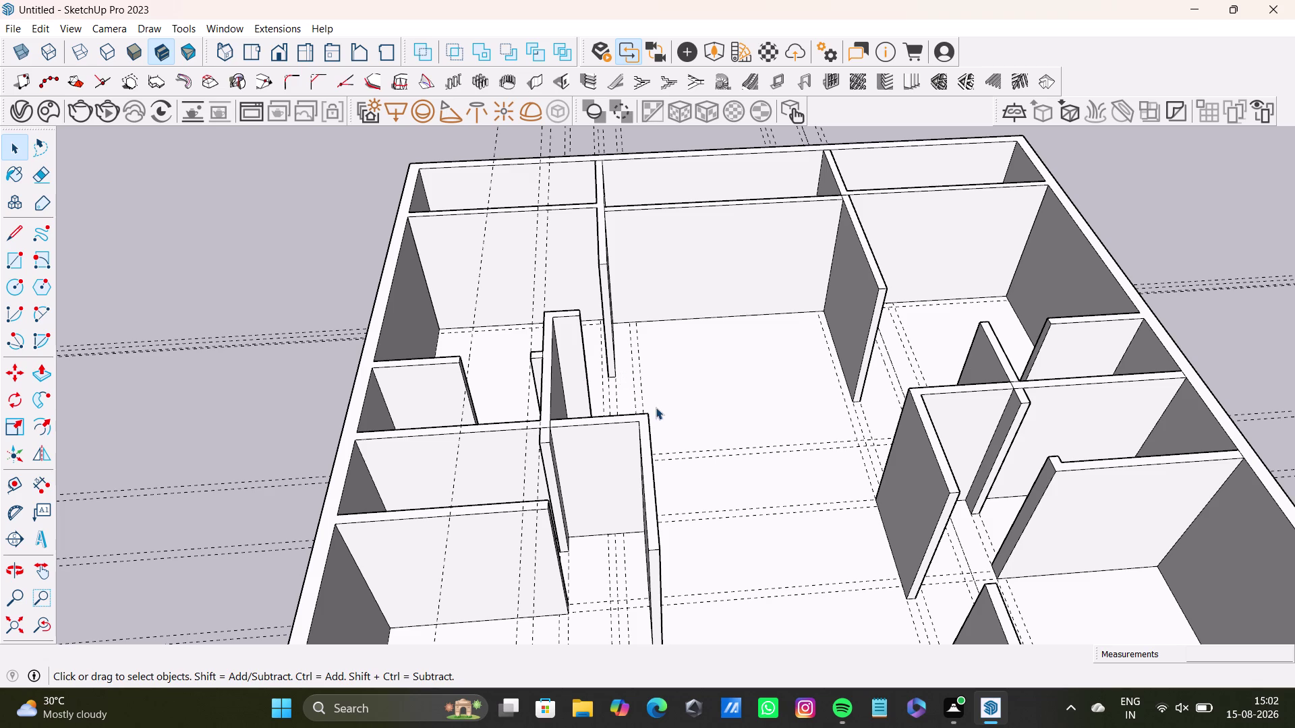
Orbit and zoom around the house to inspect the rooms and interior walls.
scroll(down, 3)
scroll(down, 3)
middle_drag(703, 407, 465, 369)
middle_drag(358, 328, 576, 294)
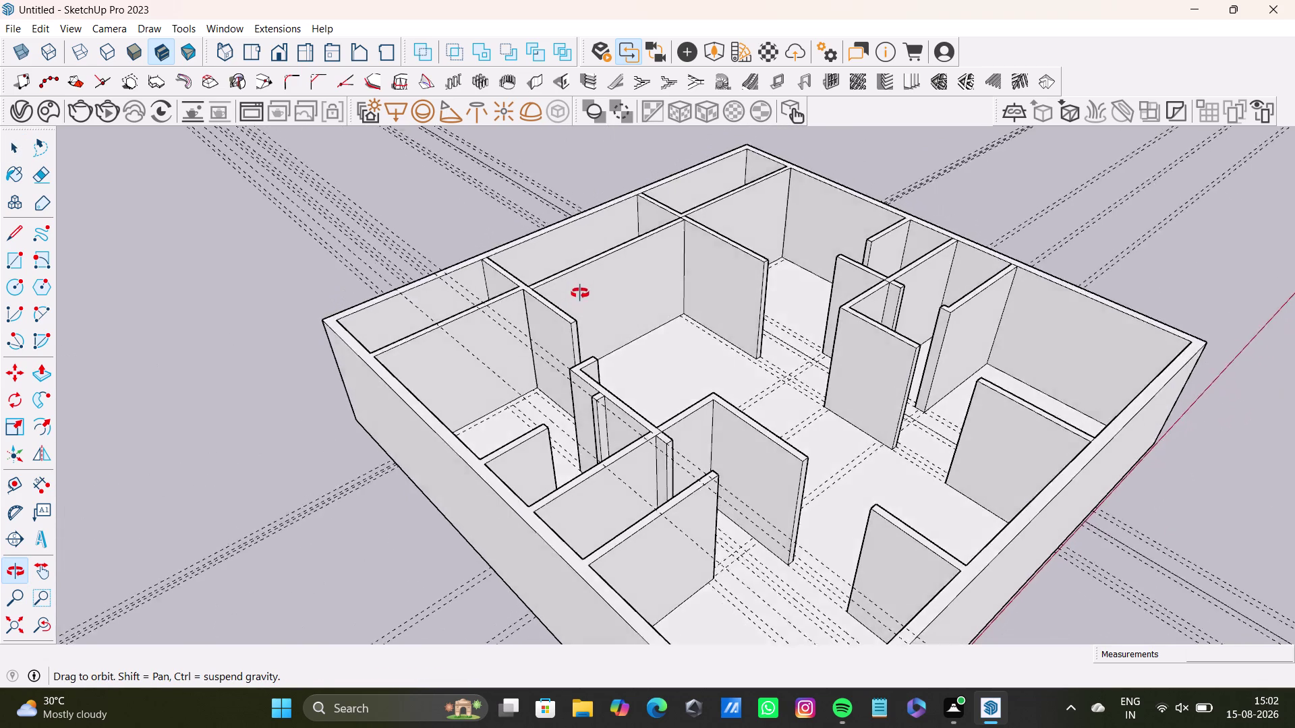
middle_drag(576, 294, 607, 381)
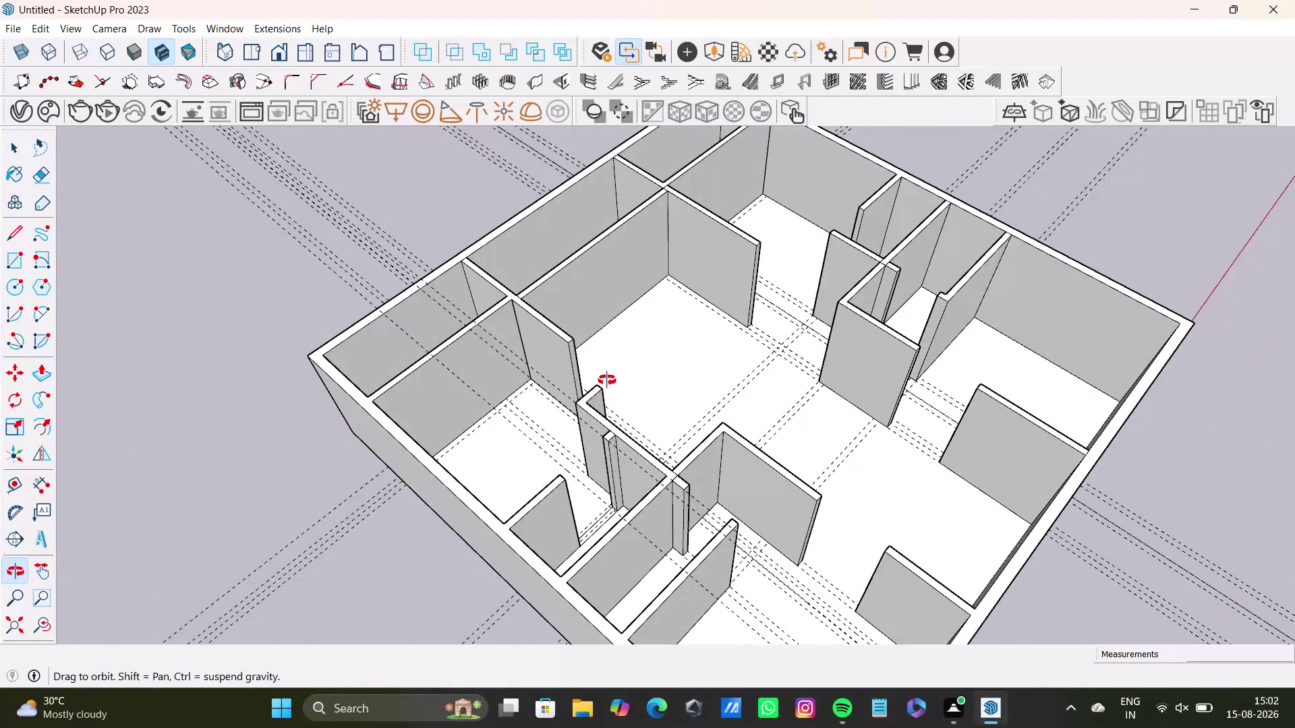
middle_drag(606, 380, 444, 394)
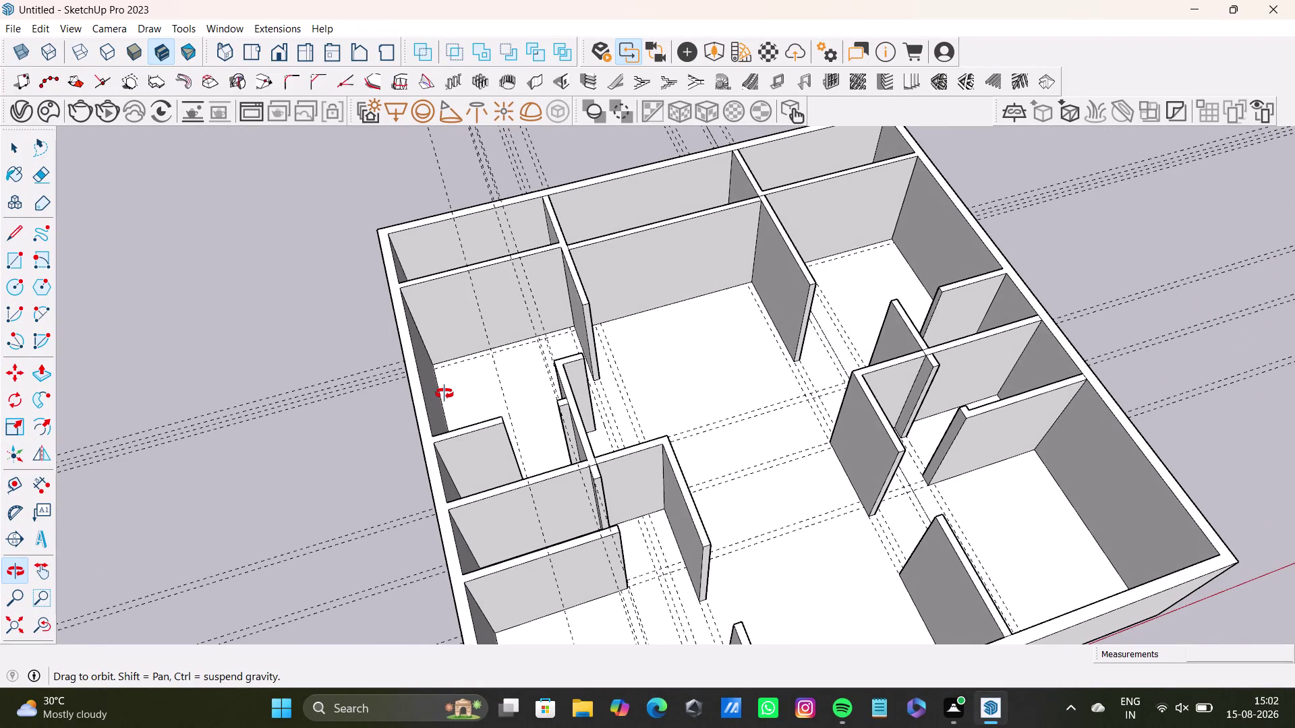
middle_drag(444, 394, 508, 404)
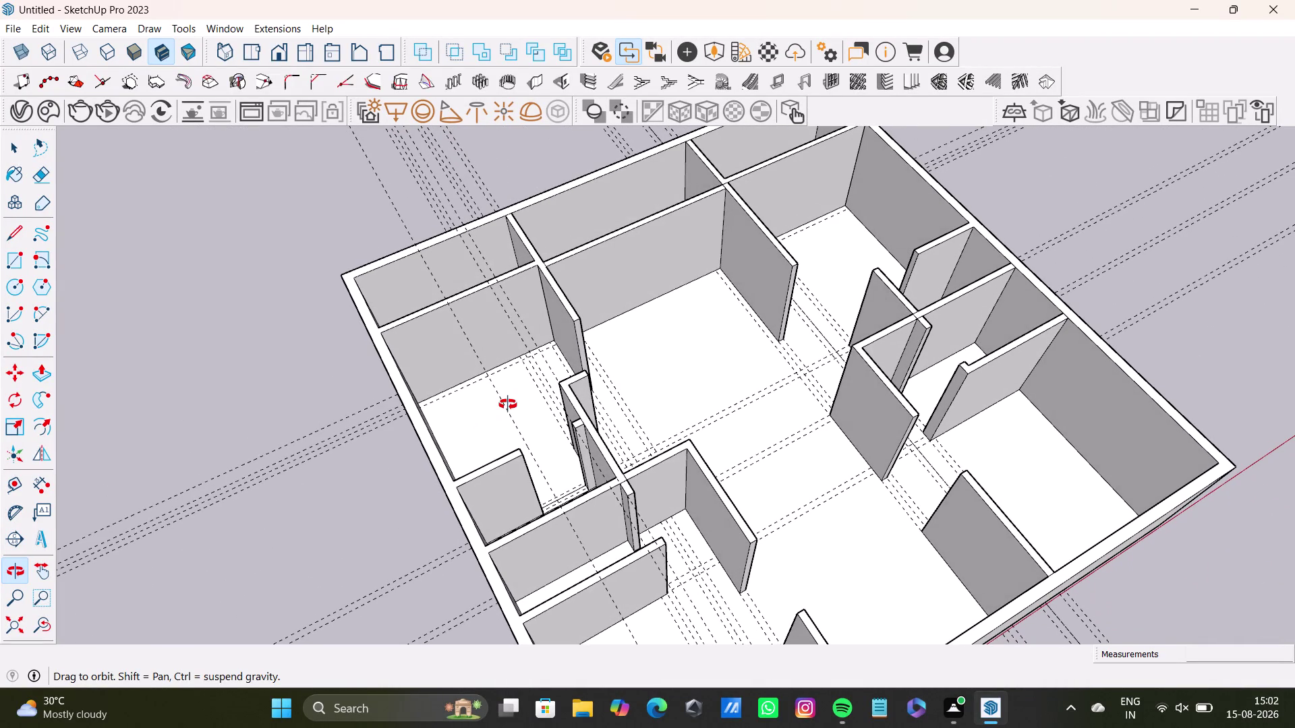
middle_drag(508, 405, 499, 472)
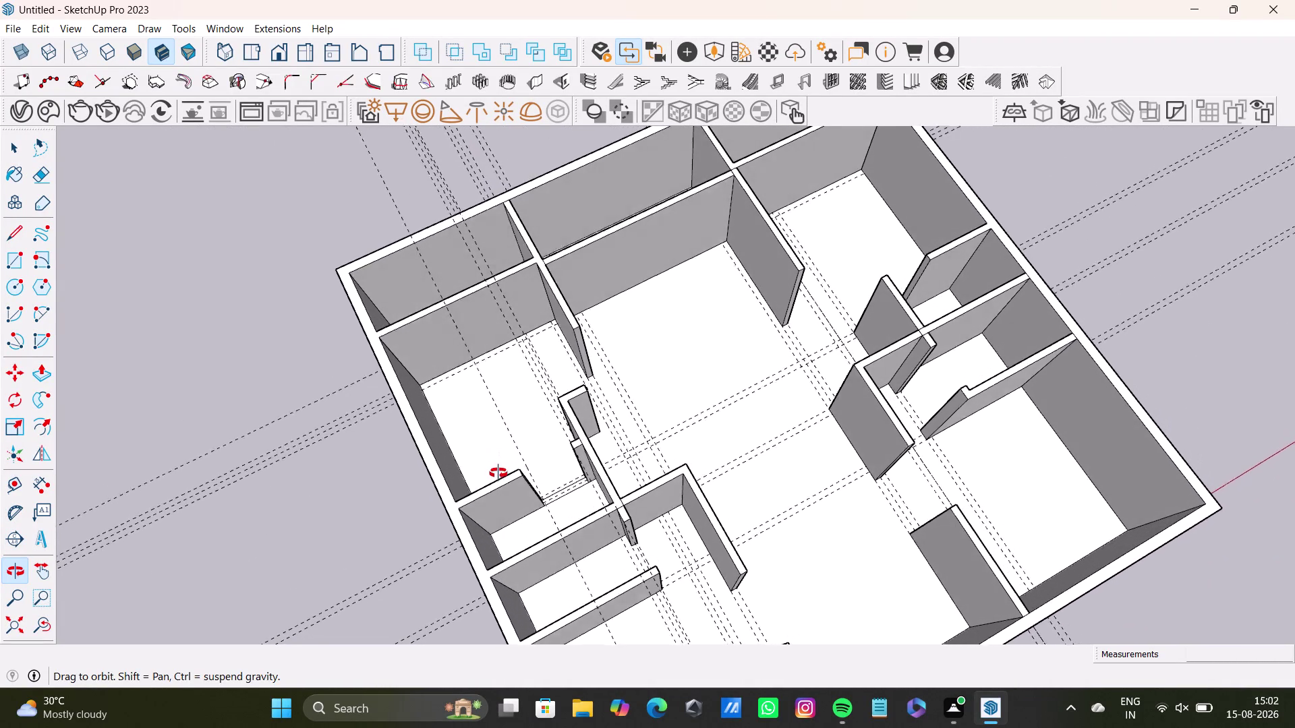
middle_drag(499, 472, 424, 325)
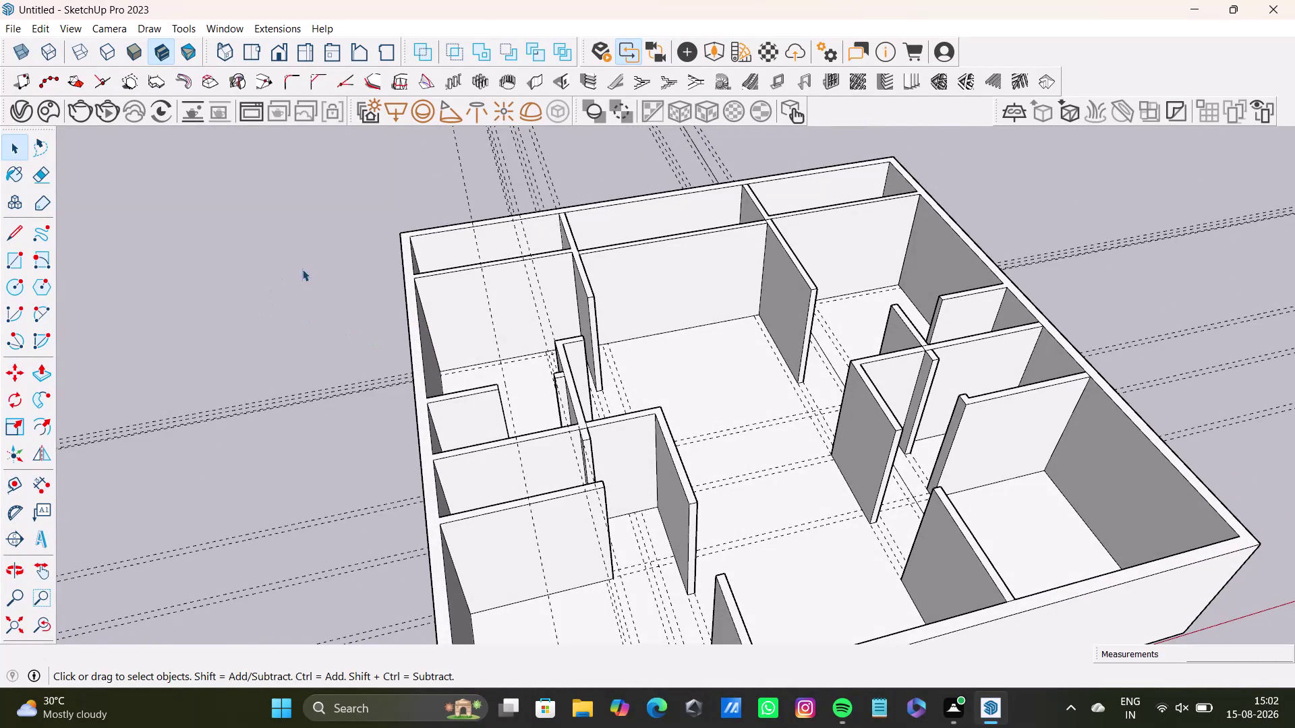
click(302, 269)
click(357, 282)
scroll(up, 3)
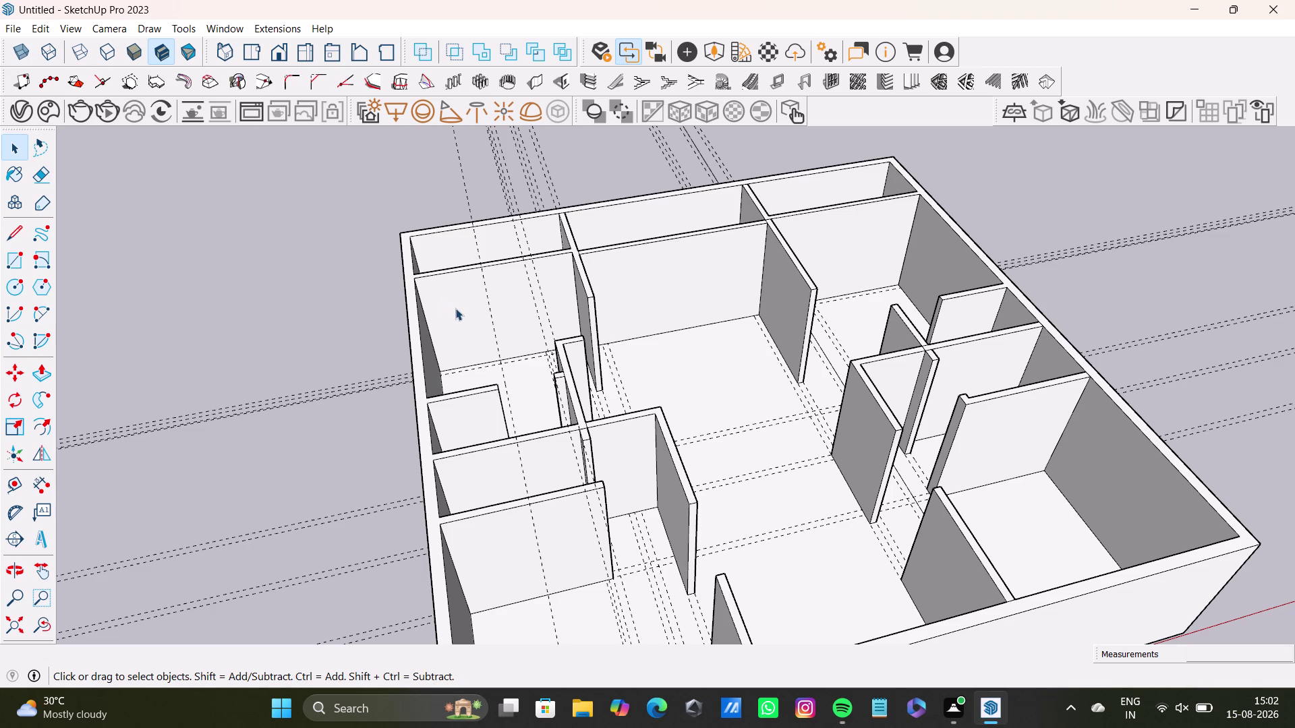
scroll(up, 3)
scroll(down, 3)
scroll(up, 3)
scroll(down, 3)
scroll(up, 3)
scroll(down, 3)
scroll(up, 3)
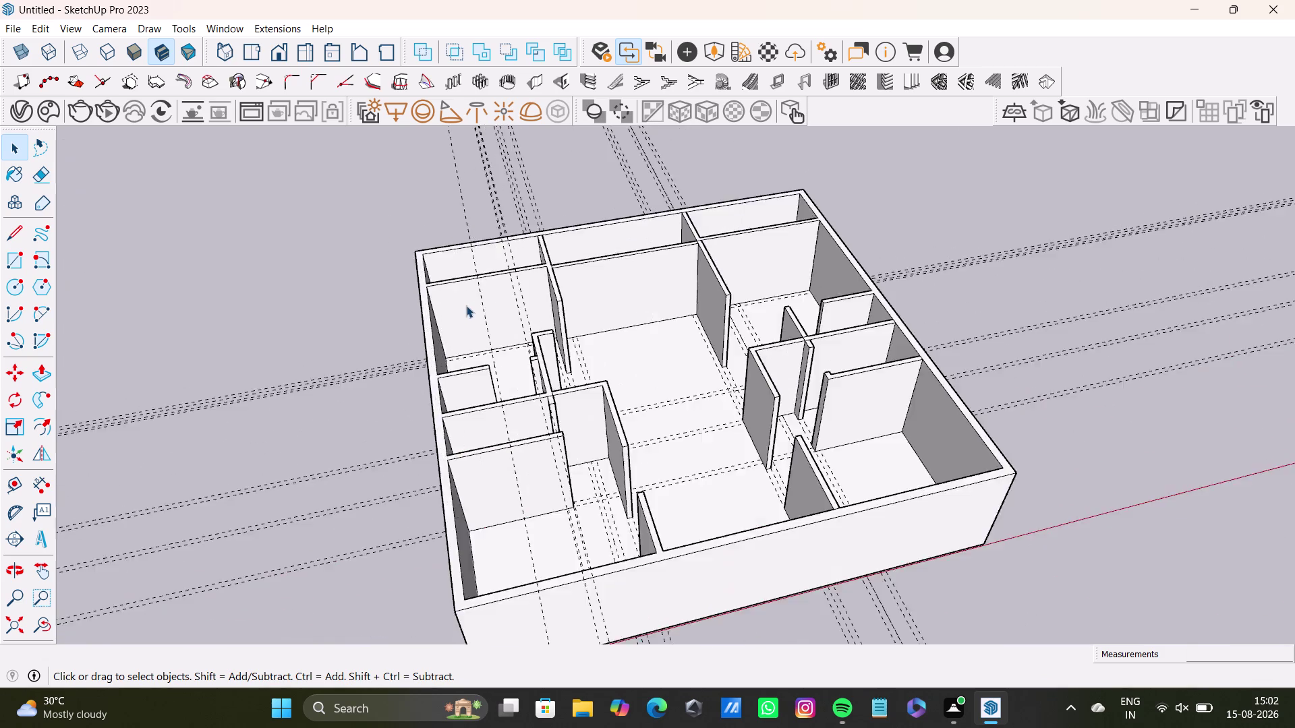
scroll(up, 3)
scroll(down, 3)
scroll(up, 3)
scroll(down, 3)
scroll(up, 3)
scroll(down, 3)
scroll(up, 3)
scroll(down, 3)
scroll(up, 3)
scroll(down, 3)
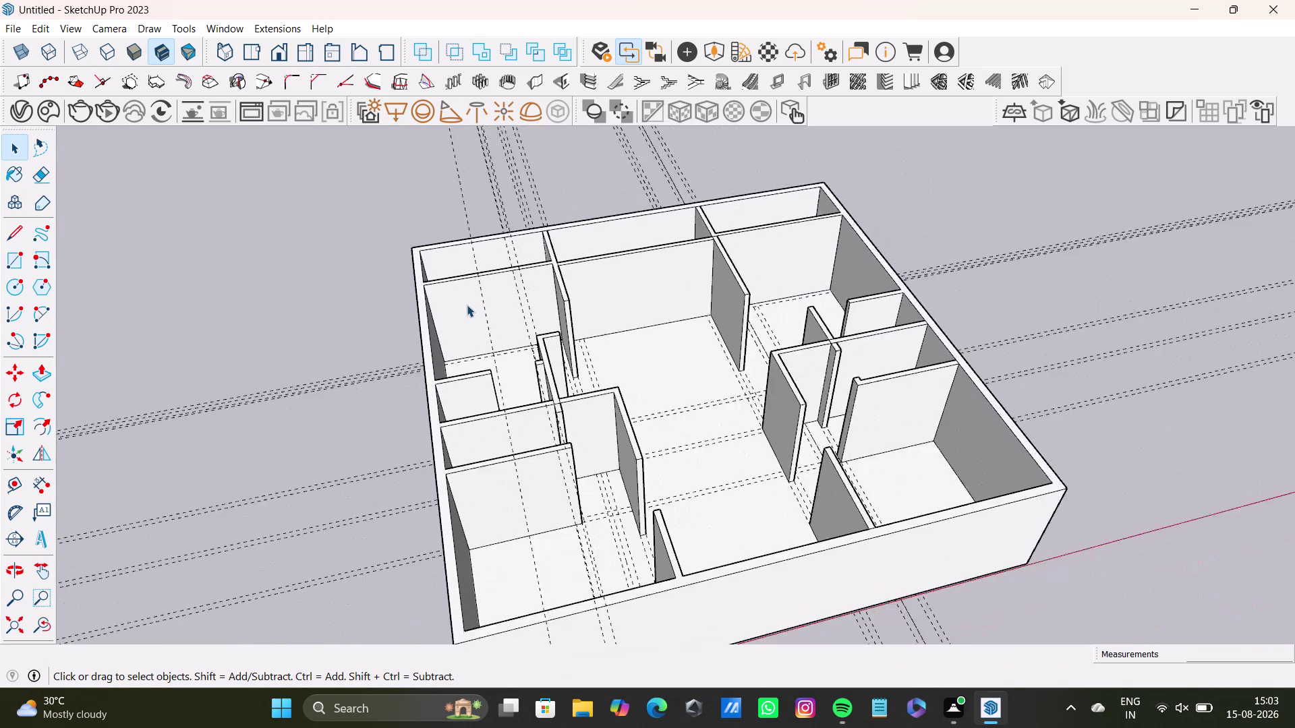
scroll(up, 3)
scroll(down, 3)
scroll(up, 3)
scroll(down, 3)
scroll(up, 3)
scroll(down, 3)
scroll(up, 3)
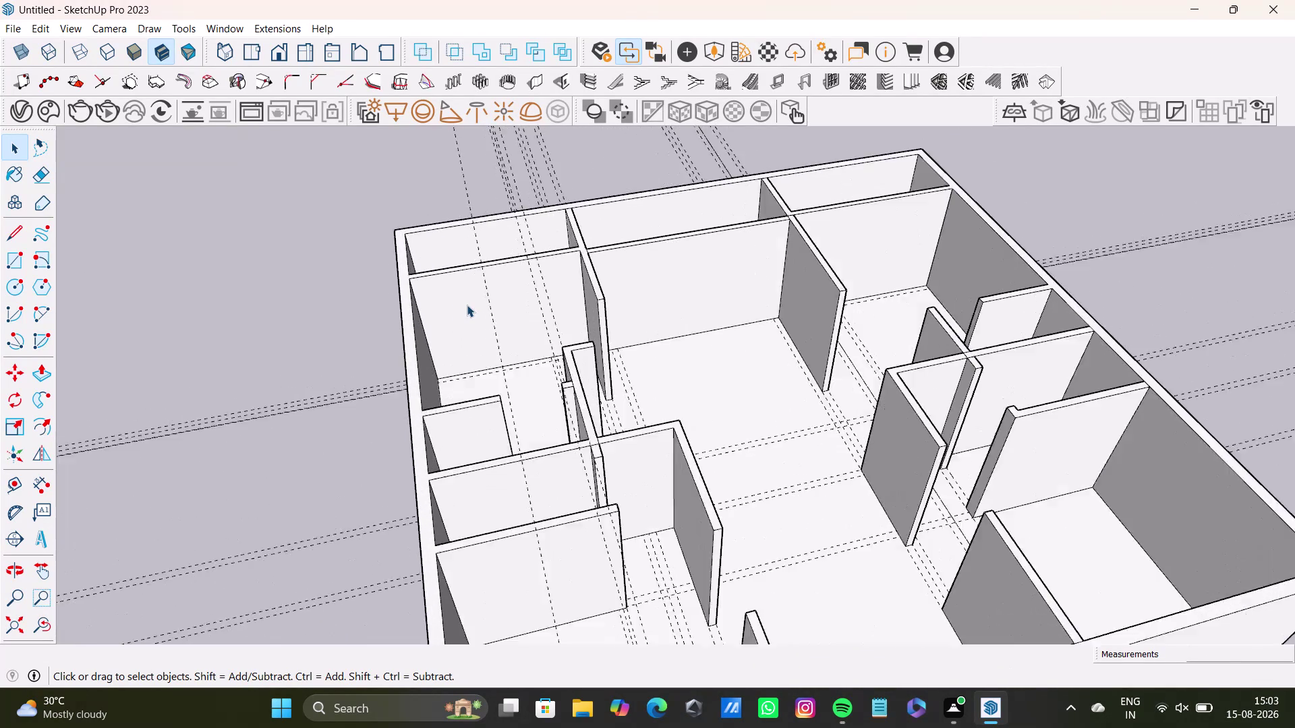
scroll(up, 3)
scroll(down, 3)
scroll(up, 3)
scroll(down, 3)
scroll(up, 3)
scroll(down, 3)
scroll(up, 3)
scroll(down, 3)
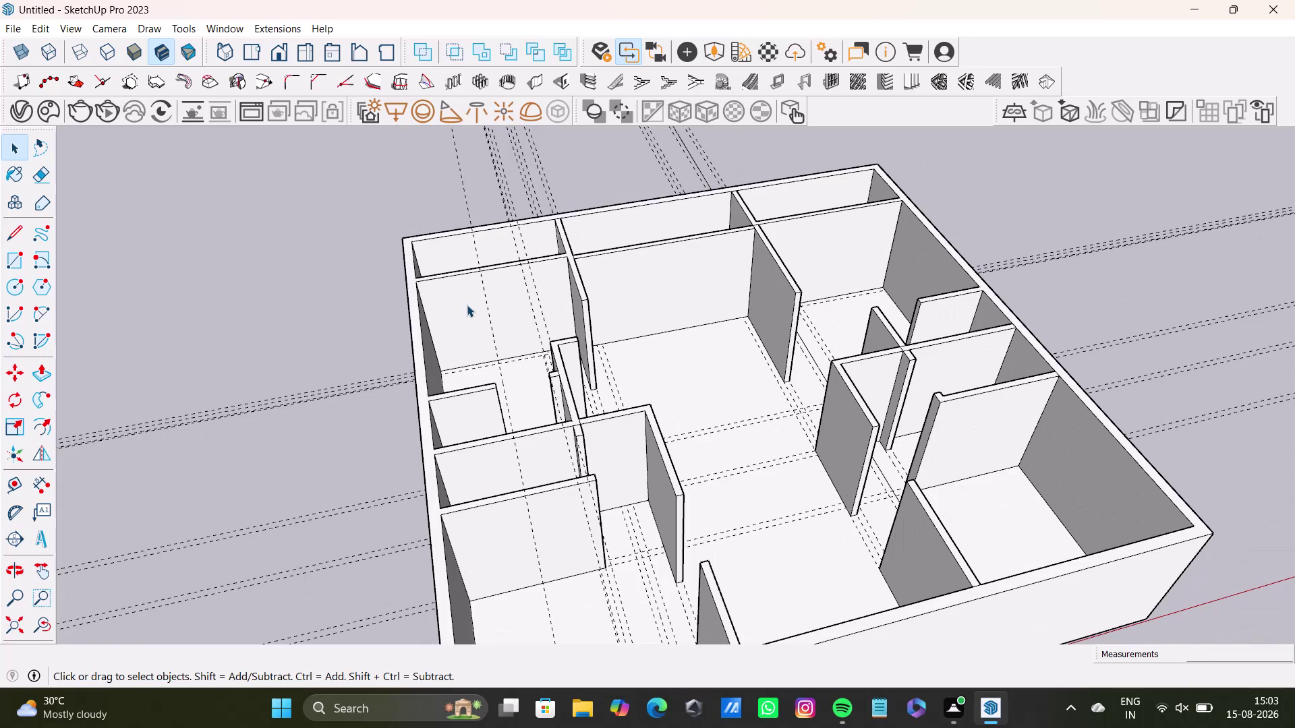
scroll(up, 3)
scroll(up, 3)
scroll(down, 3)
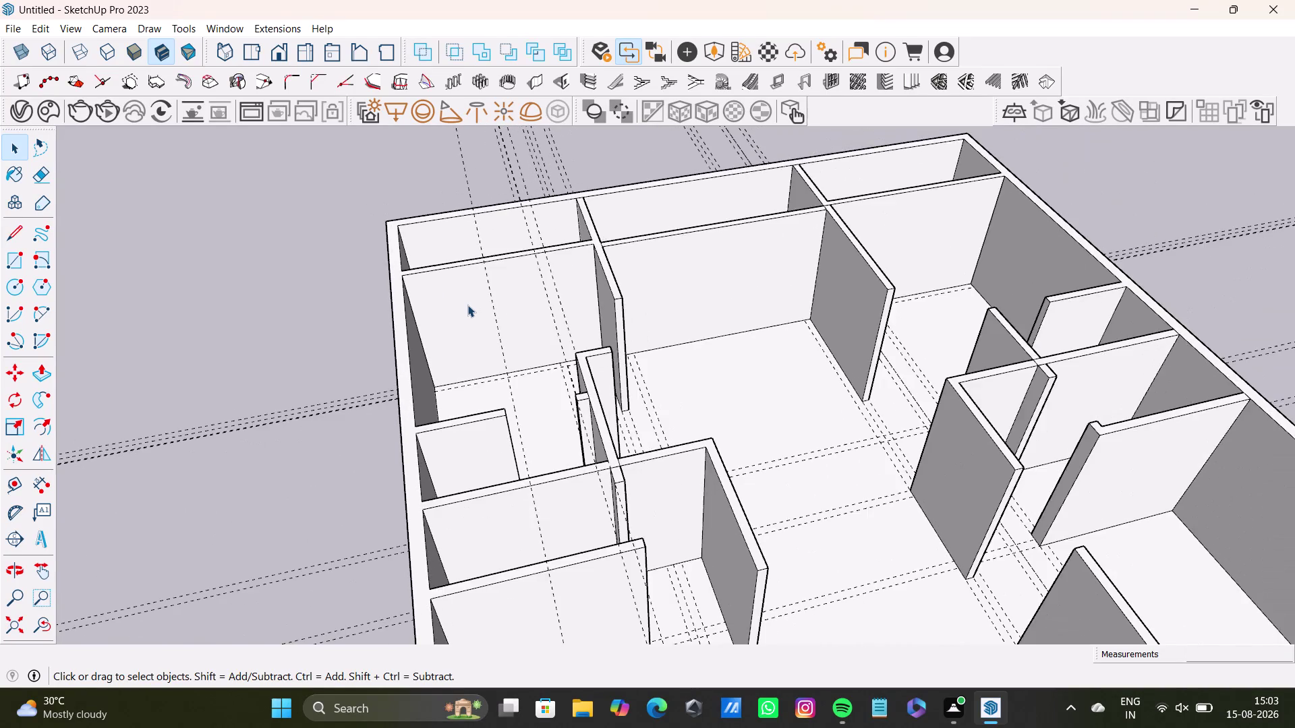
scroll(down, 3)
scroll(down, 3)
scroll(down, 3)
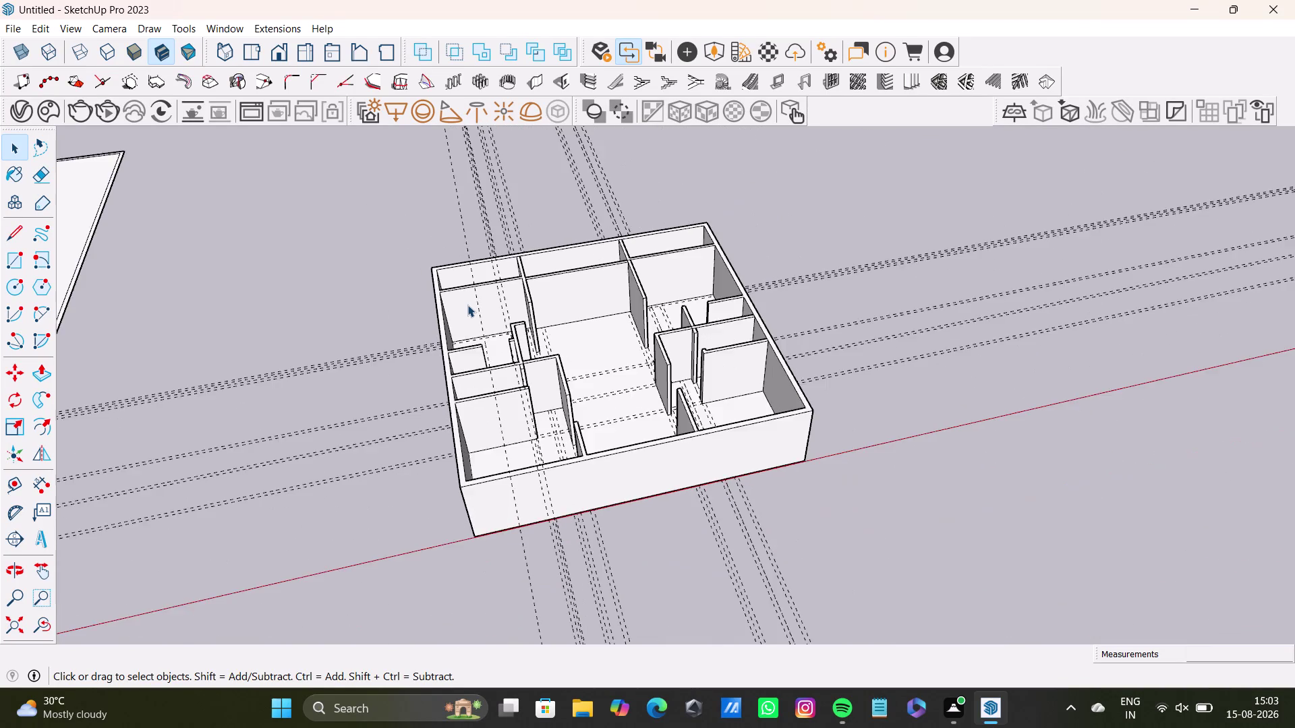
scroll(down, 3)
scroll(up, 3)
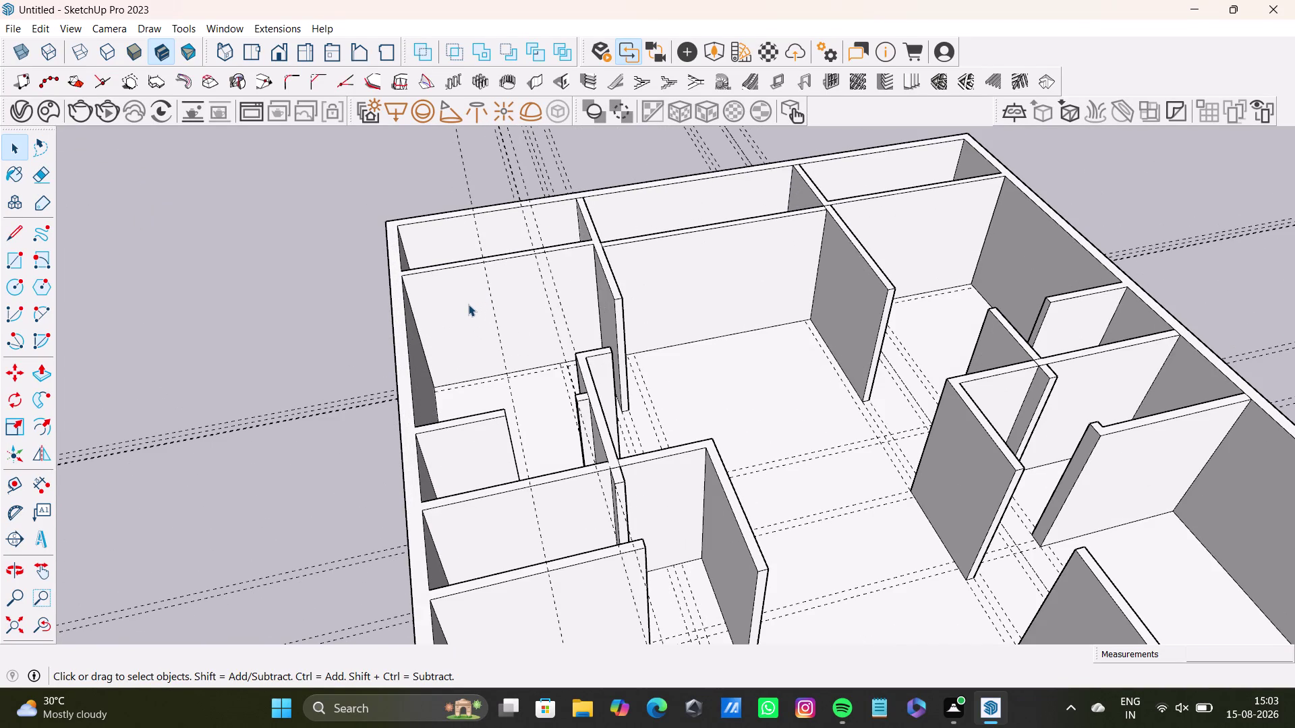
scroll(down, 3)
scroll(up, 3)
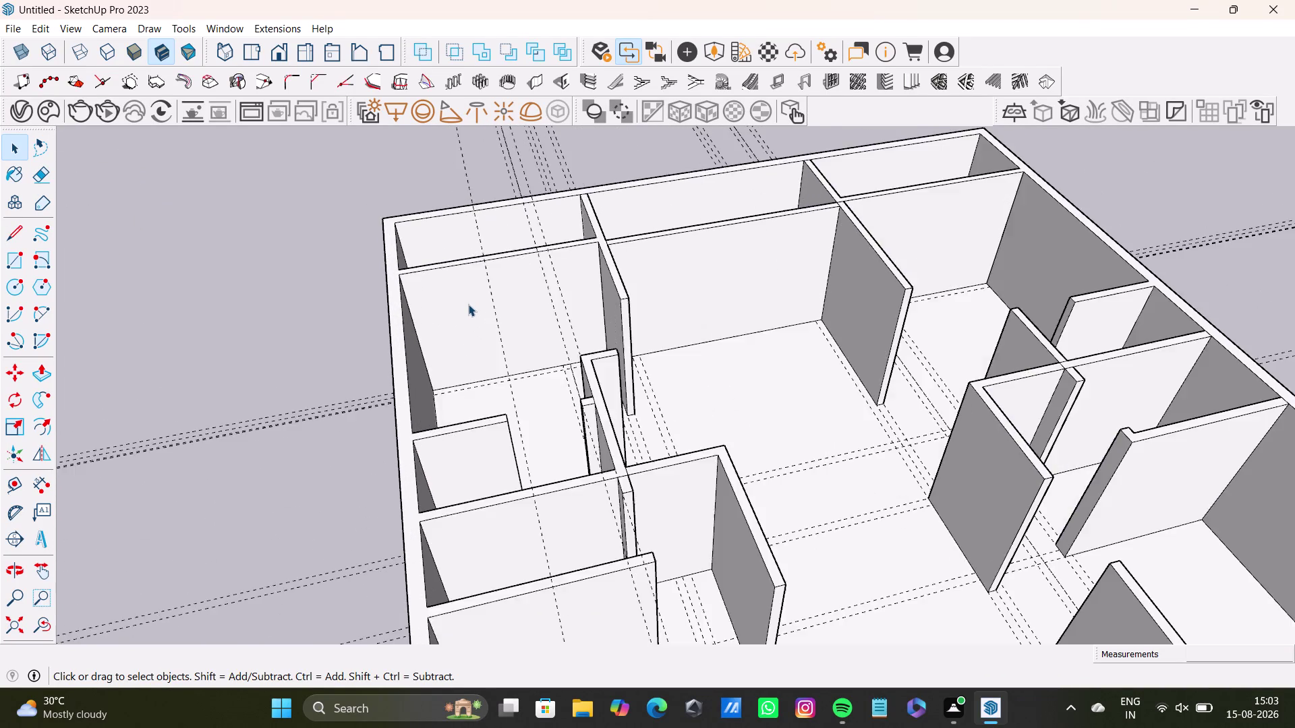
scroll(up, 3)
scroll(down, 3)
scroll(up, 3)
scroll(down, 3)
scroll(up, 3)
scroll(up, 3)
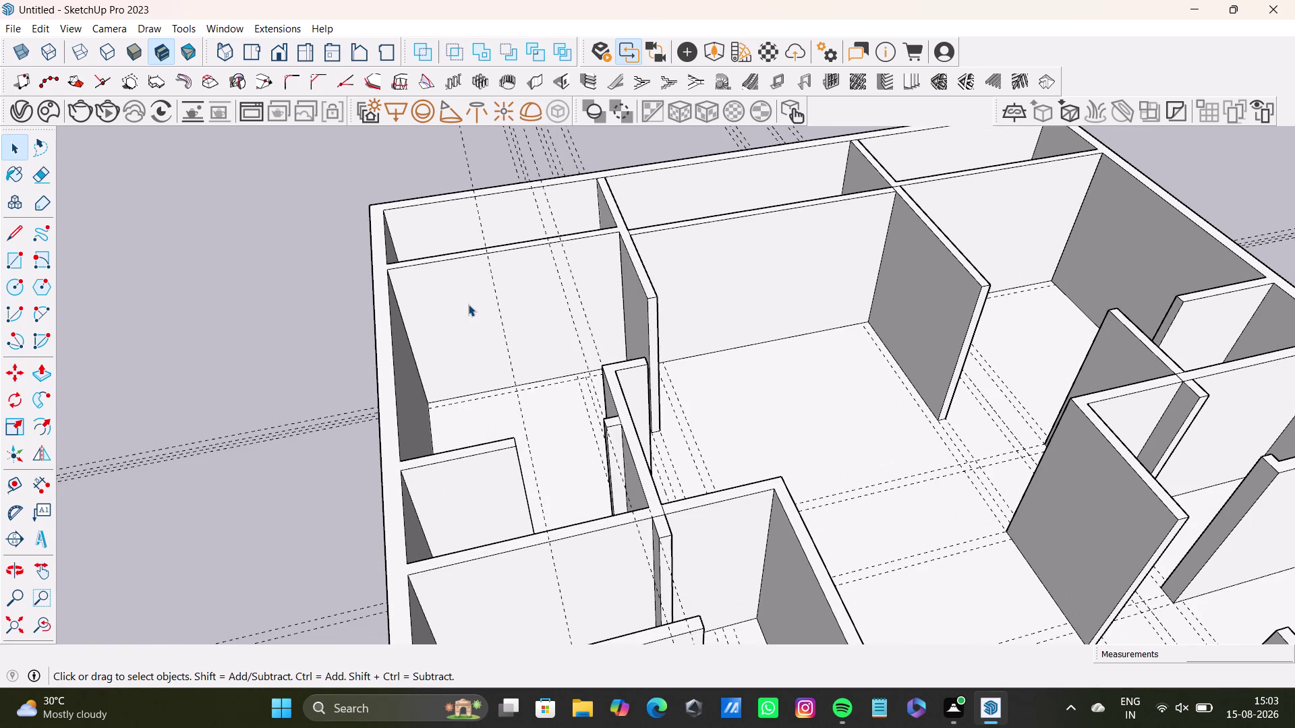
scroll(down, 3)
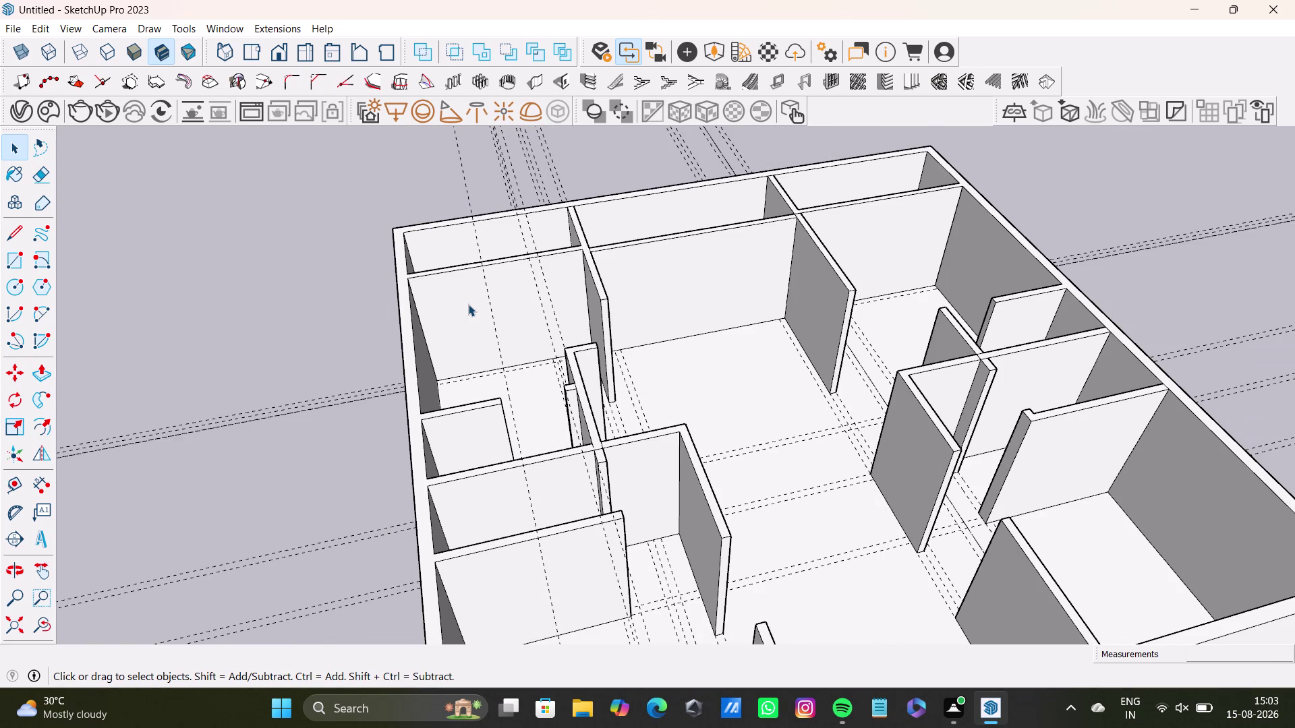
scroll(down, 3)
scroll(down, 3)
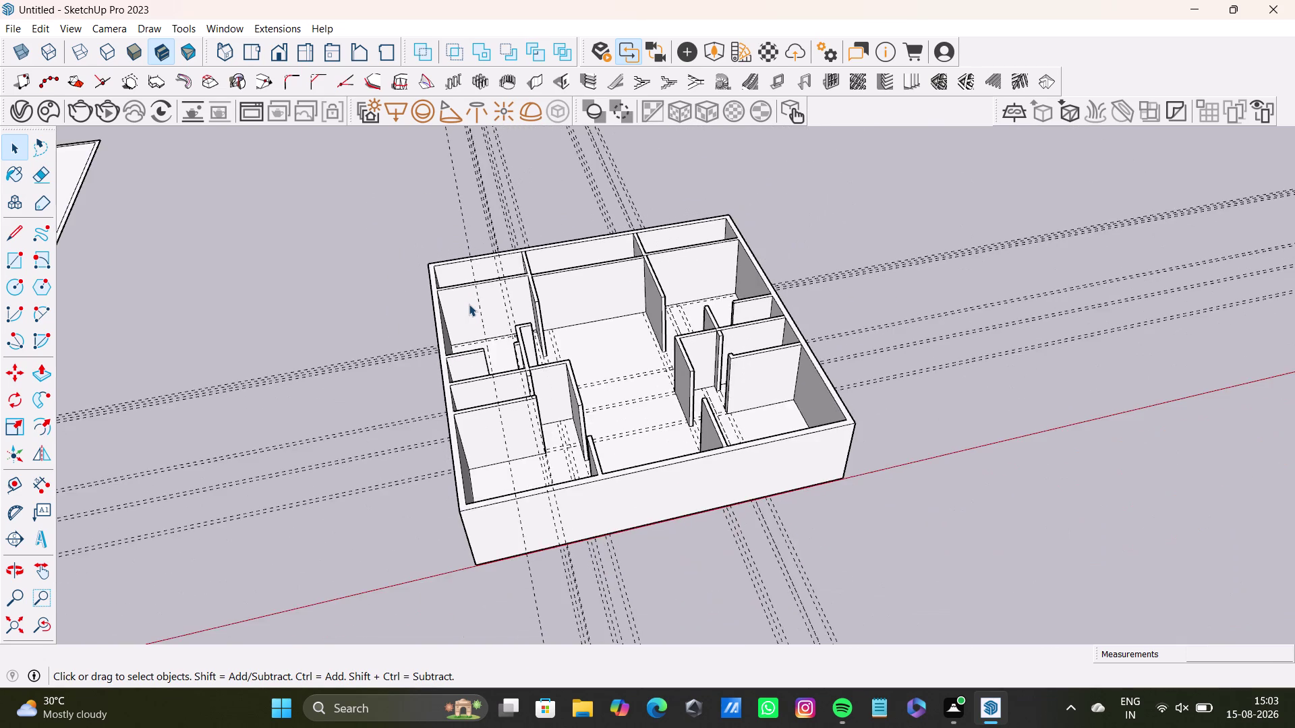
scroll(down, 3)
scroll(up, 3)
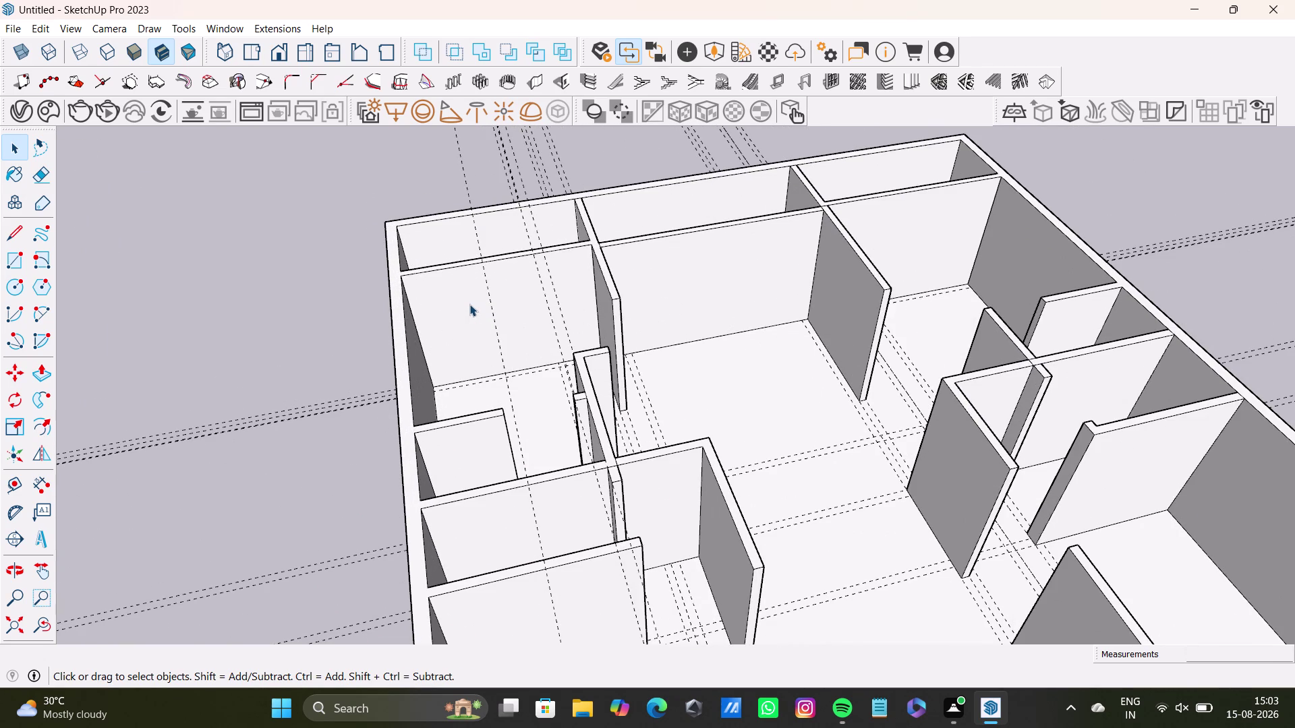
scroll(up, 3)
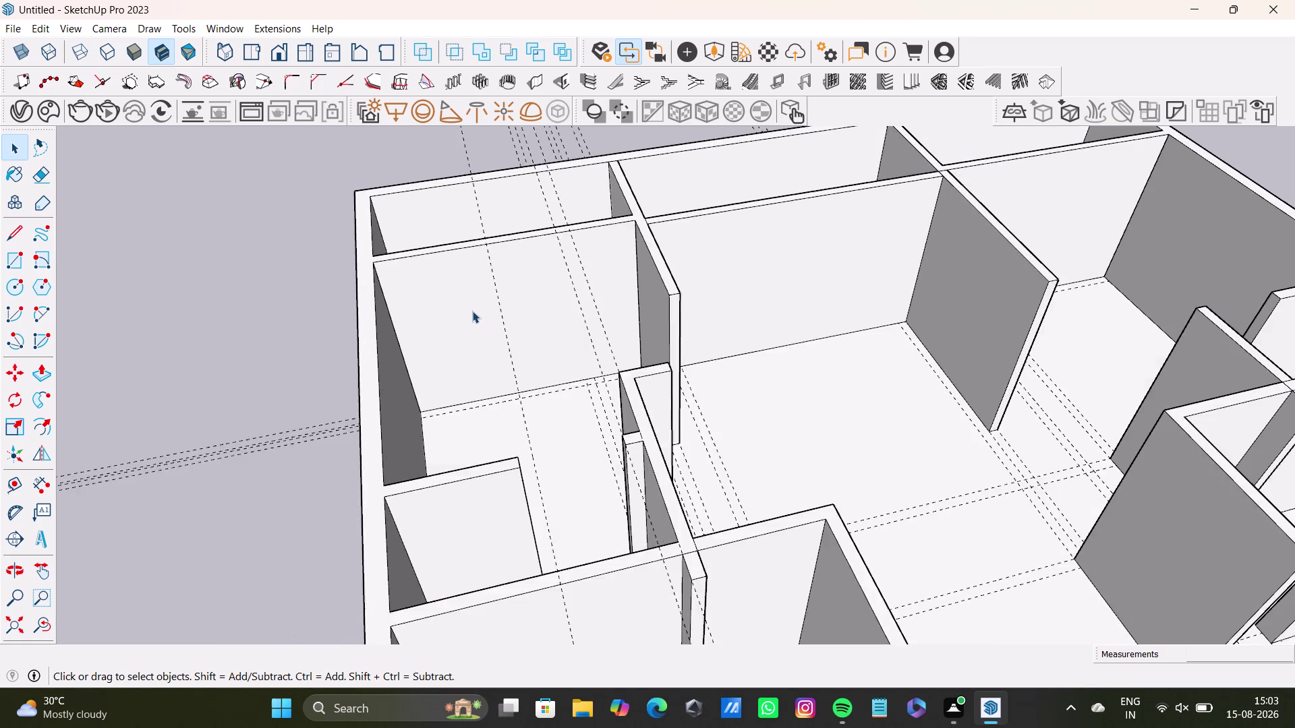
scroll(up, 3)
scroll(down, 3)
scroll(up, 3)
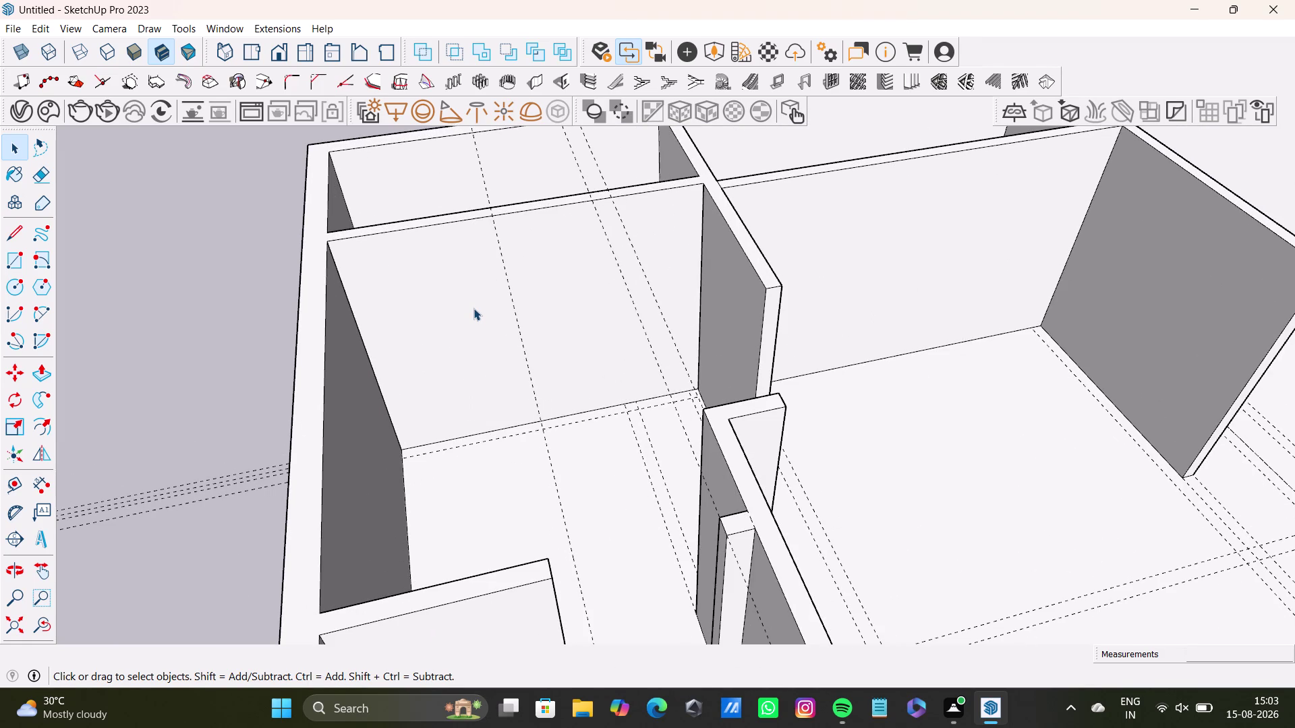
scroll(down, 3)
scroll(down, 3)
scroll(up, 3)
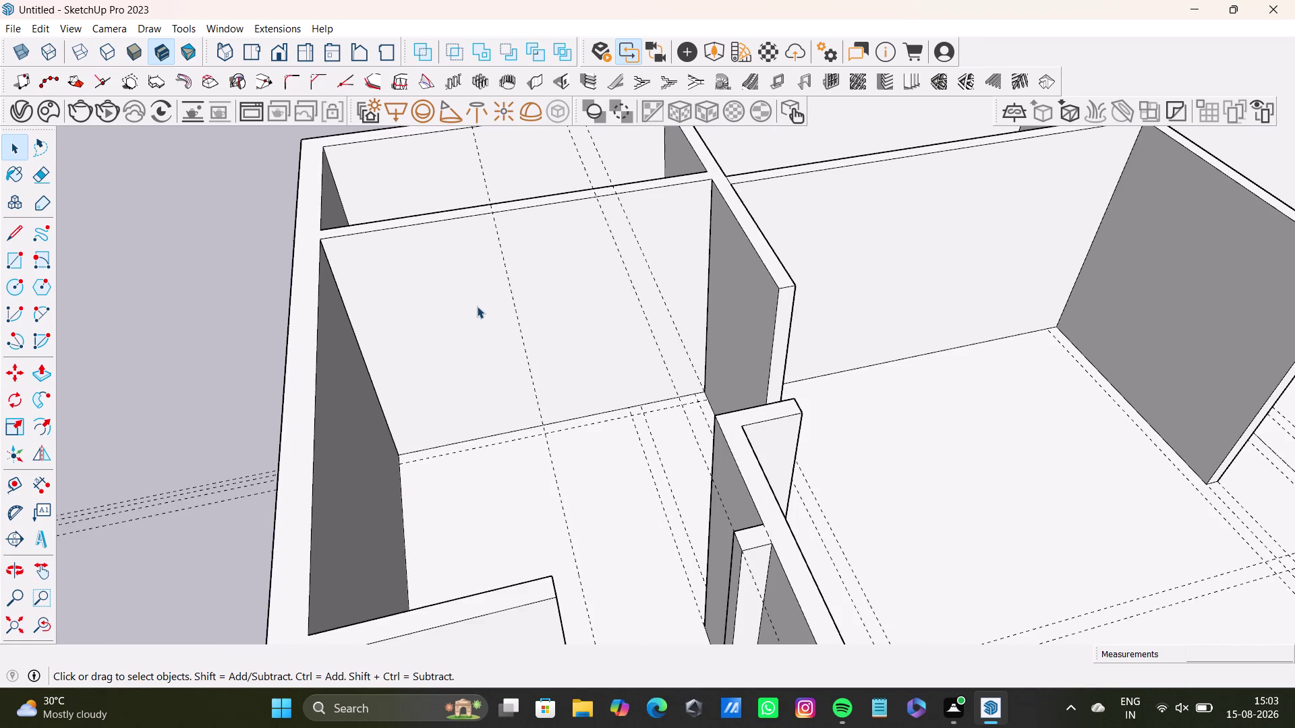
scroll(down, 3)
scroll(down, 3)
scroll(down, 3)
scroll(up, 3)
scroll(up, 3)
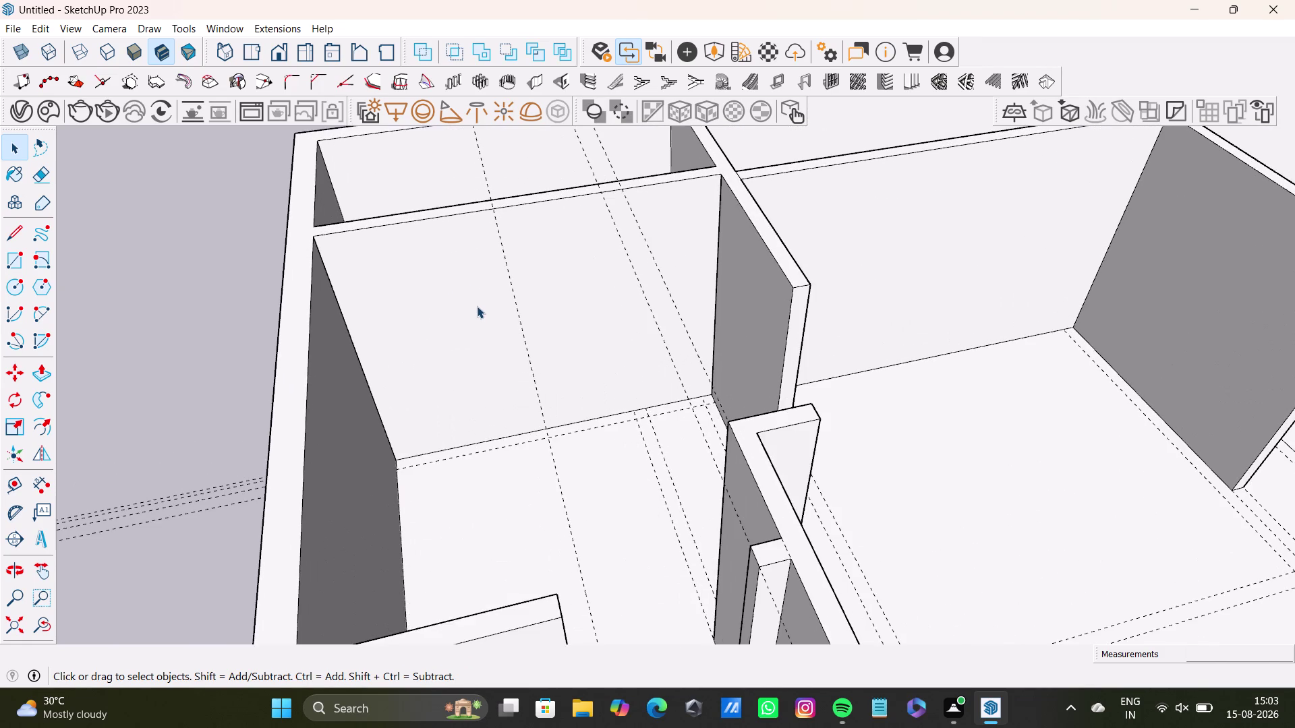
scroll(up, 3)
scroll(up, 3)
scroll(up, 3)
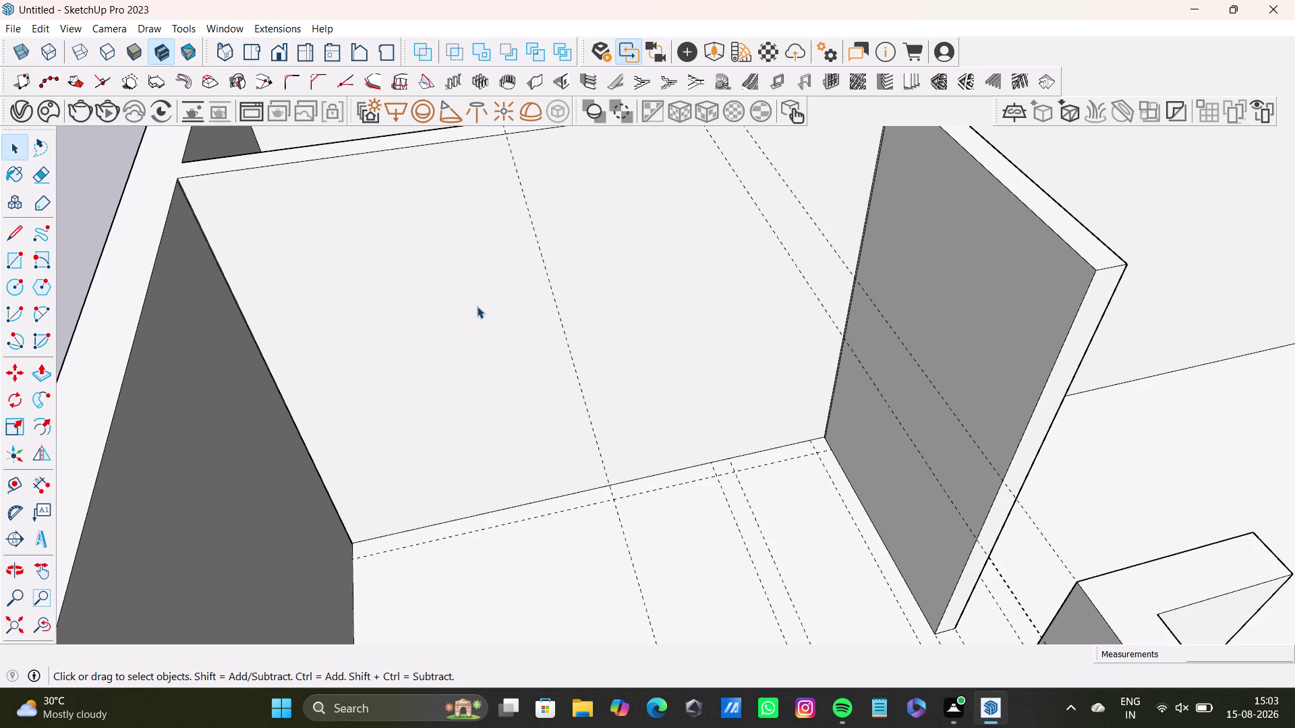
scroll(down, 3)
scroll(down, 3)
scroll(down, 3)
scroll(down, 3)
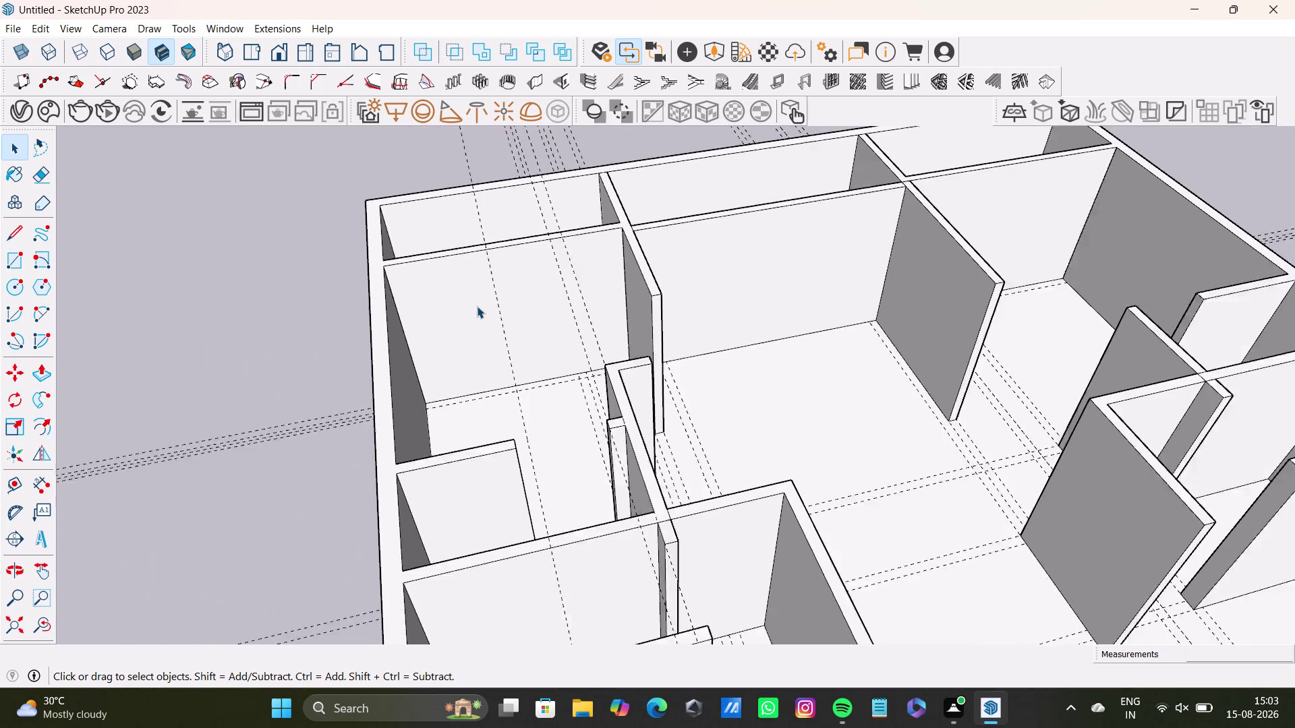
scroll(down, 3)
scroll(down, 3)
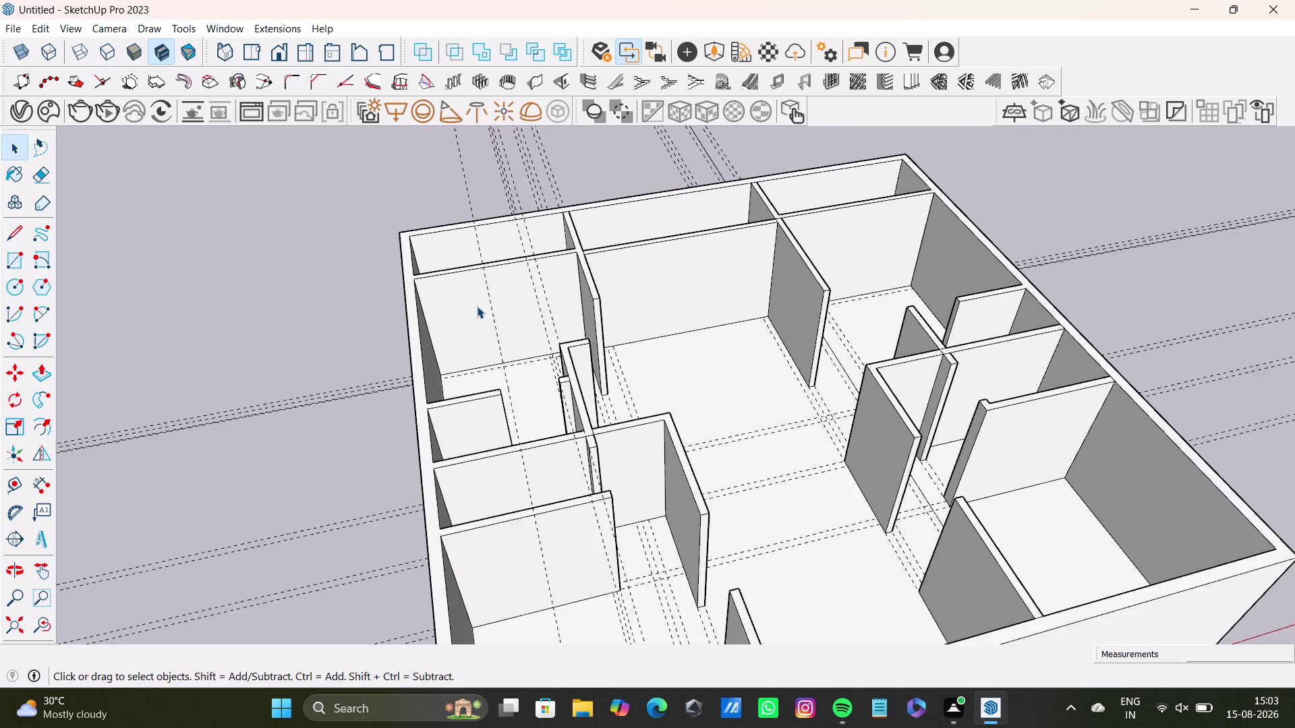
scroll(down, 3)
scroll(up, 3)
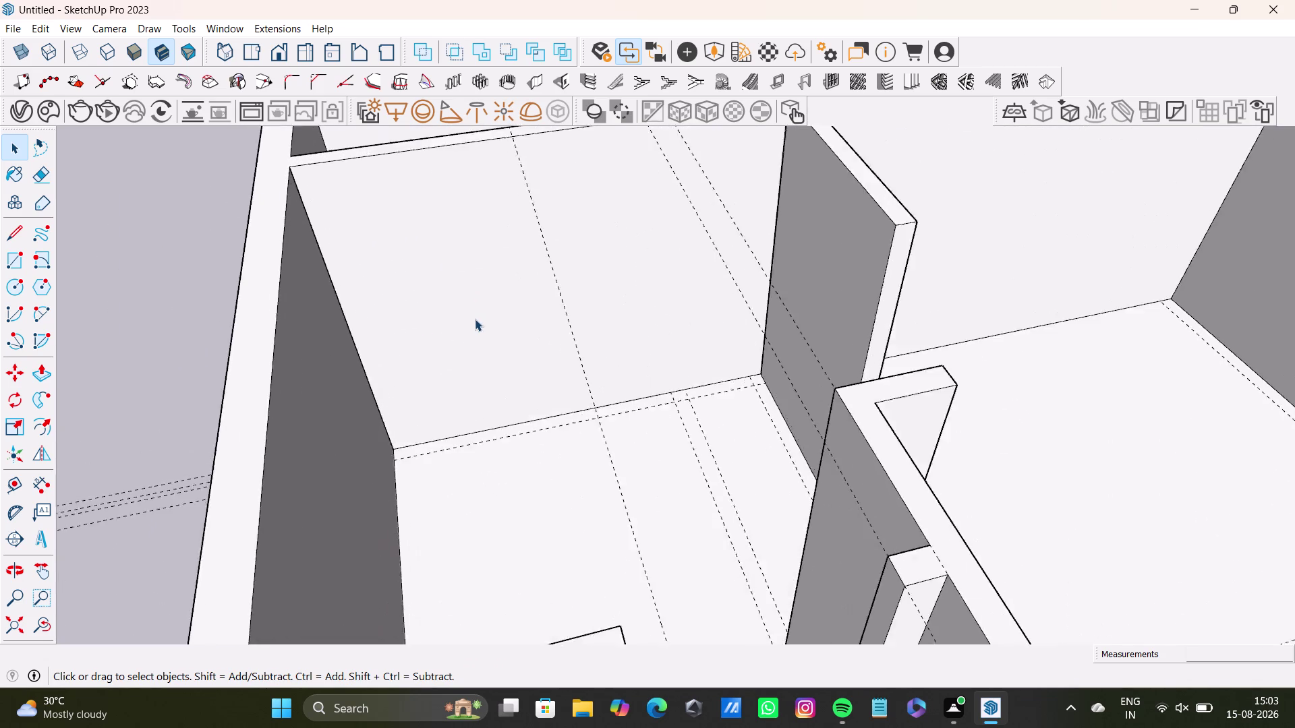
scroll(down, 3)
scroll(up, 3)
scroll(down, 3)
scroll(up, 3)
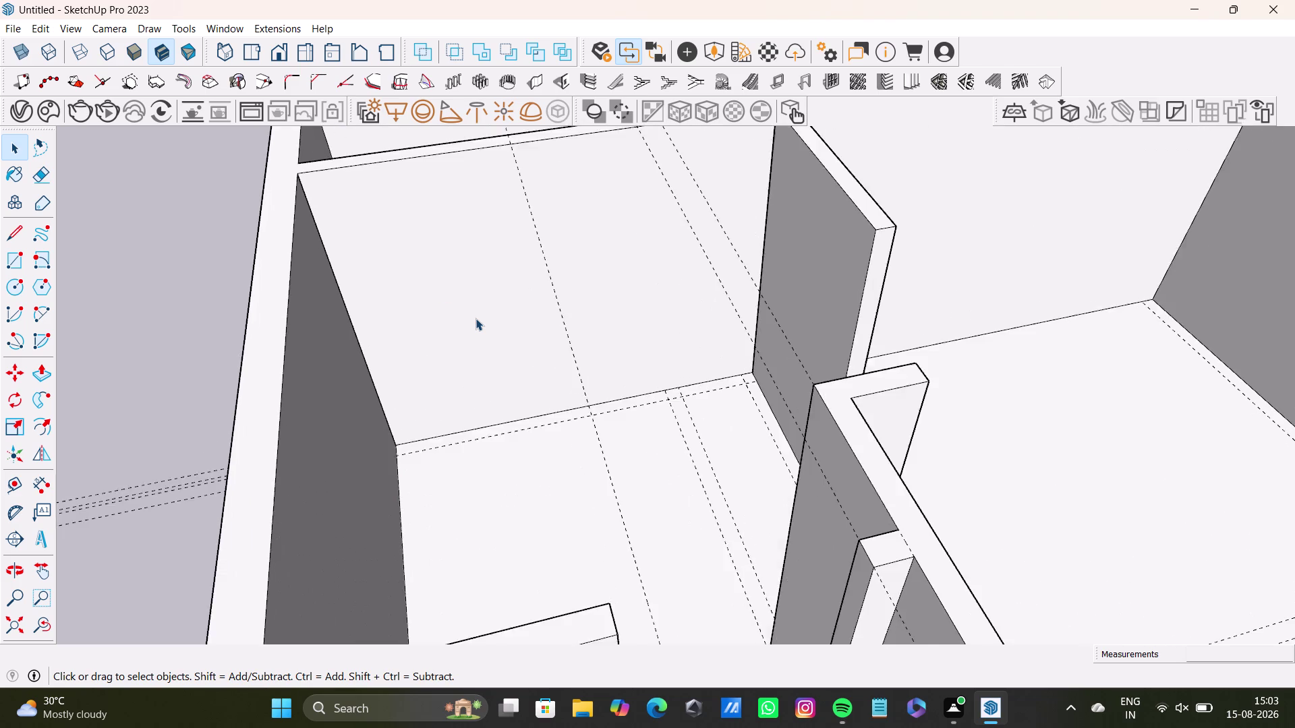
scroll(up, 3)
scroll(down, 3)
scroll(up, 3)
scroll(up, 3)
scroll(down, 3)
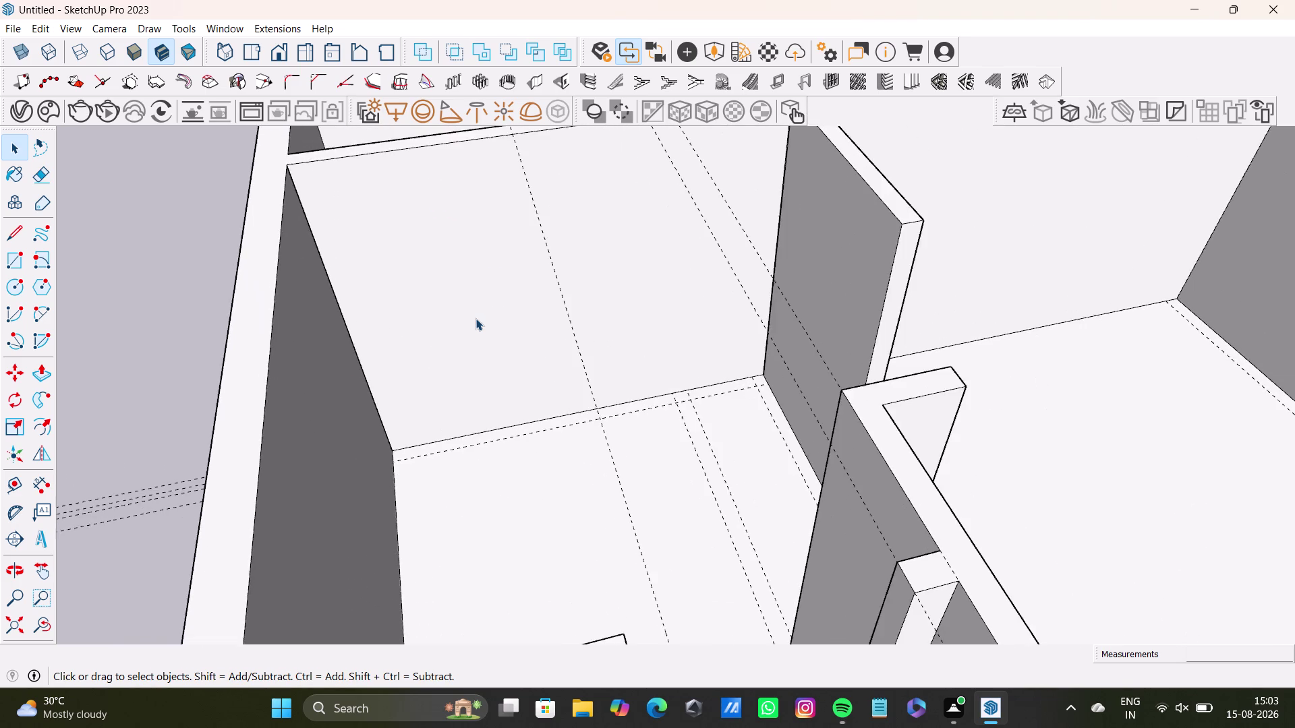
scroll(down, 3)
scroll(down, 3)
scroll(up, 3)
scroll(up, 3)
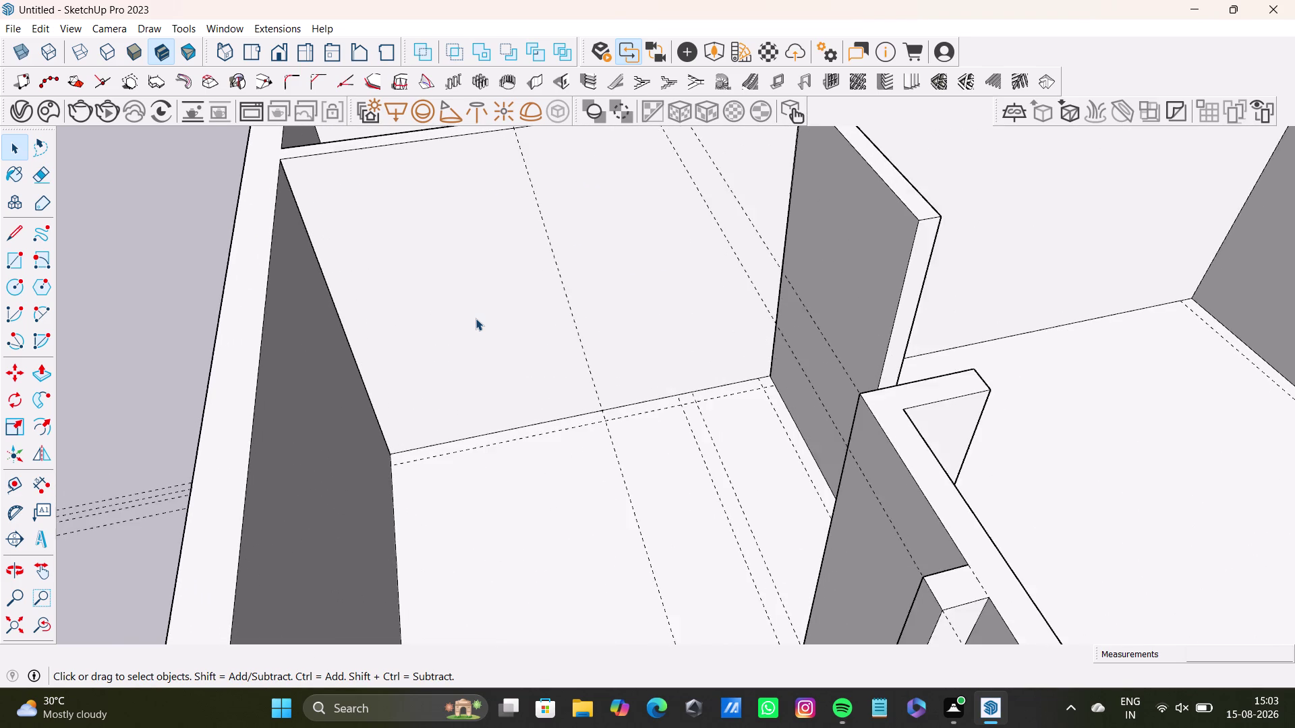
scroll(up, 3)
scroll(down, 3)
scroll(down, 3)
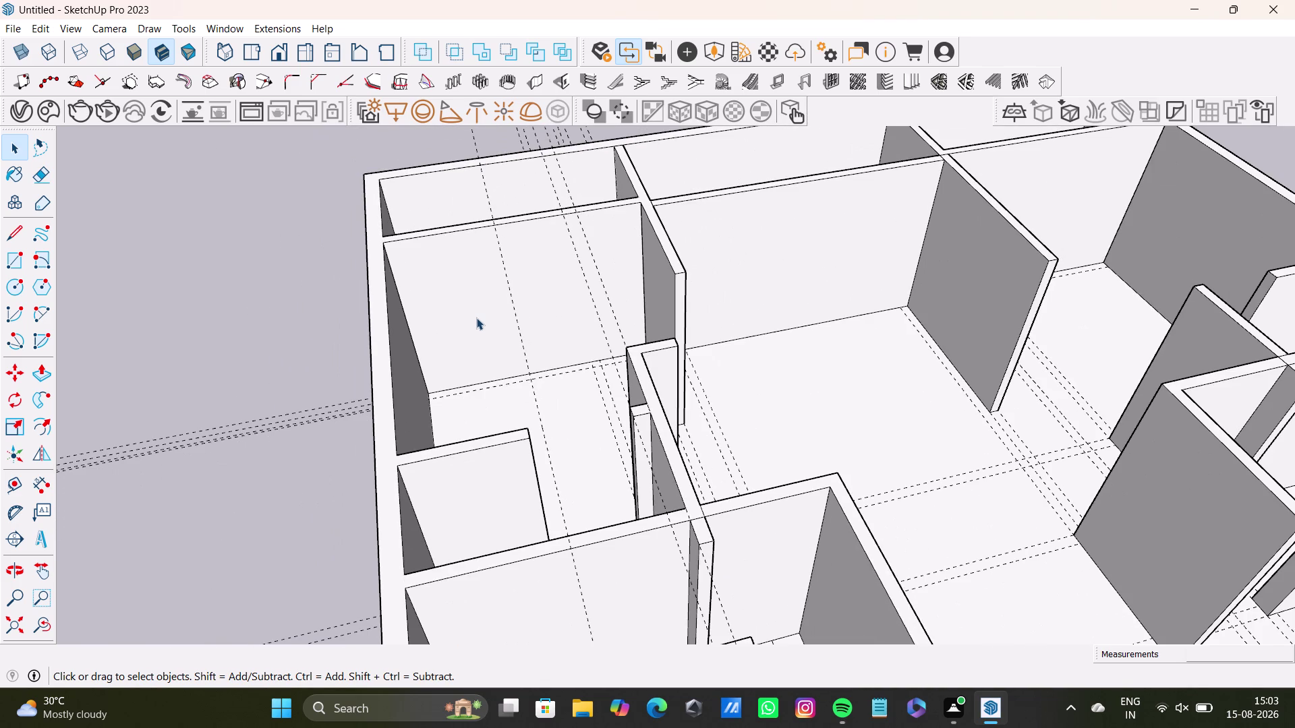
scroll(up, 3)
scroll(up, 3)
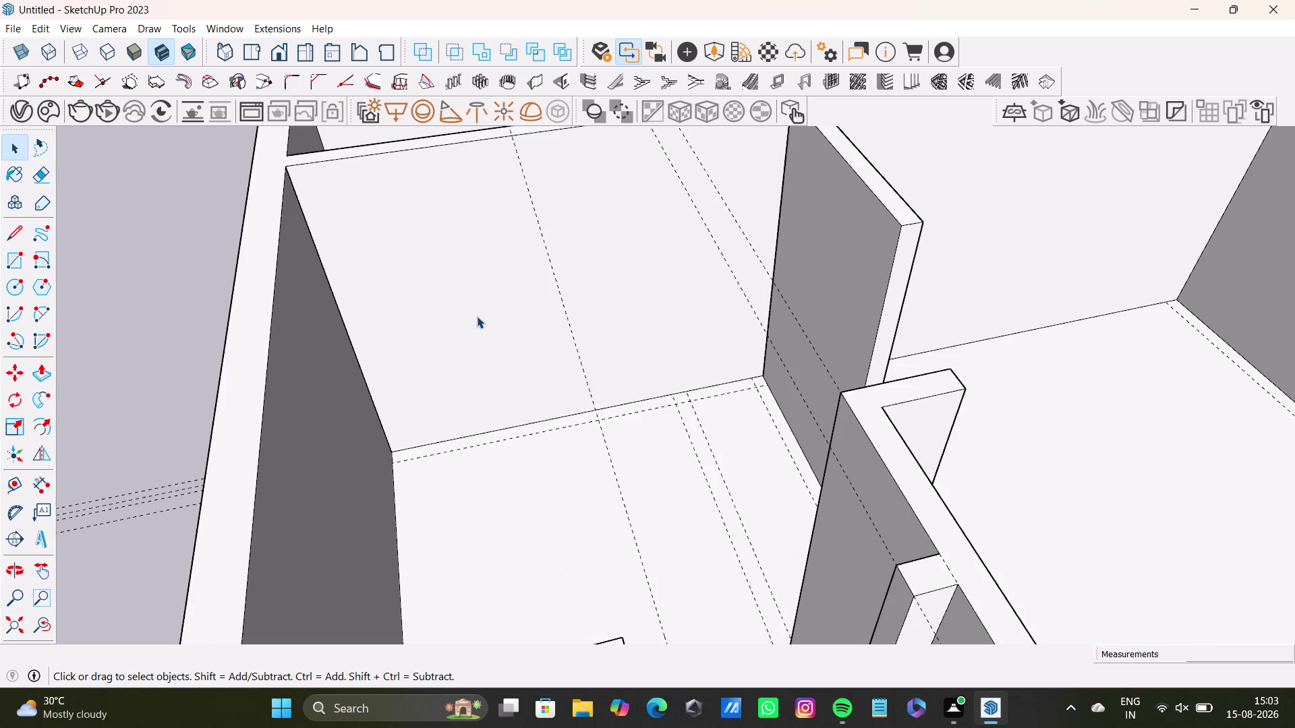
scroll(up, 3)
scroll(down, 3)
scroll(down, 3)
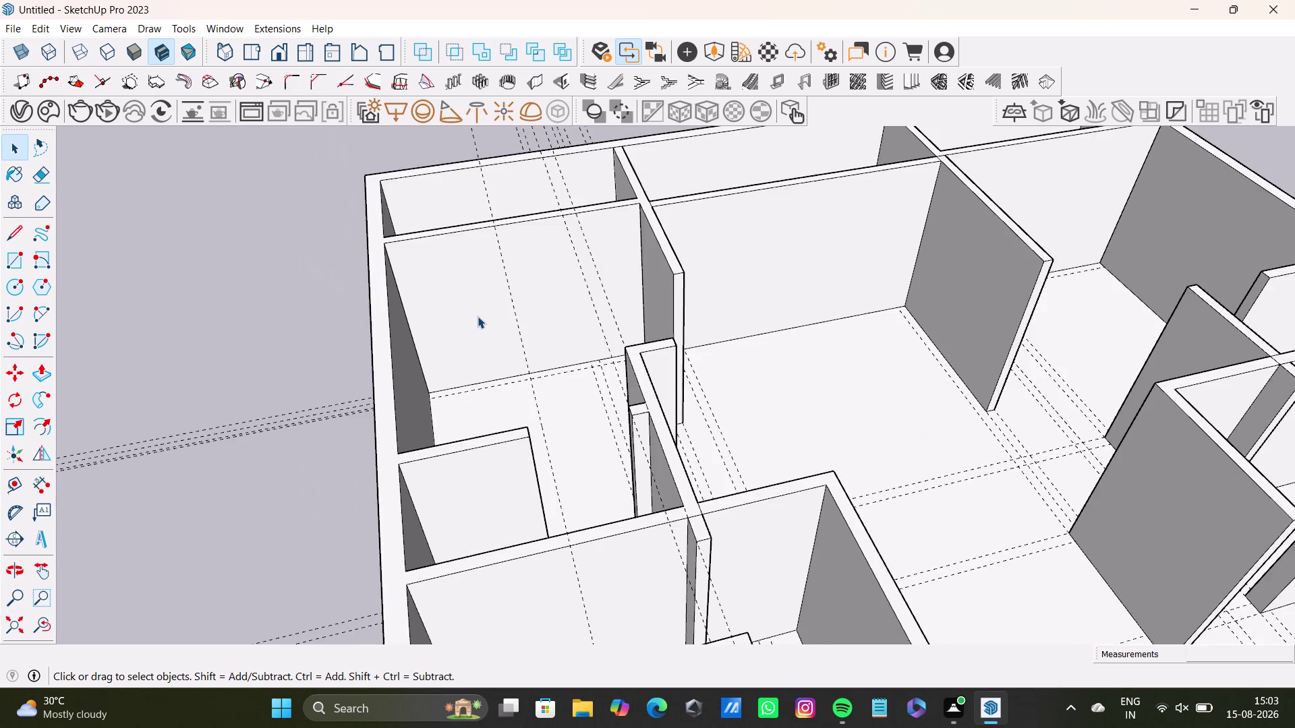
scroll(down, 3)
scroll(down, 3)
scroll(down, 3)
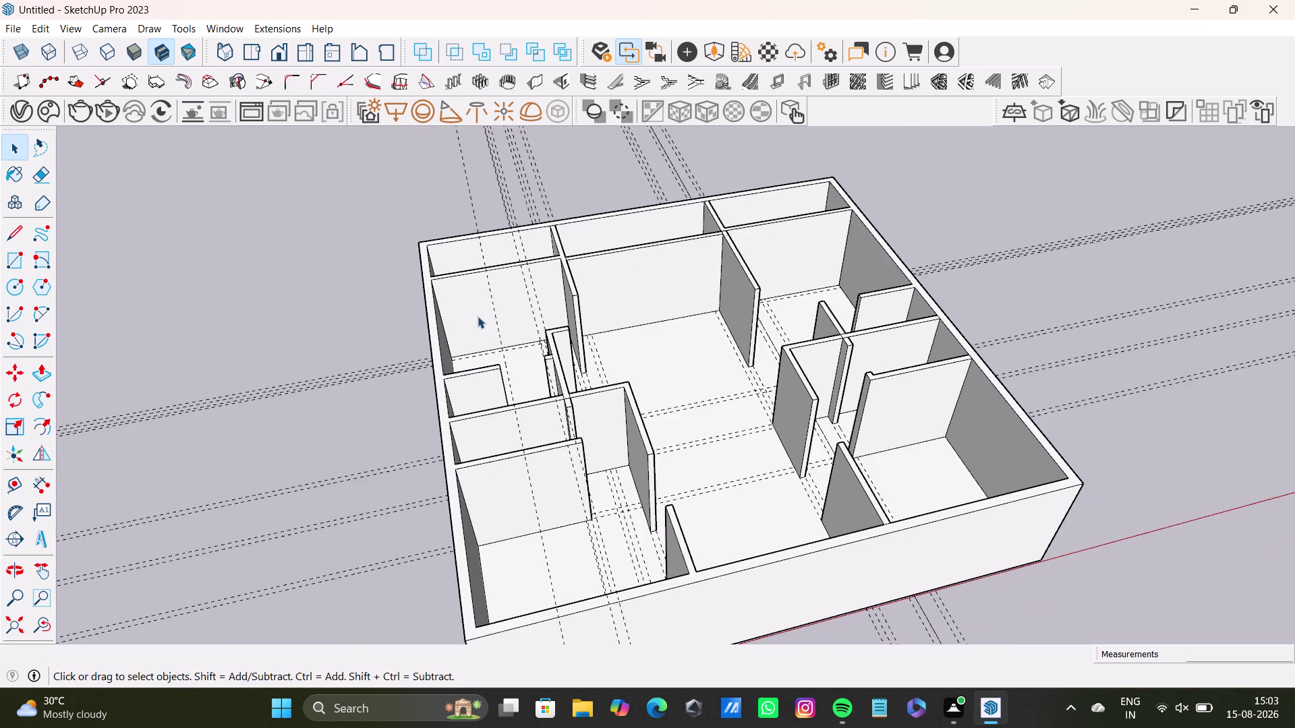
scroll(down, 3)
scroll(down, 3)
scroll(down, 3)
scroll(down, 3)
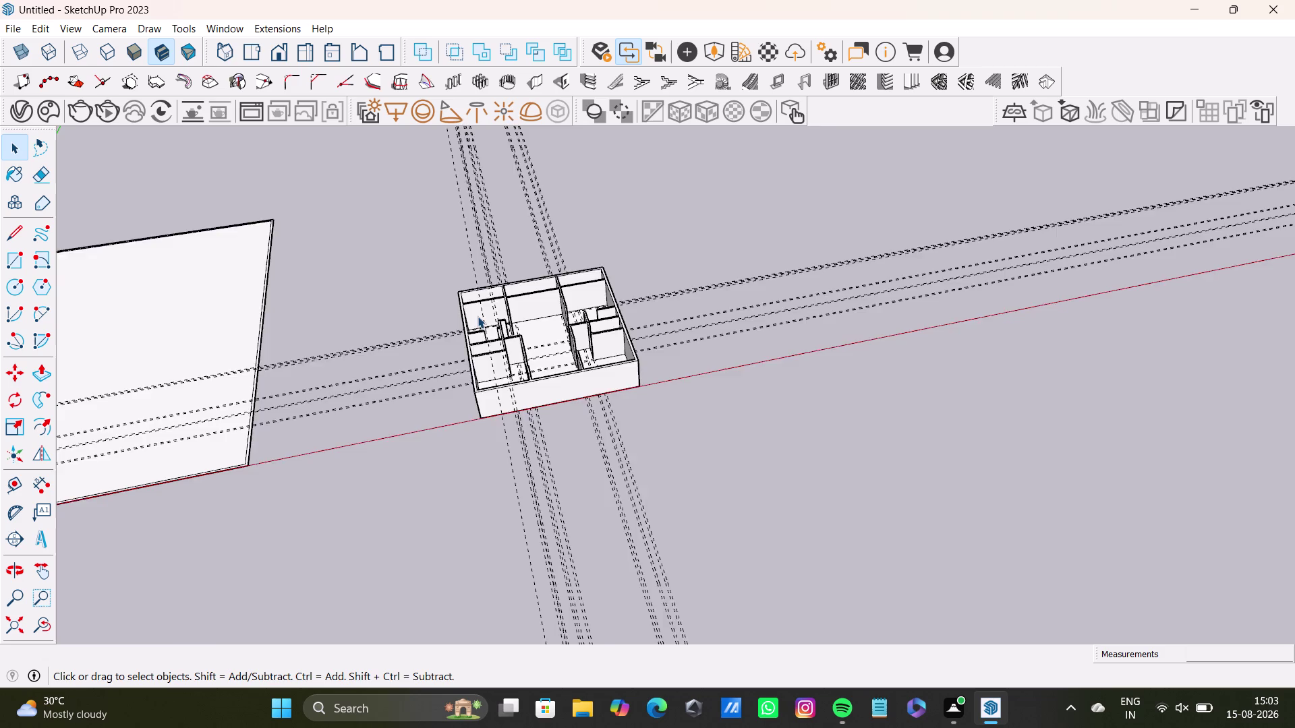
scroll(down, 3)
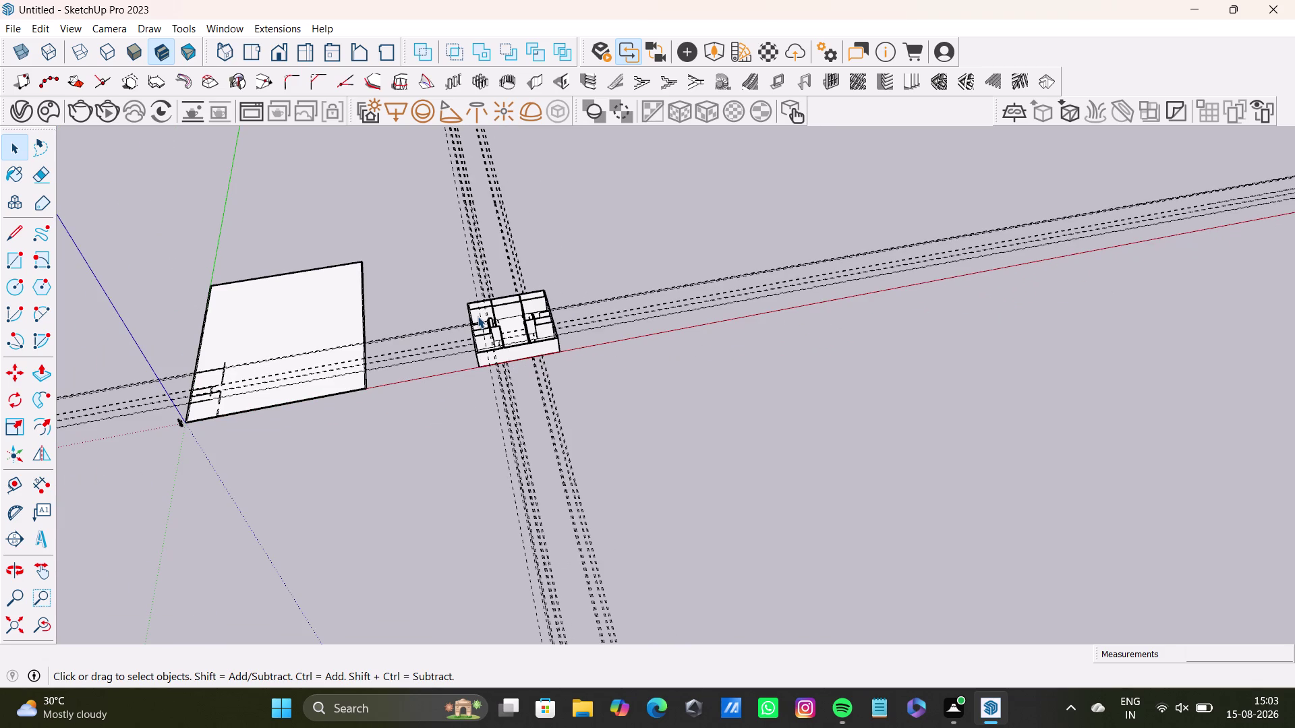
scroll(down, 3)
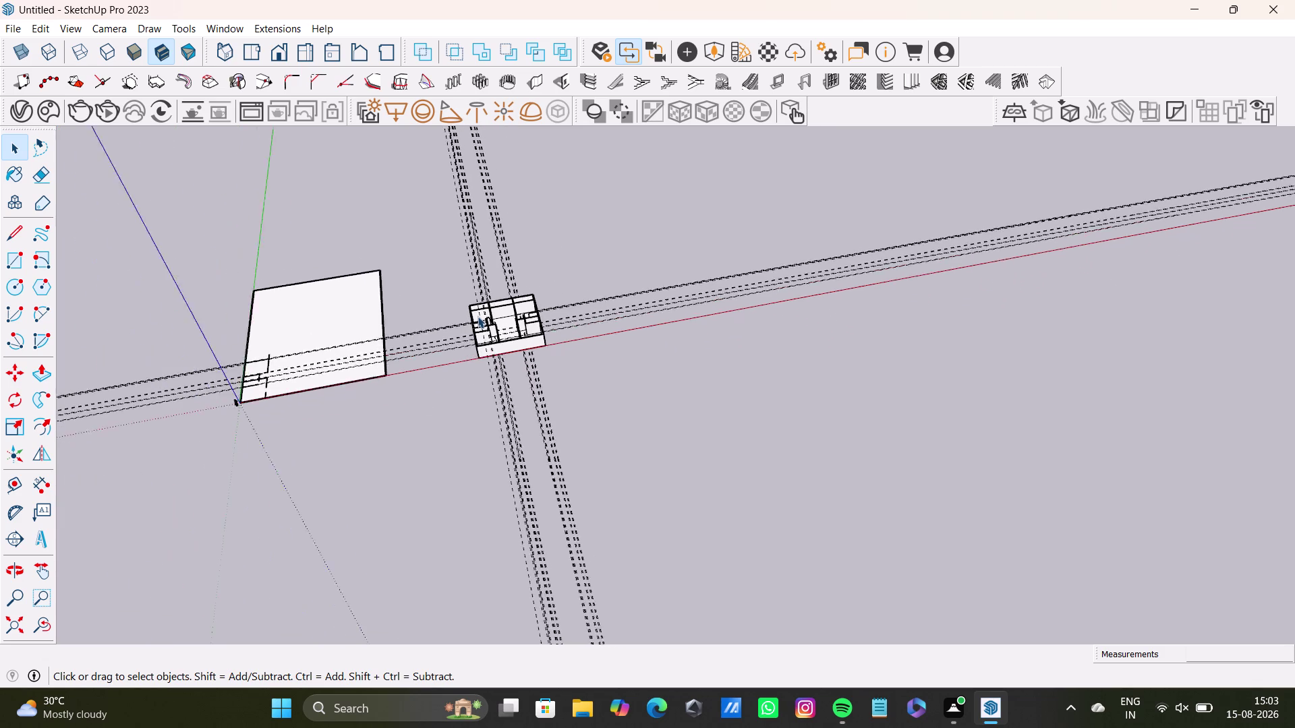
scroll(down, 3)
scroll(up, 3)
scroll(down, 3)
scroll(up, 3)
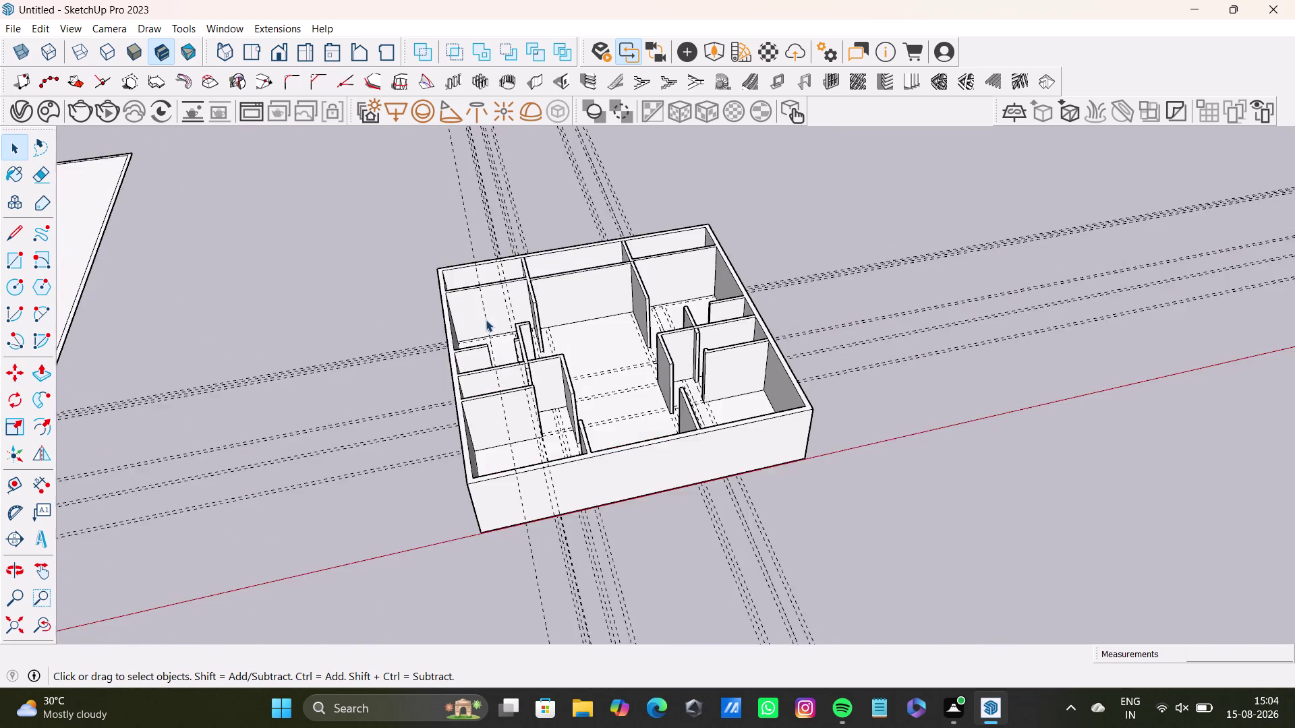
scroll(up, 3)
Bring up the context menu on empty space and dismiss it without choosing anything.
triple_click(308, 284)
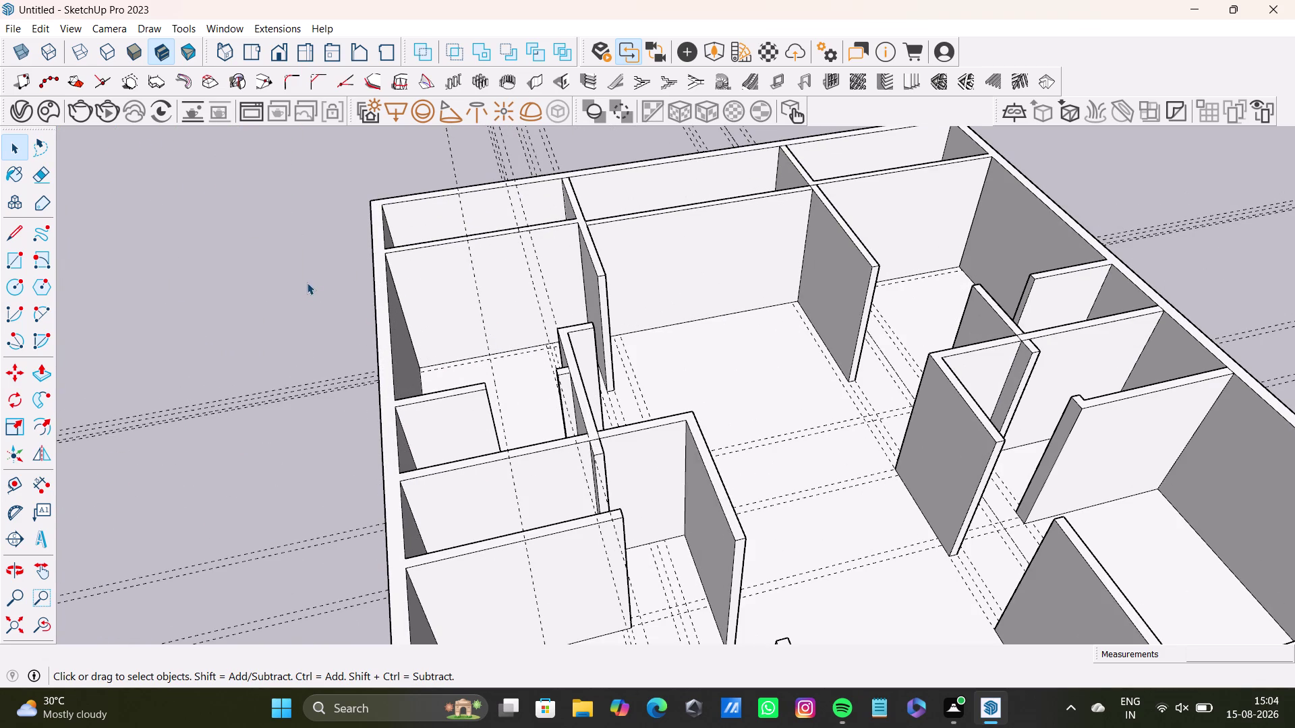
right_click(307, 282)
right_click(307, 283)
click(307, 282)
right_click(307, 282)
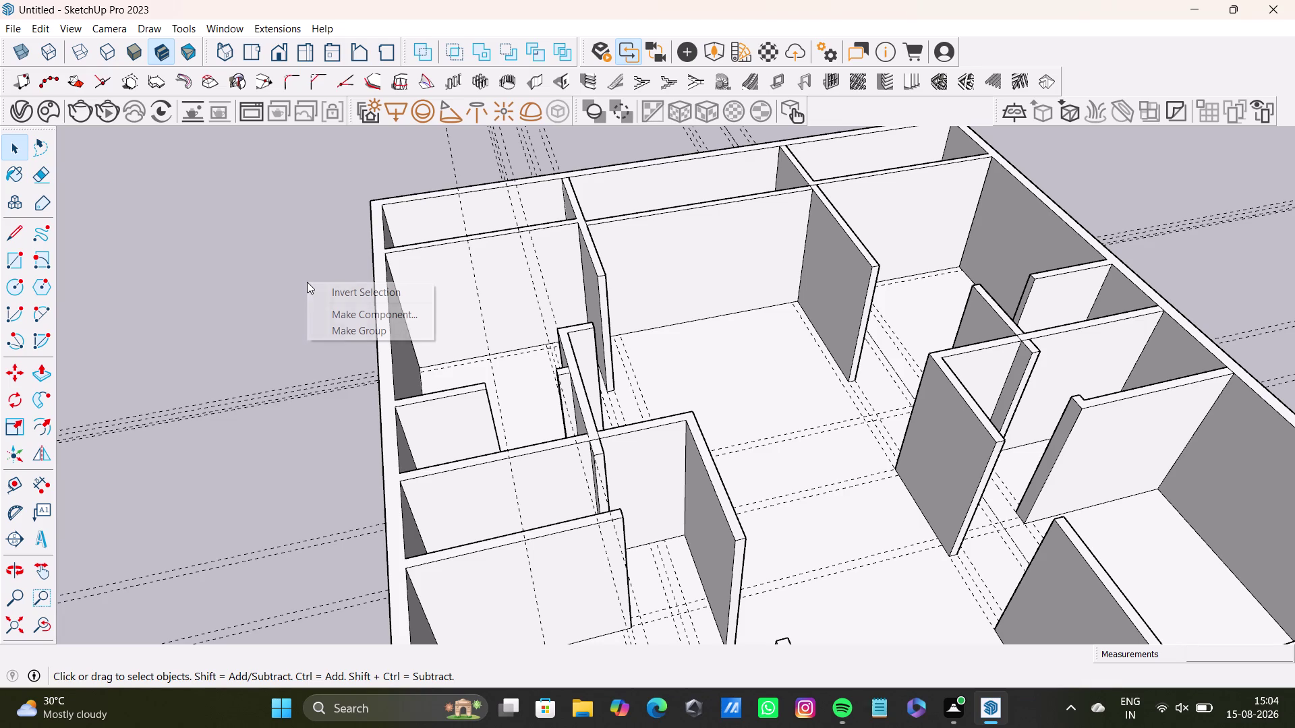
click(307, 282)
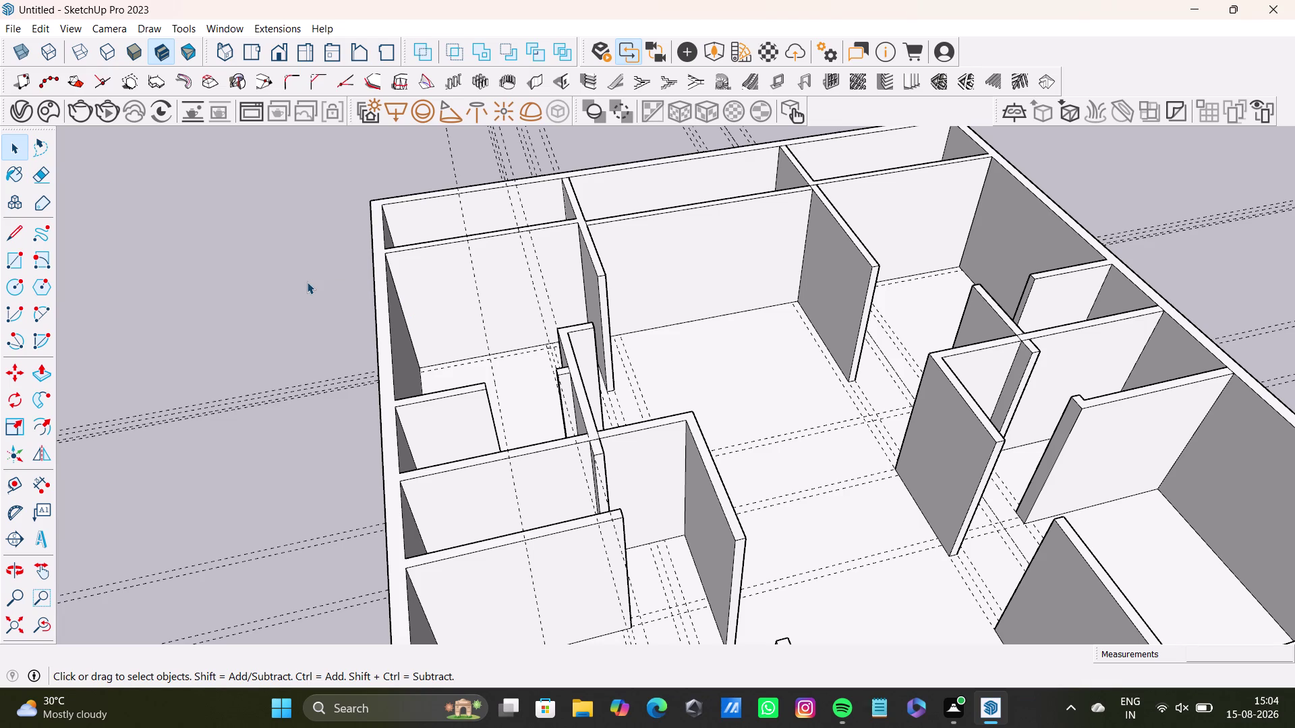
Zoom and orbit in close on the interior wall where the doorway goes.
scroll(up, 3)
scroll(down, 3)
scroll(up, 3)
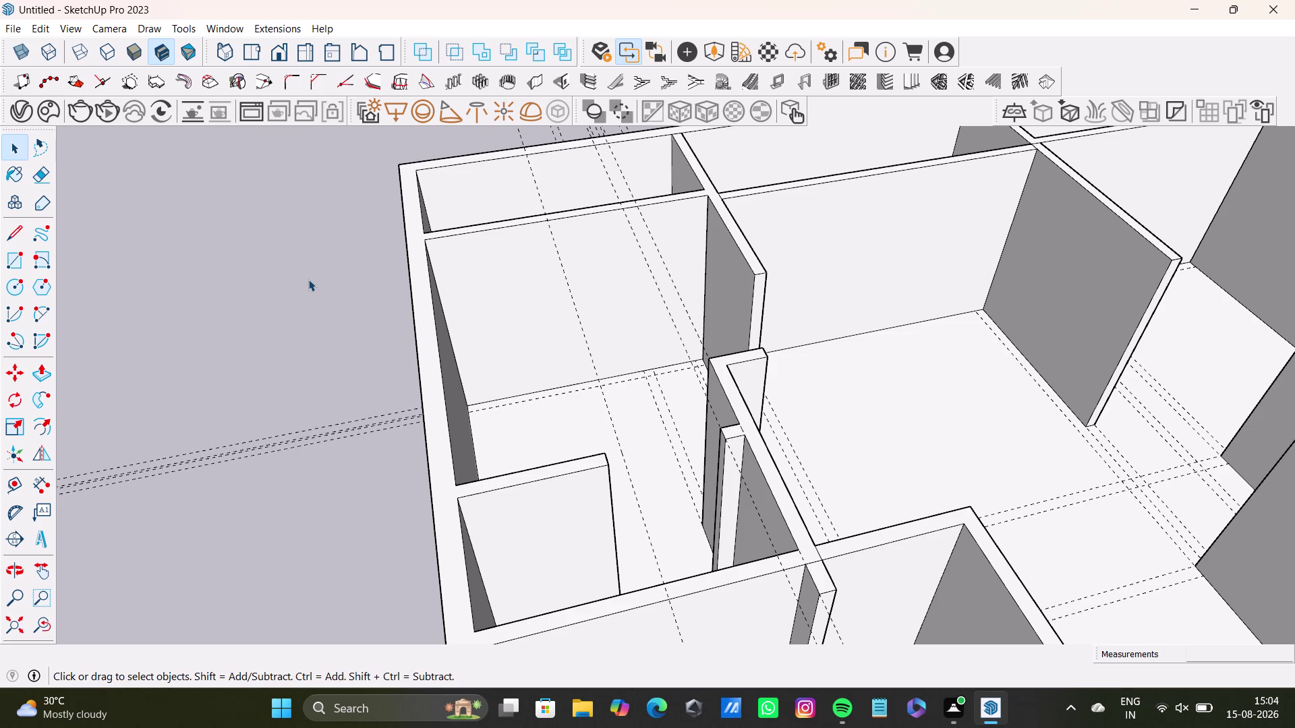
scroll(up, 3)
scroll(down, 3)
scroll(up, 3)
scroll(down, 3)
scroll(up, 3)
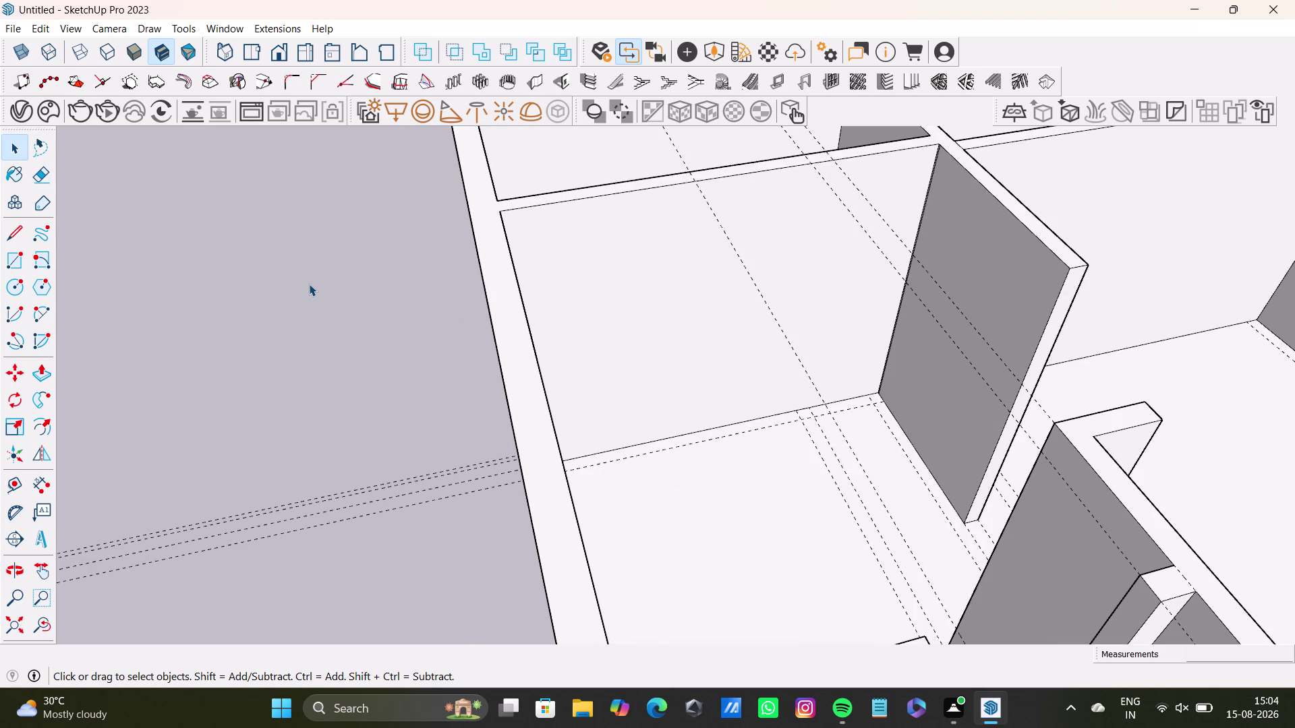
scroll(down, 3)
scroll(up, 3)
scroll(down, 3)
scroll(up, 3)
scroll(down, 3)
scroll(up, 3)
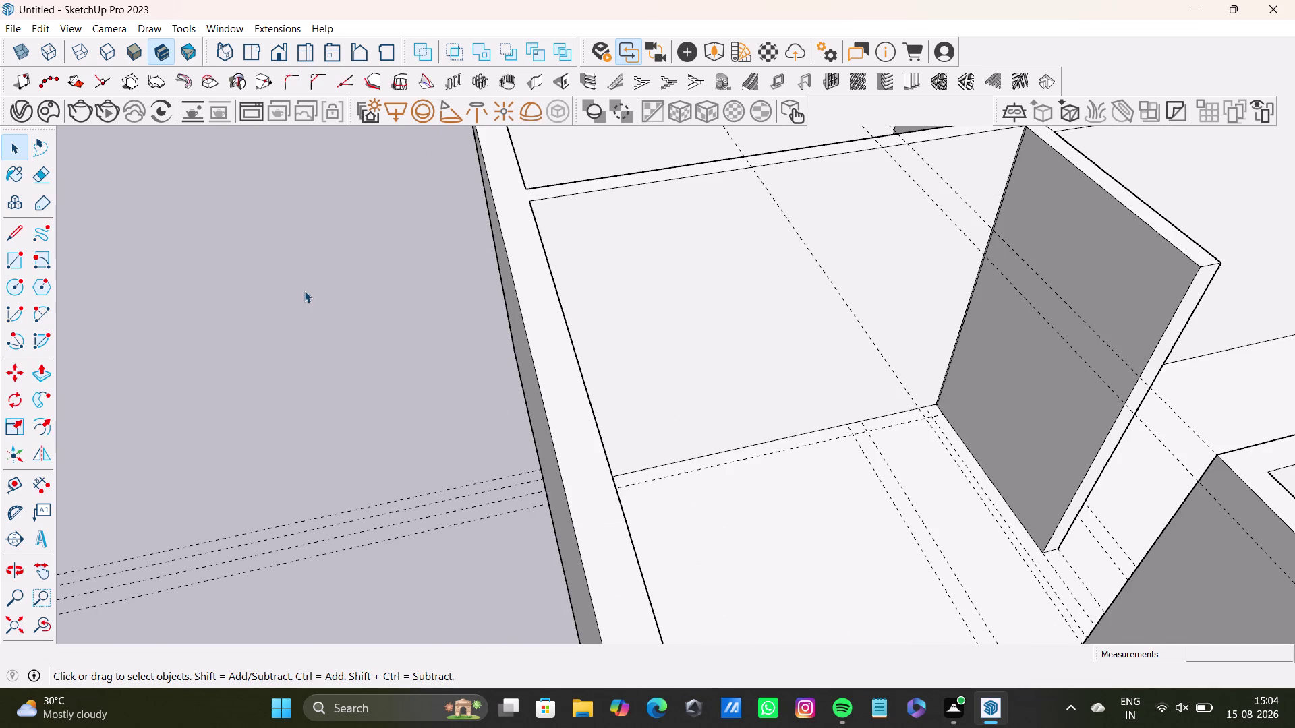
scroll(down, 3)
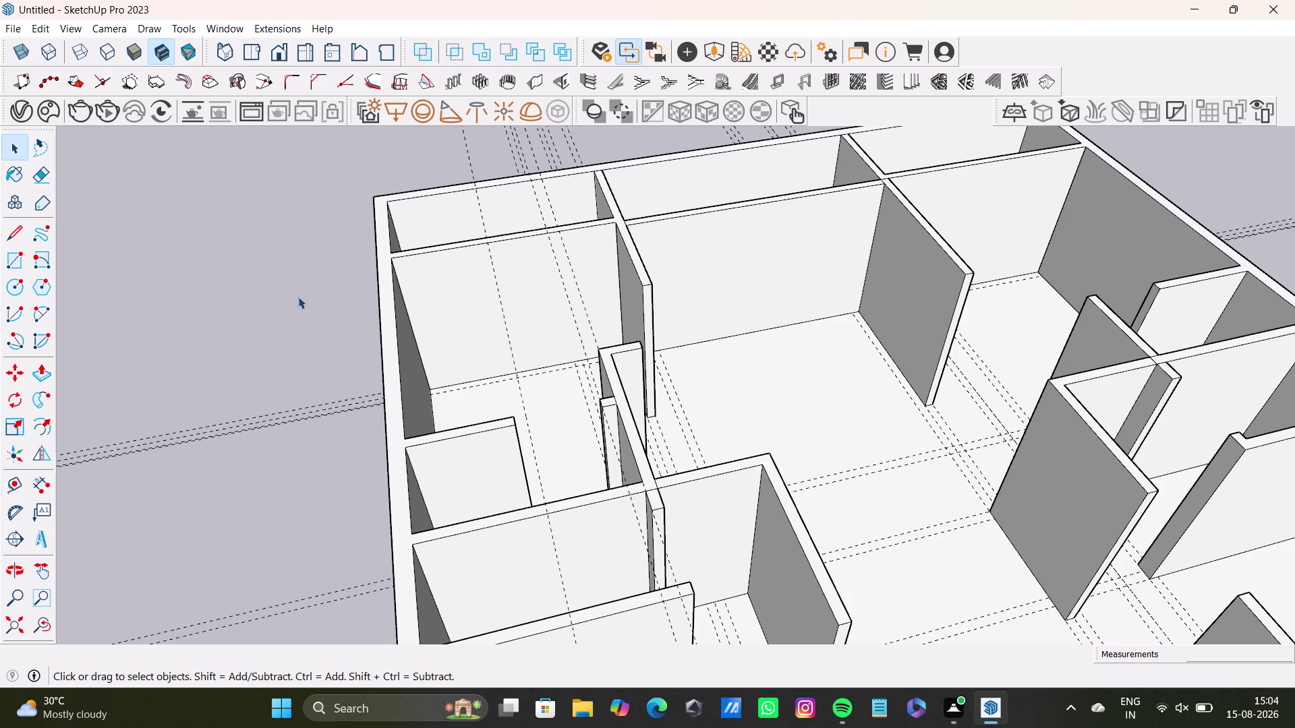
scroll(down, 3)
scroll(down, 3)
scroll(down, 3)
scroll(down, 3)
scroll(up, 3)
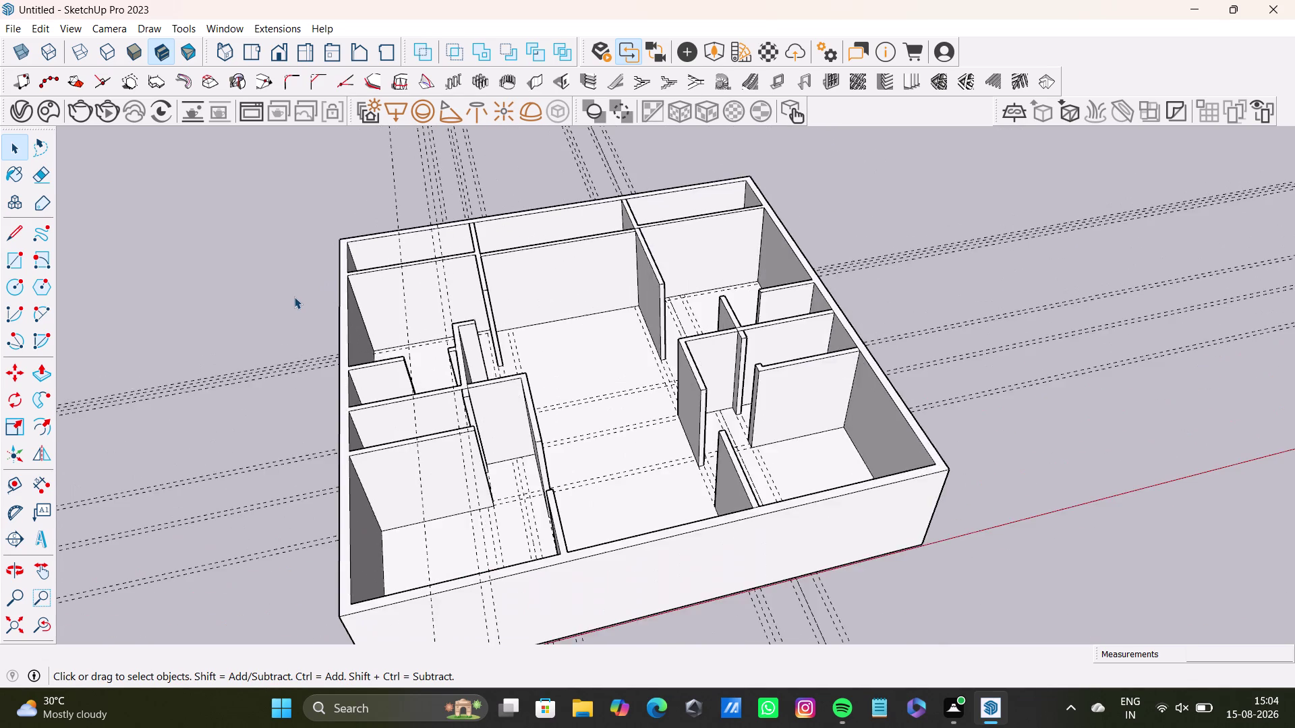
scroll(up, 3)
scroll(up, 3)
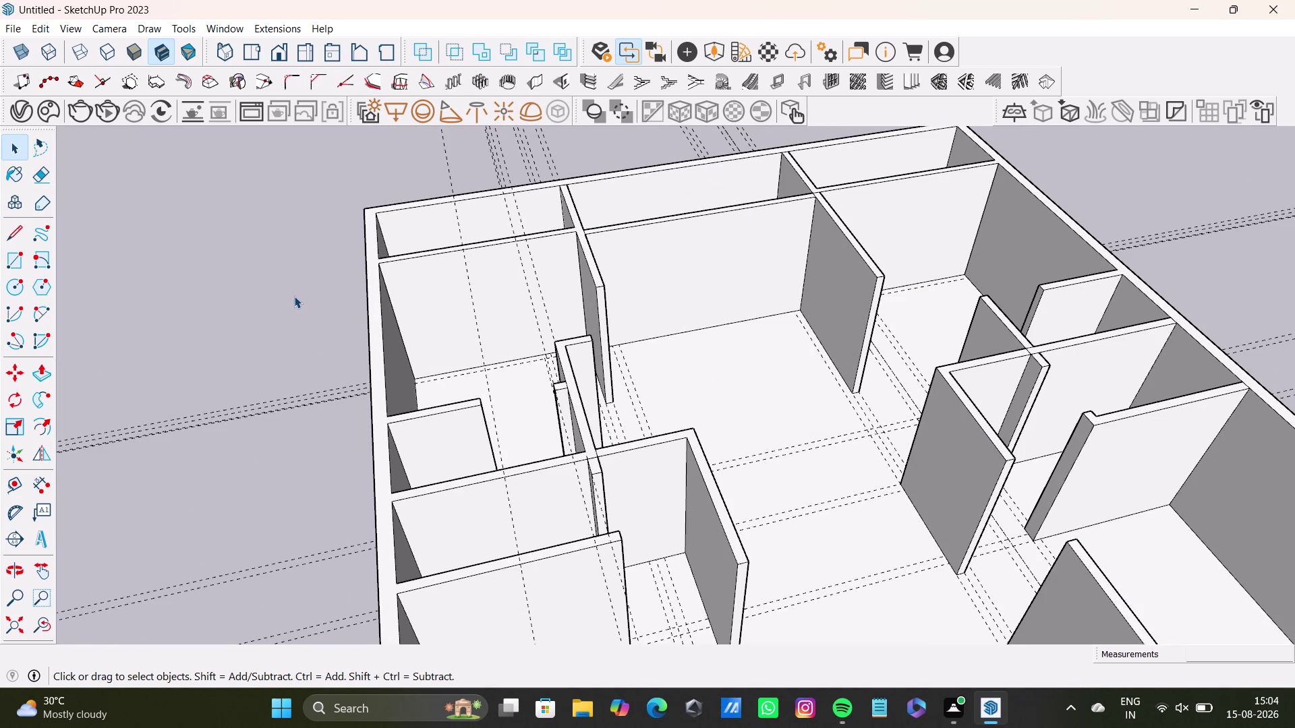
scroll(down, 3)
scroll(up, 3)
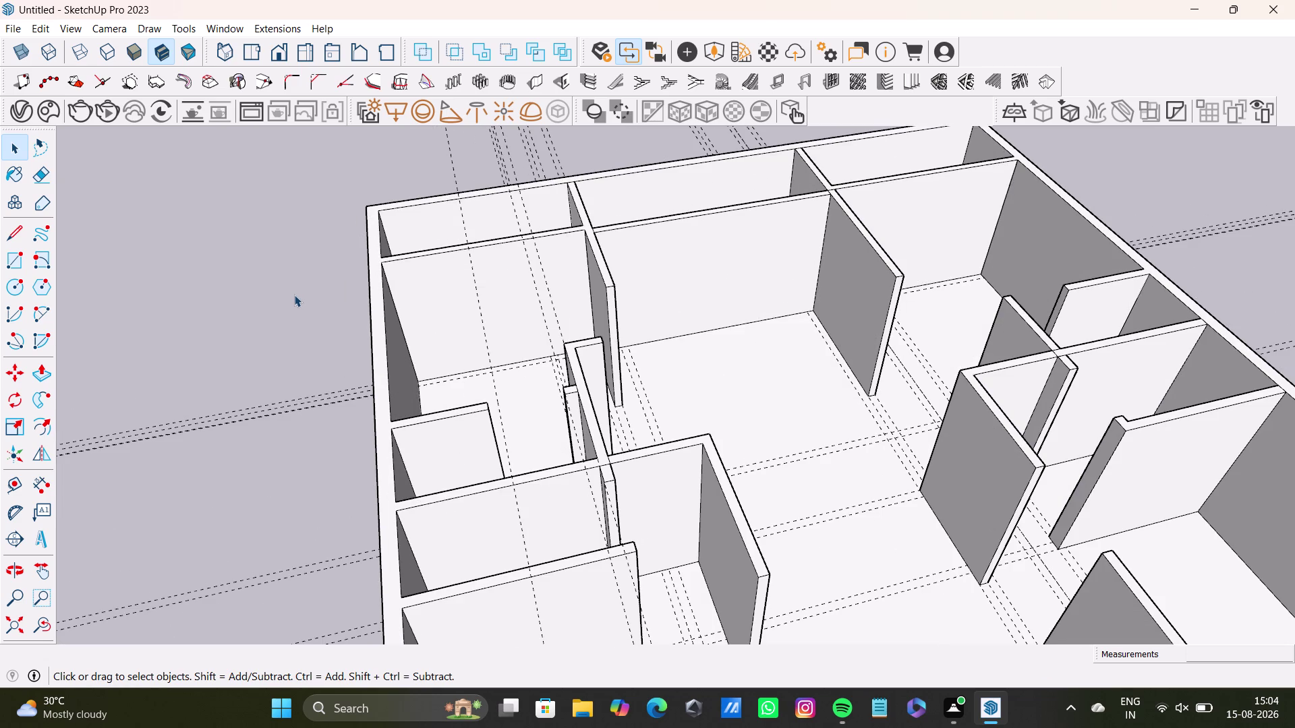
scroll(up, 3)
scroll(up, 3)
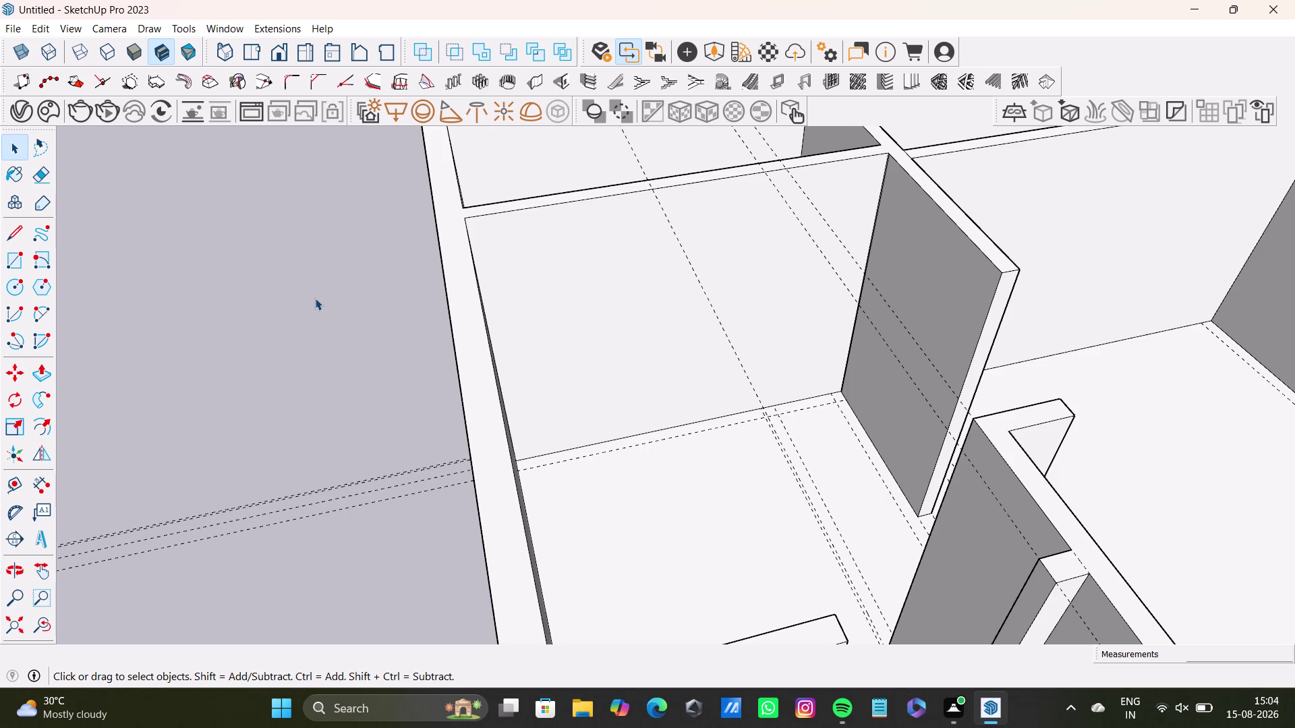
scroll(down, 3)
scroll(up, 3)
scroll(down, 3)
scroll(down, 3)
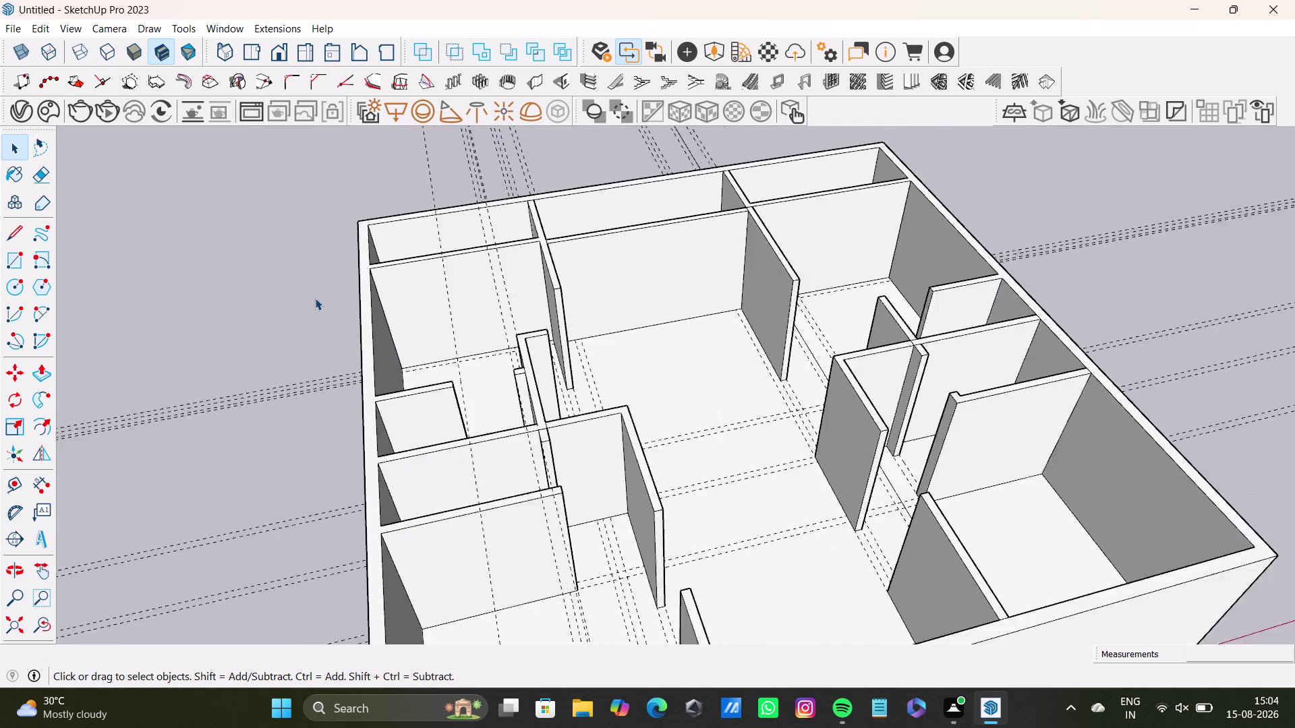
scroll(down, 3)
scroll(down, 3)
scroll(up, 3)
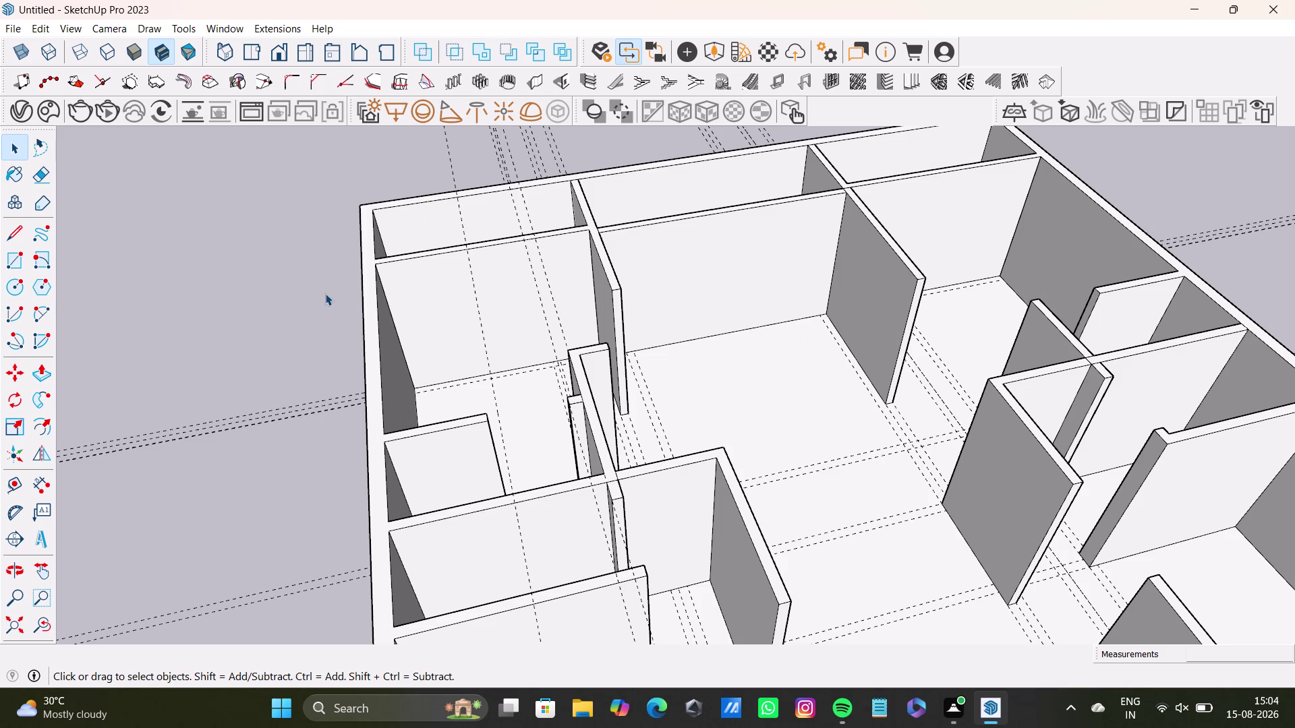
scroll(up, 3)
scroll(down, 3)
scroll(down, 3)
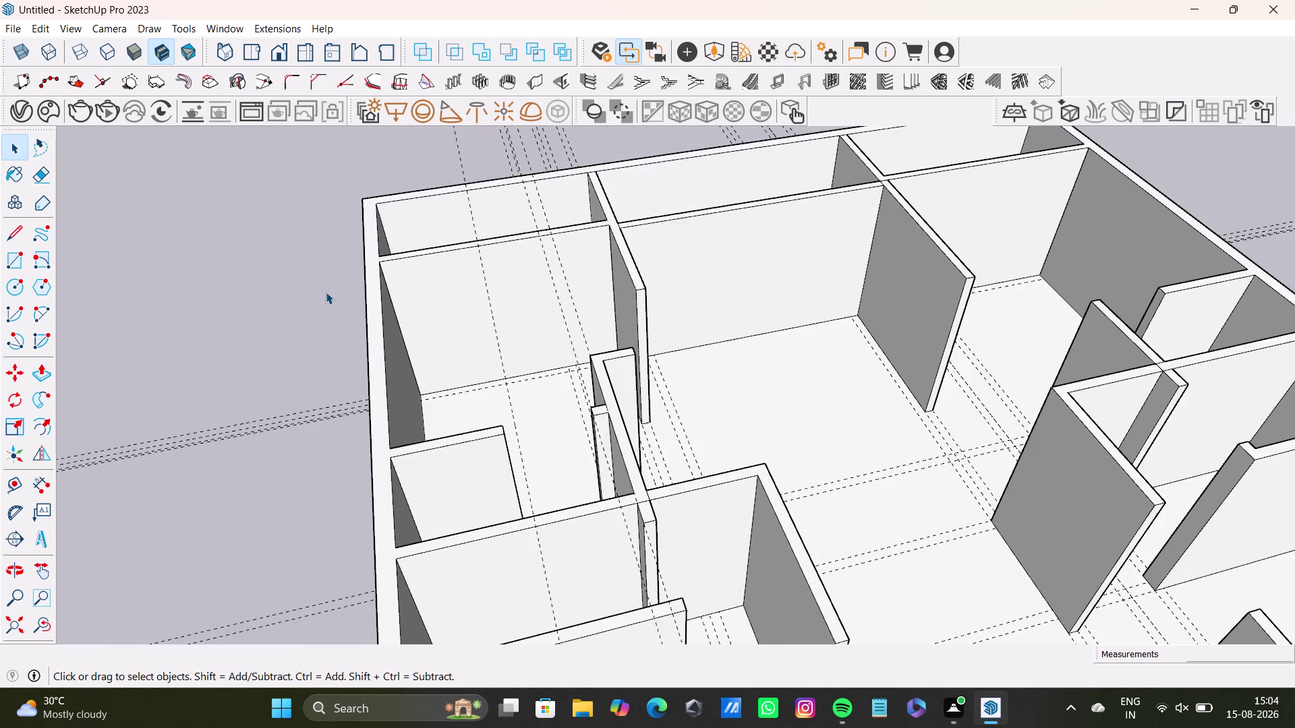
scroll(down, 3)
scroll(down, 3)
scroll(down, 3)
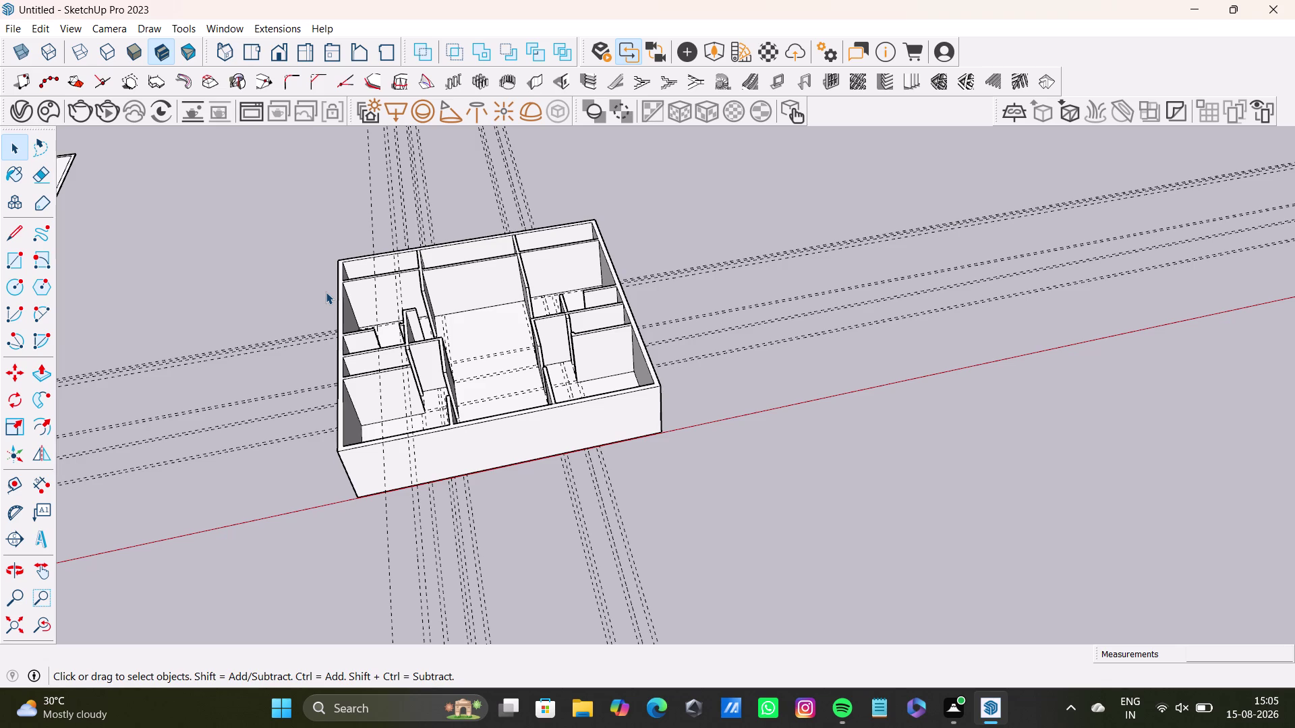
scroll(up, 3)
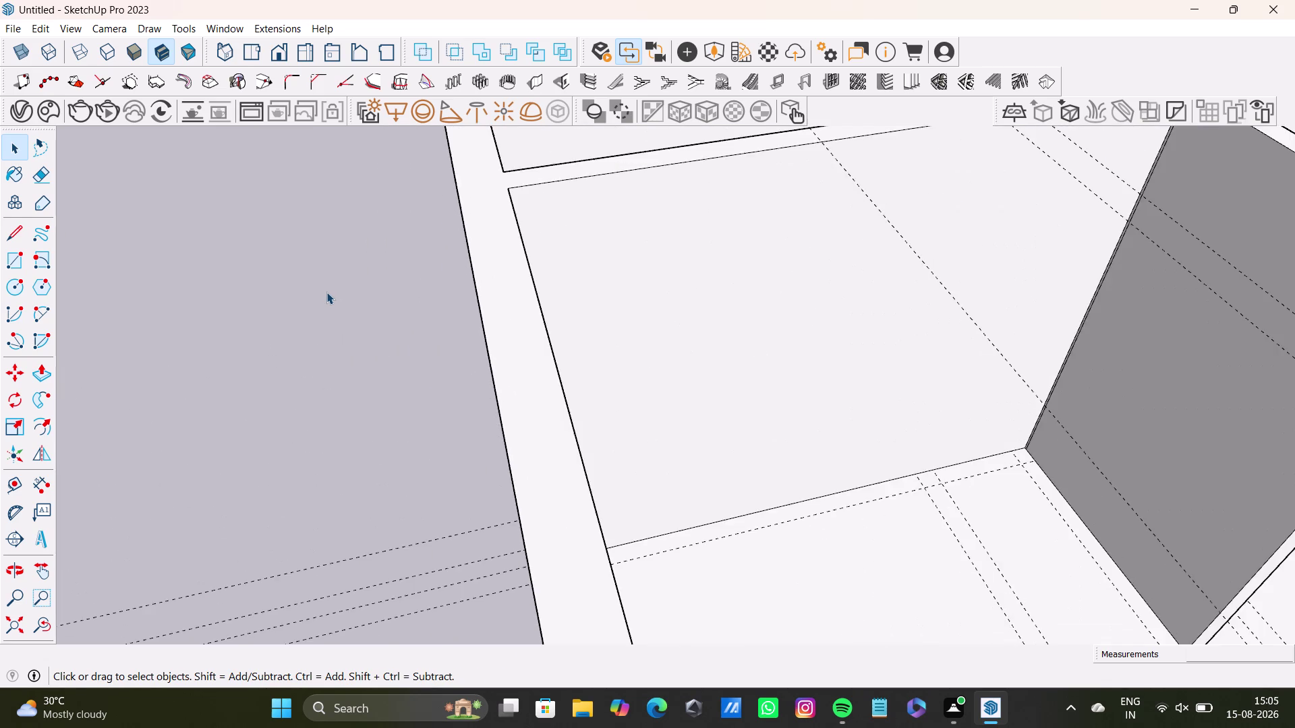
scroll(up, 3)
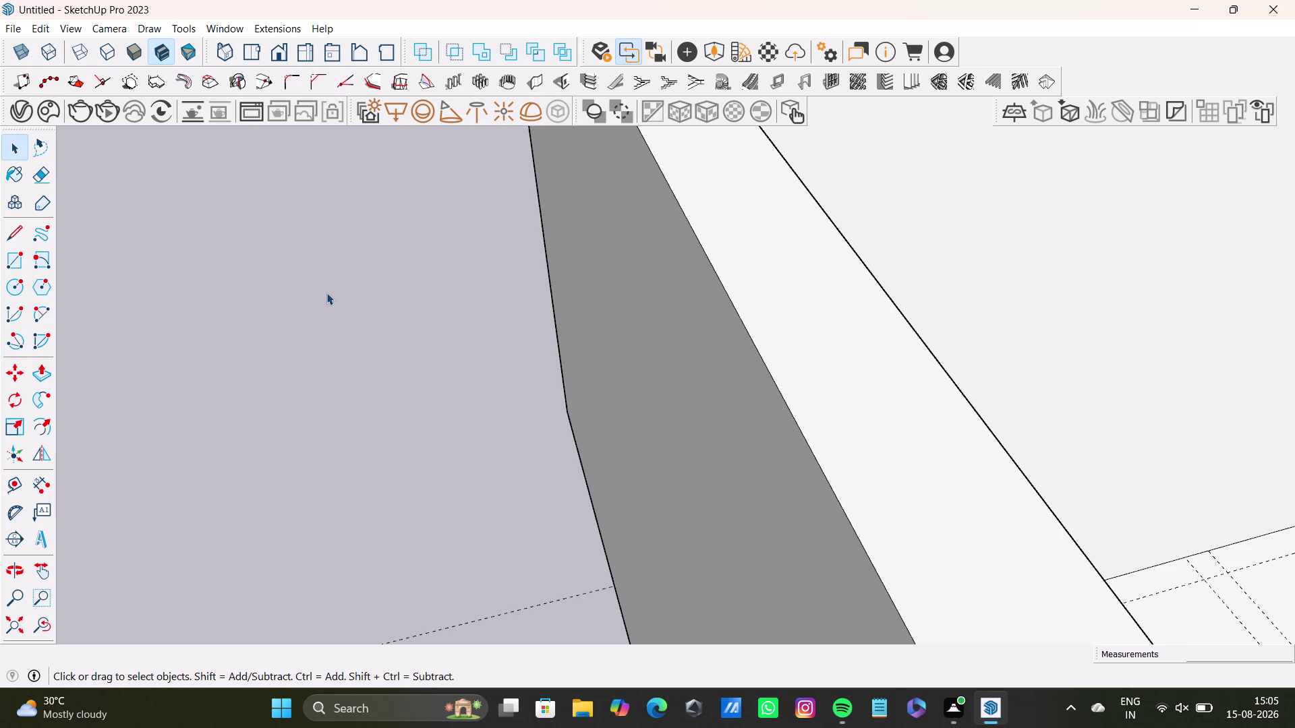
scroll(down, 3)
scroll(down, 3)
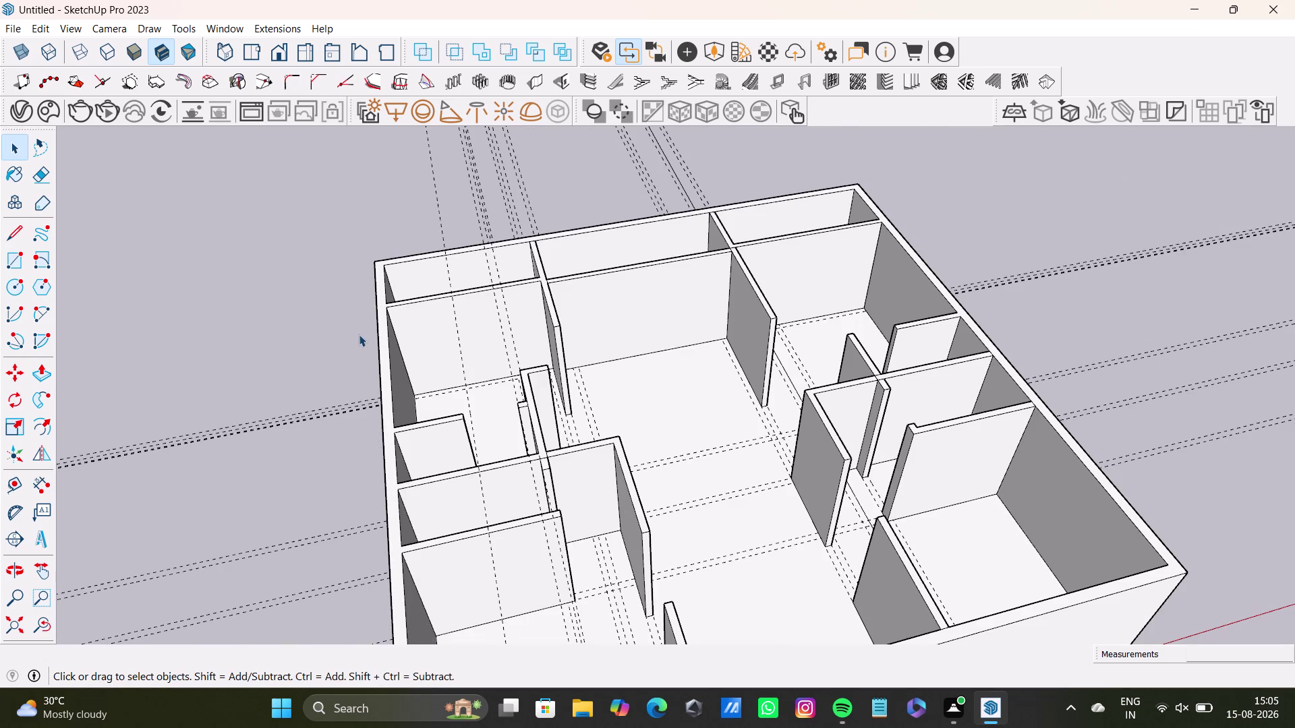
scroll(down, 3)
scroll(down, 3)
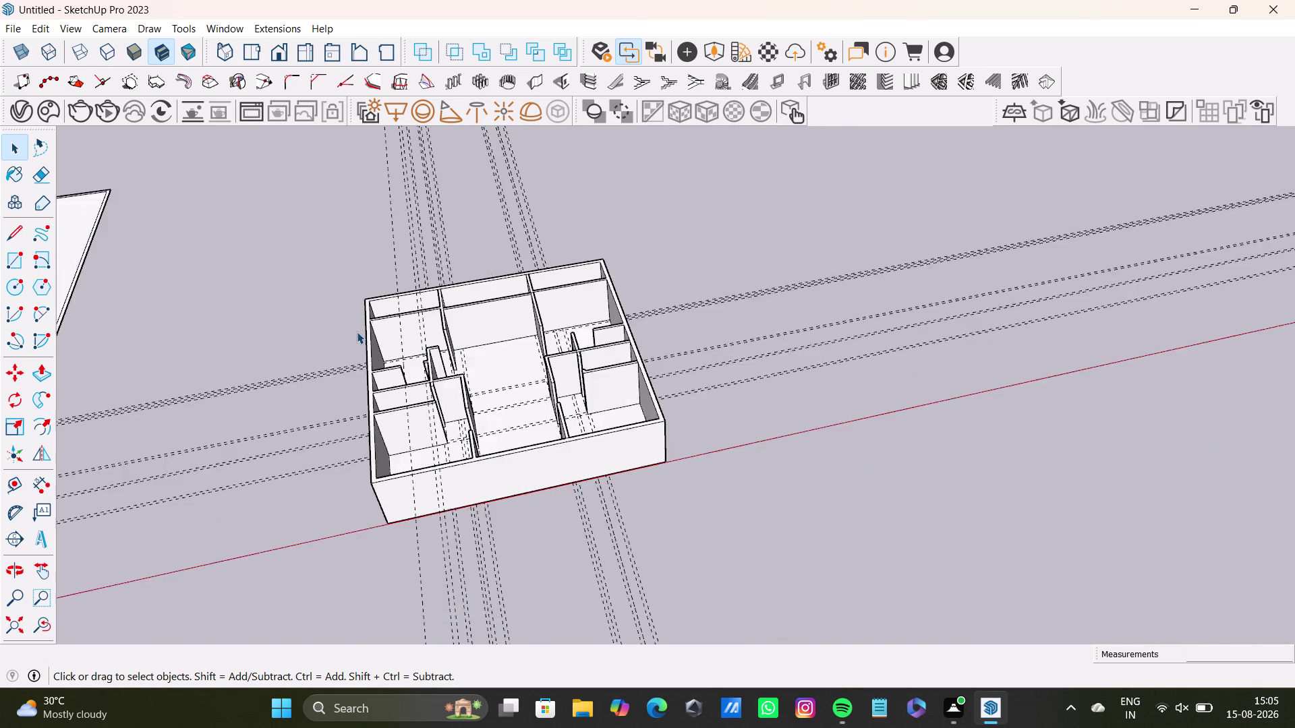
scroll(up, 3)
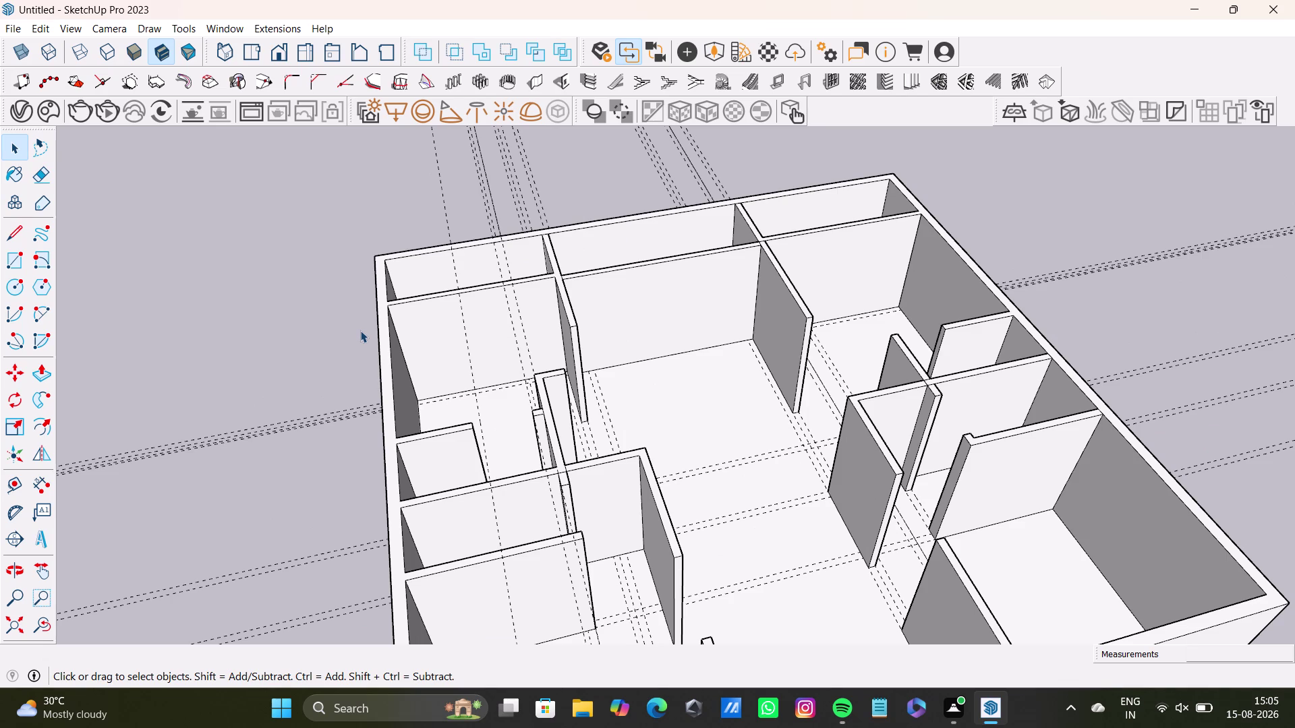
scroll(up, 3)
scroll(down, 3)
scroll(down, 3)
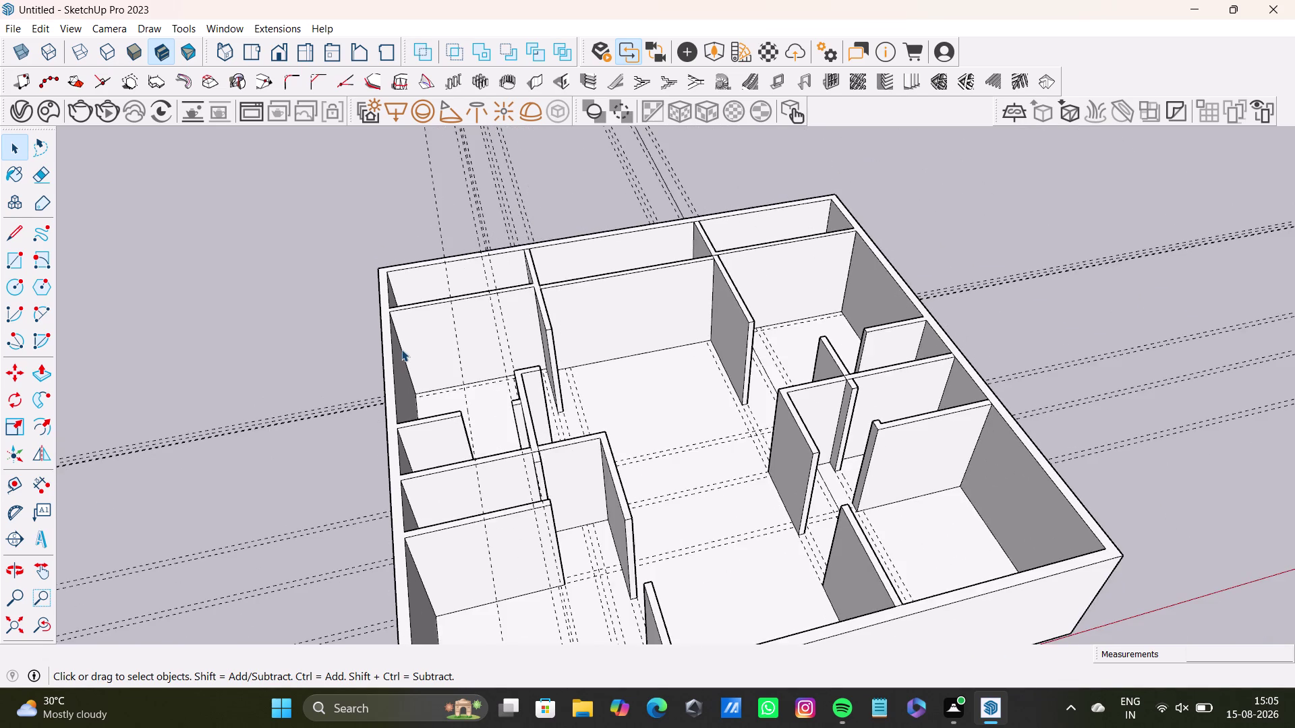
scroll(down, 3)
scroll(down, 3)
scroll(down, 3)
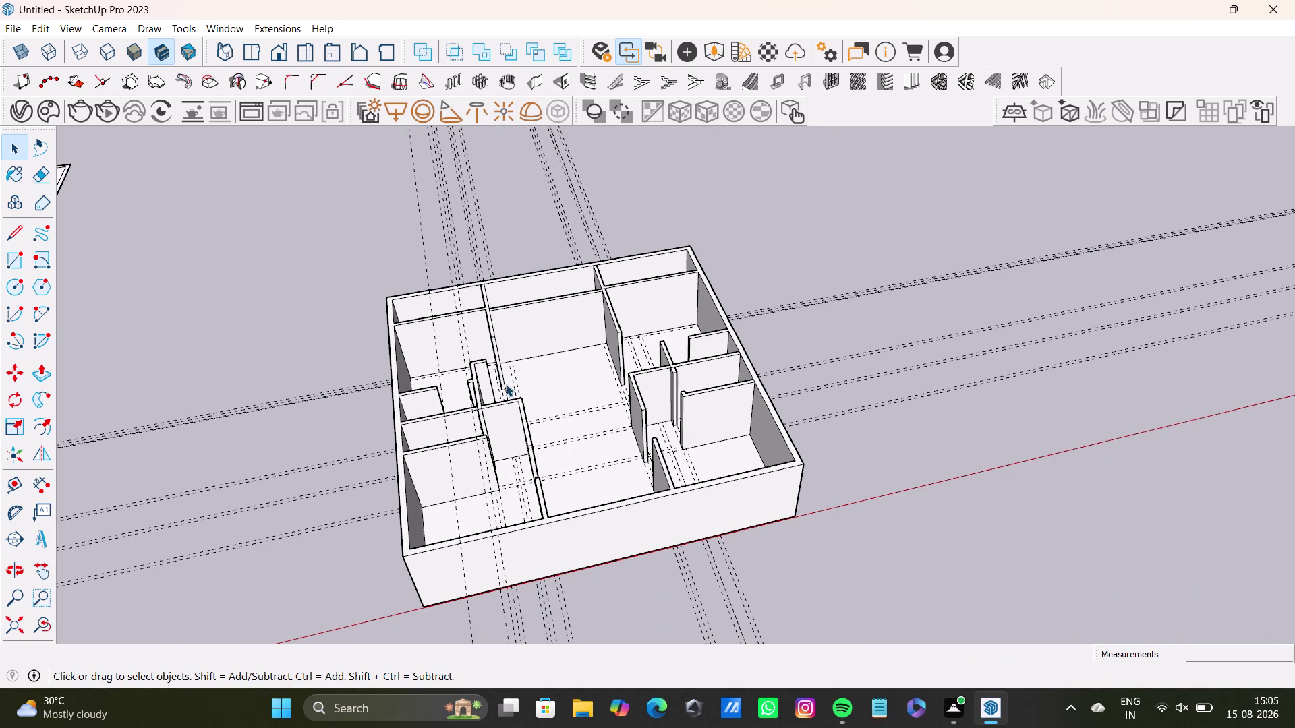
scroll(up, 3)
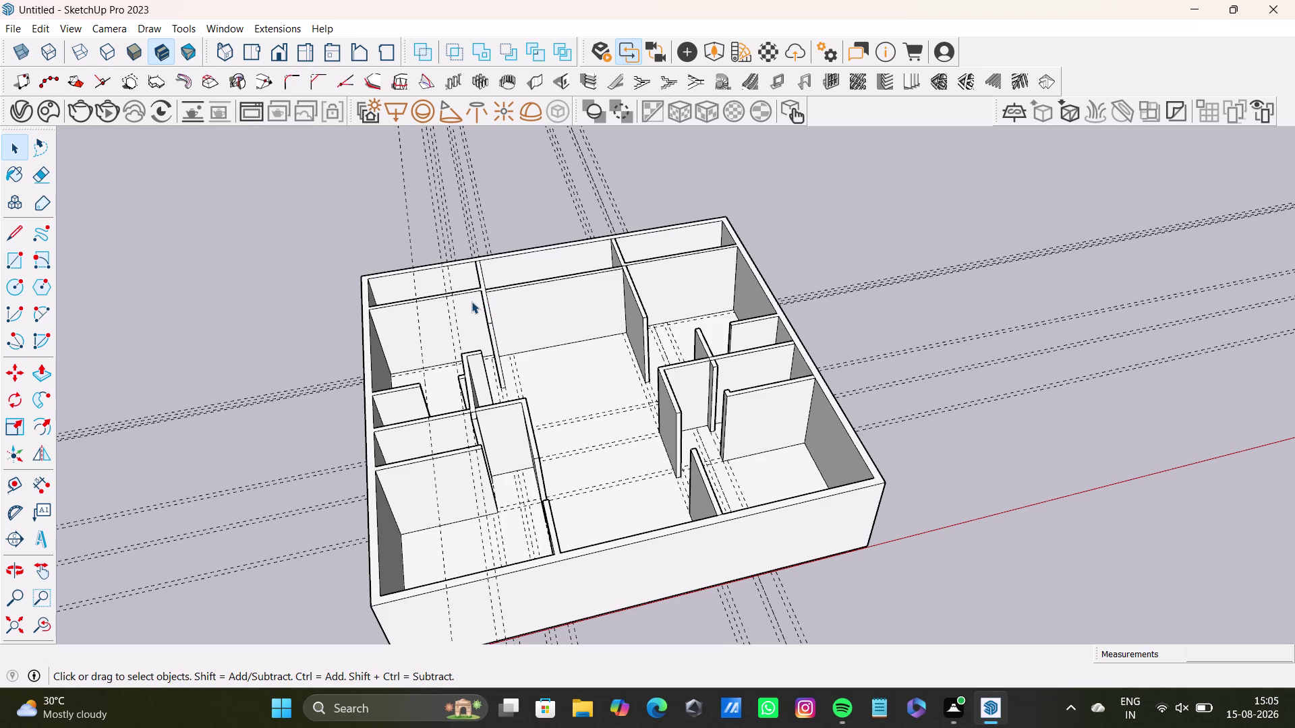
scroll(up, 3)
scroll(up, 3)
middle_drag(513, 441, 218, 486)
scroll(up, 3)
middle_drag(342, 416, 545, 585)
scroll(up, 3)
scroll(down, 3)
middle_drag(610, 479, 668, 590)
middle_drag(649, 520, 637, 420)
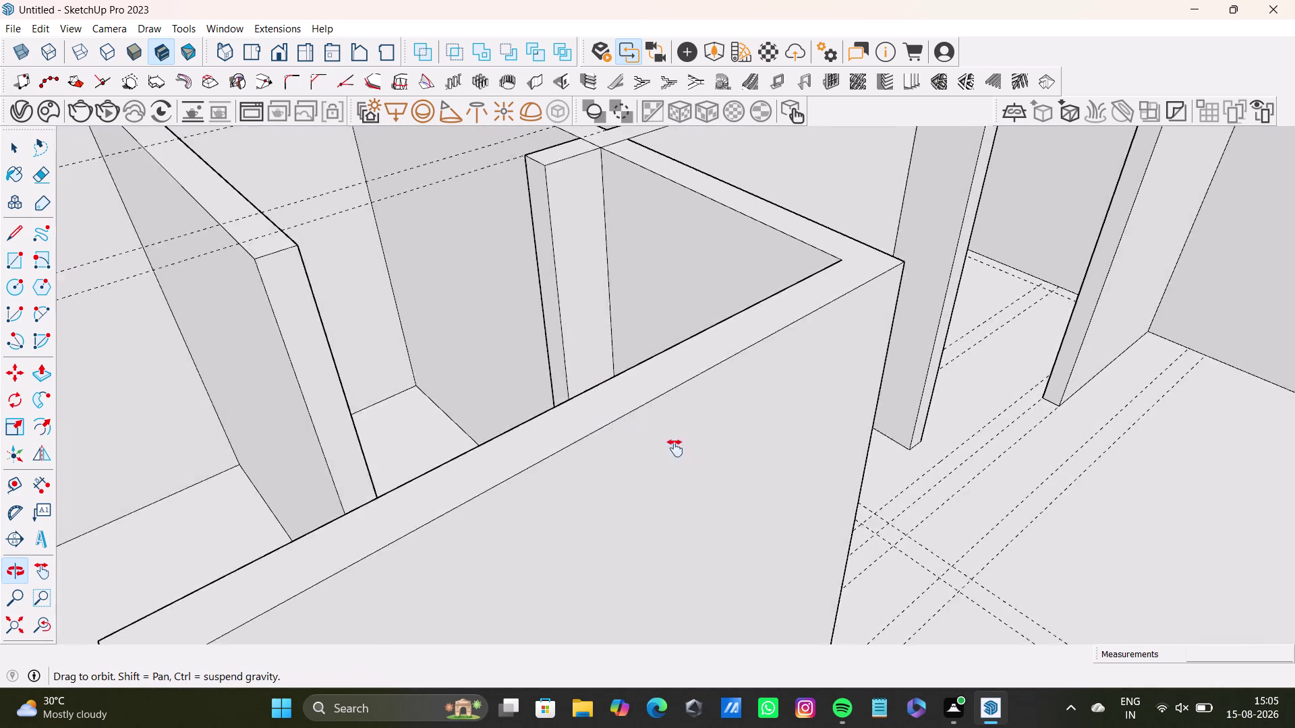
middle_drag(637, 420, 702, 537)
middle_drag(636, 483, 743, 488)
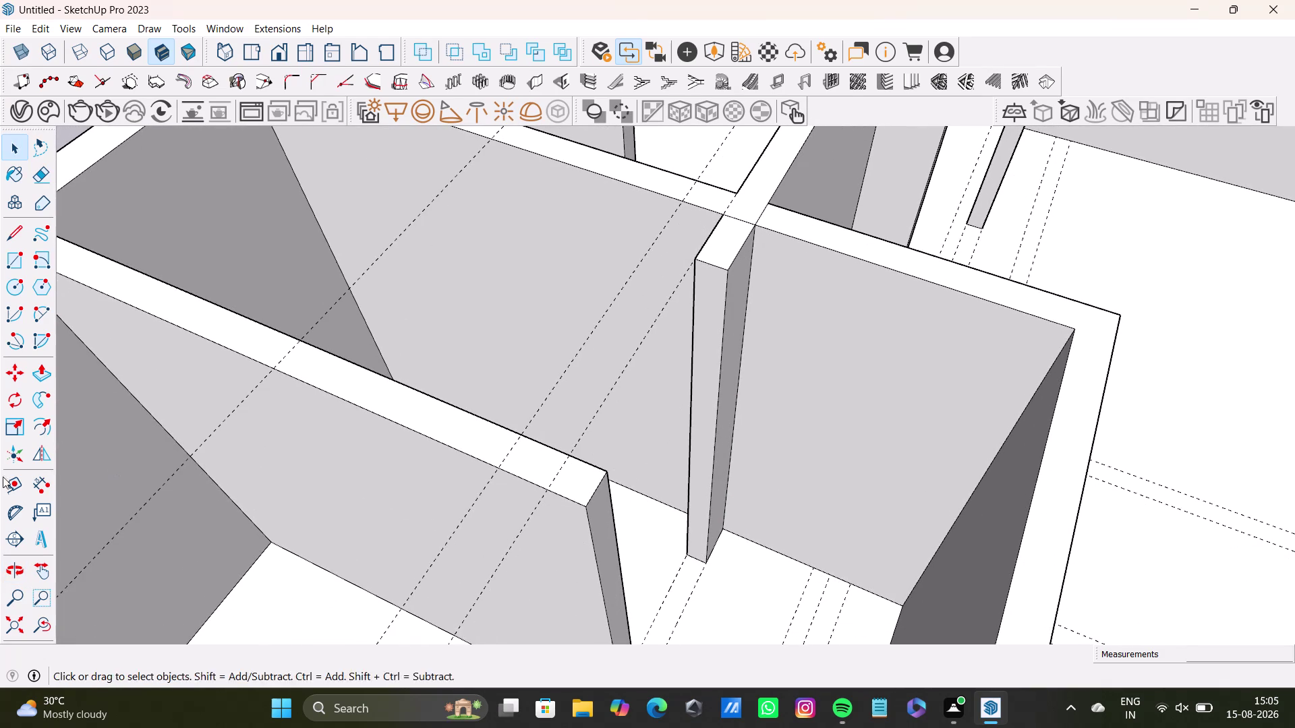
Add a Tape Measure guide across the wall from its top corner.
click(19, 483)
scroll(up, 3)
click(718, 269)
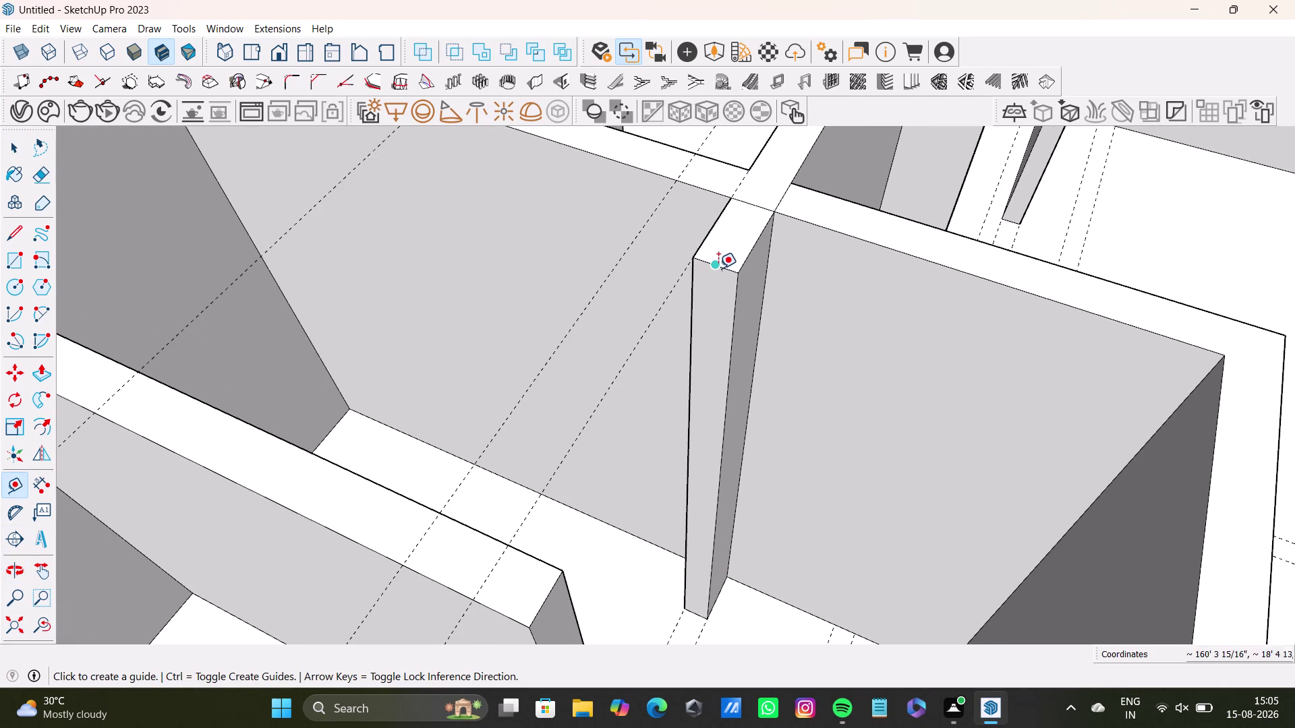
click(715, 343)
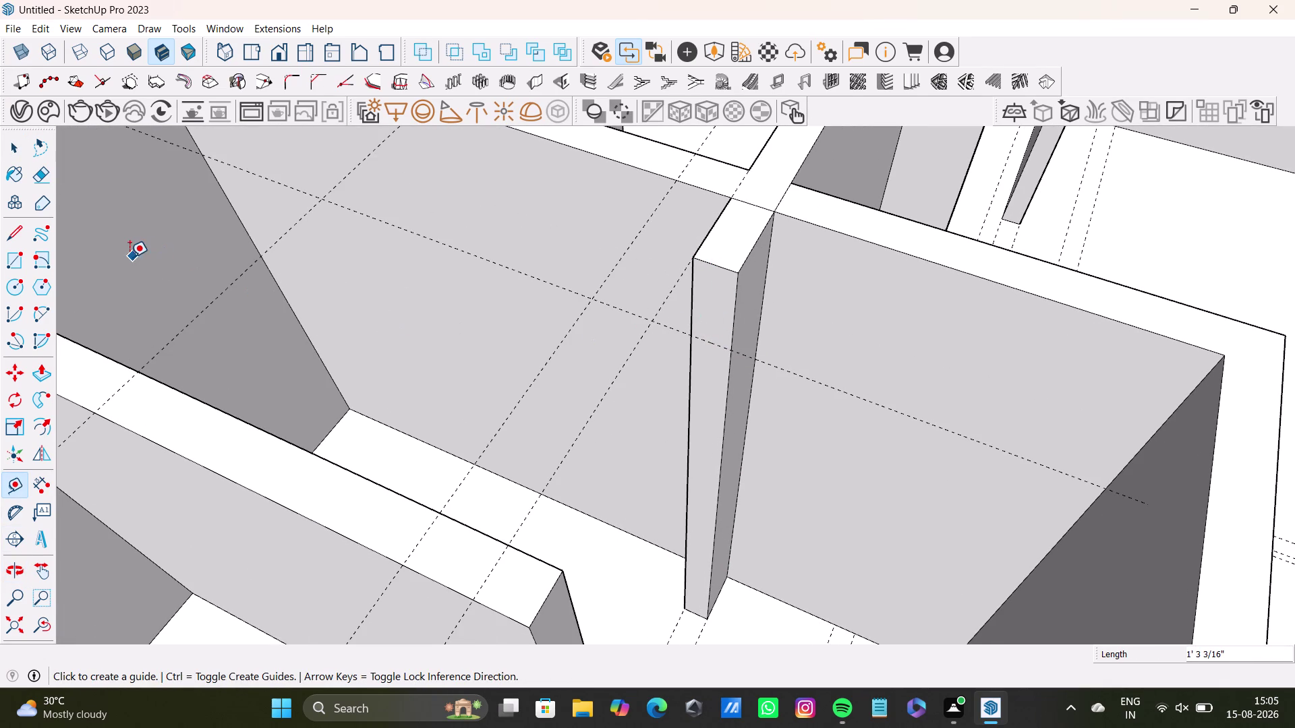
Draw a line across the wall end along the guide.
key(l)
click(690, 335)
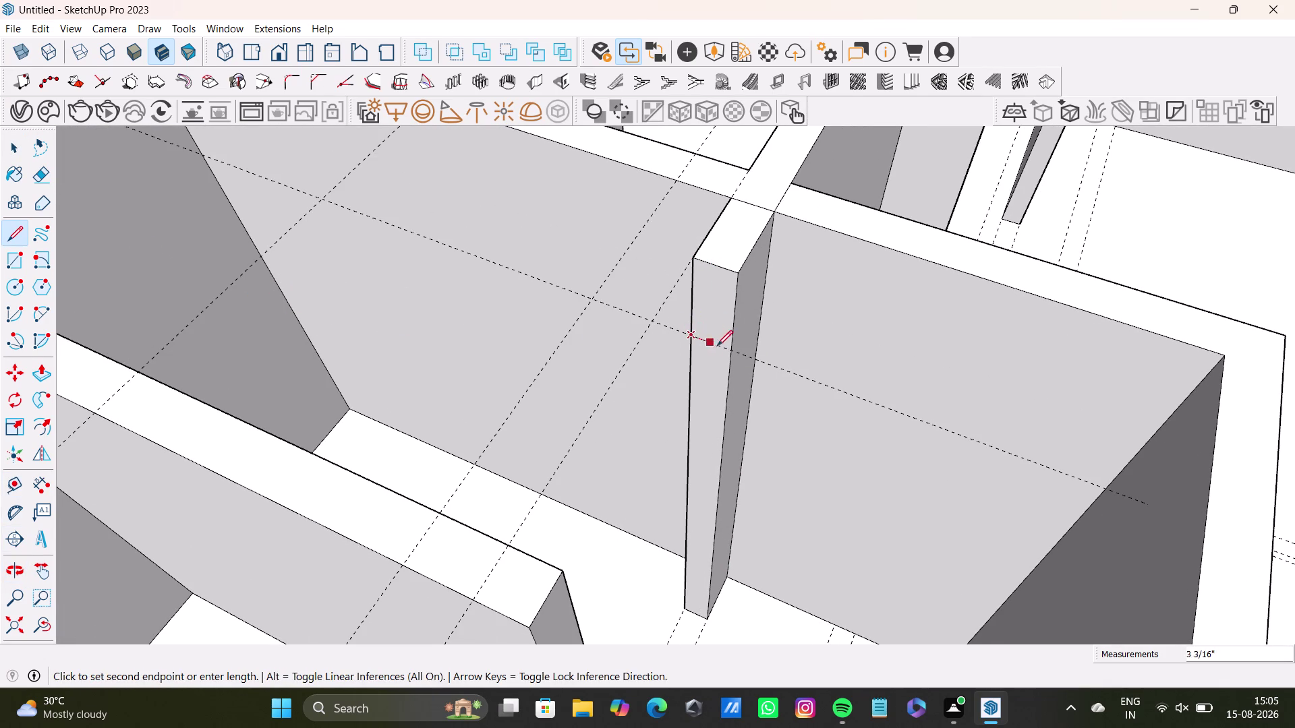
click(727, 352)
key(l)
key(space)
Push/Pull the upper wall block across the doorway to form a header.
click(713, 315)
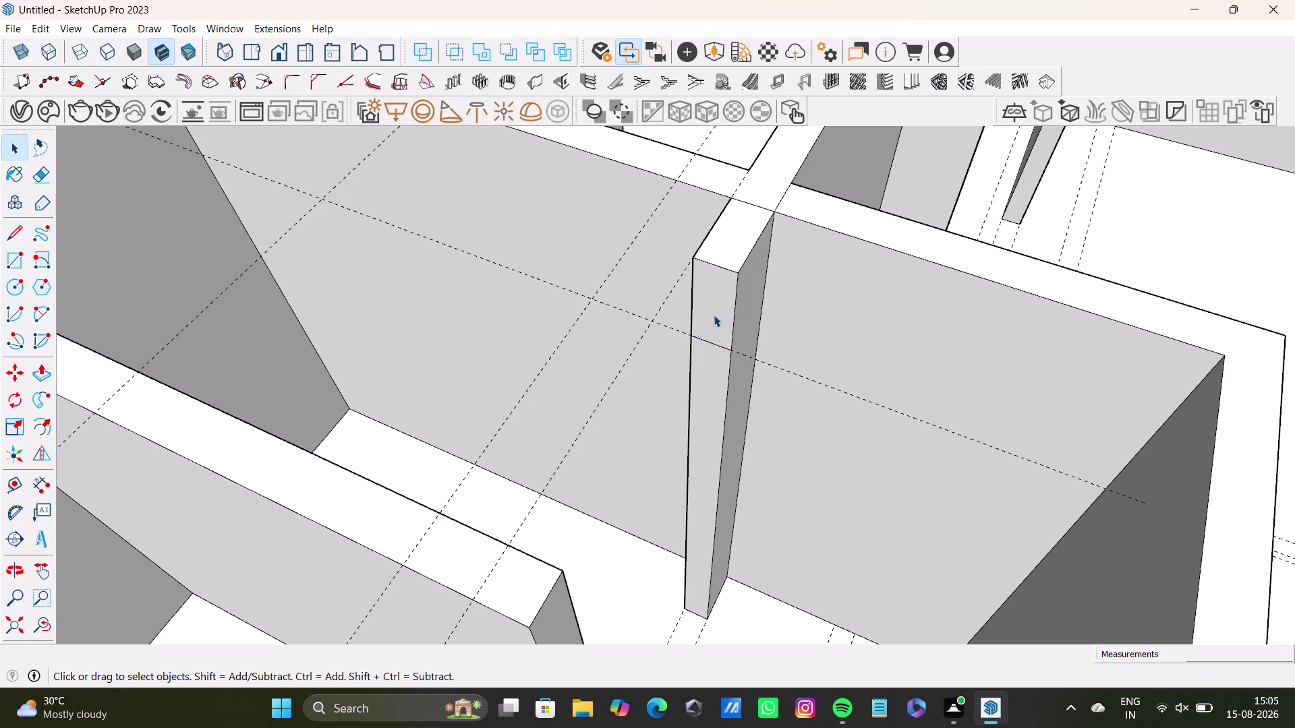
key(p)
click(711, 317)
drag(700, 299, 584, 491)
key(ctrl+z)
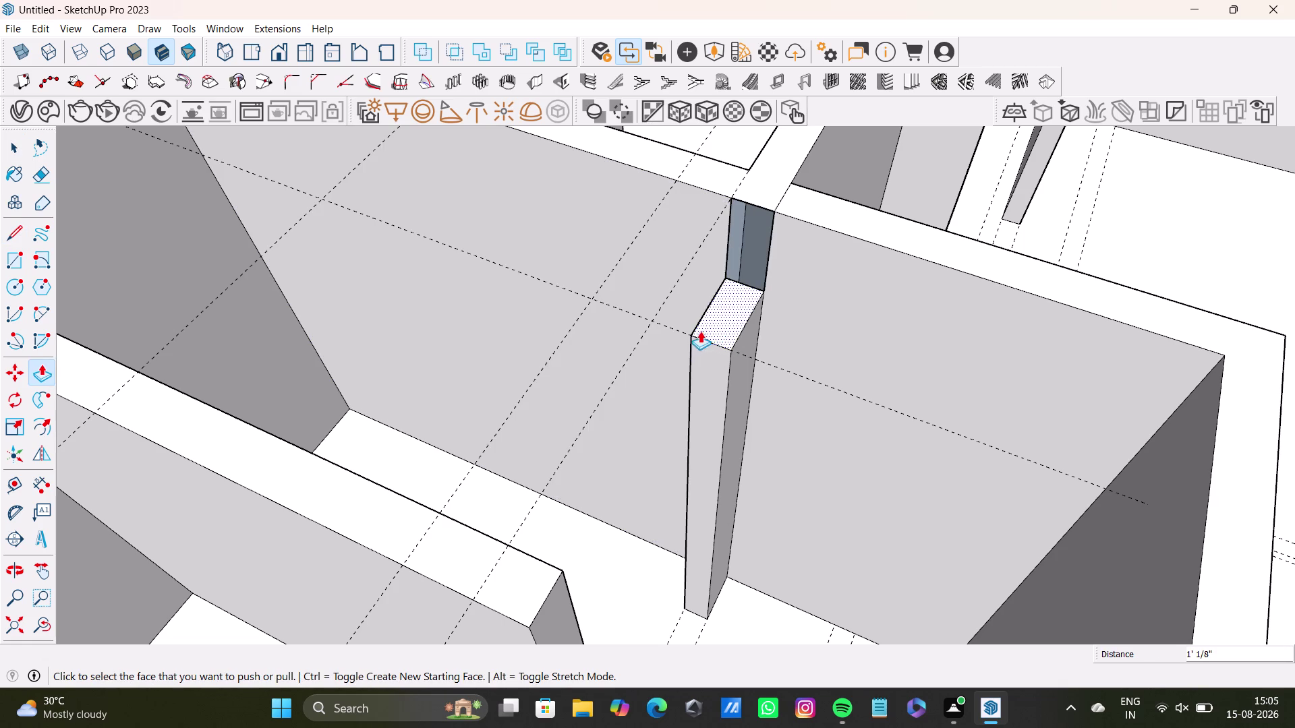
drag(719, 305, 561, 550)
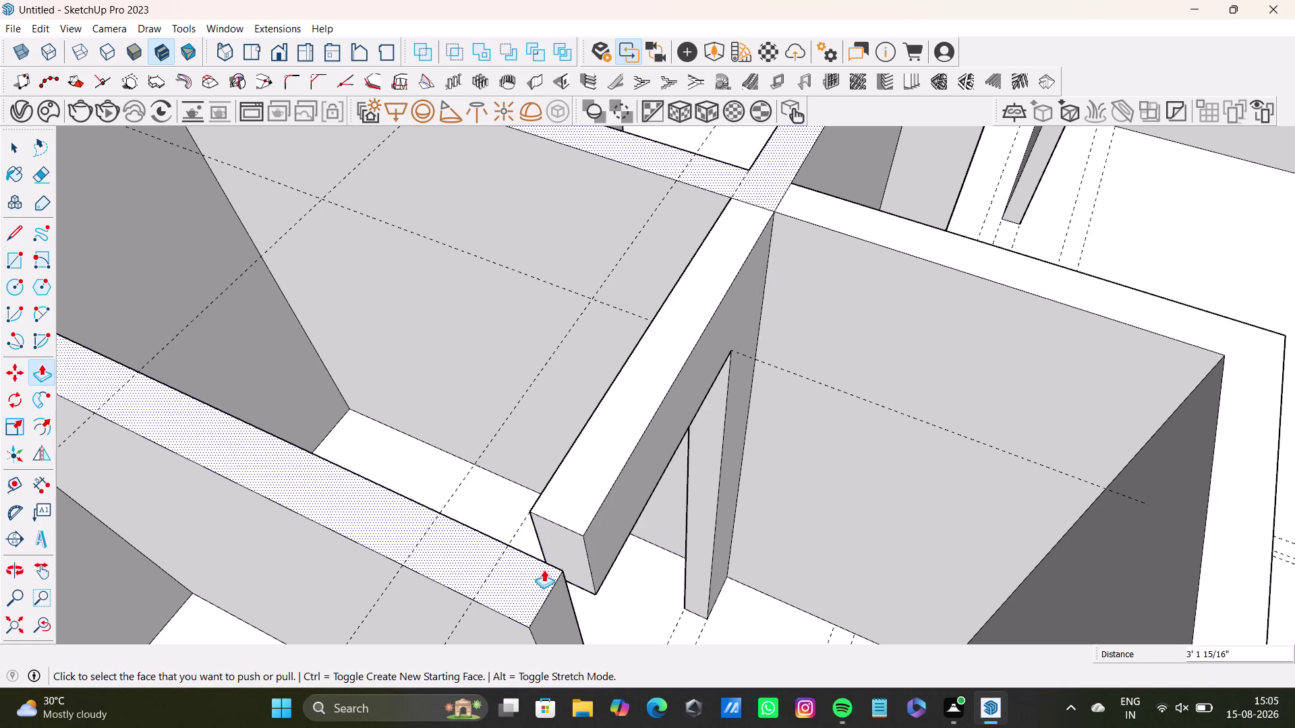
Push the small gap face beside the header against the neighbouring wall.
middle_drag(634, 552, 681, 530)
scroll(up, 3)
middle_drag(793, 472, 701, 448)
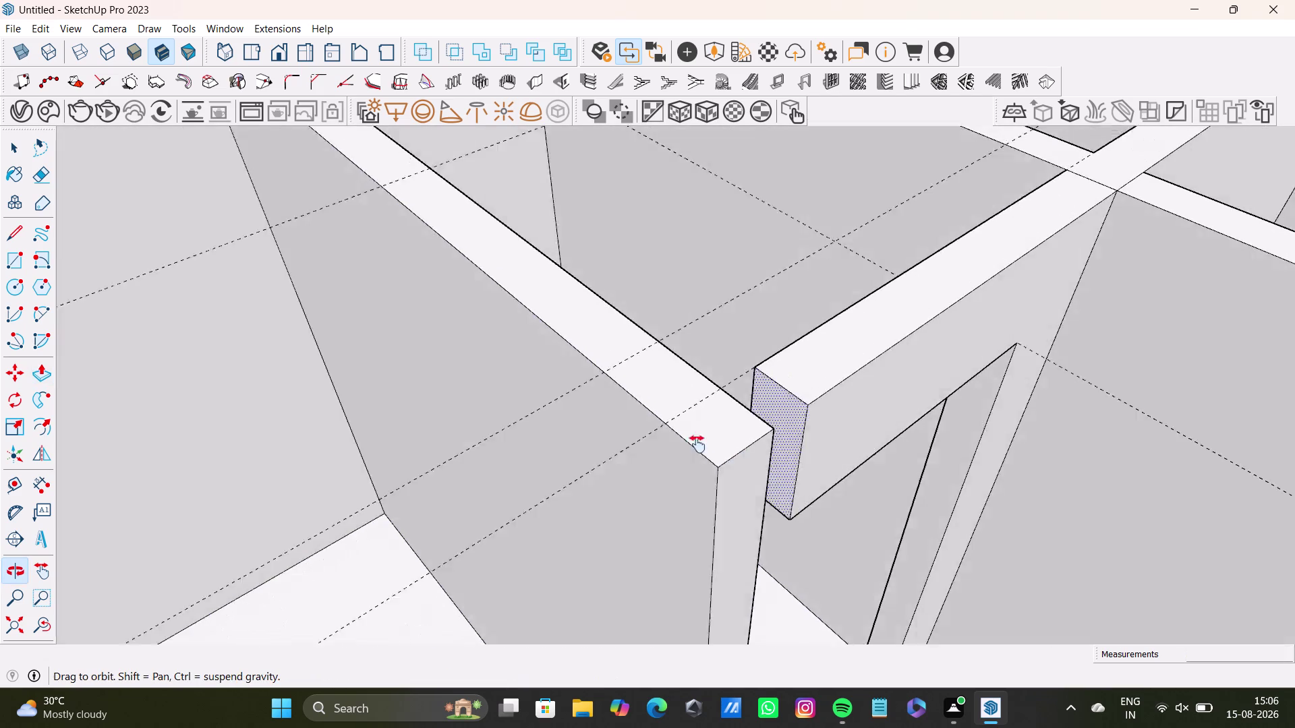
middle_drag(701, 449, 658, 375)
drag(685, 332, 630, 348)
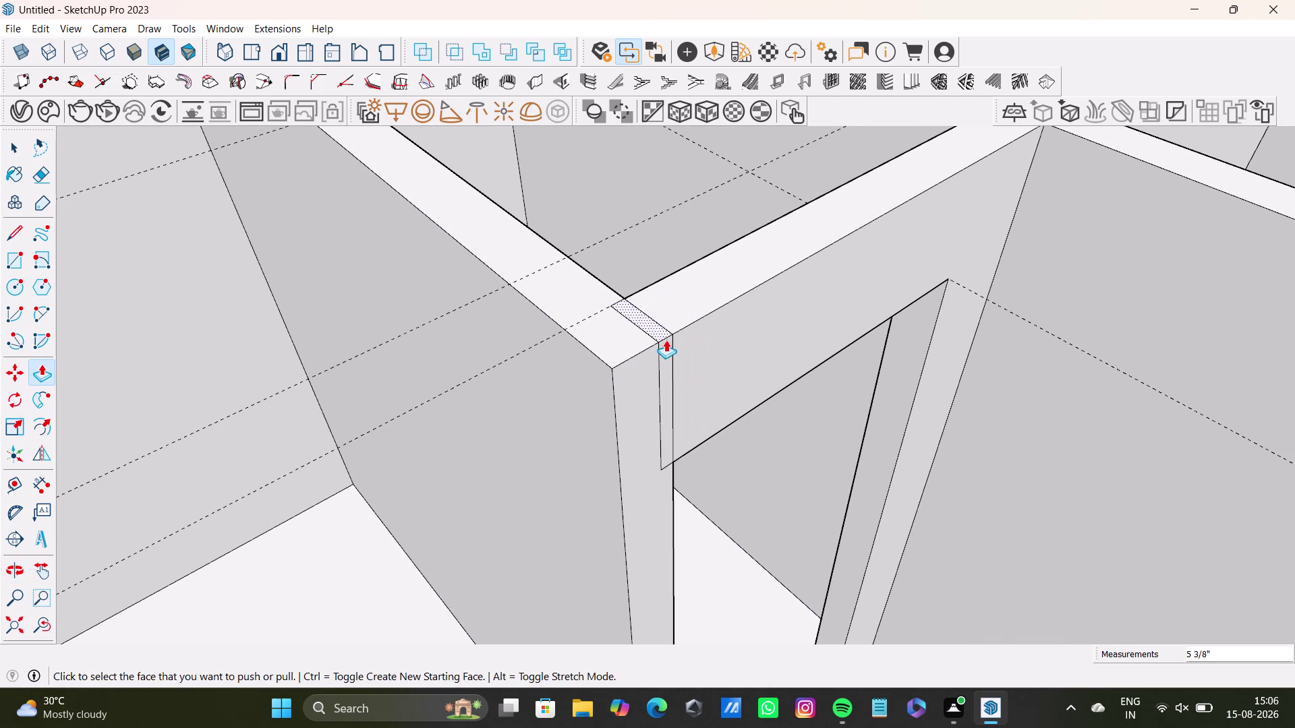
key(ctrl+z)
click(692, 344)
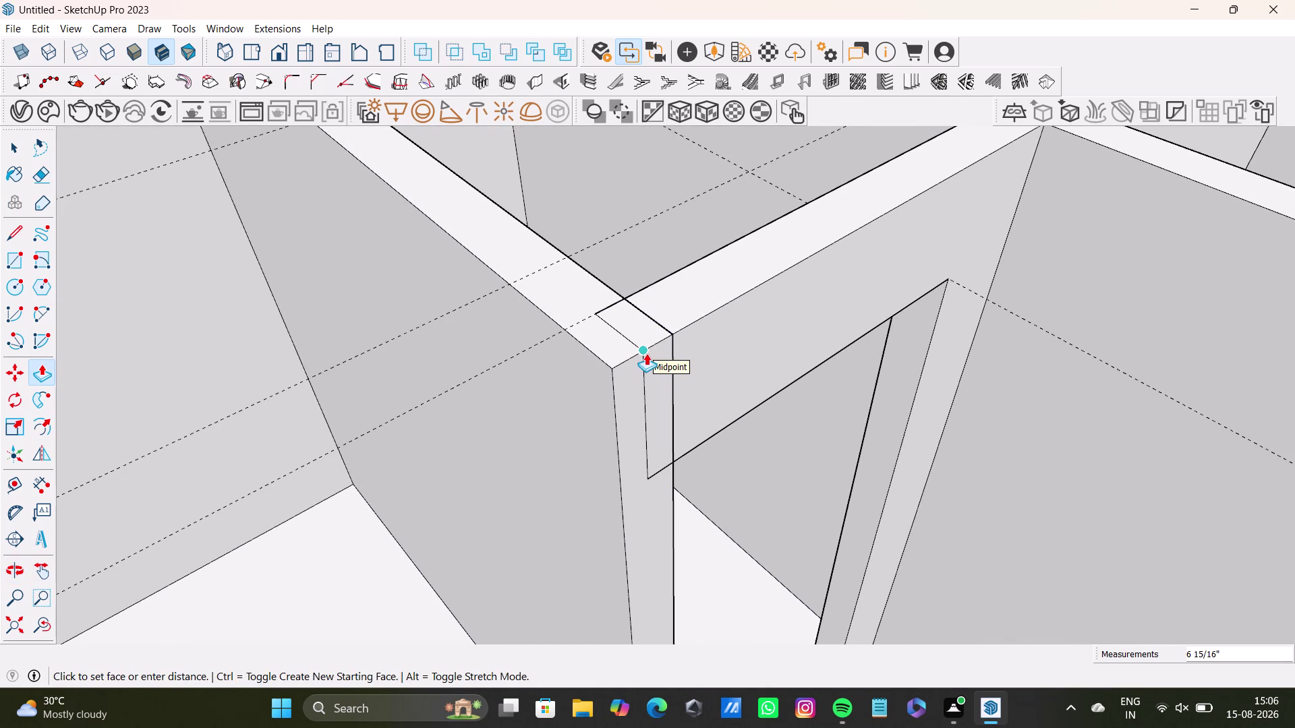
click(668, 338)
key(space)
Delete two leftover elements around the new doorway.
scroll(down, 3)
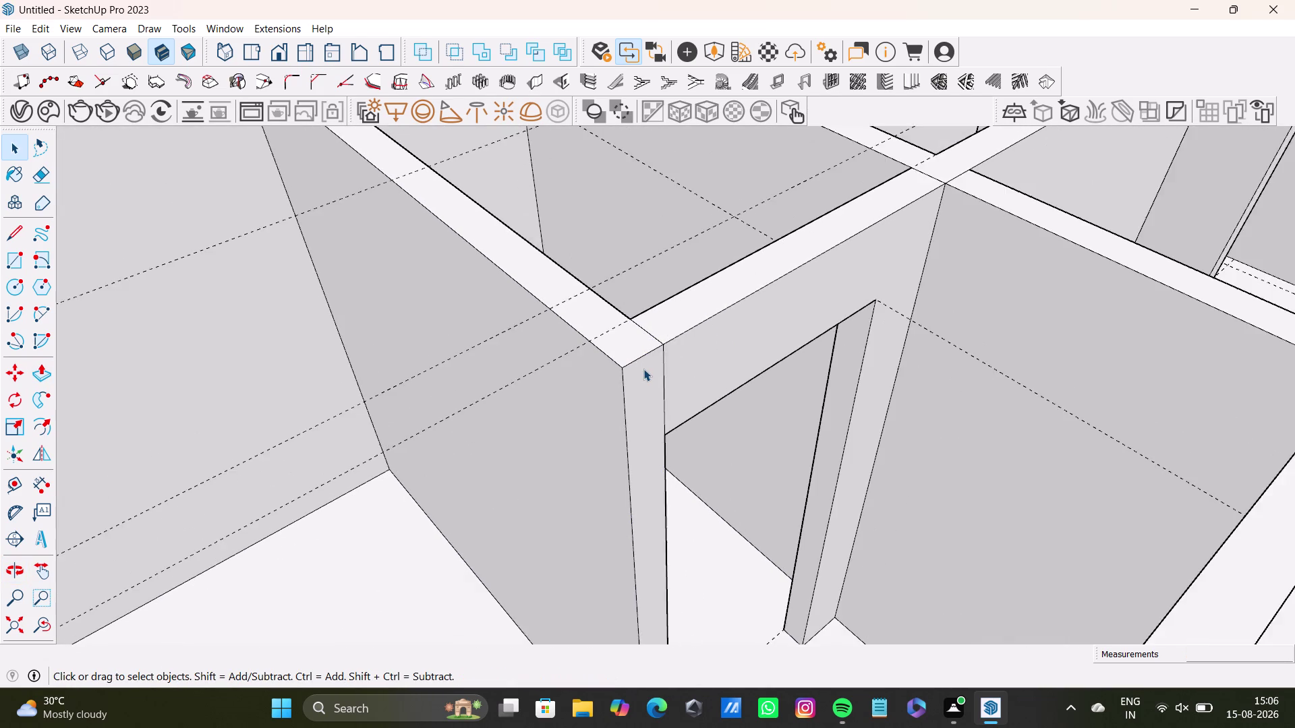
scroll(up, 3)
scroll(down, 3)
middle_drag(645, 369, 755, 351)
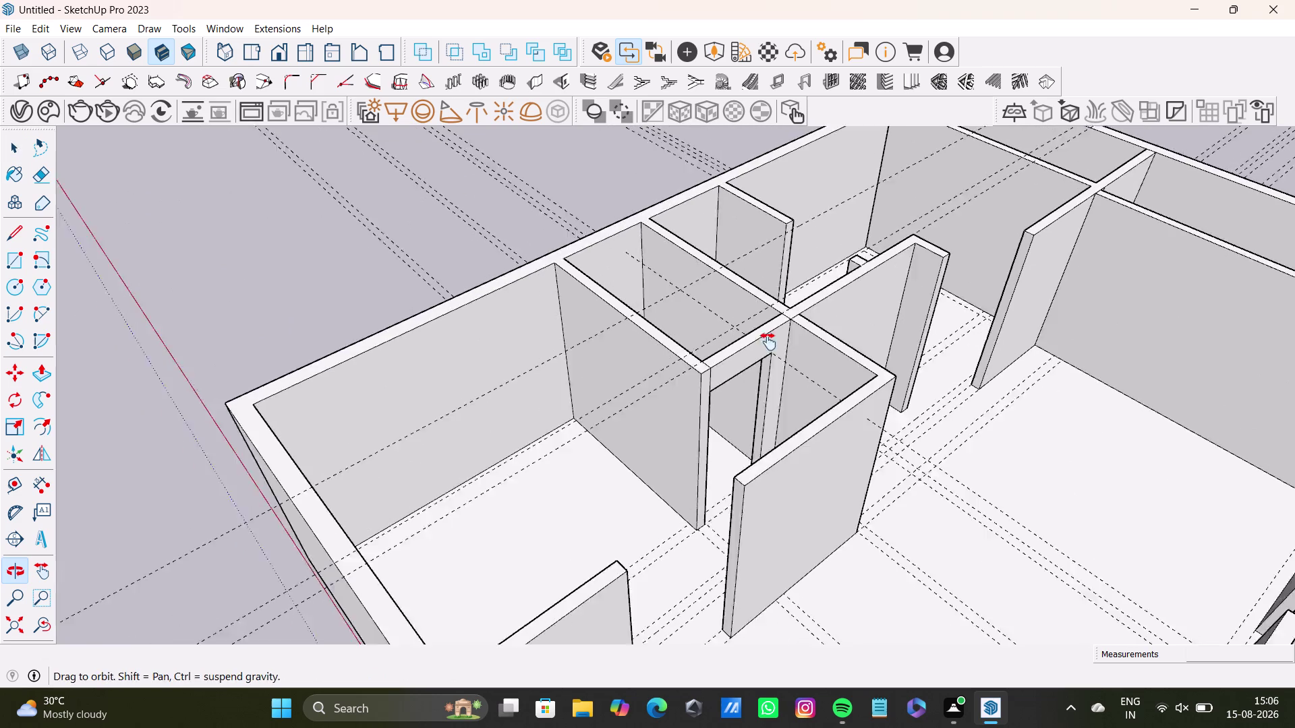
middle_drag(755, 352, 783, 321)
middle_drag(779, 446, 616, 439)
scroll(up, 3)
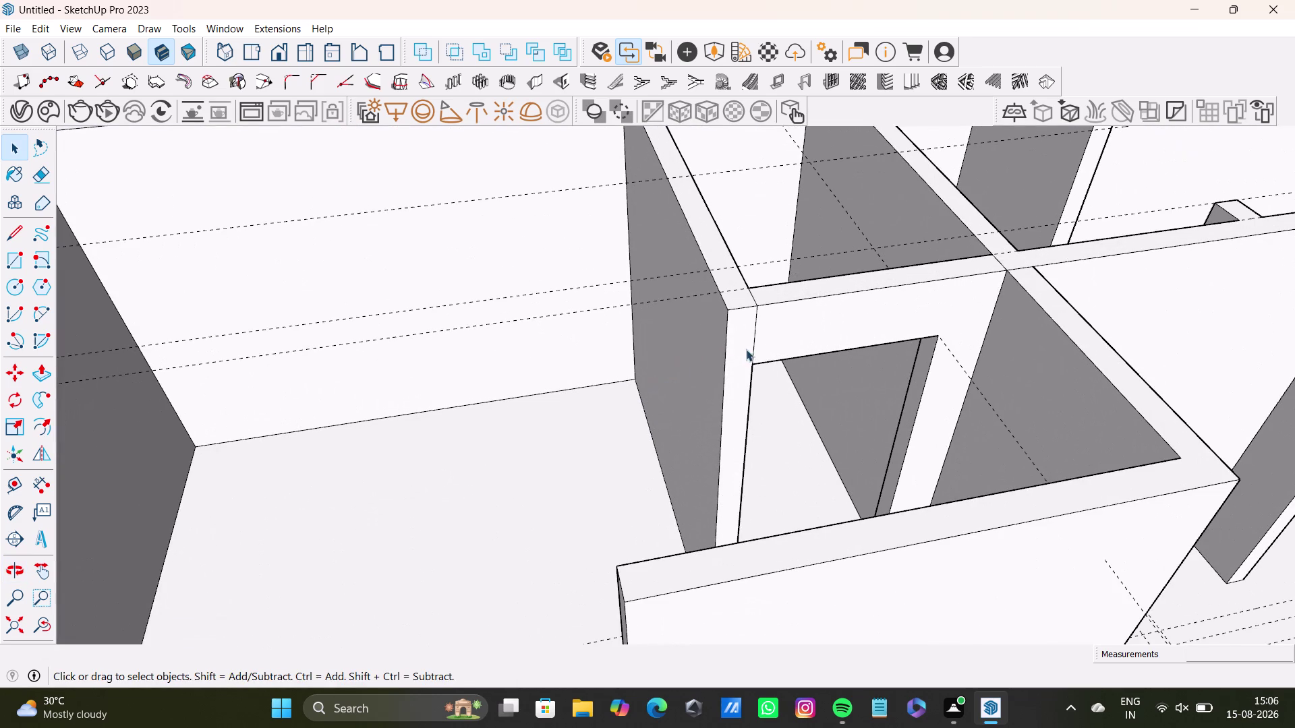
click(754, 347)
key(Delete)
click(755, 301)
key(Delete)
scroll(down, 3)
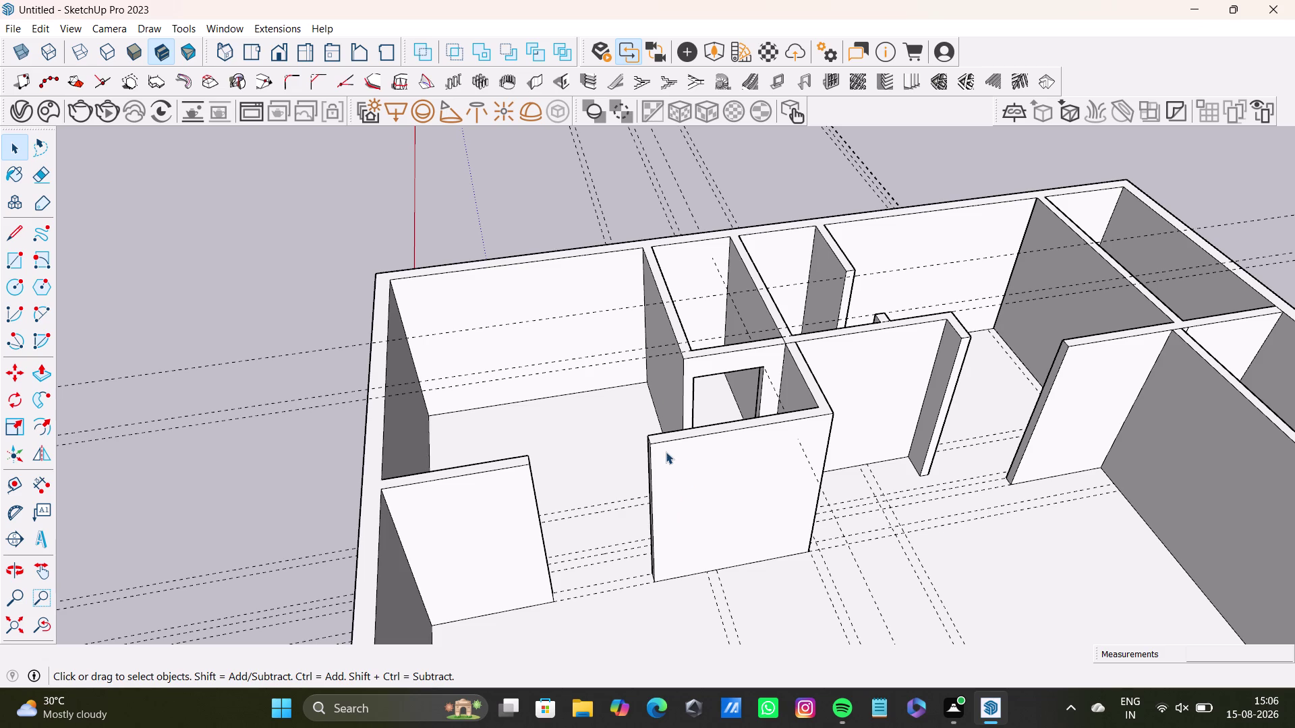
scroll(up, 3)
middle_drag(658, 530, 382, 534)
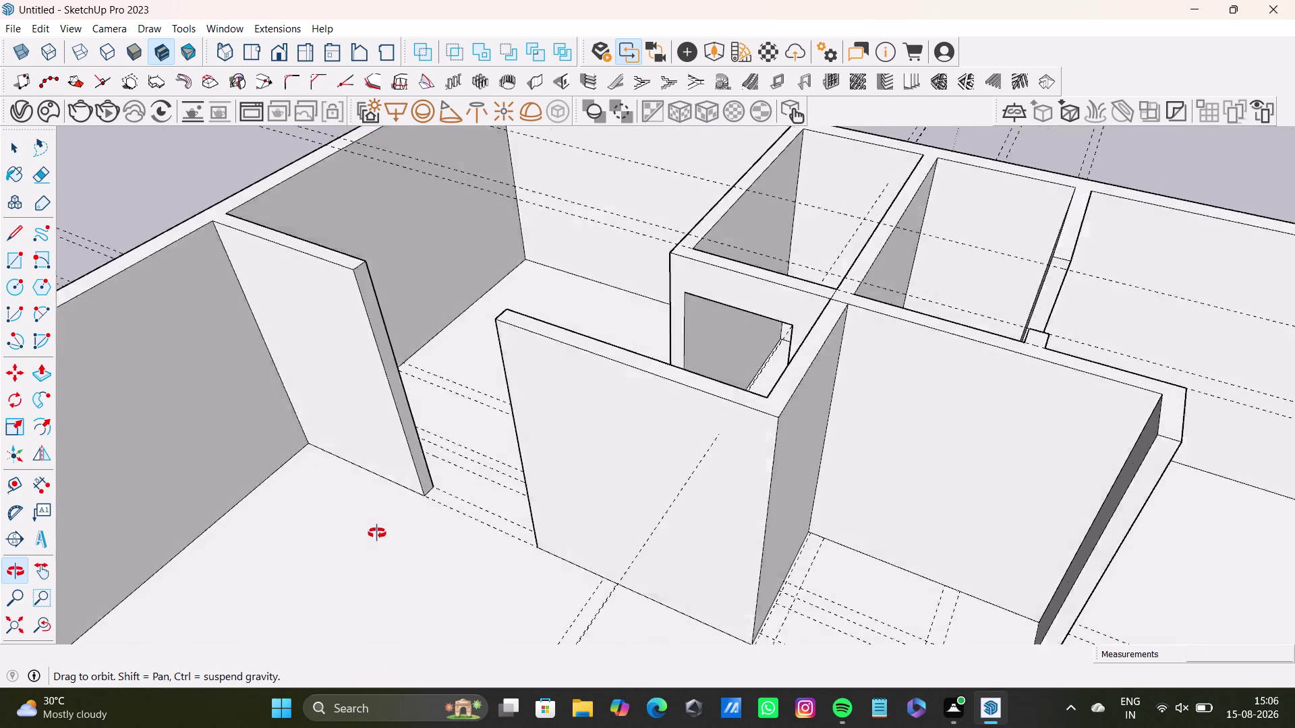
middle_drag(382, 533, 528, 474)
middle_drag(644, 418, 664, 560)
middle_drag(747, 509, 636, 571)
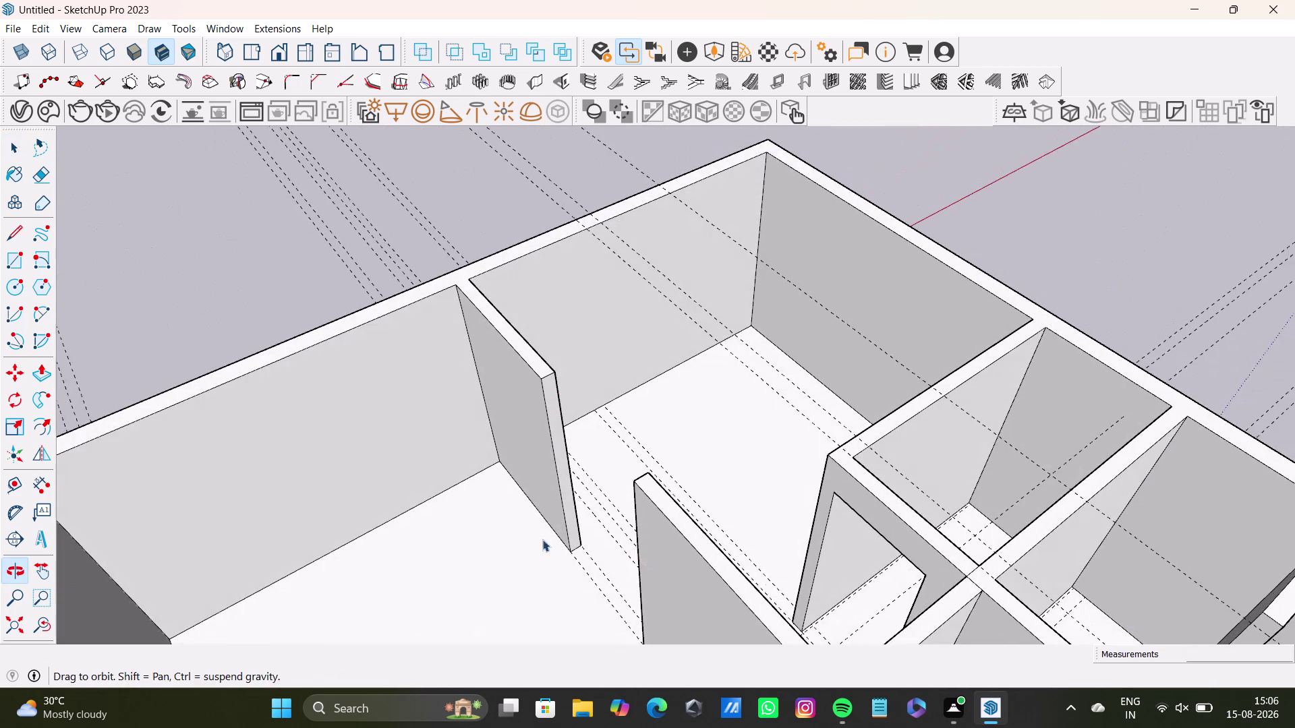
middle_drag(579, 445, 570, 357)
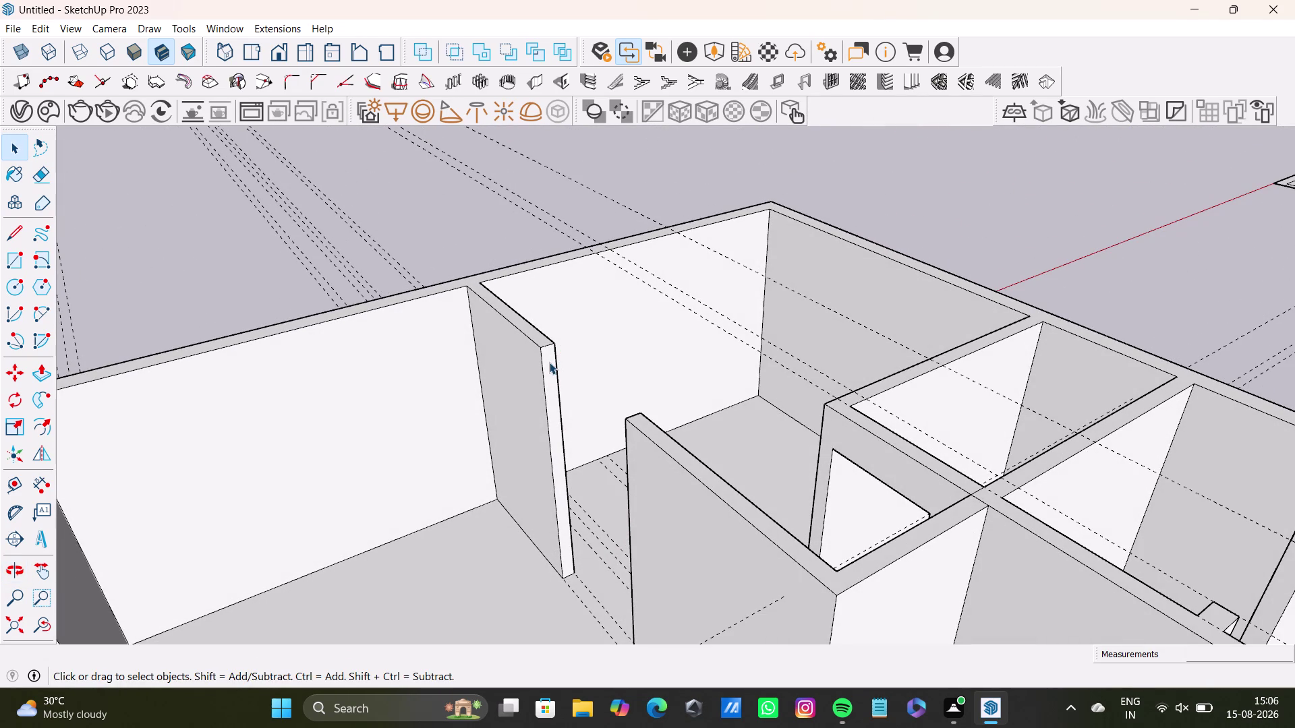
click(549, 362)
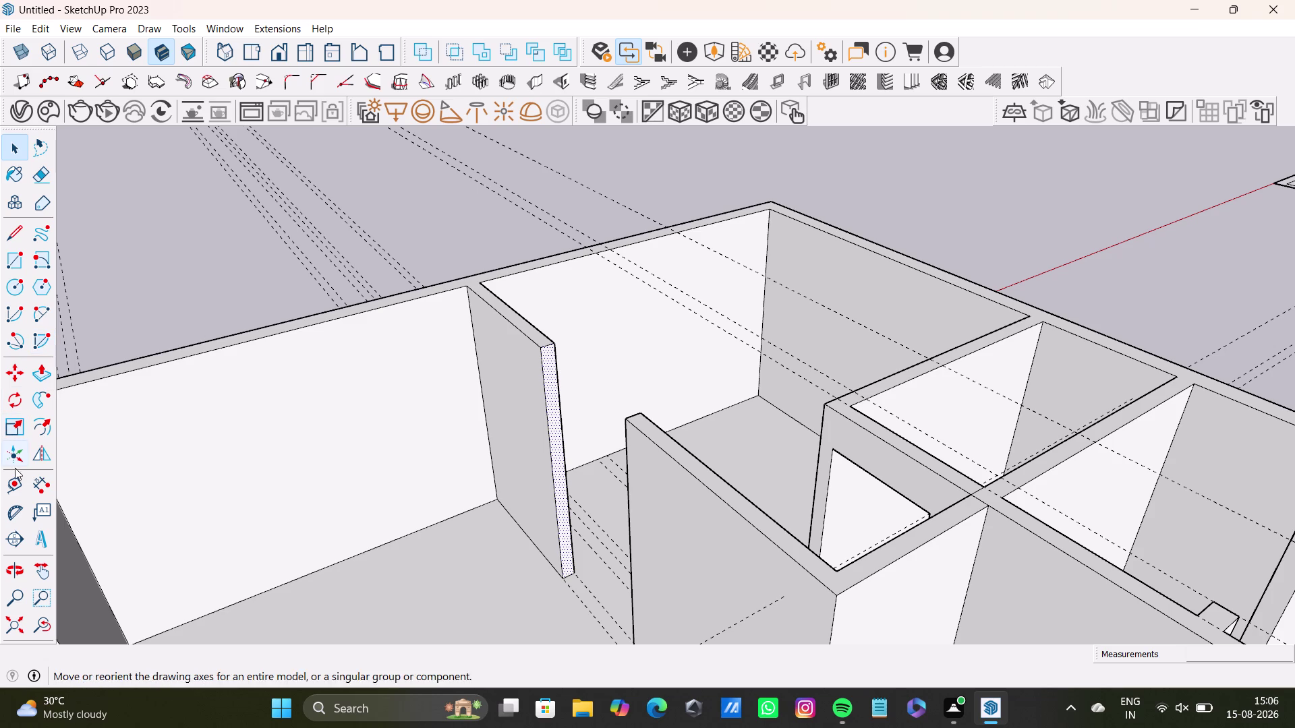
click(12, 481)
scroll(up, 3)
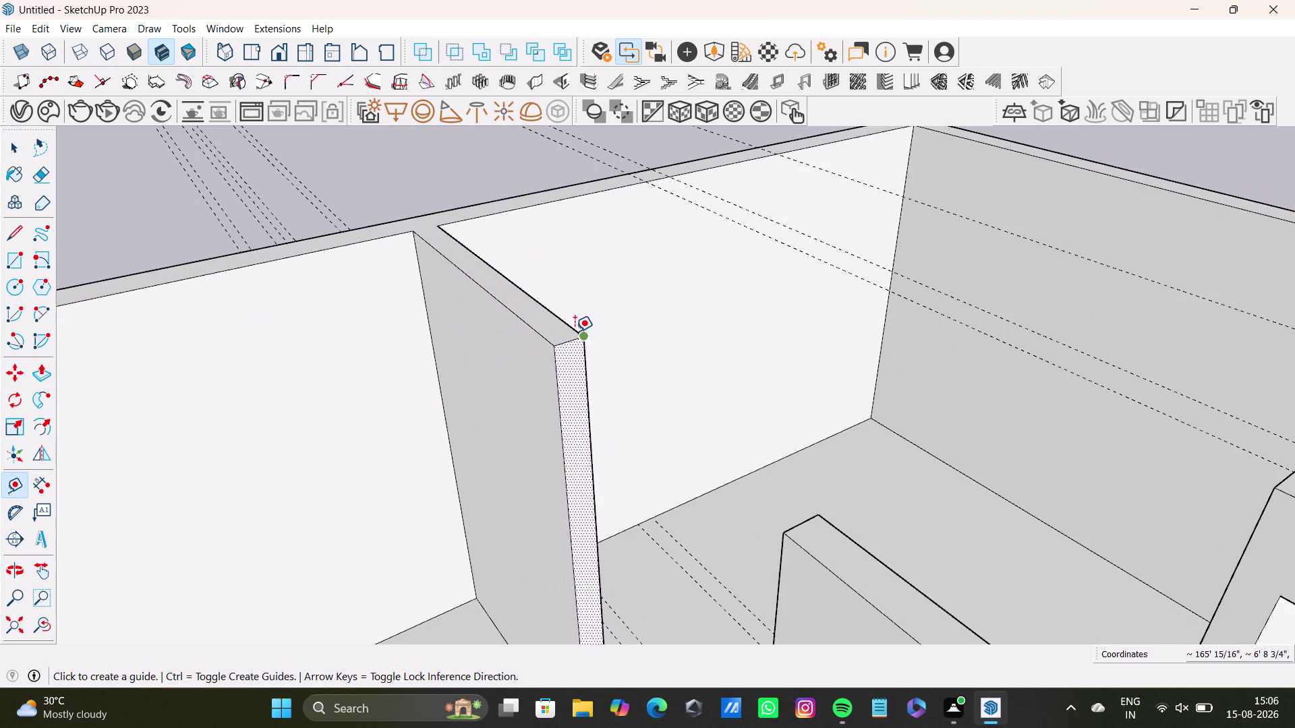
scroll(up, 3)
click(563, 343)
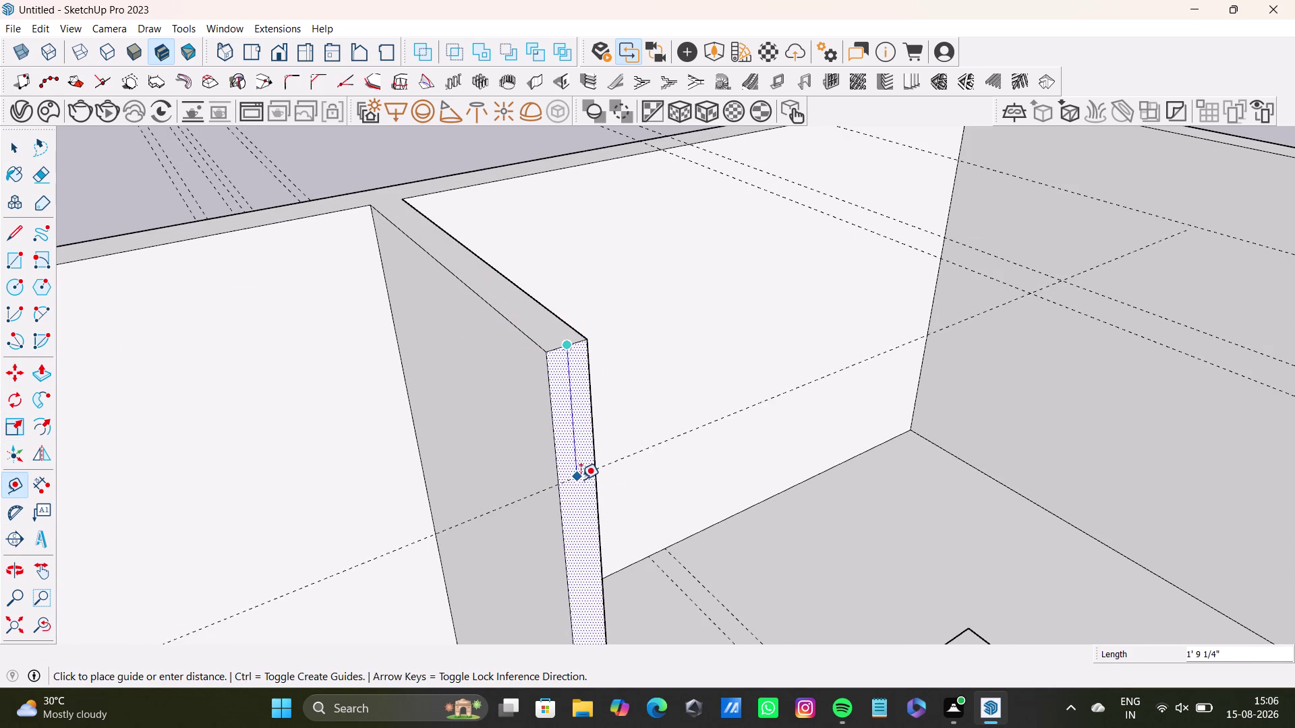
click(581, 480)
key(space)
click(14, 225)
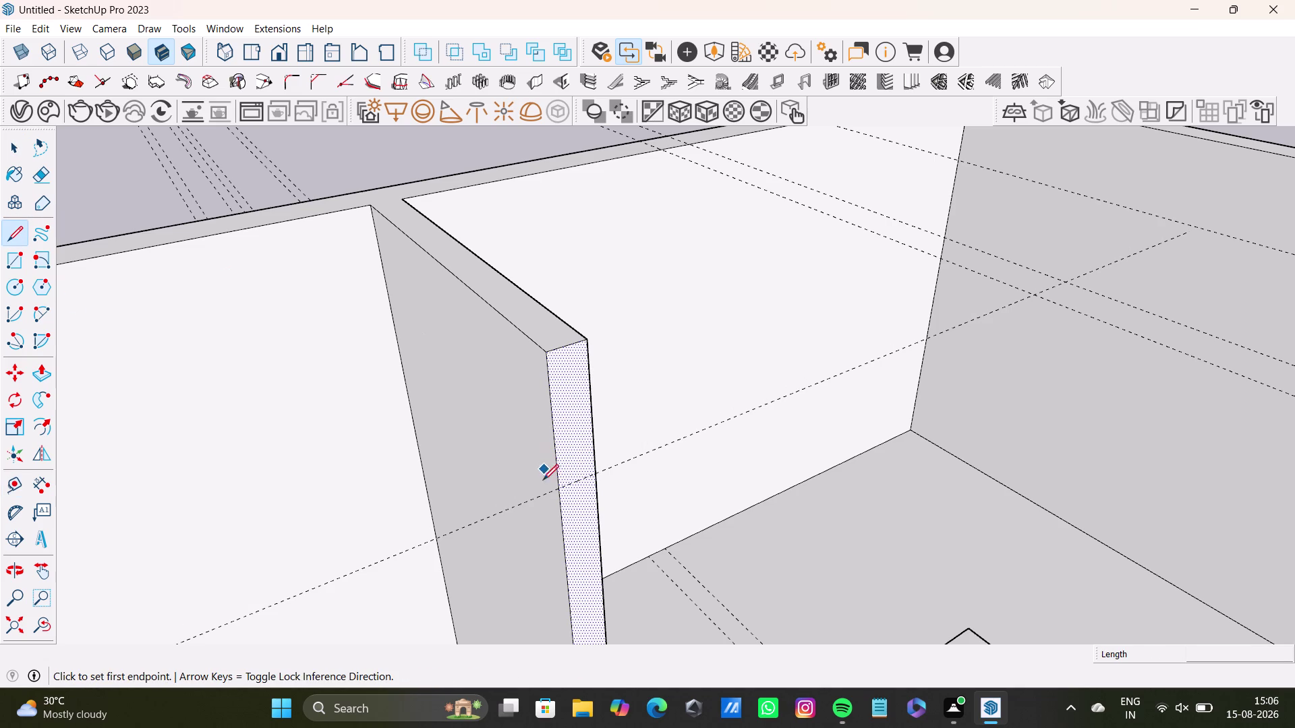
click(558, 487)
click(598, 470)
key(space)
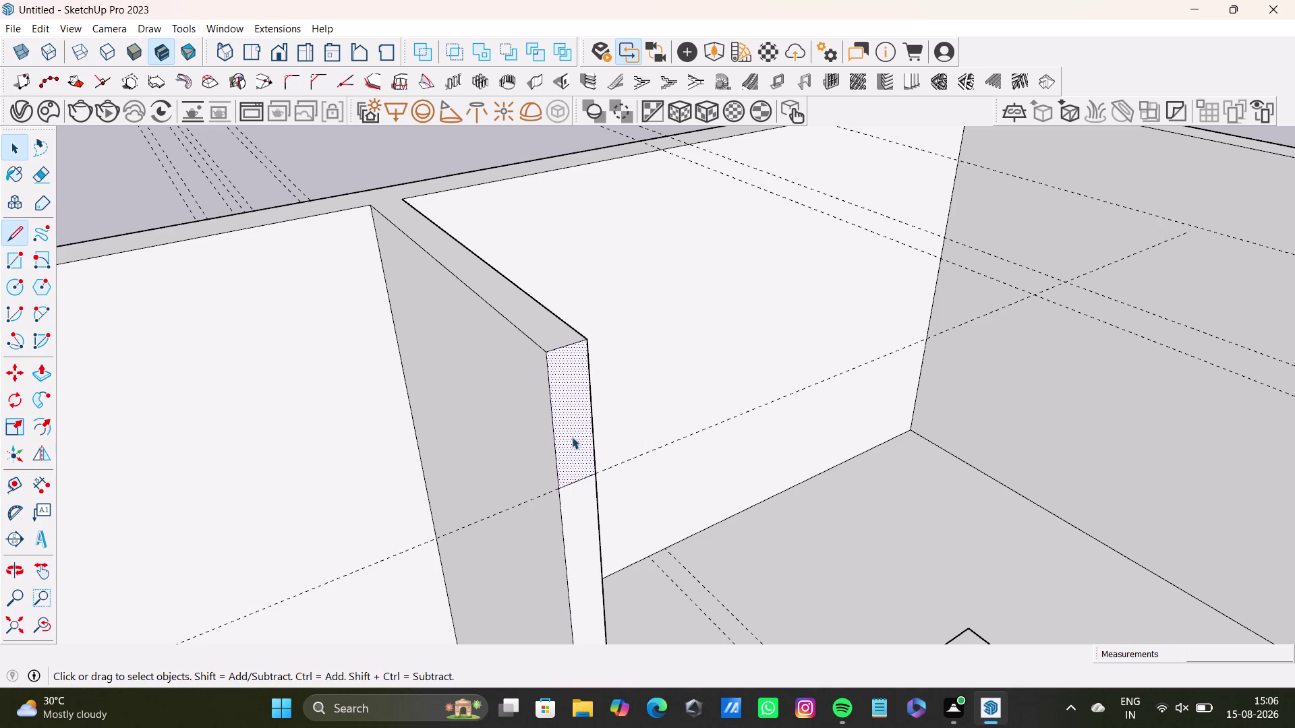
click(571, 437)
key(p)
click(568, 437)
scroll(down, 3)
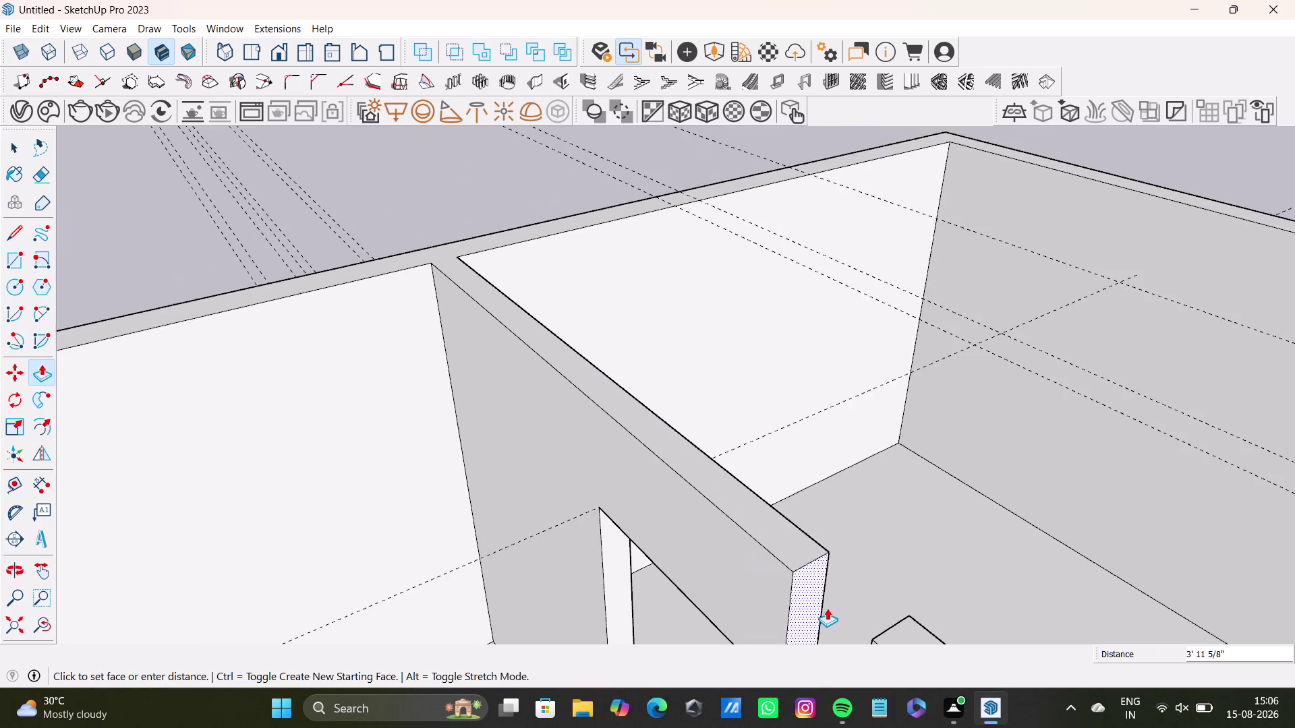
scroll(down, 3)
middle_drag(827, 607, 868, 464)
middle_drag(863, 491, 934, 517)
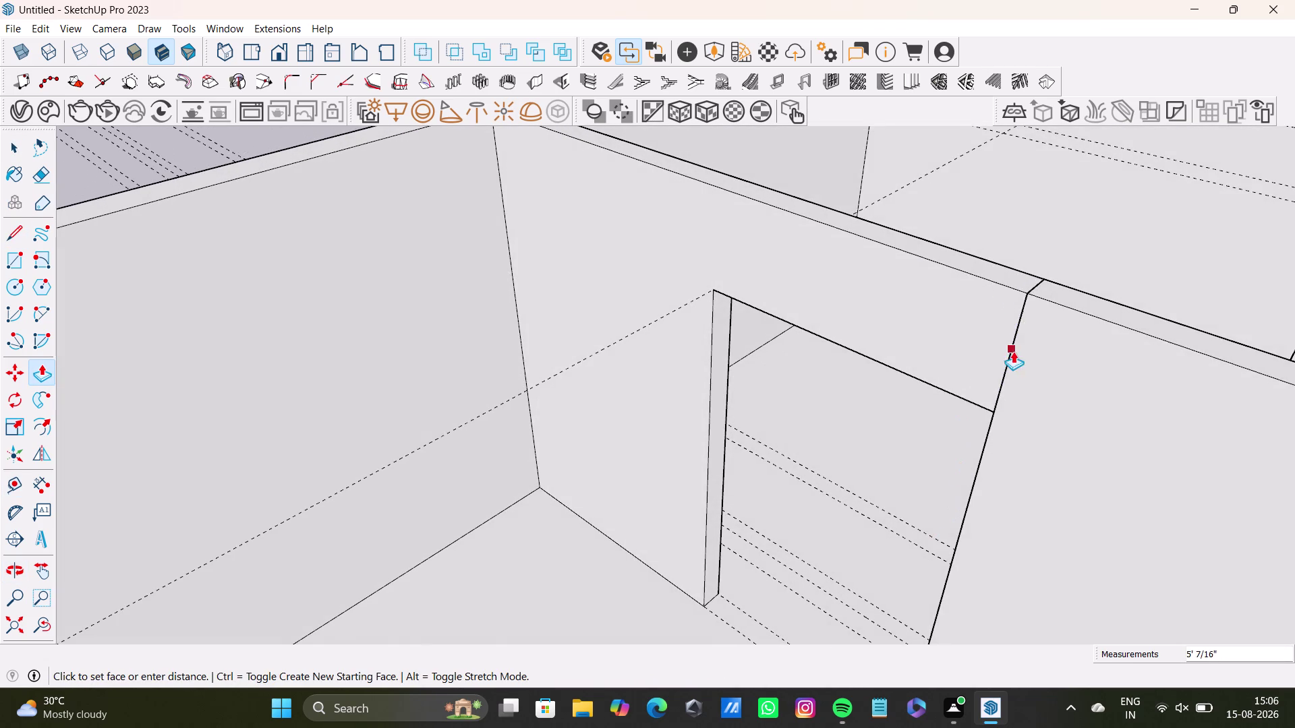
scroll(up, 3)
click(1025, 337)
key(space)
scroll(down, 3)
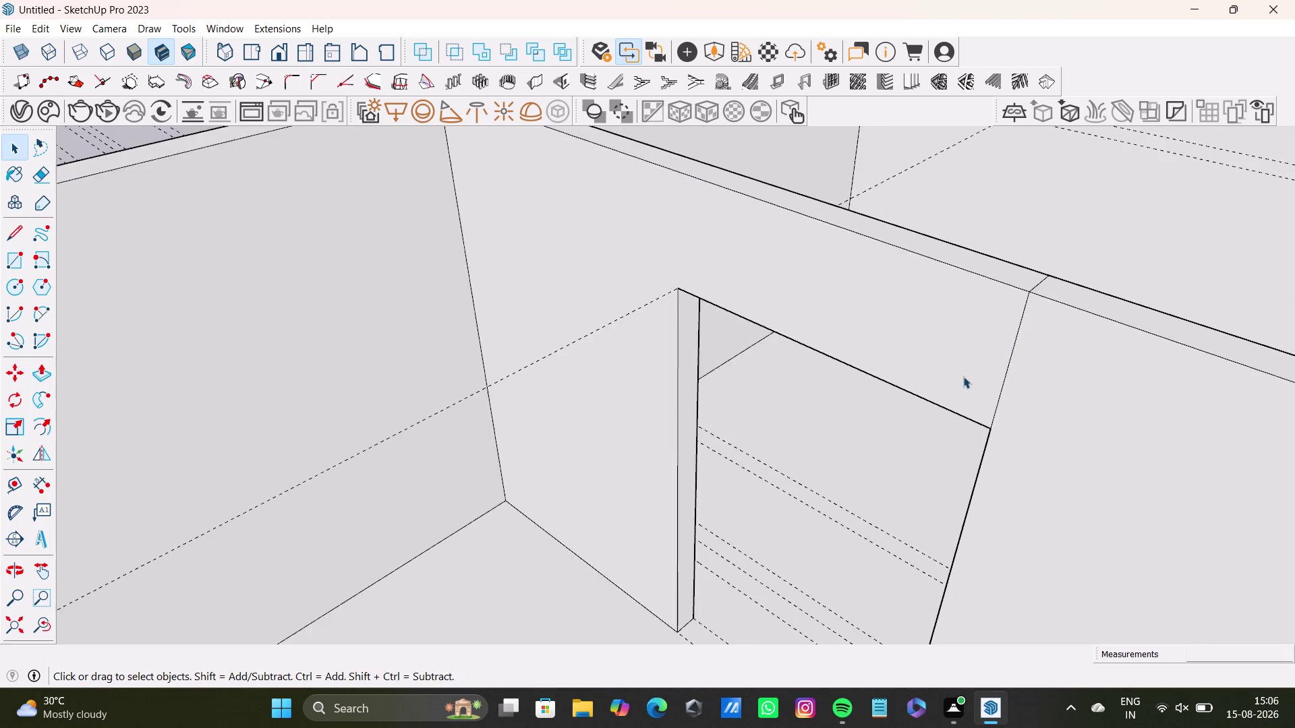
scroll(down, 3)
middle_drag(988, 427, 797, 423)
scroll(up, 3)
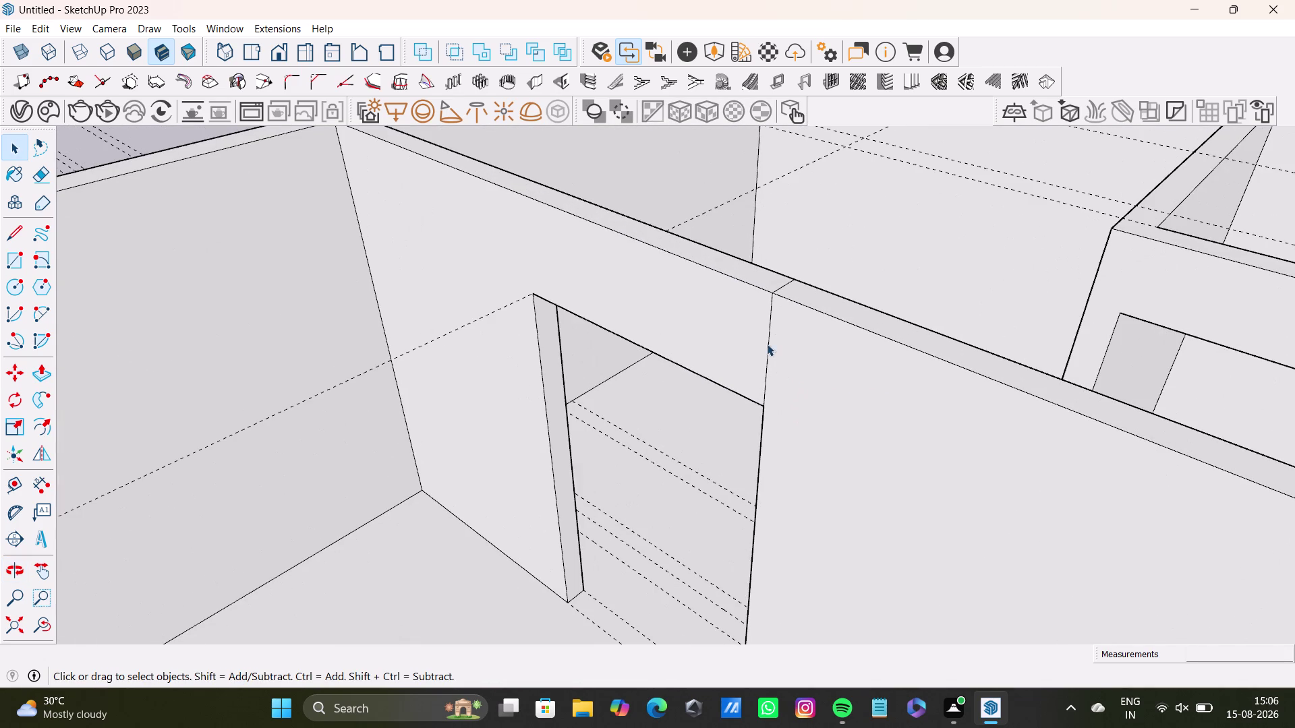
click(768, 359)
key(Delete)
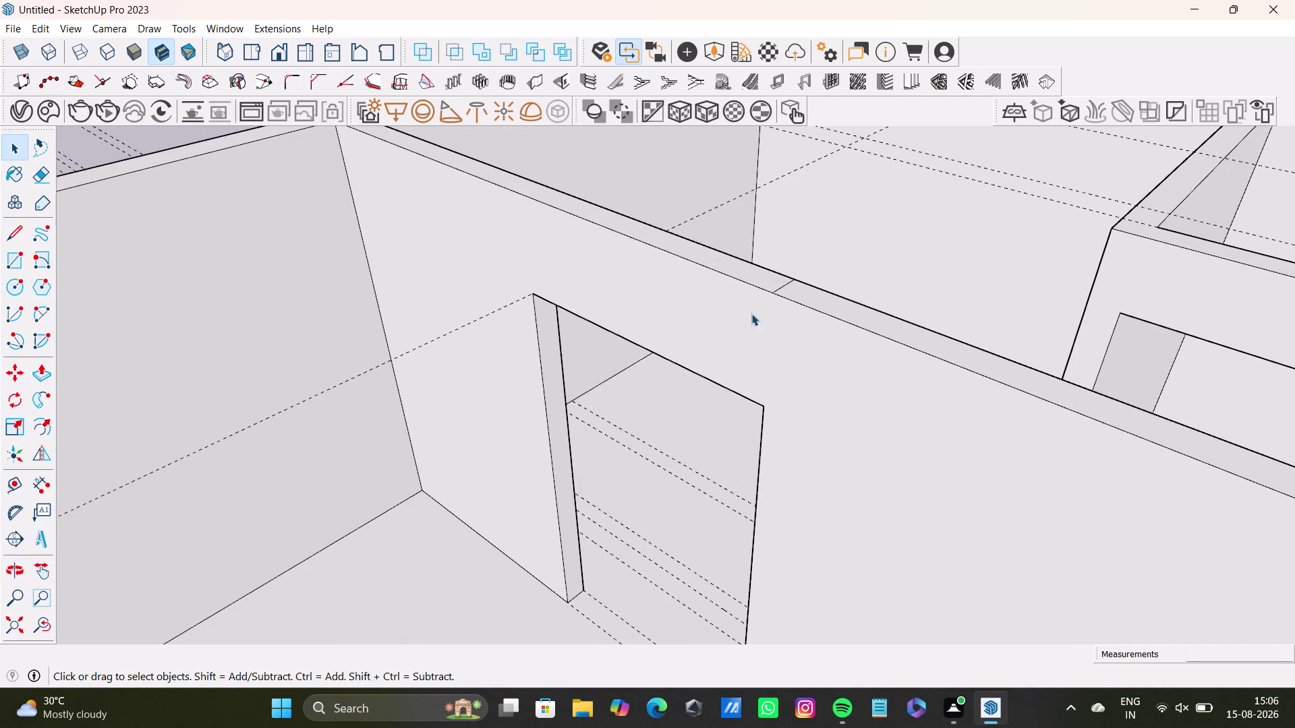
drag(751, 313, 634, 374)
key(Delete)
key(space)
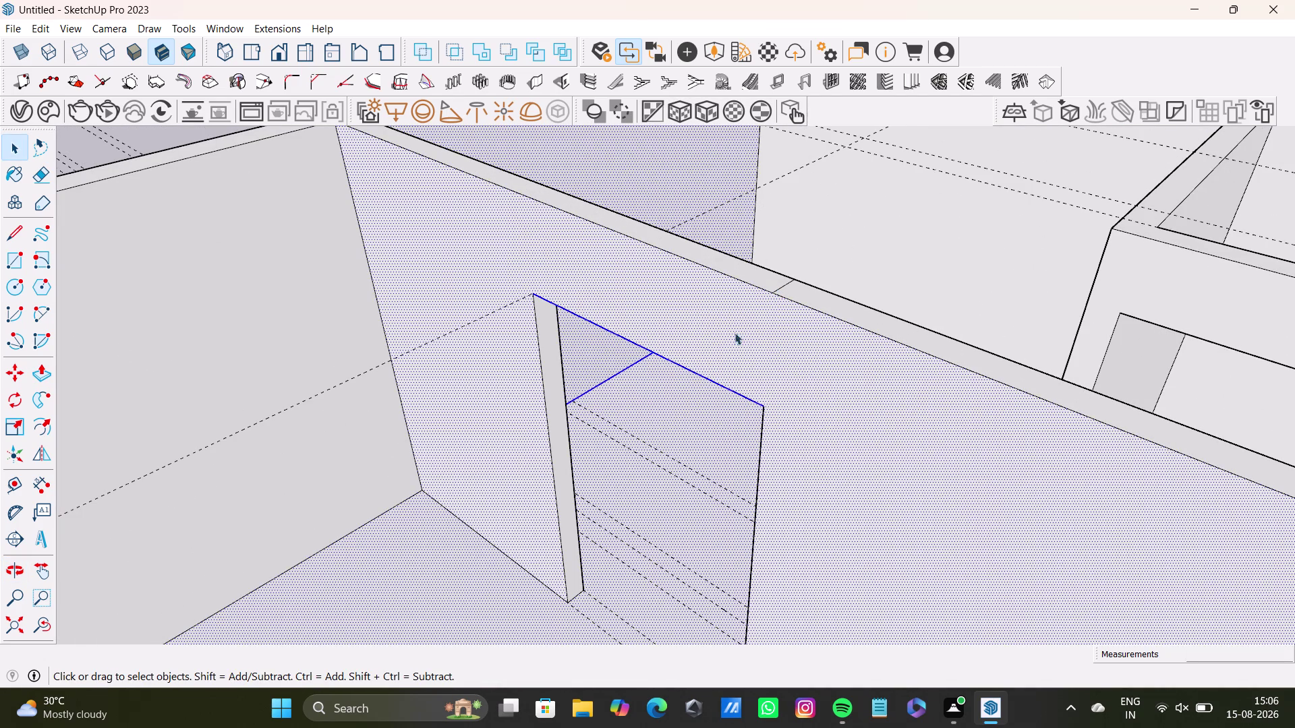
click(160, 132)
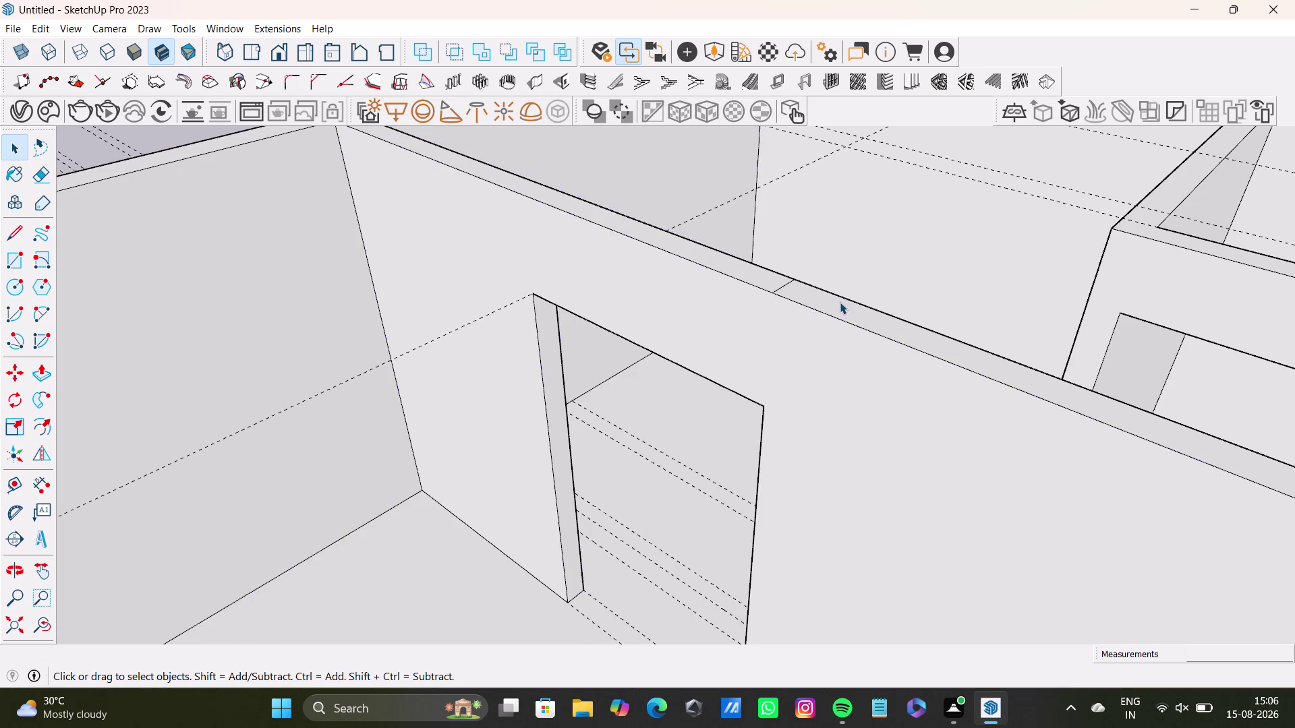
scroll(up, 3)
click(773, 284)
key(Delete)
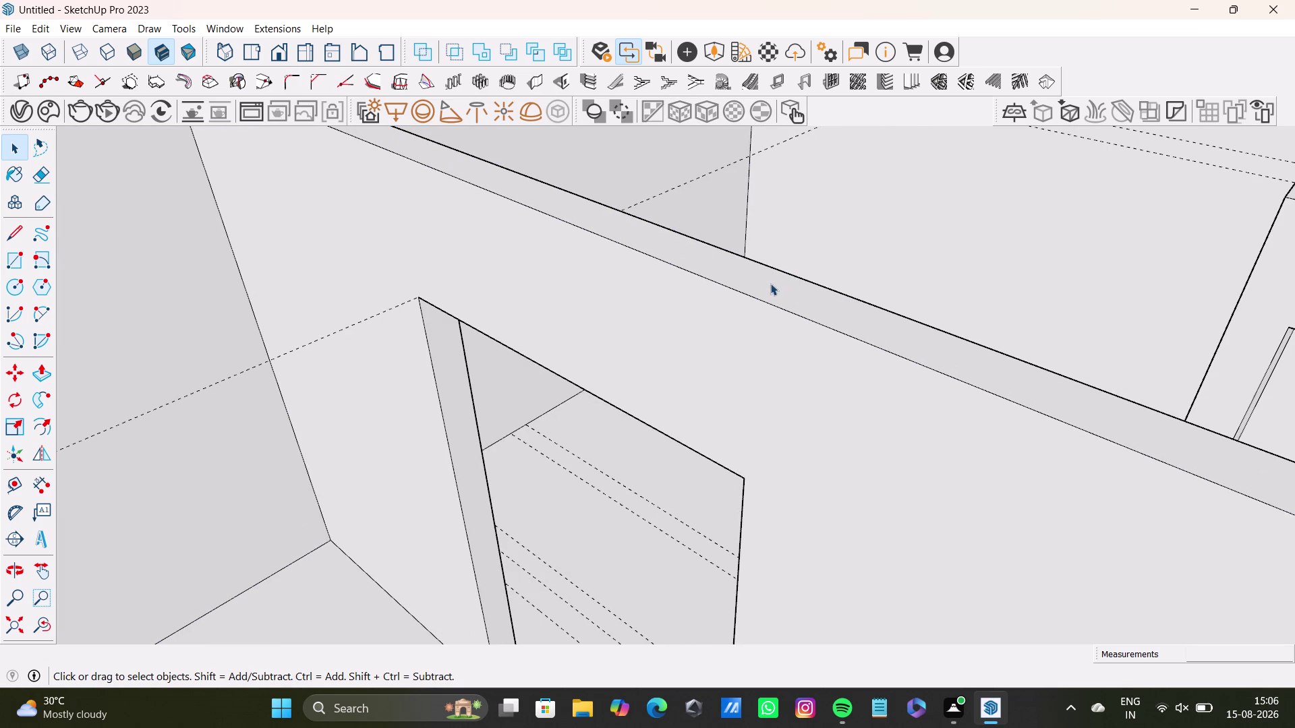
scroll(down, 3)
middle_drag(884, 341, 865, 394)
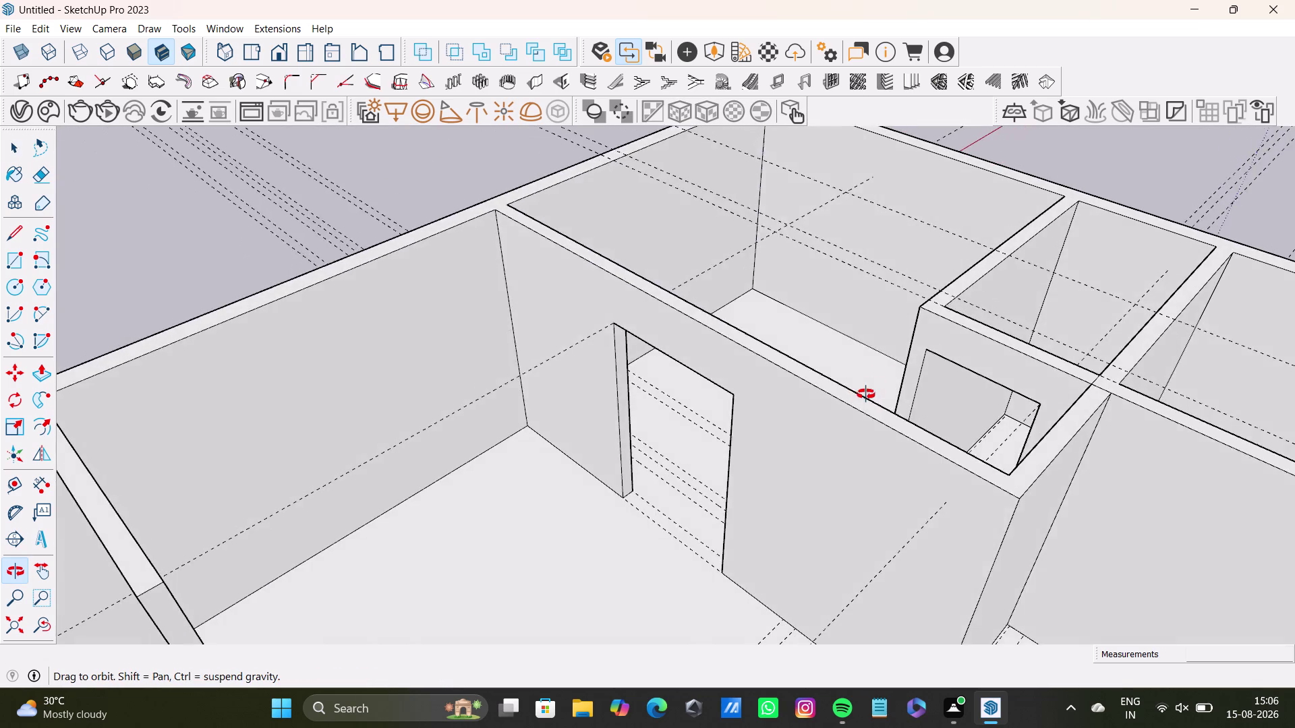
middle_drag(865, 394, 911, 357)
middle_drag(712, 399, 969, 390)
middle_drag(969, 397, 832, 571)
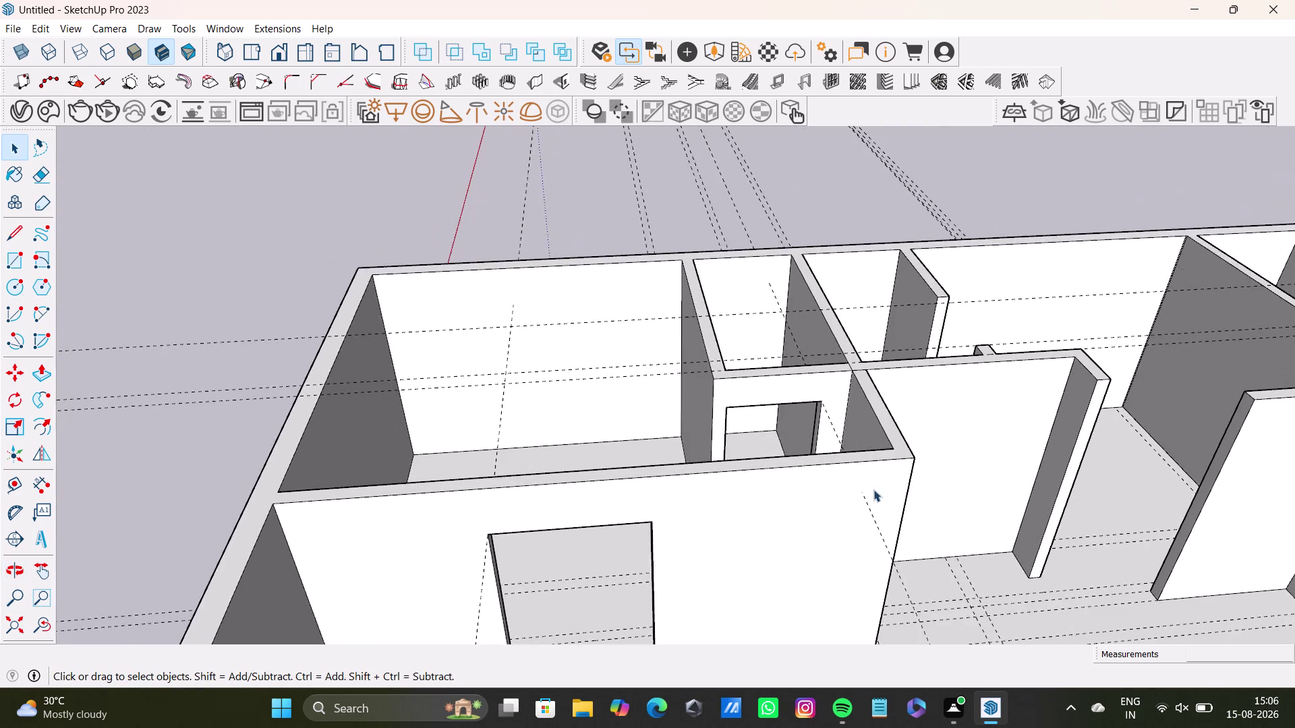
scroll(up, 3)
scroll(down, 3)
middle_drag(978, 500, 717, 412)
scroll(up, 3)
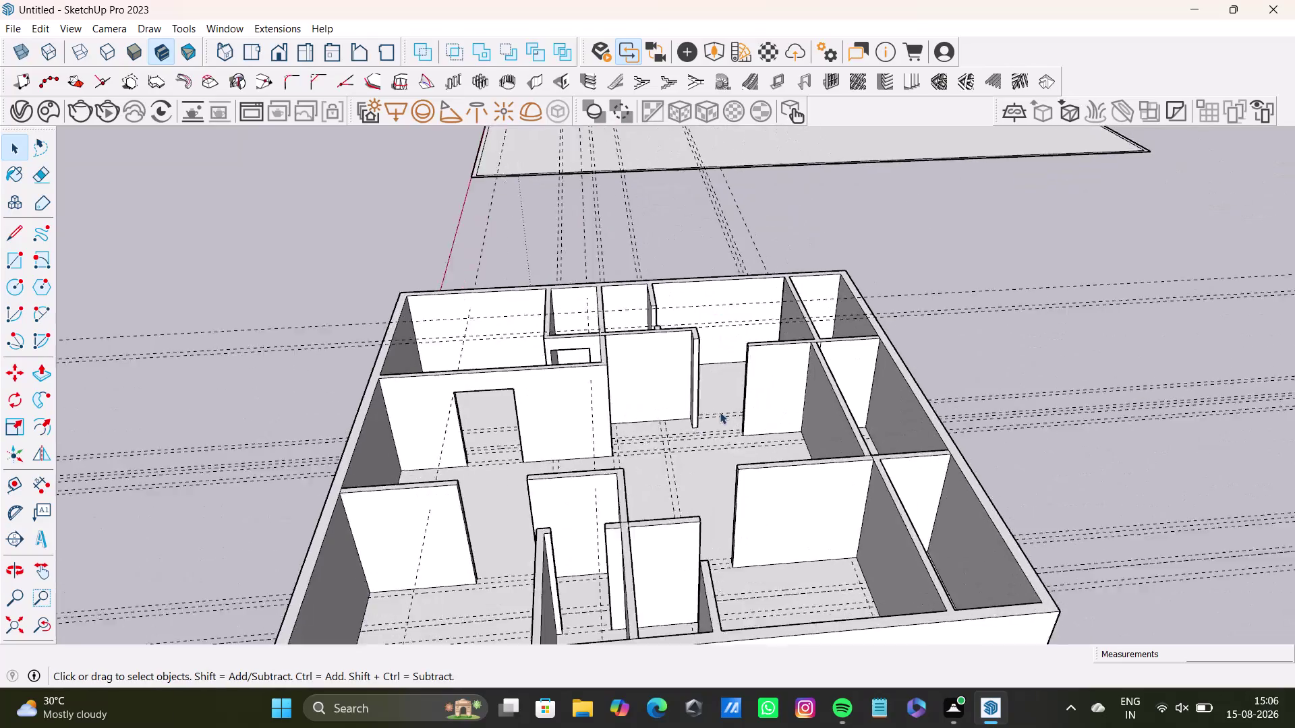
scroll(up, 3)
middle_drag(720, 397, 758, 528)
scroll(up, 3)
middle_drag(675, 396, 356, 468)
scroll(up, 3)
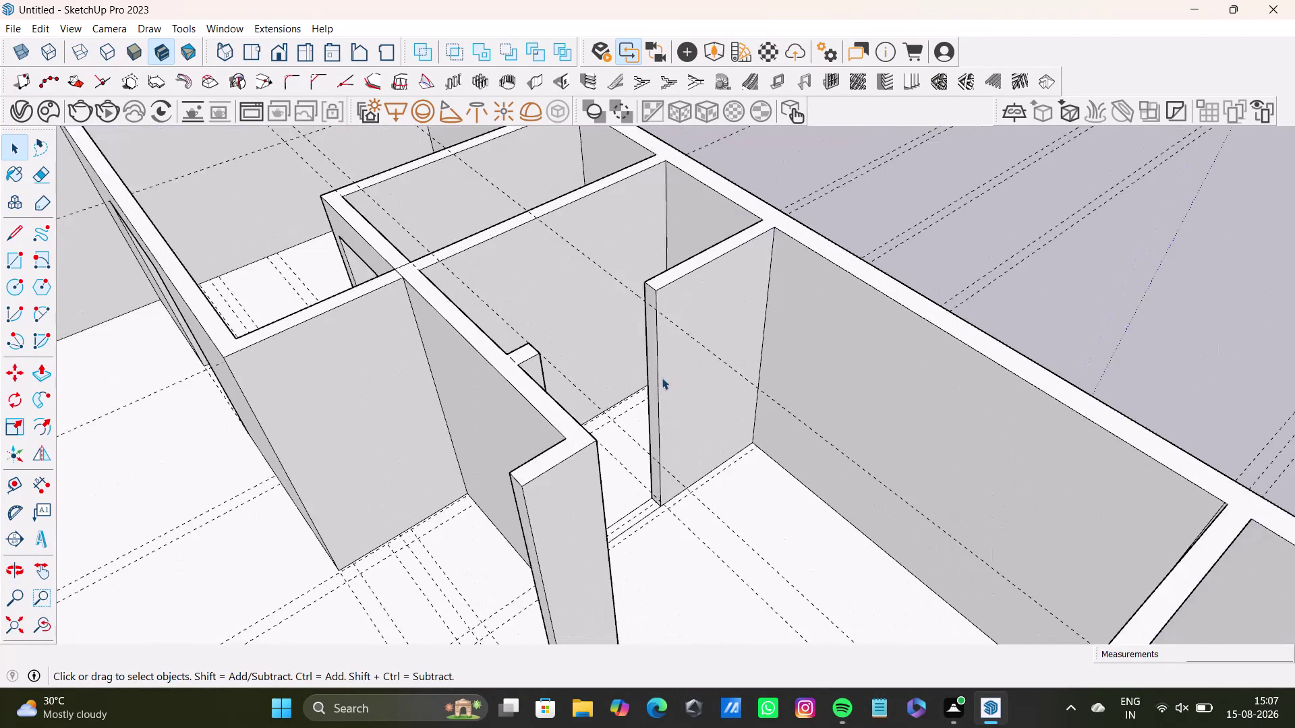
scroll(up, 3)
middle_drag(657, 382, 472, 407)
middle_drag(522, 365, 589, 414)
middle_drag(658, 471, 461, 492)
middle_drag(526, 442, 535, 432)
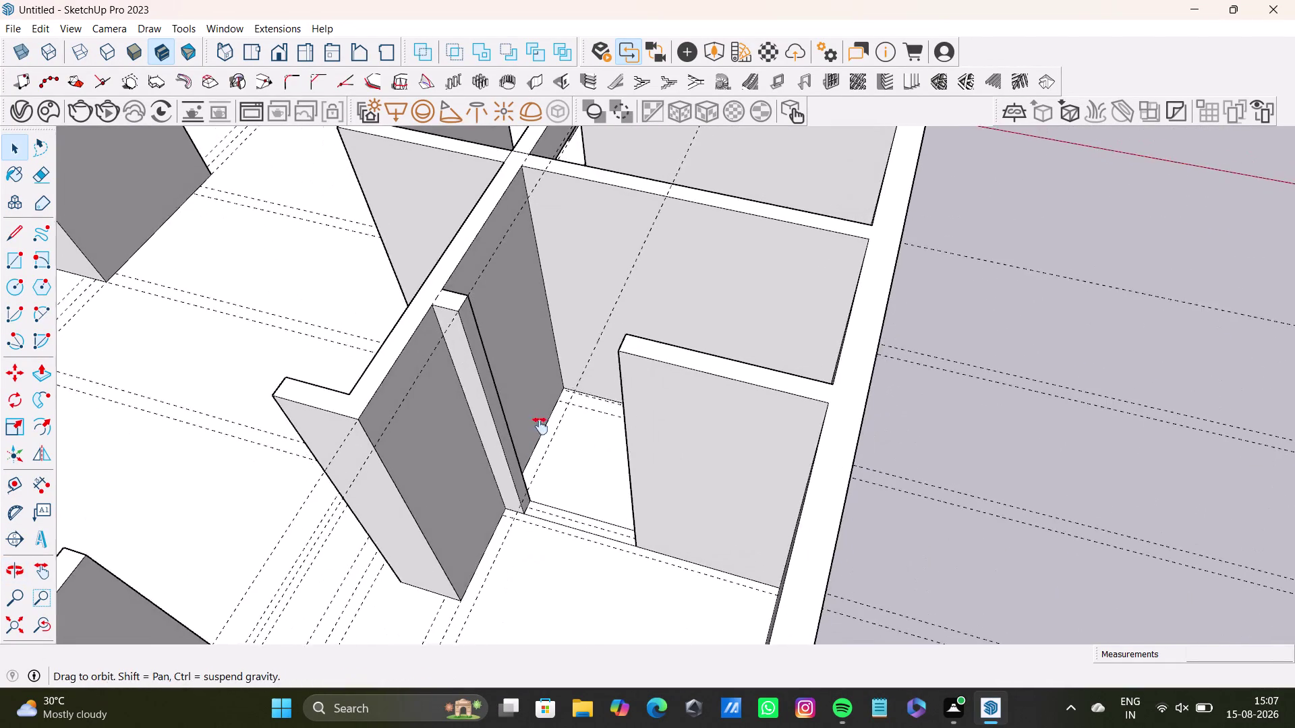
middle_drag(535, 432, 661, 421)
middle_drag(730, 429, 501, 422)
middle_drag(525, 312, 560, 382)
middle_drag(653, 407, 497, 354)
scroll(up, 3)
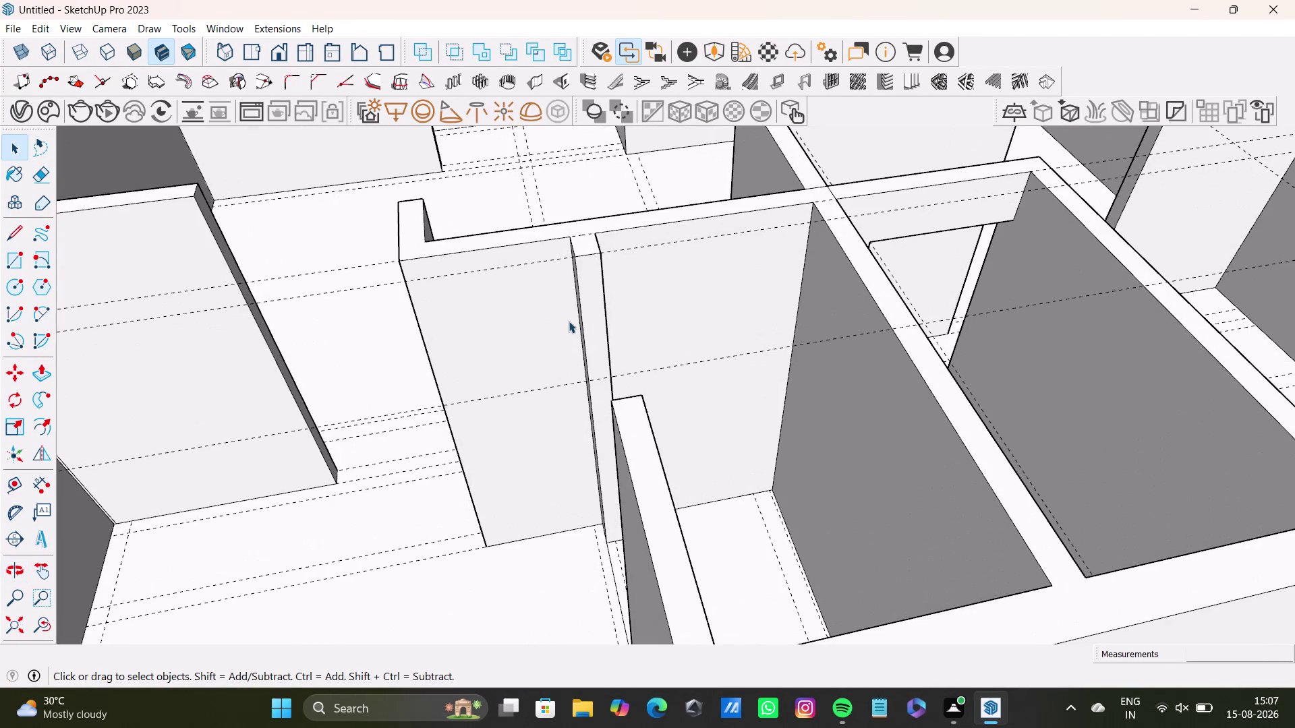
middle_drag(594, 320, 634, 267)
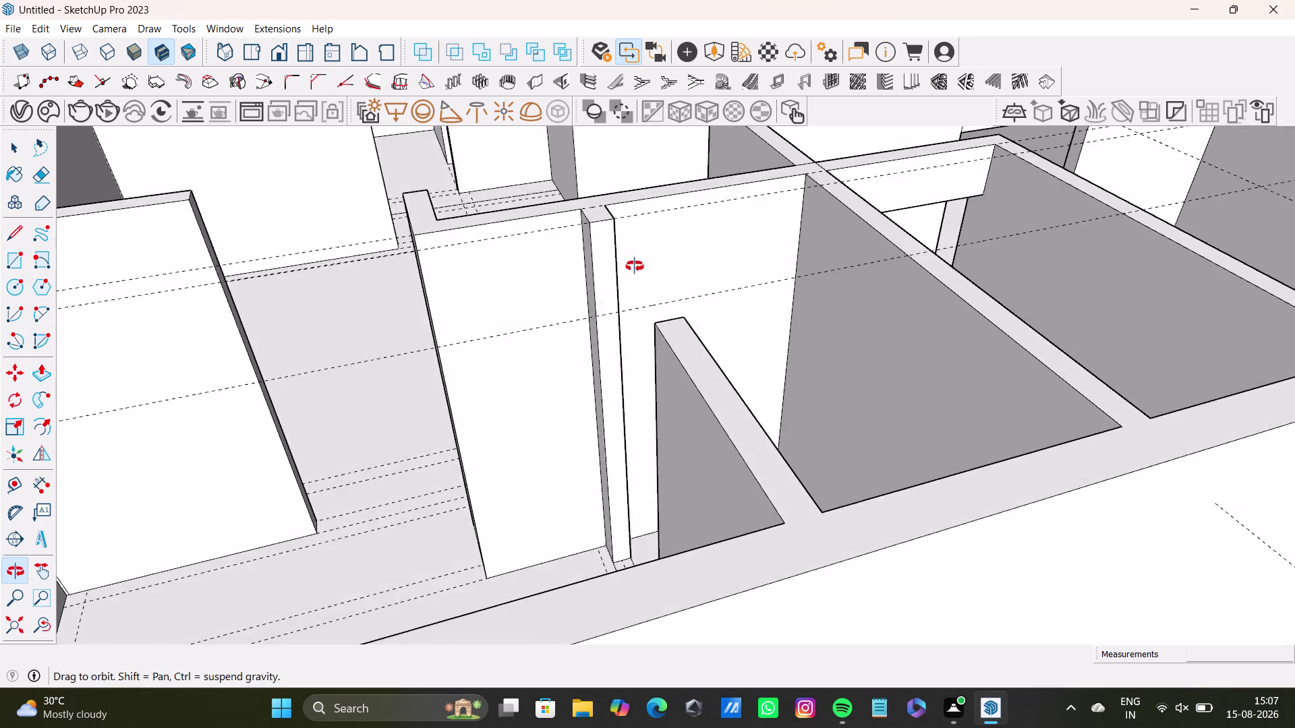
middle_drag(634, 267, 615, 252)
scroll(up, 3)
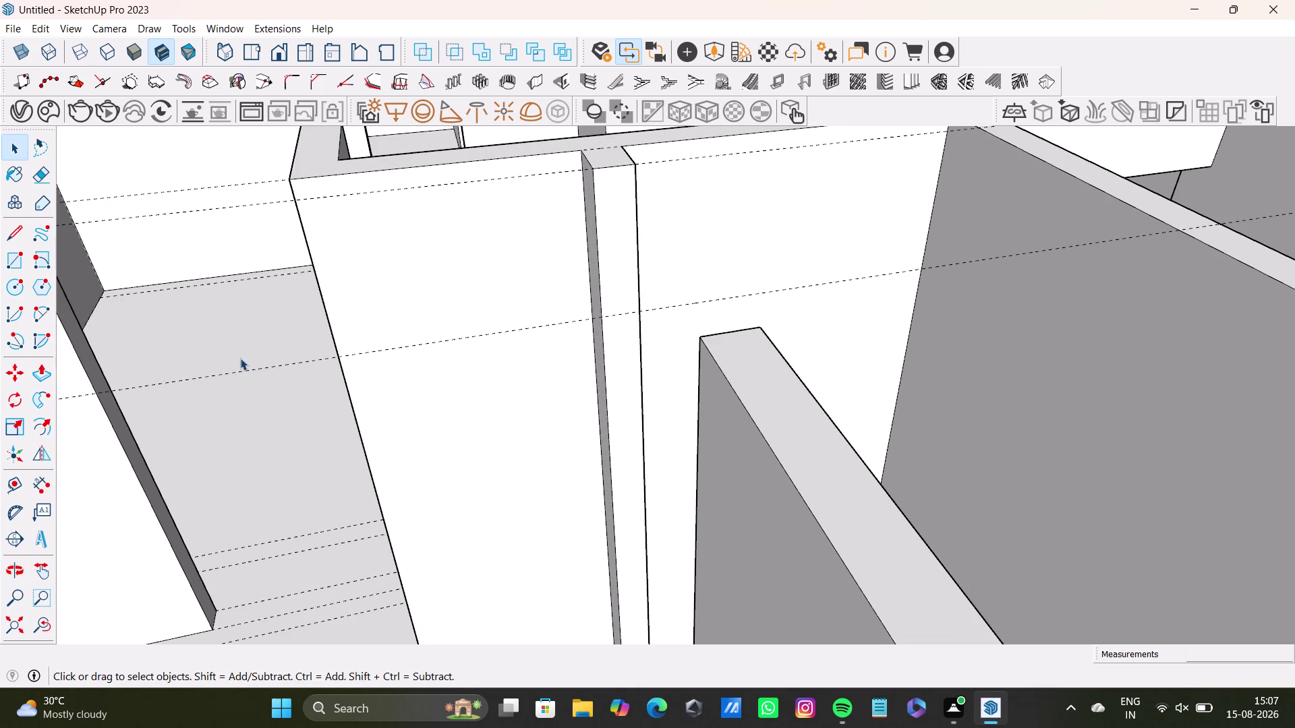
Place a guide partway down the thin strip between the interior walls.
click(15, 485)
scroll(up, 3)
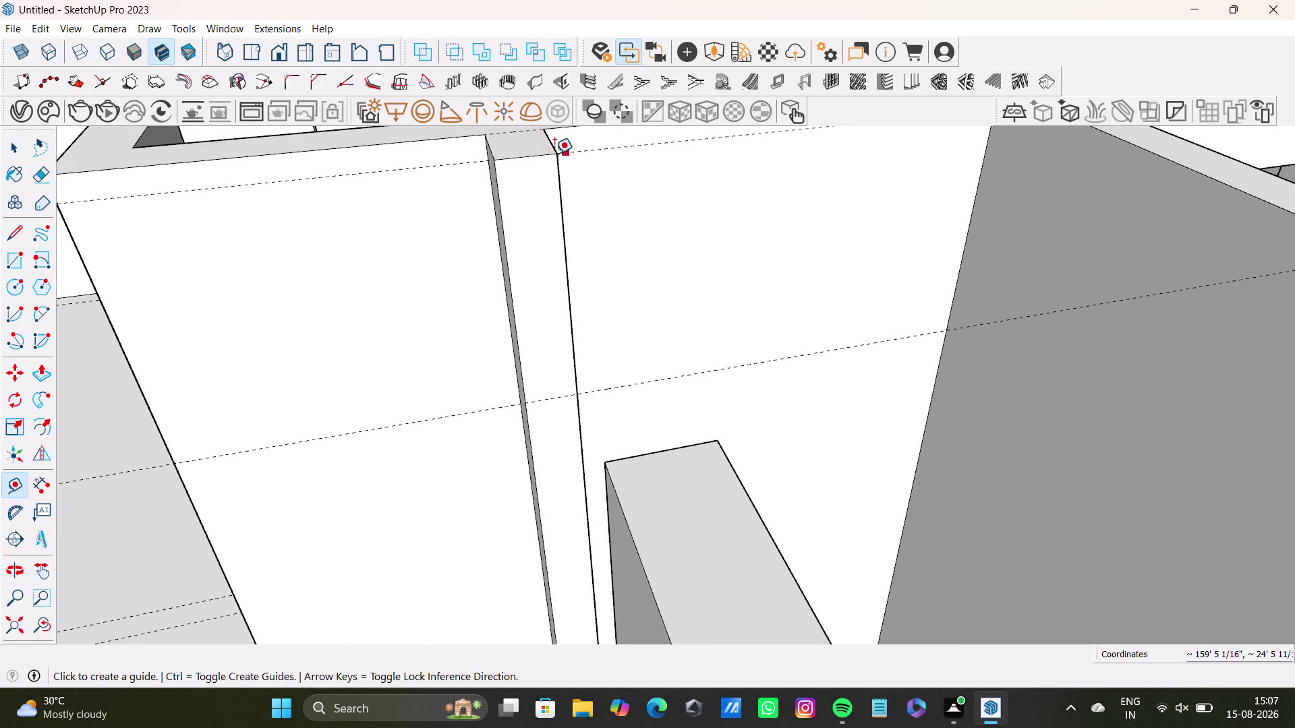
click(531, 156)
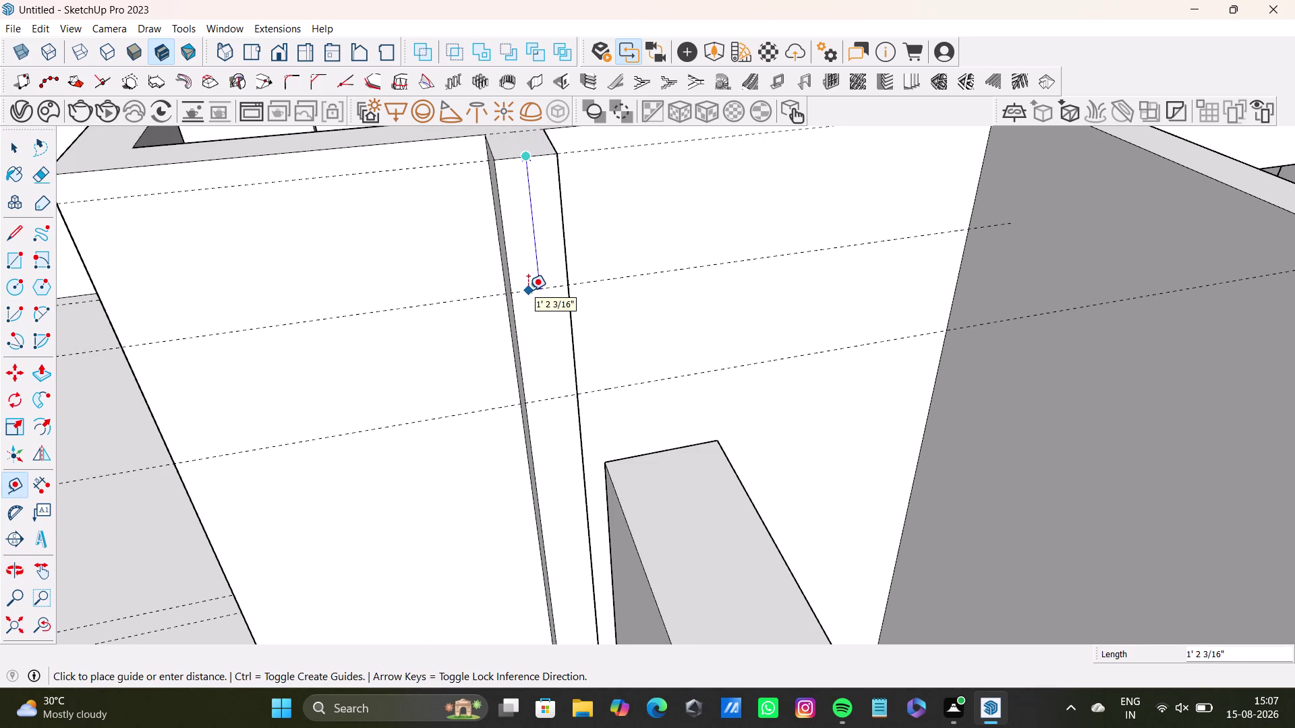
key(Up)
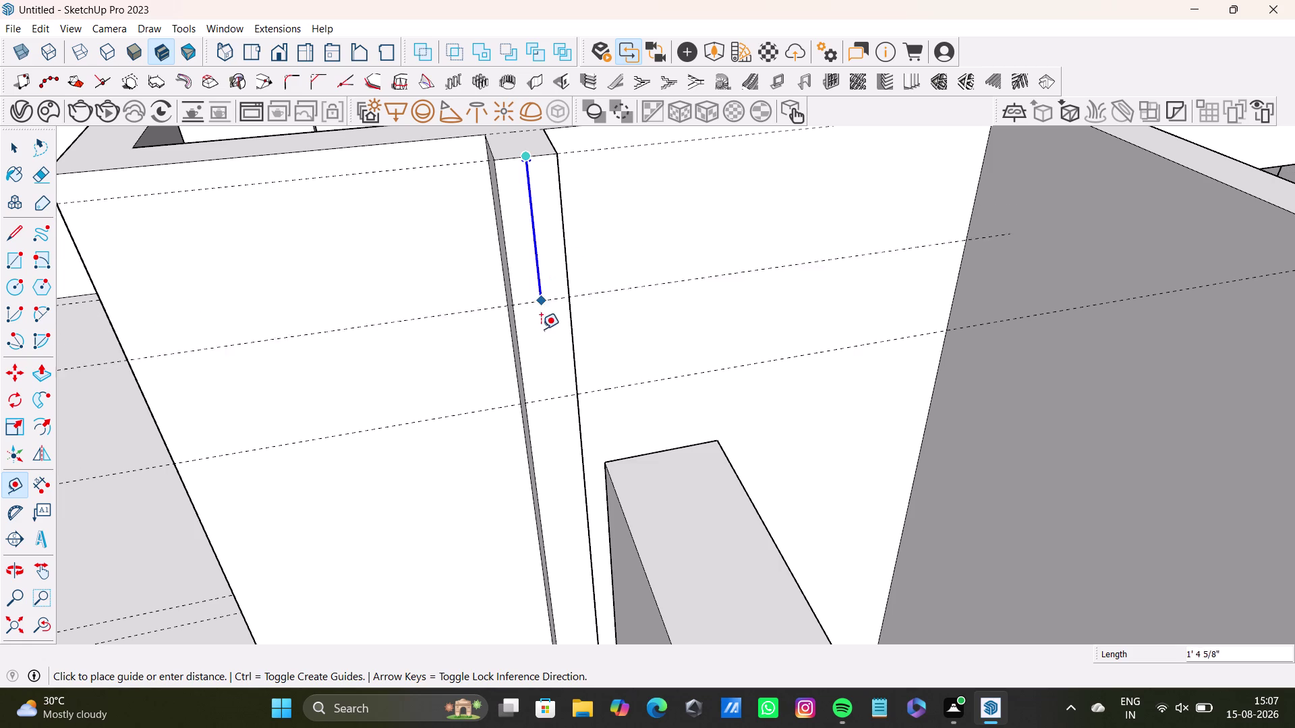
click(538, 295)
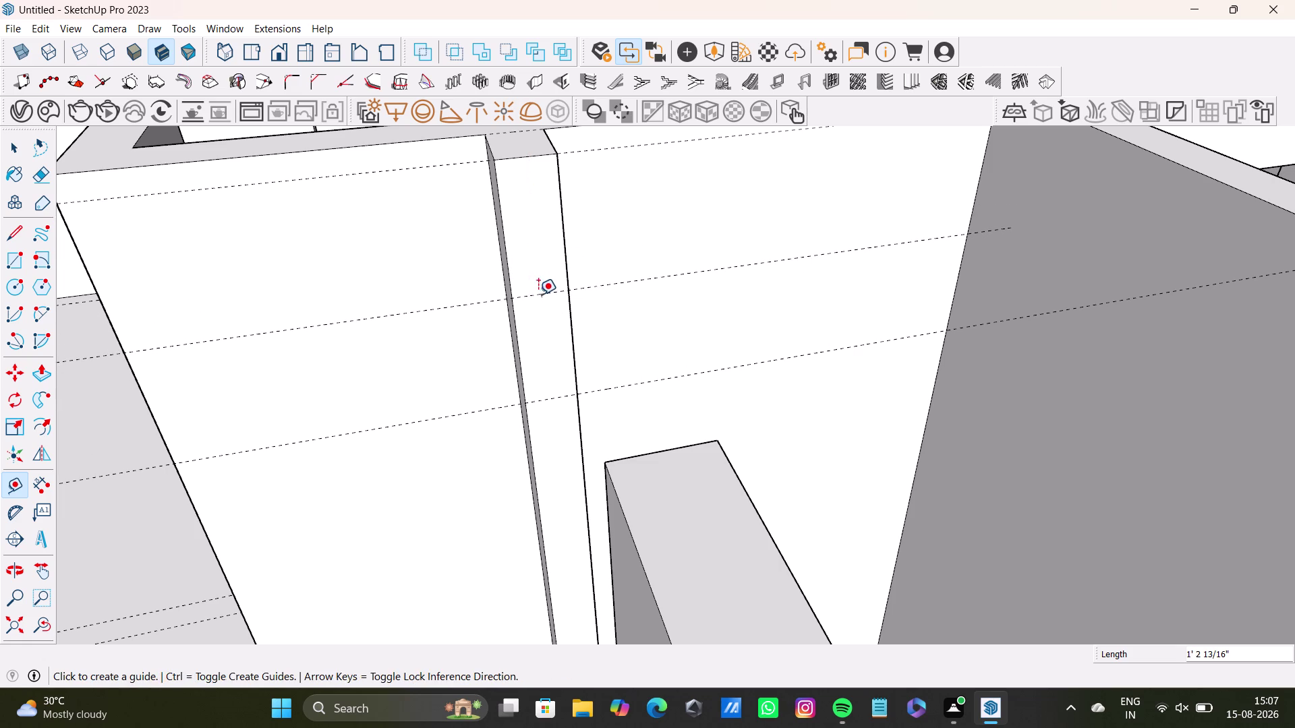
Draw a line across the strip at the guide, splitting it in two.
click(7, 235)
scroll(up, 3)
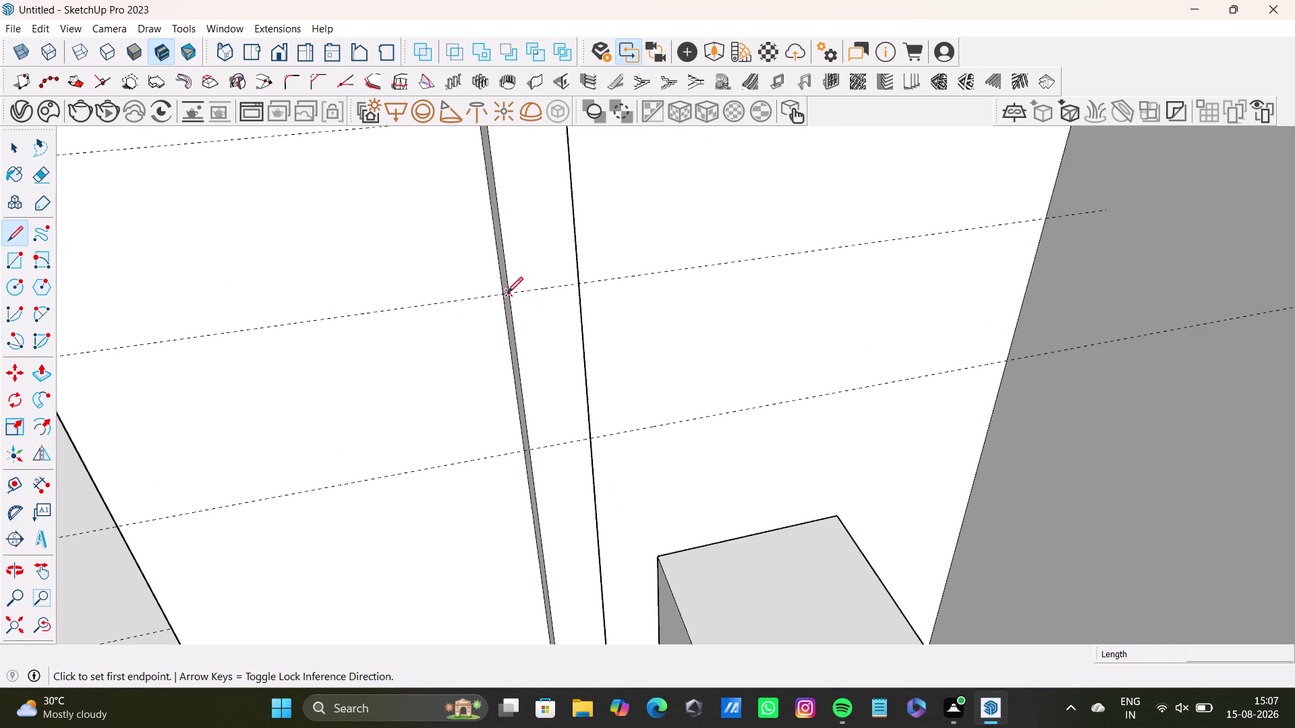
drag(507, 292, 518, 295)
click(583, 284)
key(space)
Push the strip's upper section back into the wall.
click(548, 219)
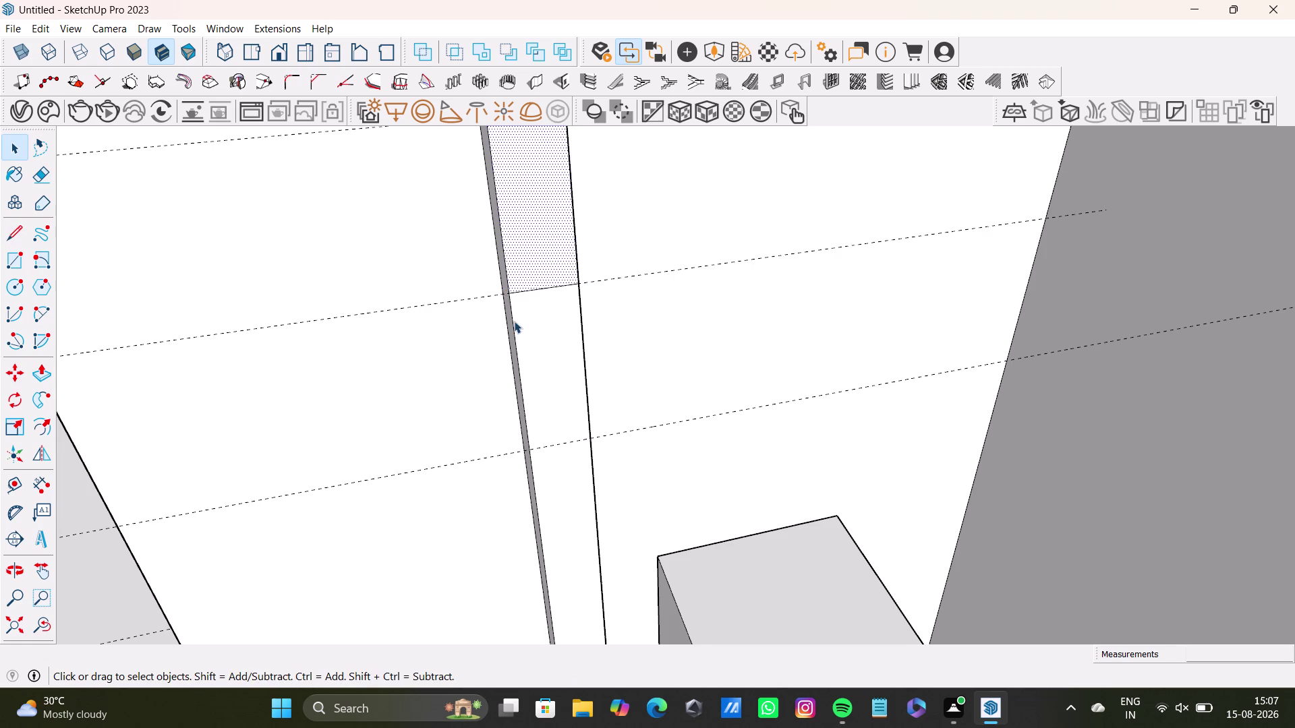
scroll(down, 3)
middle_drag(542, 349, 699, 379)
key(p)
drag(541, 246, 542, 249)
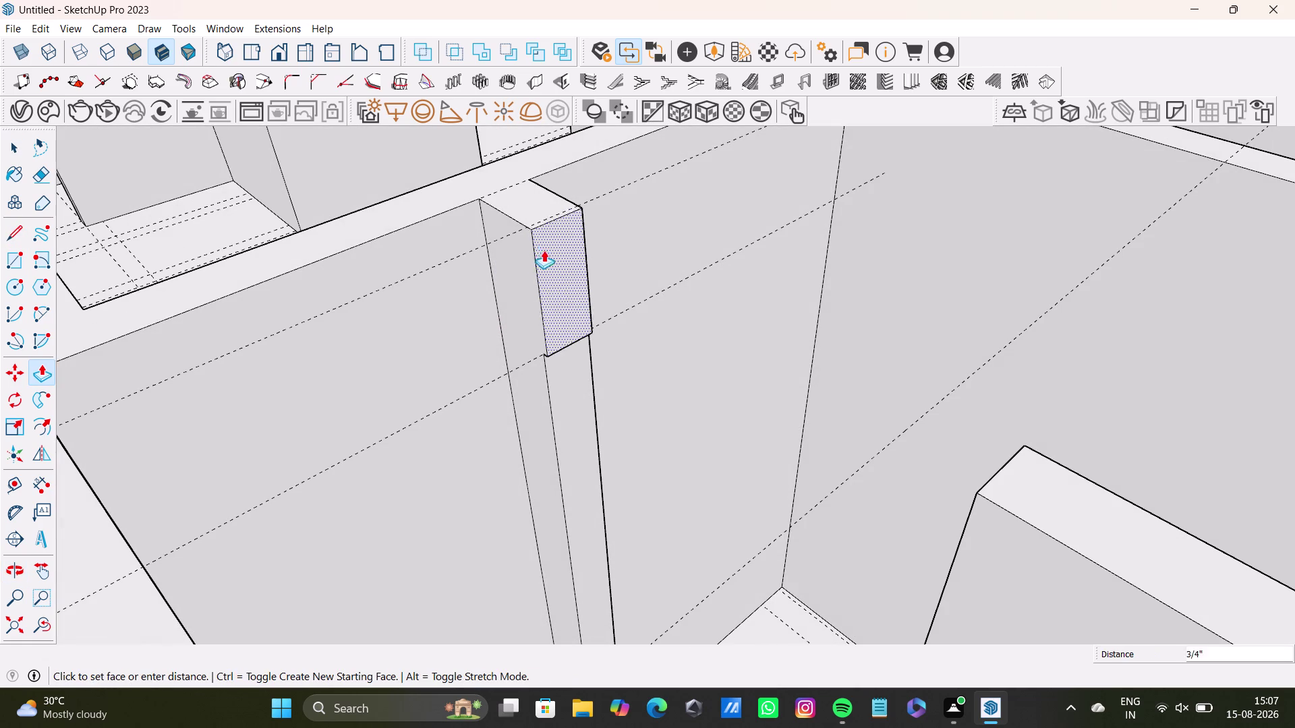
drag(543, 249, 989, 484)
key(space)
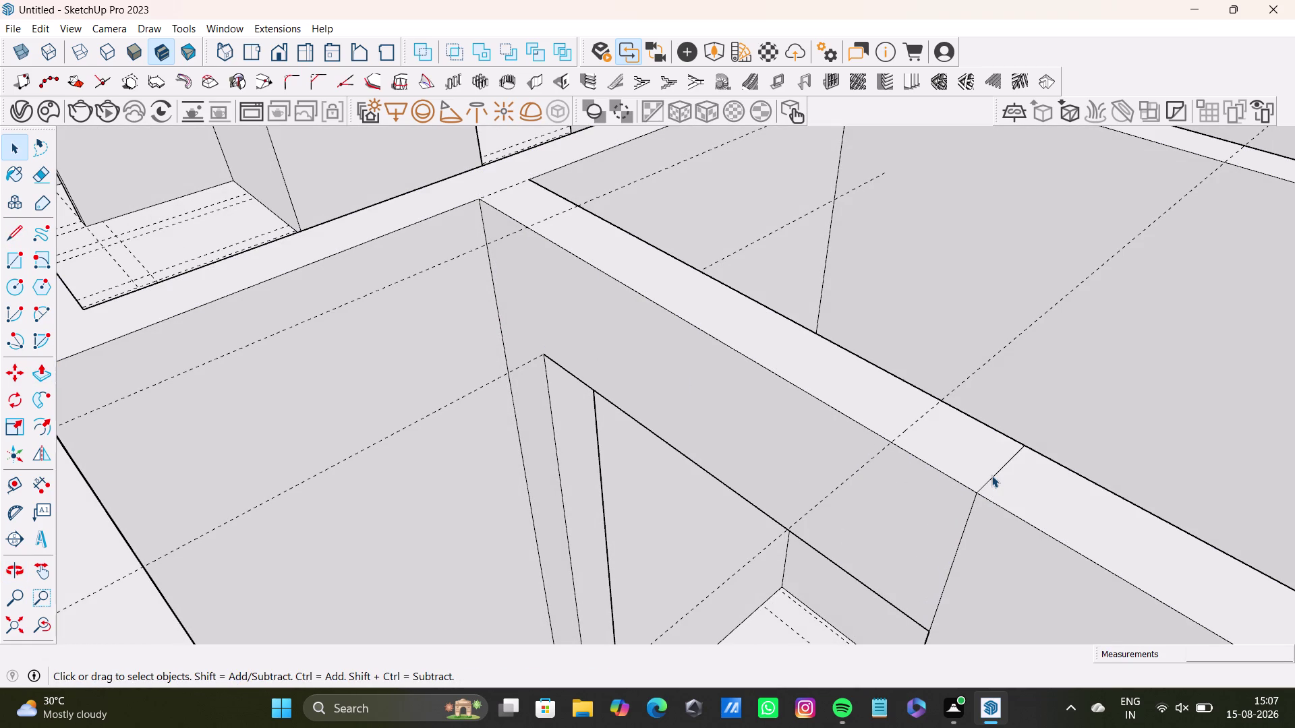
Delete two leftover edges and orbit out to view the house walls.
click(992, 475)
key(Delete)
click(971, 511)
key(Delete)
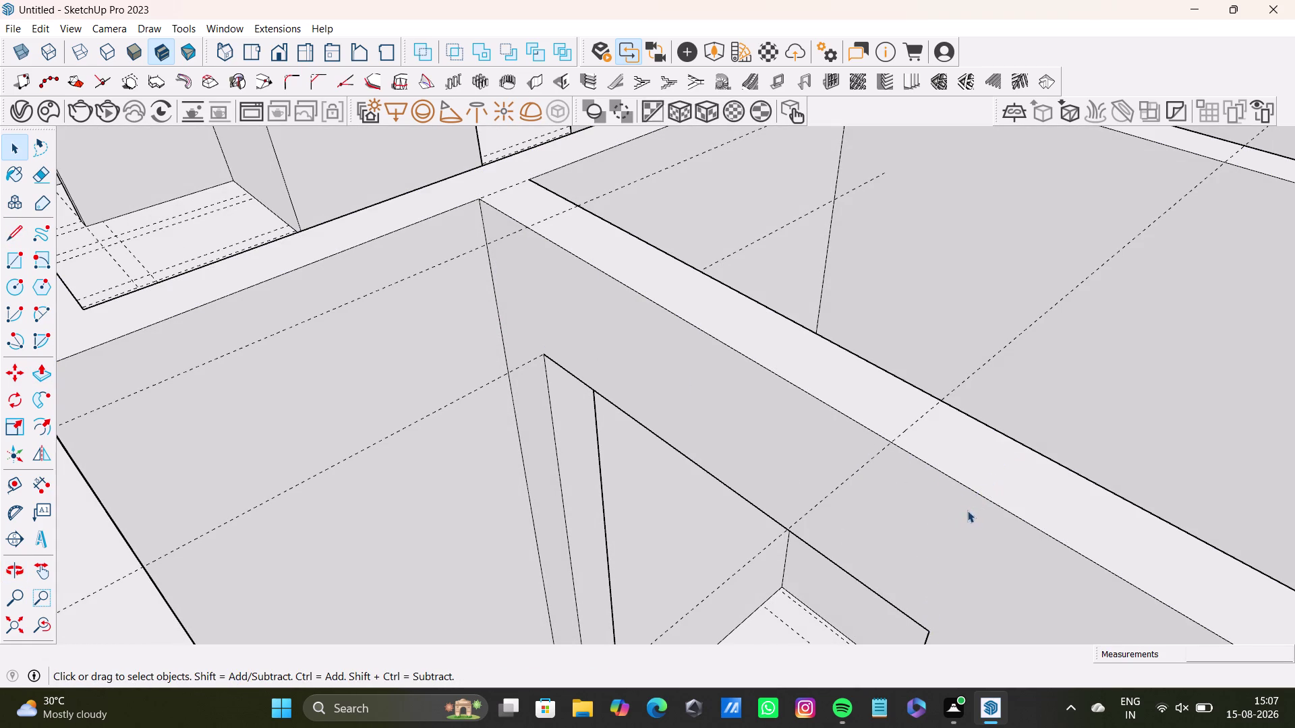
scroll(down, 3)
middle_drag(989, 507, 361, 357)
click(371, 422)
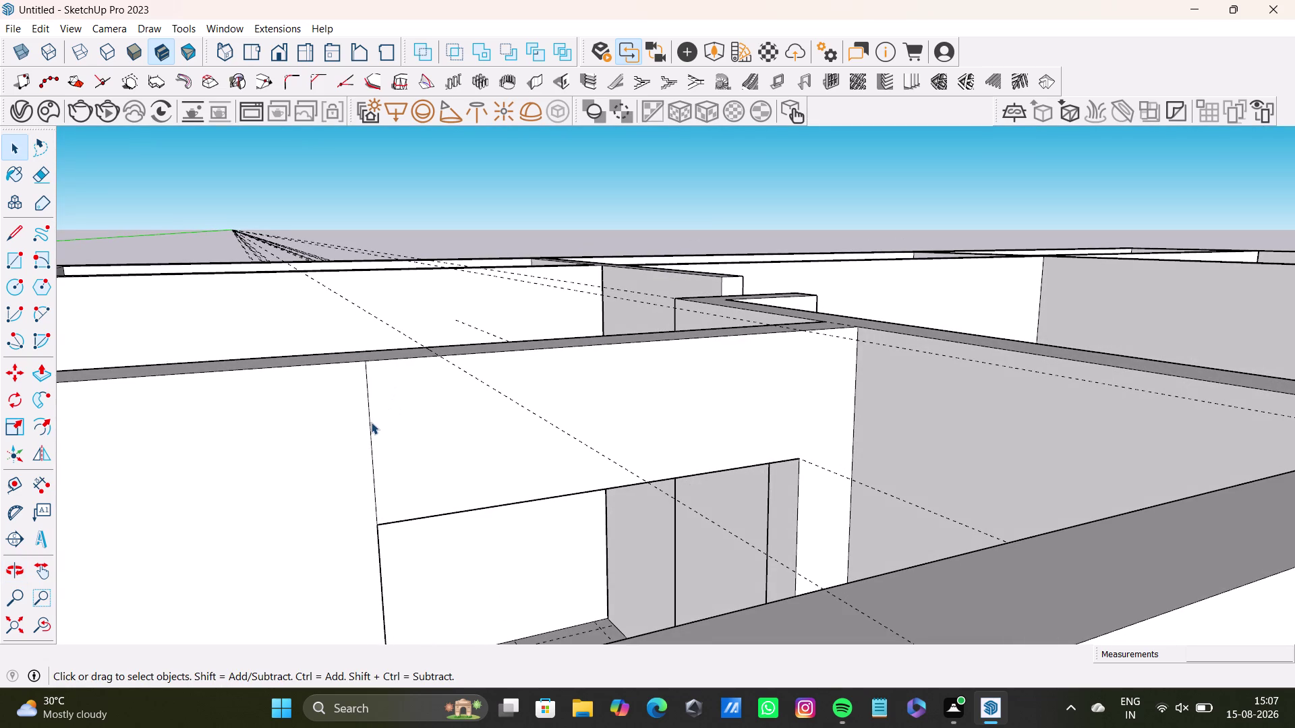
key(Delete)
scroll(down, 3)
middle_drag(664, 440, 792, 452)
middle_drag(623, 475, 879, 498)
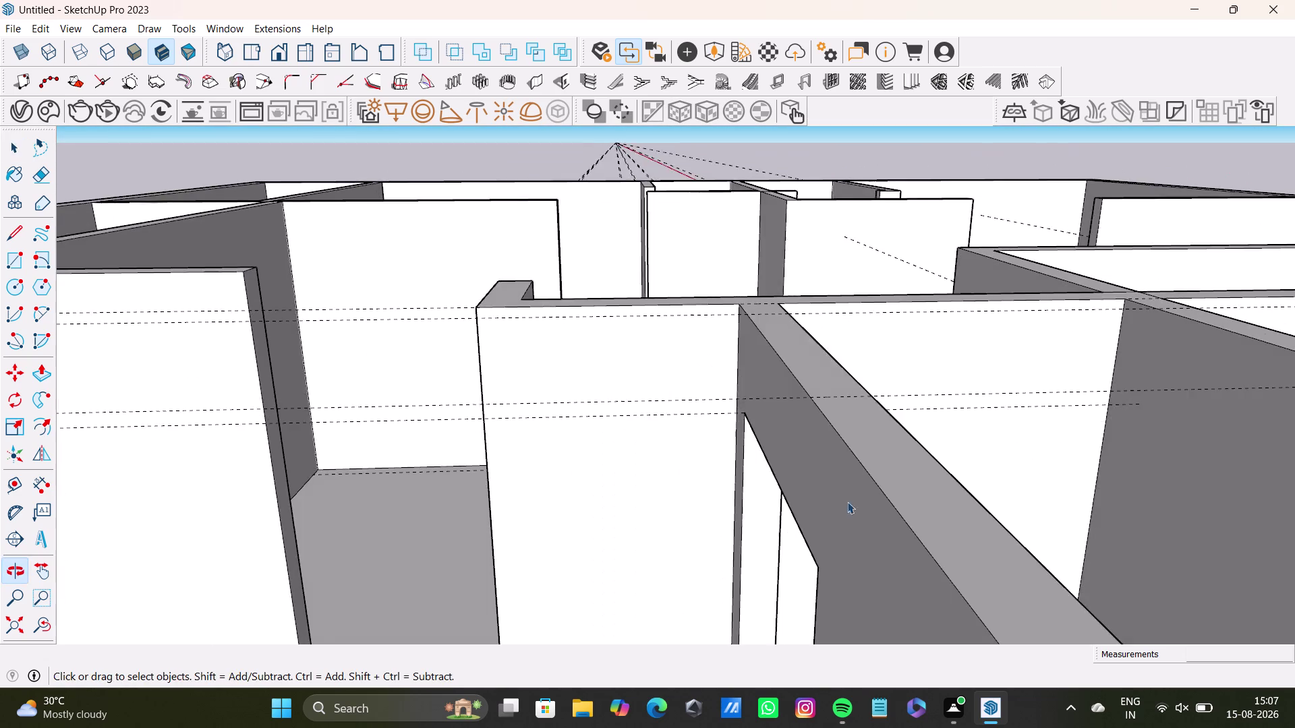
scroll(down, 3)
middle_drag(660, 486, 753, 569)
scroll(down, 3)
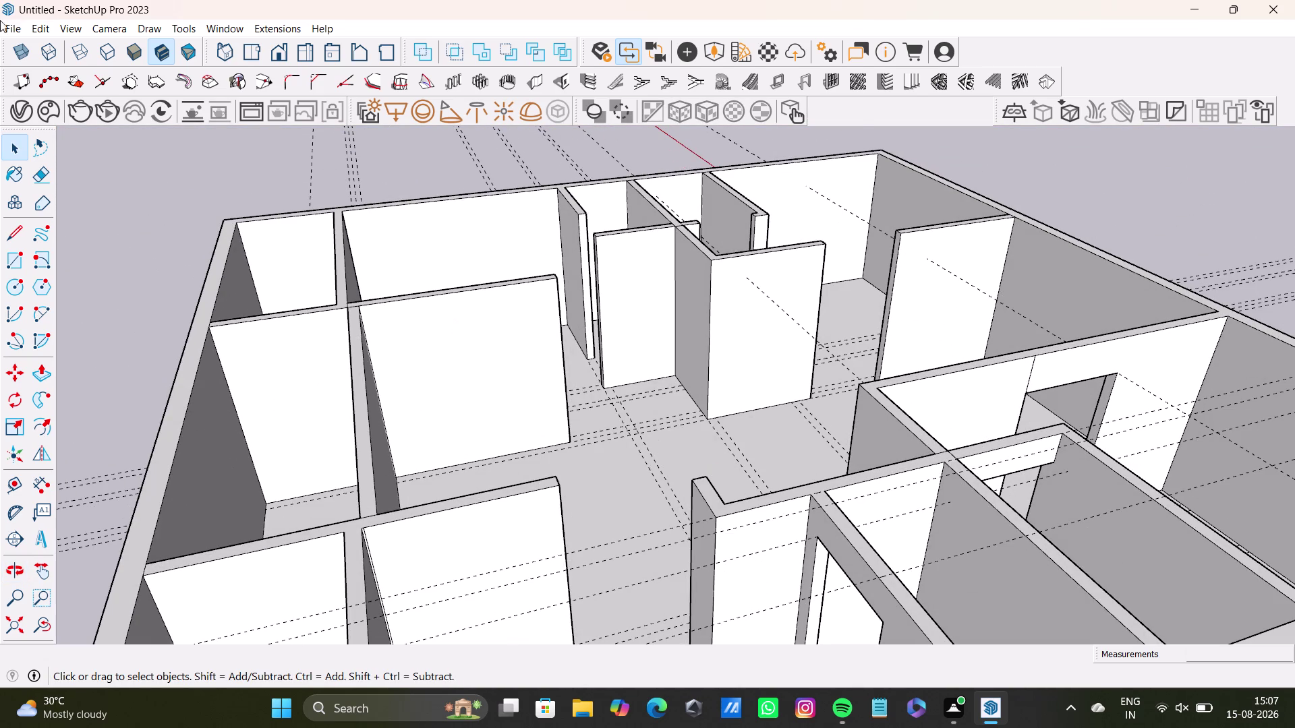
scroll(up, 3)
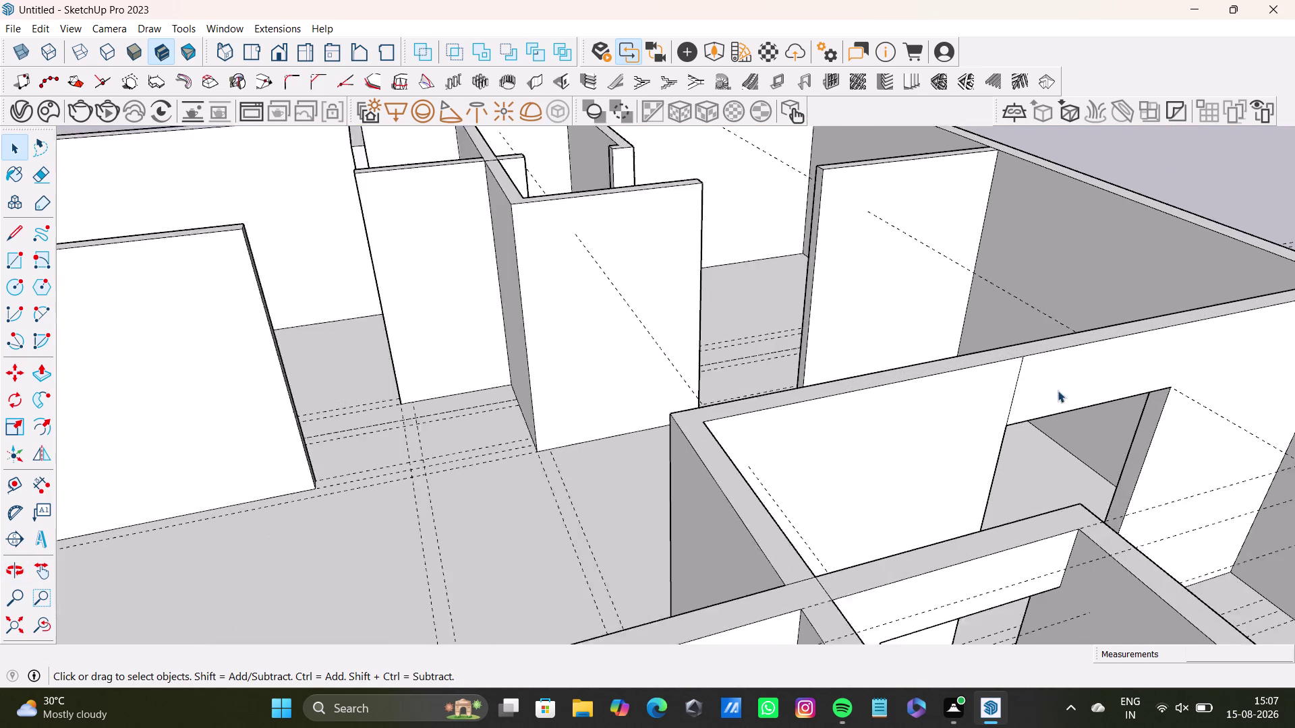
scroll(up, 3)
middle_drag(1025, 406, 967, 334)
click(981, 351)
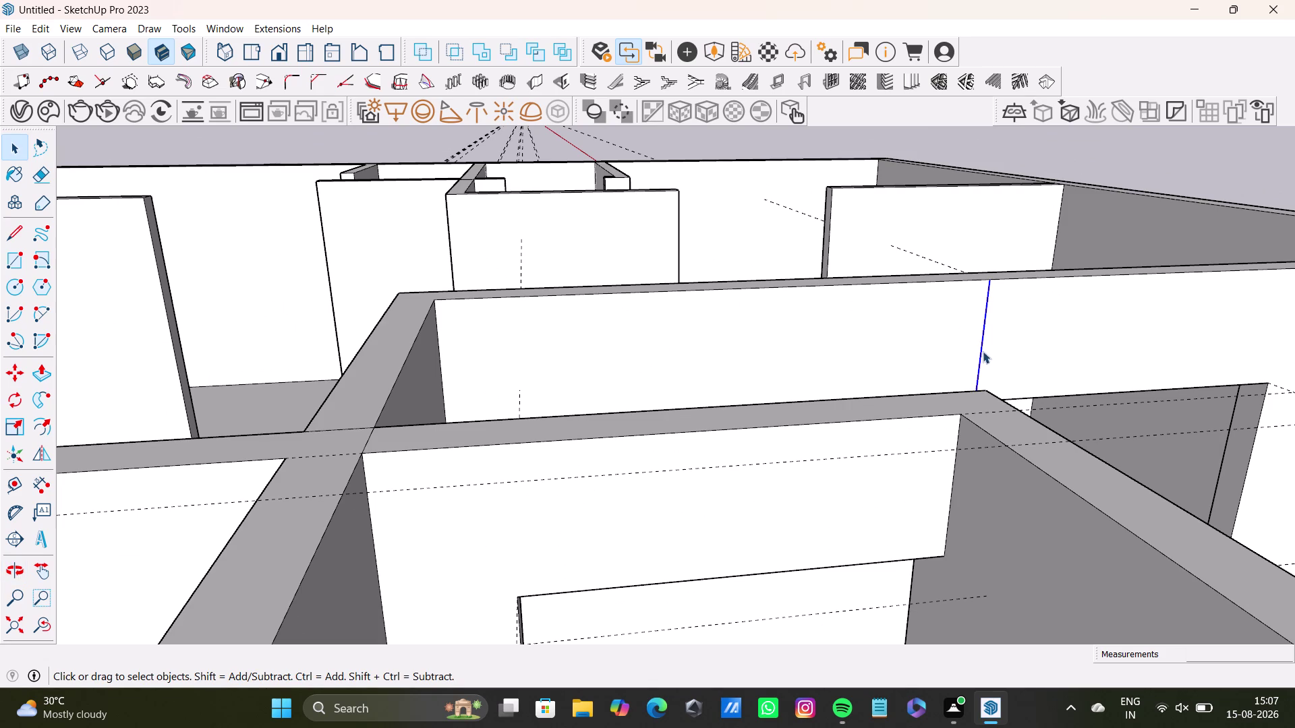
key(Delete)
scroll(down, 3)
middle_drag(818, 441, 837, 575)
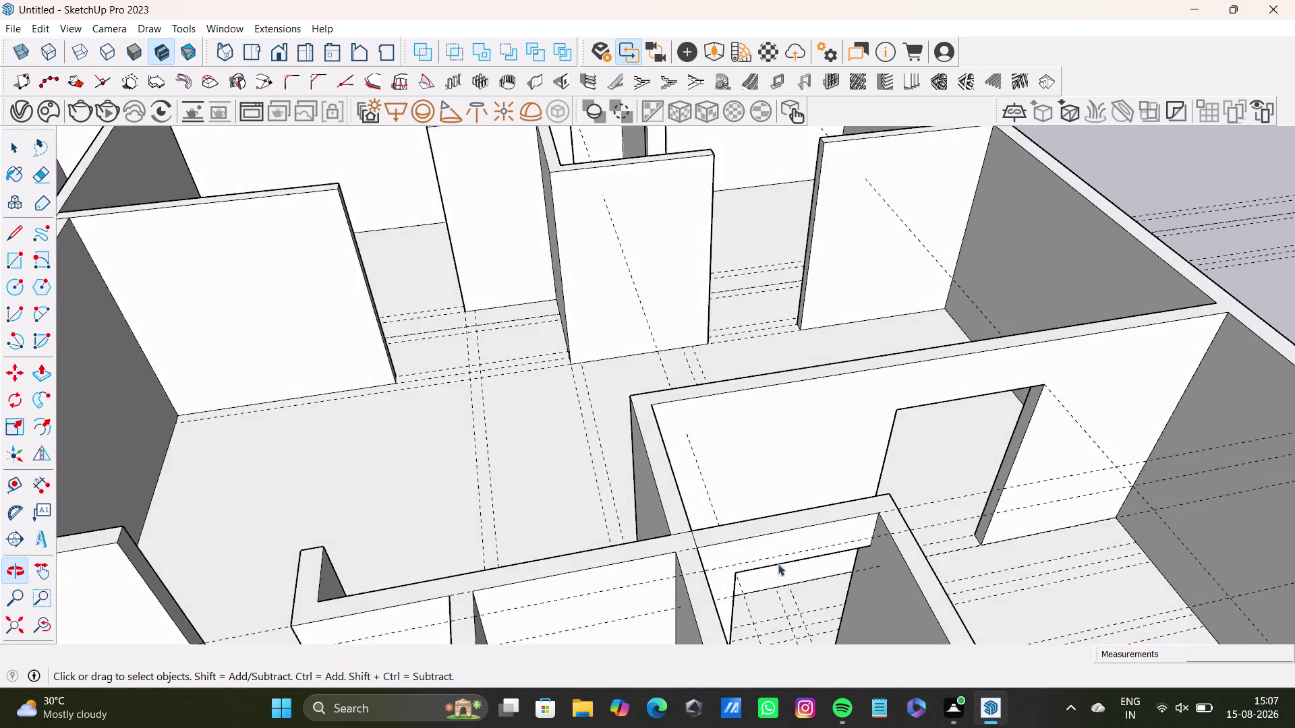
scroll(down, 3)
middle_drag(767, 551, 932, 443)
scroll(up, 3)
middle_drag(715, 461, 952, 467)
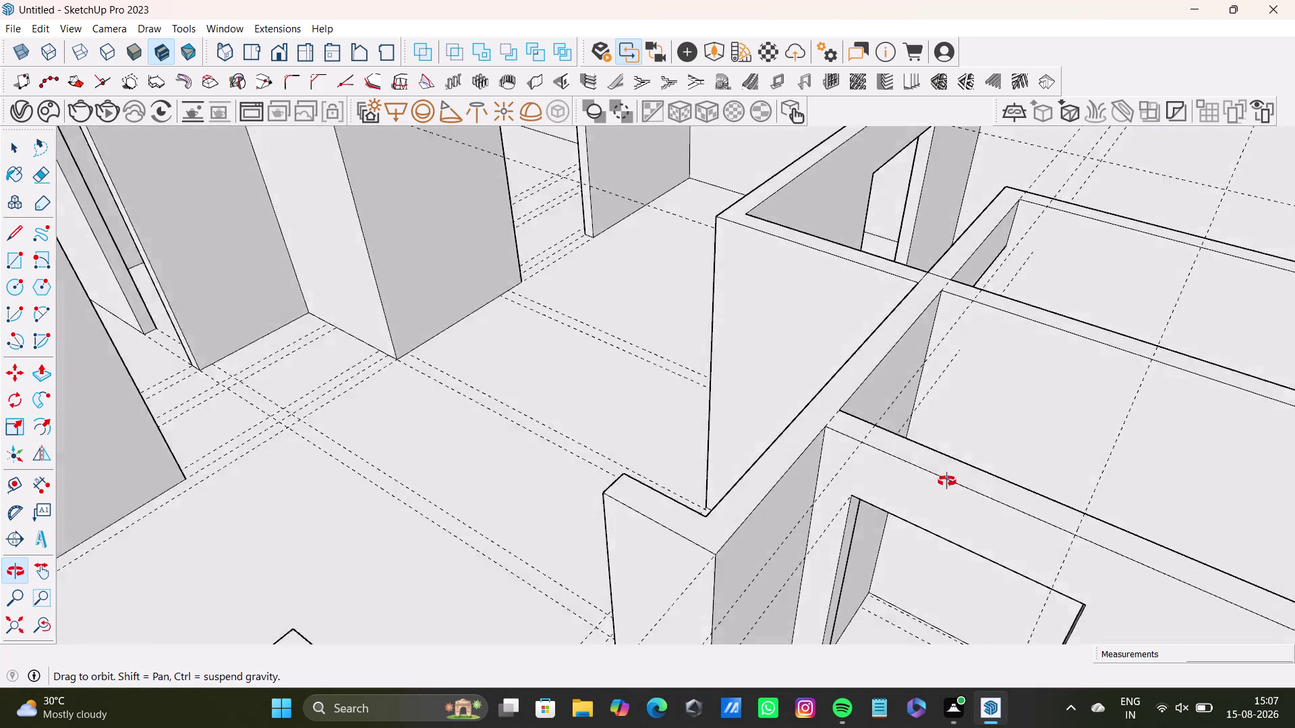
middle_drag(953, 466, 1063, 475)
middle_drag(757, 489, 1029, 490)
middle_drag(1035, 494, 803, 429)
middle_drag(801, 432, 925, 506)
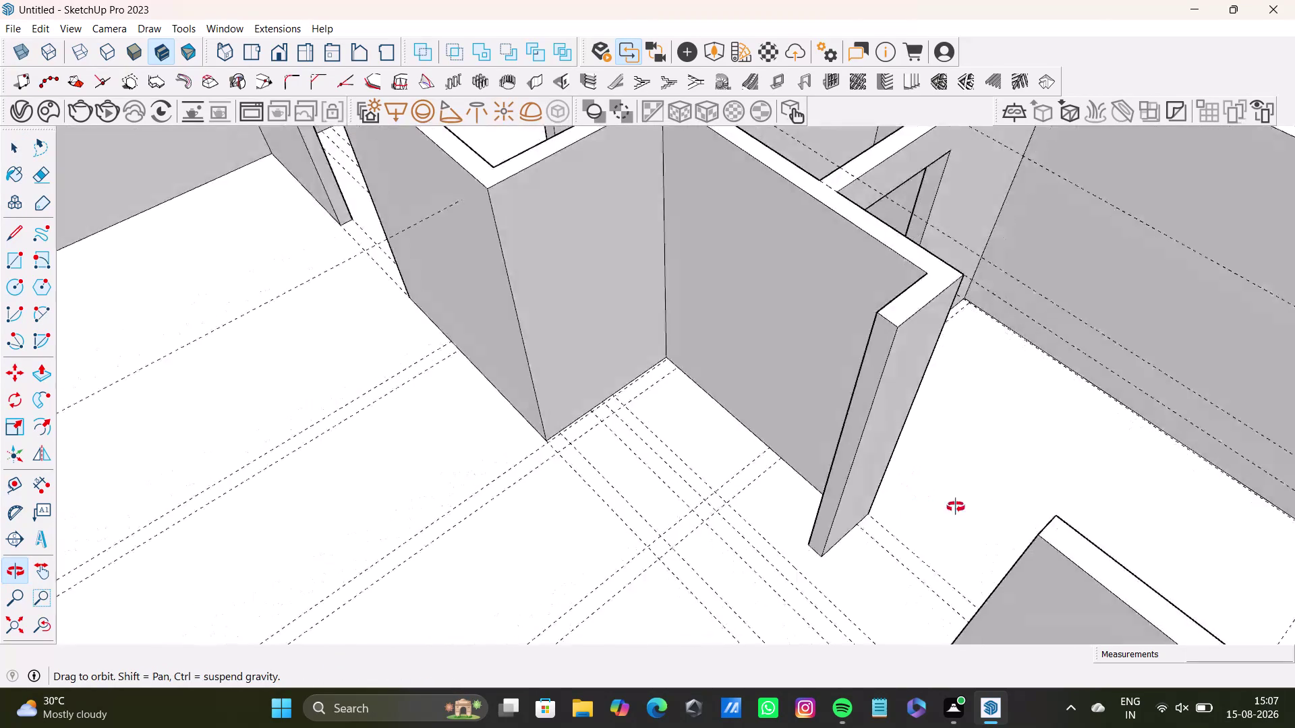
middle_drag(924, 506, 826, 496)
middle_drag(847, 473, 994, 443)
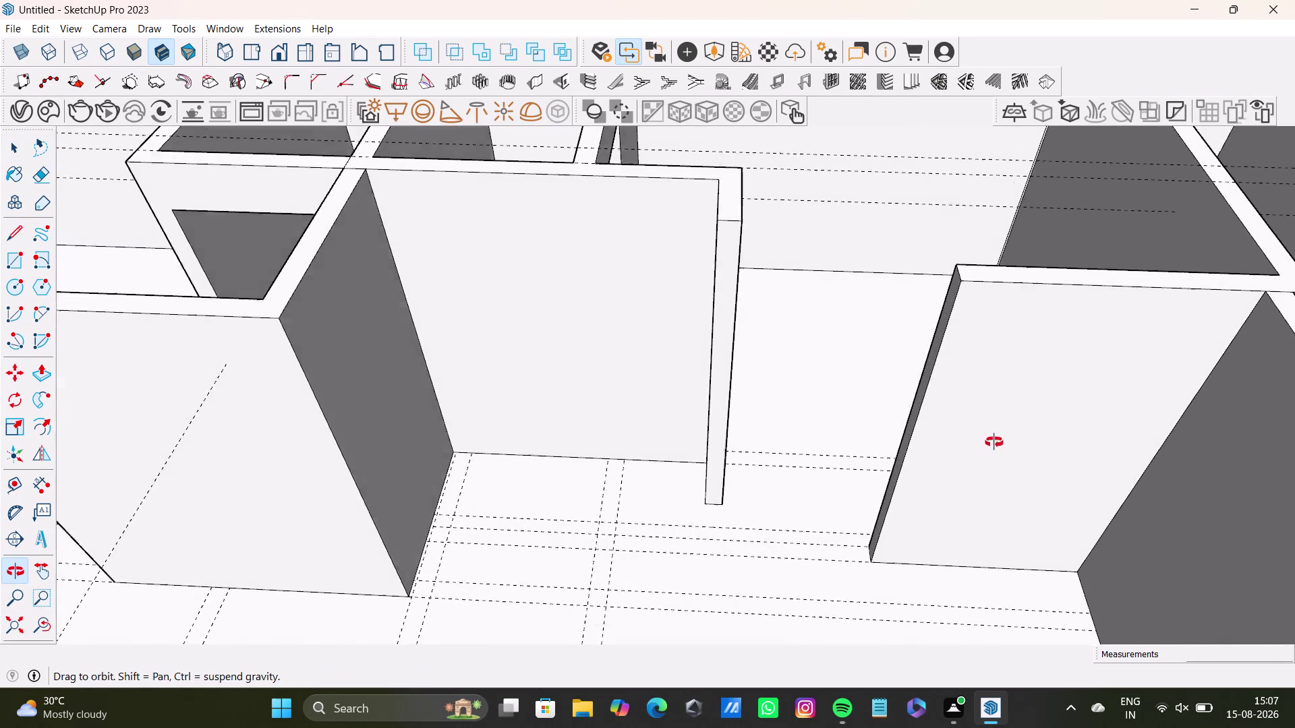
middle_drag(994, 443, 1052, 574)
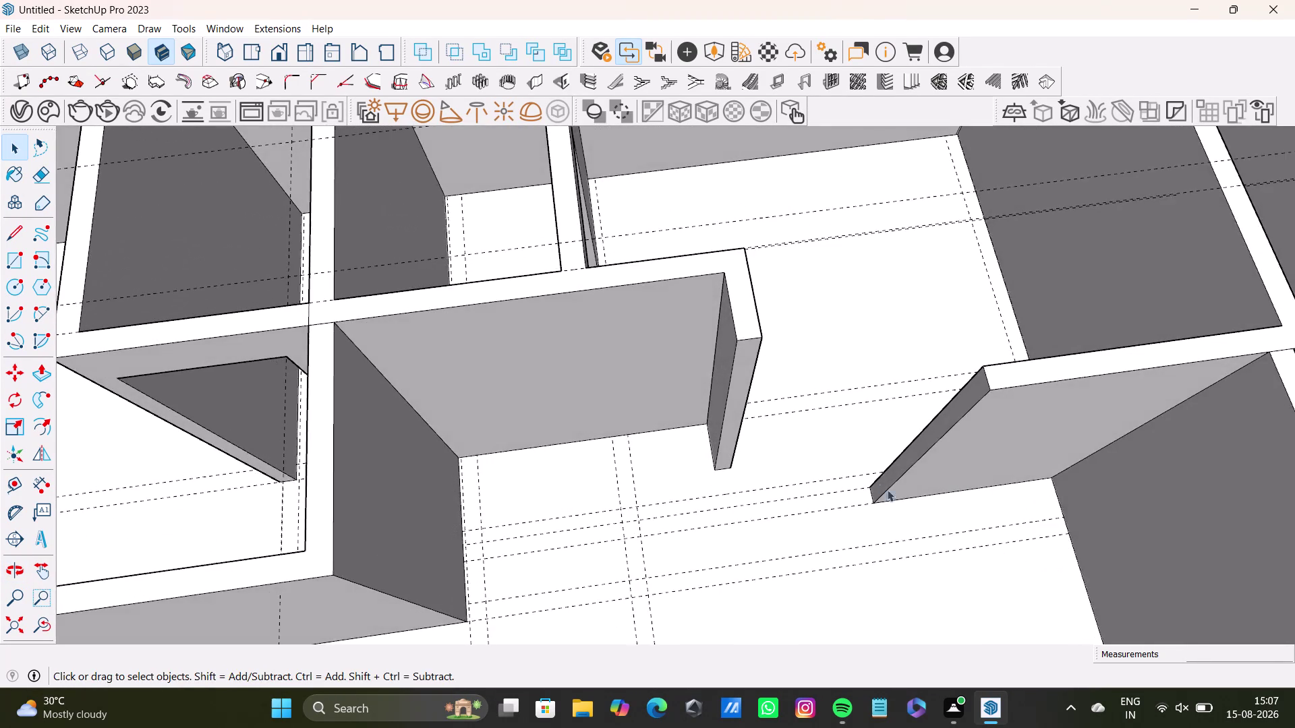
scroll(up, 3)
middle_drag(838, 422, 837, 456)
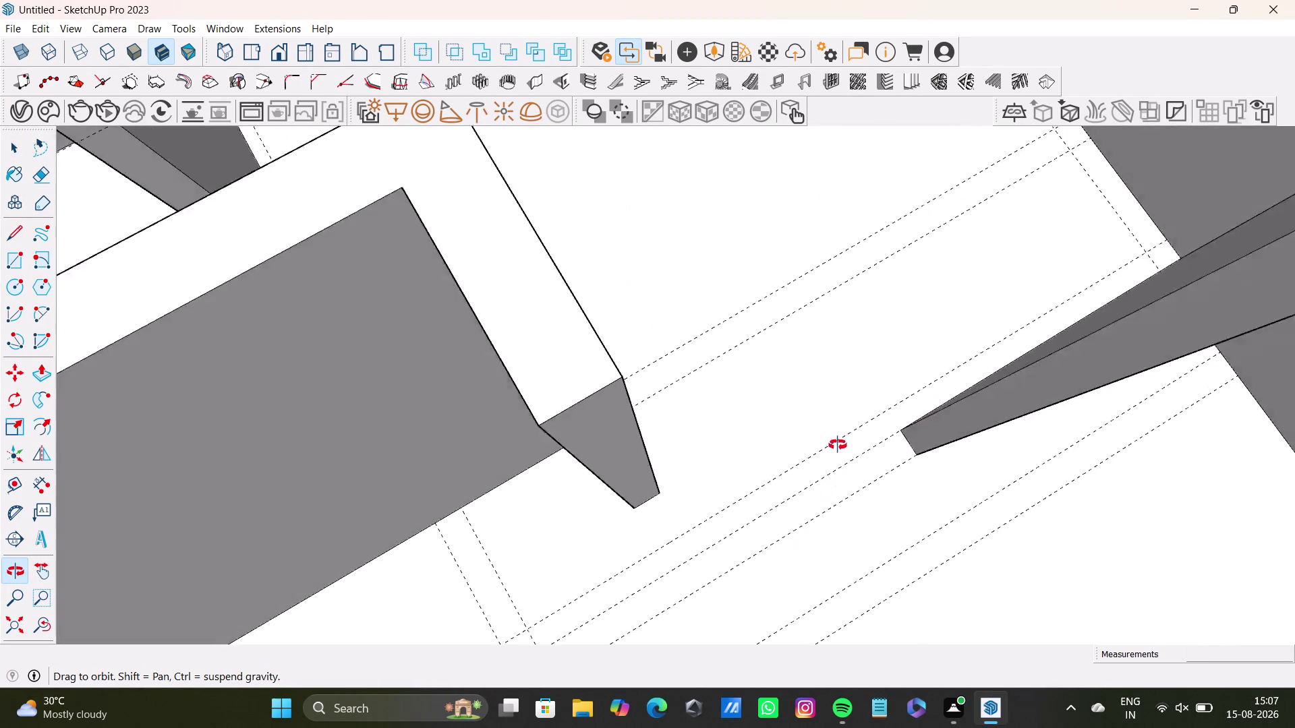
middle_drag(838, 456, 840, 413)
middle_drag(810, 408, 810, 519)
middle_drag(791, 481, 753, 343)
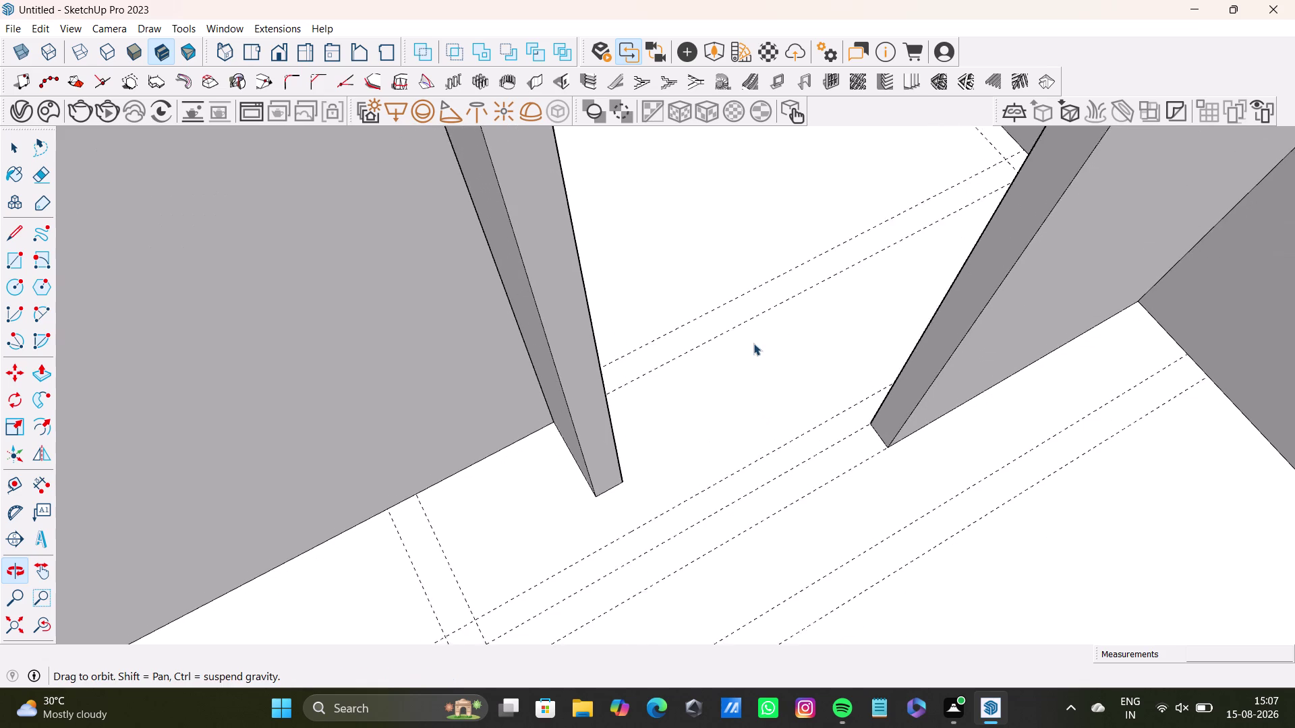
click(579, 400)
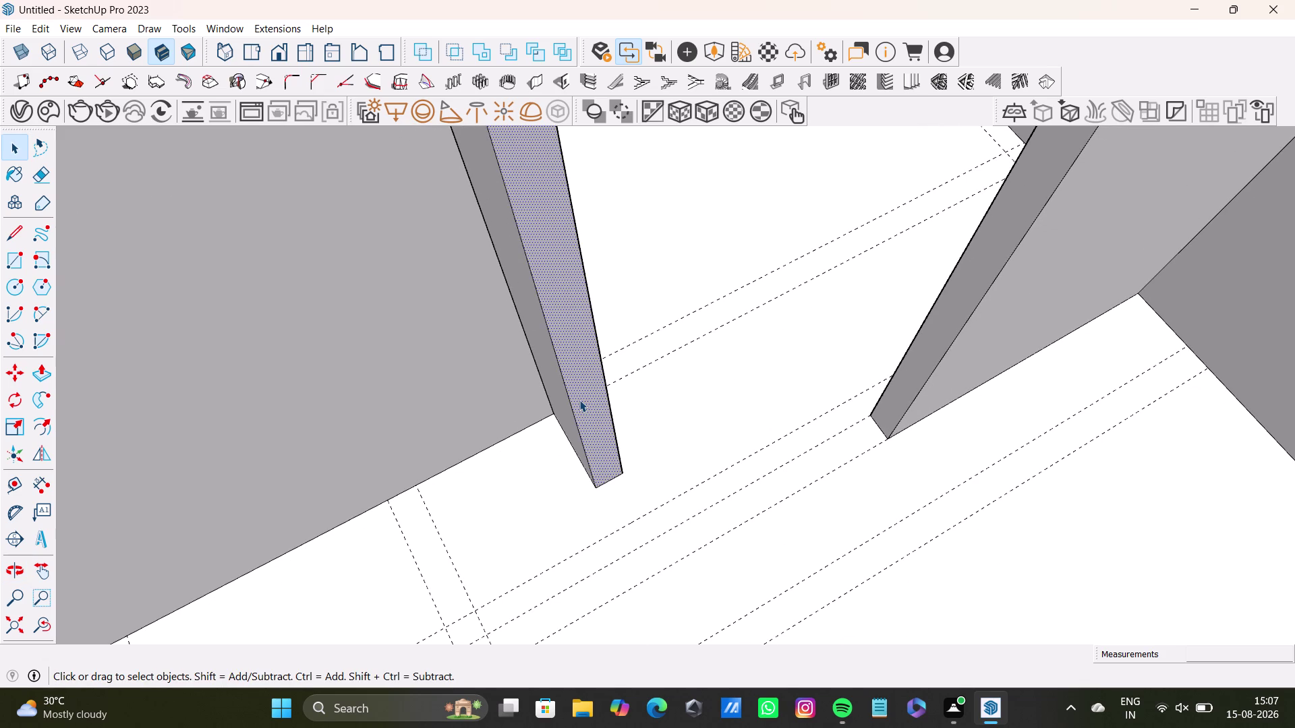
key(p)
drag(580, 400, 648, 516)
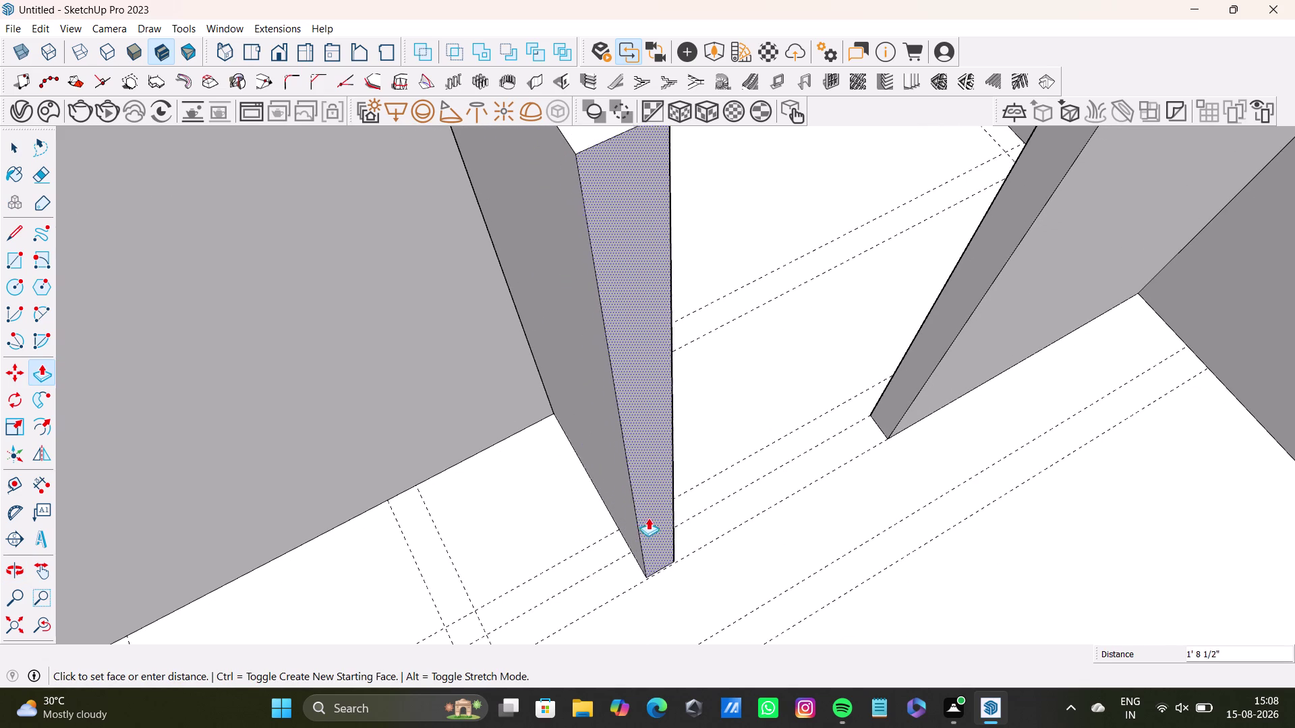
drag(648, 516, 649, 517)
scroll(down, 3)
middle_drag(715, 447, 641, 509)
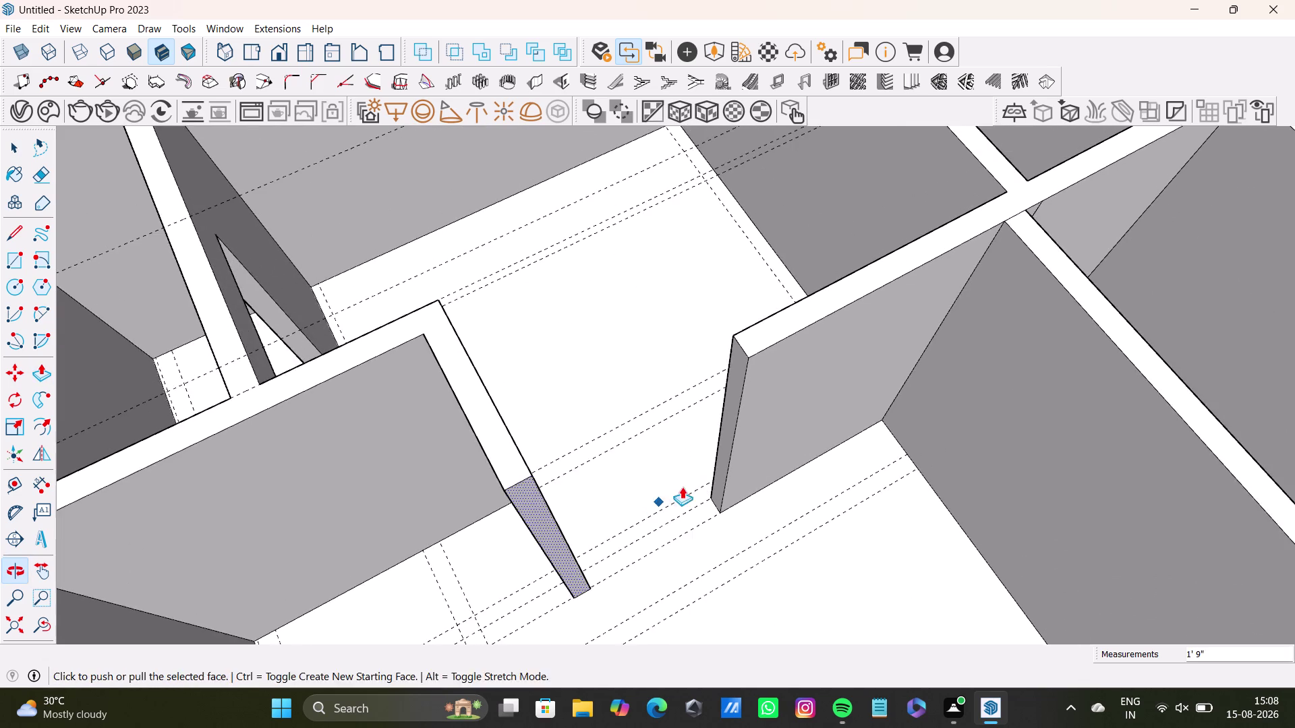
middle_drag(693, 481, 783, 493)
key(space)
click(752, 420)
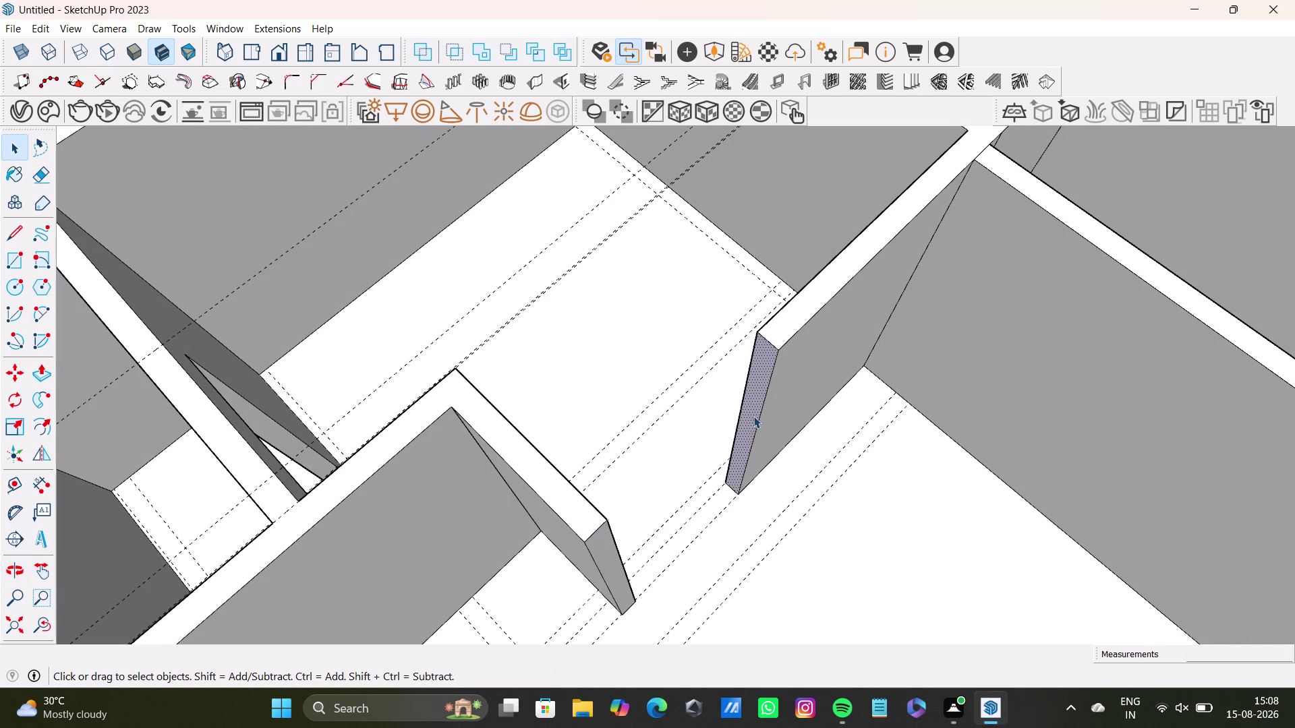
key(p)
drag(753, 413, 786, 394)
key(space)
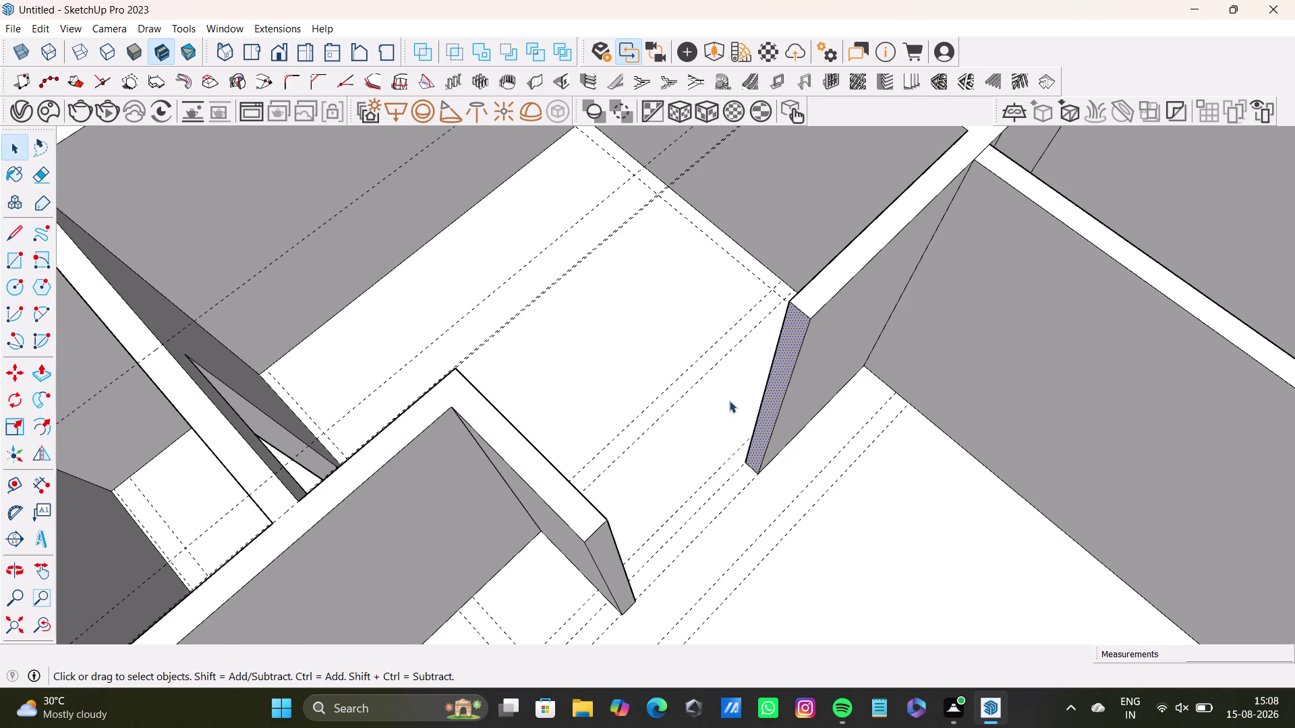
scroll(down, 3)
middle_drag(757, 429, 364, 381)
middle_drag(732, 398, 570, 365)
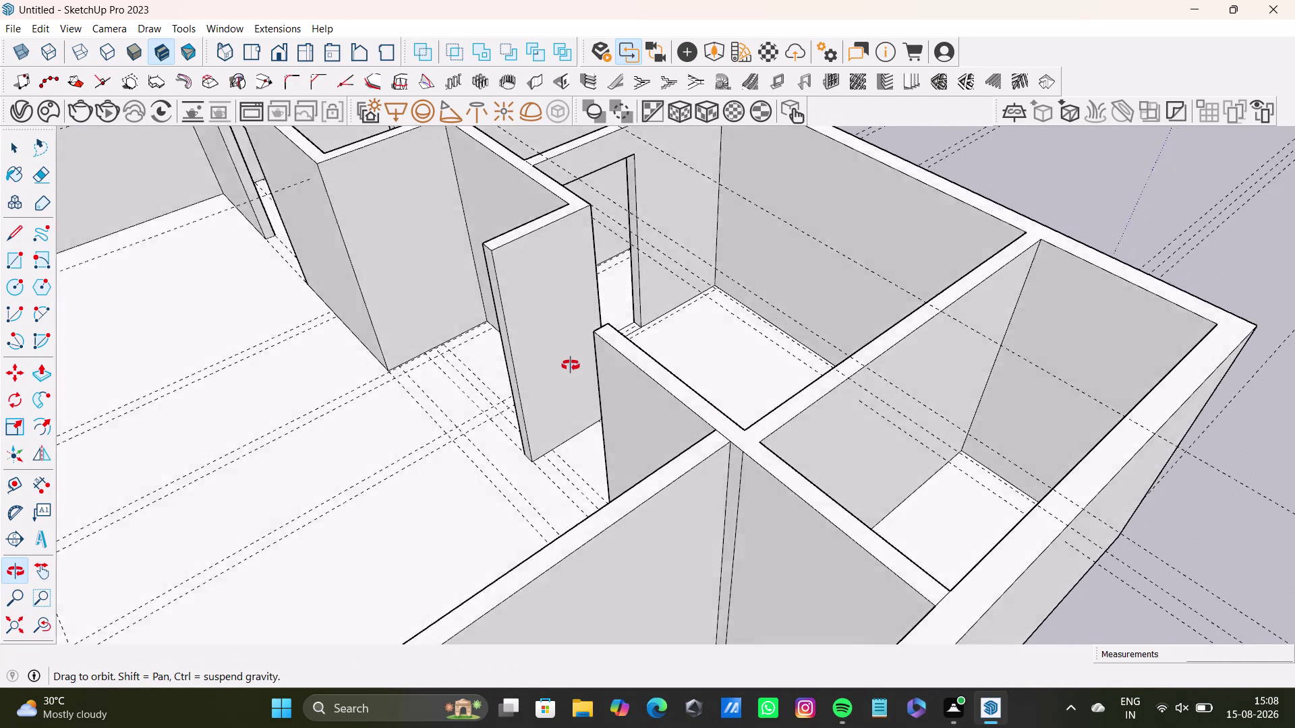
middle_drag(571, 366, 570, 343)
click(732, 476)
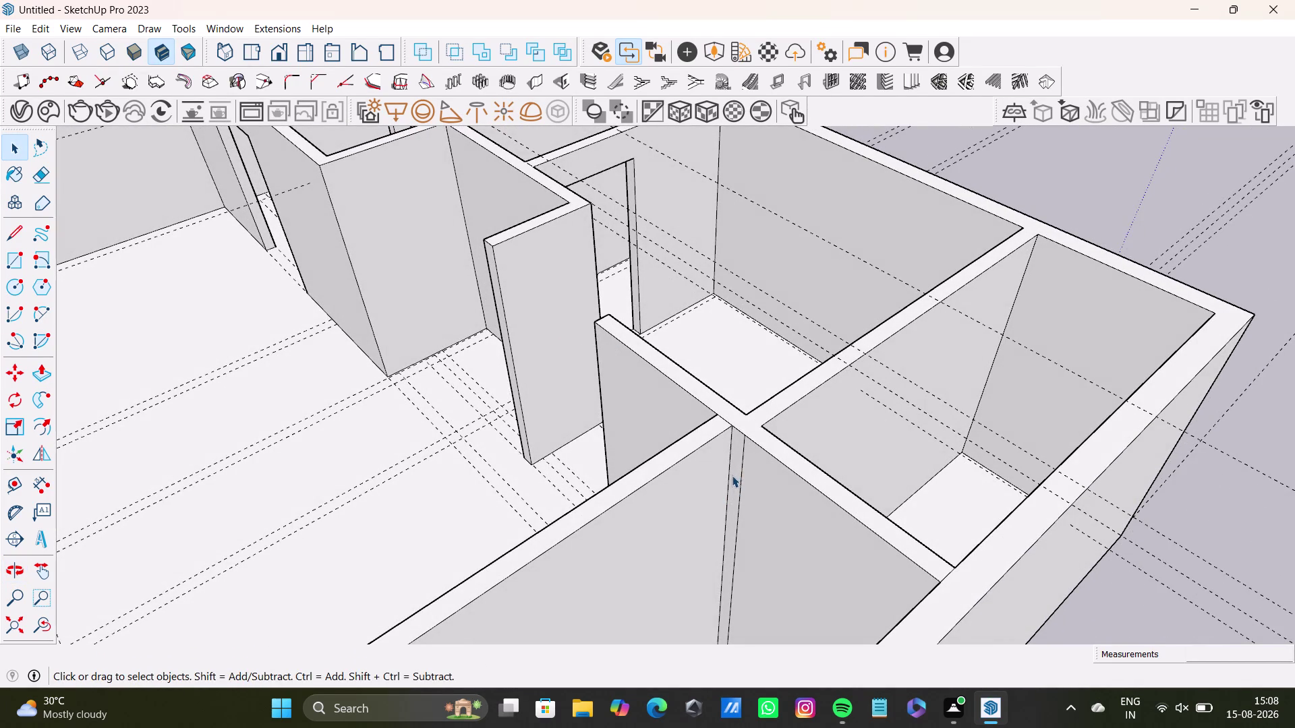
click(732, 467)
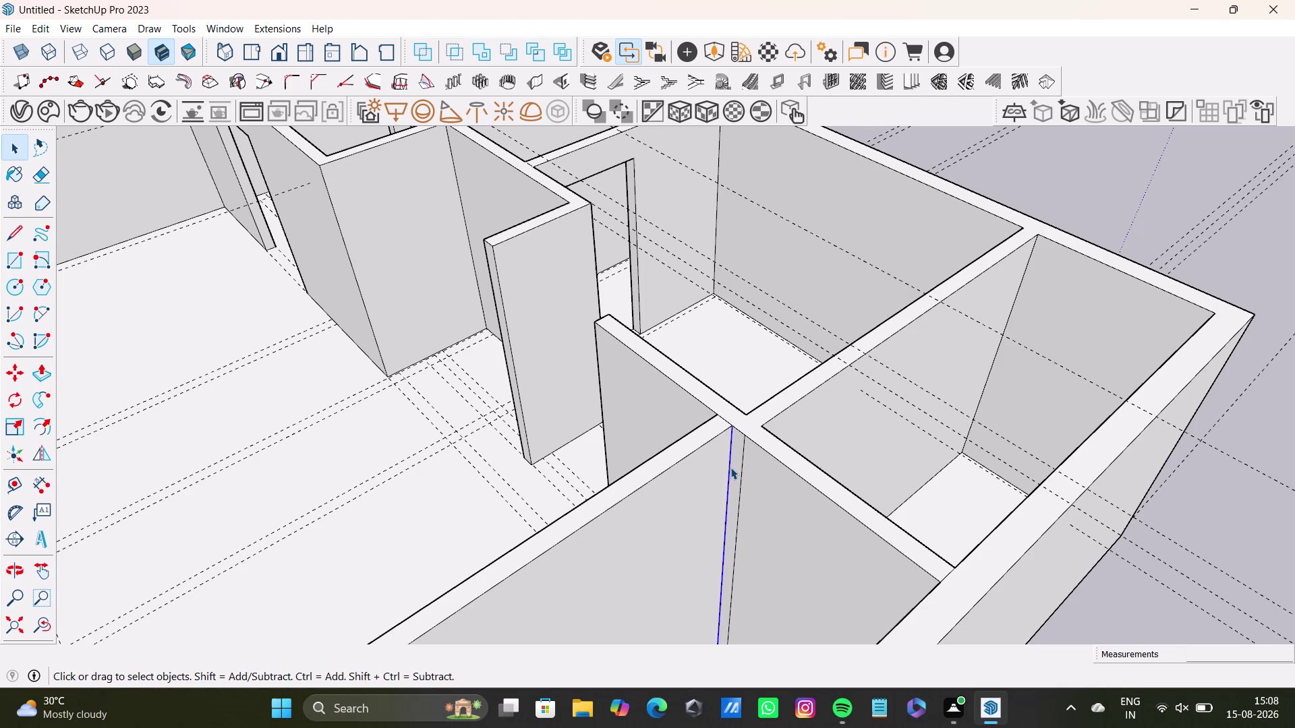
scroll(up, 3)
middle_drag(582, 317, 728, 424)
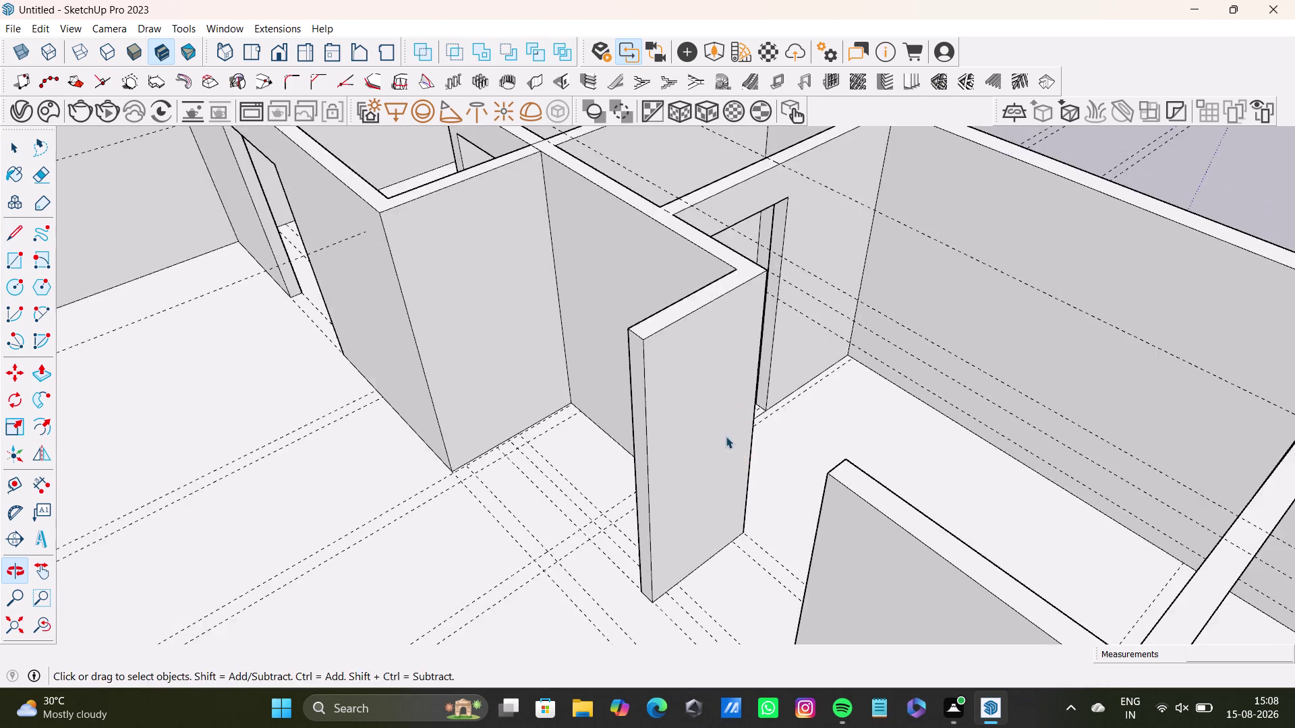
middle_drag(715, 452, 925, 540)
middle_drag(596, 466, 889, 525)
middle_drag(764, 366, 640, 452)
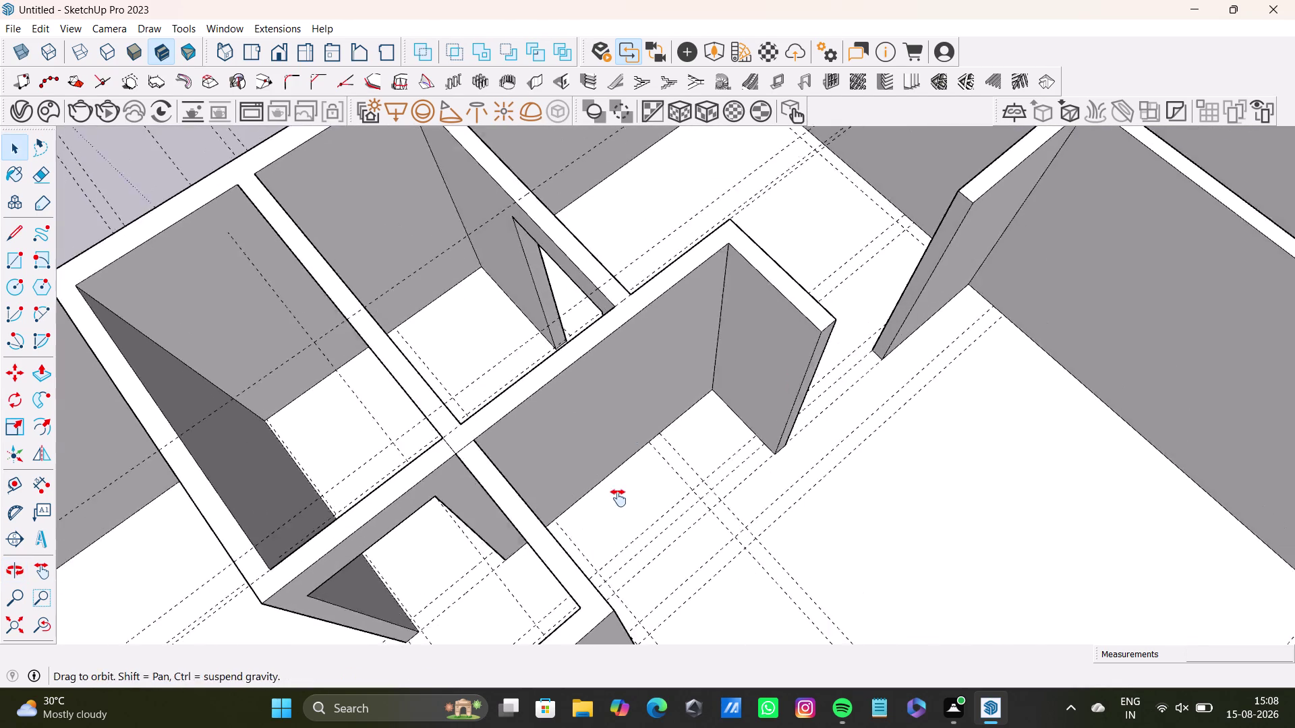
middle_drag(641, 451, 604, 531)
middle_drag(639, 565, 877, 509)
middle_drag(860, 436, 657, 444)
scroll(up, 3)
middle_drag(570, 249, 639, 482)
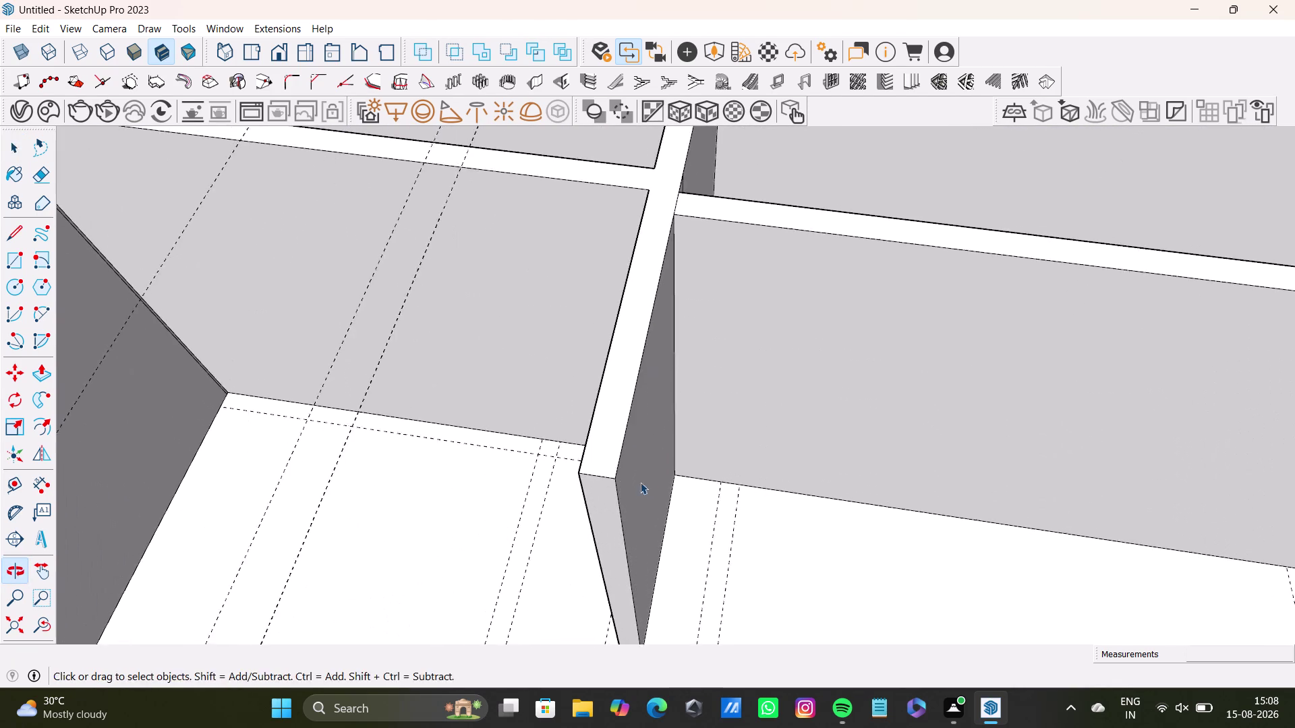
middle_drag(643, 457, 645, 329)
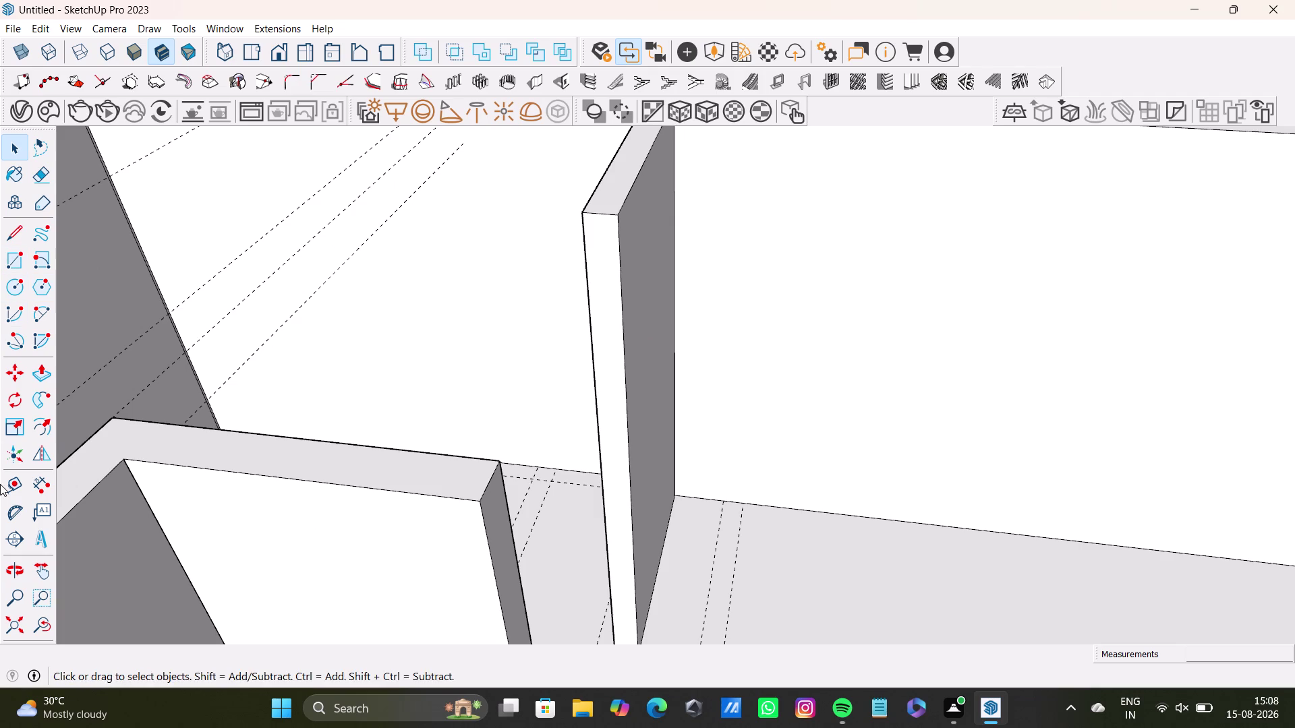
Place a guide below the wall end's top and draw a line across it there.
click(11, 481)
scroll(up, 3)
click(604, 190)
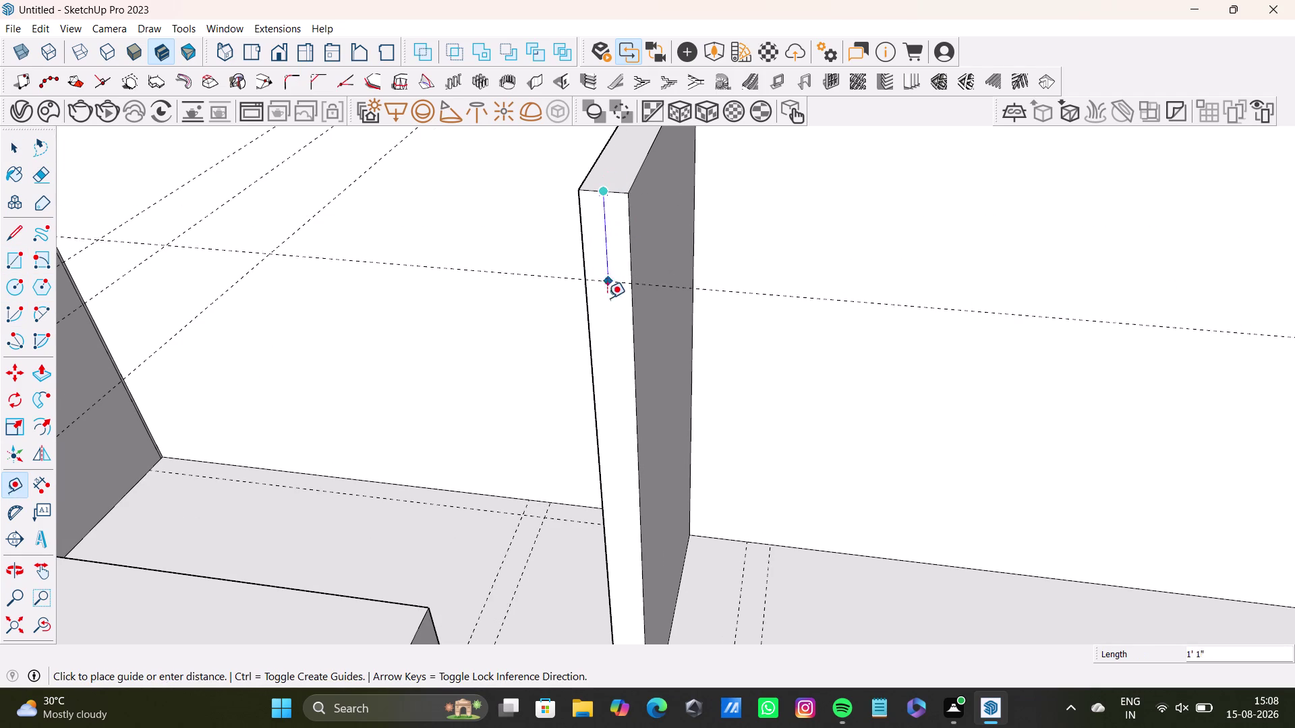
click(611, 305)
key(space)
drag(8, 232, 15, 233)
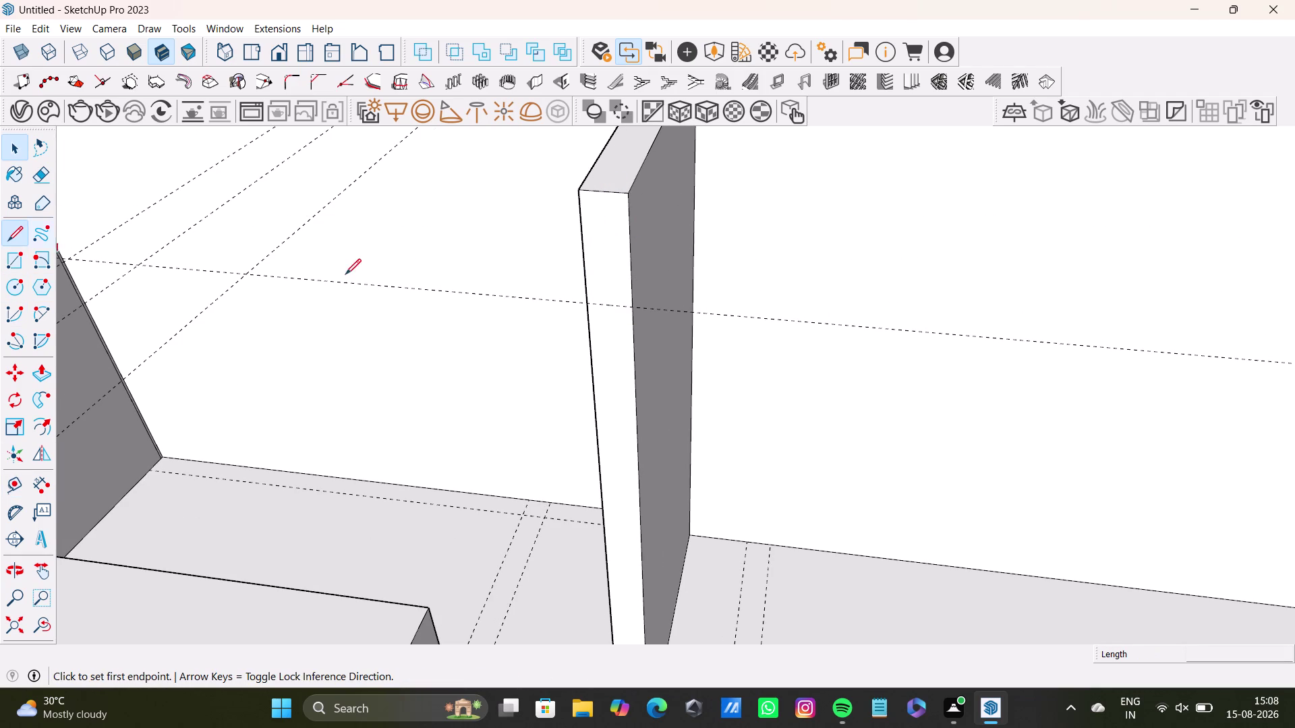
click(584, 301)
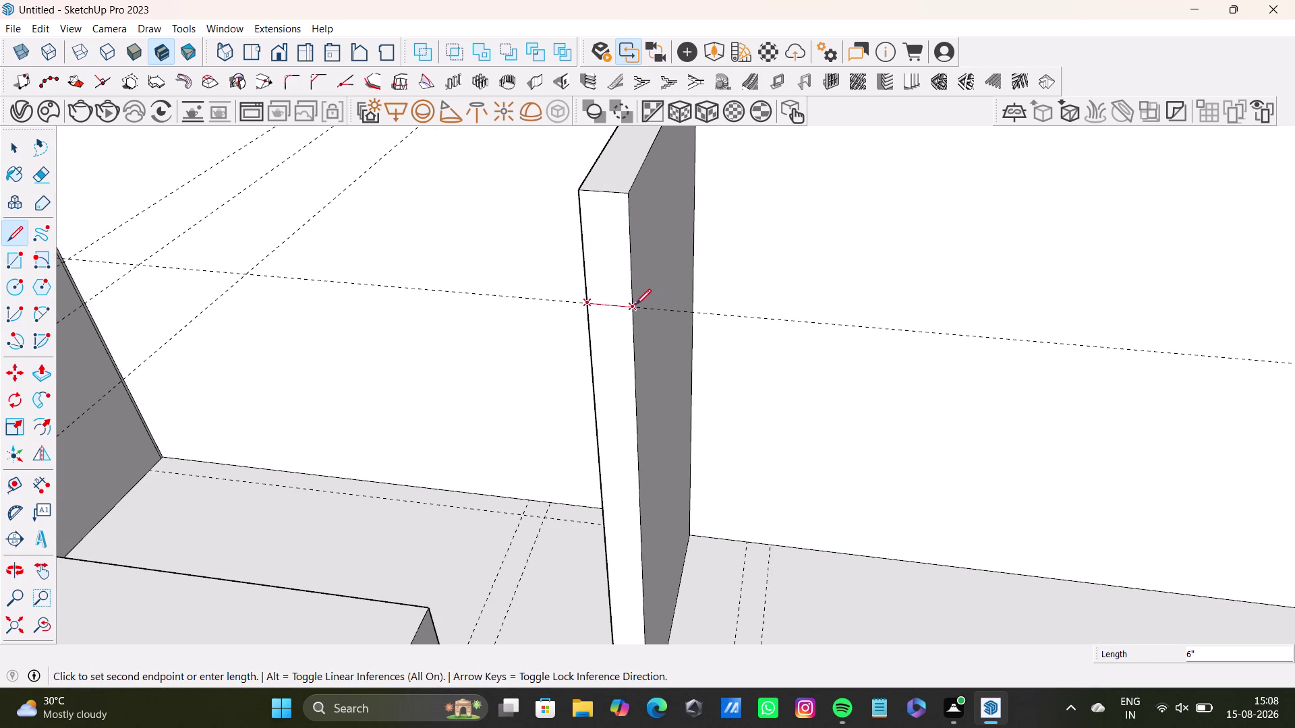
click(635, 305)
Push the lower wall-end face through to cut the door opening.
key(space)
click(613, 277)
key(p)
click(618, 276)
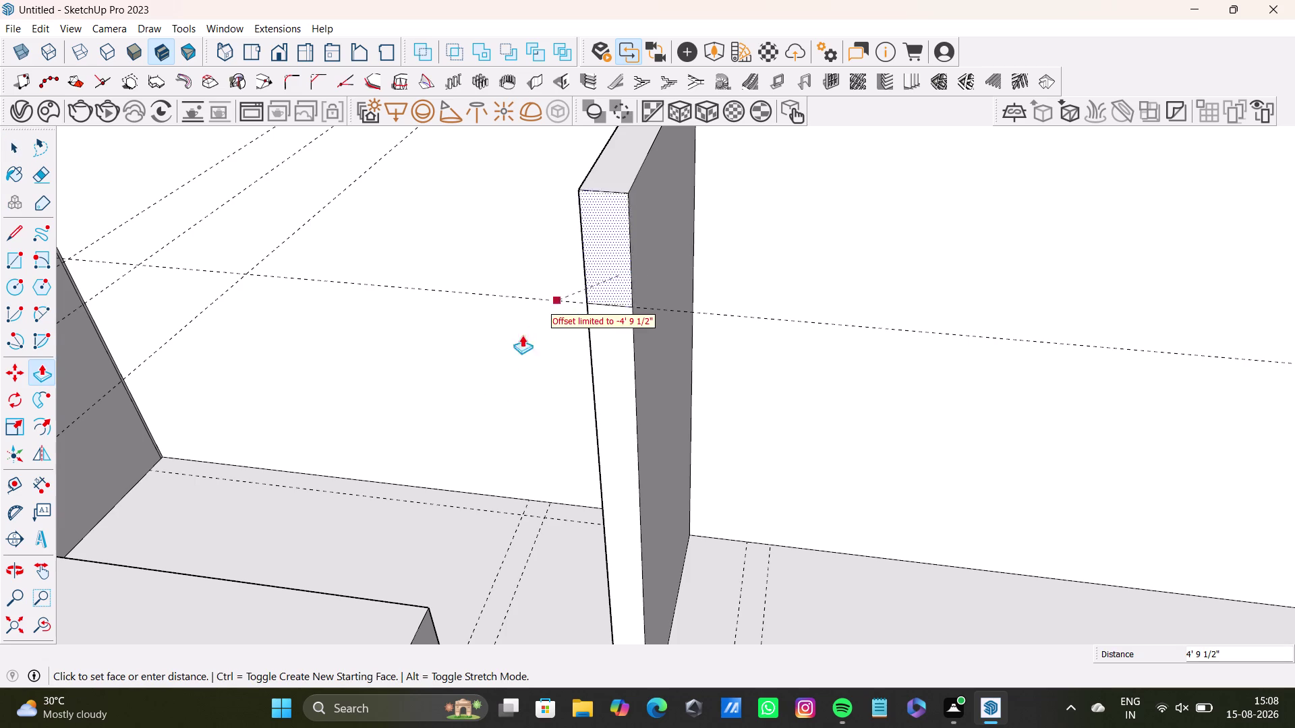
scroll(down, 3)
click(458, 515)
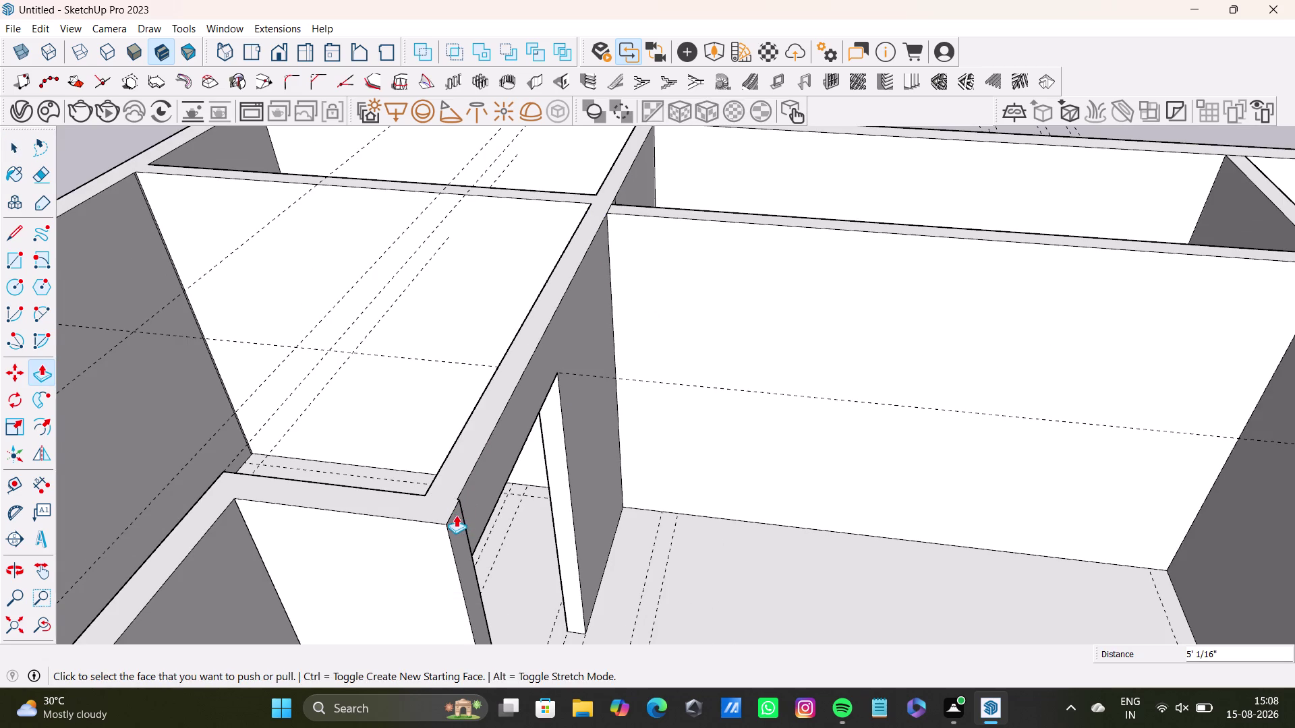
Orbit around to inspect the new door opening and its header.
middle_drag(541, 525, 327, 510)
scroll(up, 3)
middle_drag(346, 346, 521, 368)
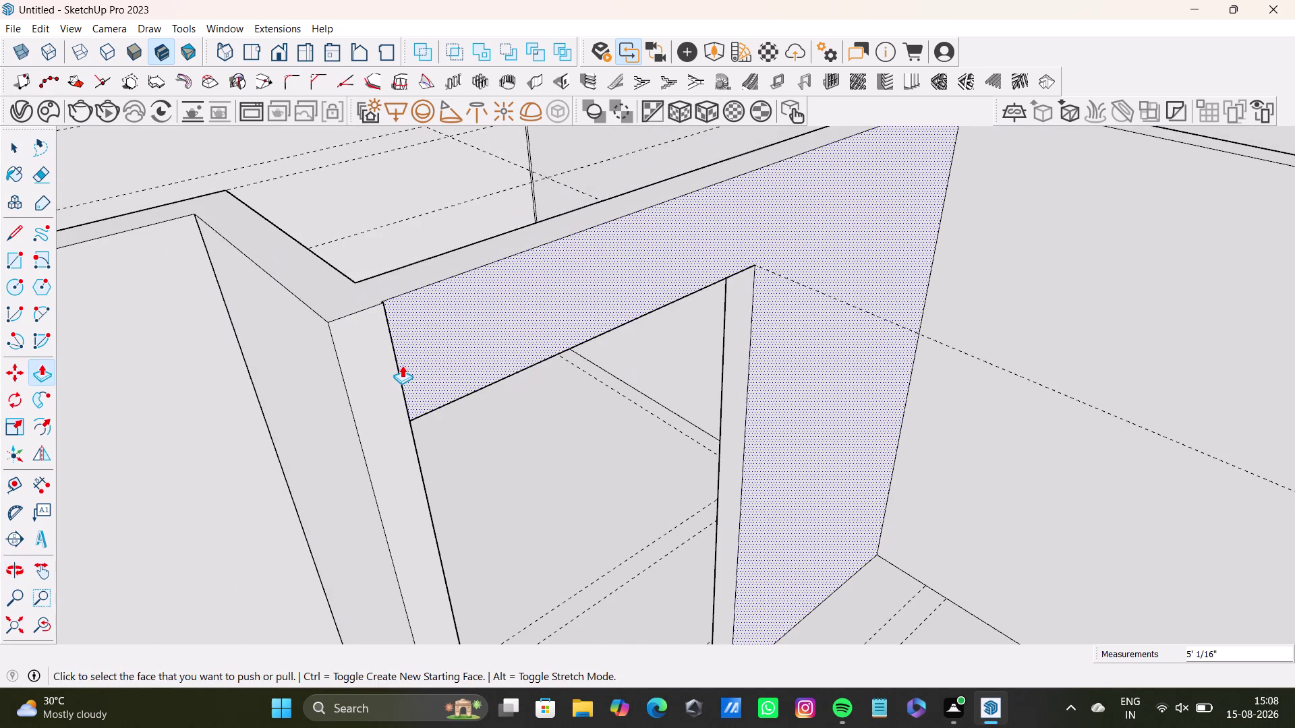
key(space)
middle_drag(536, 383, 381, 415)
middle_drag(355, 331, 461, 302)
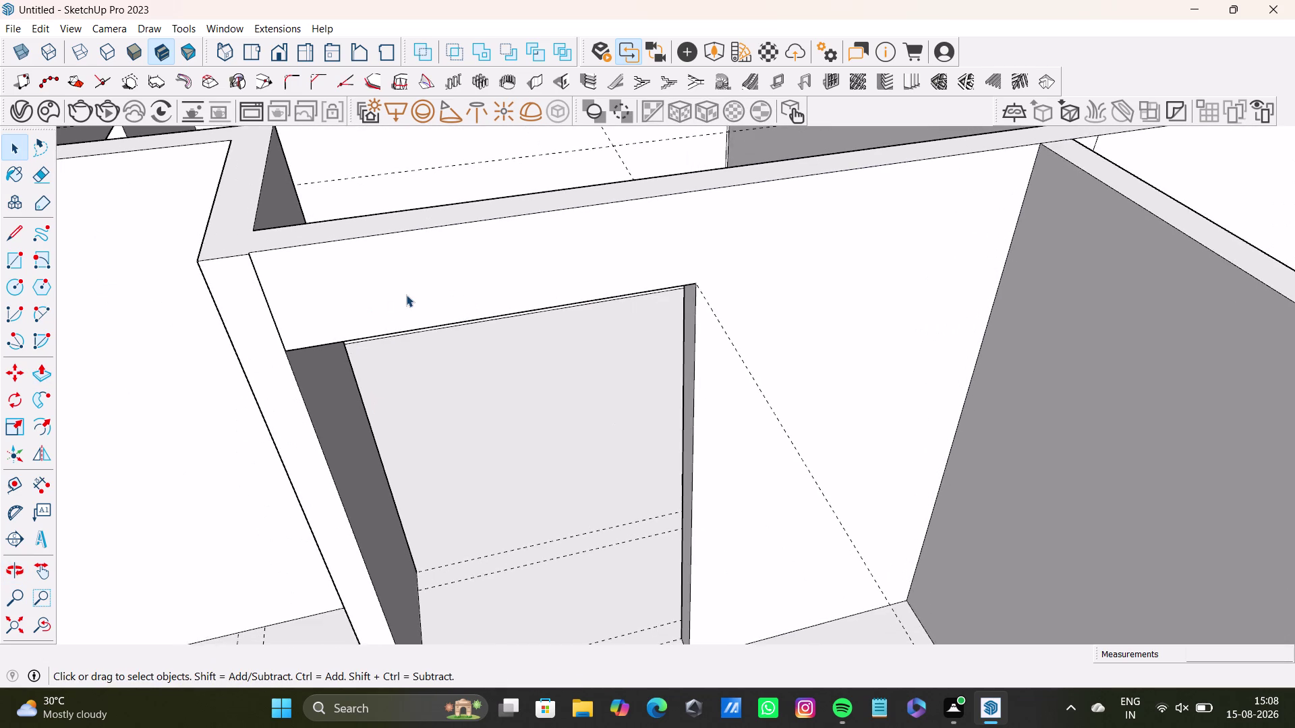
Pull the doorway's side face 3/8" so it sits flush with the wall.
scroll(up, 3)
scroll(up, 3)
middle_drag(329, 282, 520, 276)
click(382, 303)
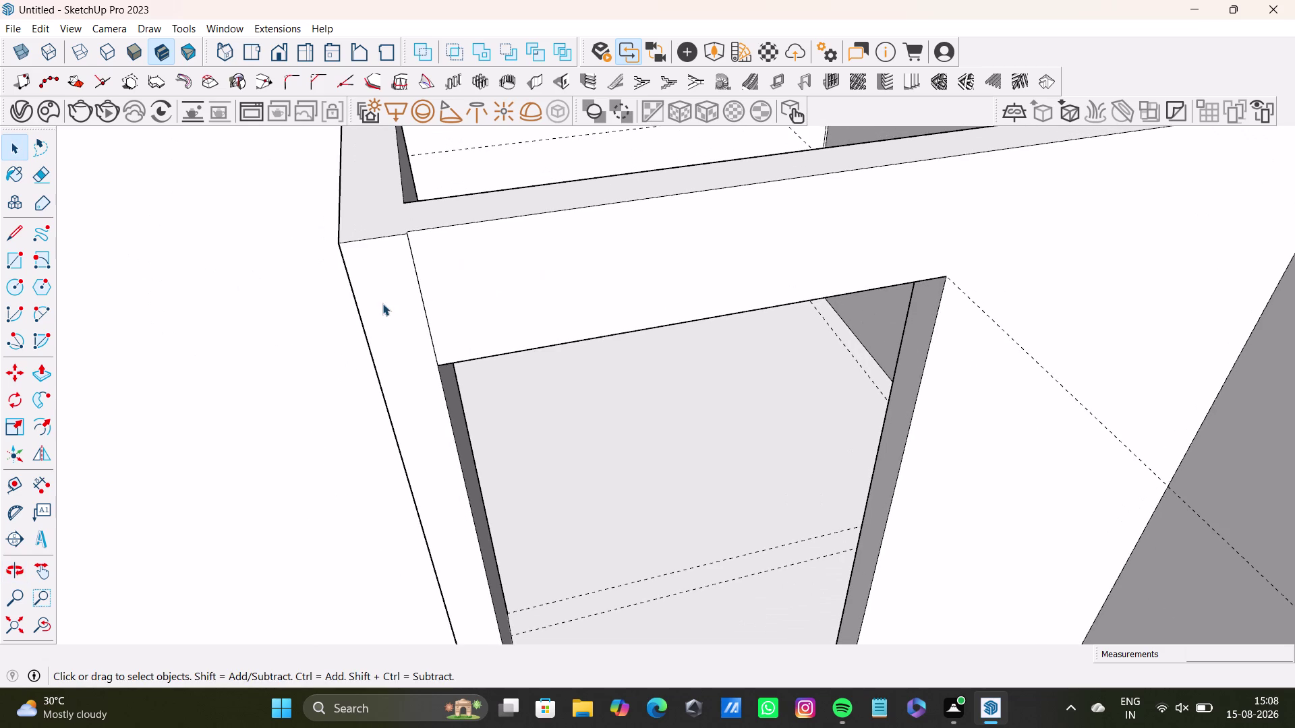
key(p)
drag(387, 305, 391, 298)
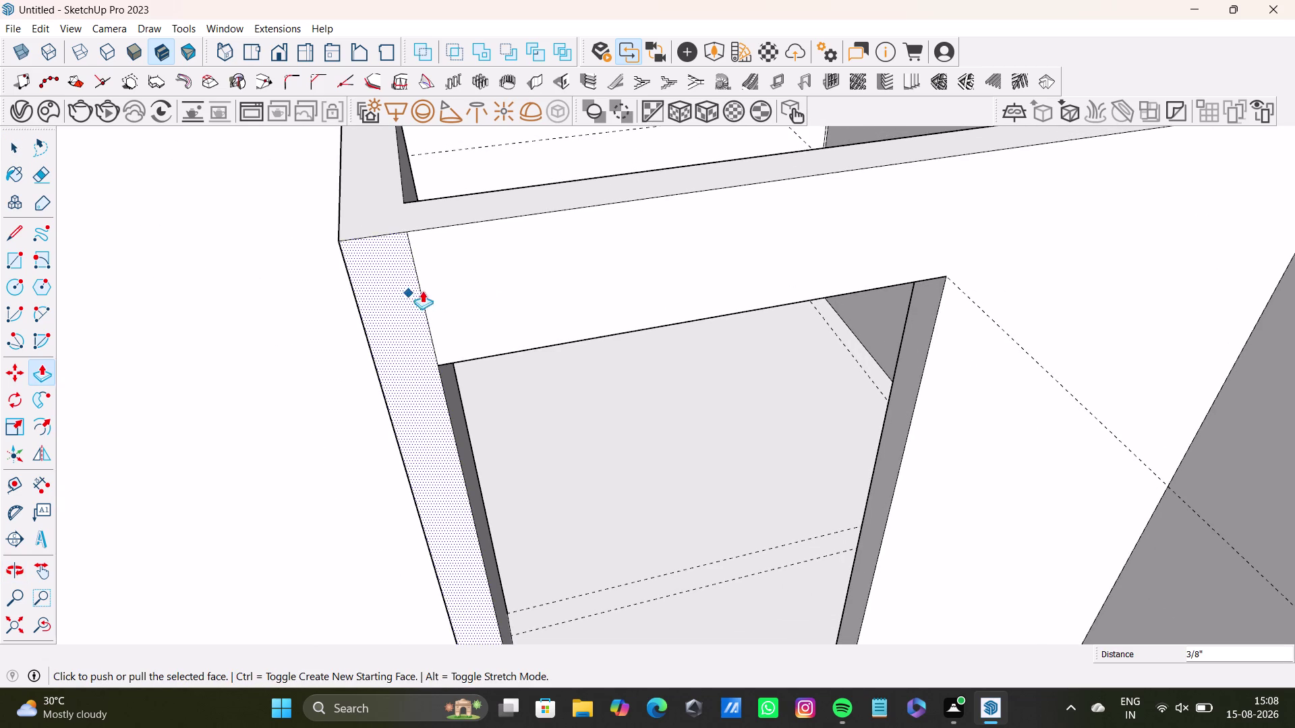
key(space)
Delete the leftover edge beside the doorway and orbit away.
scroll(up, 3)
click(435, 344)
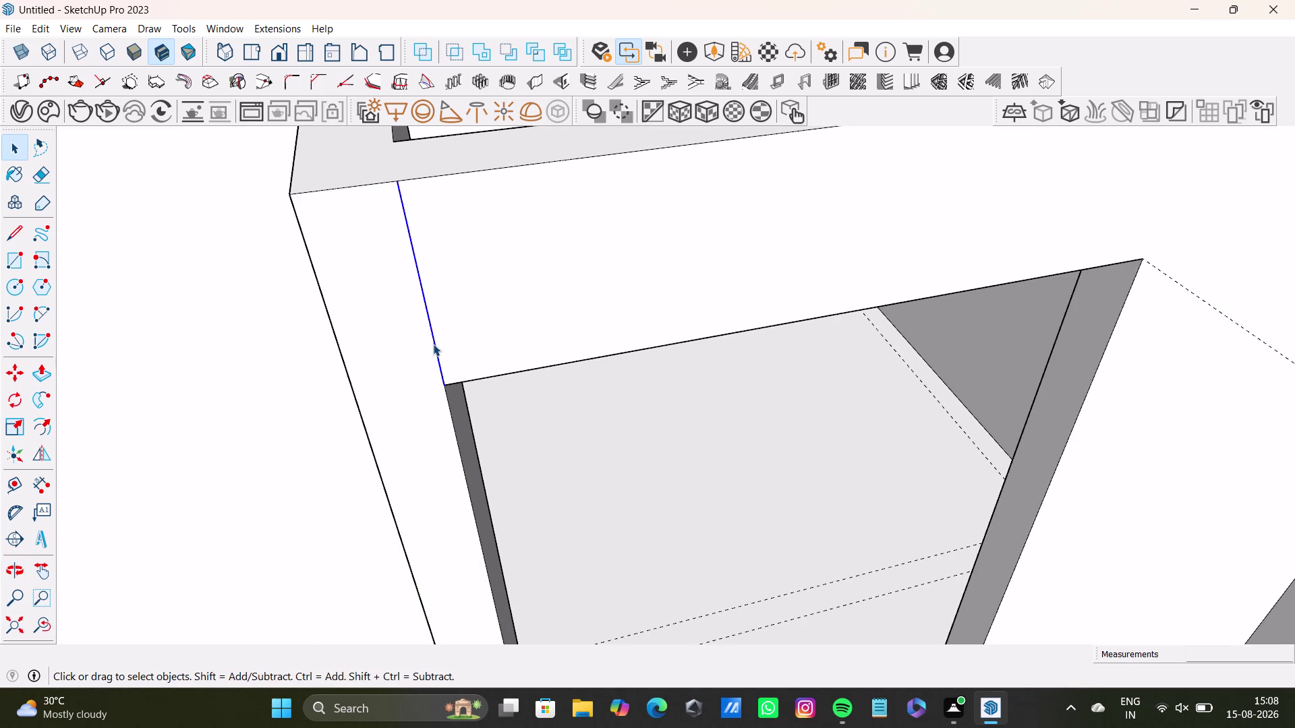
key(F12)
key(Delete)
scroll(down, 3)
middle_drag(485, 311, 740, 269)
middle_drag(755, 344, 726, 451)
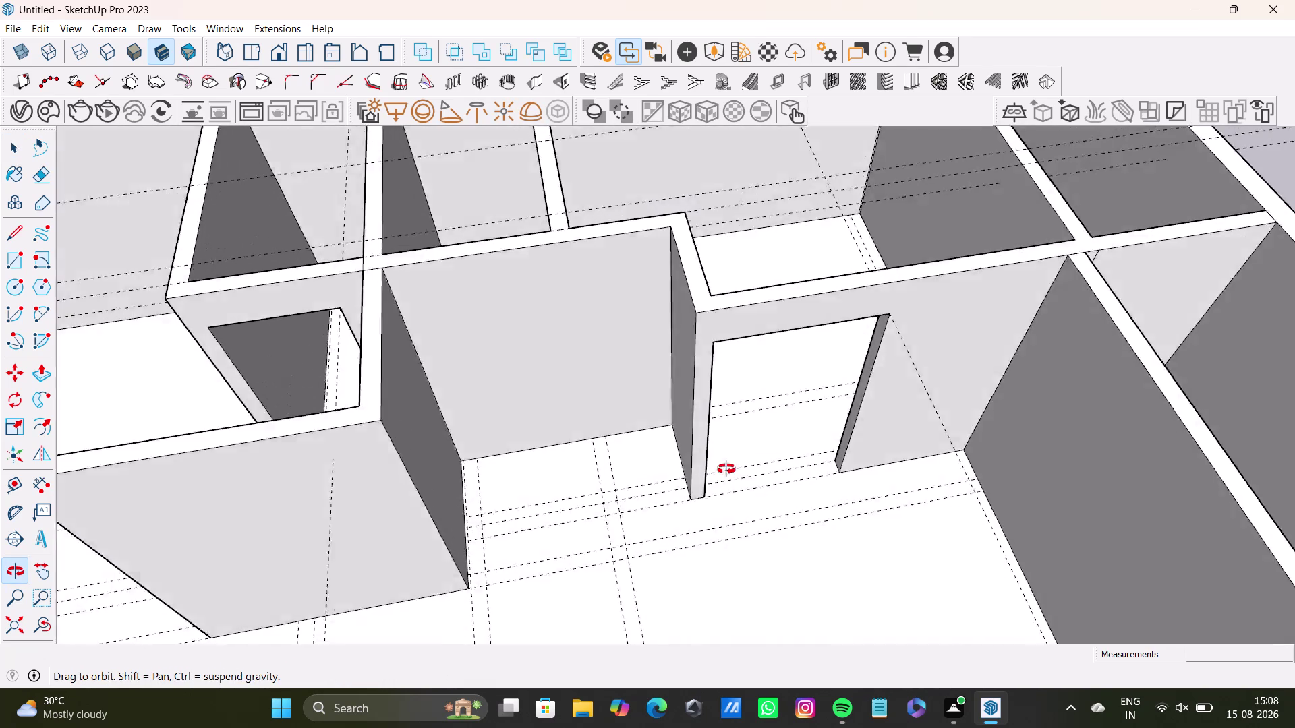
middle_drag(726, 451, 724, 506)
scroll(up, 3)
scroll(down, 3)
middle_drag(780, 457, 691, 405)
scroll(up, 3)
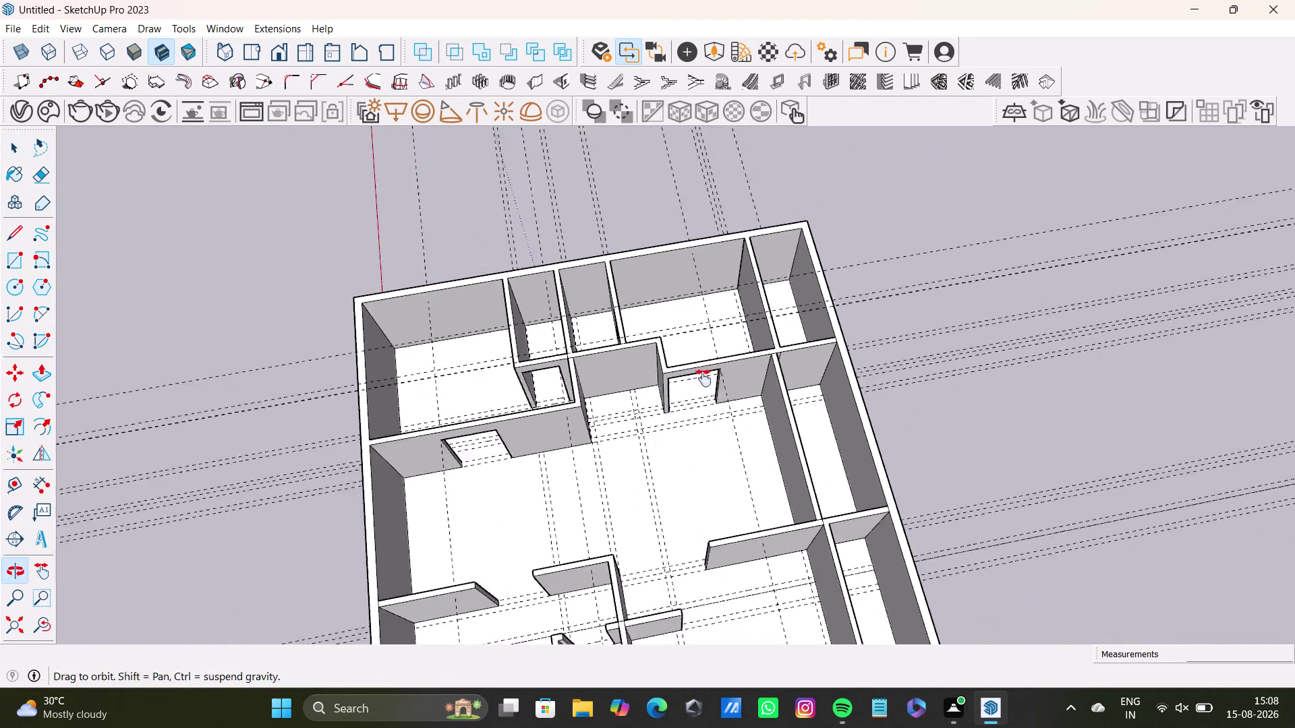
middle_drag(691, 405, 762, 324)
middle_drag(817, 346, 622, 234)
scroll(up, 3)
middle_drag(523, 349, 459, 395)
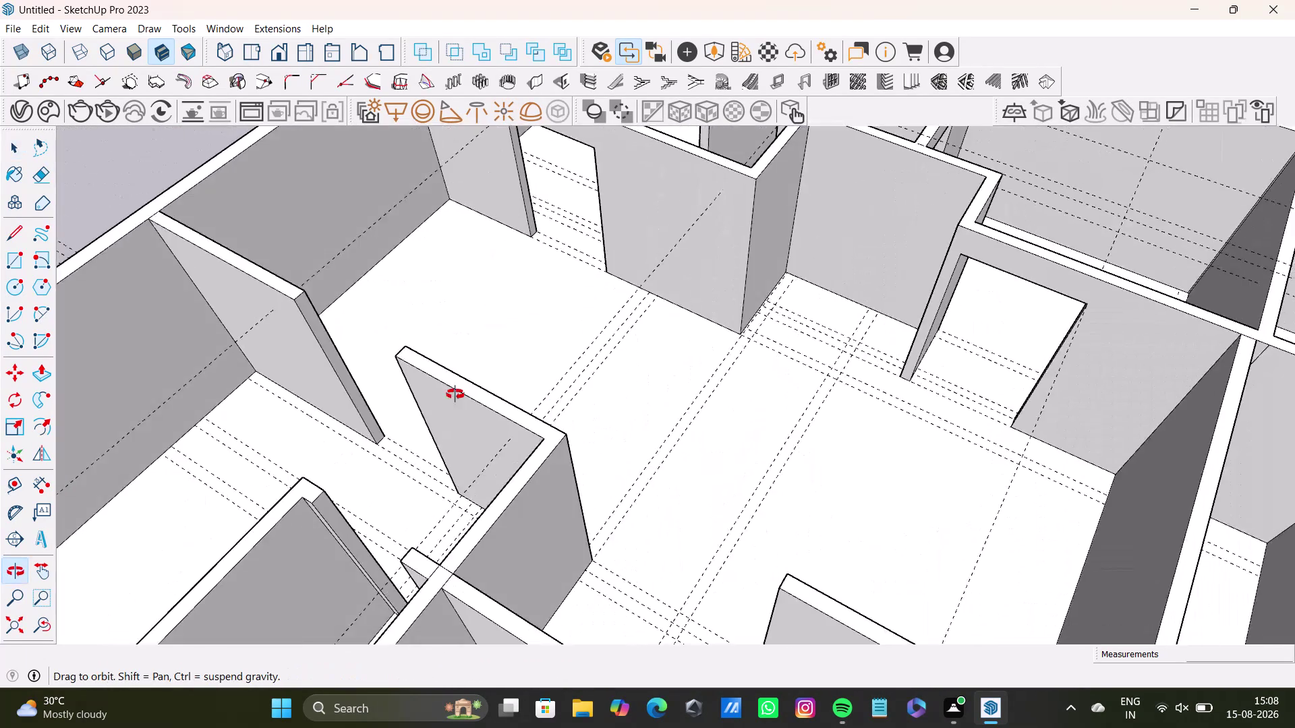
middle_drag(459, 396, 451, 395)
scroll(up, 3)
scroll(down, 3)
middle_drag(483, 349, 675, 446)
middle_drag(679, 462, 472, 437)
scroll(up, 3)
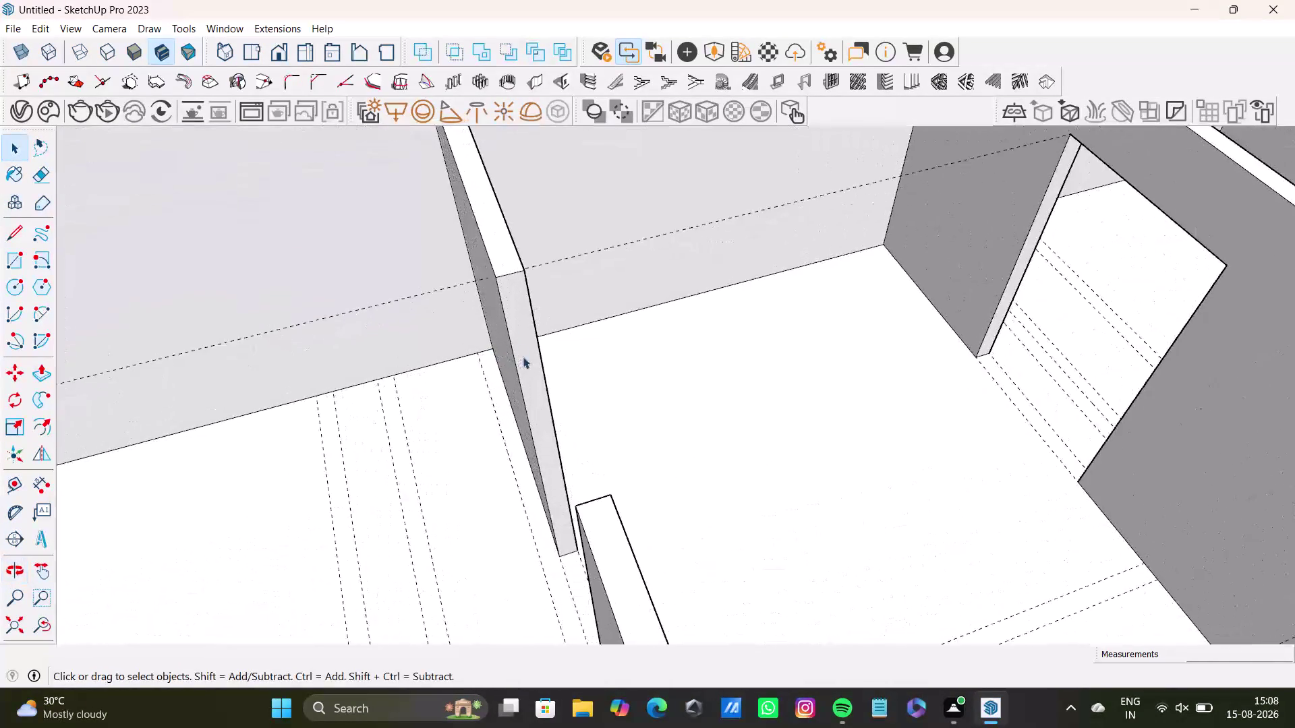
middle_drag(530, 358, 711, 299)
scroll(down, 3)
middle_drag(774, 403, 621, 422)
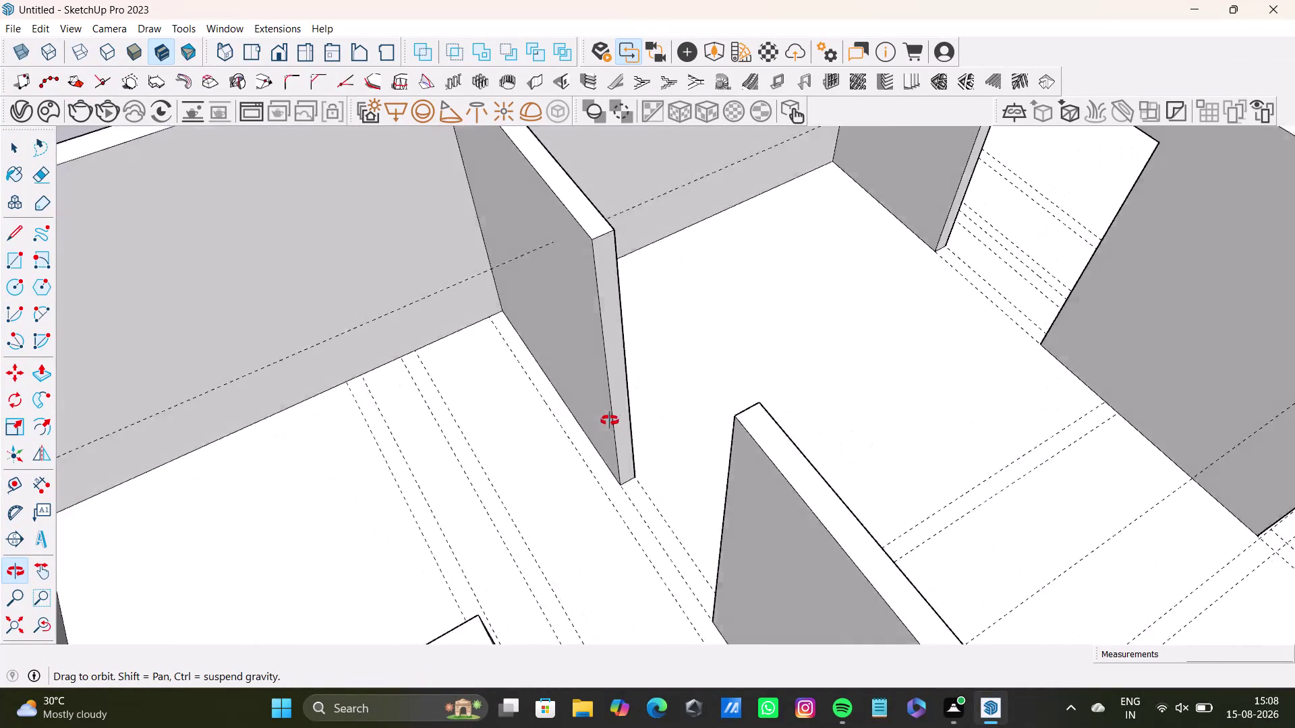
middle_drag(621, 422, 610, 421)
click(18, 486)
Place a guide down the wall end and draw a line across it there.
scroll(up, 3)
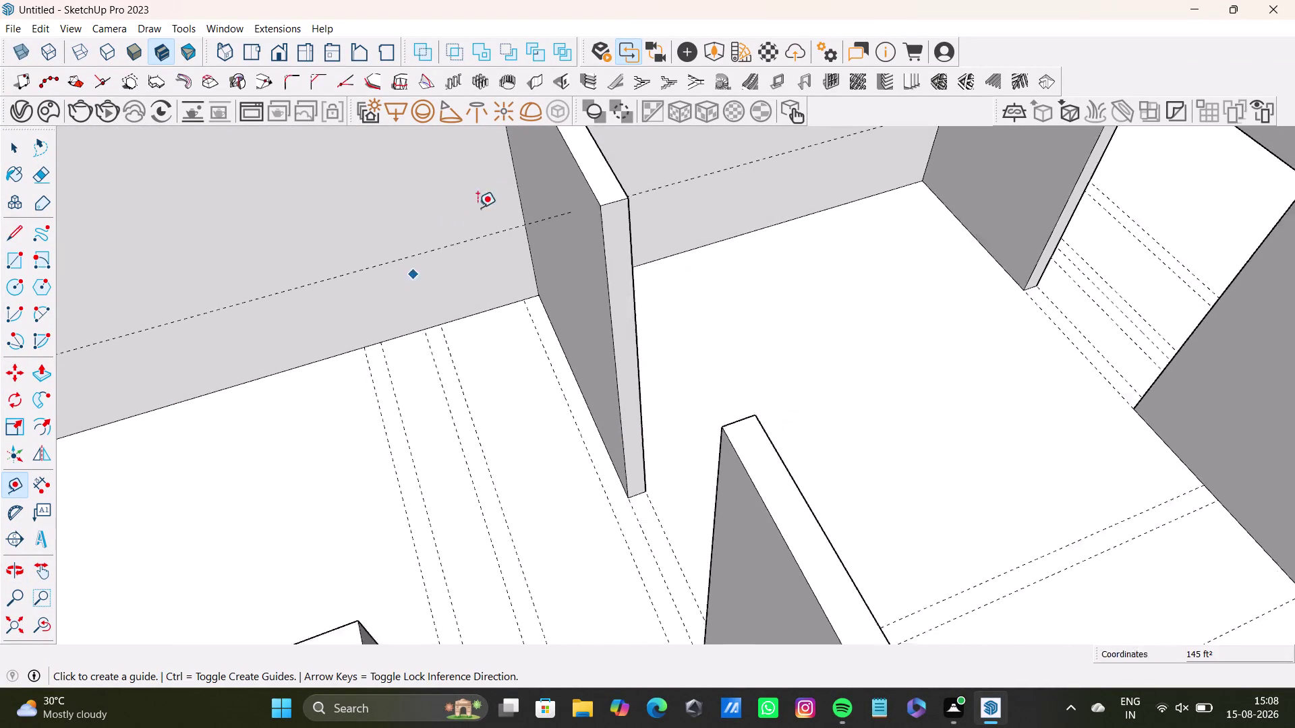
click(693, 177)
click(700, 258)
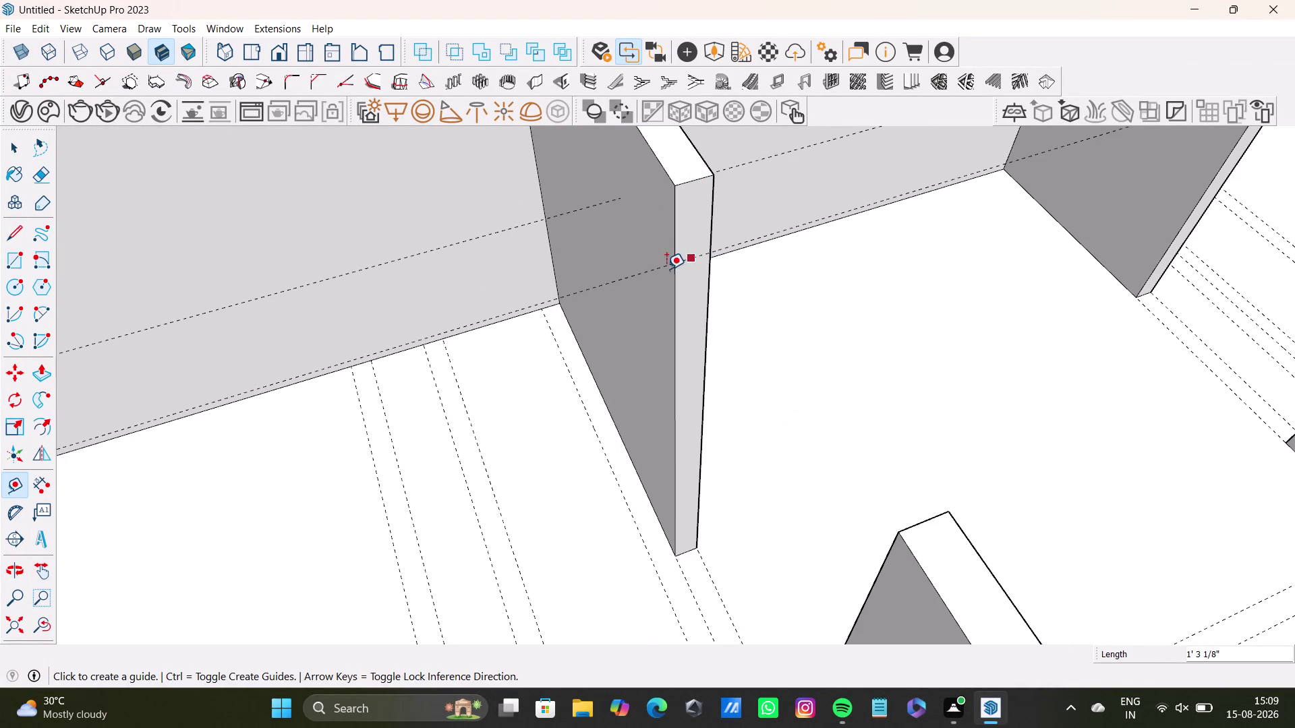
key(space)
click(13, 237)
scroll(up, 3)
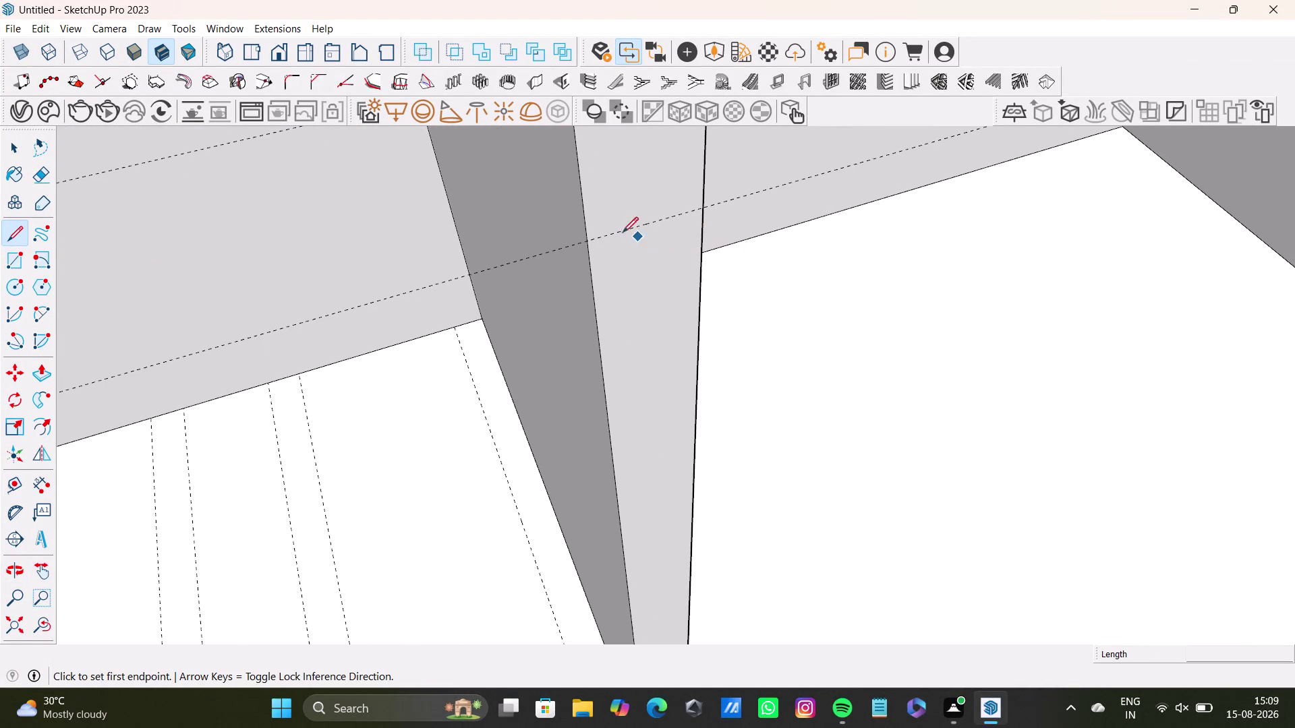
click(586, 245)
click(695, 209)
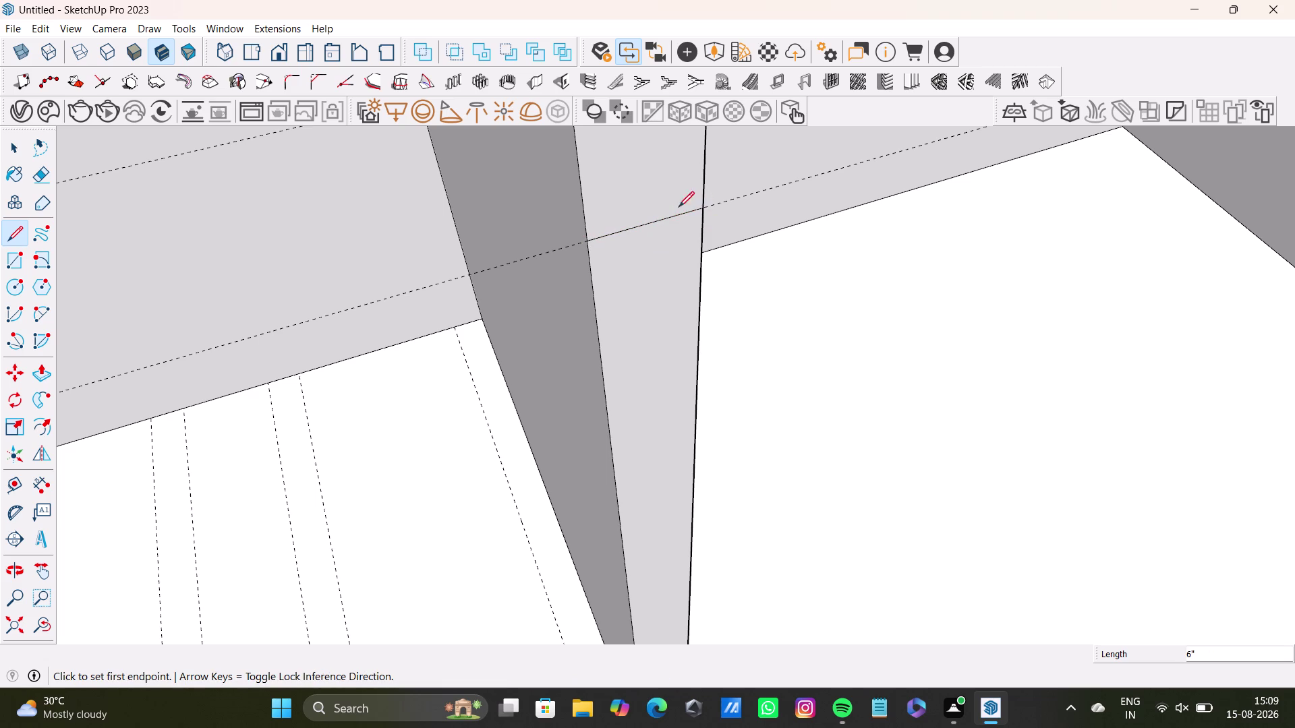
scroll(down, 3)
Pull the face above the line out 4' toward the opposite wall.
key(space)
click(663, 225)
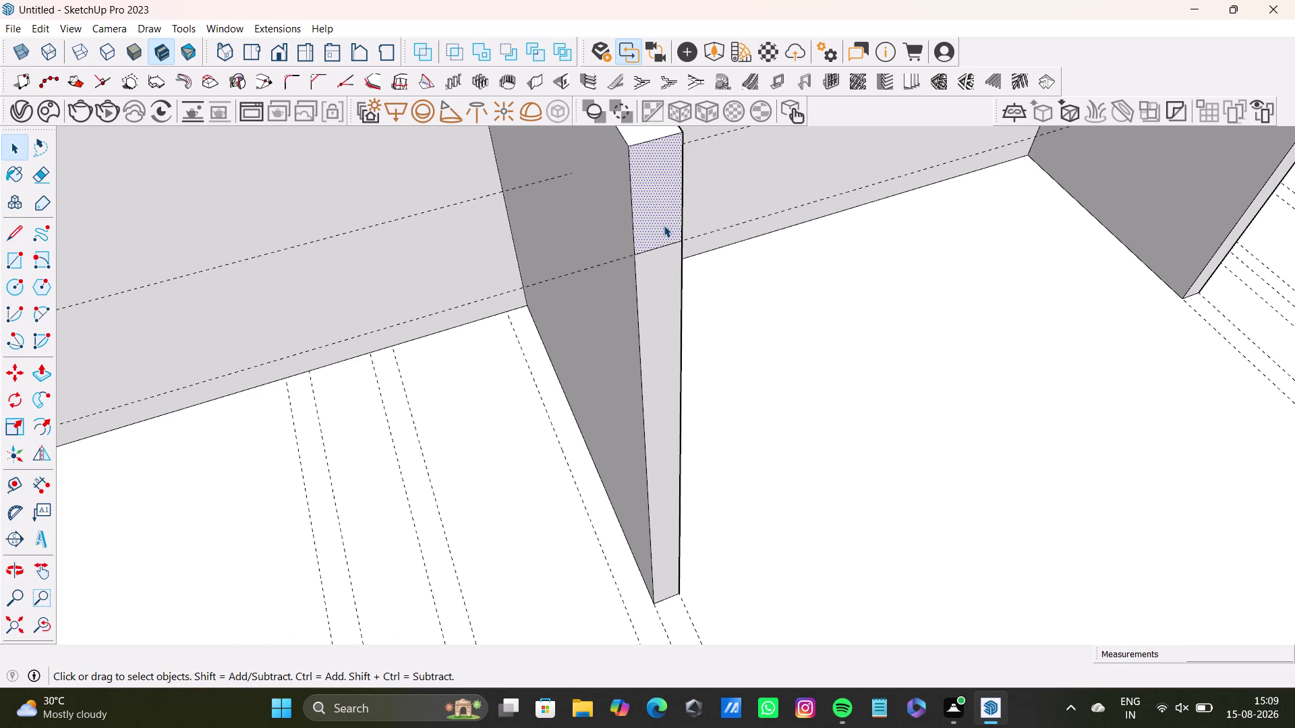
key(p)
click(661, 225)
scroll(down, 3)
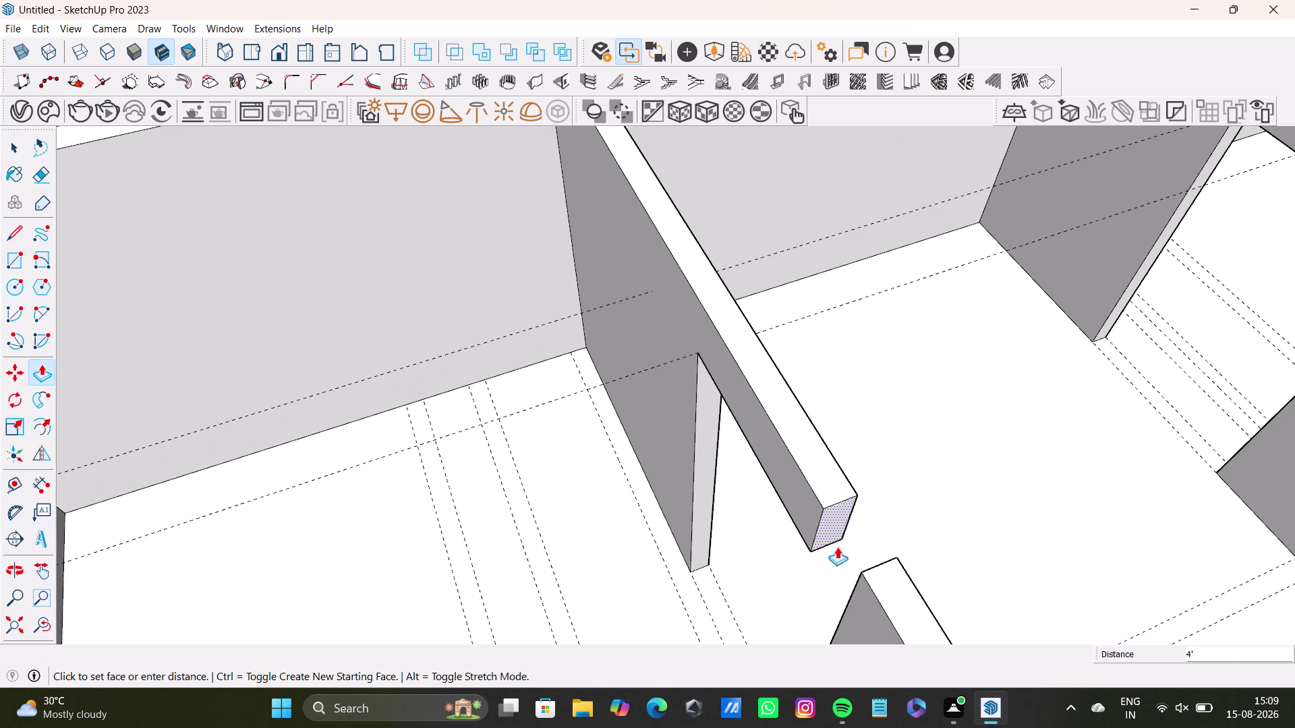
click(875, 570)
key(space)
Delete the leftover edges where the header meets the wall.
scroll(up, 3)
click(881, 568)
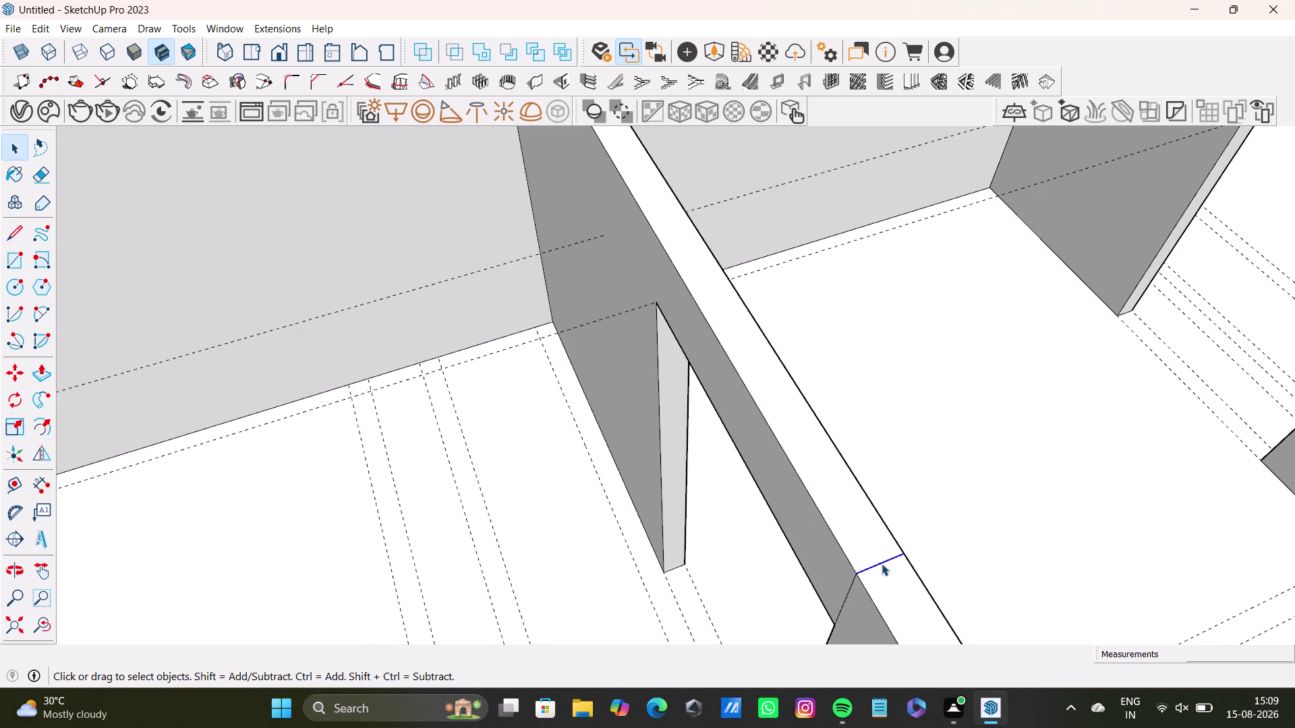
key(Delete)
click(843, 608)
key(Delete)
middle_drag(929, 597, 554, 485)
click(516, 540)
key(Delete)
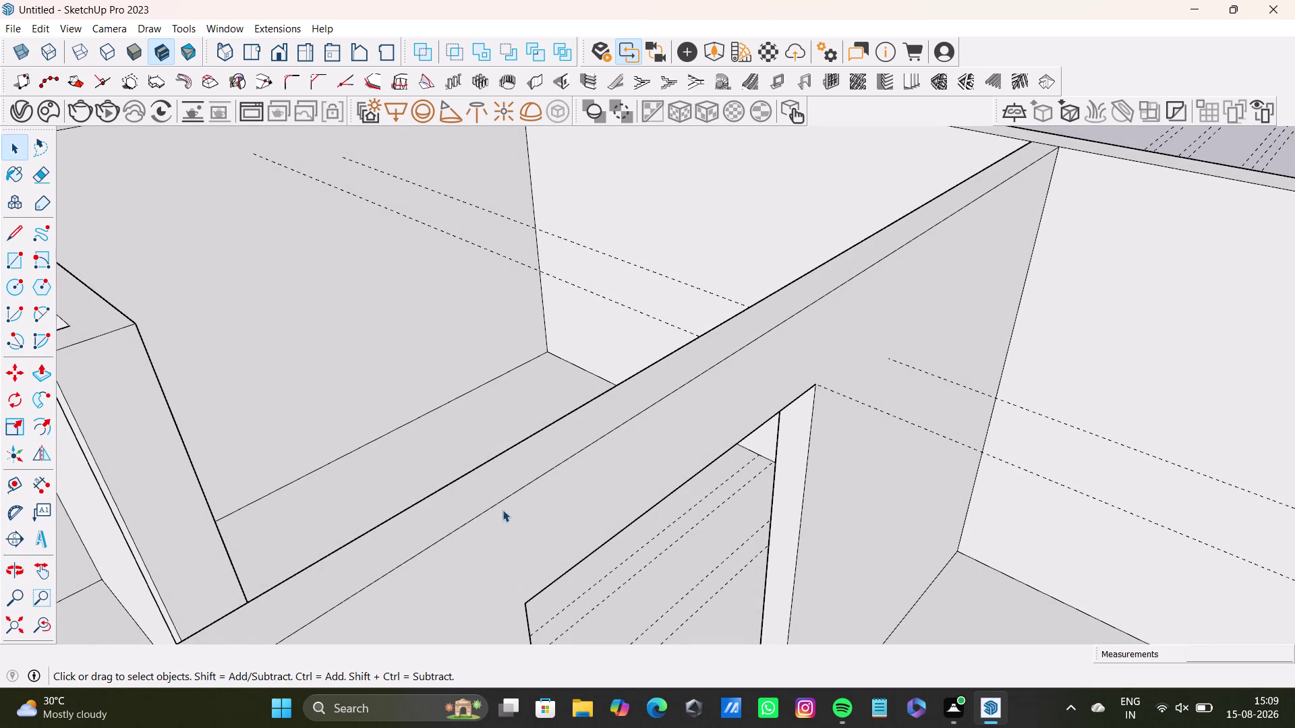
scroll(down, 3)
scroll(down, 3)
scroll(down, 3)
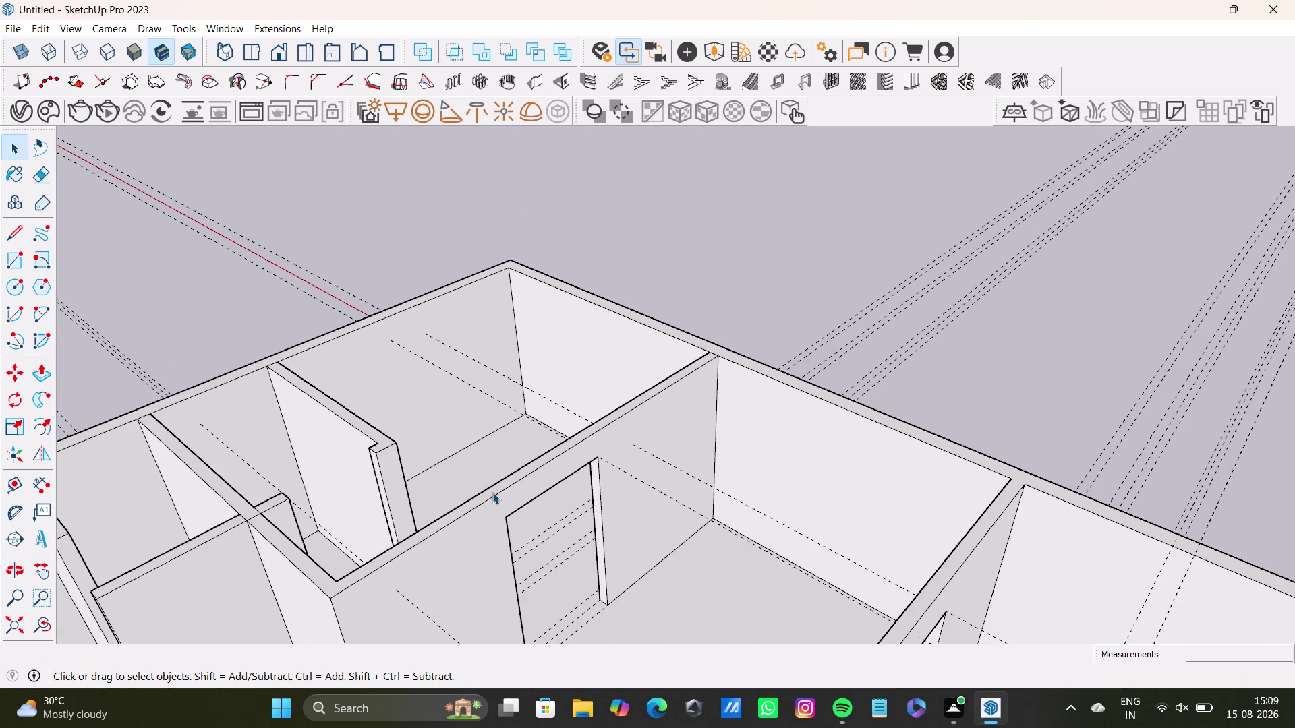
scroll(down, 3)
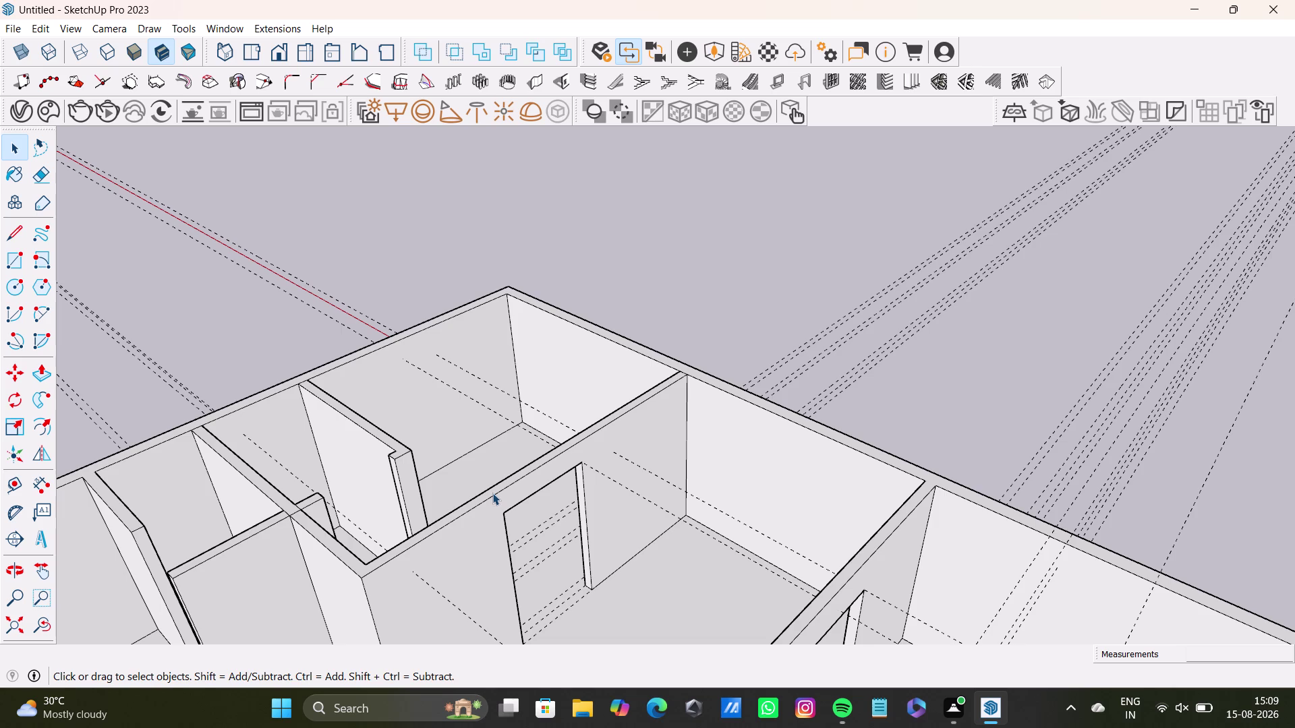
scroll(up, 3)
middle_drag(450, 448, 697, 320)
middle_drag(759, 339, 753, 350)
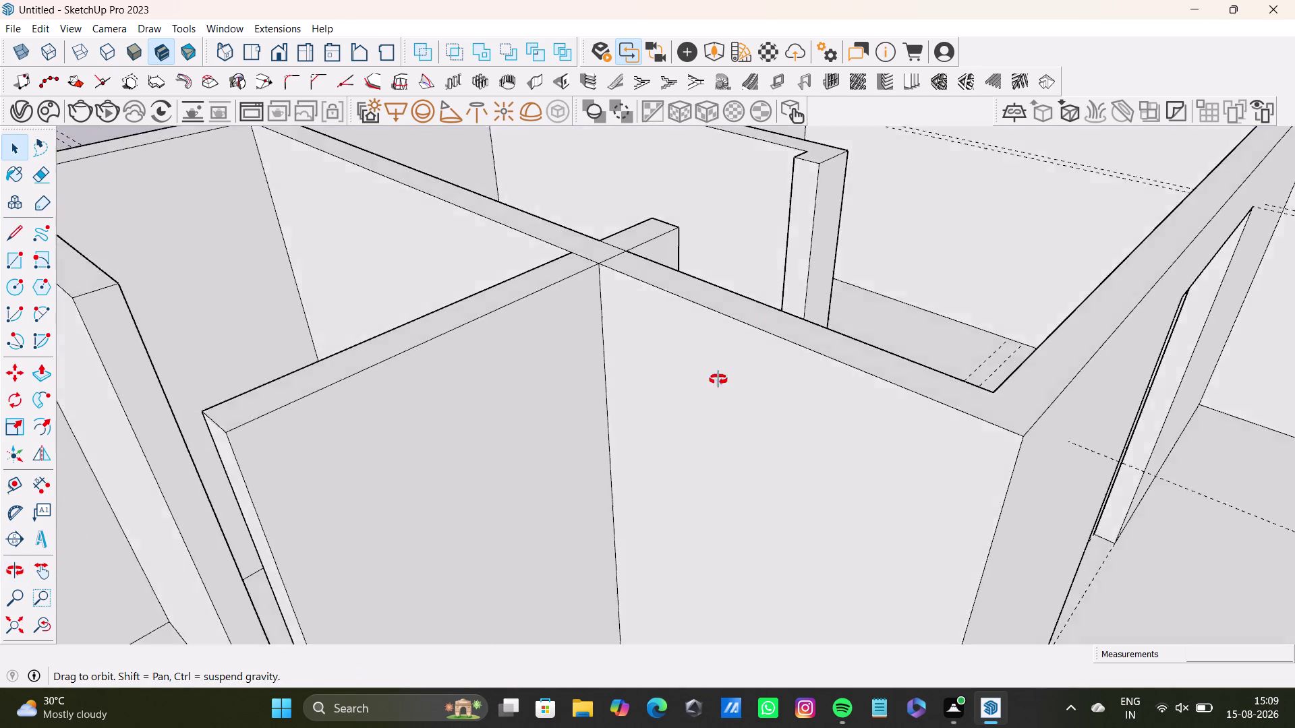
middle_drag(752, 349, 436, 409)
middle_drag(639, 322, 566, 499)
middle_drag(662, 514, 441, 493)
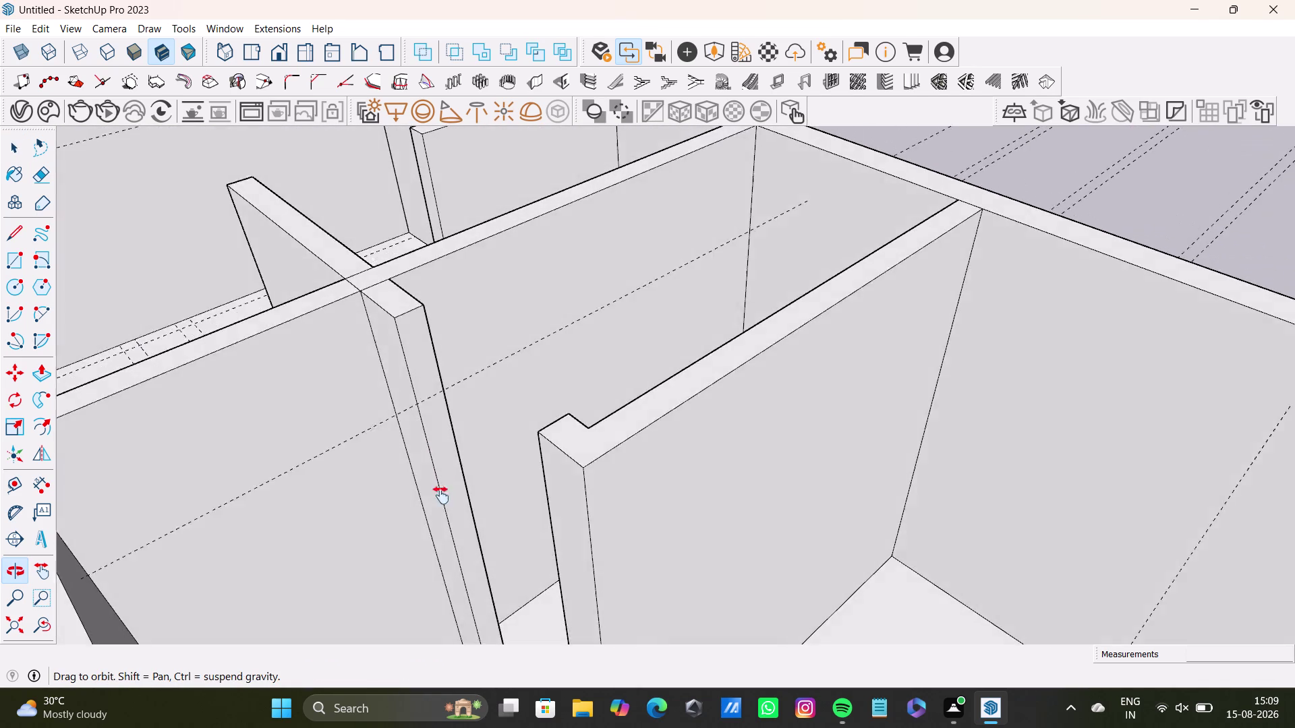
middle_drag(441, 492, 592, 442)
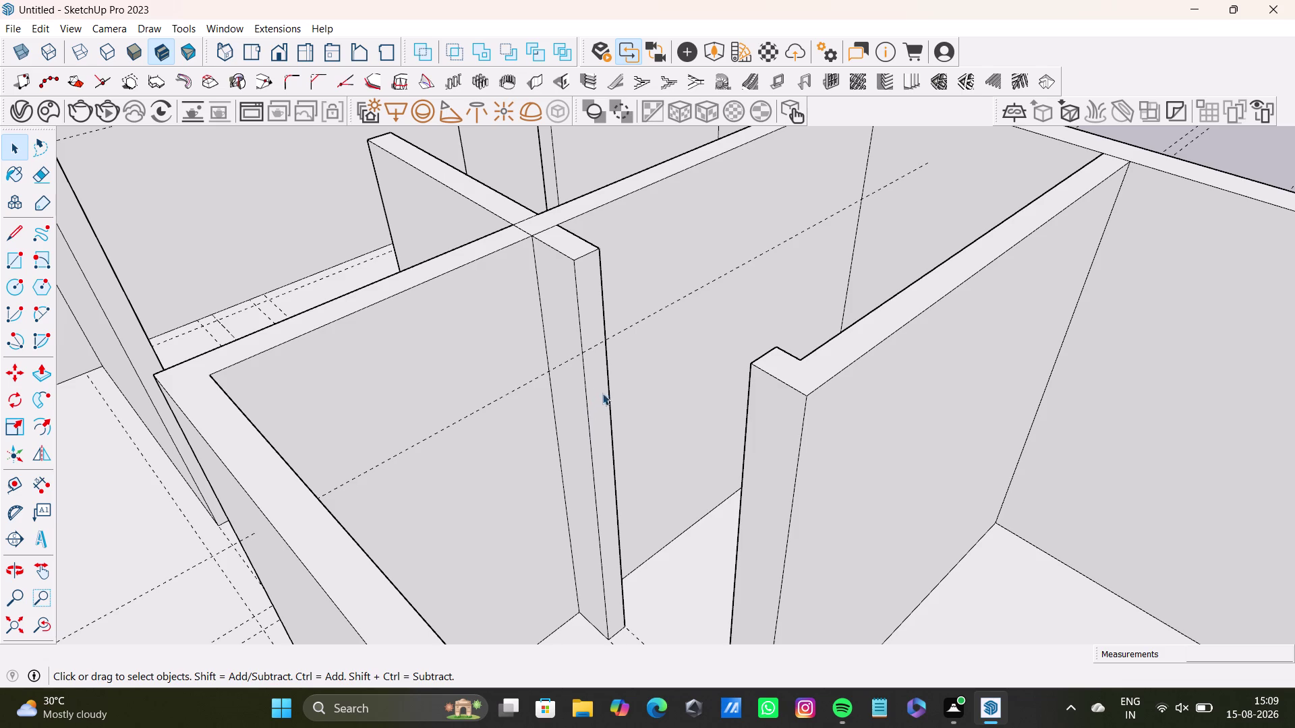
scroll(down, 3)
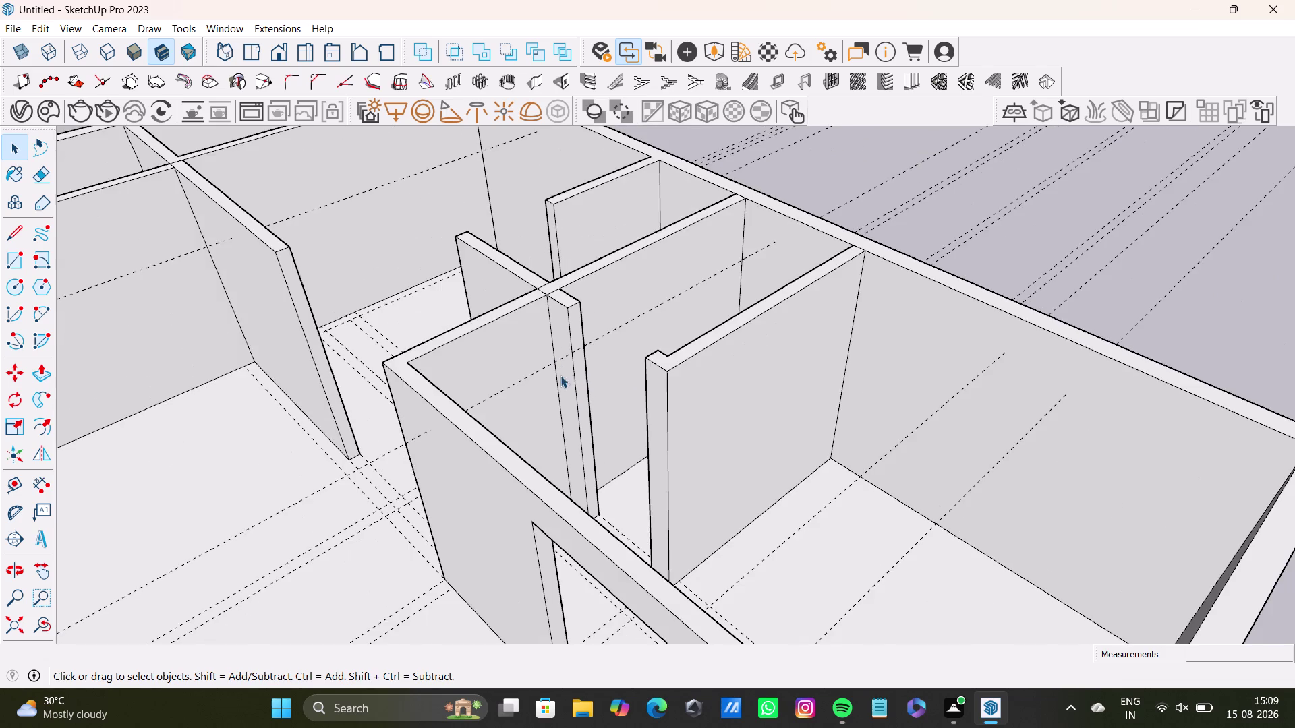
middle_drag(635, 375, 569, 477)
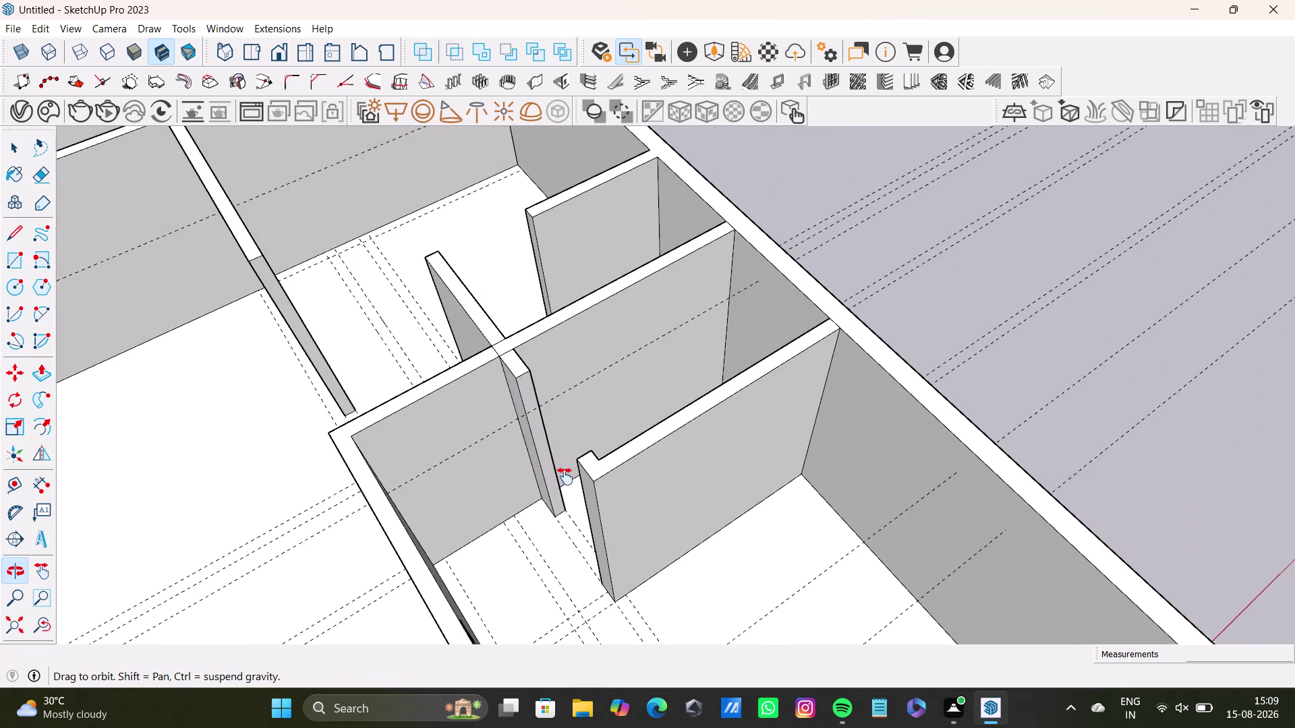
middle_drag(568, 478, 563, 474)
click(18, 478)
Orbit in around the interior wall's end.
scroll(up, 3)
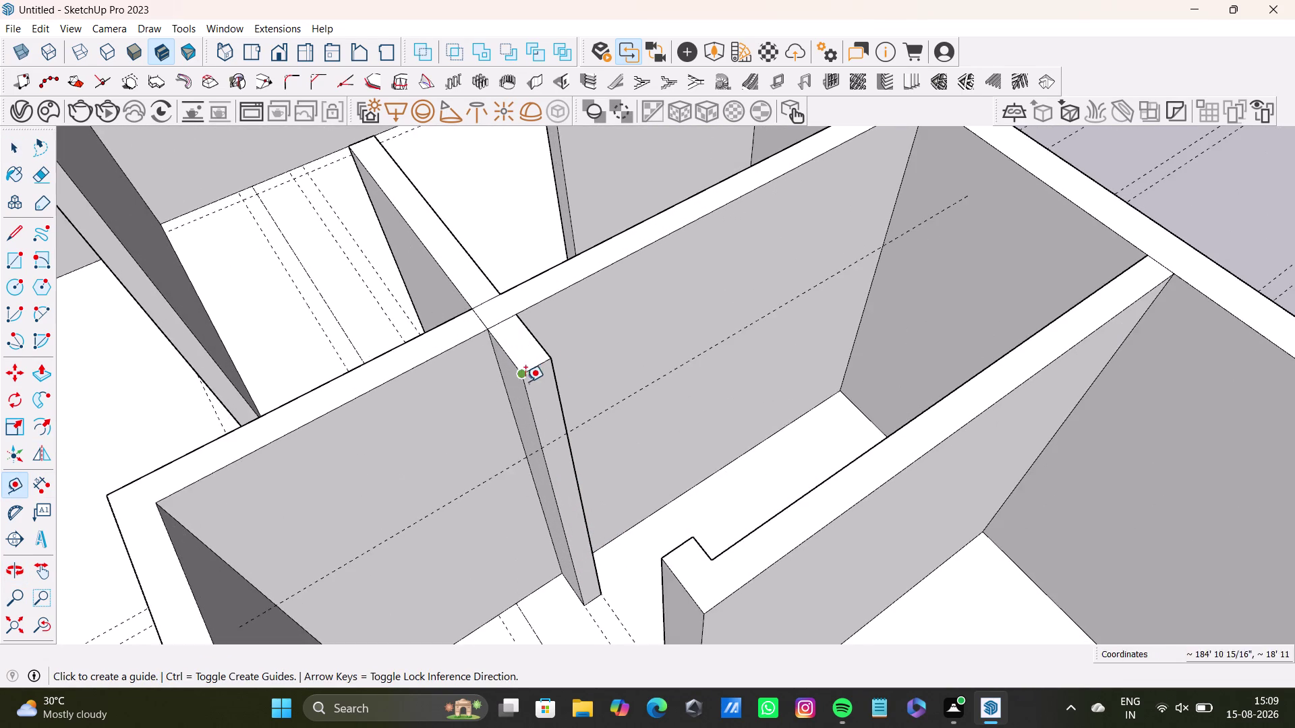
scroll(up, 3)
middle_drag(572, 352, 575, 276)
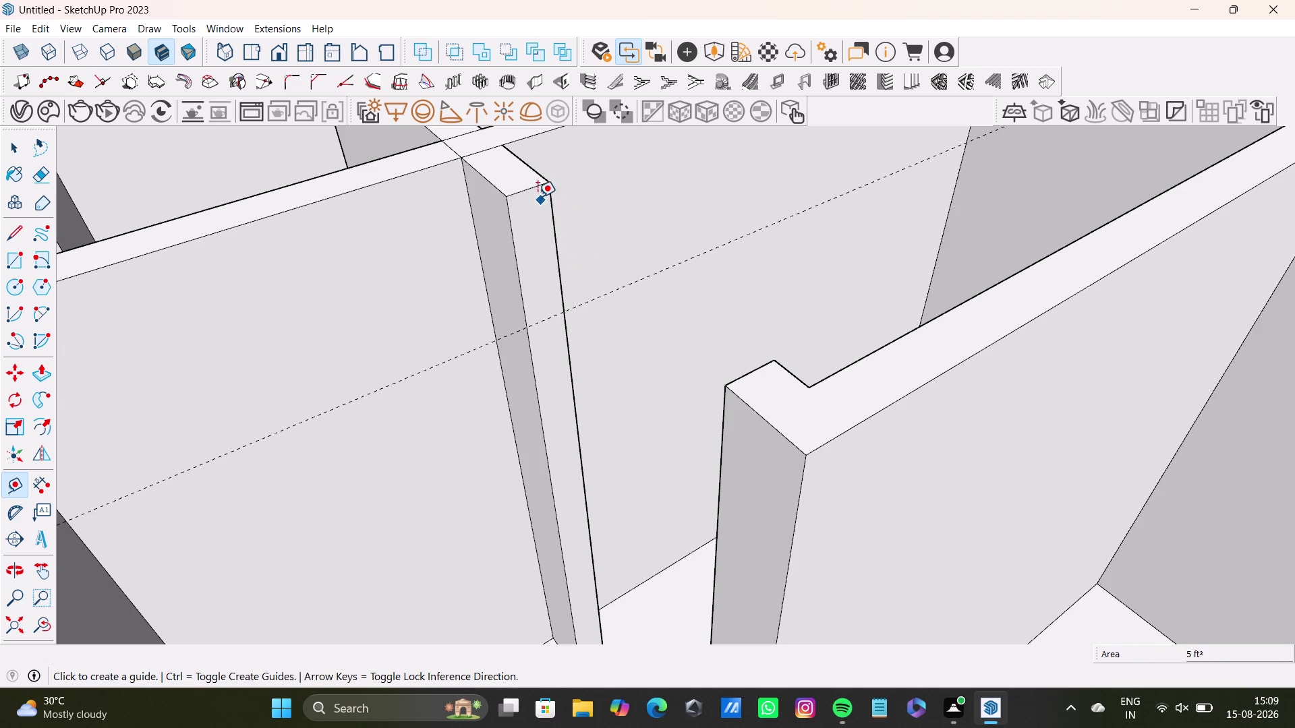
key(space)
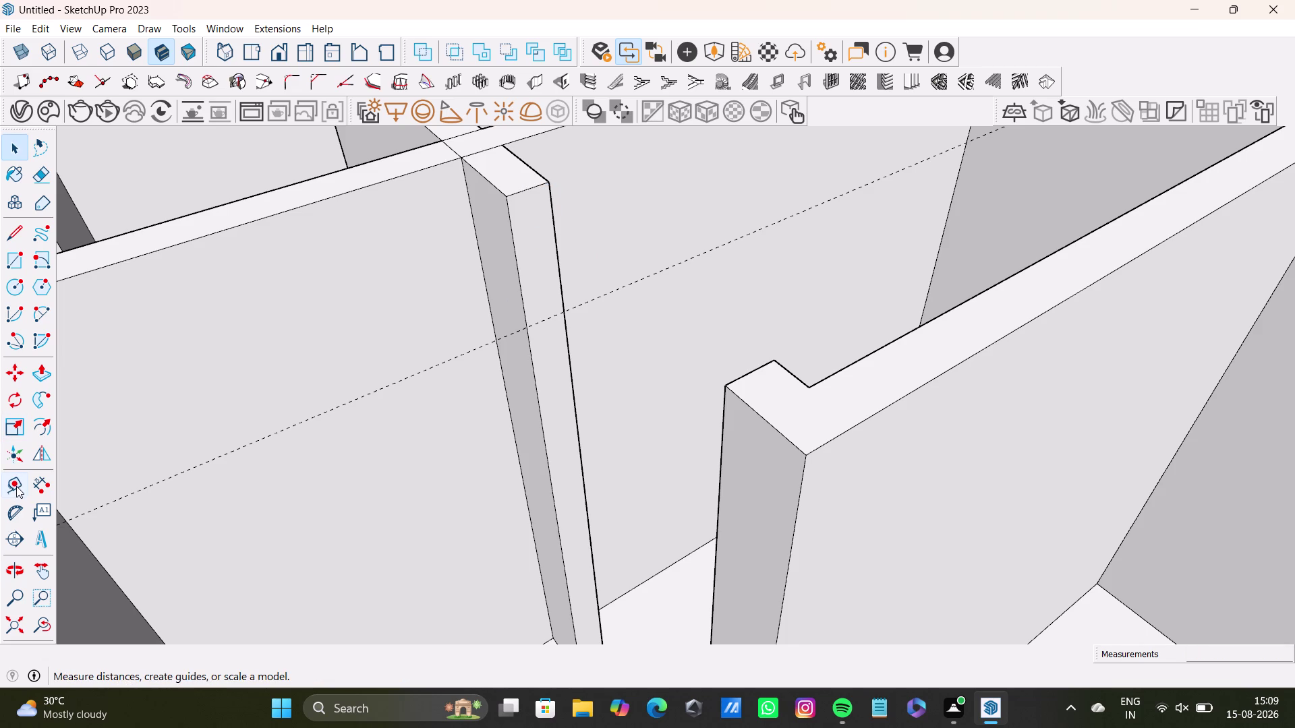
middle_drag(304, 494, 480, 506)
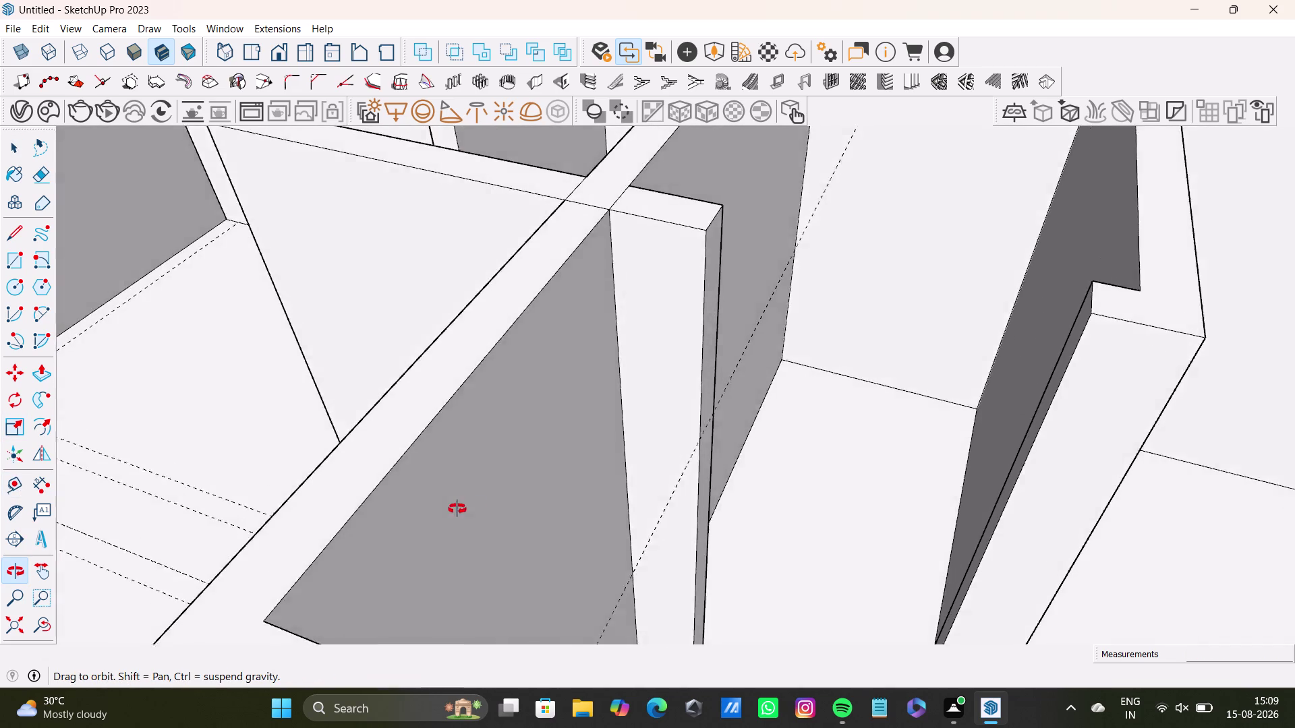
middle_drag(481, 506, 301, 384)
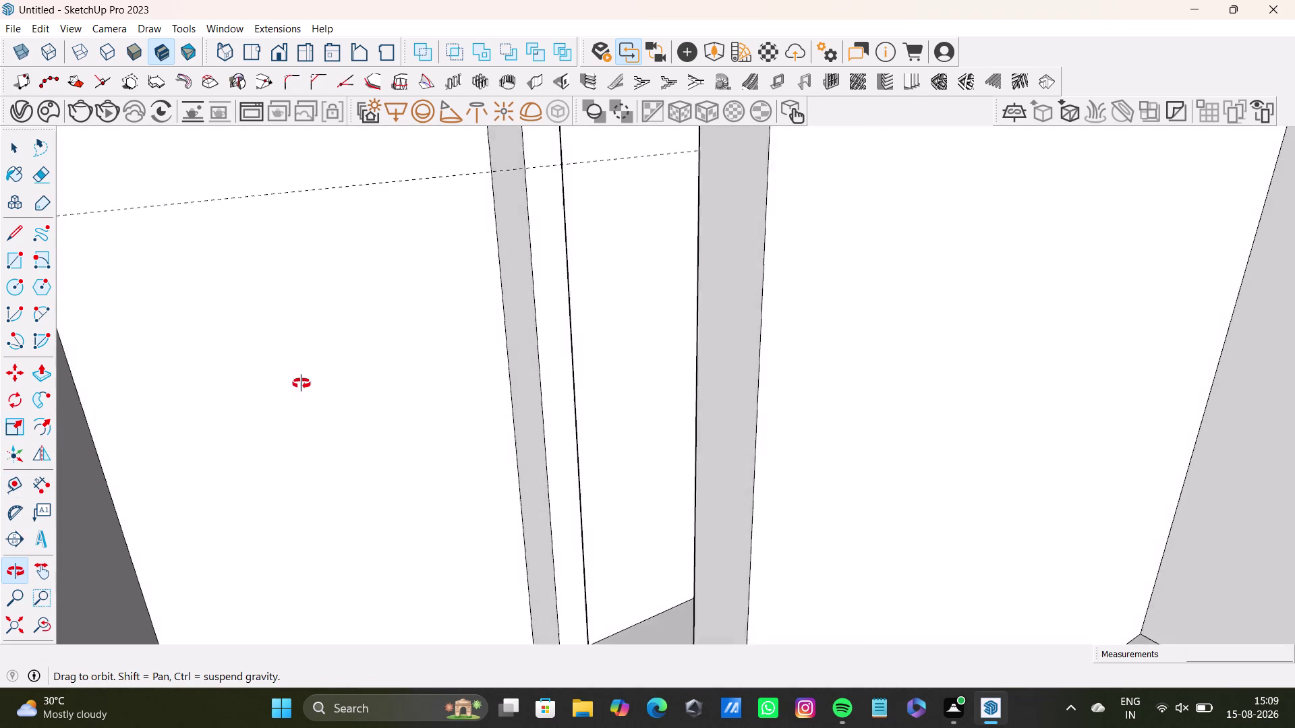
middle_drag(301, 384, 349, 549)
Place a guide down from the wall's top corner and delete the extra guide.
drag(7, 486, 39, 483)
scroll(up, 3)
click(20, 487)
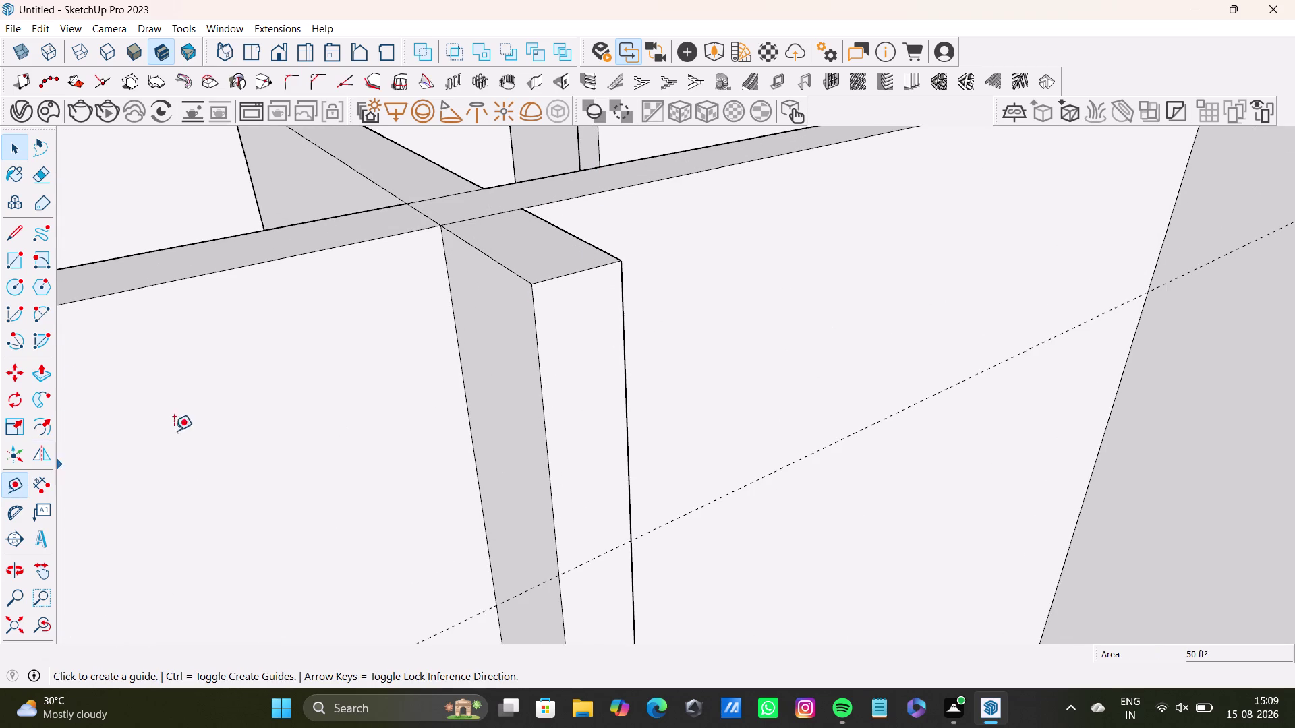
click(573, 274)
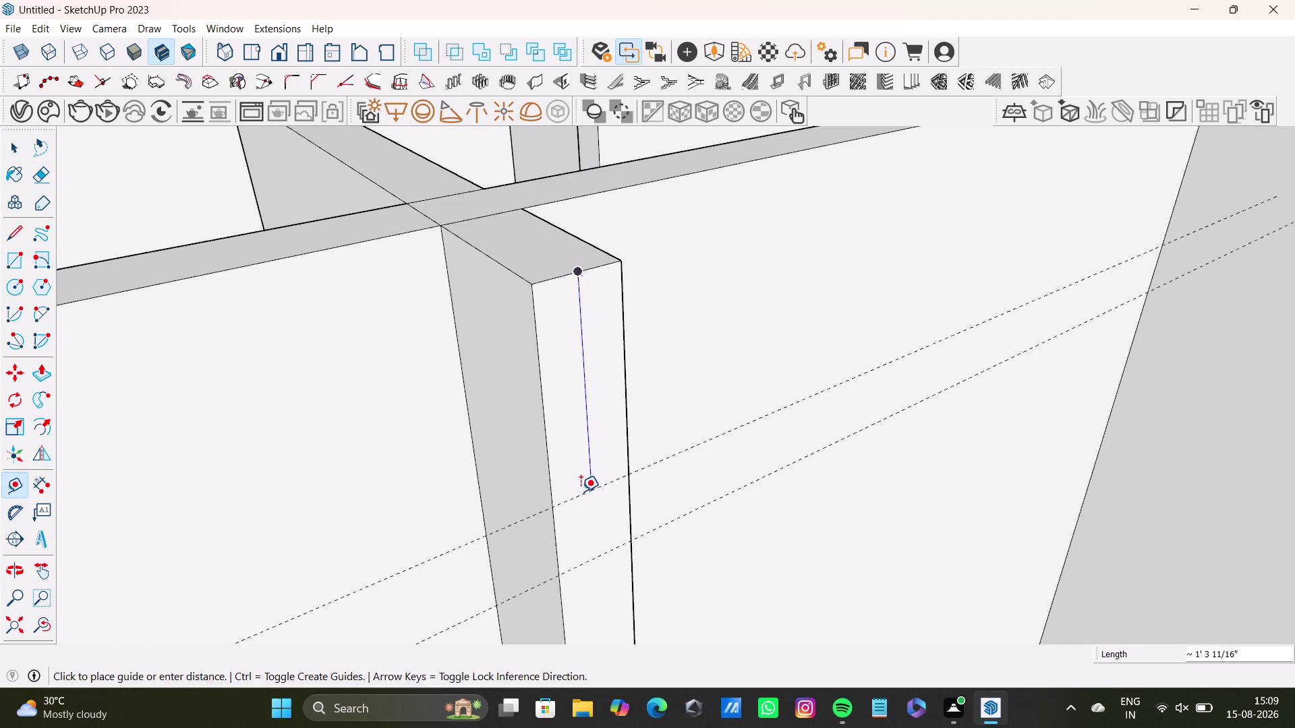
click(581, 492)
key(space)
scroll(down, 3)
middle_drag(633, 431, 702, 315)
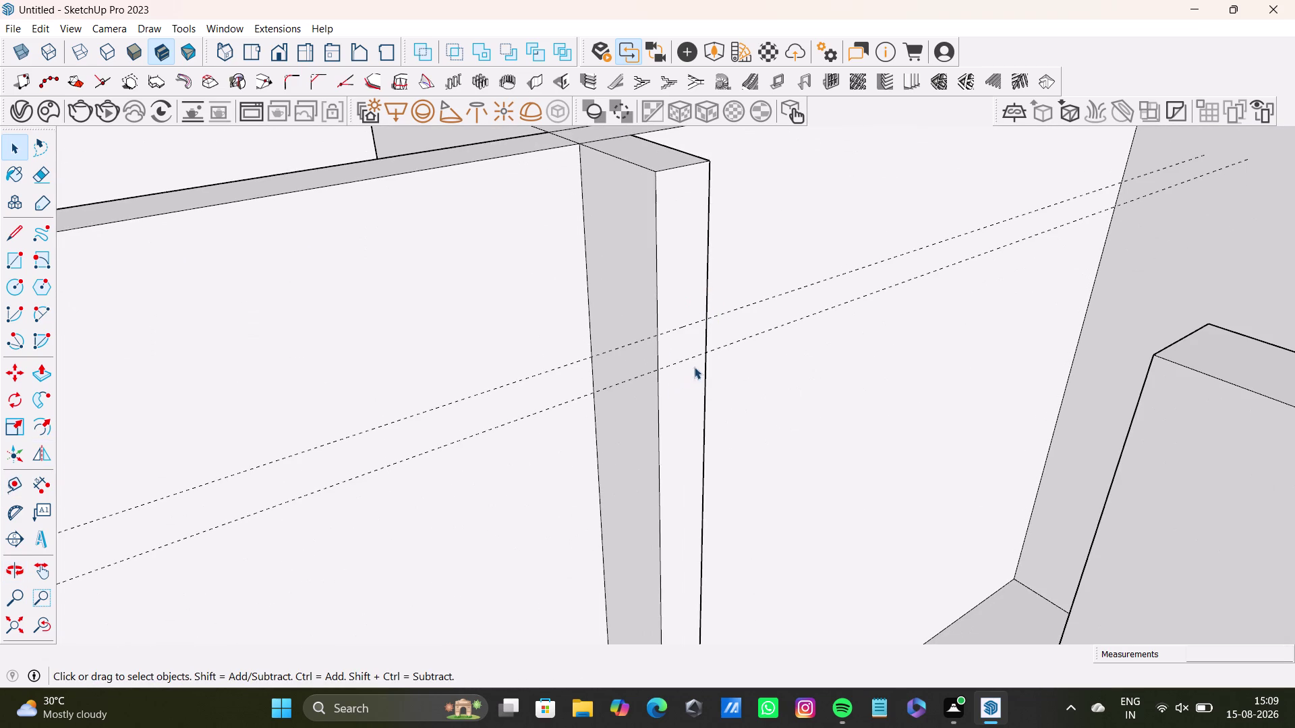
click(750, 336)
key(Delete)
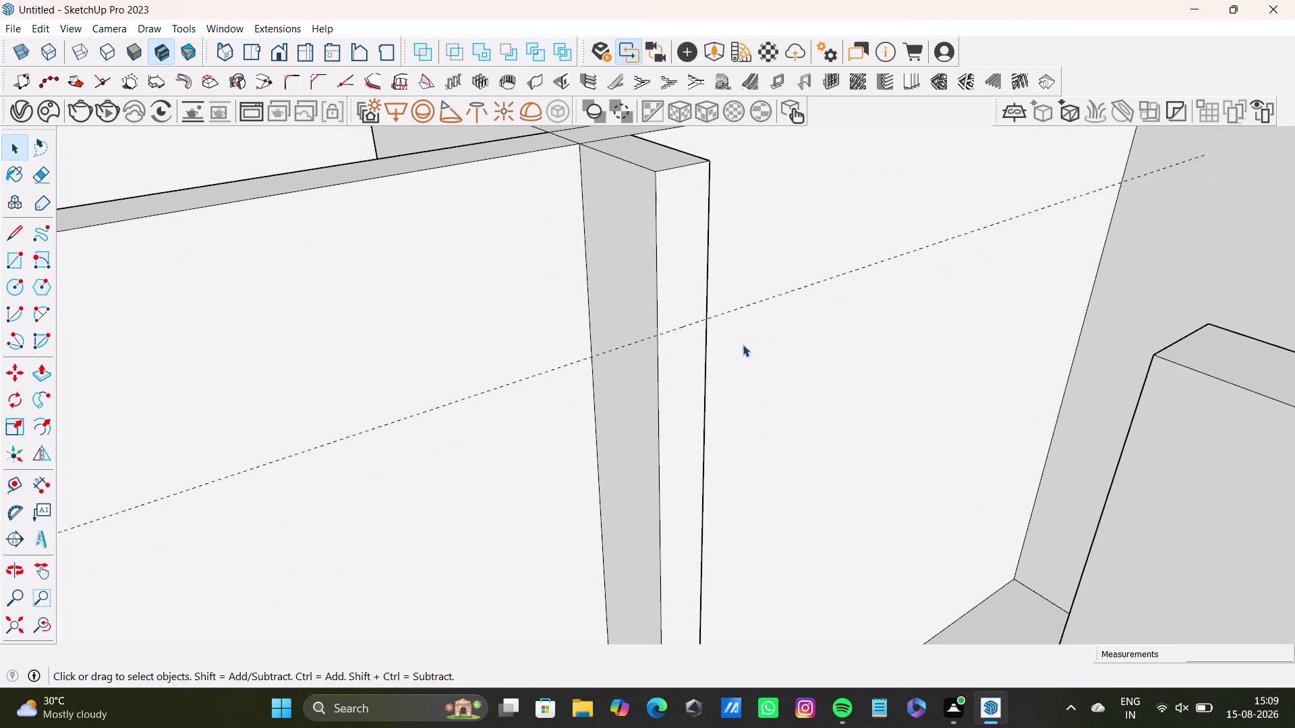
scroll(down, 3)
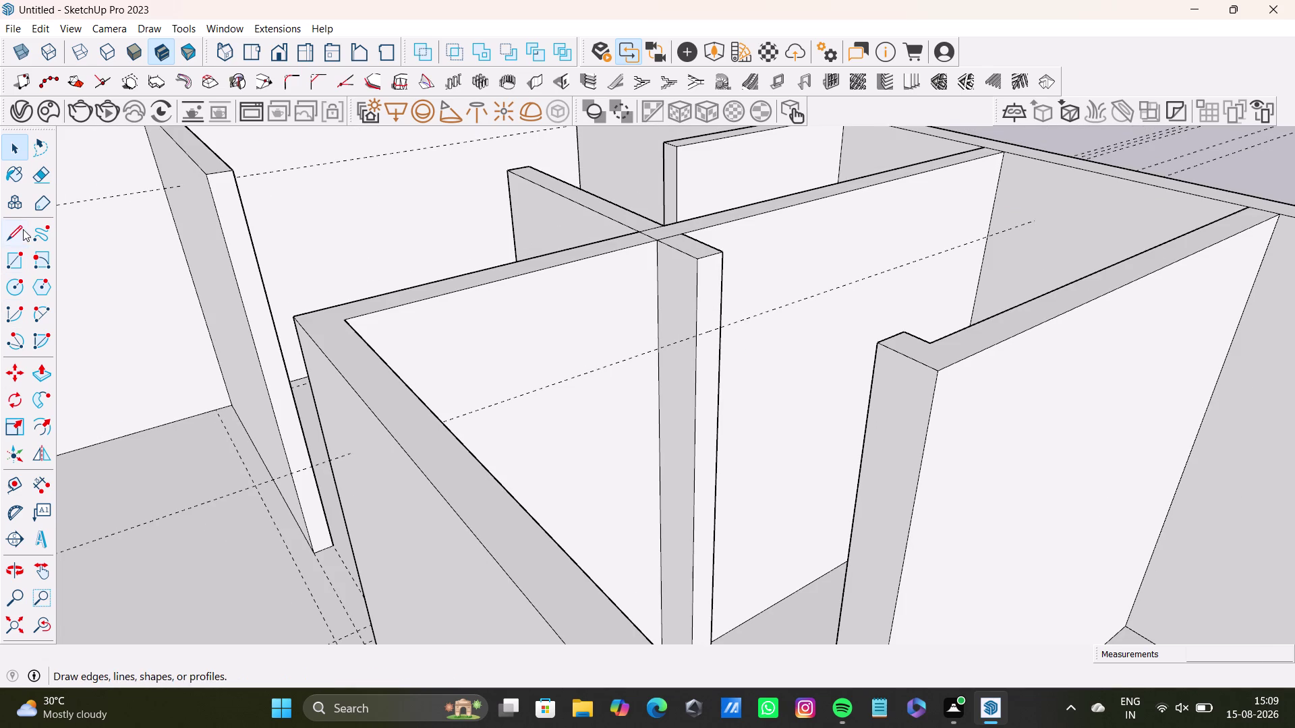
Attempt a line across the wall's end face, then undo it.
click(10, 236)
scroll(up, 3)
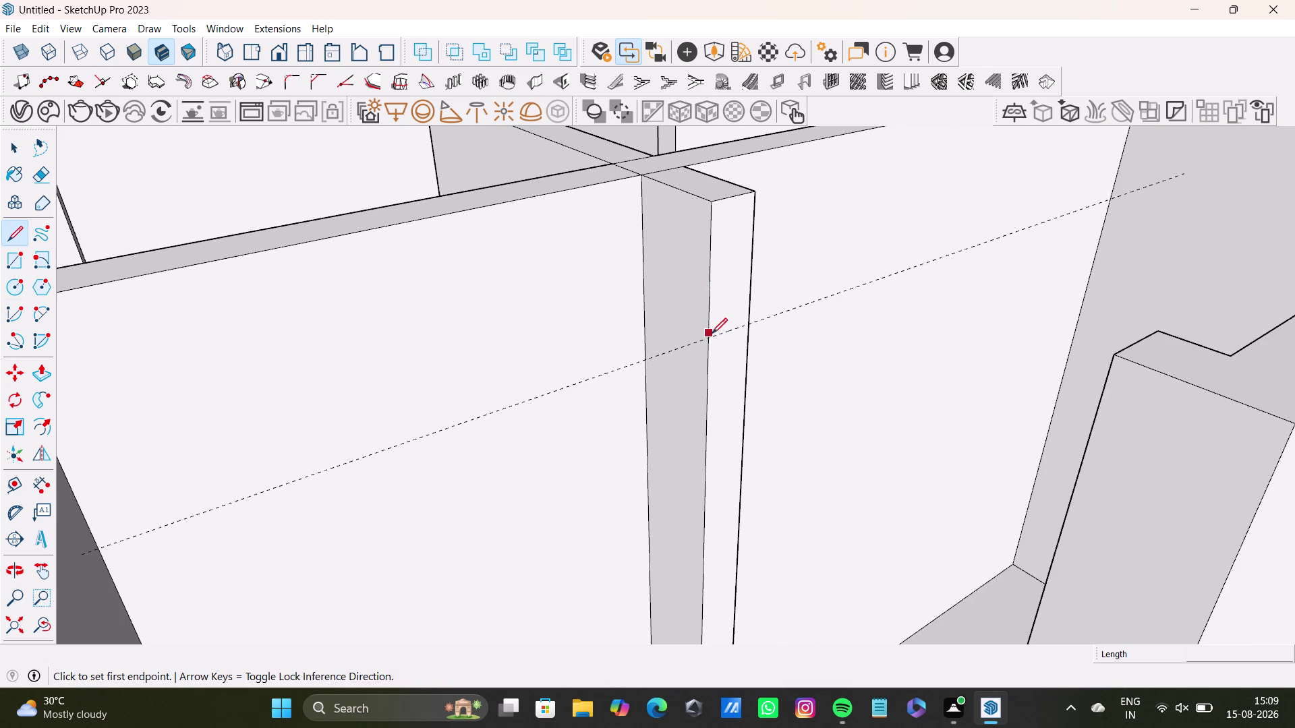
click(711, 335)
key(space)
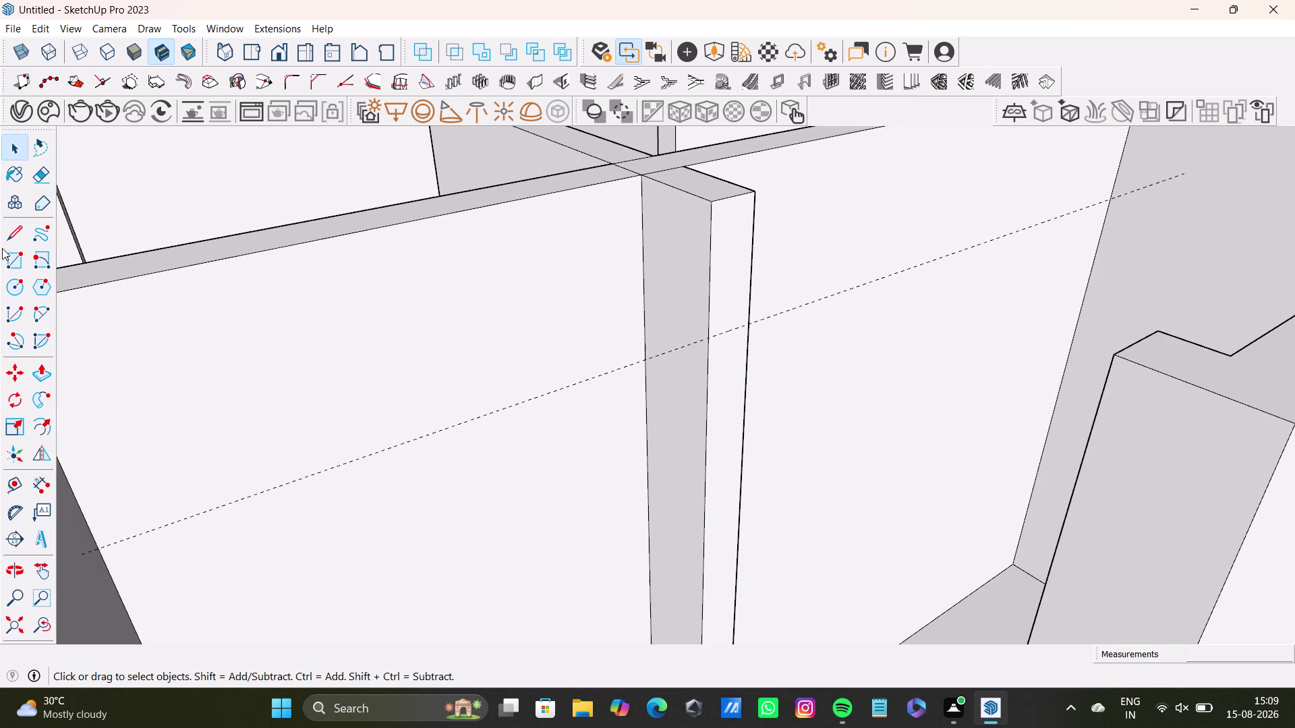
click(12, 229)
scroll(up, 3)
drag(693, 329, 726, 324)
click(753, 306)
key(space)
scroll(down, 3)
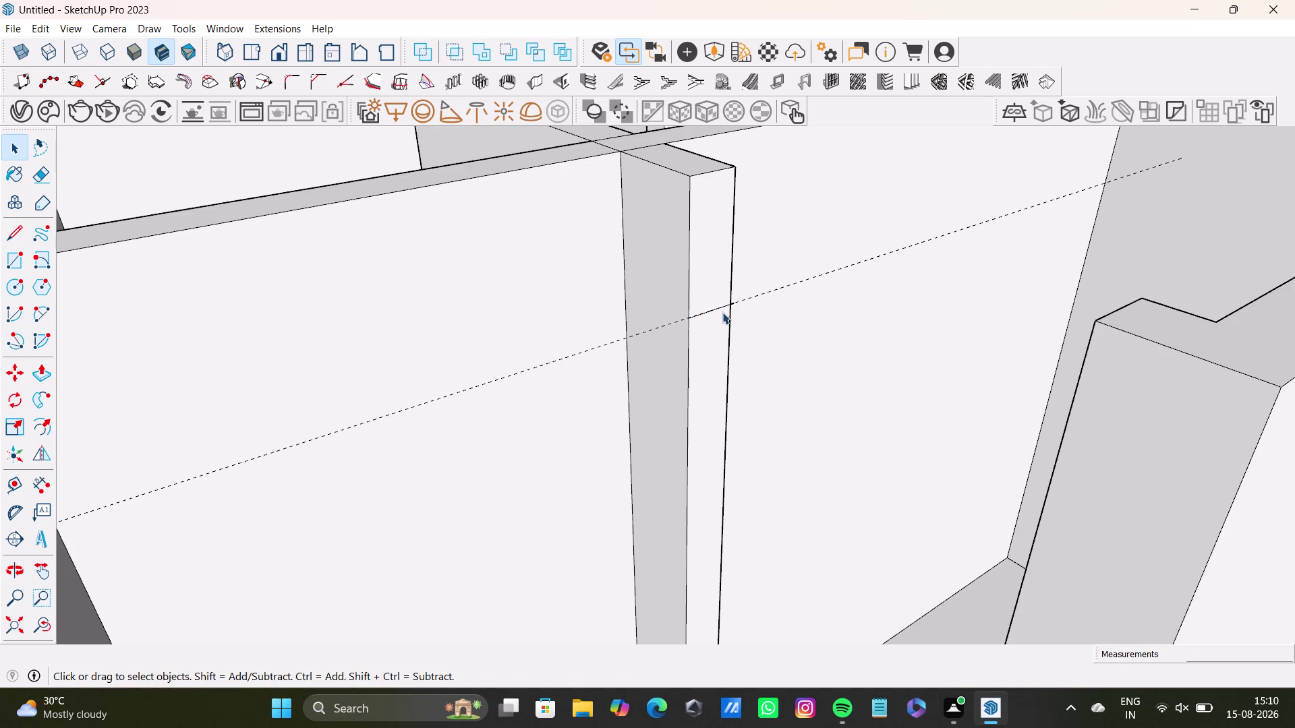
key(ctrl+z)
Draw an edge along the guide across the end face and select its upper part.
scroll(up, 3)
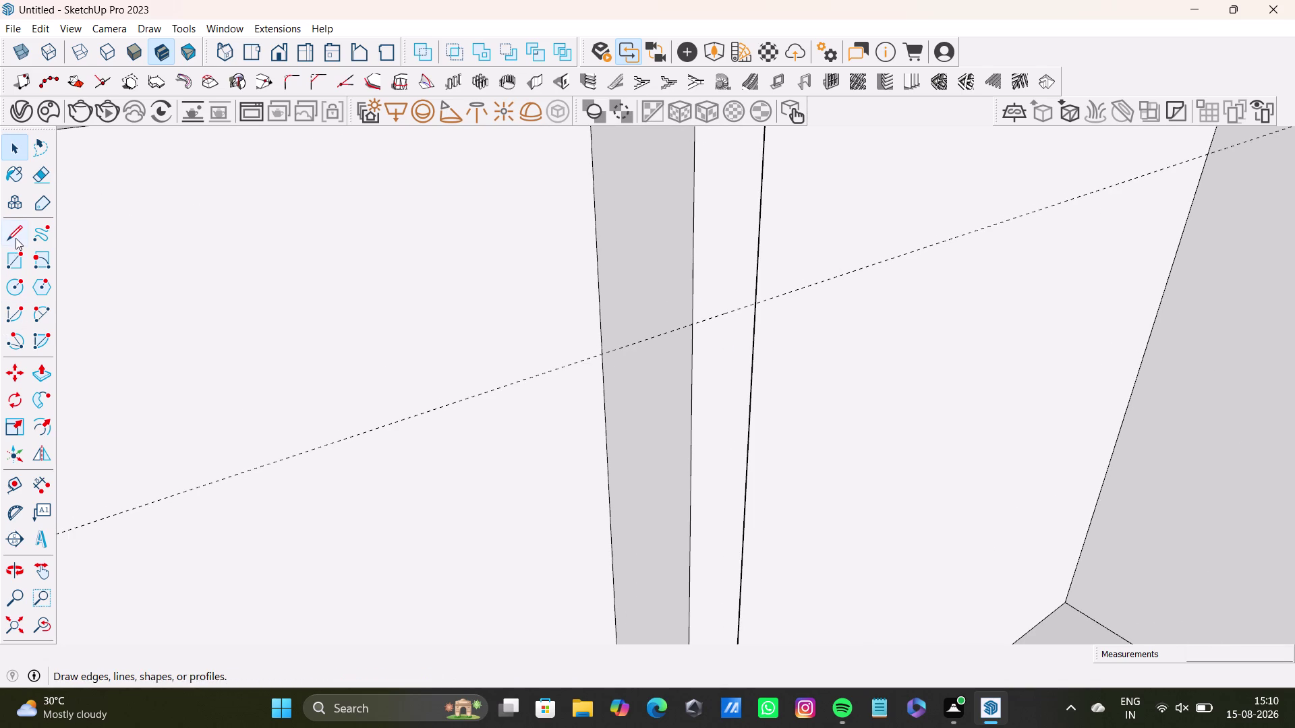
click(16, 237)
scroll(up, 3)
click(720, 328)
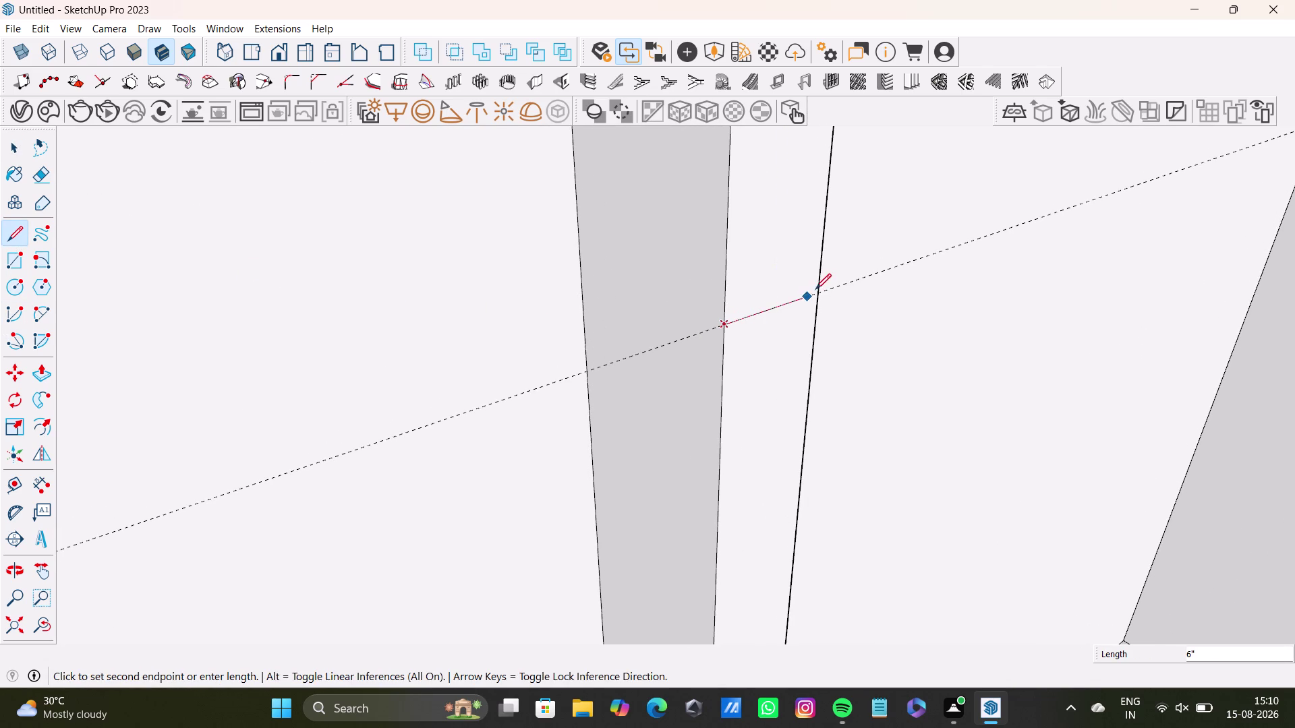
click(822, 288)
key(space)
click(774, 230)
scroll(down, 3)
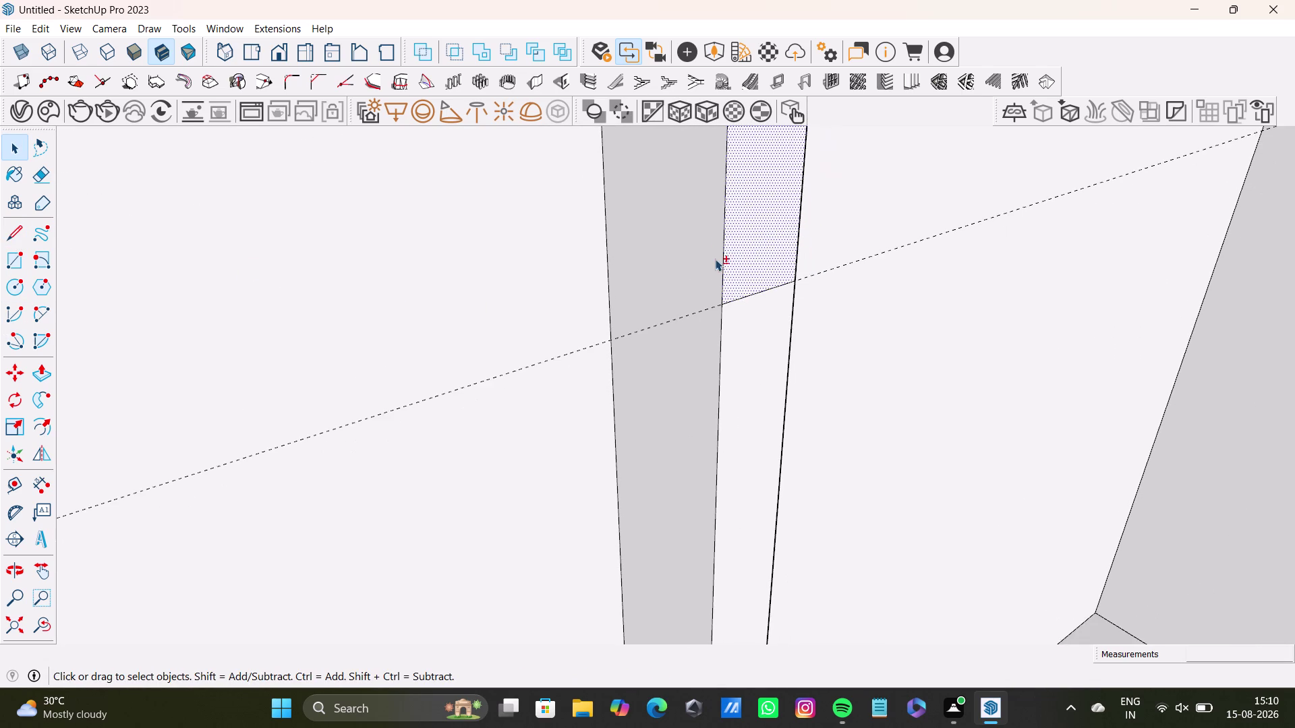
middle_drag(714, 259, 641, 457)
key(p)
drag(681, 397, 730, 424)
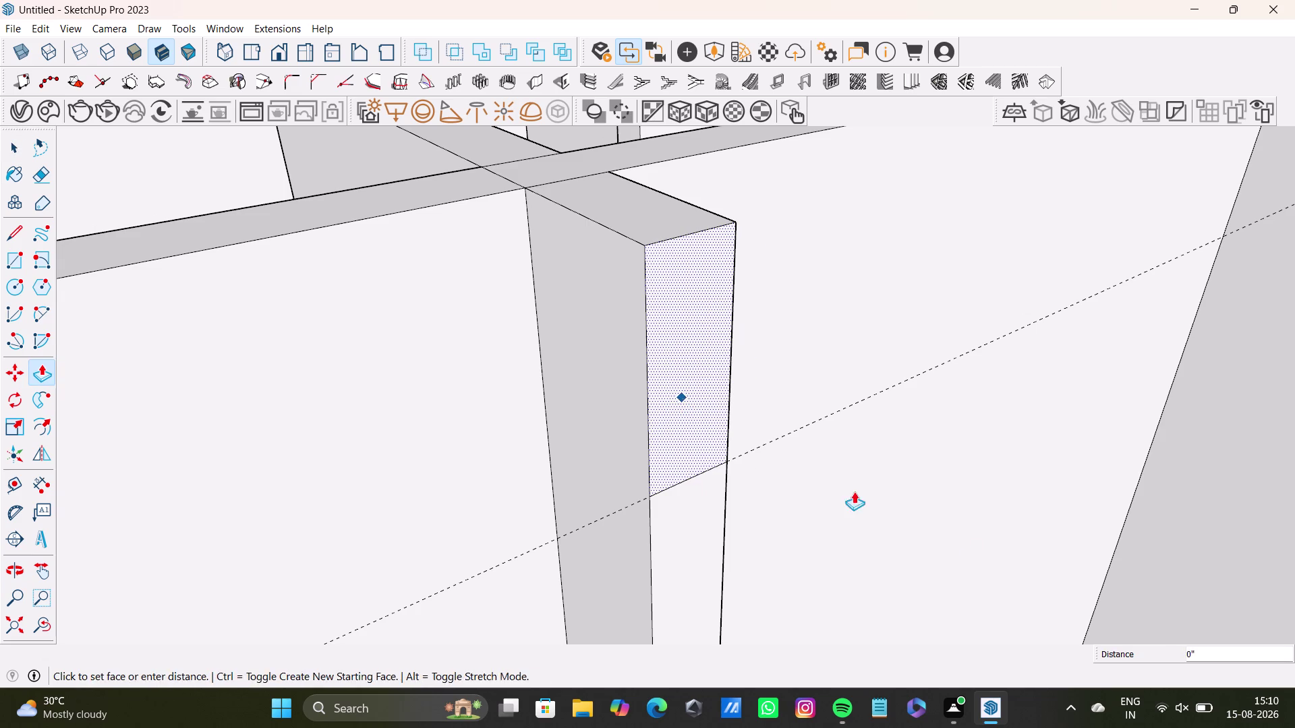
drag(730, 424, 814, 472)
scroll(down, 3)
drag(829, 483, 1131, 620)
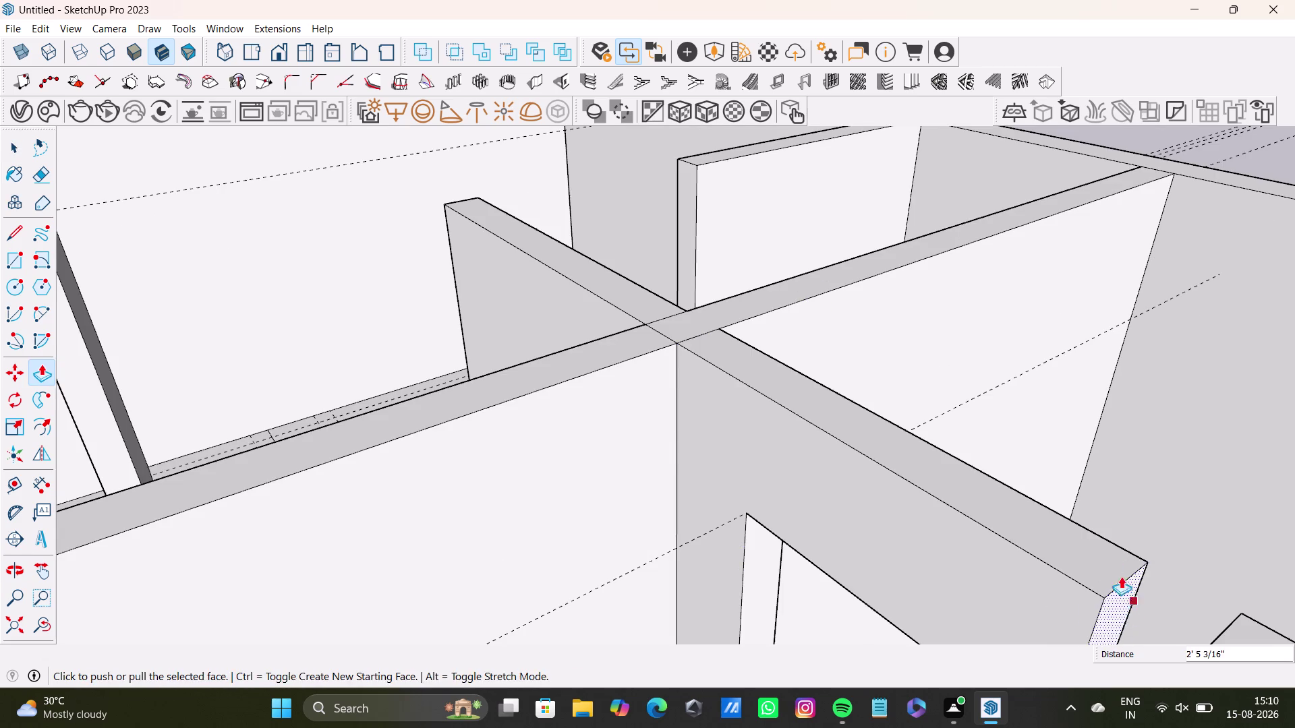
middle_drag(1121, 577, 944, 406)
middle_drag(960, 464, 1030, 507)
drag(957, 432, 1036, 455)
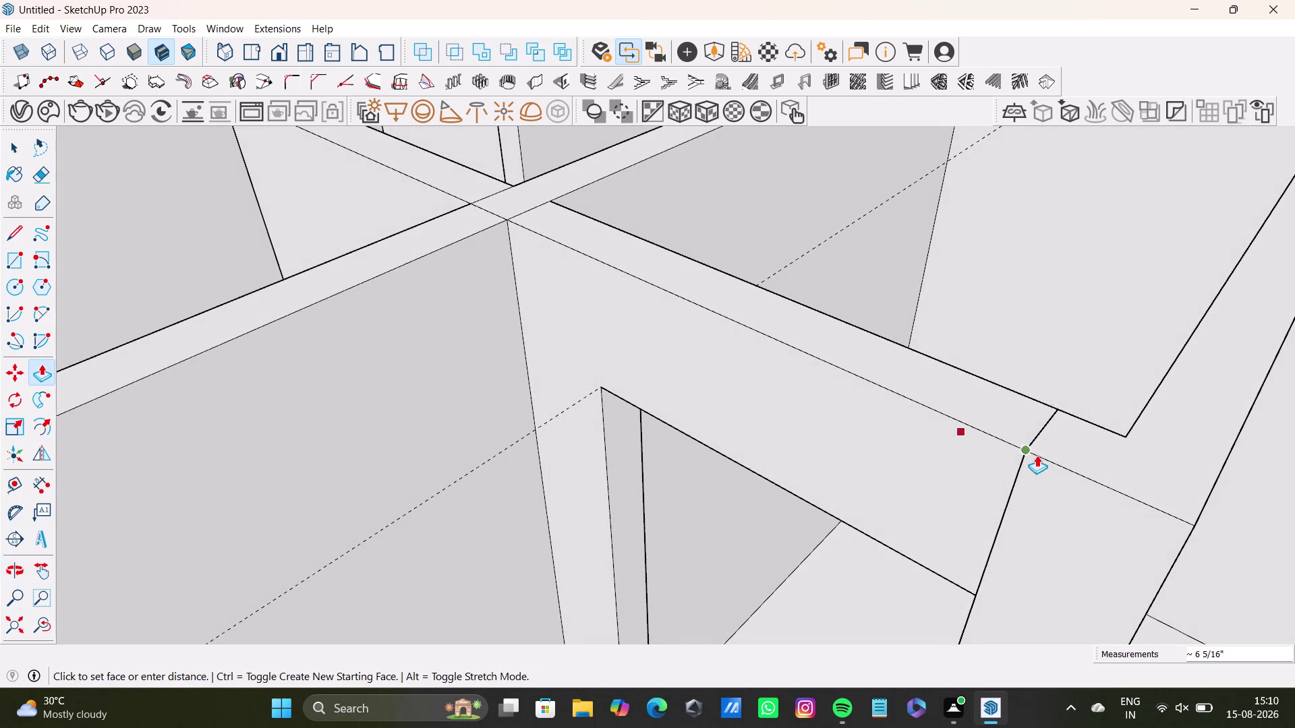
drag(1036, 456, 1039, 459)
scroll(up, 3)
click(1031, 416)
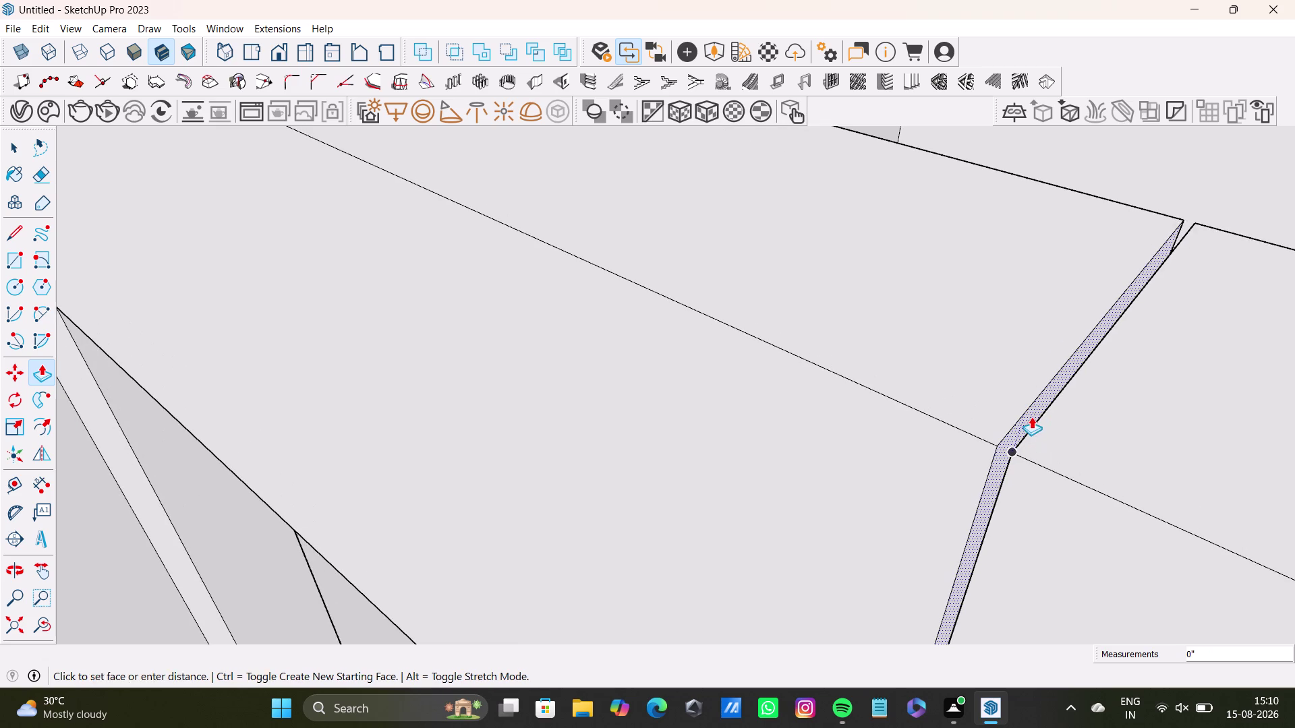
key(ctrl+z)
key(ctrl+z)
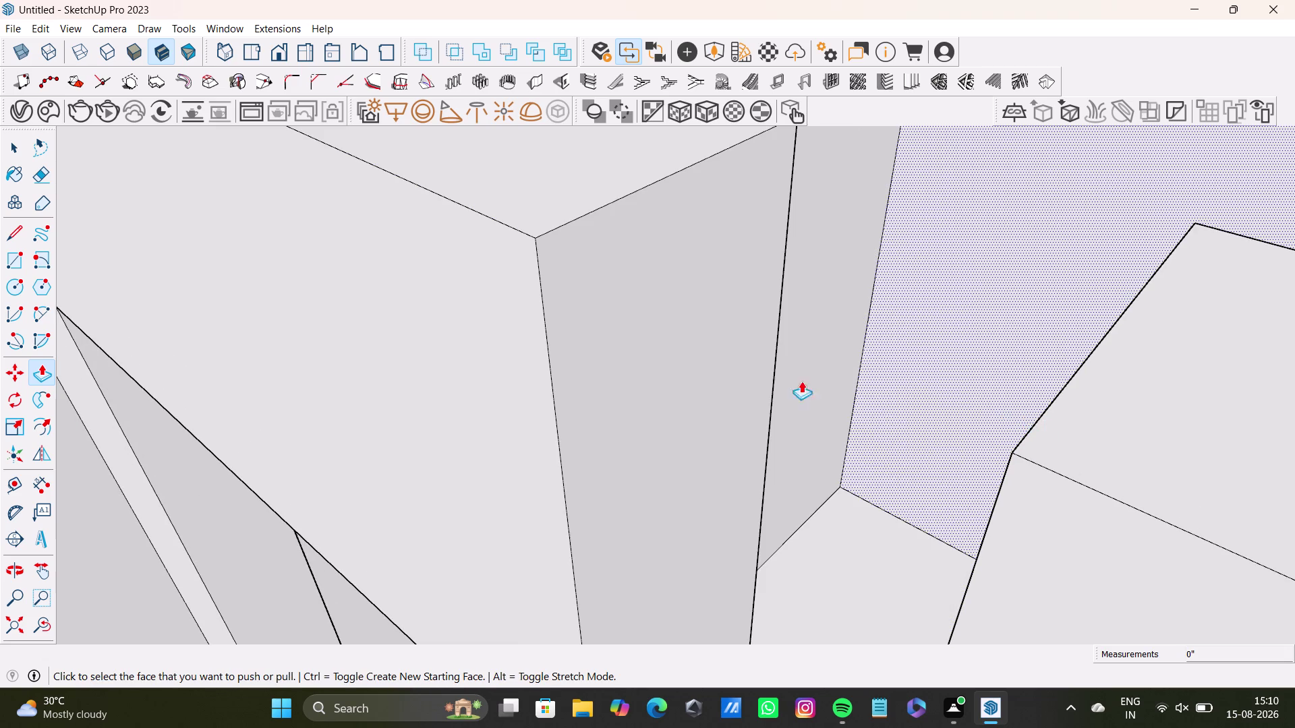
drag(725, 338, 1070, 498)
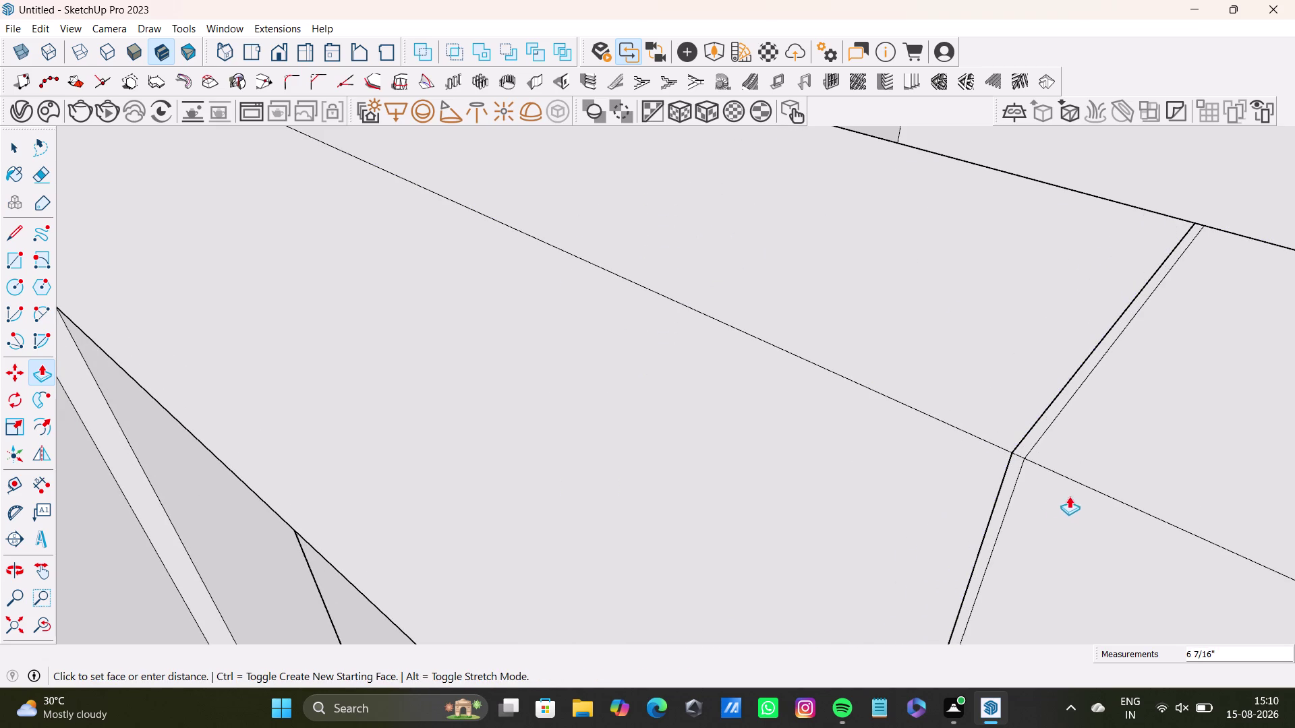
drag(1070, 498, 1066, 493)
scroll(up, 3)
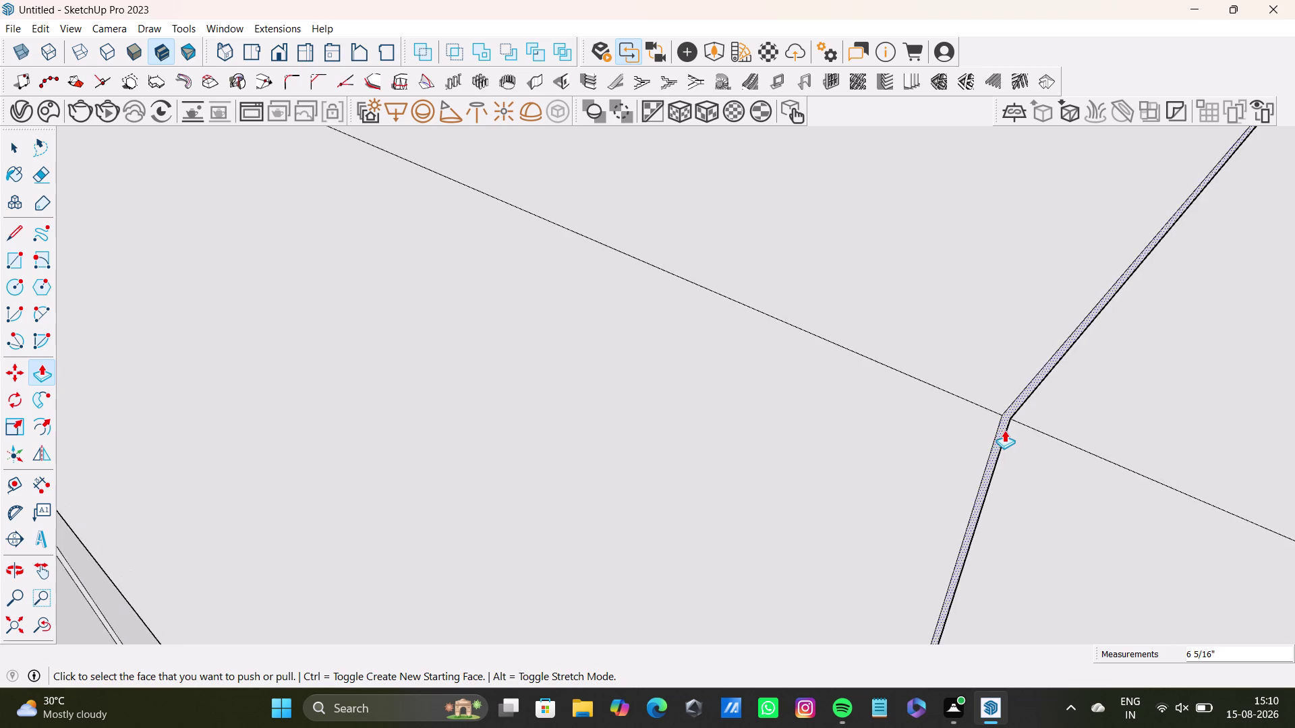
scroll(up, 3)
drag(996, 414, 1005, 419)
drag(1005, 414, 1016, 419)
key(ctrl+z)
key(ctrl+z)
key(ctrl+z)
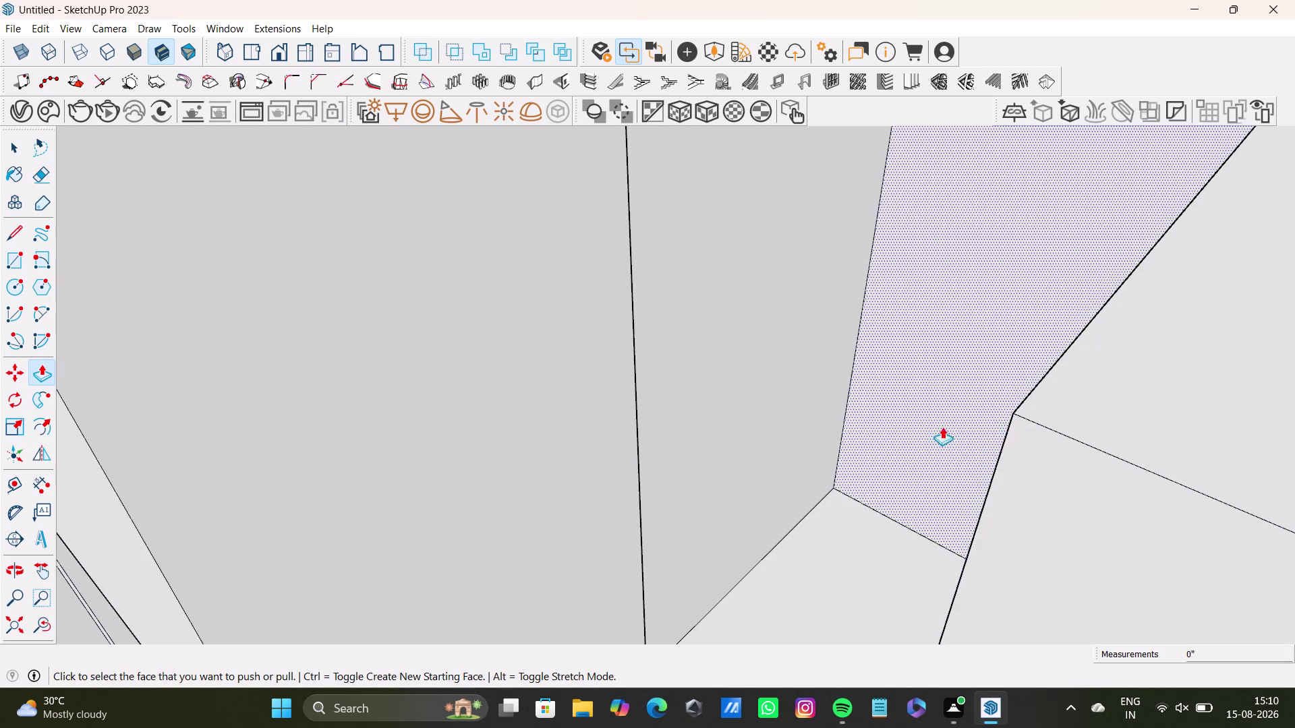
scroll(down, 3)
scroll(up, 3)
middle_drag(822, 467, 1041, 422)
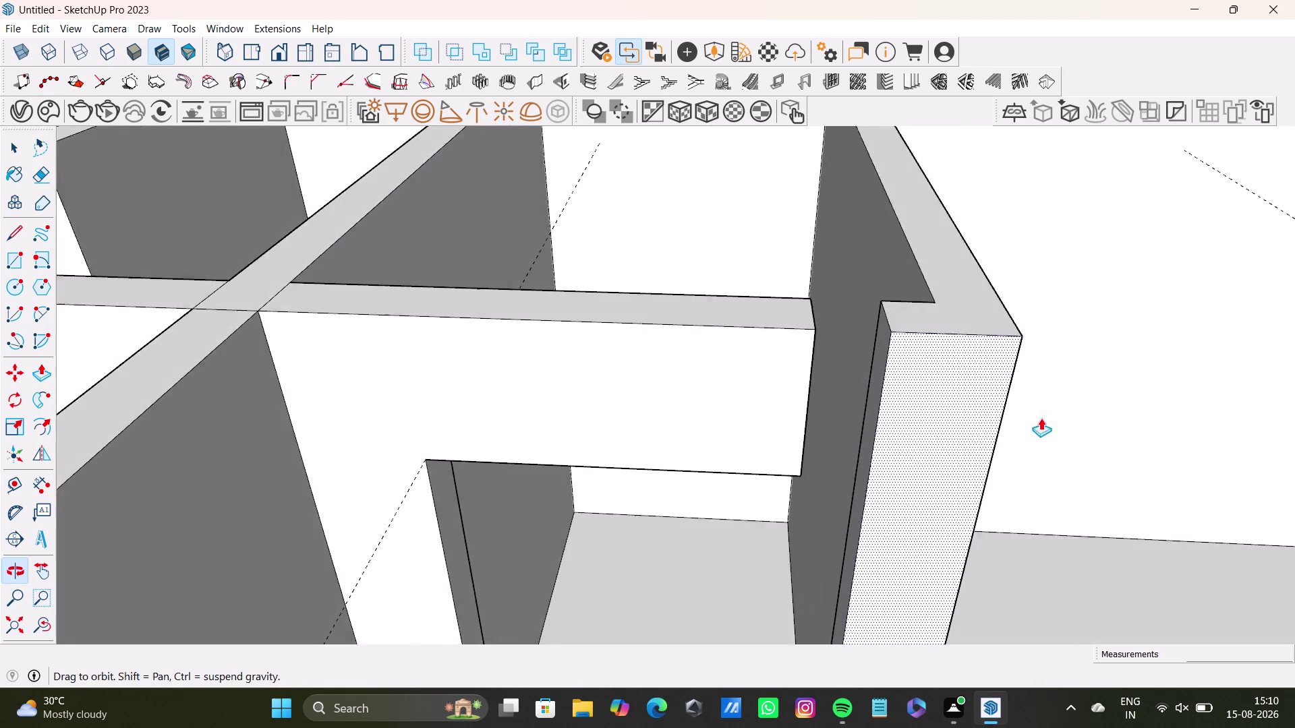
middle_drag(1041, 421, 1041, 418)
scroll(up, 3)
middle_drag(889, 411, 949, 453)
middle_drag(901, 403, 727, 401)
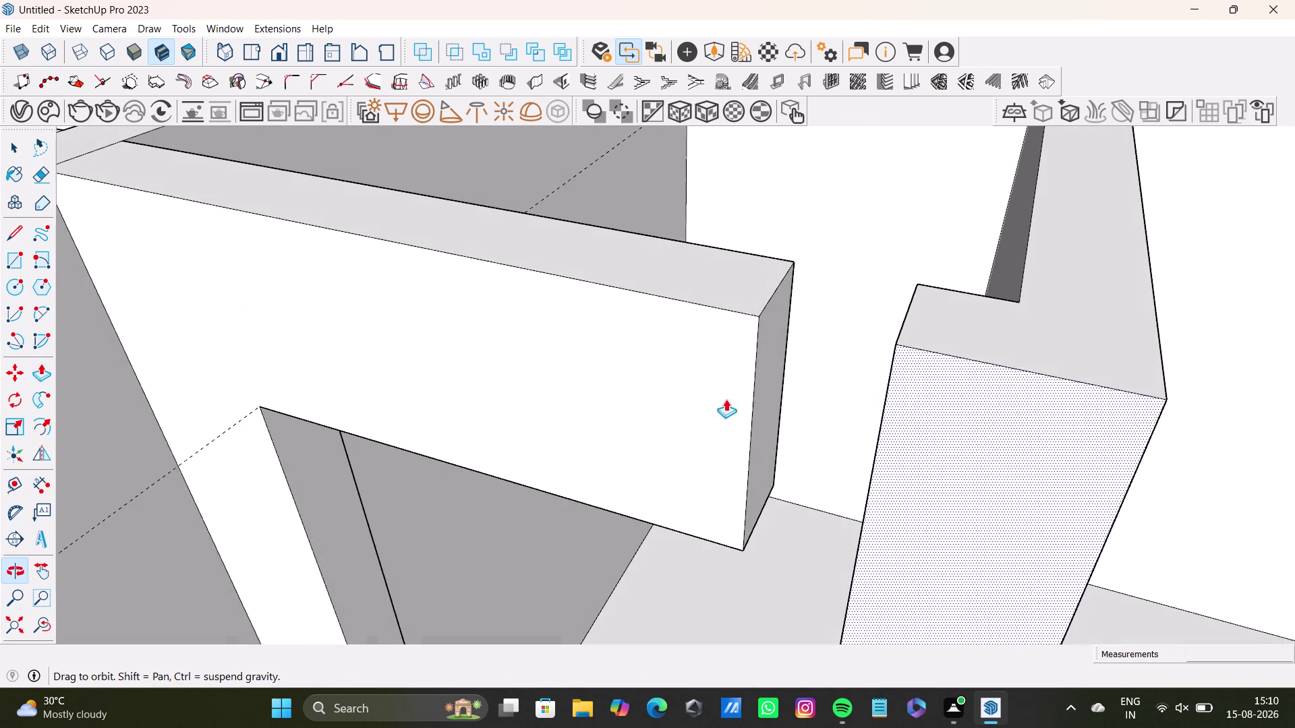
drag(765, 378, 881, 423)
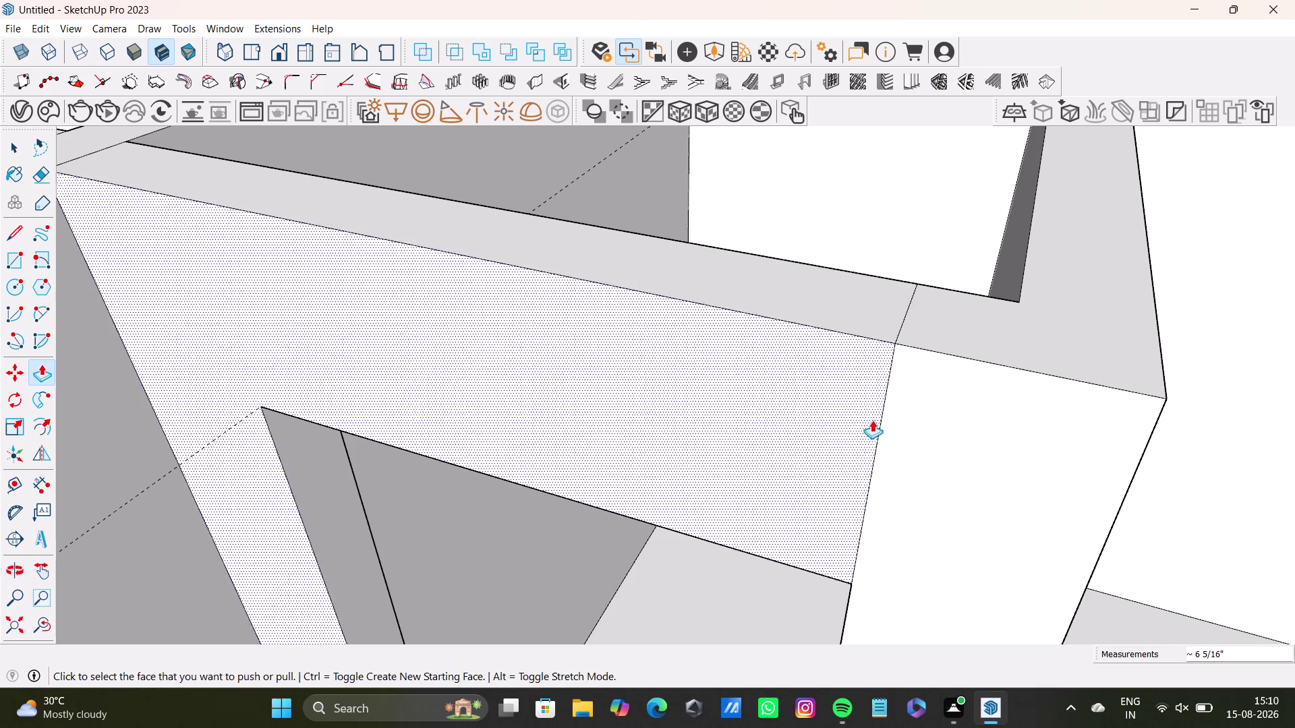
key(space)
scroll(up, 3)
click(906, 320)
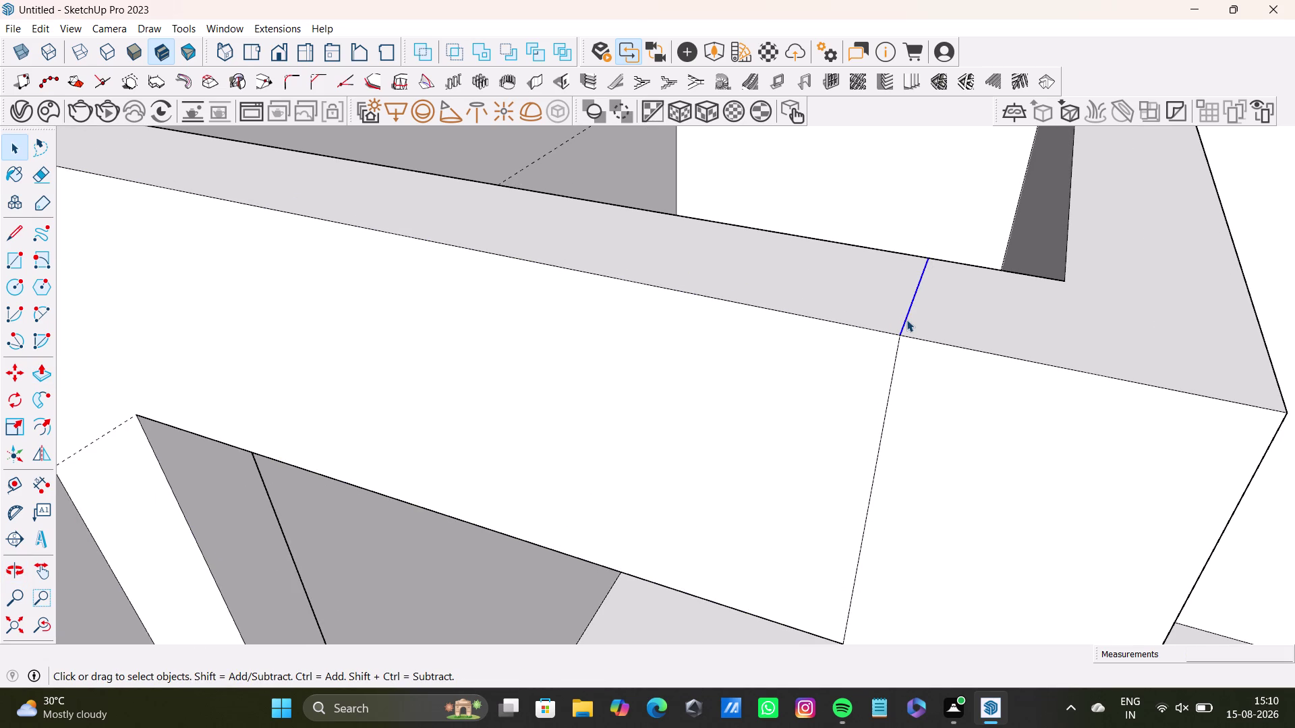
key(Delete)
drag(870, 375, 865, 405)
click(881, 438)
key(Delete)
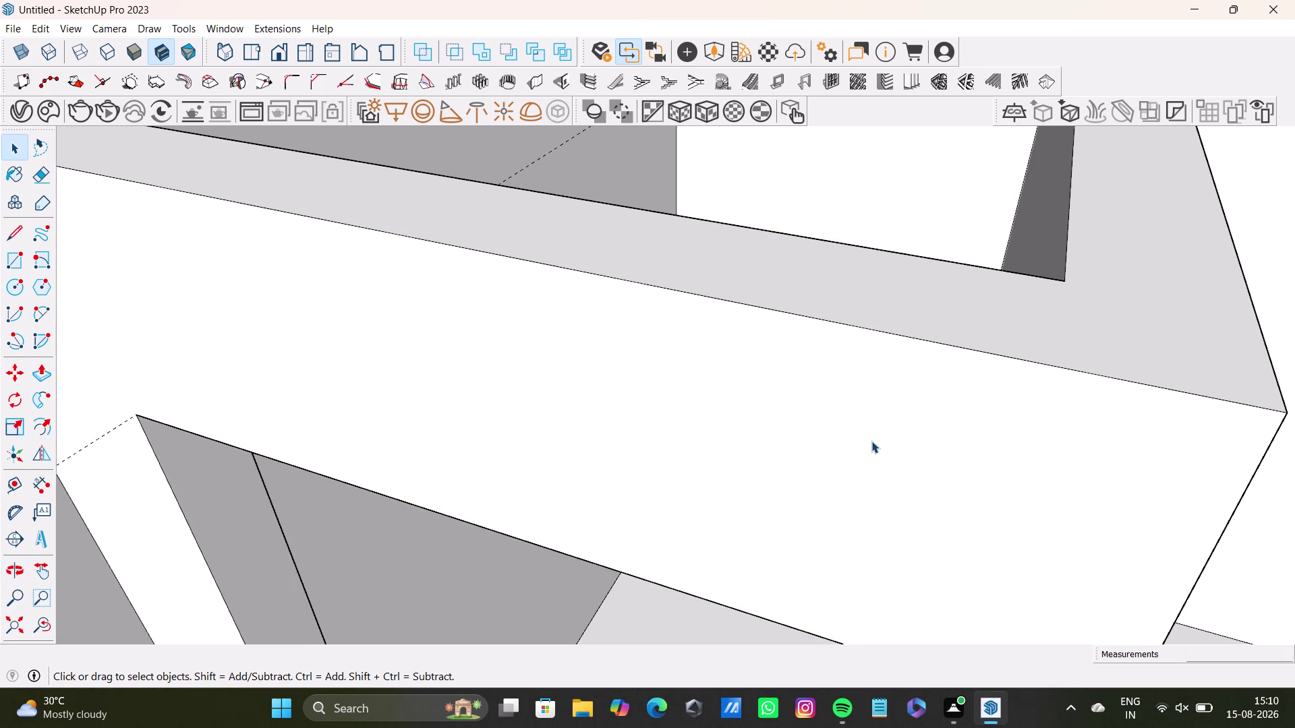
scroll(down, 3)
click(869, 441)
middle_drag(868, 441, 241, 438)
middle_drag(551, 442, 383, 424)
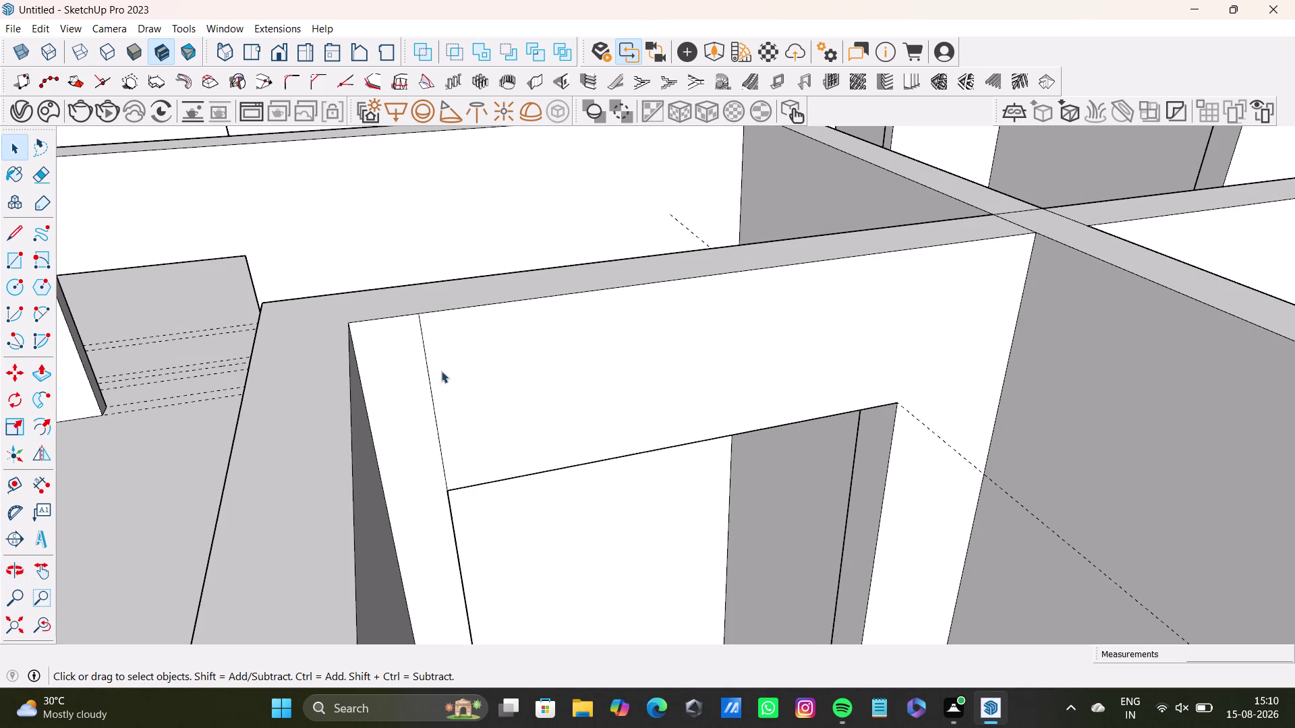
click(433, 395)
key(Delete)
scroll(down, 3)
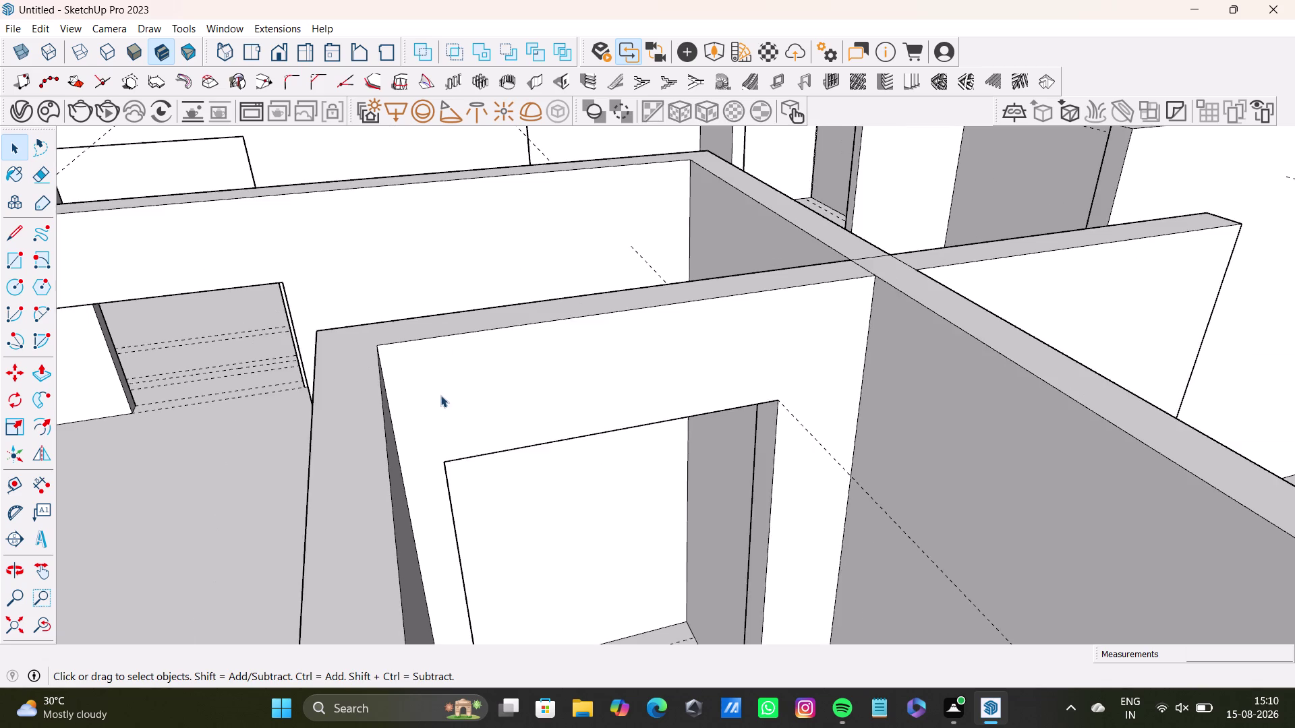
scroll(down, 3)
middle_drag(446, 396, 897, 508)
middle_drag(762, 433, 719, 547)
middle_drag(717, 551, 1040, 572)
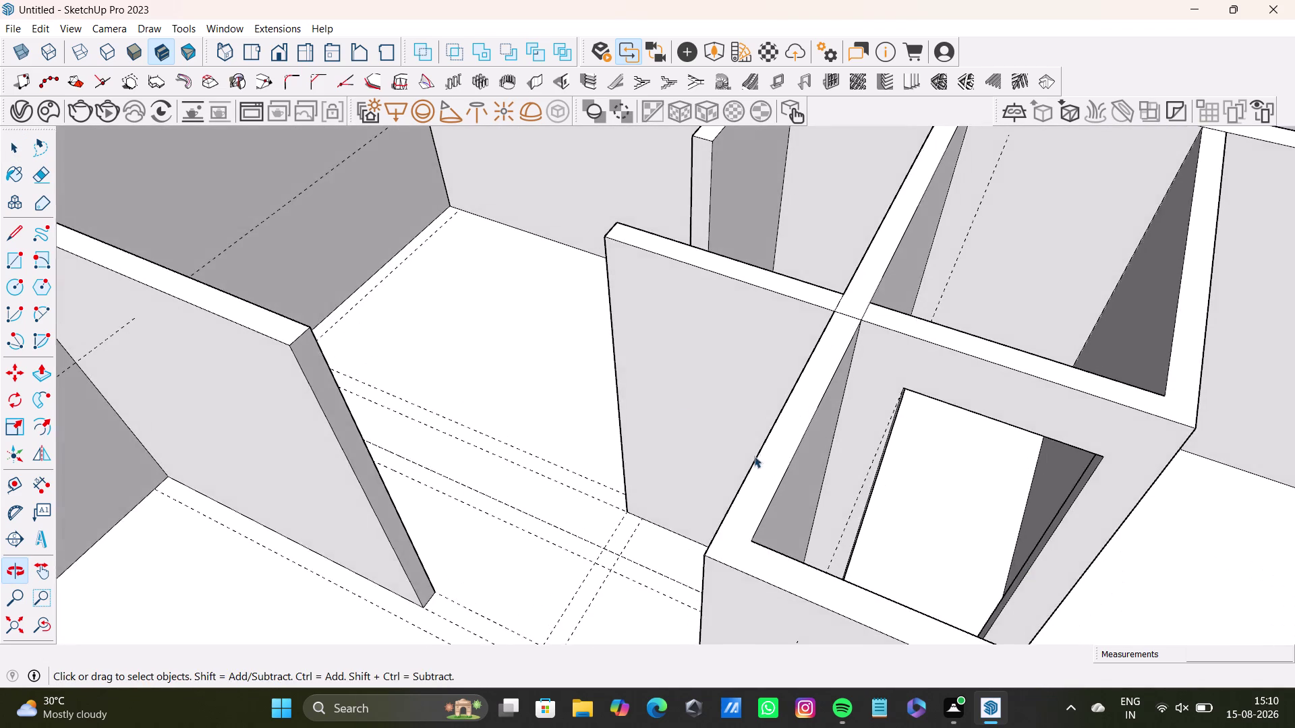
scroll(down, 3)
middle_drag(683, 404, 932, 436)
scroll(up, 3)
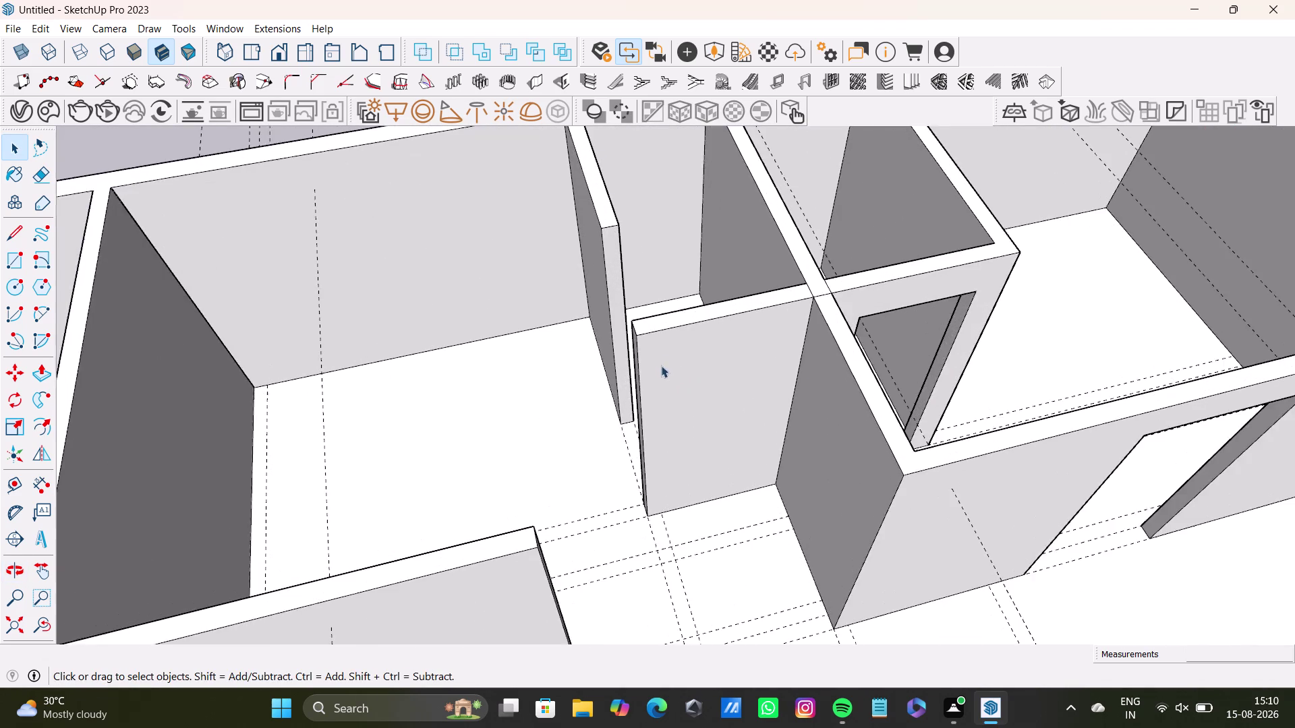
scroll(up, 3)
middle_drag(650, 364, 885, 378)
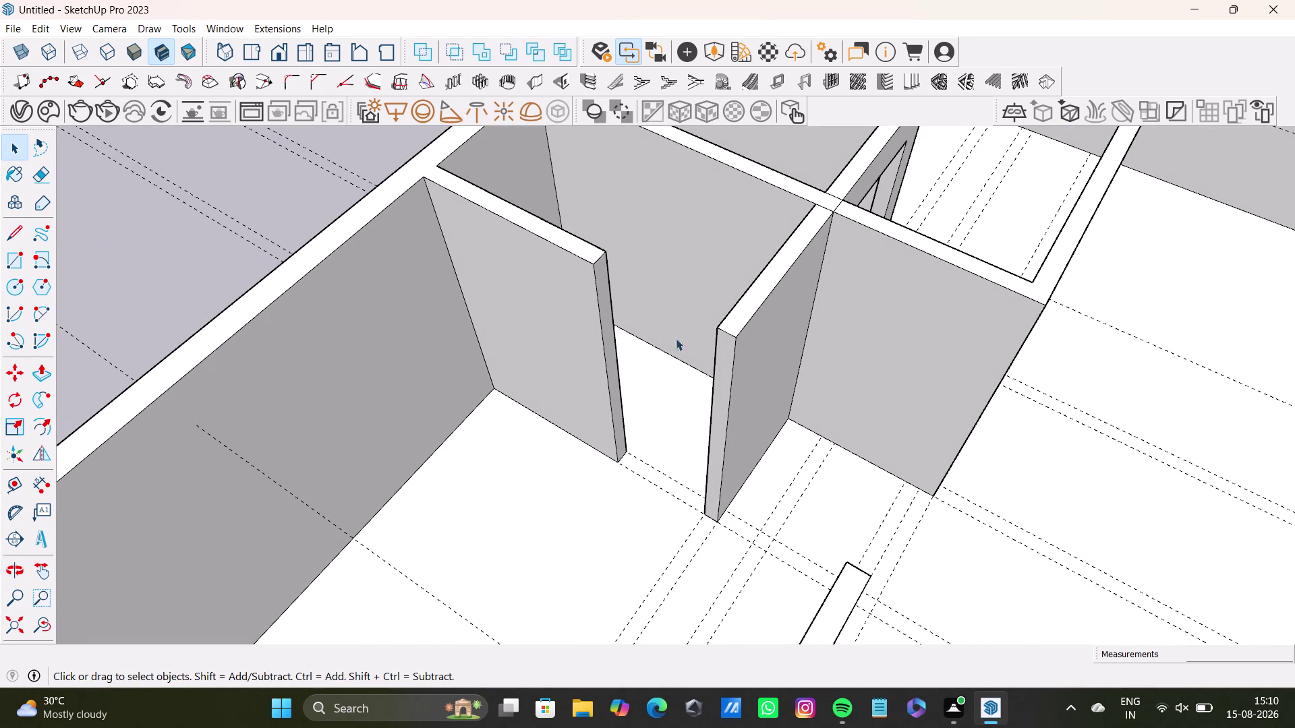
scroll(up, 3)
middle_drag(723, 351, 750, 424)
scroll(down, 3)
middle_drag(725, 426, 549, 381)
middle_drag(602, 318, 663, 444)
middle_drag(598, 394, 579, 319)
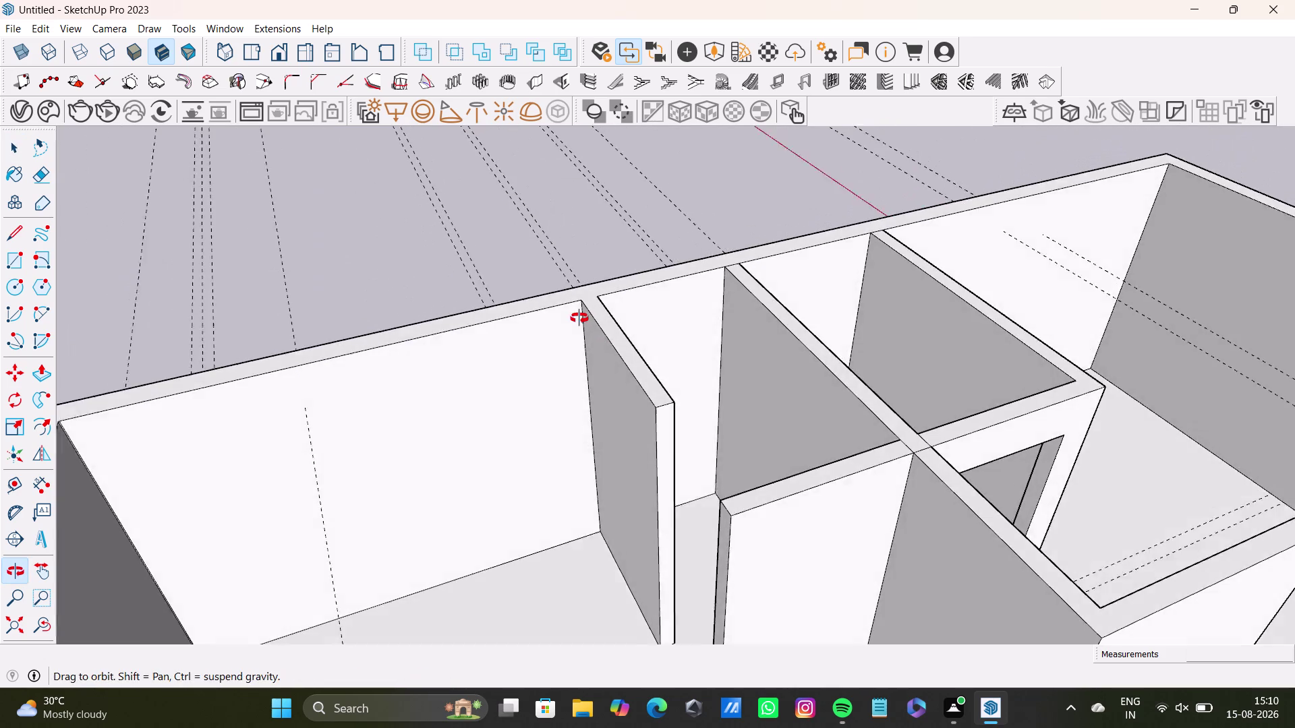
middle_drag(579, 320, 579, 318)
scroll(up, 3)
middle_drag(699, 435, 650, 359)
middle_drag(688, 399, 652, 344)
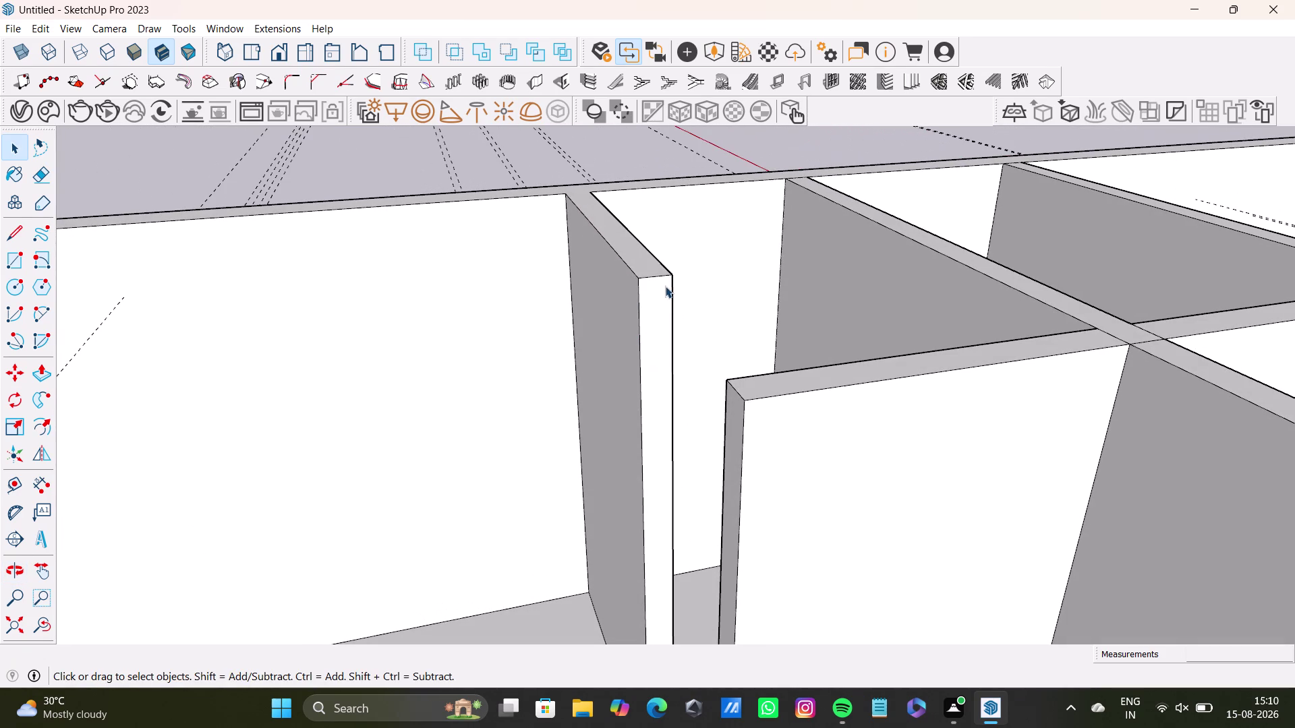
key(t)
drag(655, 278, 662, 301)
click(663, 356)
key(space)
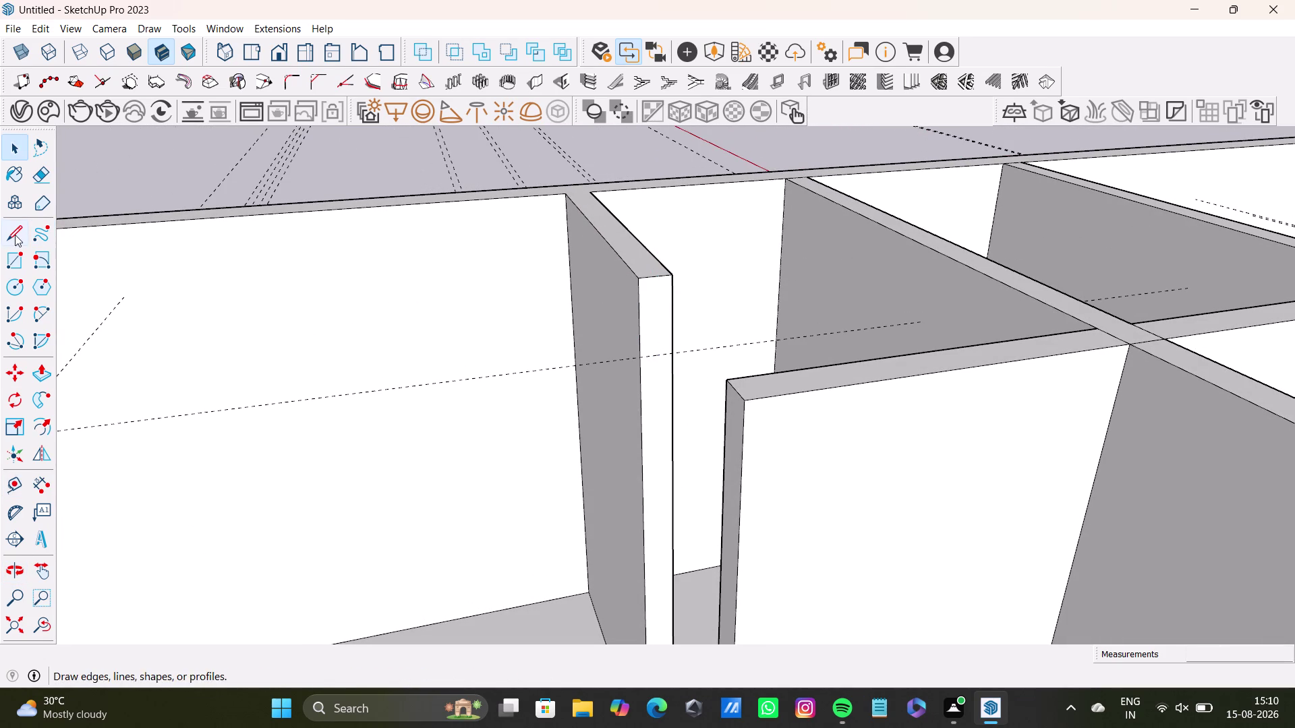
Draw lines across the partition end to split its face.
click(15, 235)
scroll(up, 3)
drag(606, 356, 614, 354)
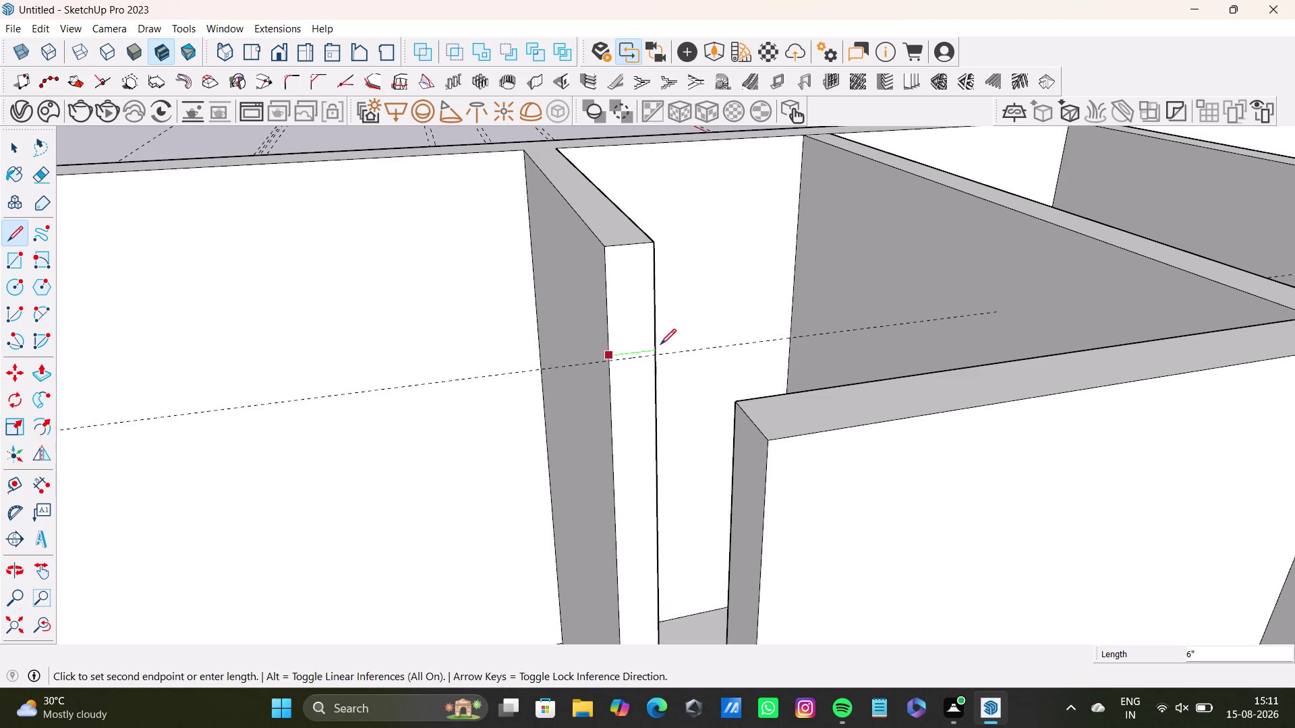
key(space)
click(17, 236)
scroll(up, 3)
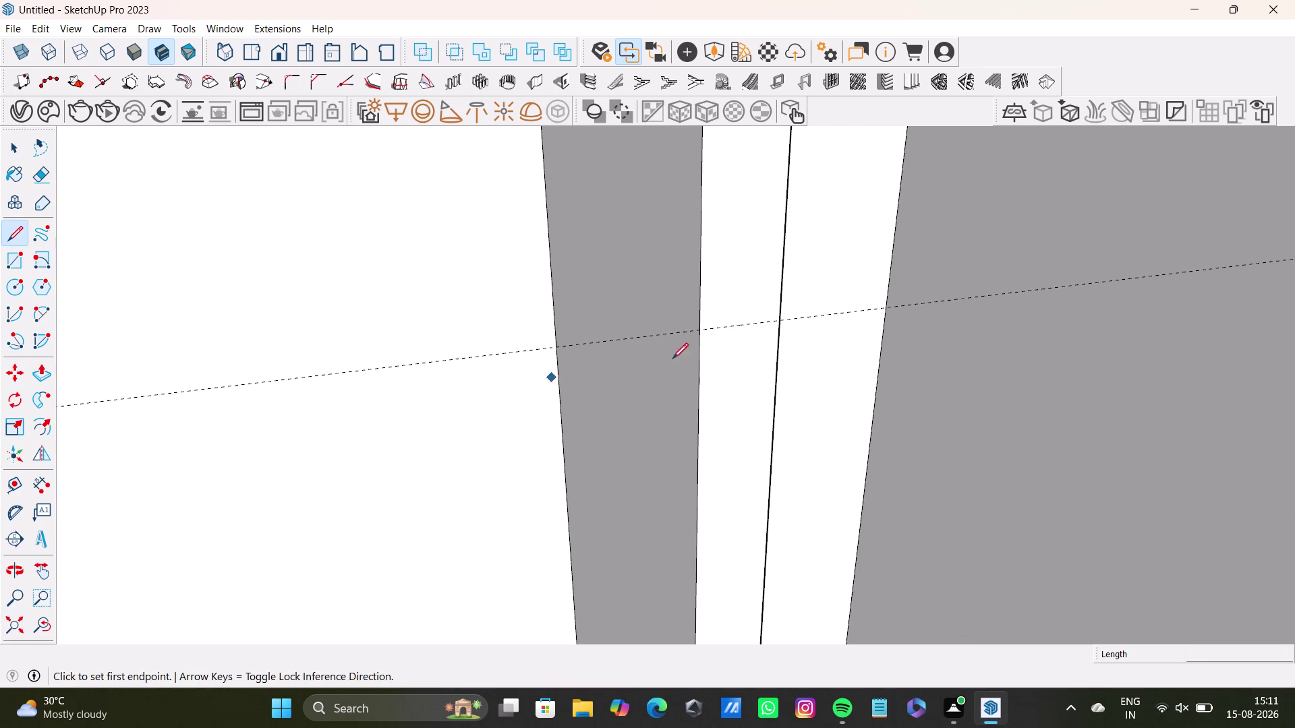
drag(700, 330, 714, 330)
click(780, 320)
key(space)
click(760, 304)
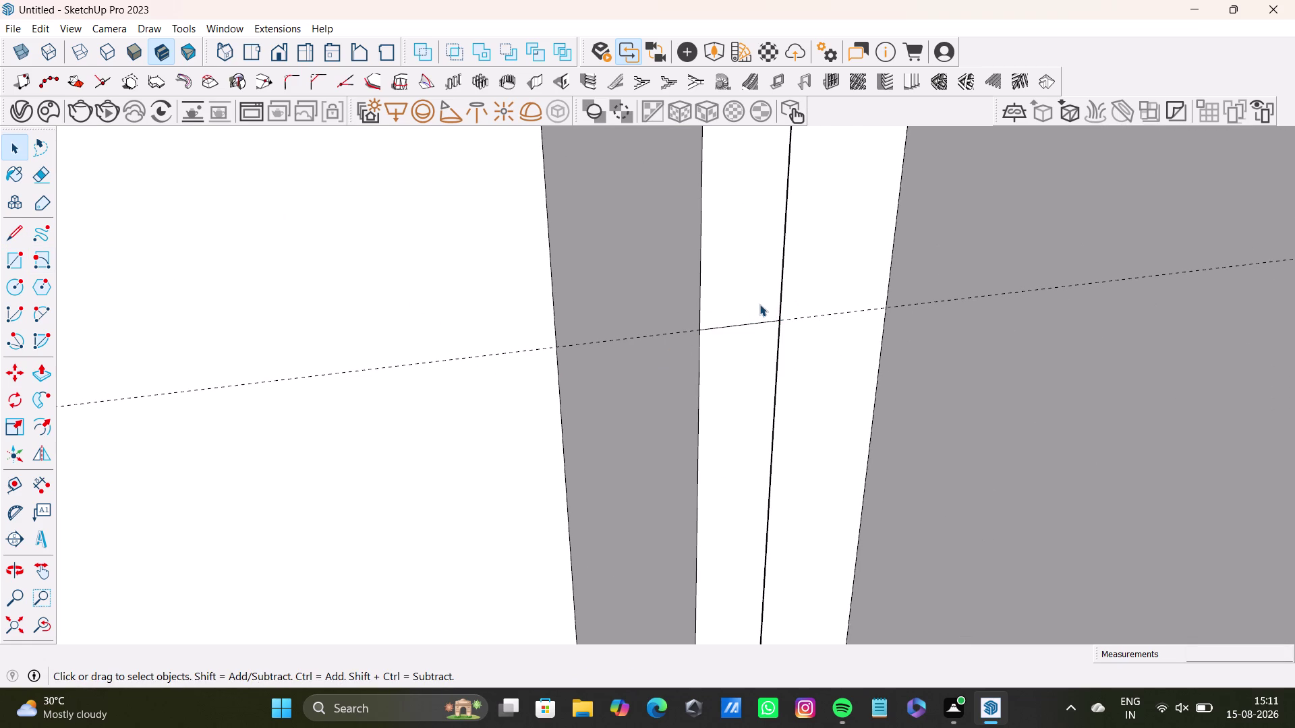
Push/Pull the split partition face to extend it toward the adjoining wall.
key(p)
drag(755, 249, 775, 270)
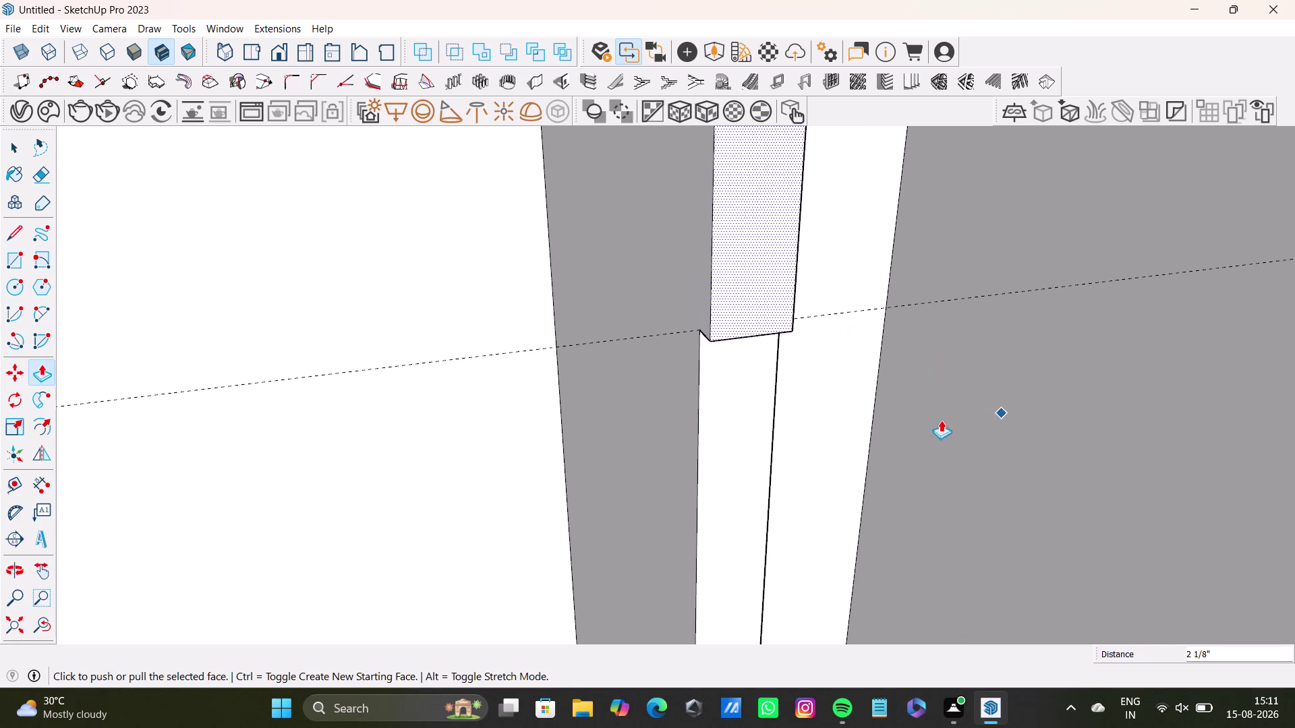
drag(749, 285, 953, 491)
middle_drag(945, 494, 1160, 601)
scroll(down, 3)
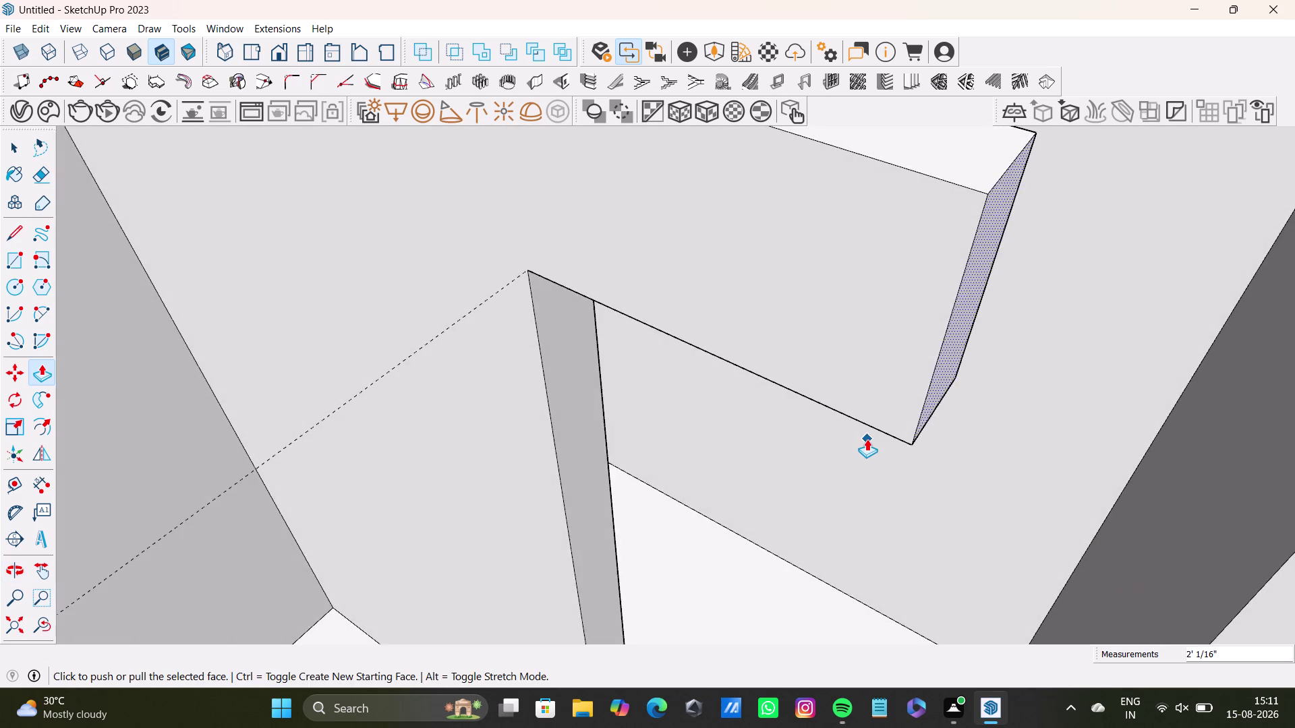
scroll(down, 3)
middle_drag(874, 431, 793, 437)
middle_drag(803, 441, 871, 441)
scroll(up, 3)
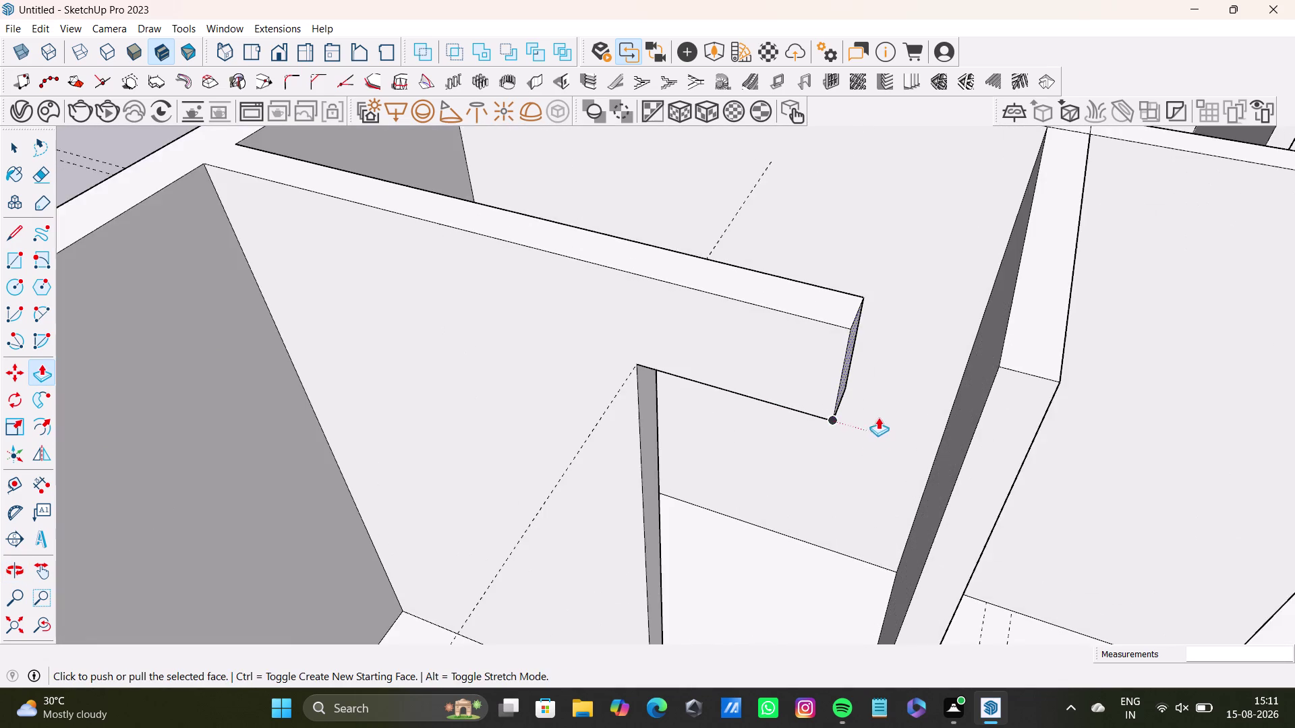
scroll(up, 3)
drag(838, 364, 1016, 405)
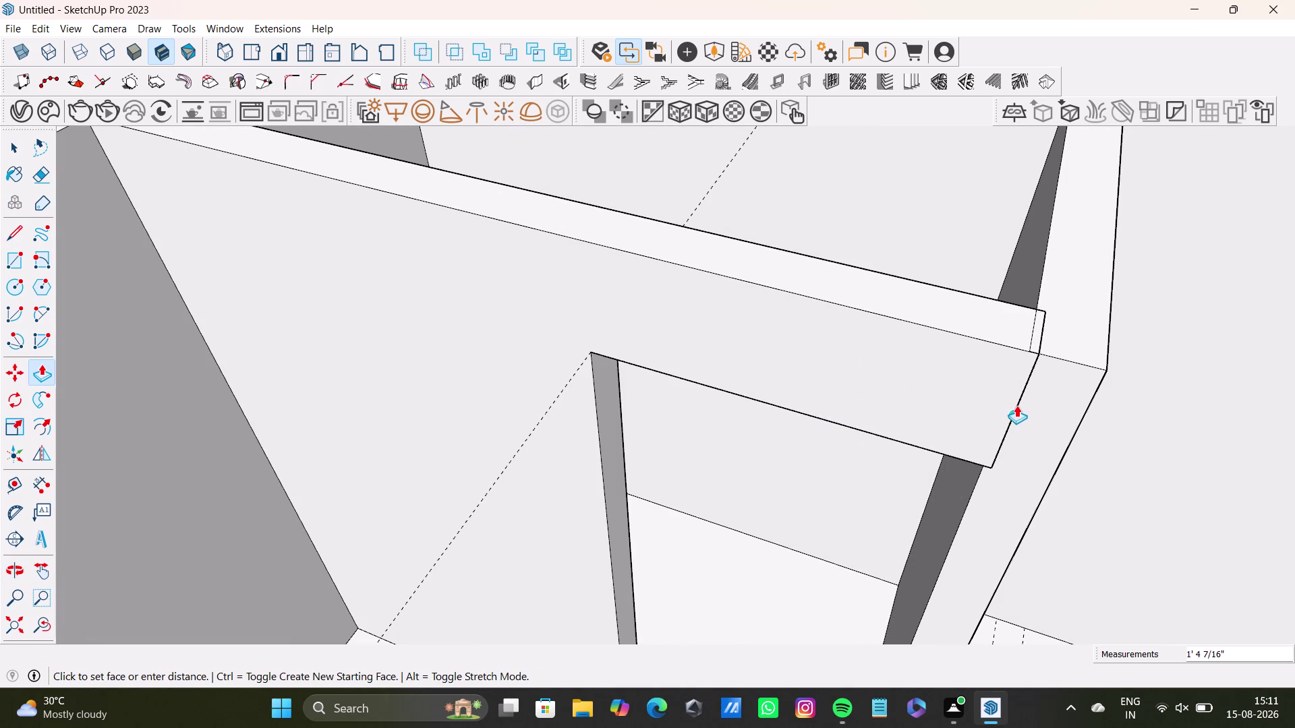
drag(1016, 406, 1007, 400)
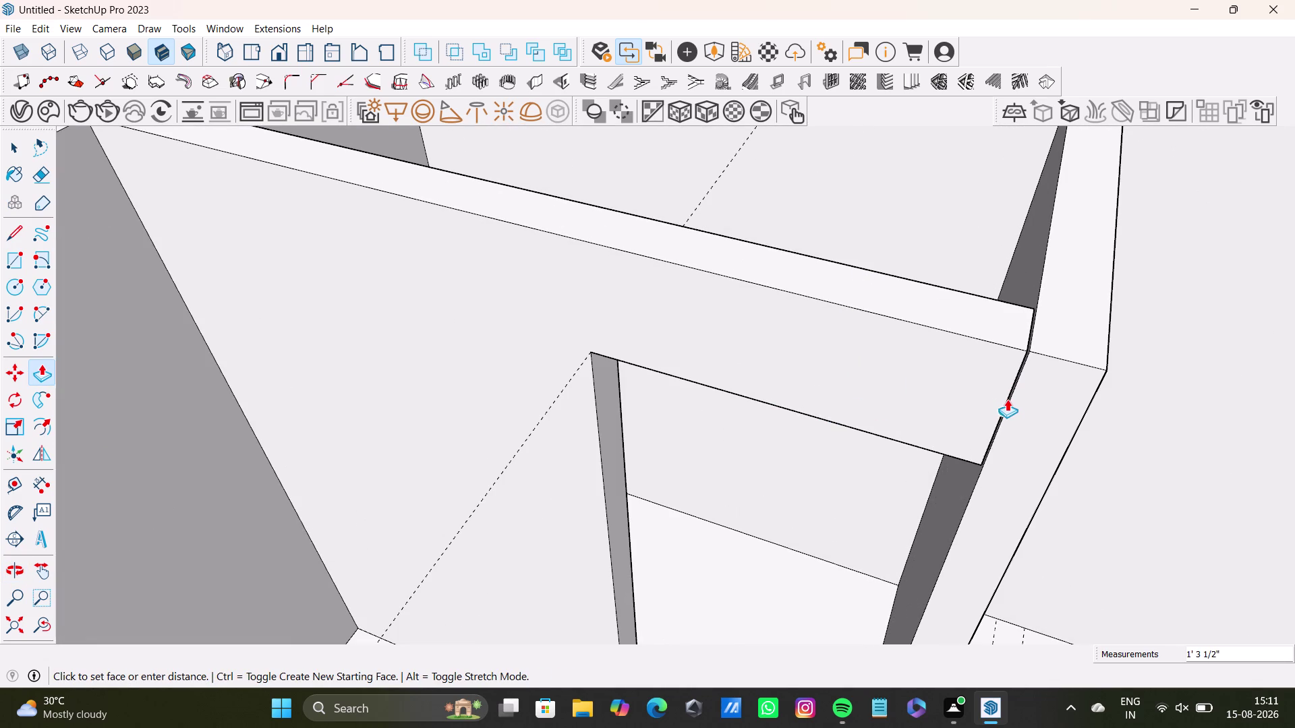
drag(1007, 400, 1008, 398)
scroll(up, 3)
Push the partition face flush against the wall, undoing the first attempt.
middle_drag(1021, 387, 787, 434)
scroll(up, 3)
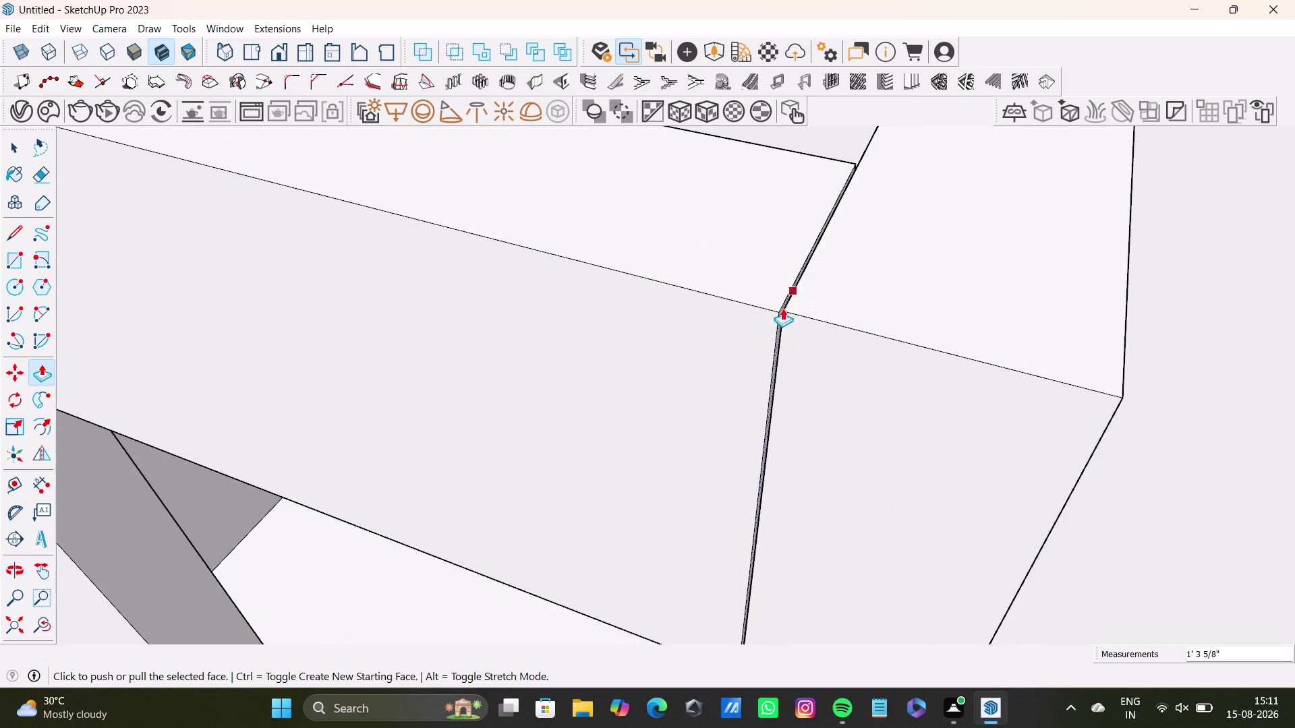
scroll(up, 3)
drag(771, 314, 795, 319)
click(794, 316)
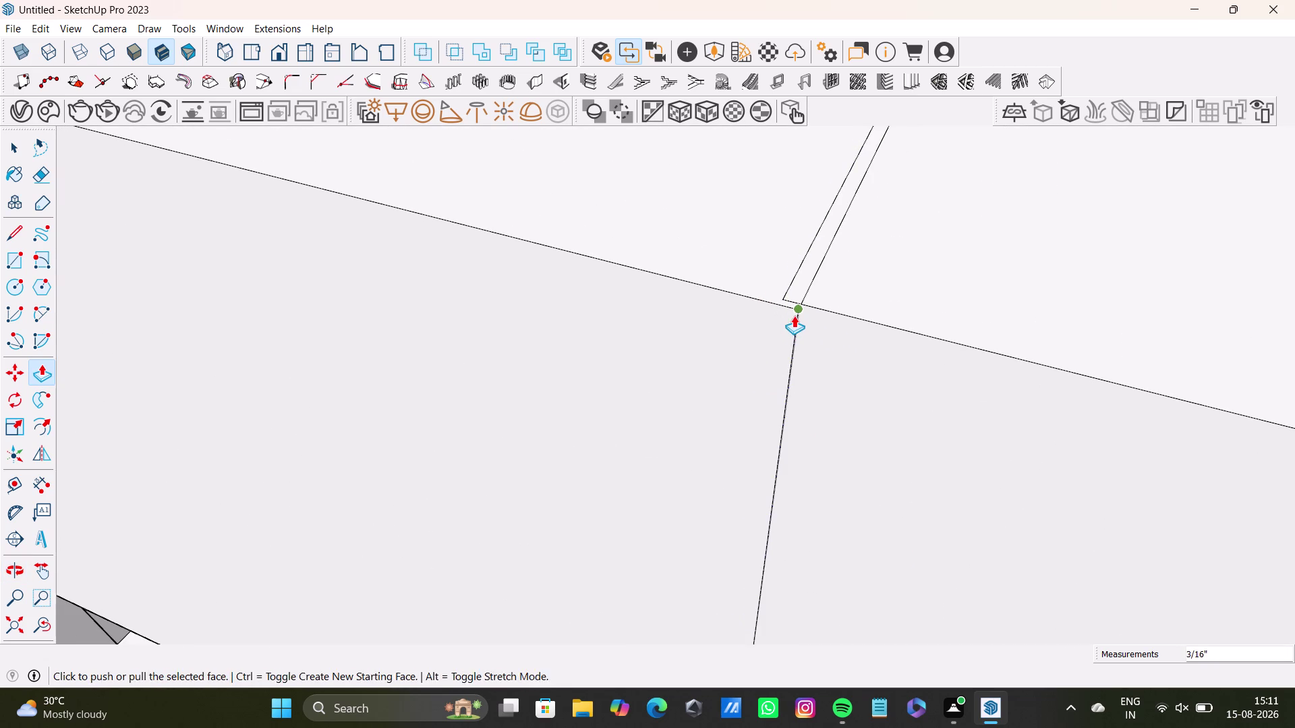
key(ctrl+z)
middle_drag(824, 347, 773, 159)
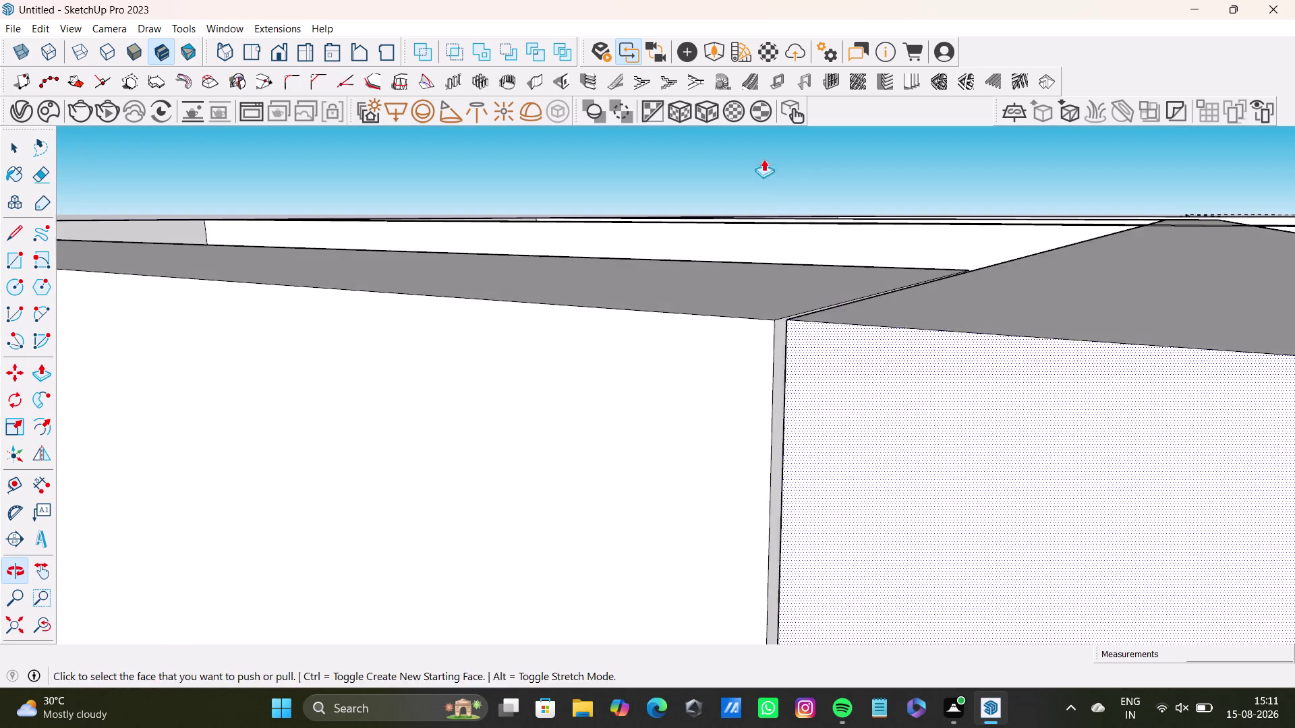
middle_drag(858, 379, 705, 368)
key(space)
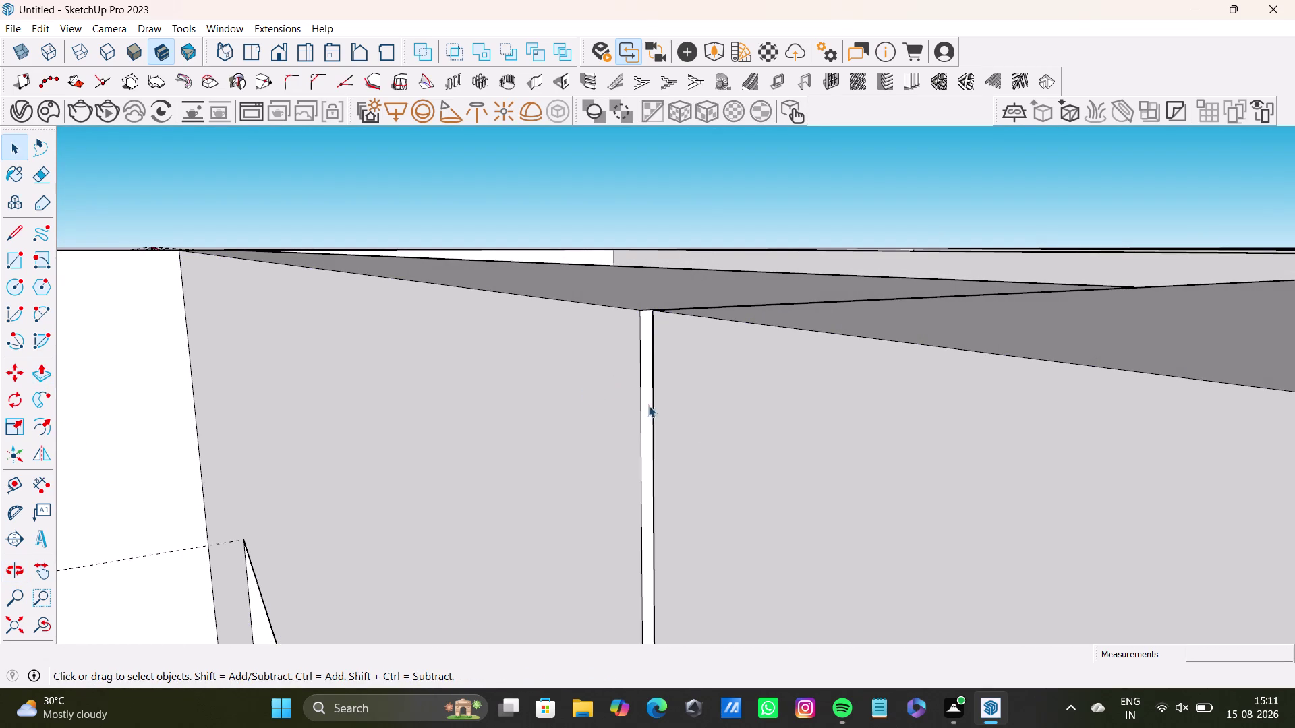
key(p)
click(763, 457)
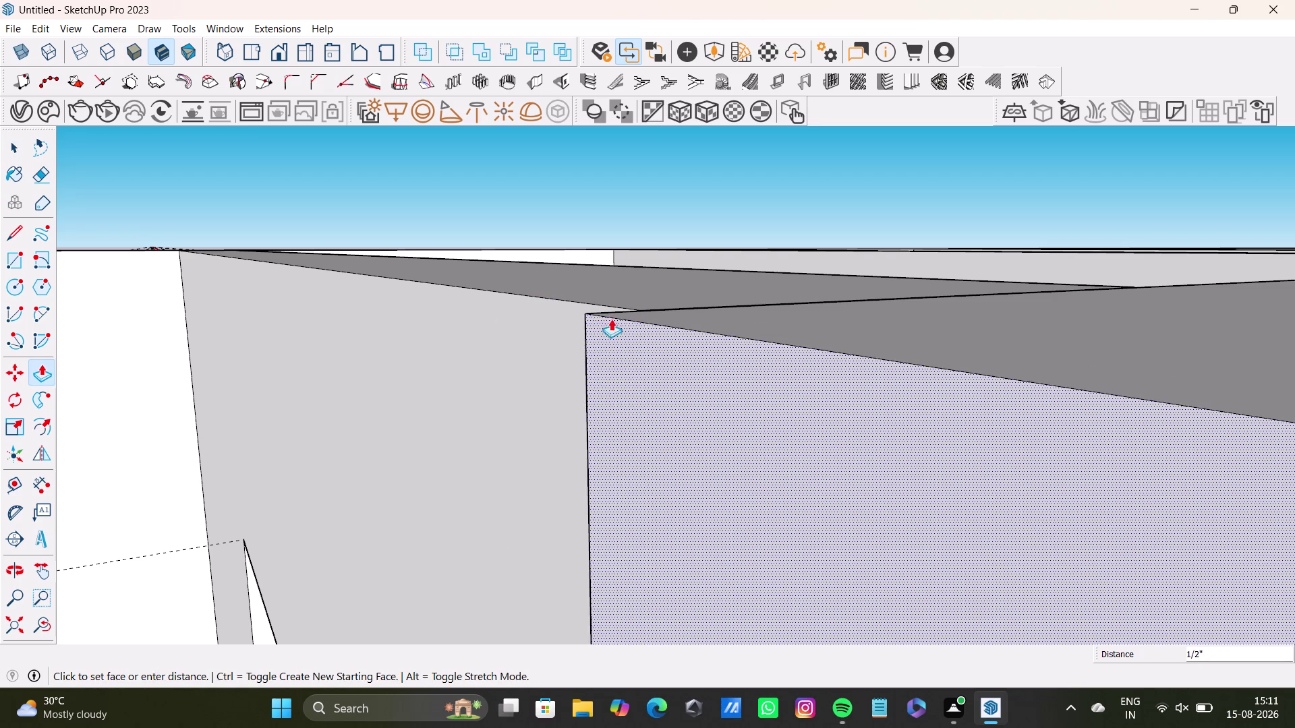
Push/Pull the sliver face to close the remaining gap between partition and wall.
middle_drag(615, 360, 762, 429)
click(577, 316)
middle_drag(652, 361, 649, 484)
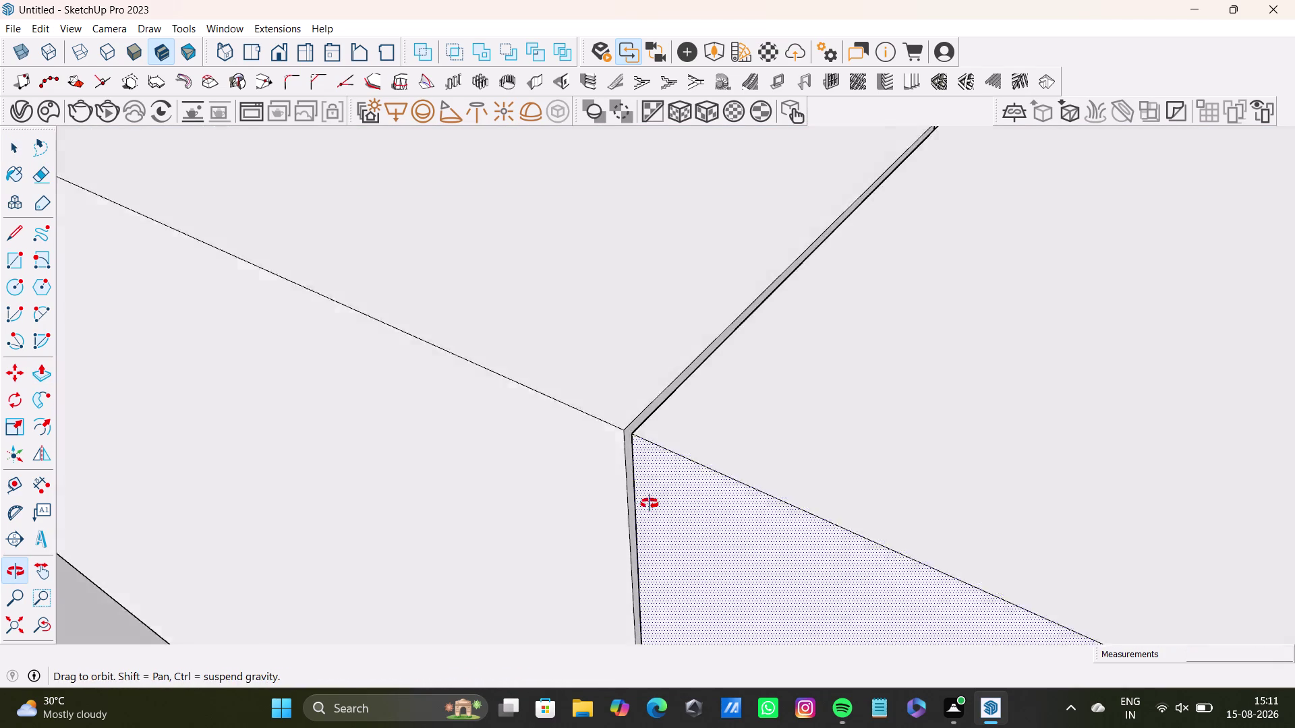
middle_drag(650, 484, 649, 559)
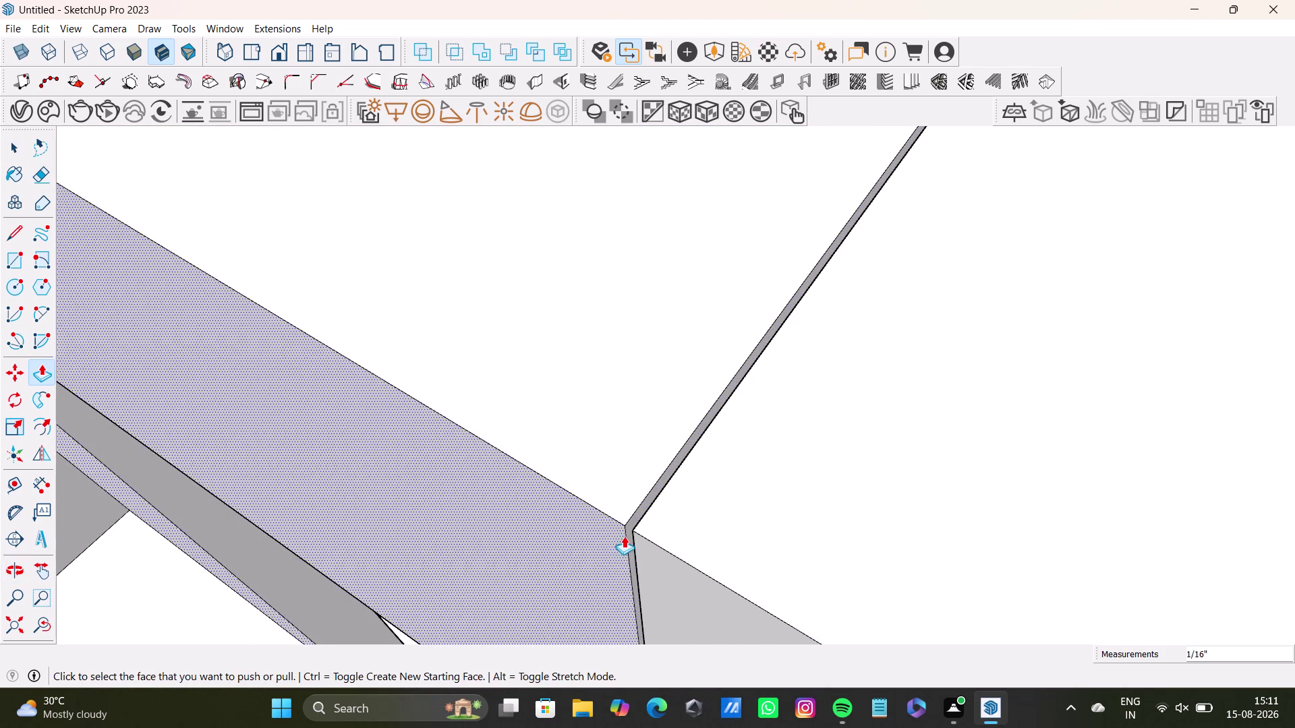
scroll(up, 3)
scroll(up, 3)
scroll(up, 3)
click(643, 507)
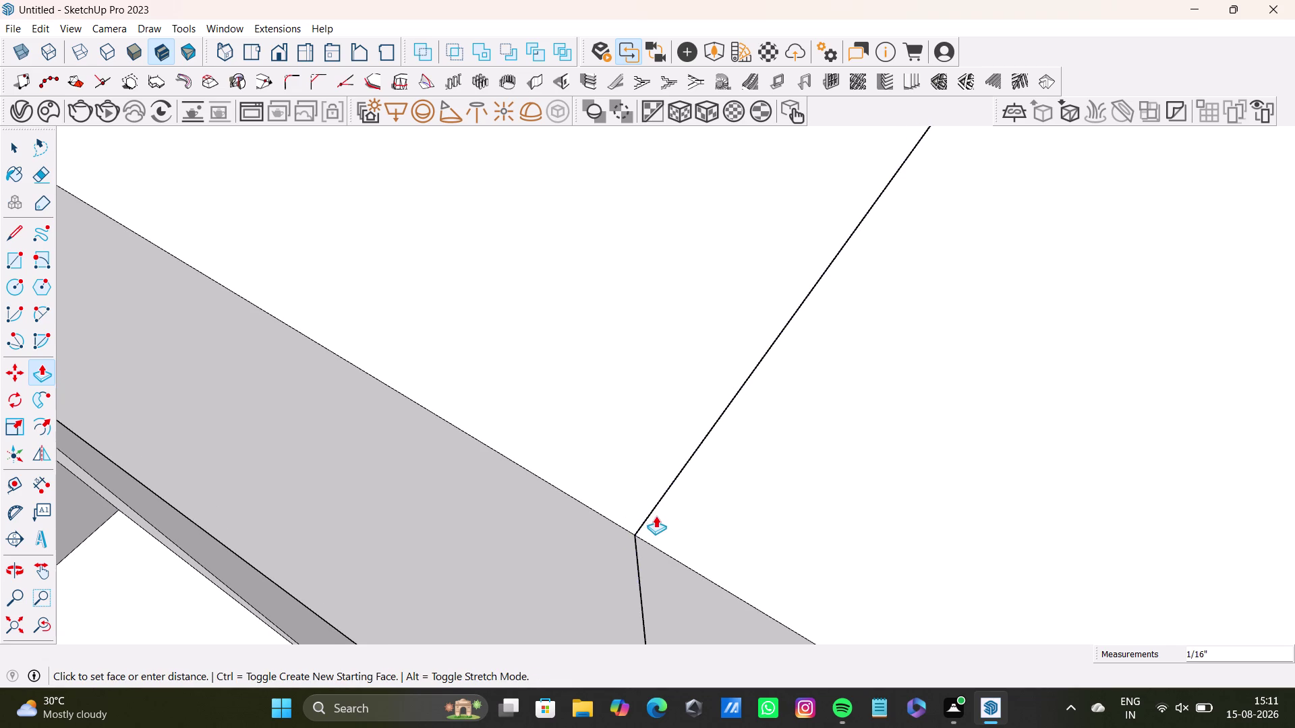
click(655, 515)
key(space)
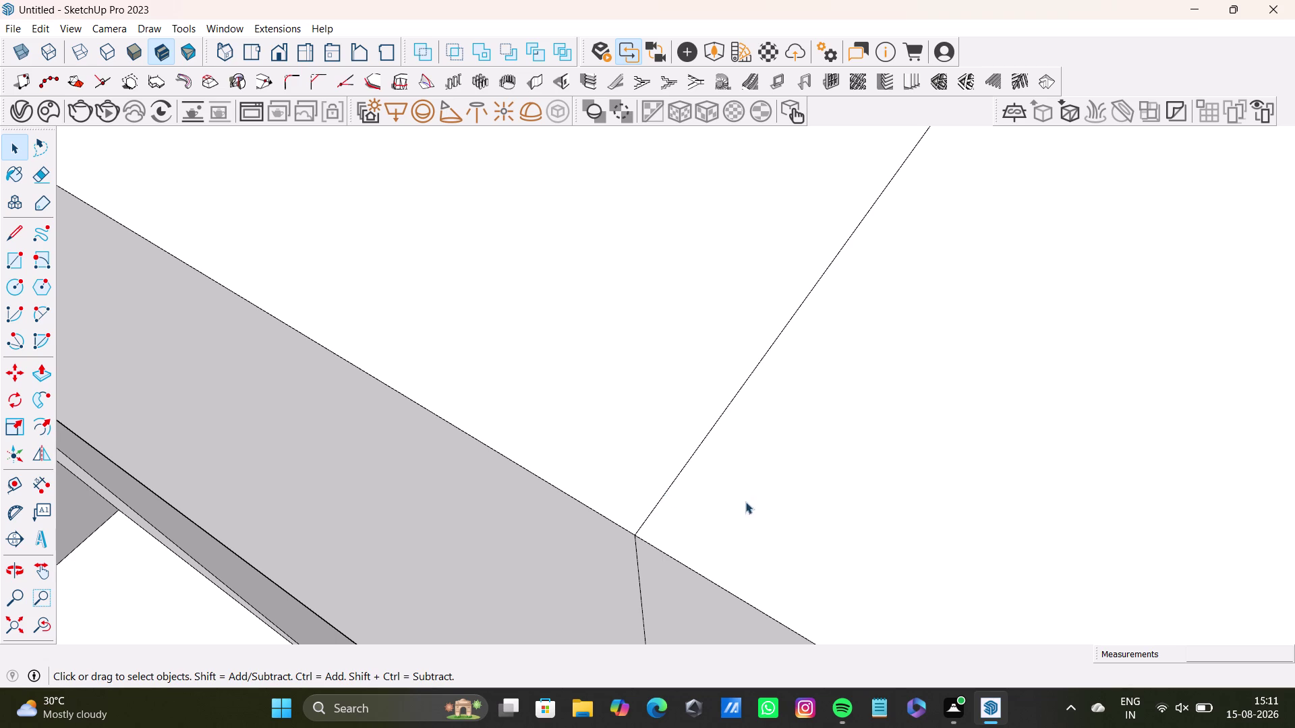
Select and delete the leftover seam edges where the partition meets the wall.
scroll(up, 3)
scroll(down, 3)
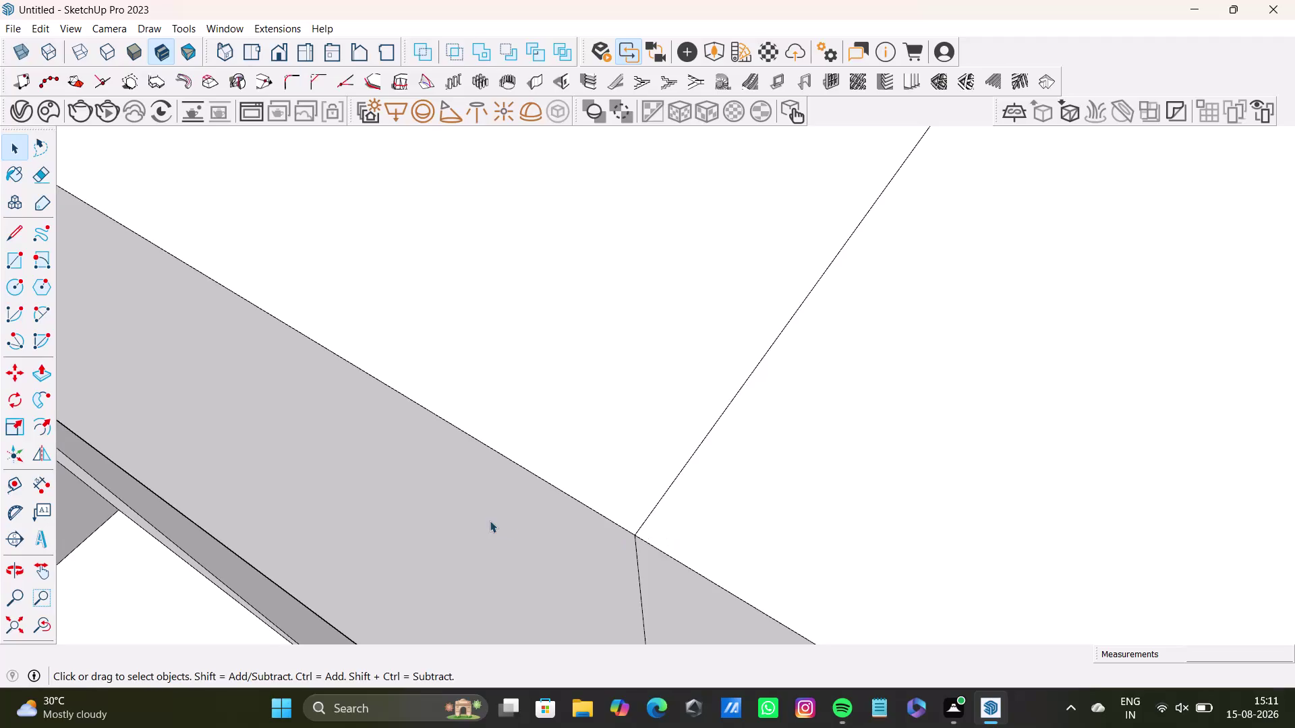
scroll(down, 3)
middle_drag(494, 505, 651, 365)
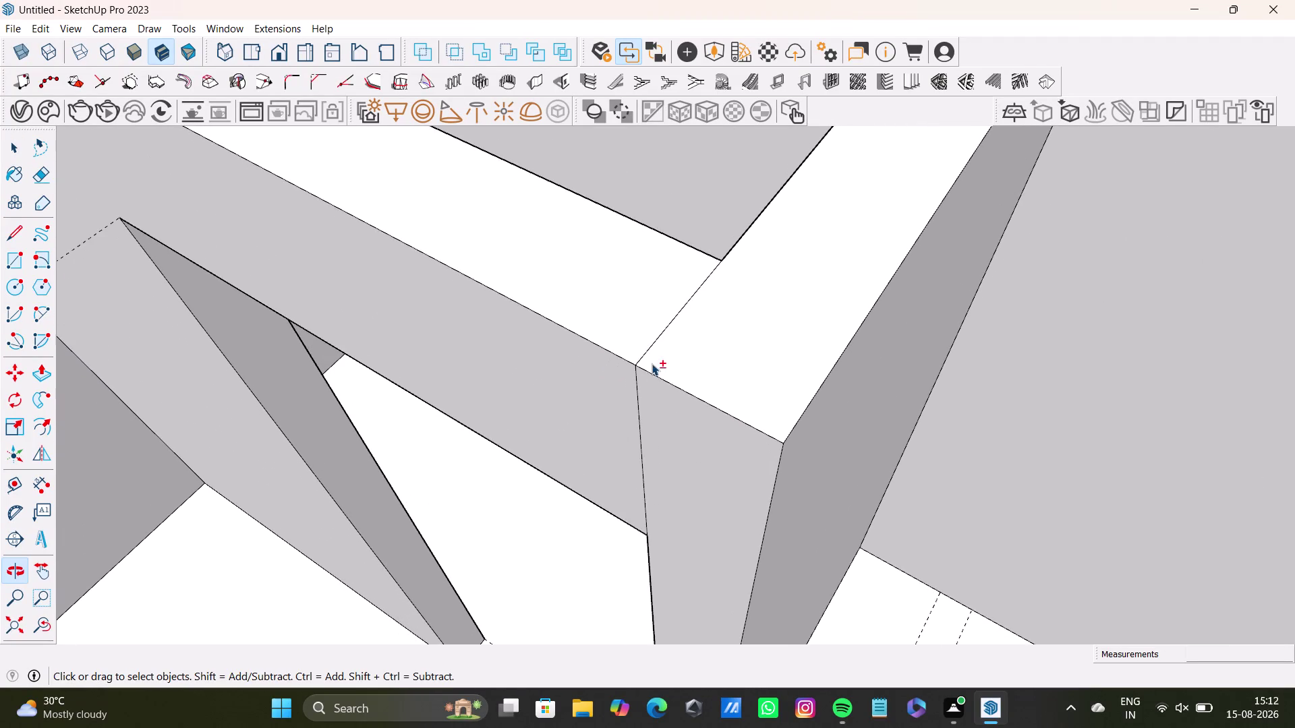
click(641, 461)
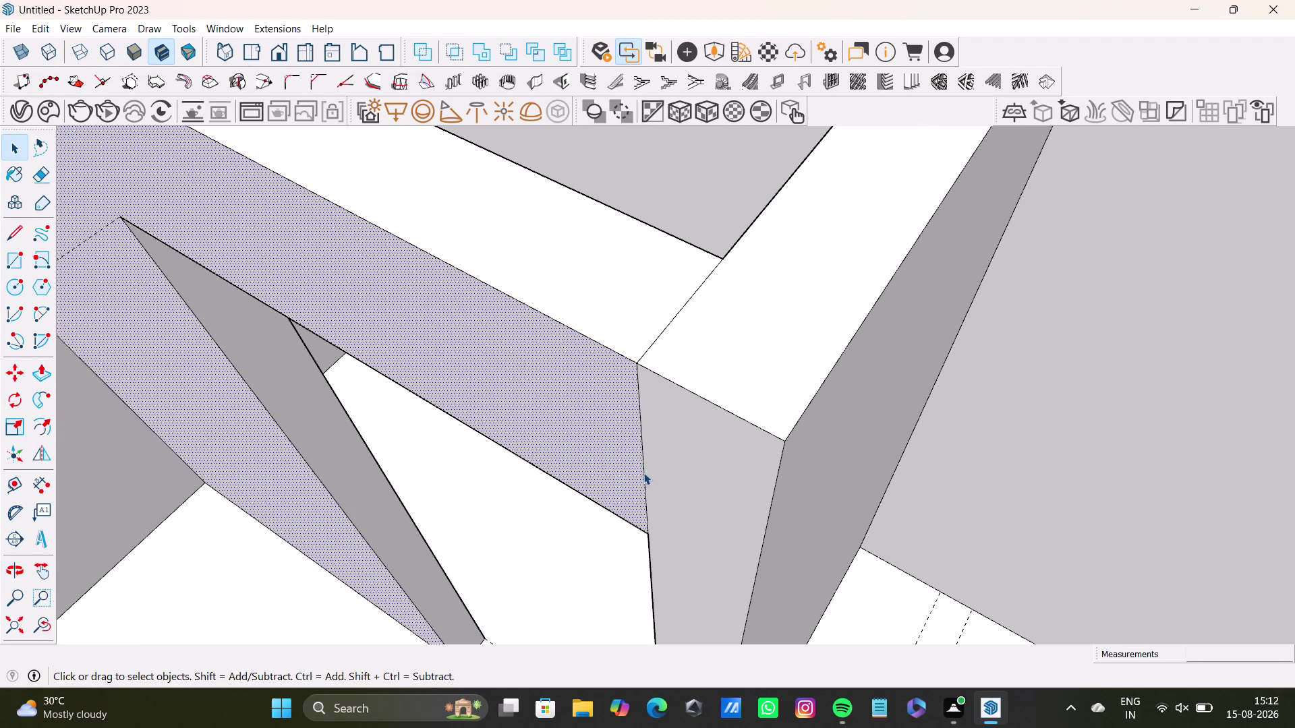
click(643, 473)
key(Delete)
click(660, 339)
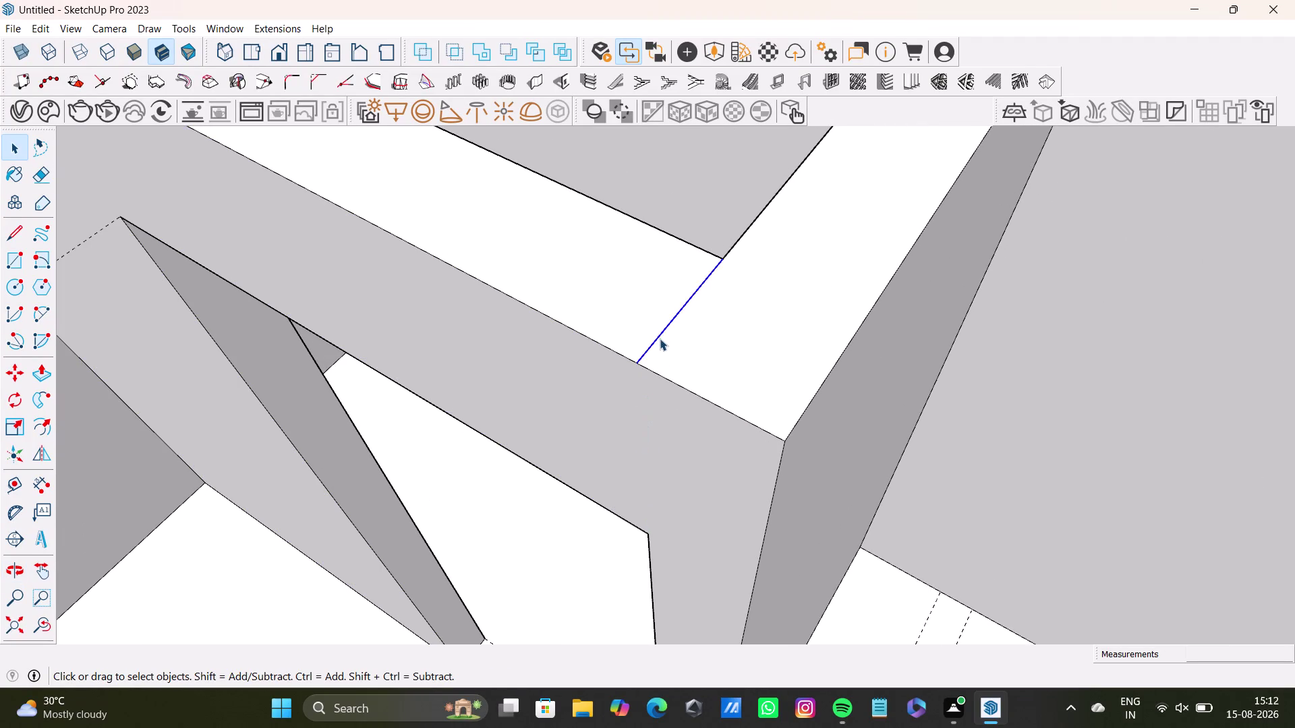
key(Delete)
scroll(down, 3)
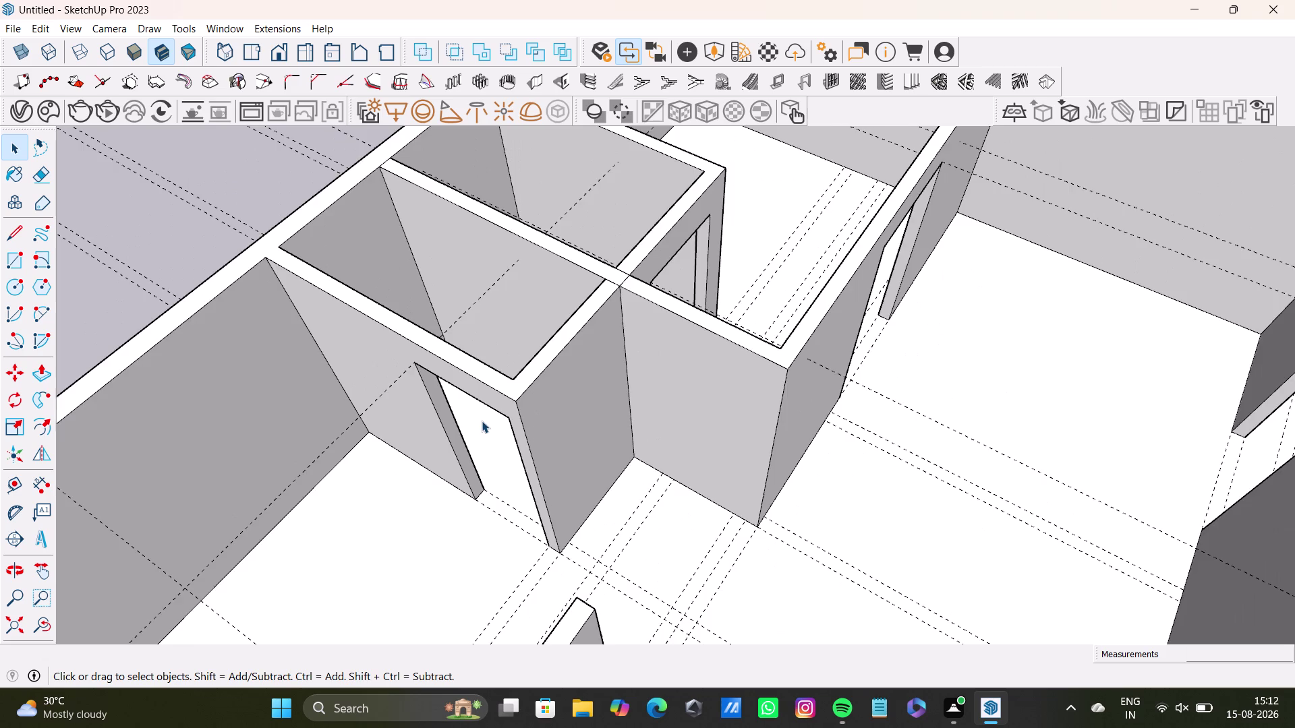
scroll(down, 3)
middle_drag(481, 421, 600, 319)
middle_drag(620, 319, 295, 293)
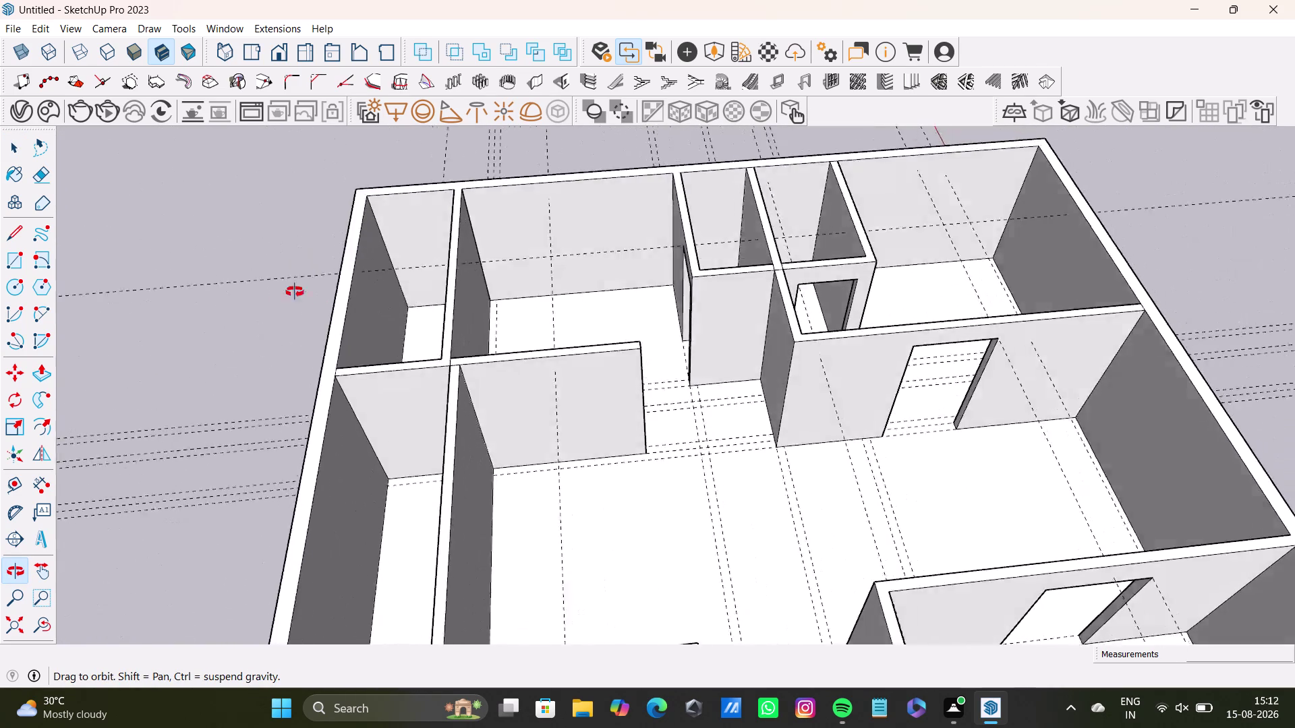
middle_drag(296, 292, 393, 415)
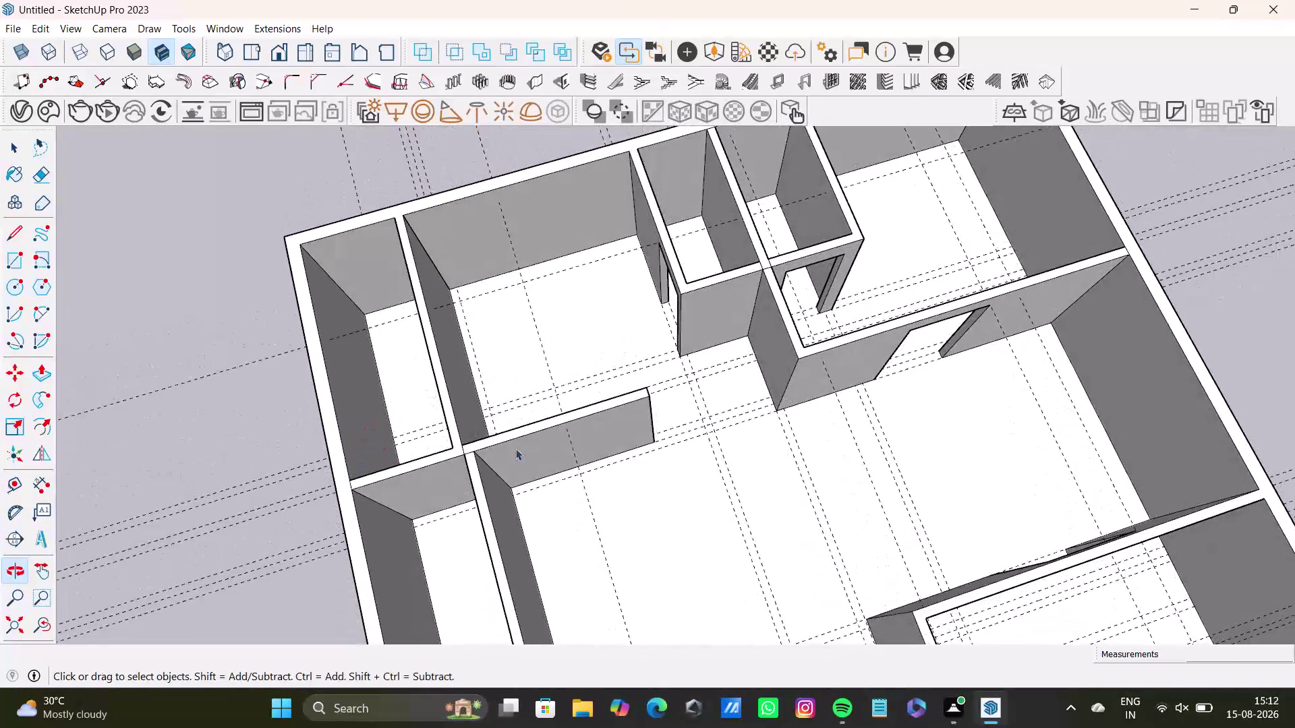
scroll(up, 3)
scroll(down, 3)
scroll(up, 3)
click(427, 455)
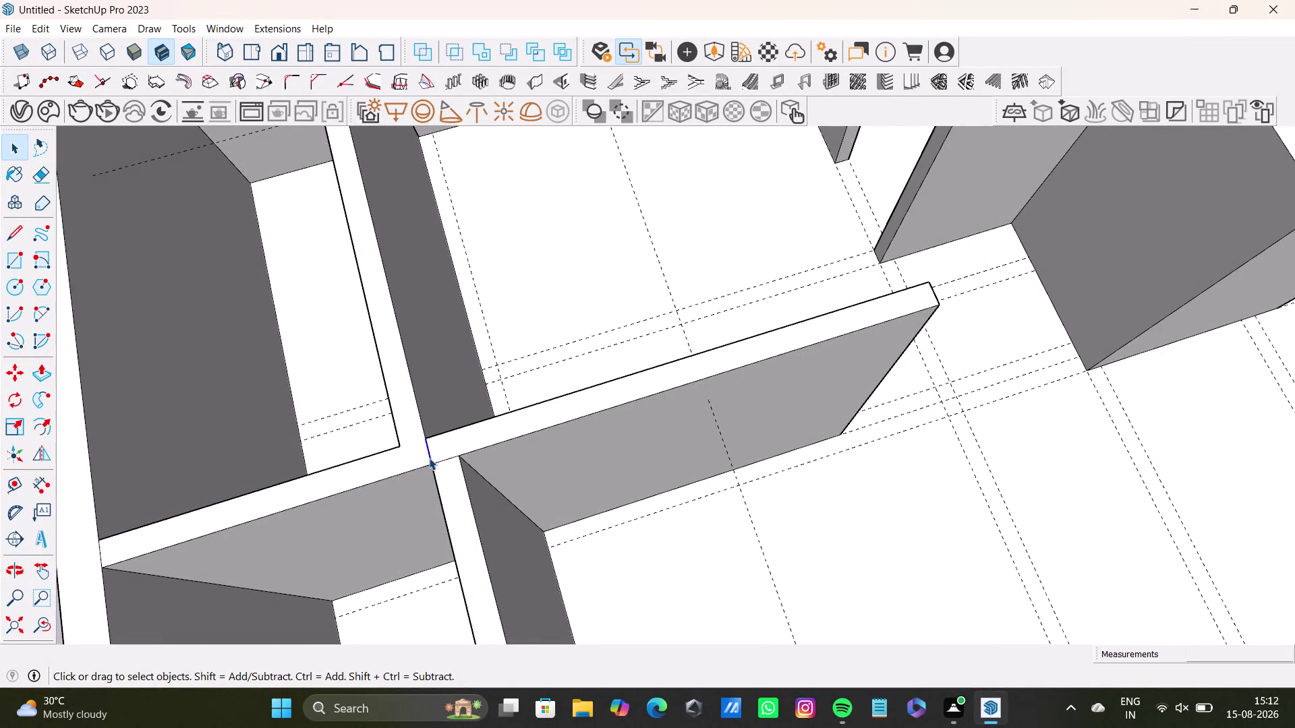
key(Delete)
key(space)
scroll(down, 3)
middle_drag(562, 422, 683, 200)
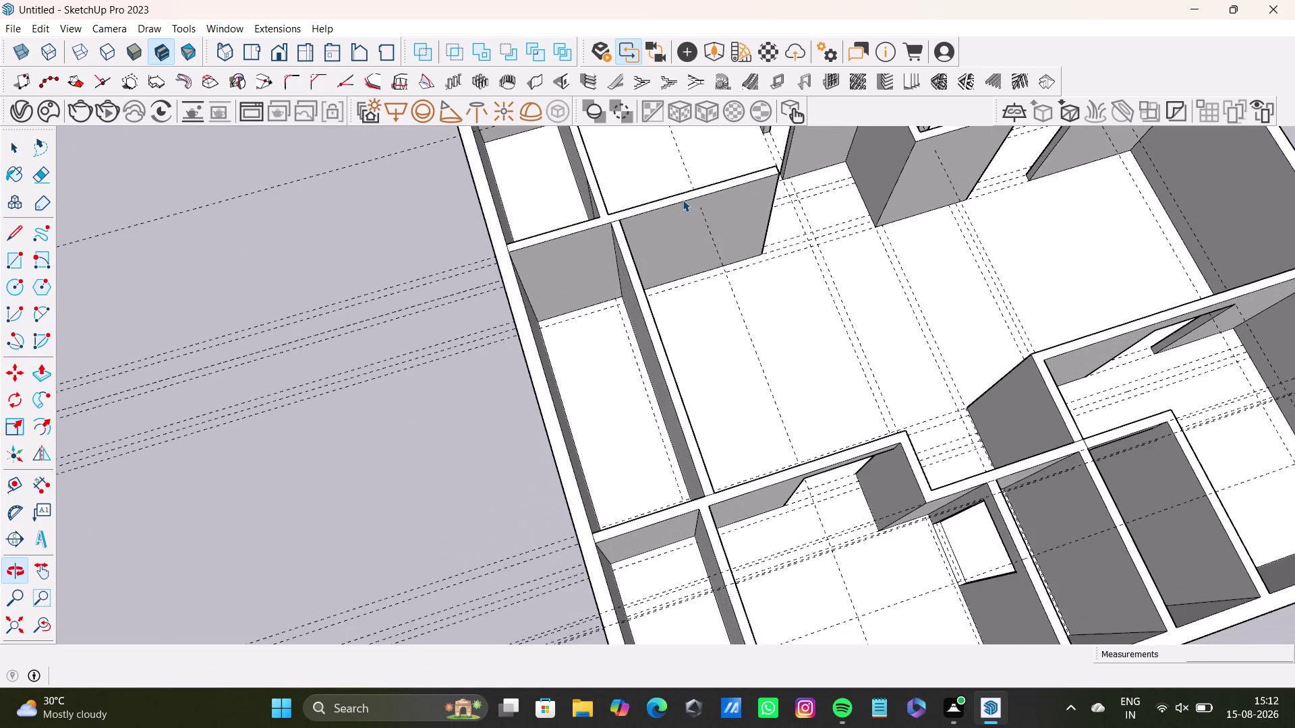
middle_drag(683, 252, 855, 195)
middle_drag(812, 319, 693, 136)
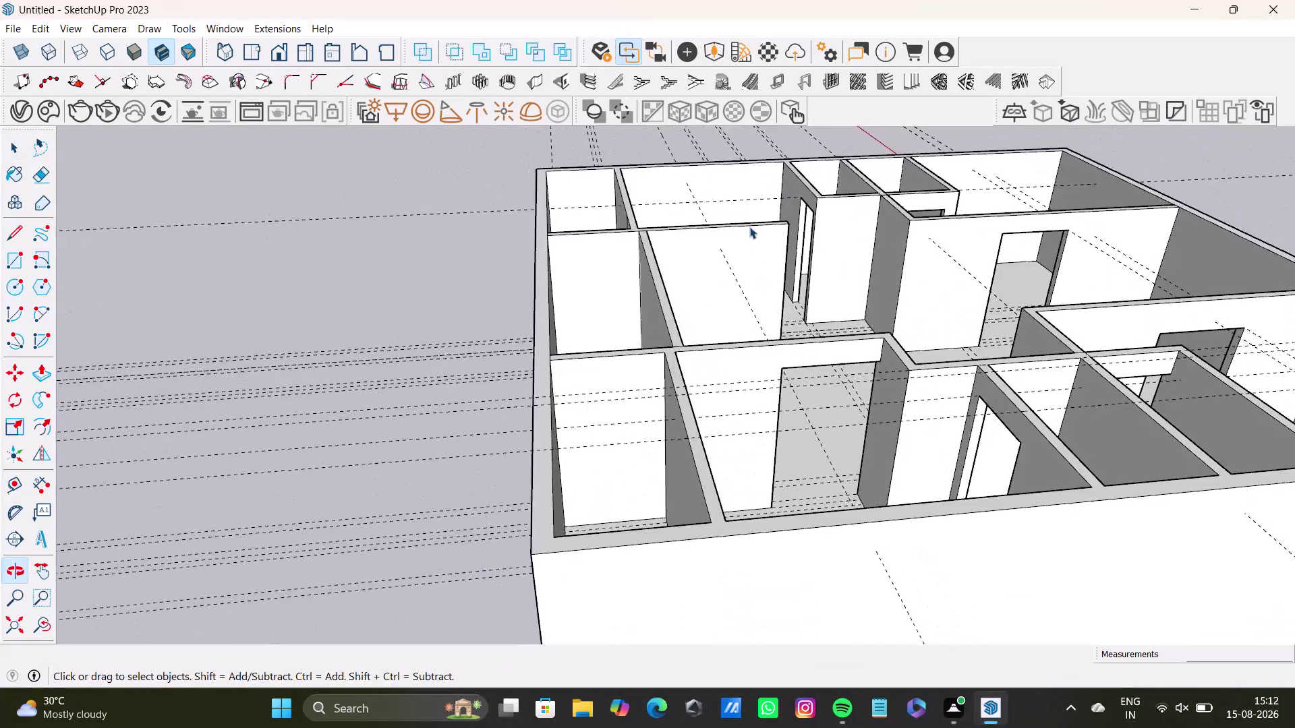
middle_drag(758, 248, 458, 282)
middle_drag(722, 375, 459, 405)
middle_drag(574, 412, 411, 487)
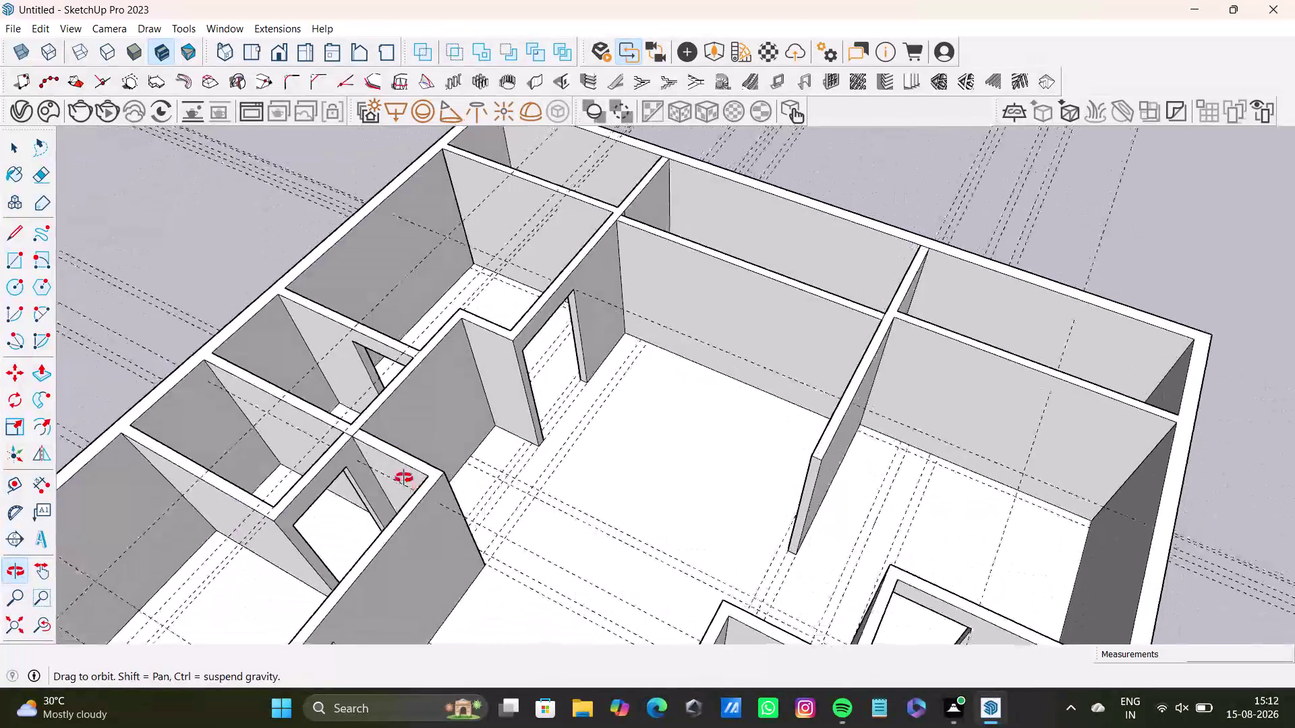
middle_drag(411, 487, 0, 421)
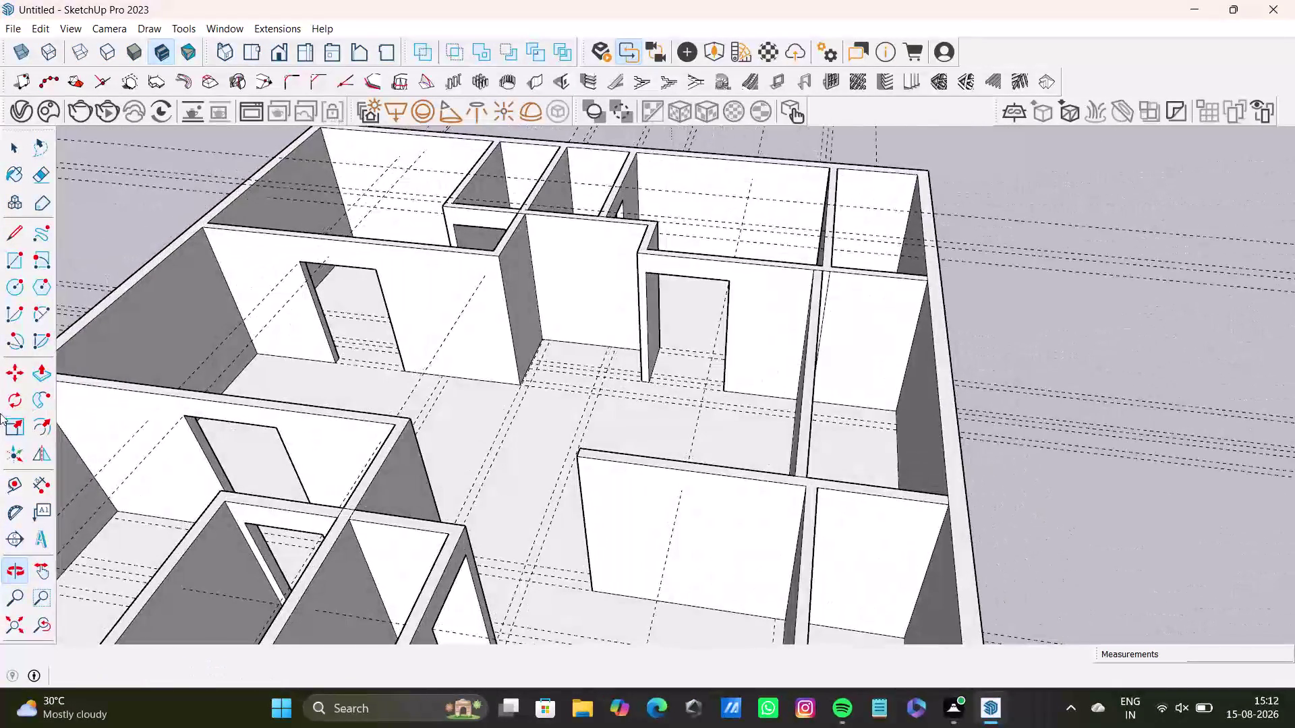
scroll(up, 3)
middle_drag(497, 471, 451, 470)
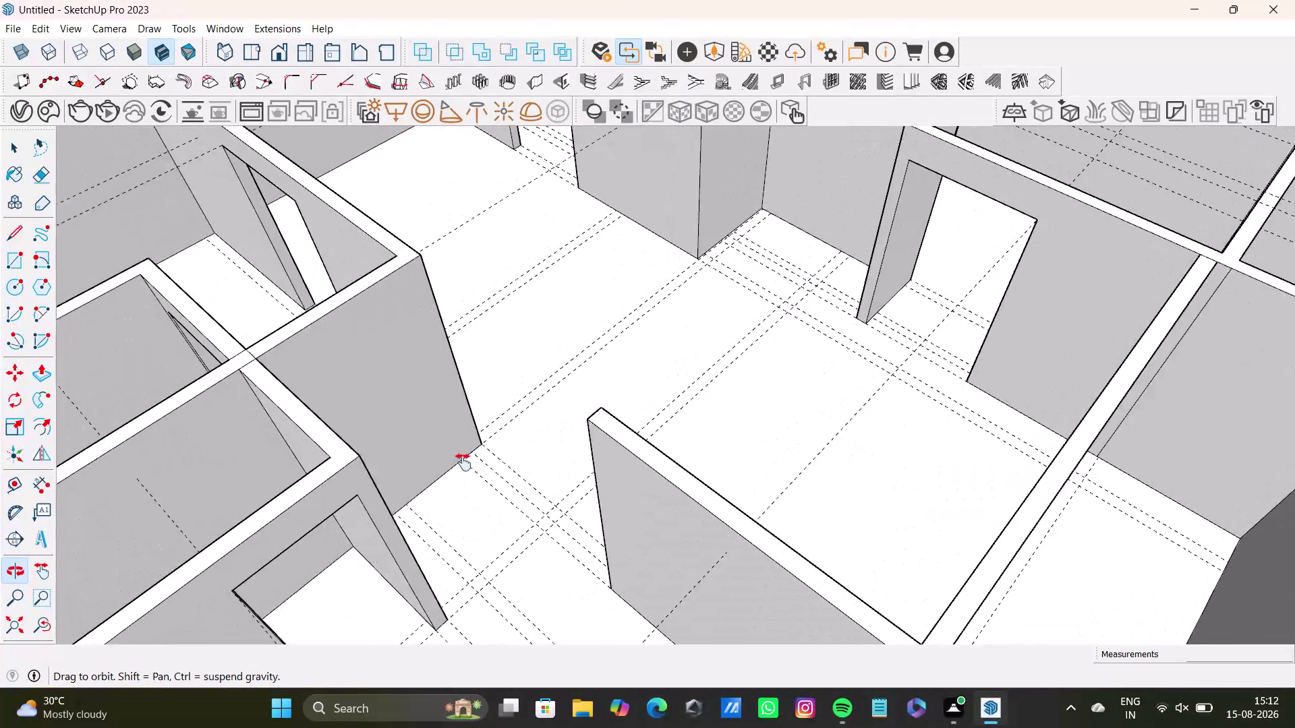
middle_drag(451, 469, 468, 462)
middle_drag(600, 531, 382, 556)
middle_drag(445, 487, 583, 538)
middle_drag(685, 555, 305, 589)
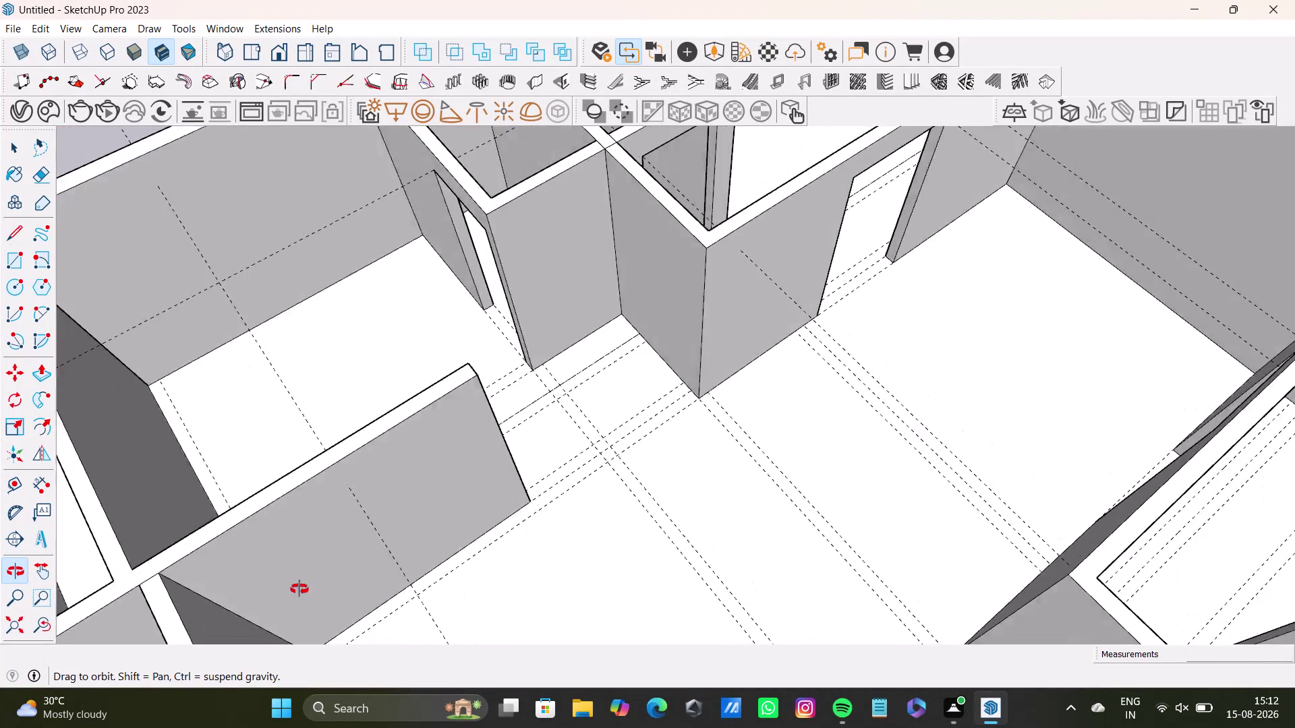
middle_drag(305, 590, 299, 590)
scroll(up, 3)
middle_drag(669, 433, 728, 555)
middle_drag(729, 556, 451, 588)
middle_drag(466, 550, 488, 529)
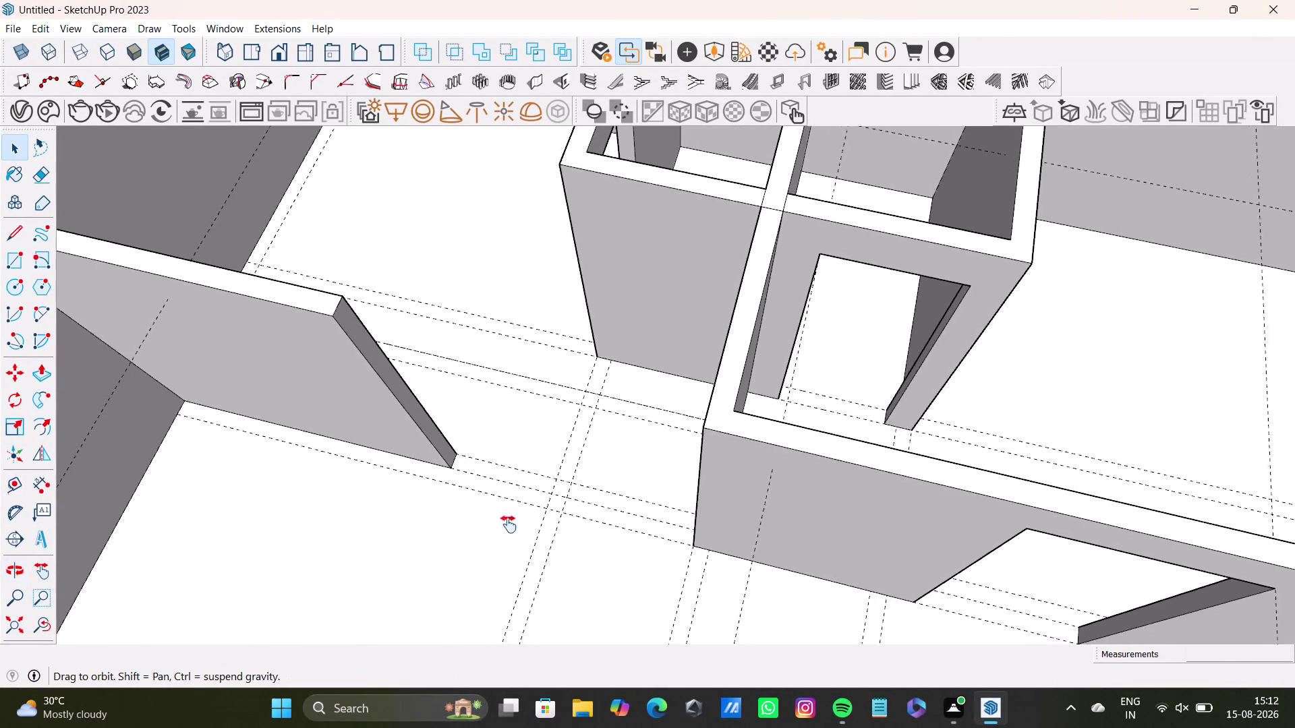
middle_drag(488, 529, 559, 607)
scroll(down, 3)
scroll(up, 3)
scroll(down, 3)
middle_drag(561, 507, 619, 358)
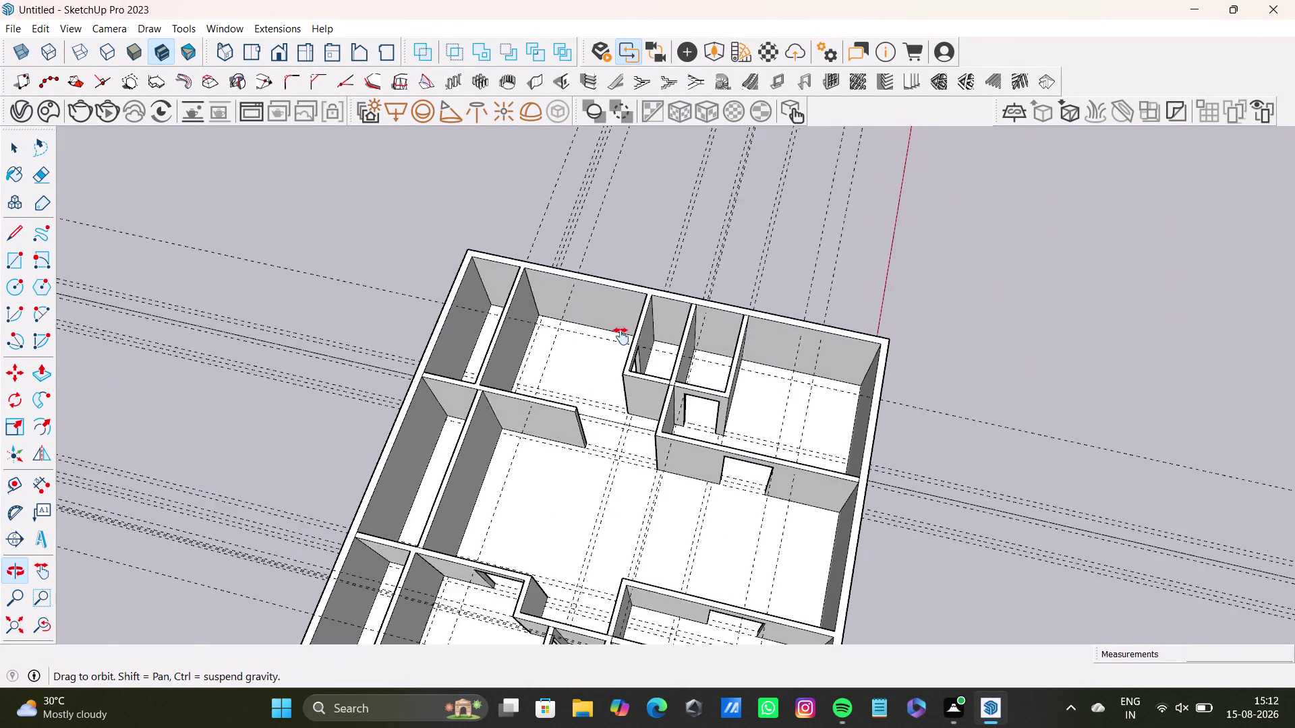
middle_drag(619, 358, 631, 282)
middle_drag(649, 346, 336, 352)
middle_drag(603, 278, 627, 460)
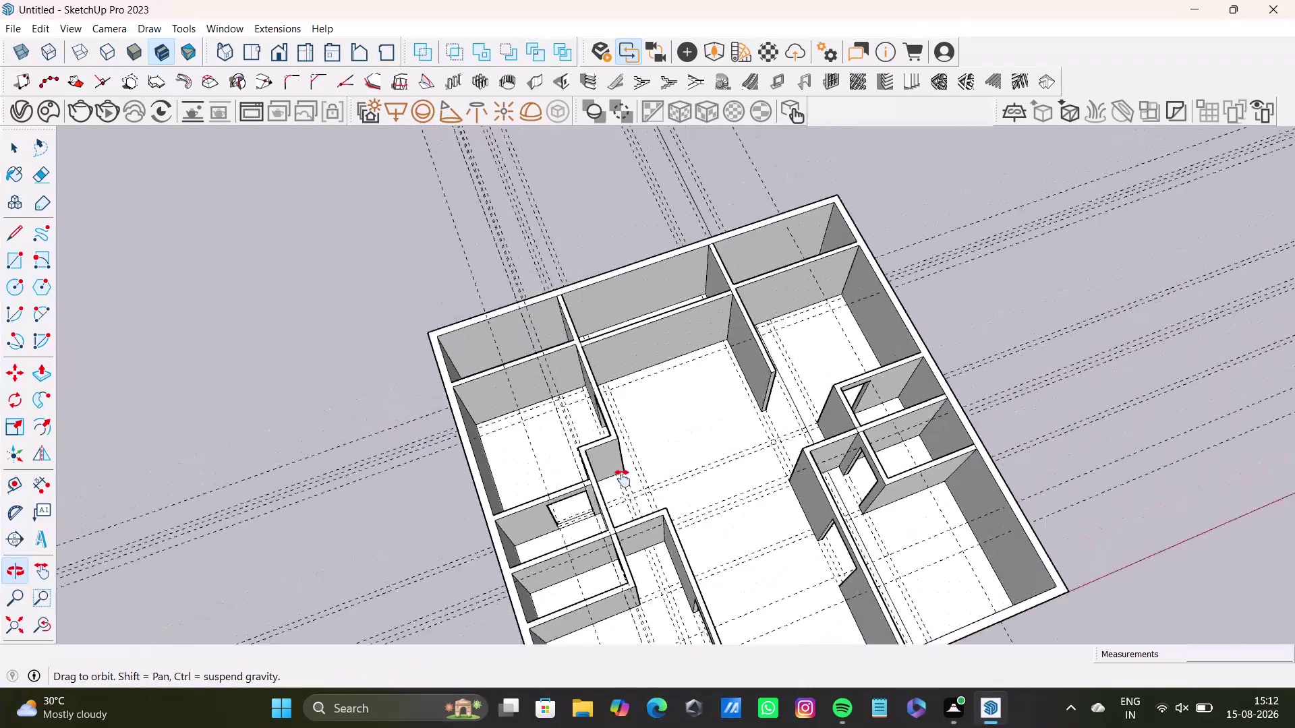
middle_drag(628, 460, 616, 496)
scroll(up, 3)
click(629, 437)
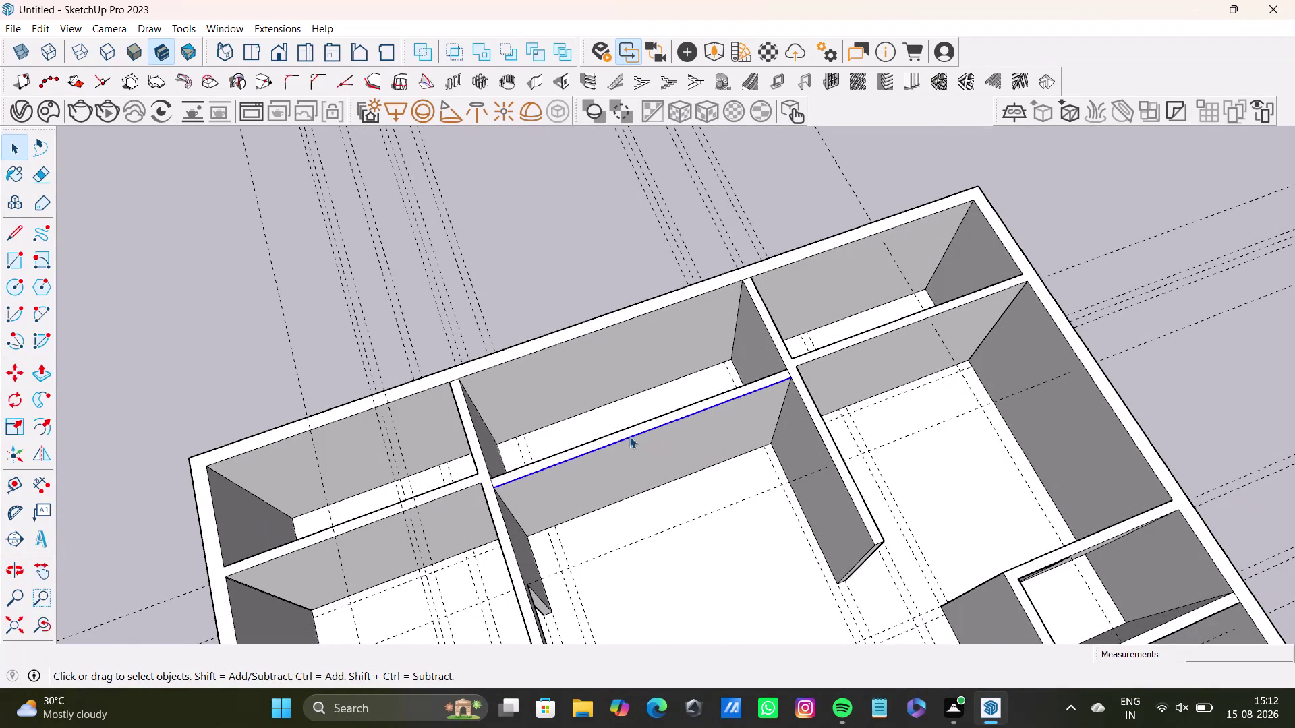
scroll(up, 3)
middle_drag(671, 455, 688, 376)
middle_drag(717, 411, 672, 483)
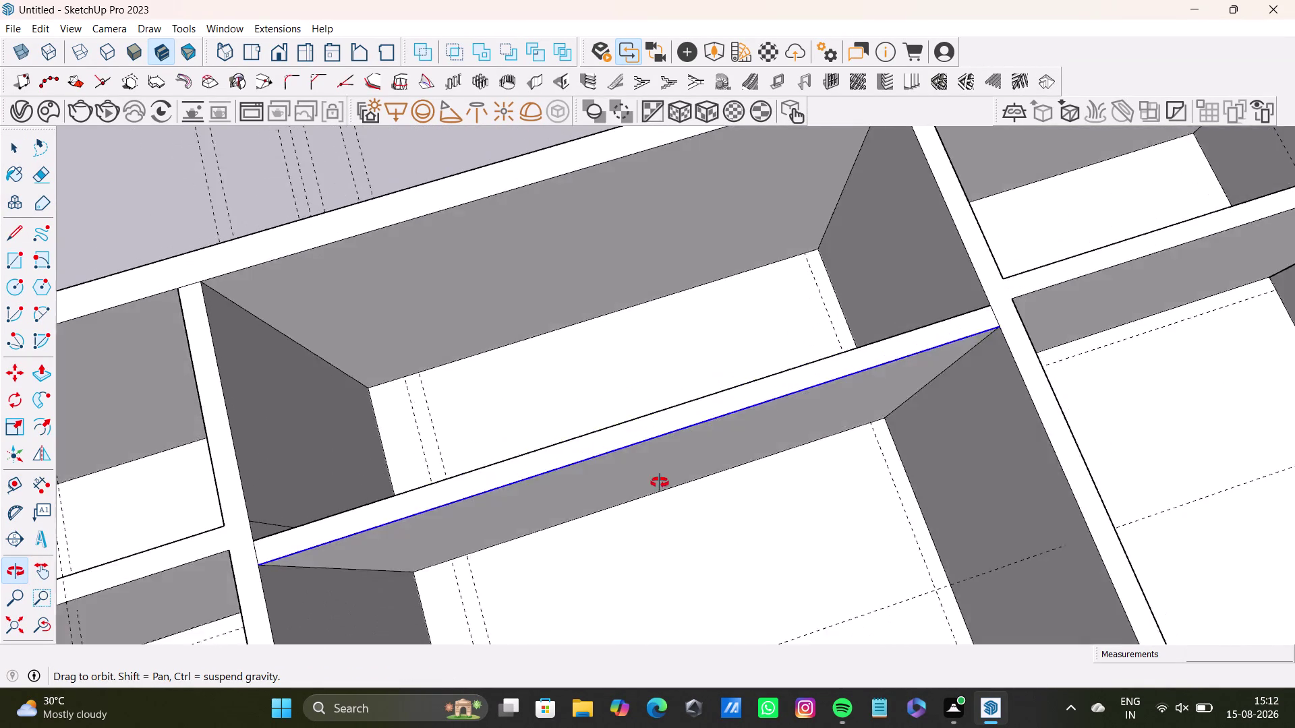
middle_drag(673, 483, 569, 402)
Select the interior wall's top face and measure along it, abandoning an unfinished guide.
double_click(613, 345)
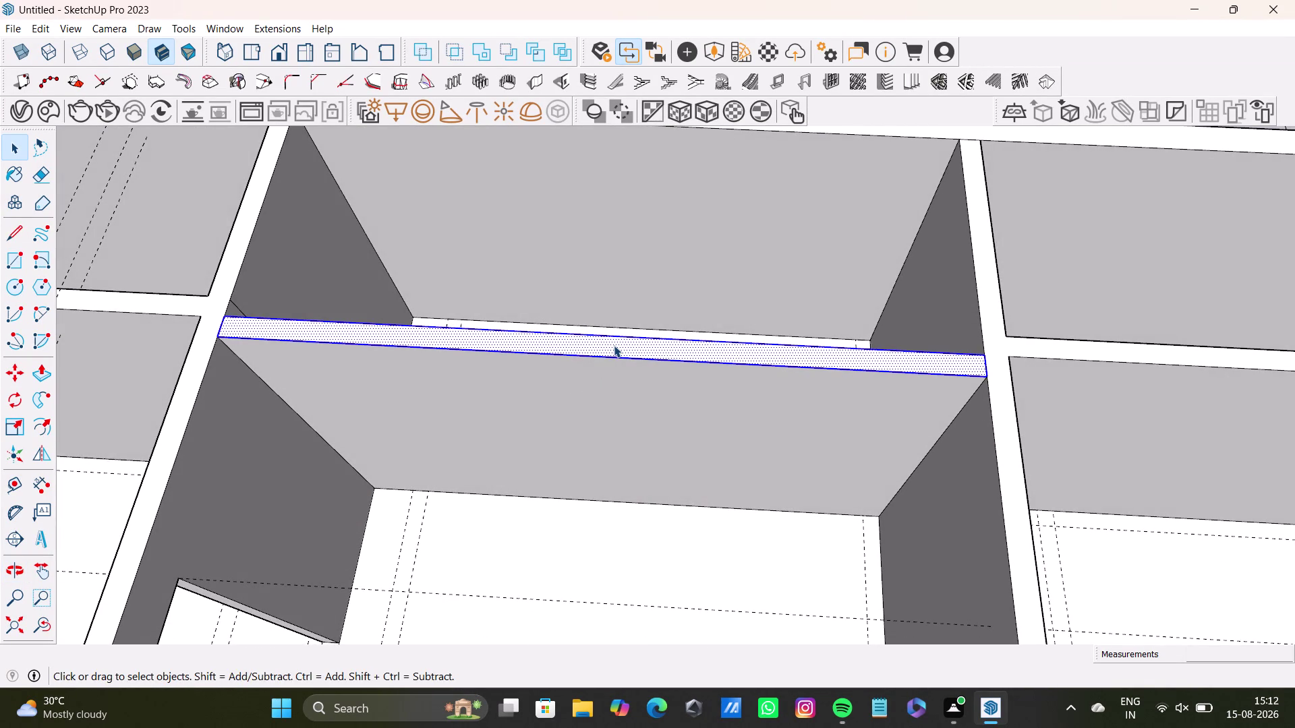
key(space)
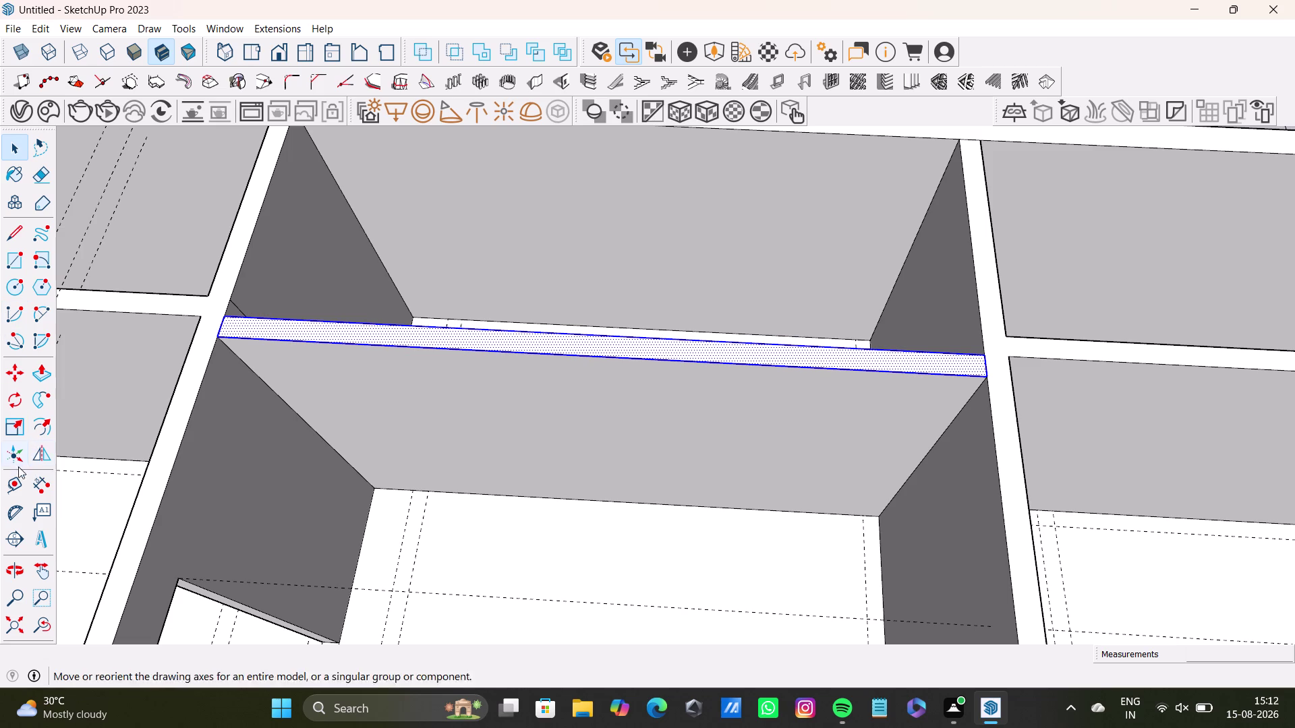
click(17, 484)
scroll(up, 3)
drag(183, 320, 224, 320)
click(560, 351)
scroll(down, 3)
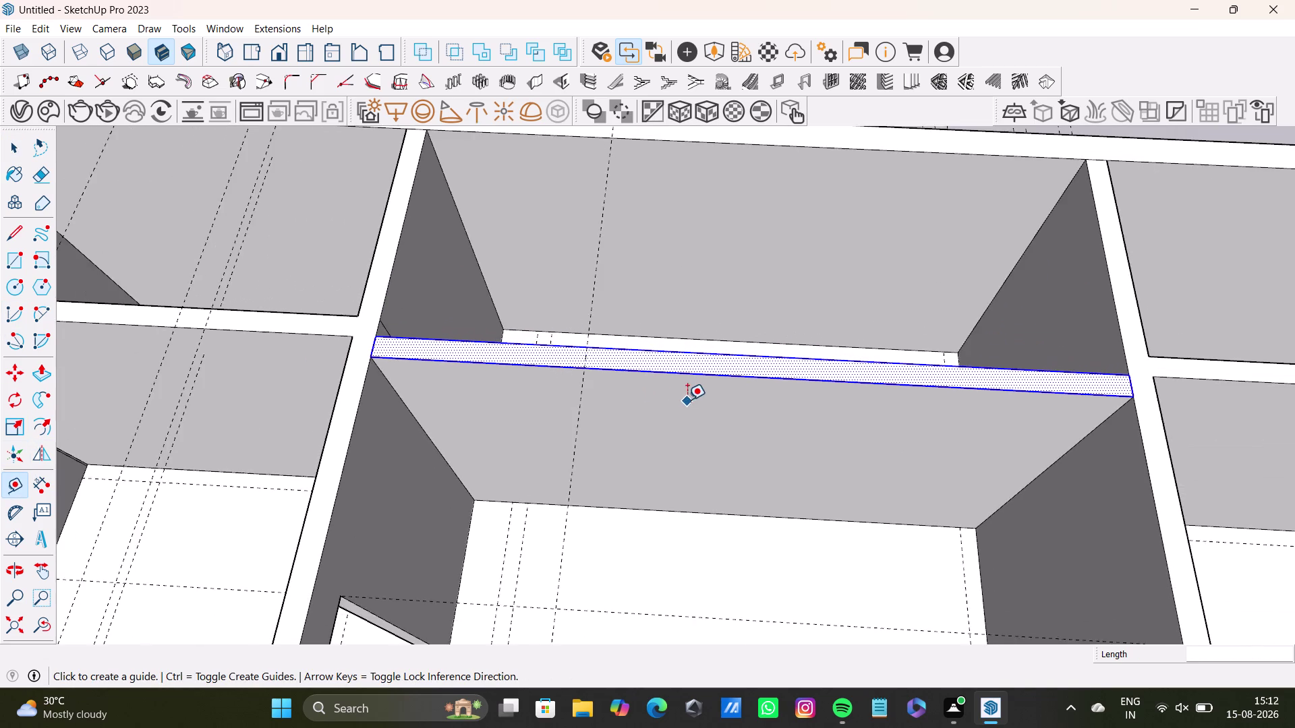
middle_drag(687, 400, 523, 404)
drag(17, 487, 34, 483)
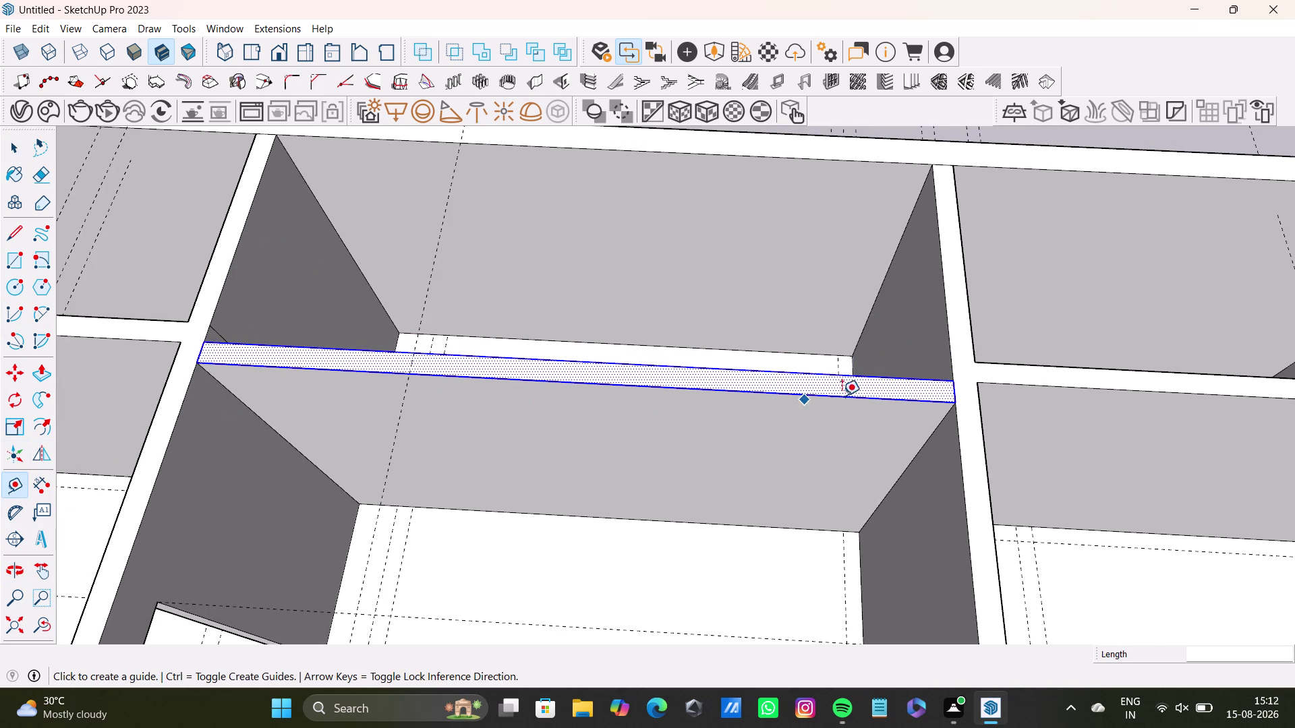
scroll(up, 3)
drag(974, 389, 945, 389)
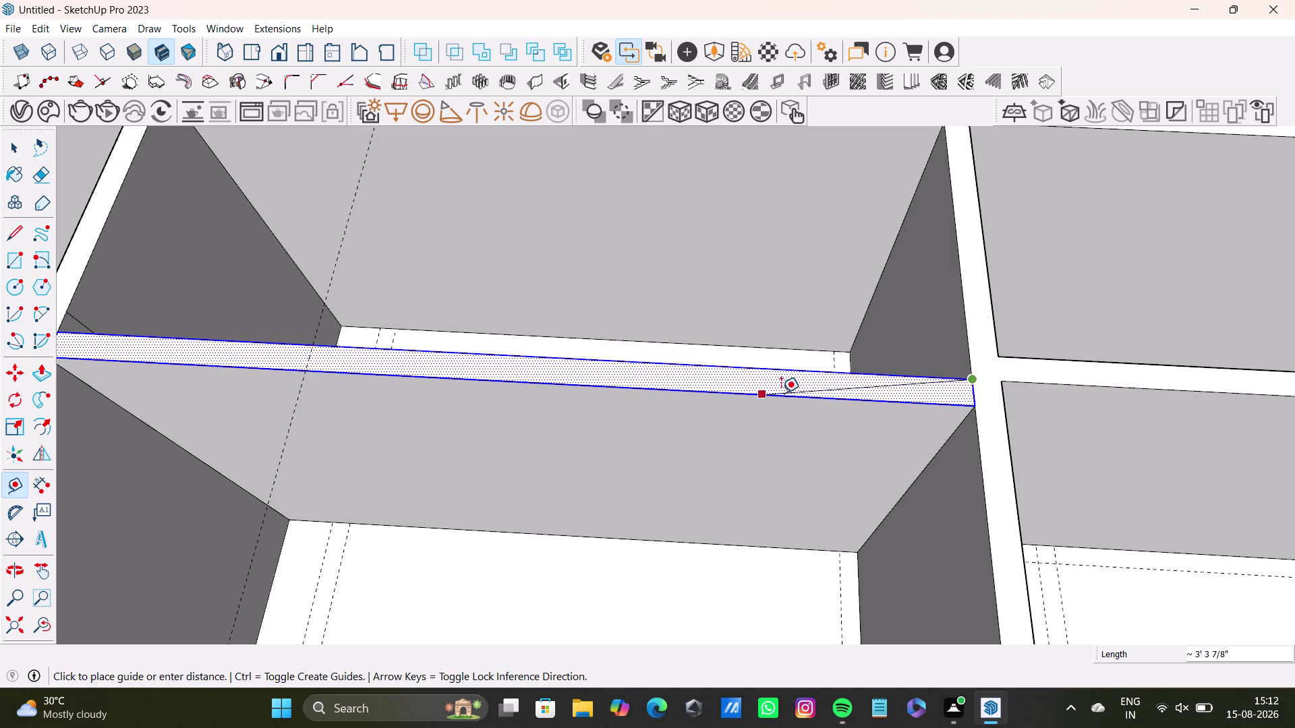
key(space)
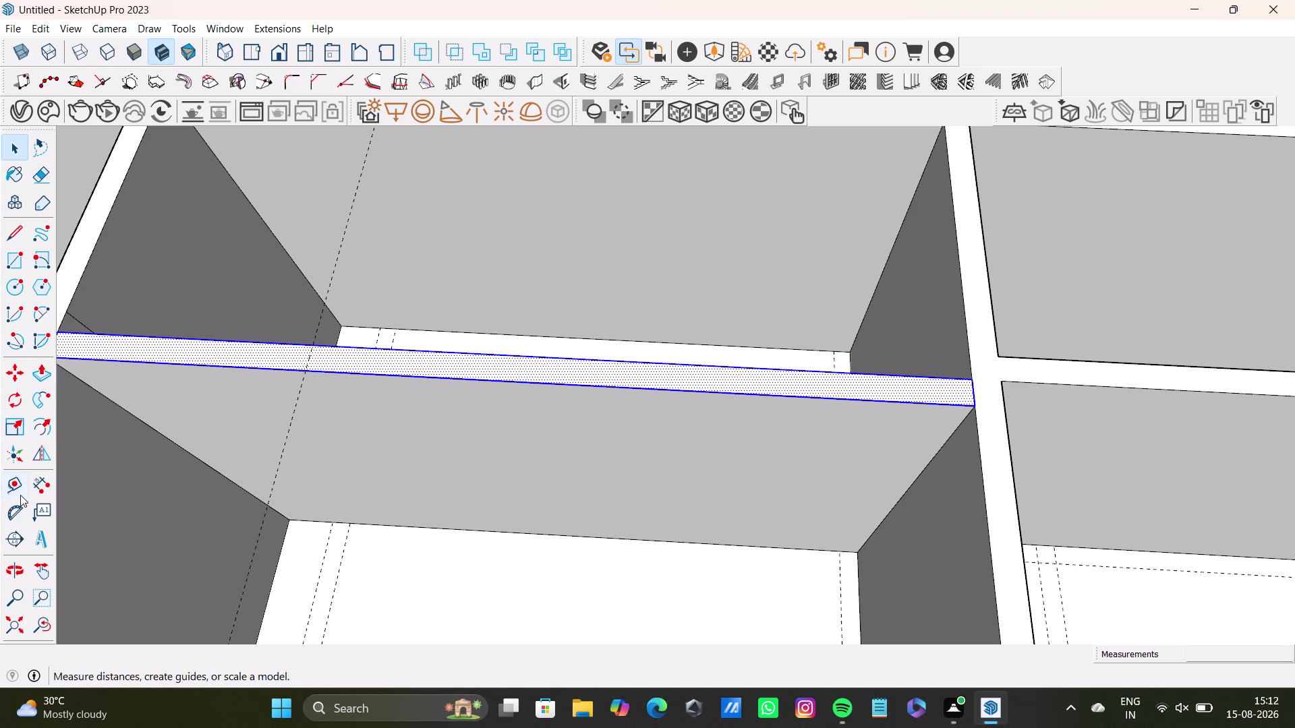
Place a guide from the wall's end edge across its top, then orbit out.
click(16, 486)
scroll(up, 3)
click(995, 381)
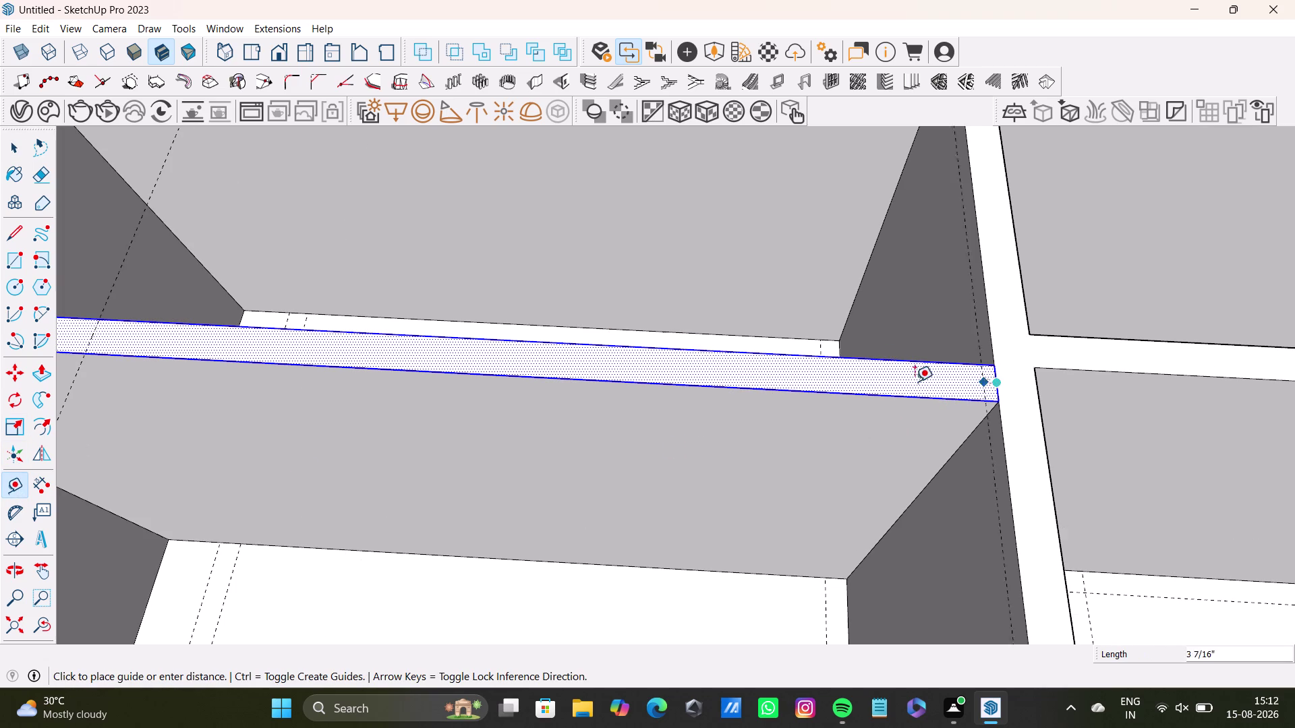
click(716, 369)
key(space)
scroll(down, 3)
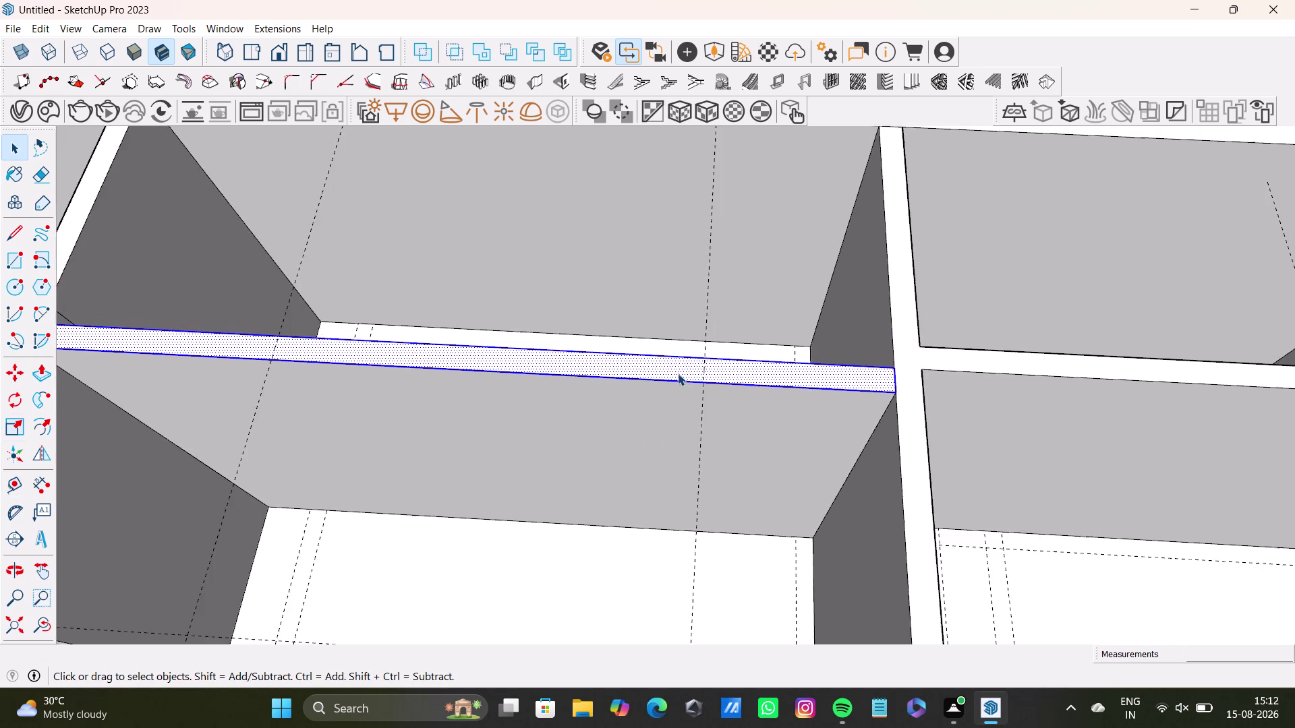
scroll(down, 3)
middle_drag(694, 364, 727, 311)
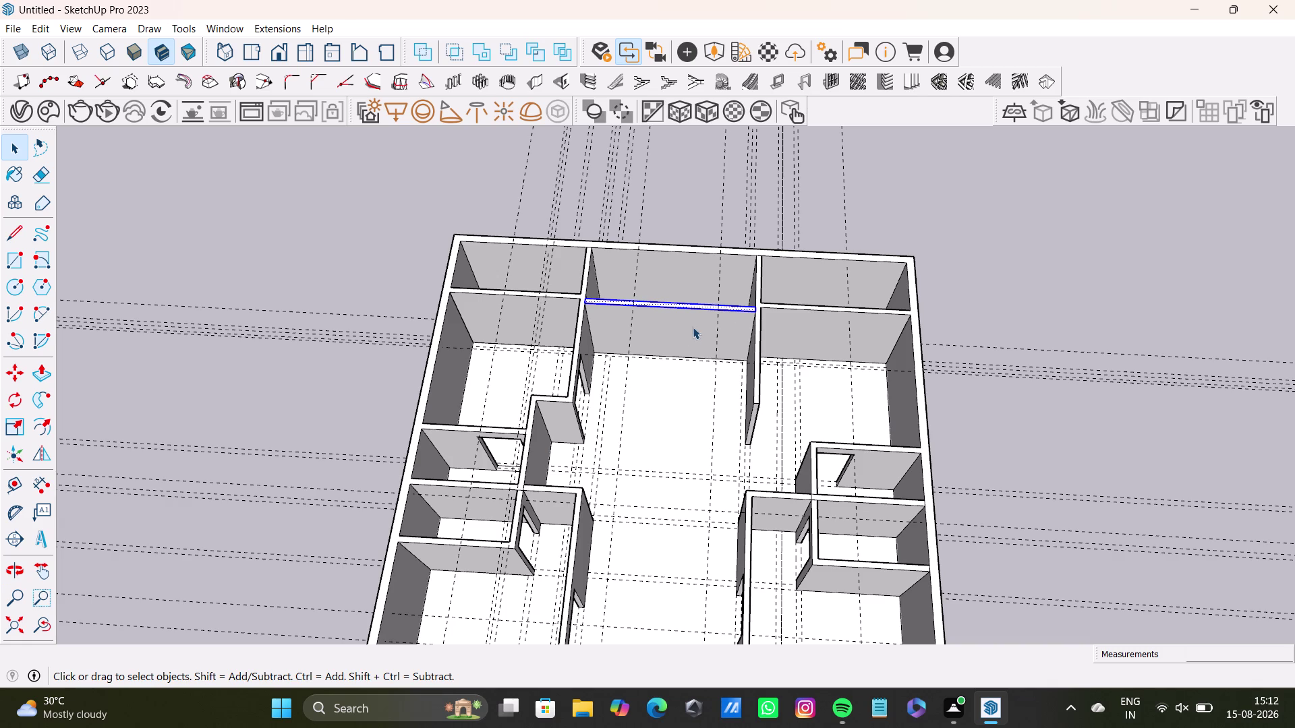
scroll(up, 3)
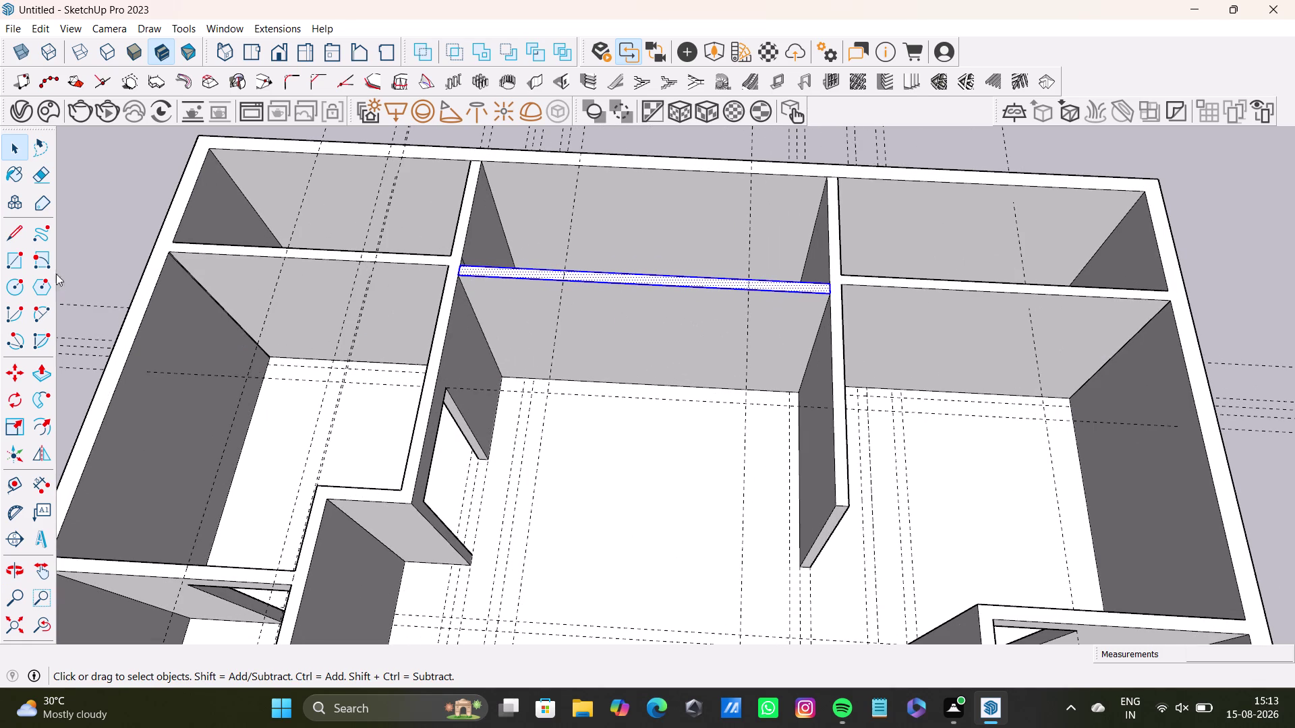
click(11, 232)
Draw two lines across the wall top along the guides, splitting off a middle strip.
scroll(up, 3)
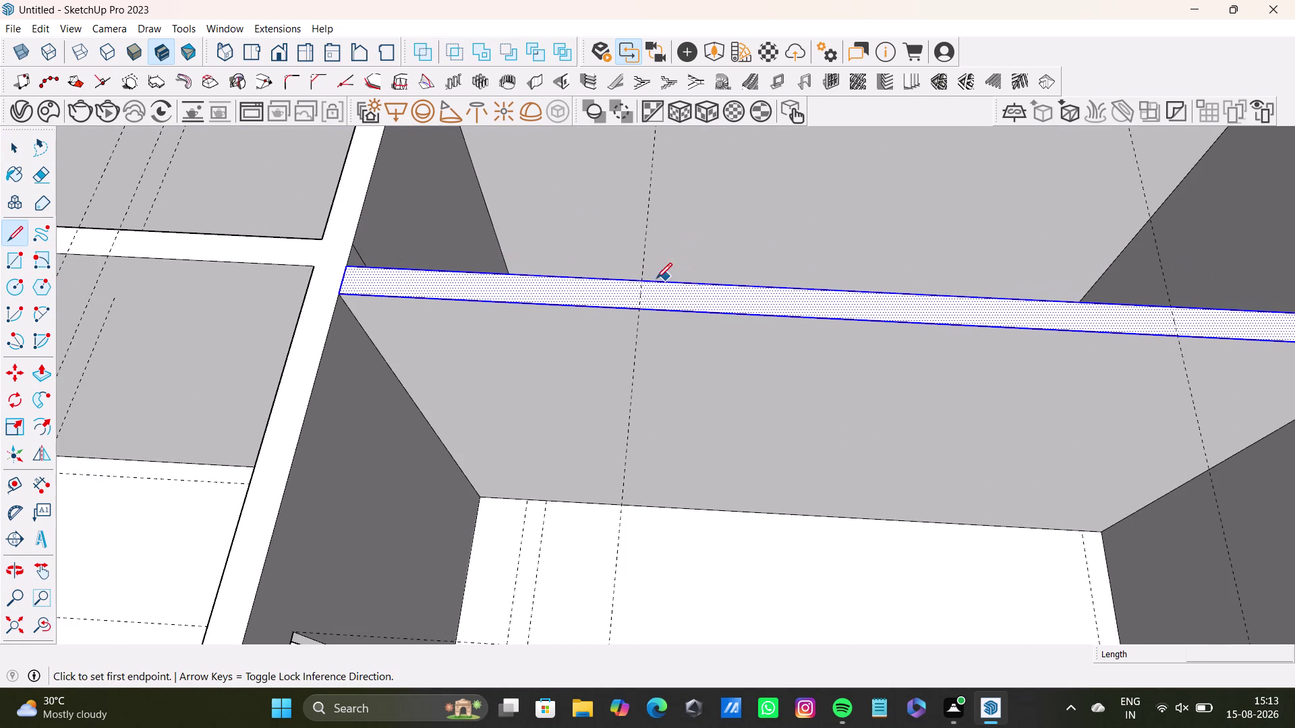
click(641, 281)
click(635, 318)
key(space)
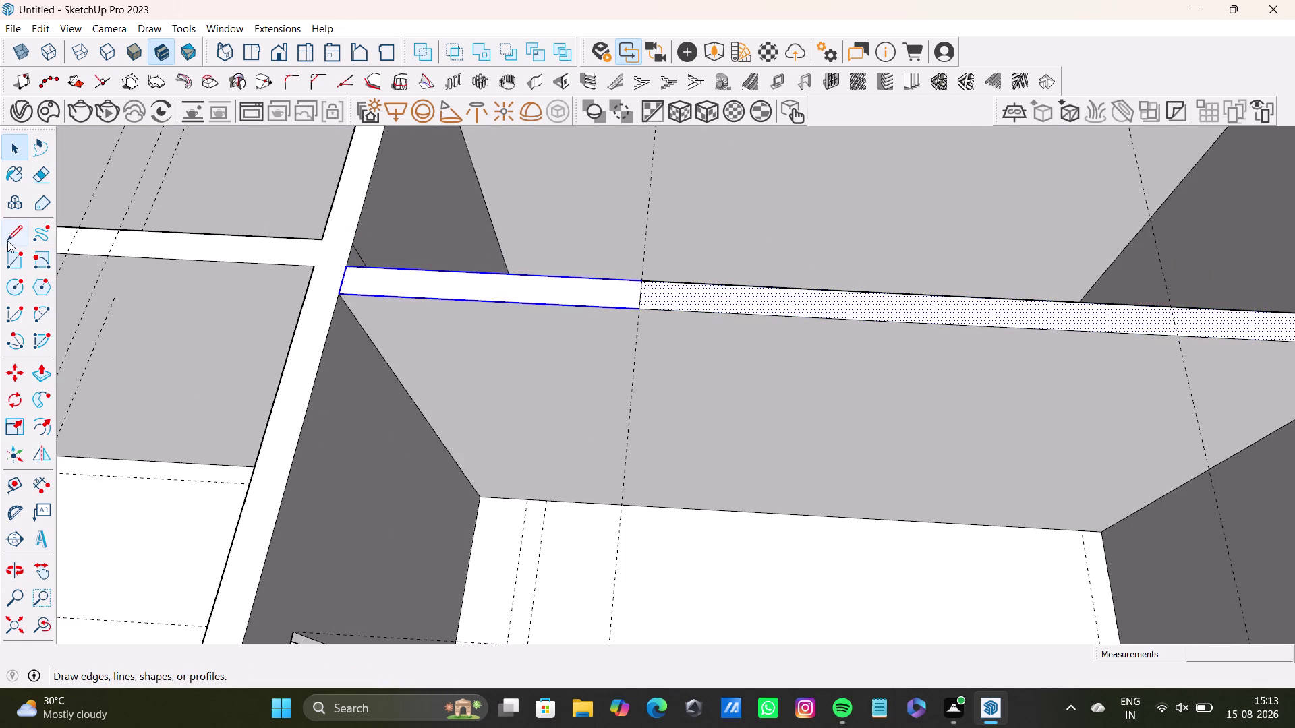
drag(11, 231, 39, 237)
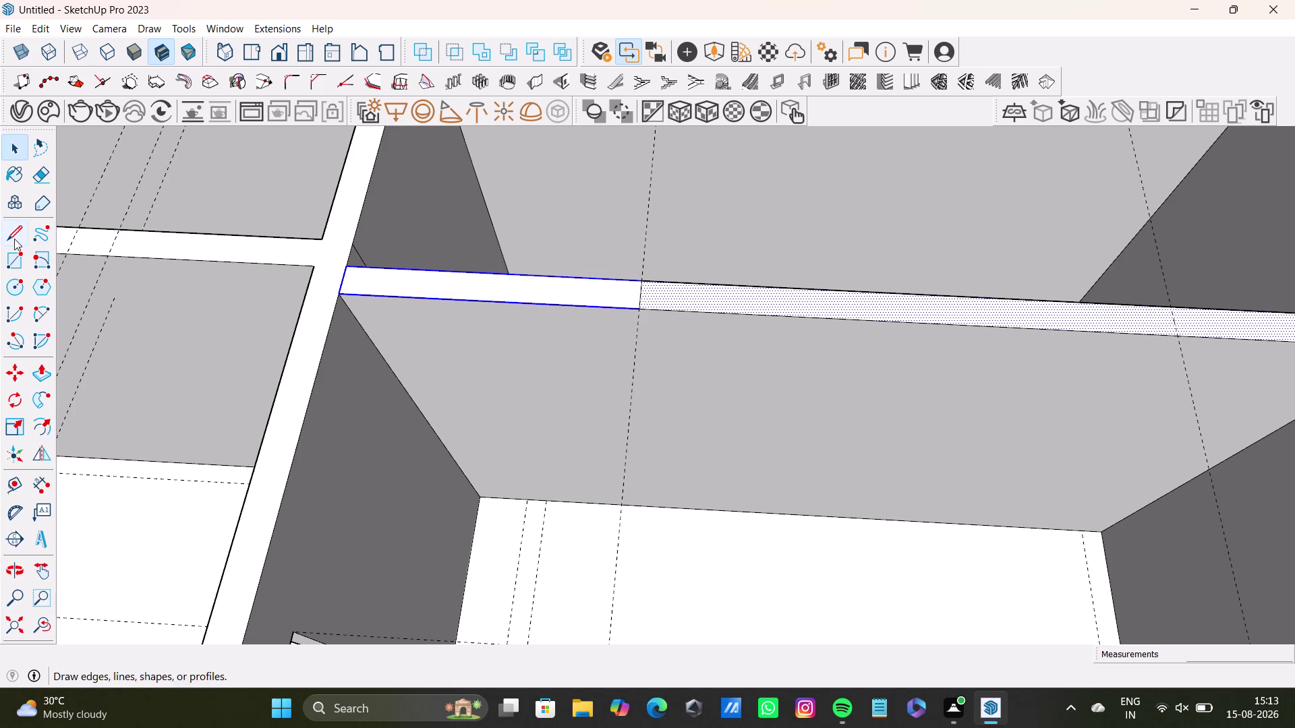
click(15, 239)
scroll(up, 3)
click(1186, 305)
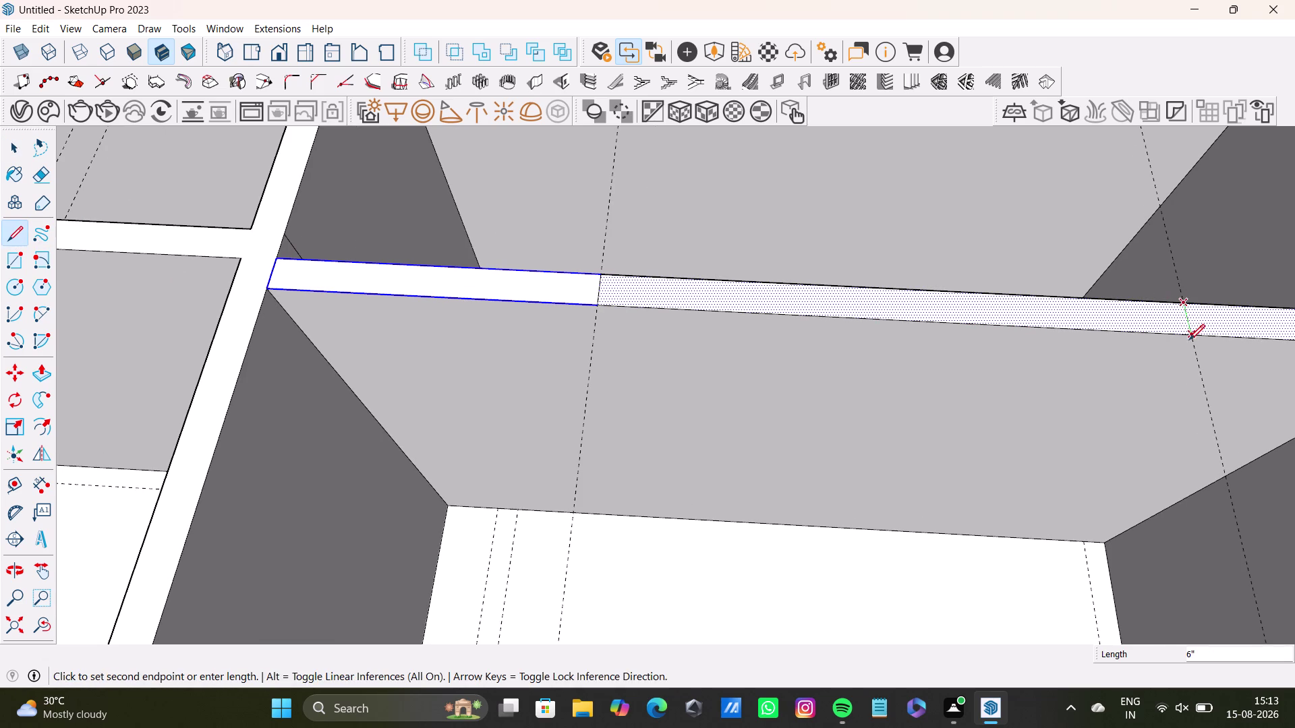
click(1188, 340)
key(space)
middle_drag(1000, 300, 569, 215)
middle_drag(610, 241, 706, 269)
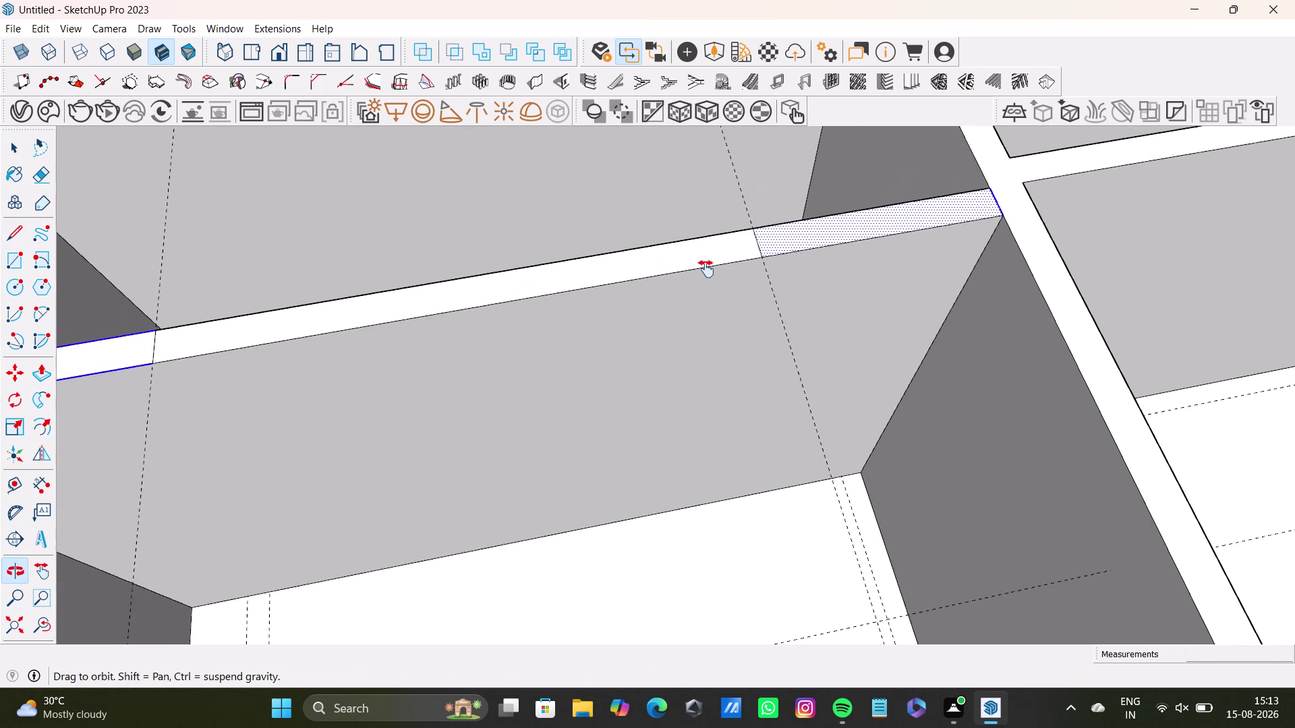
middle_drag(706, 269, 909, 254)
Select the middle strip and Push/Pull it down through the wall to the floor.
click(866, 255)
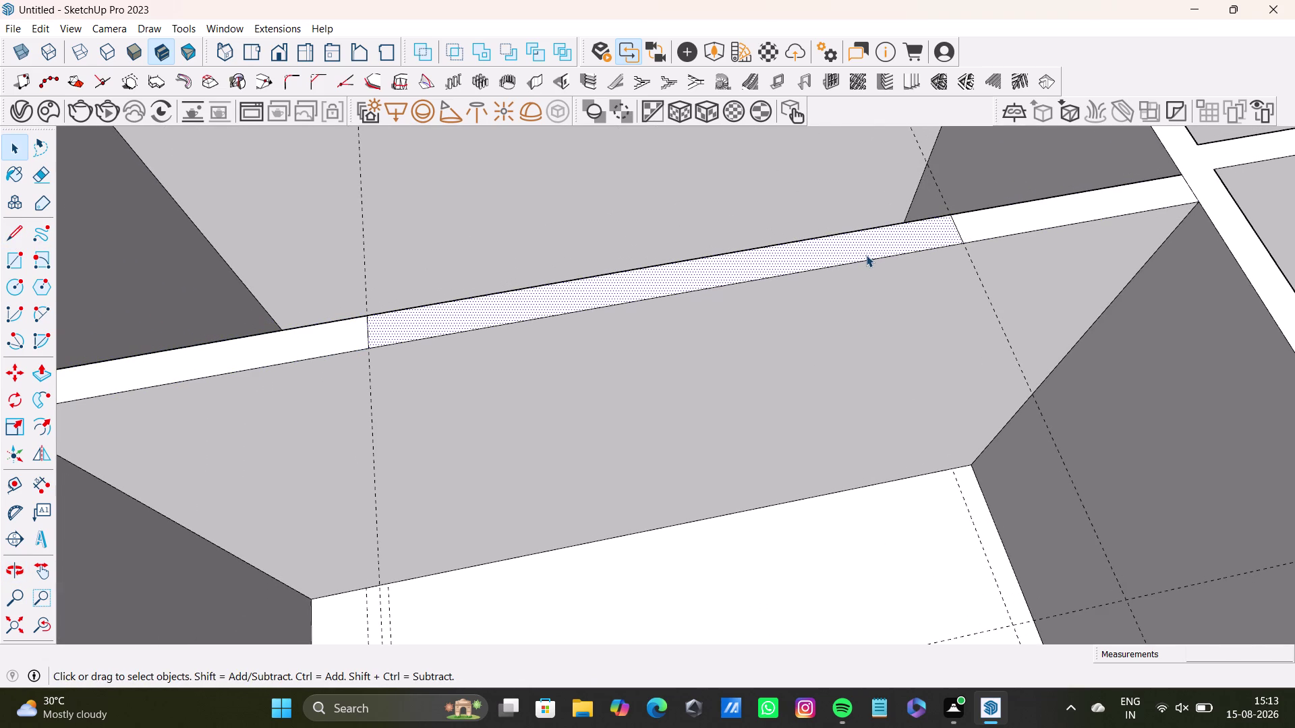
key(BackSpace)
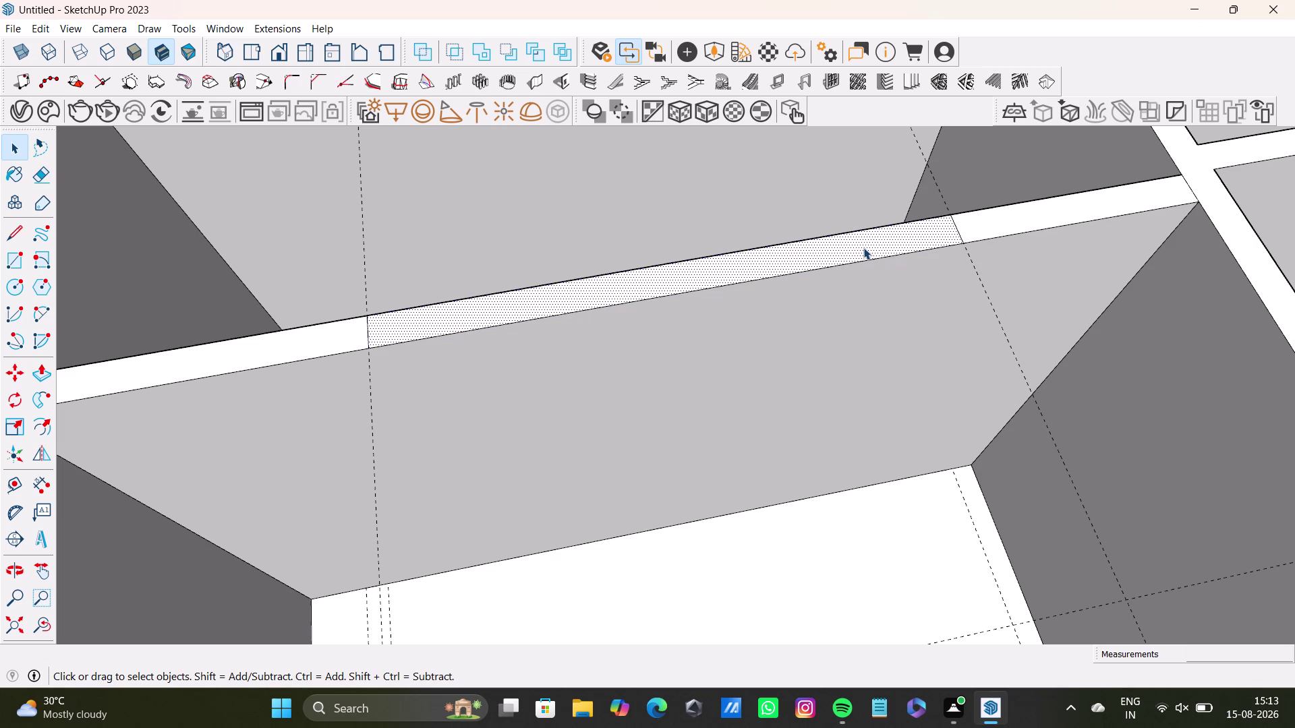
click(863, 247)
click(844, 260)
key(p)
drag(852, 250, 884, 547)
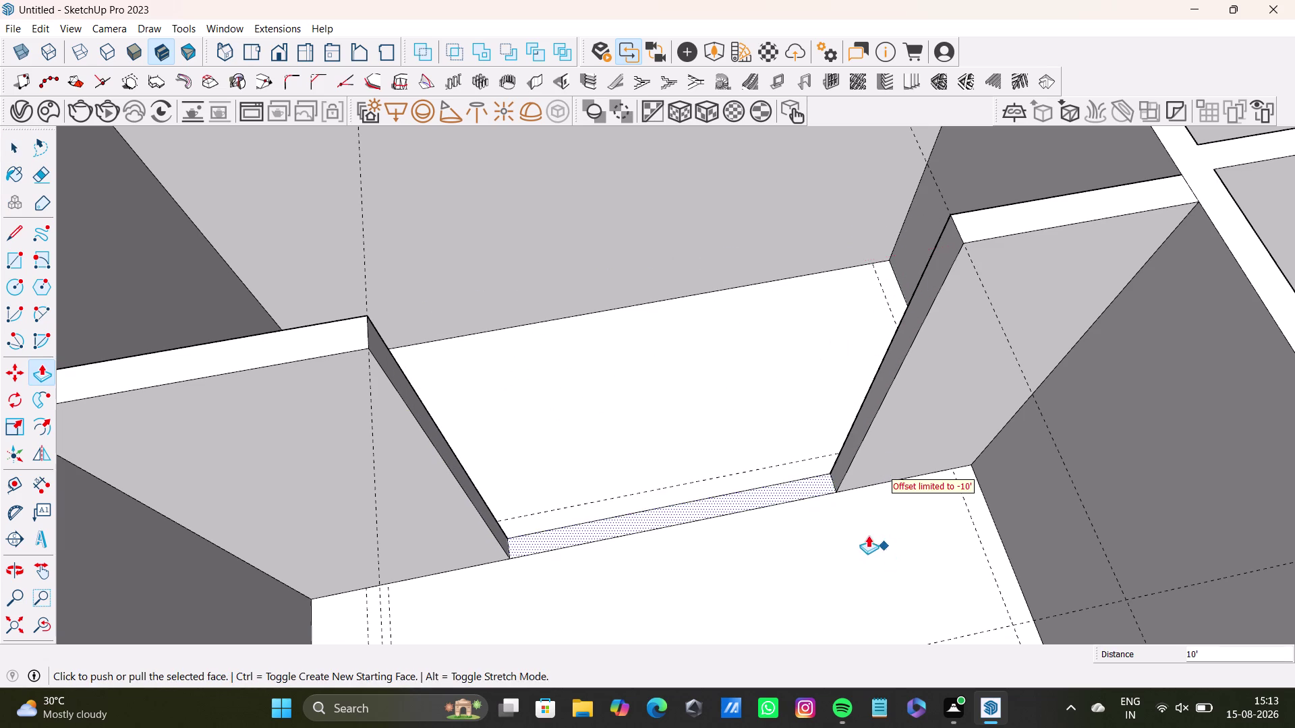
Push the interior wall's end face back with Push/Pull to shorten it.
middle_drag(830, 494, 796, 463)
scroll(down, 3)
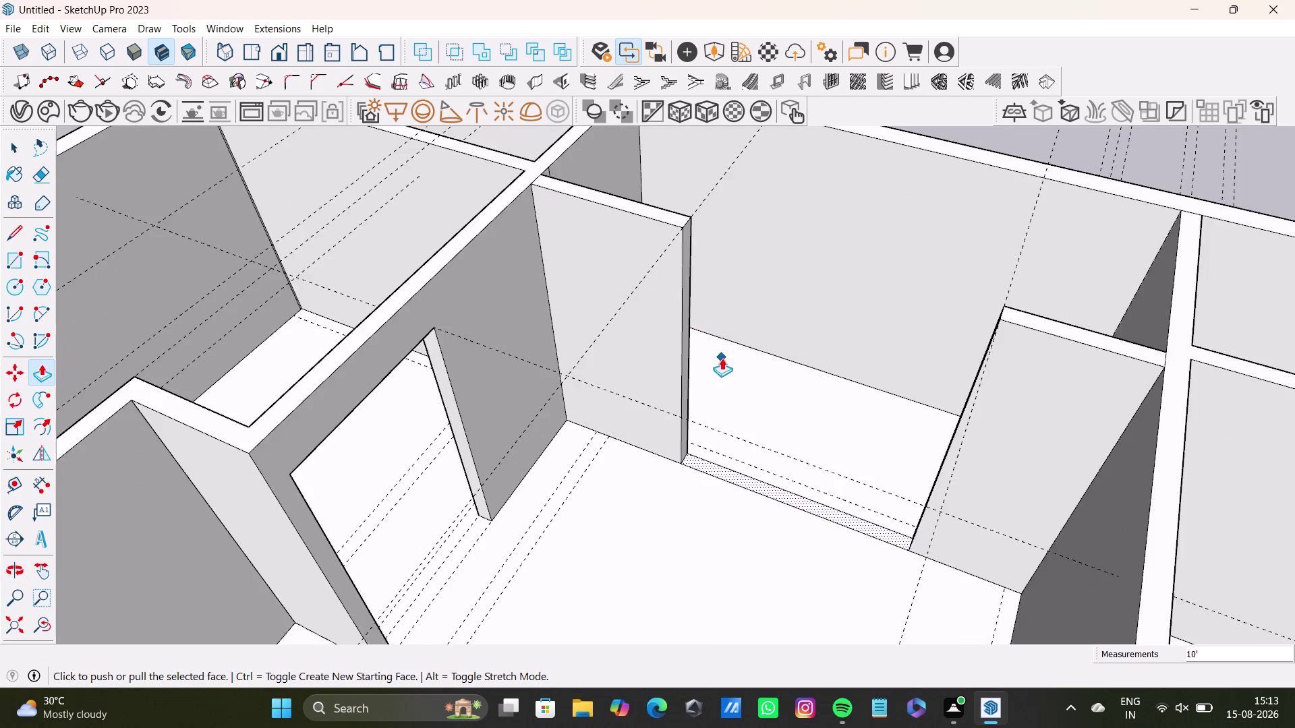
scroll(down, 3)
middle_drag(719, 360, 685, 462)
scroll(up, 3)
key(space)
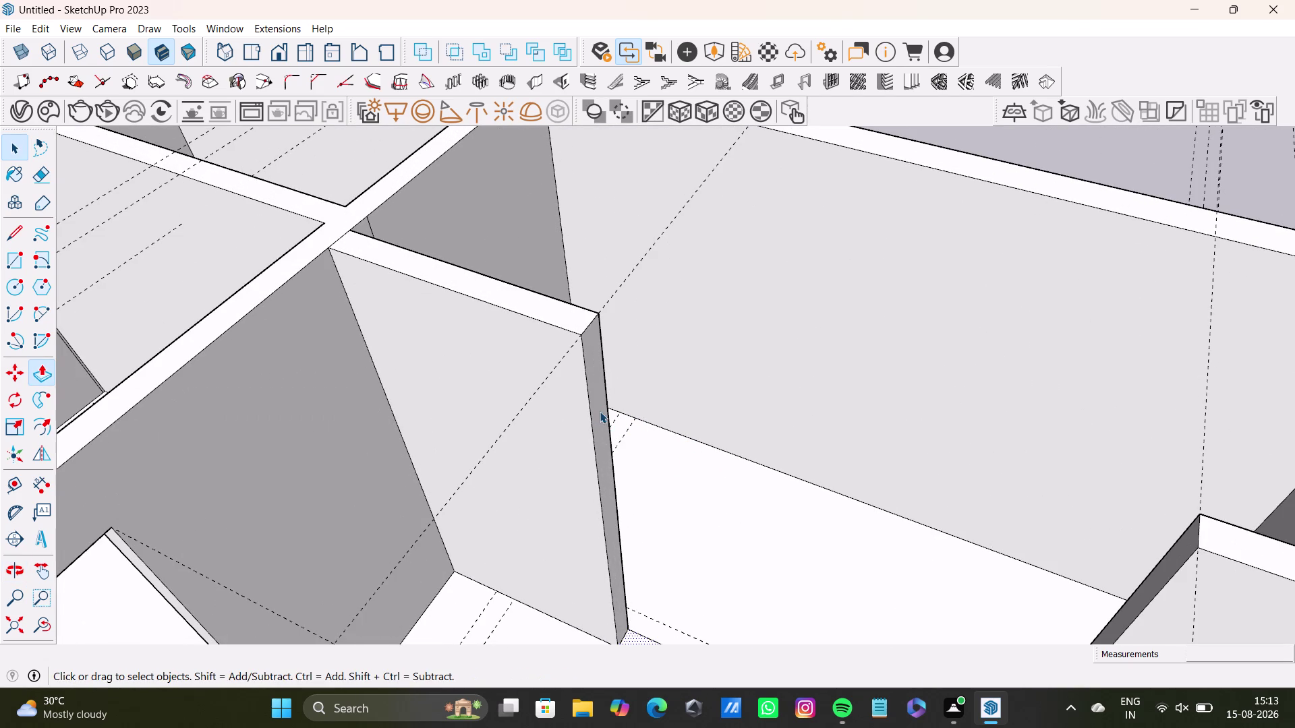
click(598, 420)
key(p)
key(p)
key(p)
drag(603, 414, 573, 407)
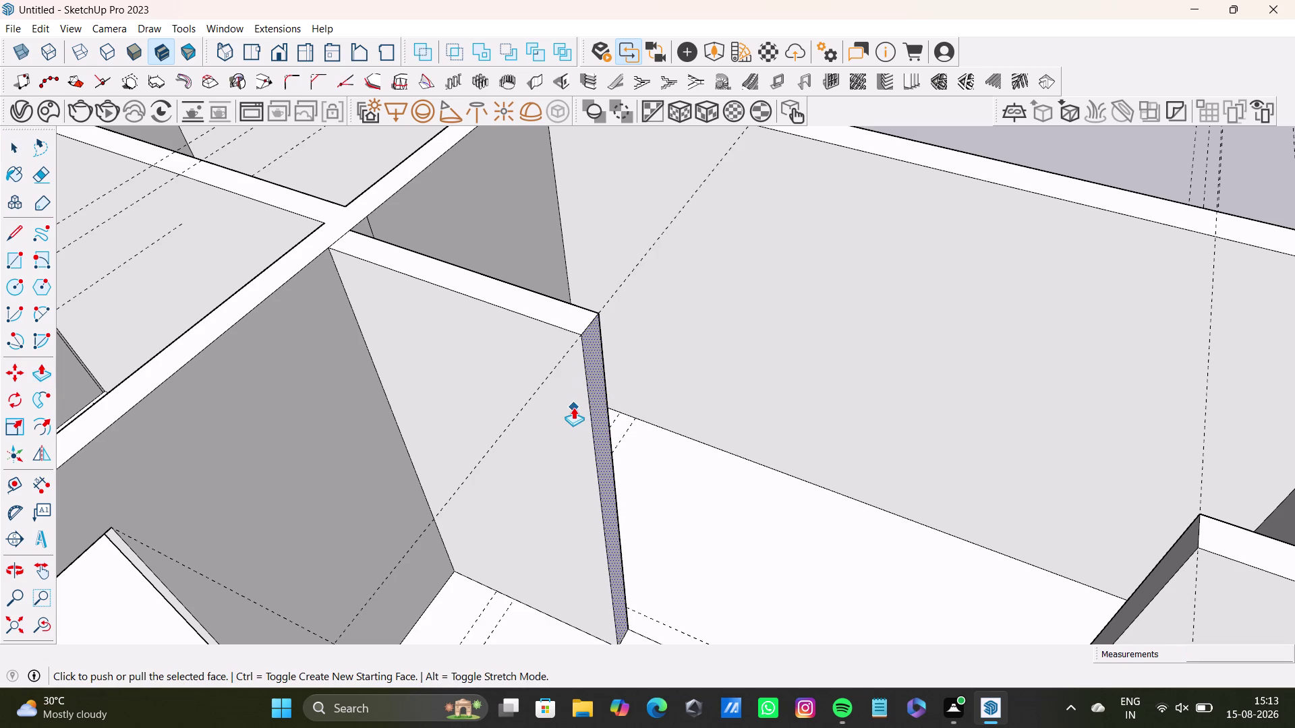
drag(574, 407, 579, 402)
drag(598, 403, 558, 385)
Orbit around the shortened wall to inspect the gap and the adjoining room.
middle_drag(590, 427, 661, 481)
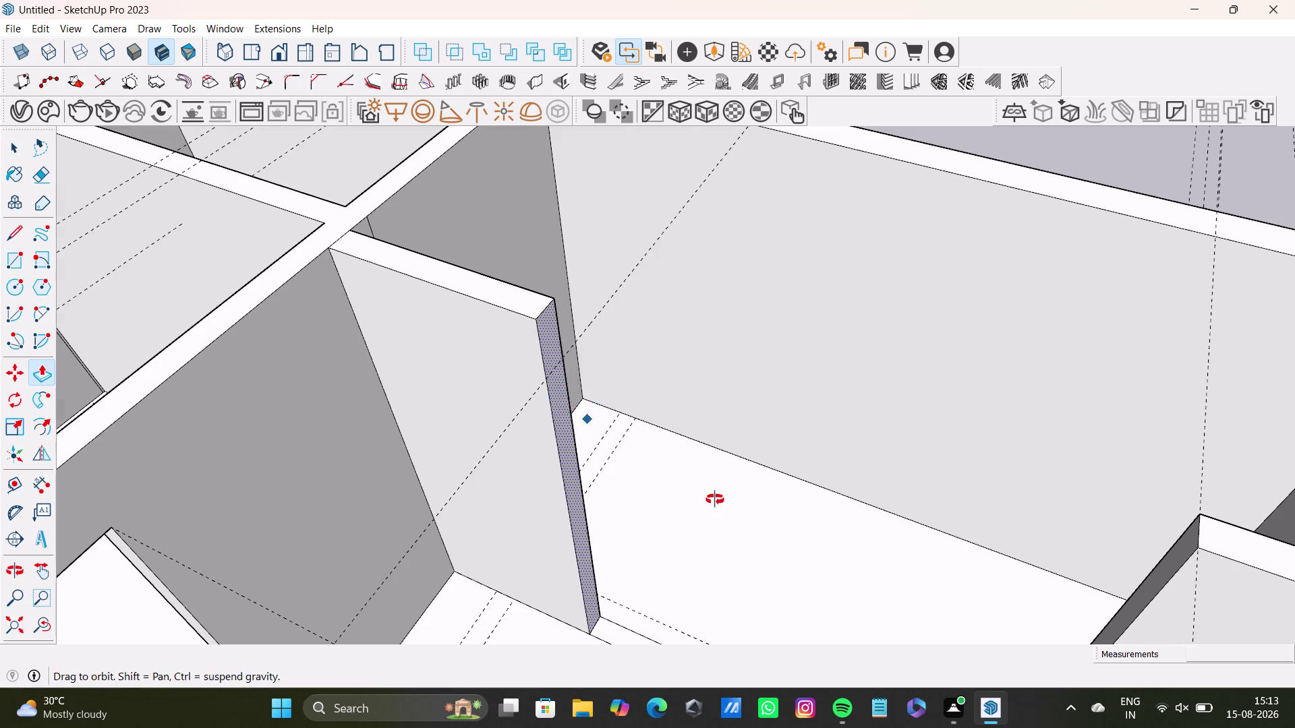
middle_drag(661, 481, 937, 513)
middle_drag(866, 390, 627, 477)
scroll(up, 3)
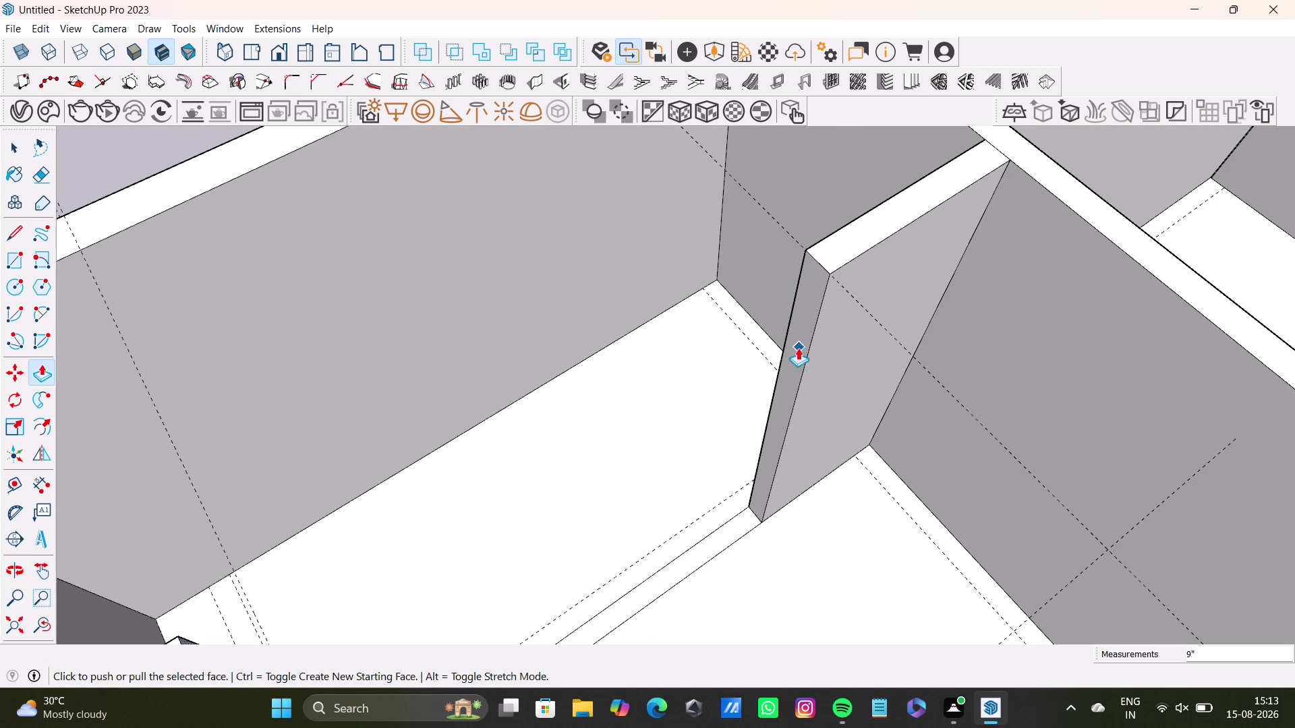
middle_drag(788, 438, 731, 457)
middle_drag(734, 474, 740, 422)
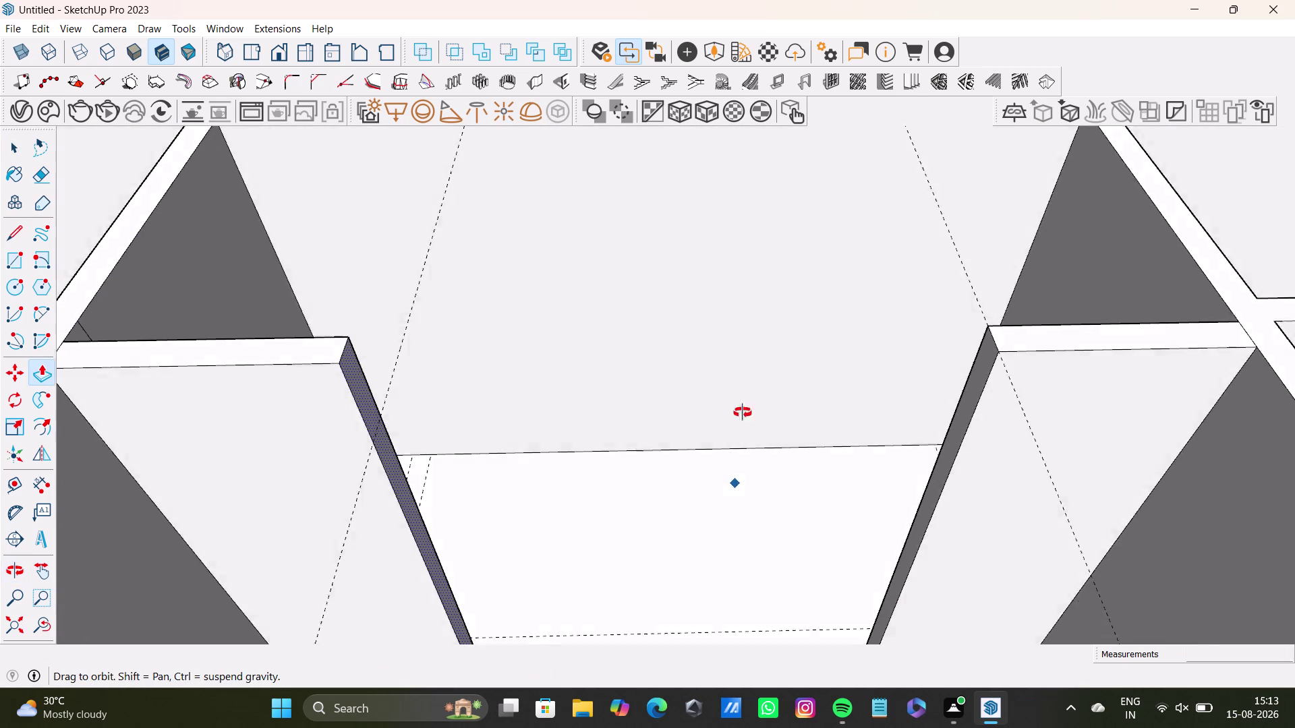
middle_drag(740, 422, 853, 242)
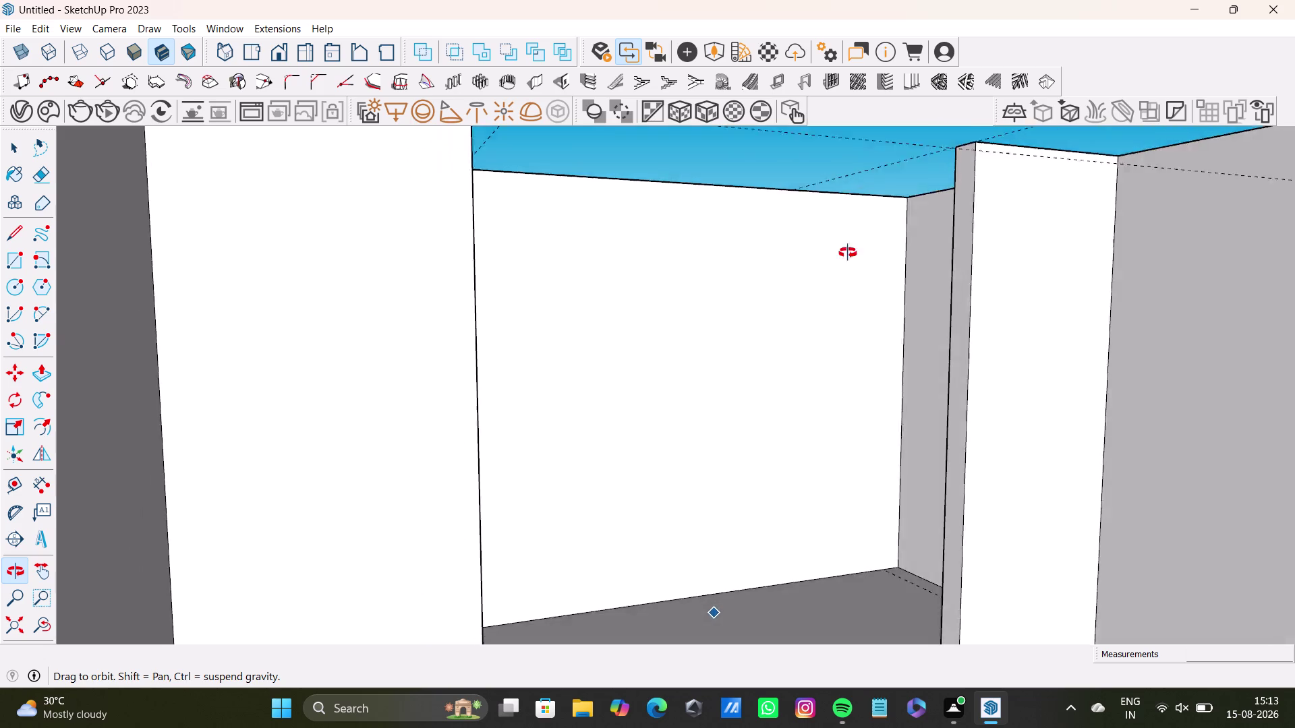
middle_drag(853, 242, 685, 616)
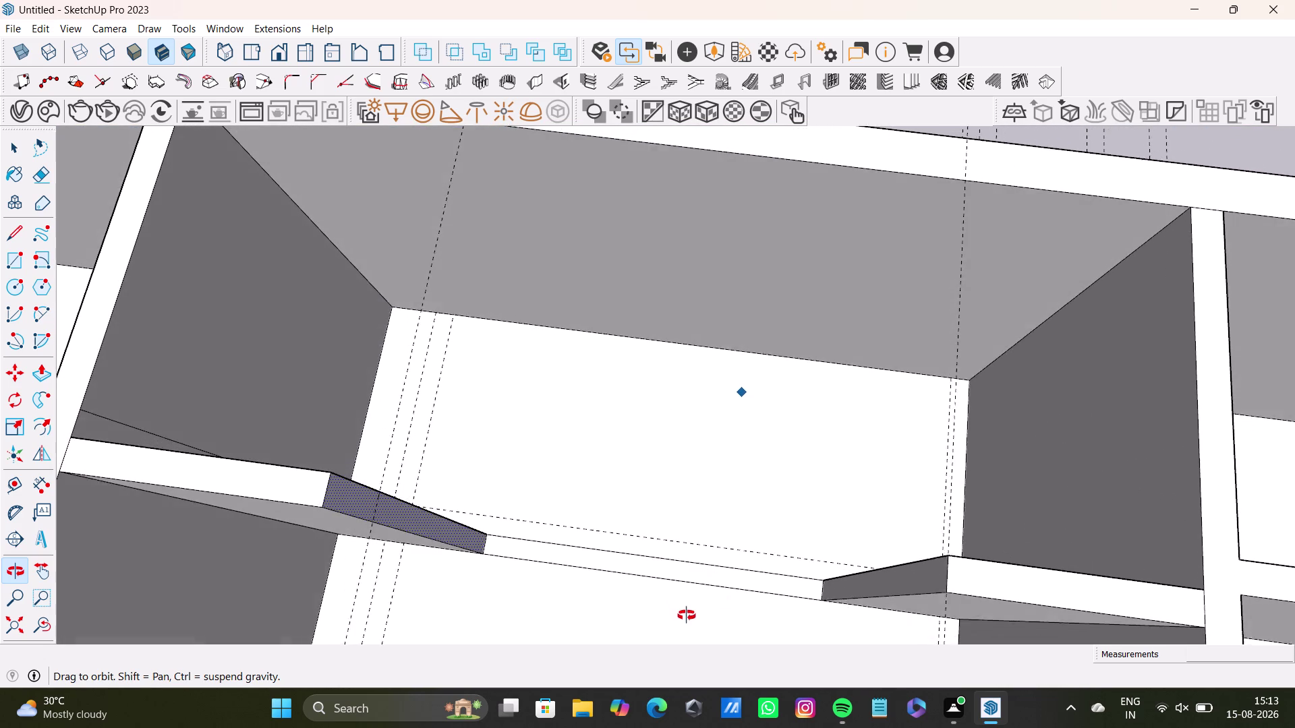
middle_drag(685, 615, 689, 614)
Zoom and orbit out to view the whole house in perspective.
scroll(up, 3)
scroll(down, 3)
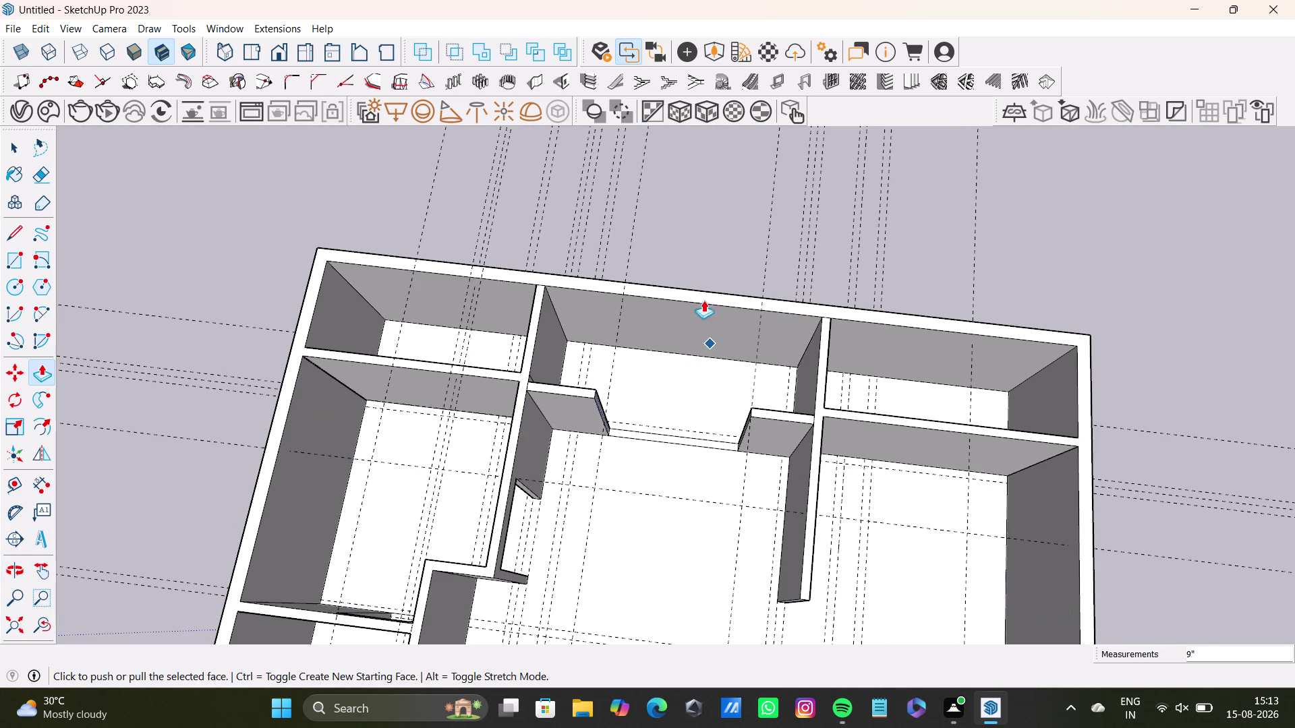
scroll(up, 3)
scroll(down, 3)
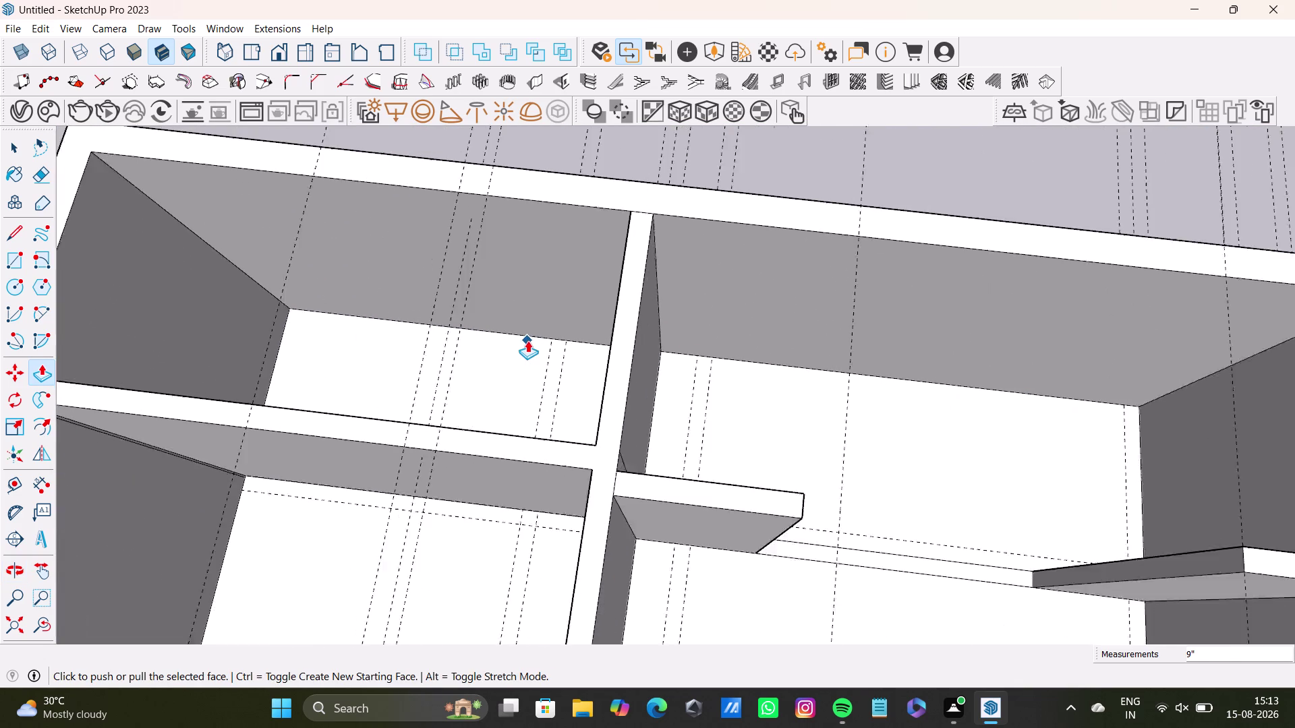
scroll(down, 3)
scroll(up, 3)
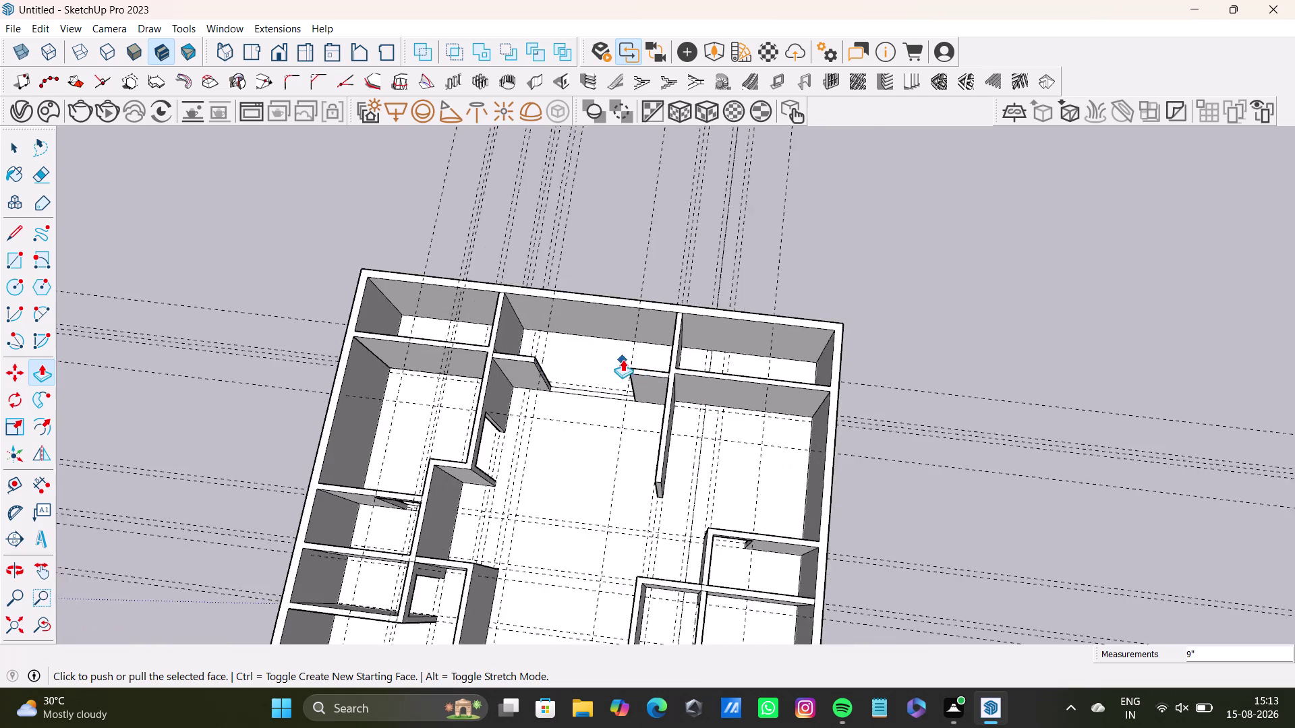
scroll(up, 3)
scroll(down, 3)
middle_drag(681, 405, 729, 173)
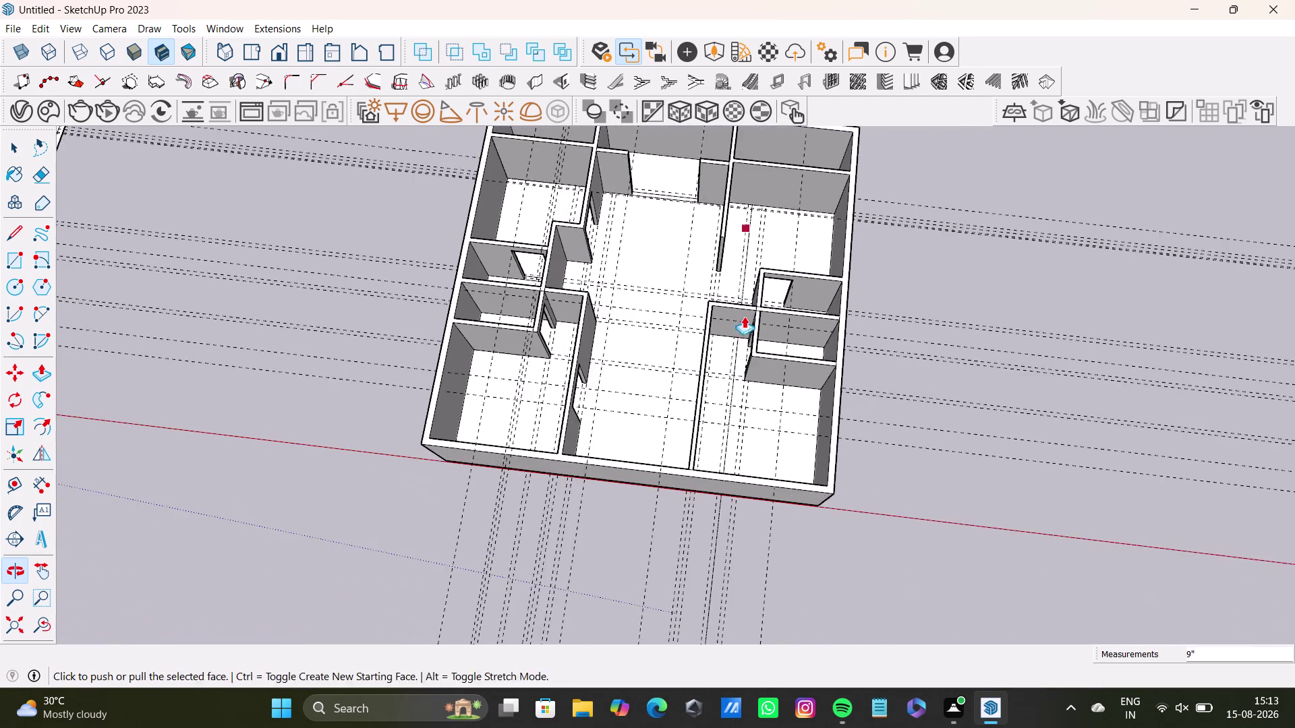
middle_drag(743, 321, 676, 350)
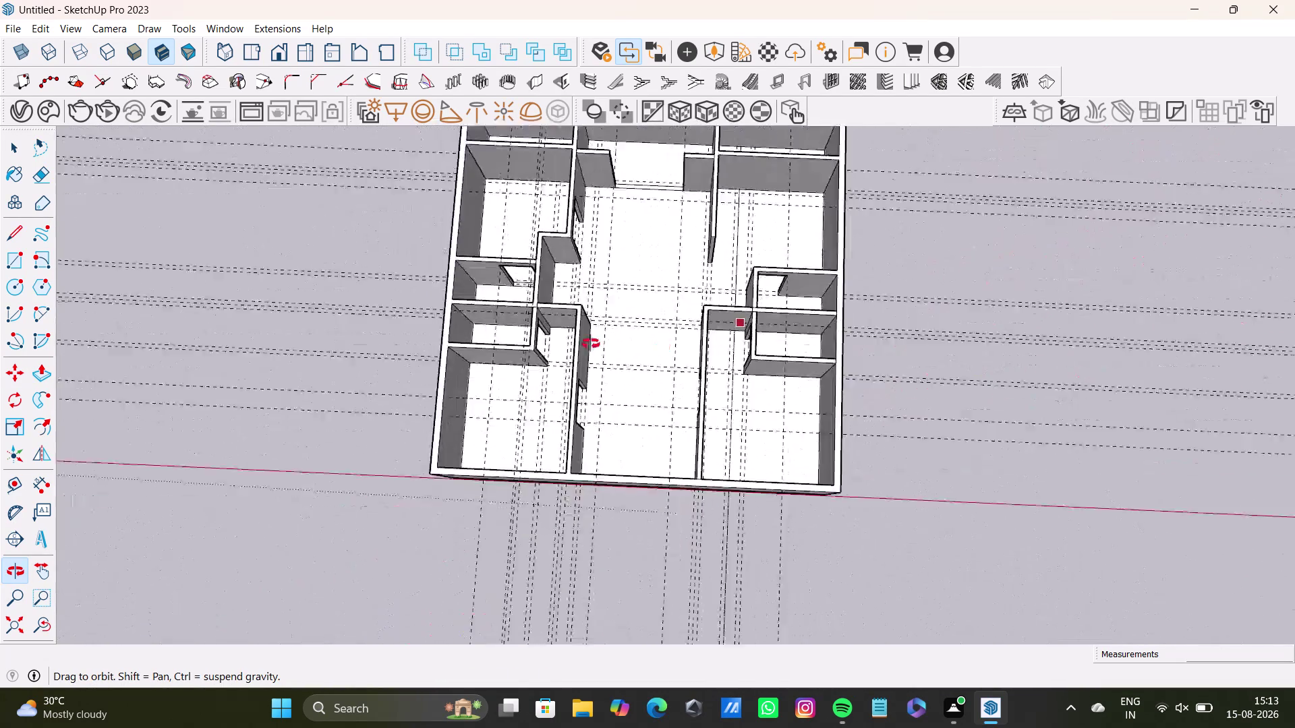
middle_drag(676, 350, 666, 133)
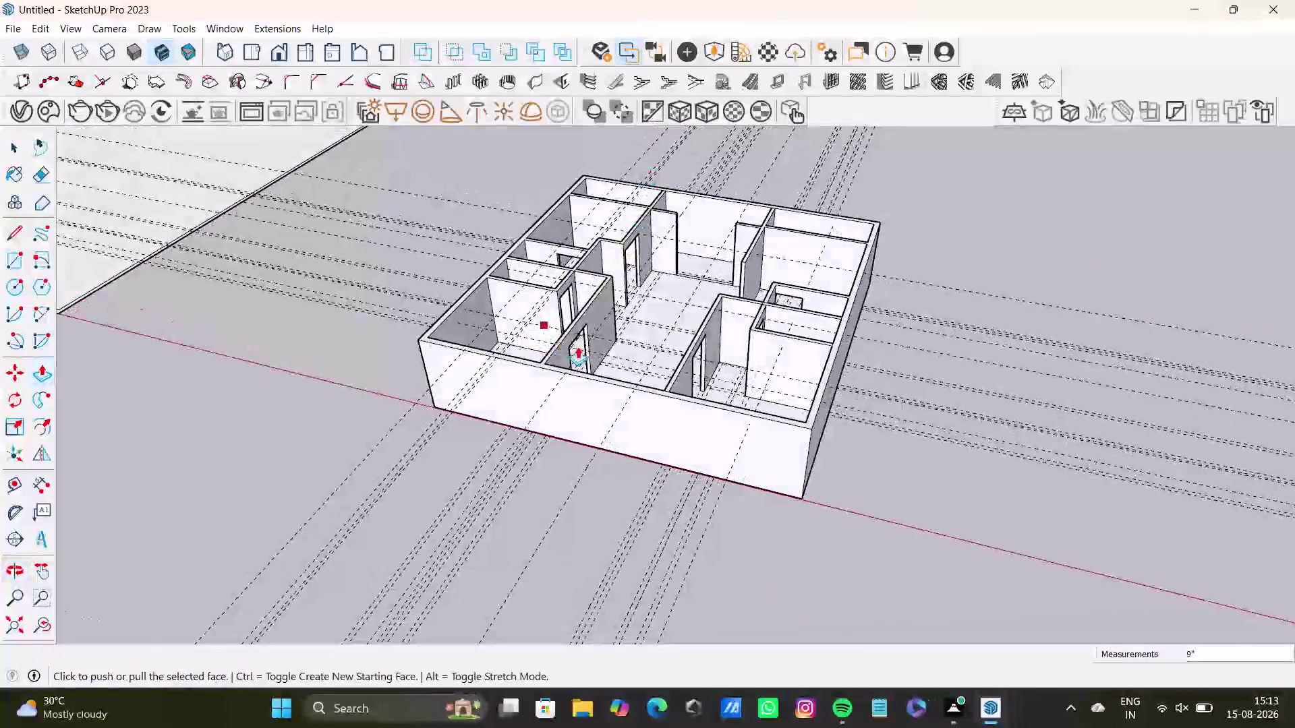
scroll(up, 3)
middle_drag(607, 342, 706, 368)
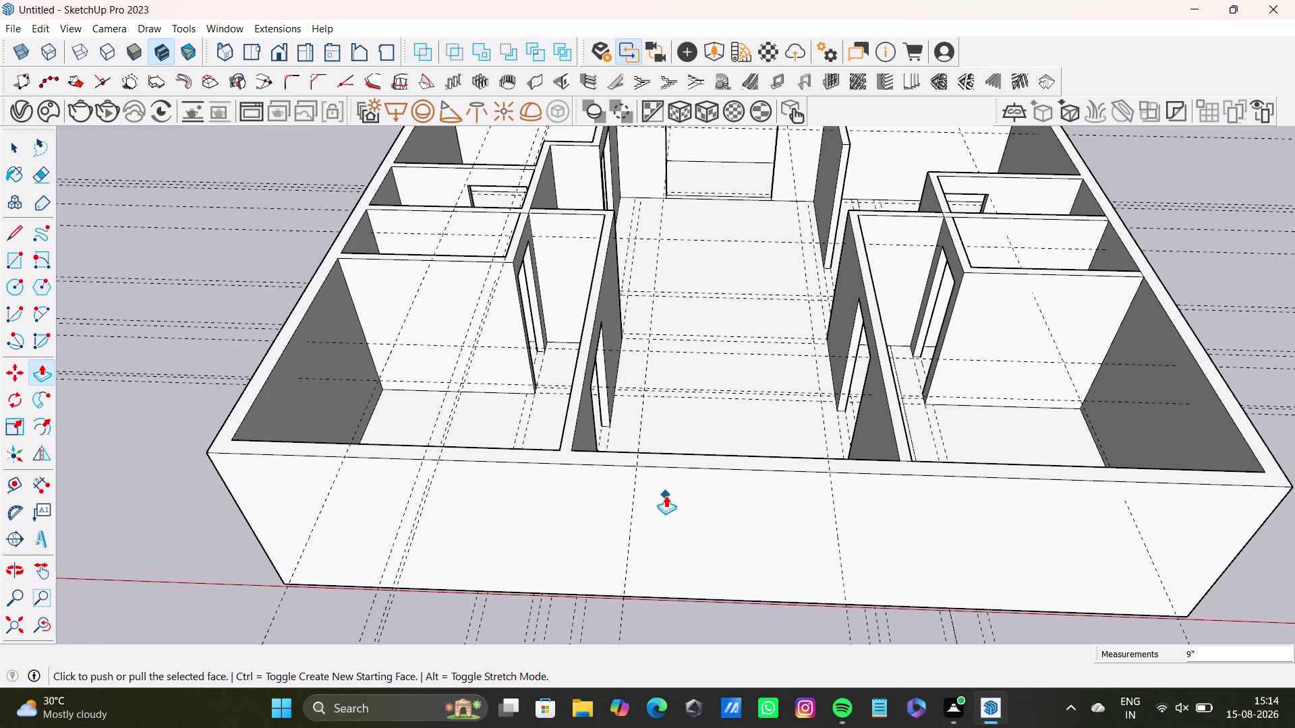
Draw a line across the top of the front exterior wall.
click(14, 224)
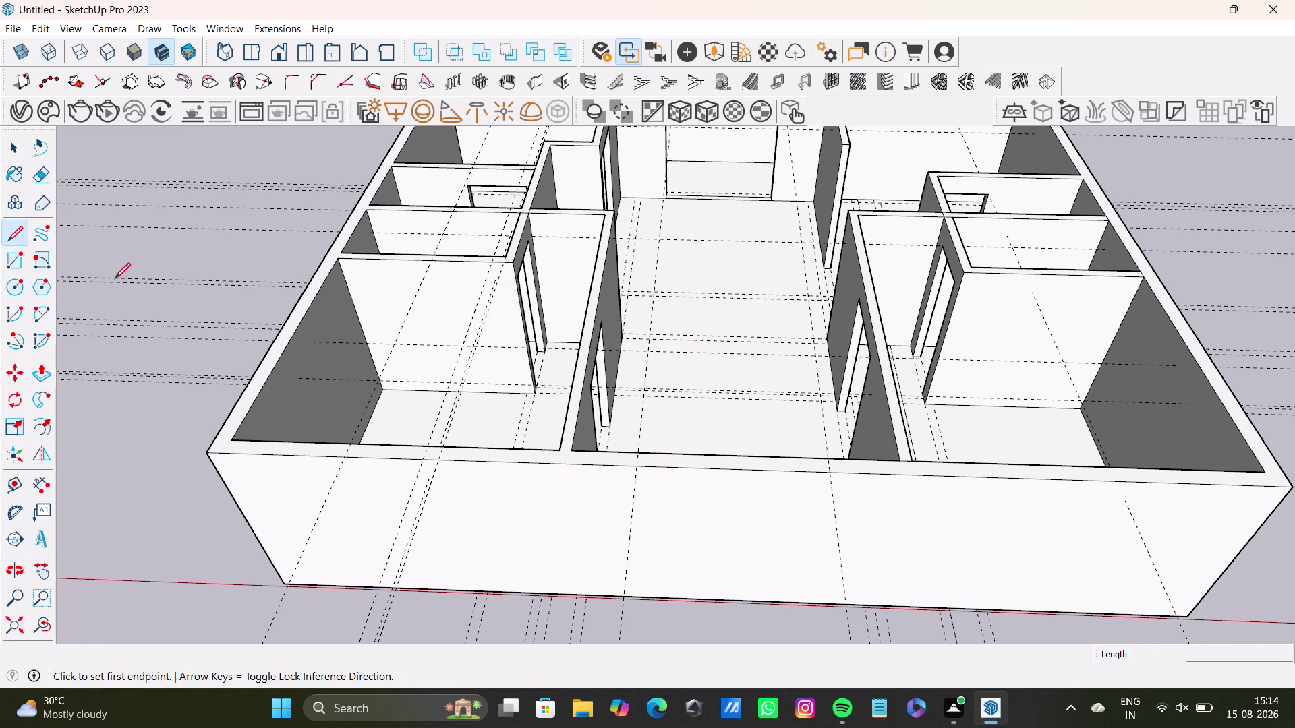
scroll(up, 3)
click(556, 446)
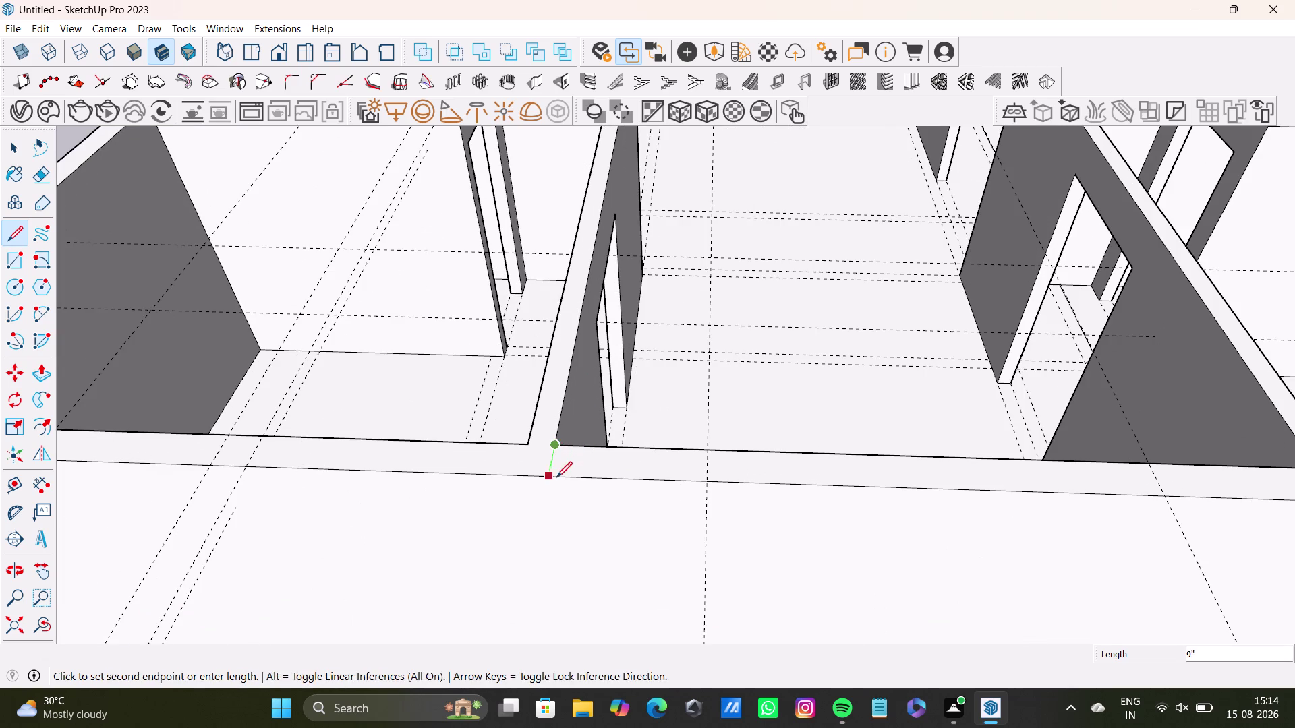
click(556, 478)
key(space)
Place a Tape Measure guide about 5'11" along the front wall top from the line.
scroll(down, 3)
middle_drag(632, 492, 609, 326)
middle_drag(622, 375, 625, 508)
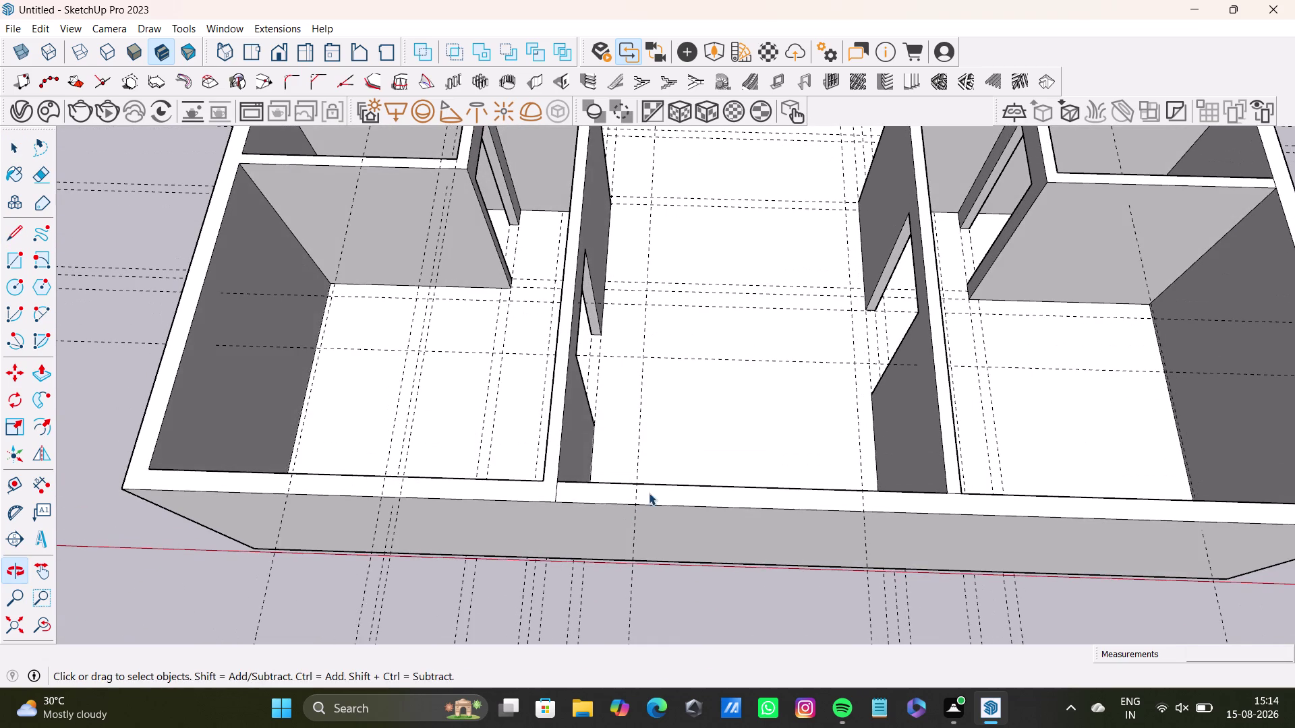
click(17, 480)
scroll(up, 3)
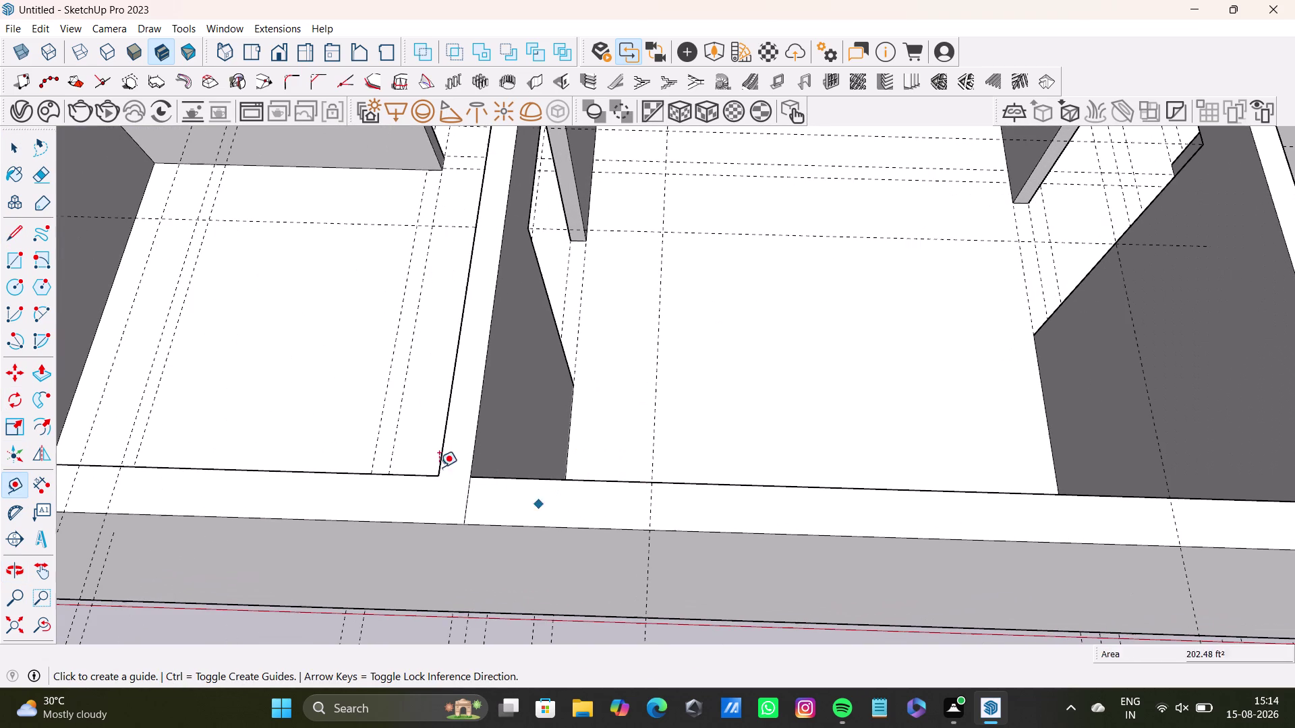
drag(466, 502, 597, 508)
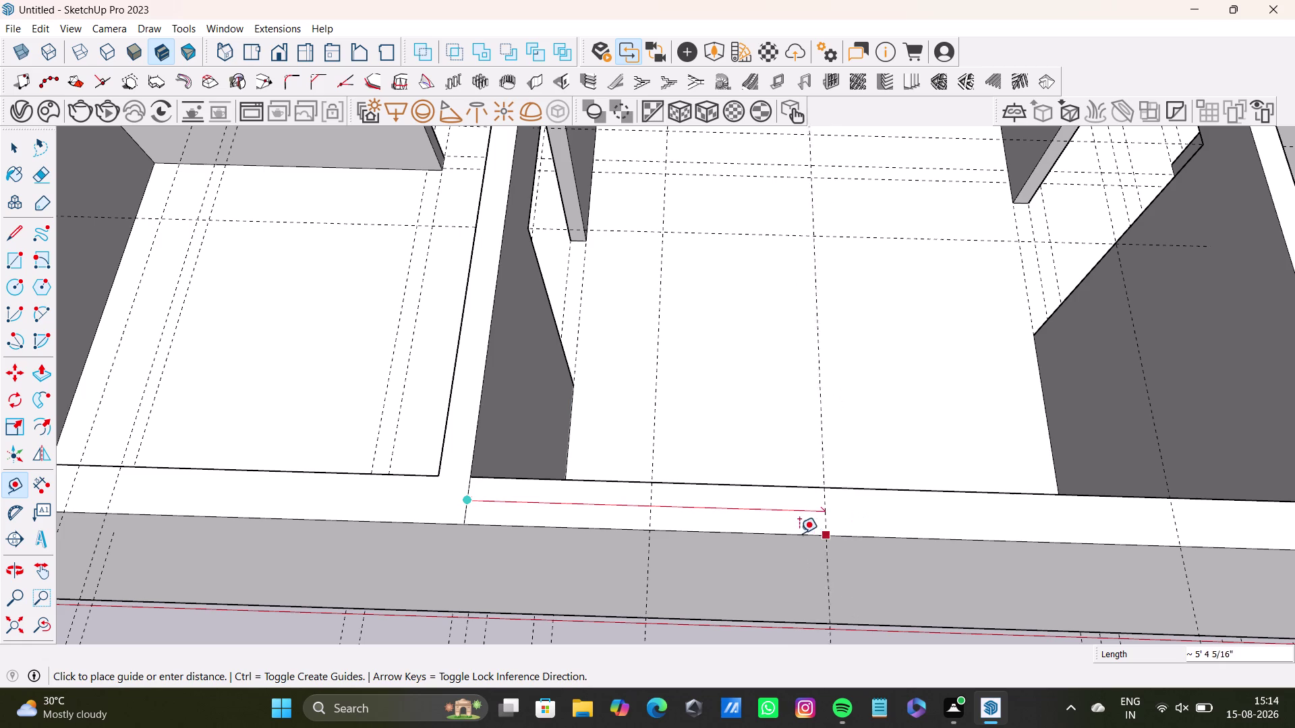
click(853, 513)
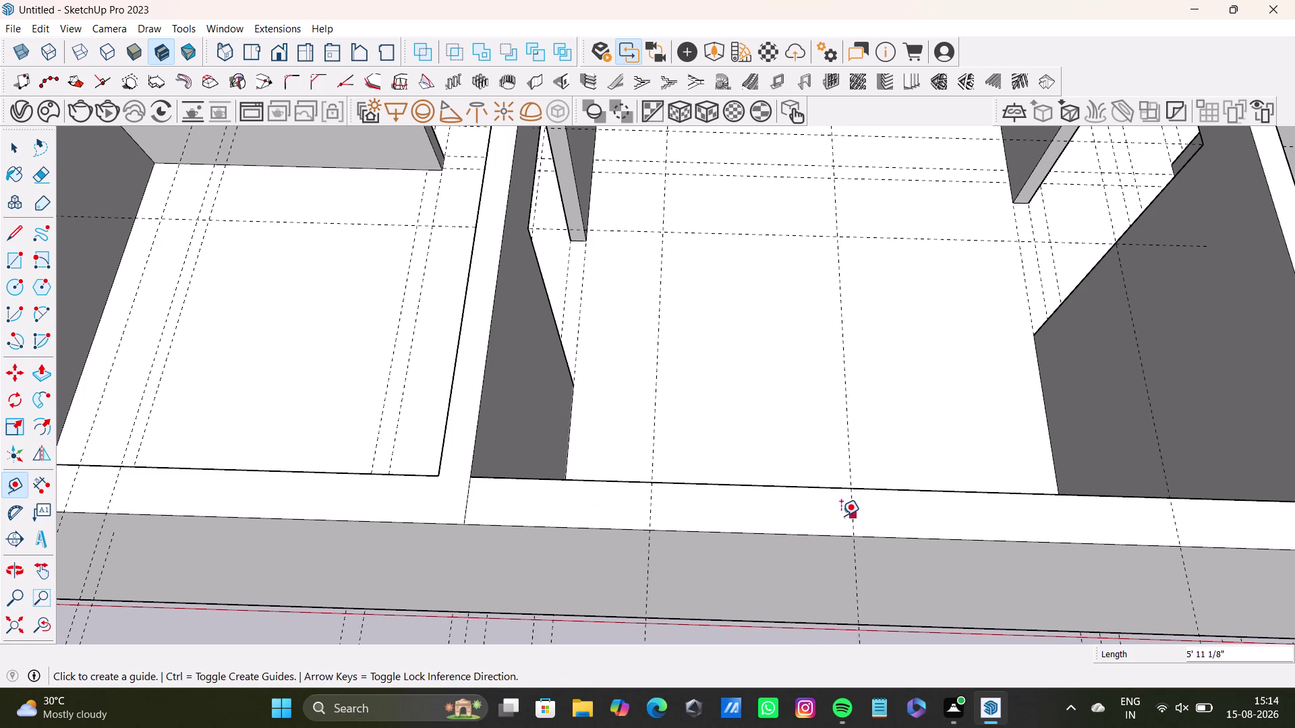
Draw a second line across the front wall top at the guide.
scroll(down, 3)
middle_drag(831, 486, 821, 356)
middle_drag(820, 391, 803, 359)
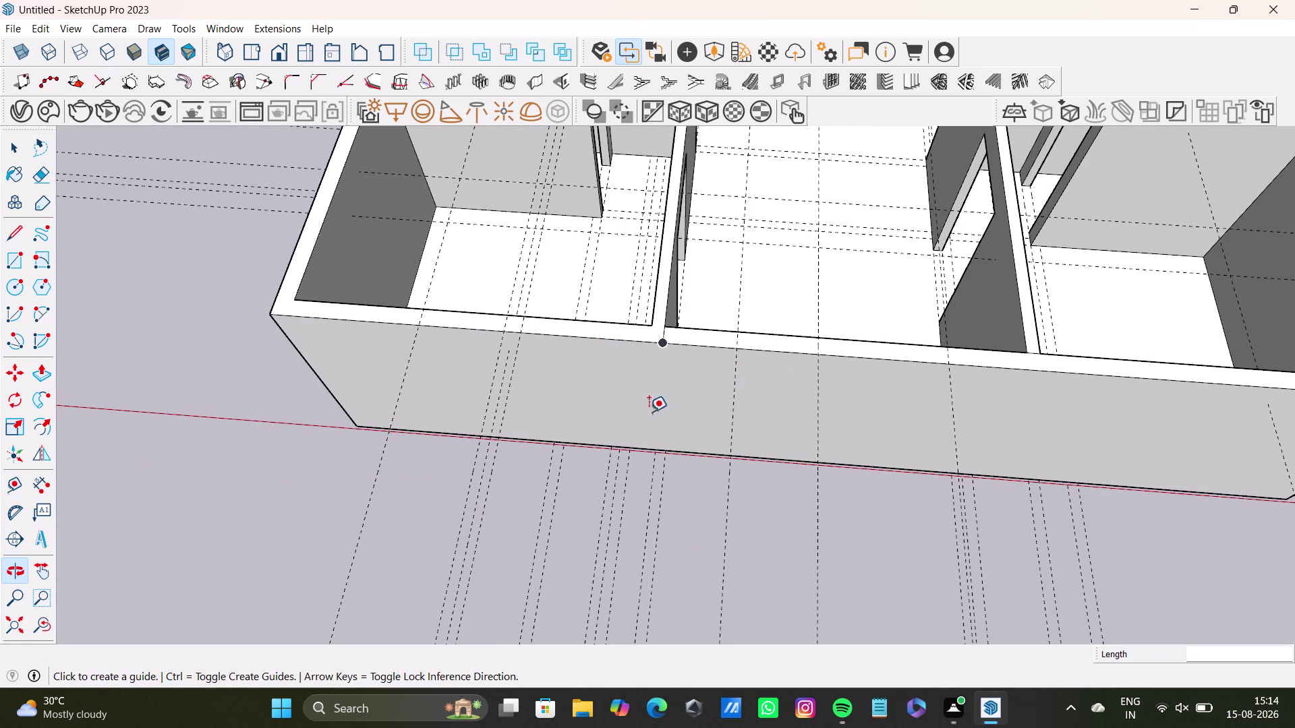
drag(18, 232, 26, 231)
scroll(up, 3)
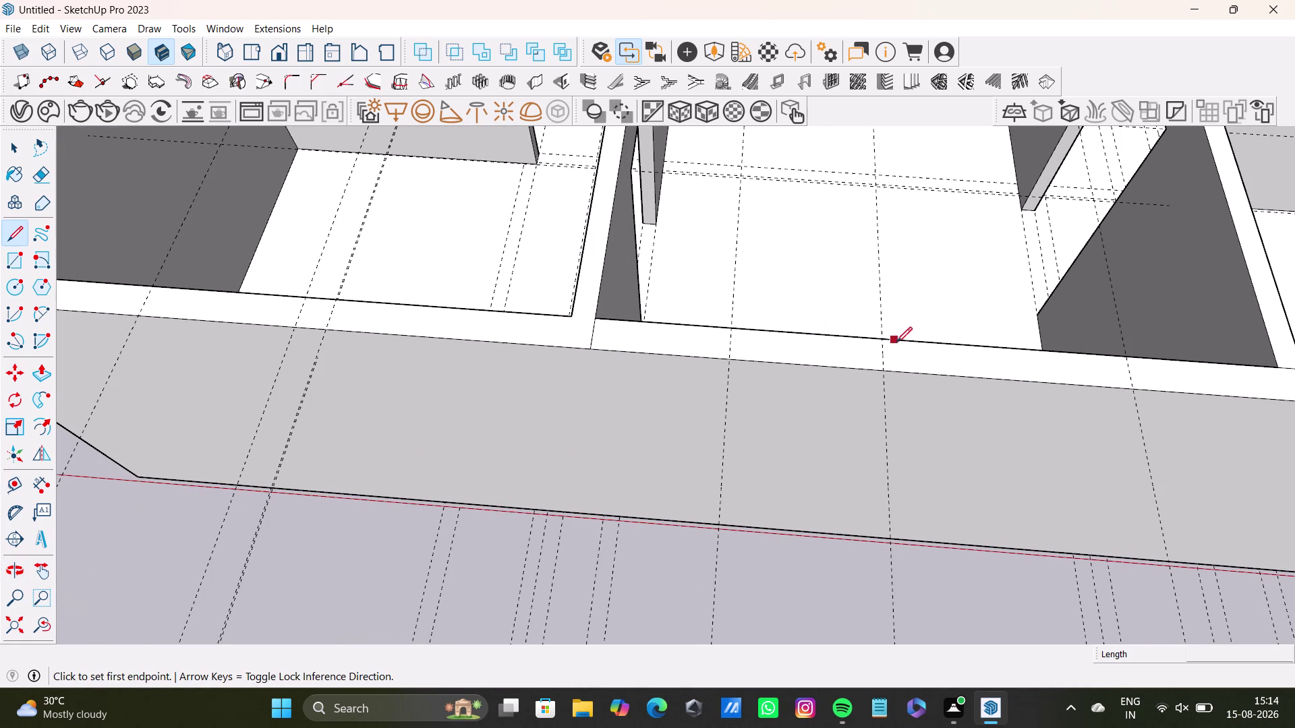
click(877, 336)
click(882, 371)
key(space)
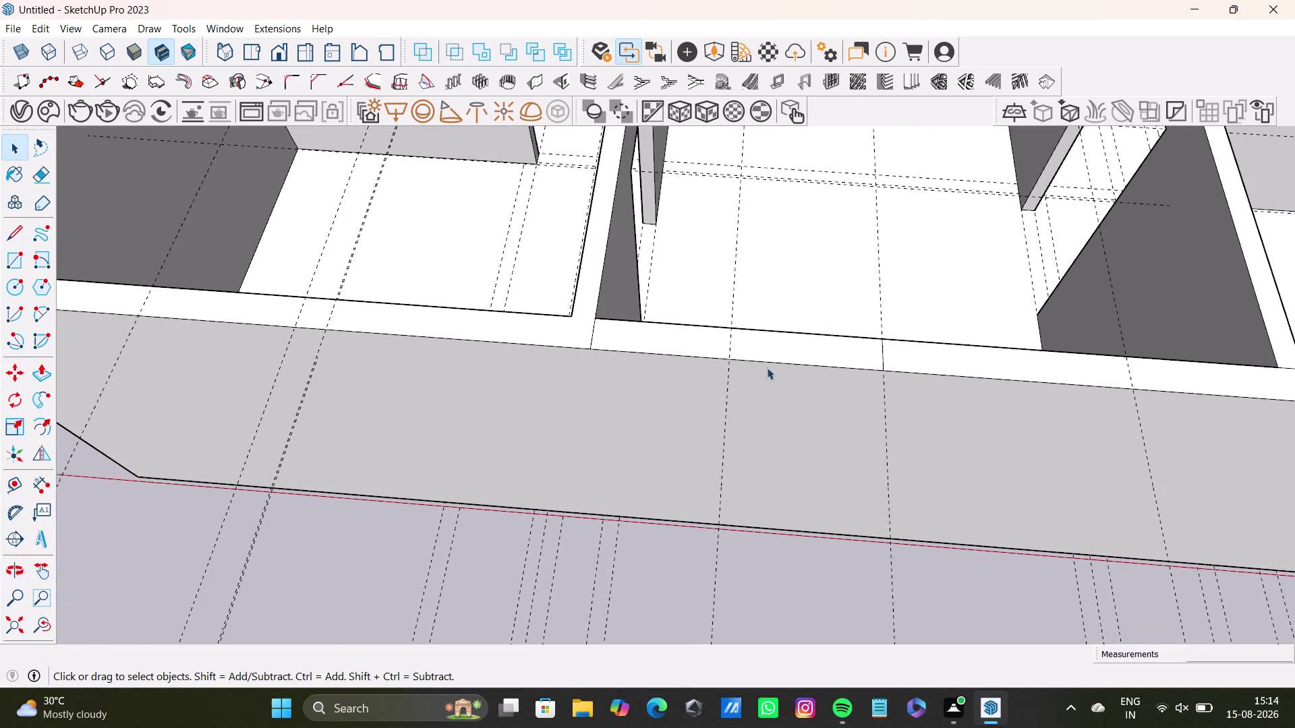
Push the wall segment between the two lines down to the floor.
click(816, 357)
key(p)
drag(804, 356, 803, 446)
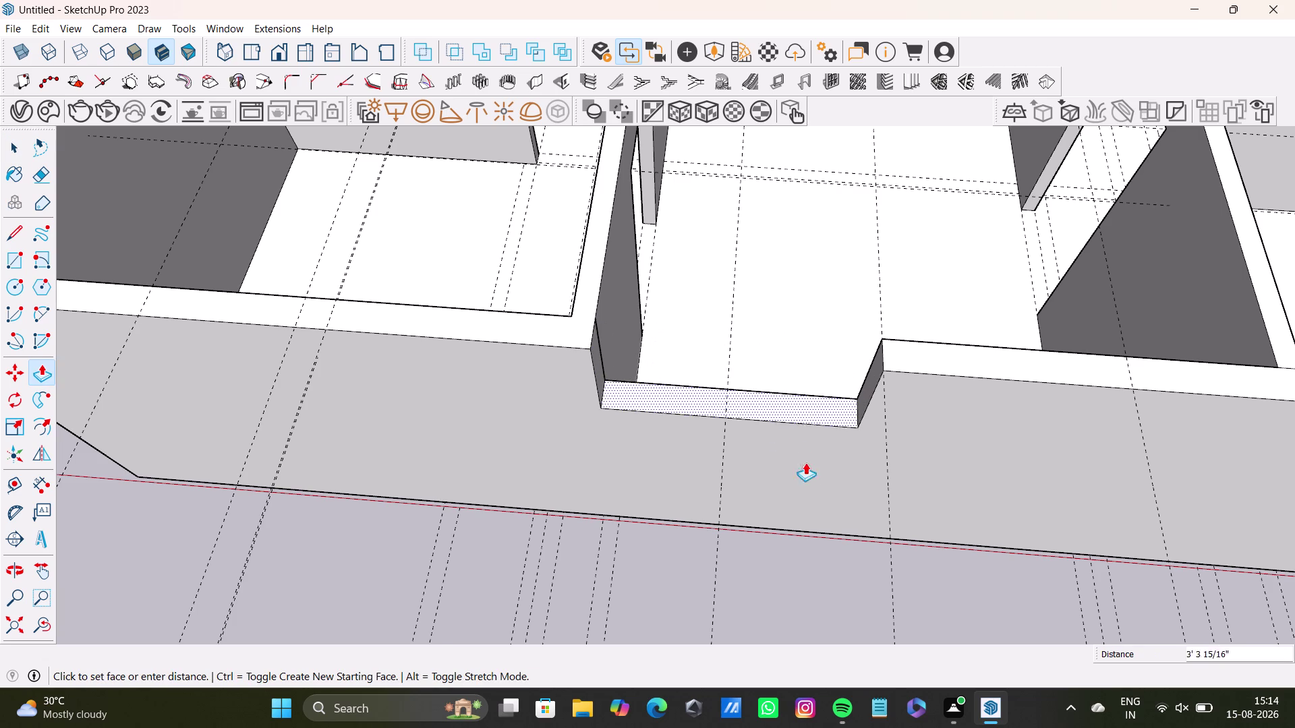
drag(803, 445, 807, 575)
middle_drag(792, 510, 757, 459)
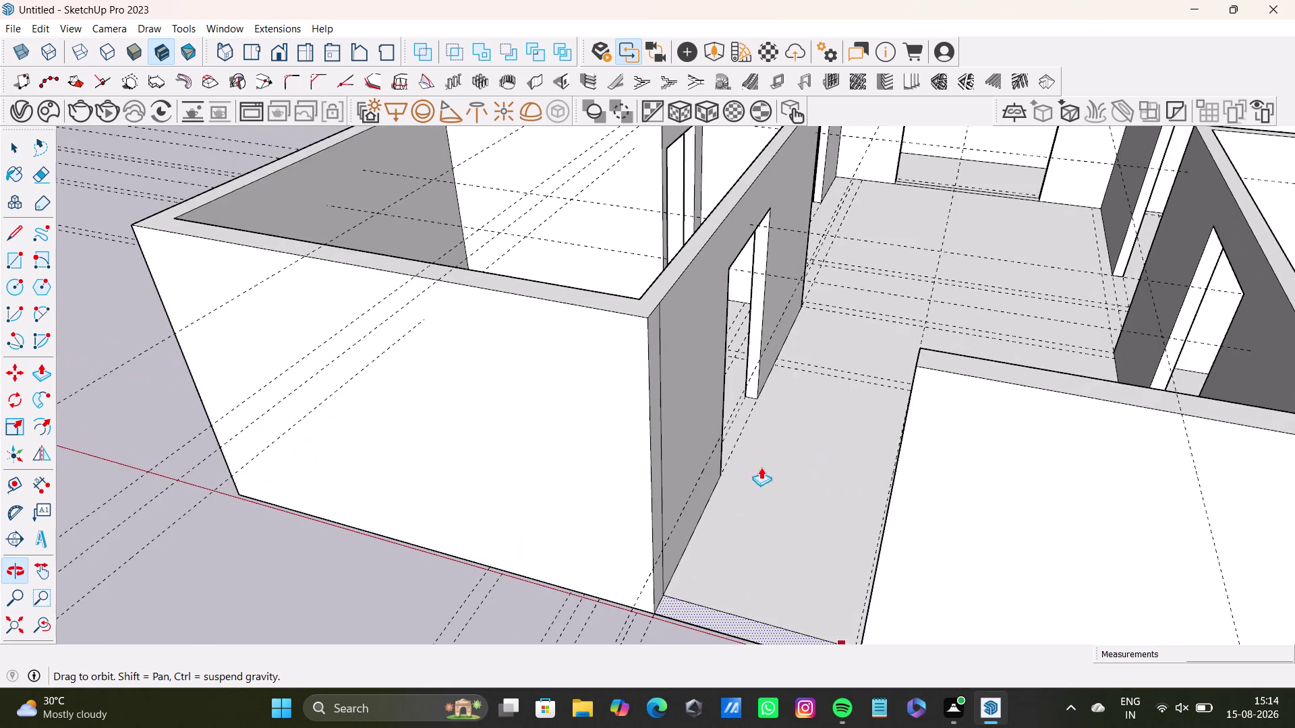
middle_drag(758, 502, 802, 422)
scroll(up, 3)
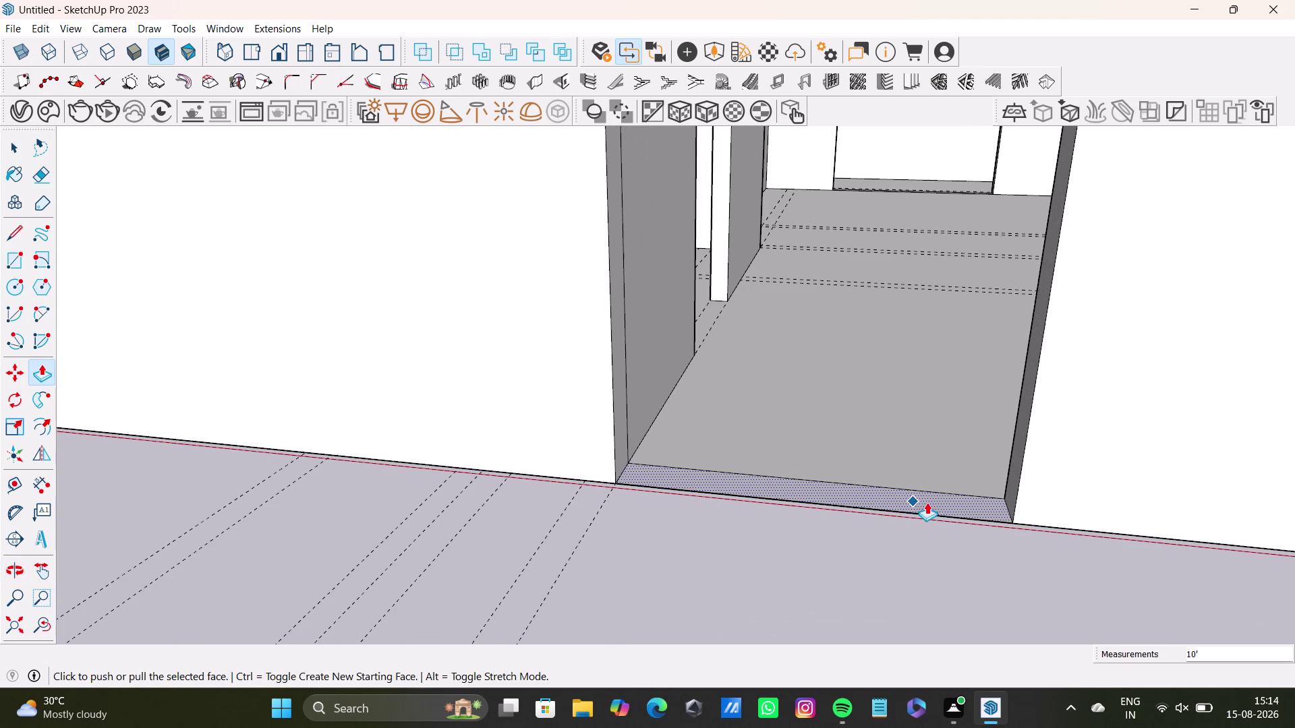
scroll(down, 3)
Adjust the wall side face beside the entrance with Push/Pull.
middle_drag(656, 376, 617, 524)
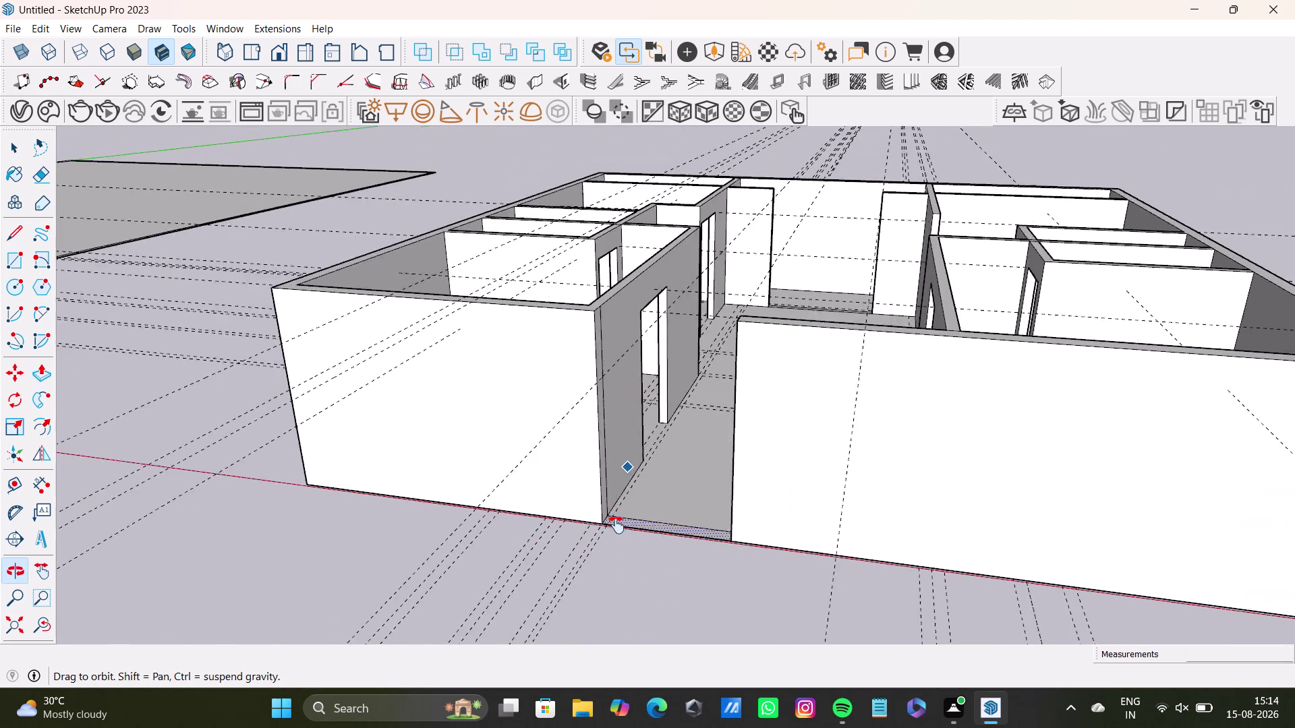
middle_drag(617, 524, 617, 525)
scroll(up, 3)
middle_drag(641, 414, 532, 457)
middle_drag(540, 417, 578, 338)
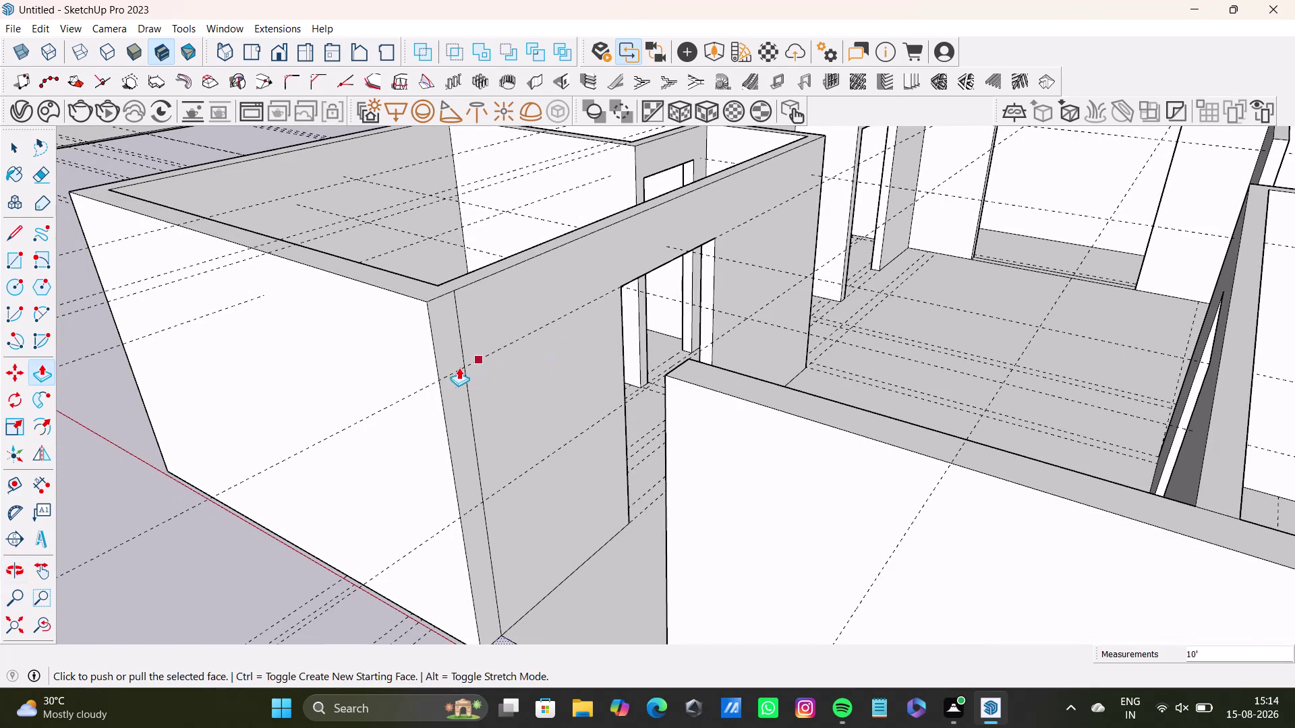
key(space)
click(449, 354)
key(p)
drag(449, 354, 476, 384)
Orbit through the entrance to inspect the central hall and interior rooms.
middle_drag(571, 415, 757, 348)
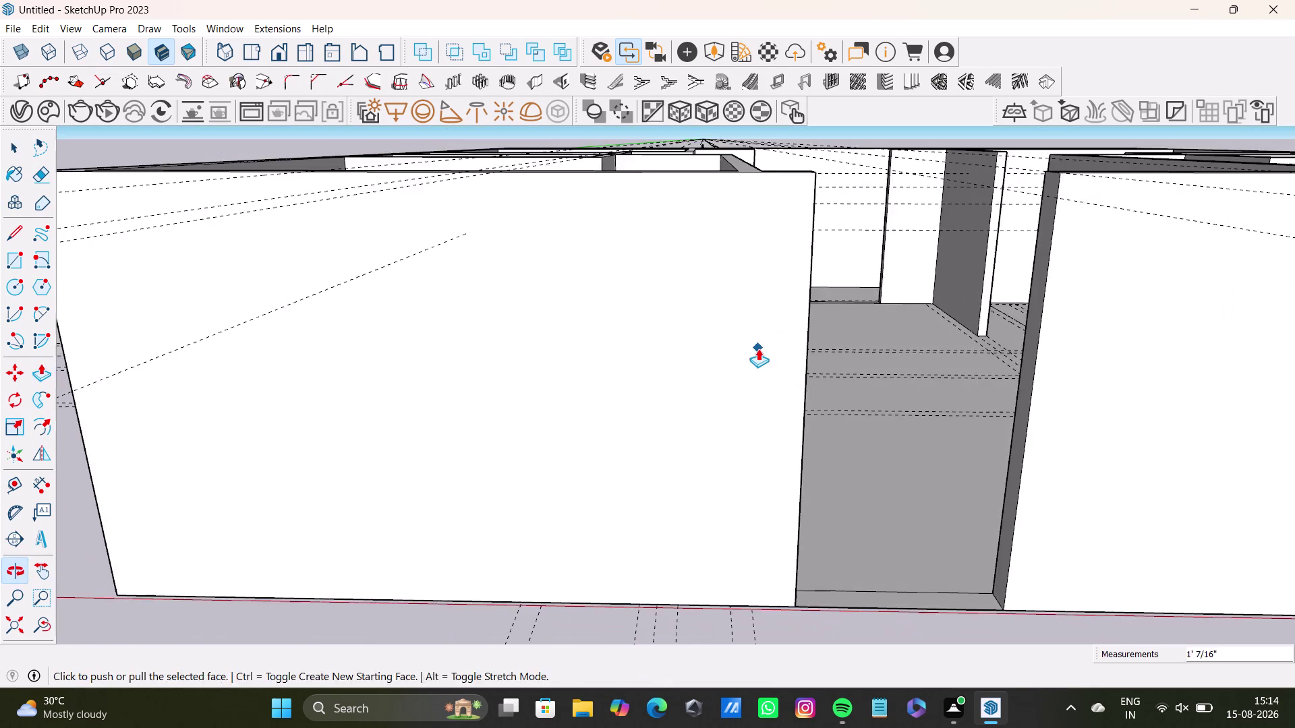
middle_drag(758, 349, 624, 429)
middle_drag(725, 429, 871, 479)
middle_drag(762, 382, 509, 374)
middle_drag(679, 419, 712, 492)
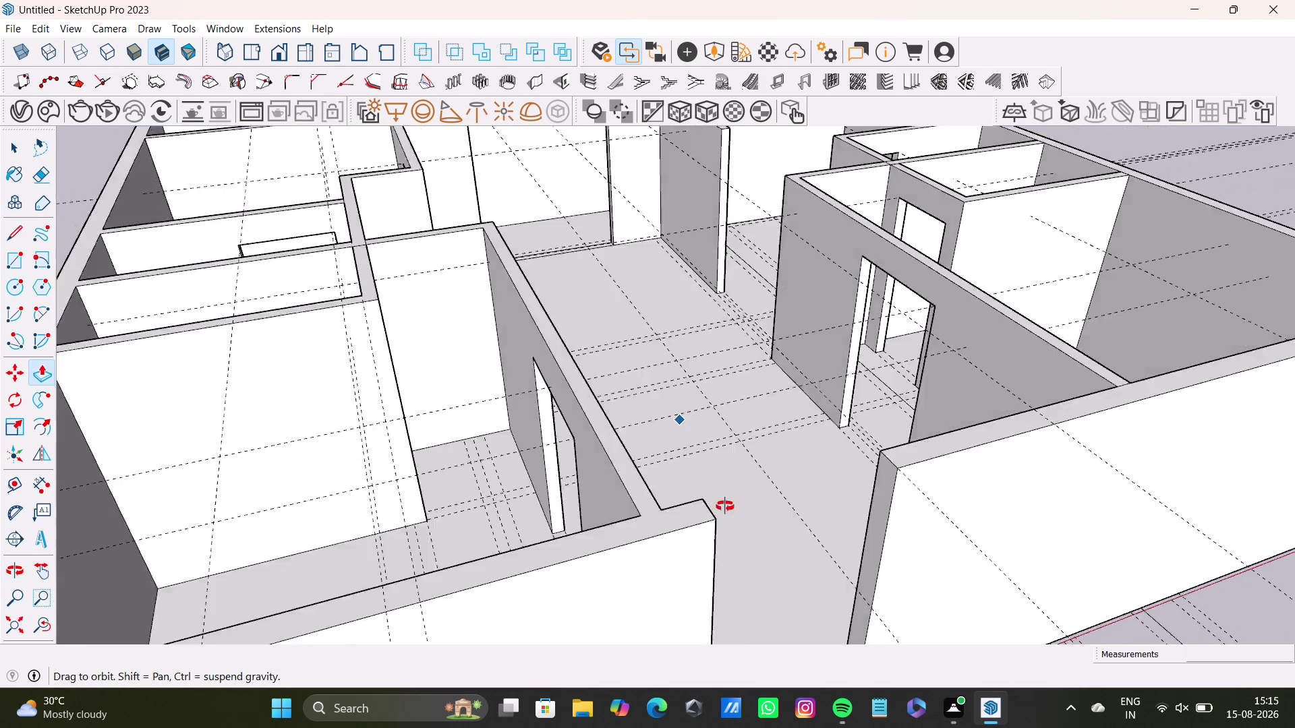
middle_drag(713, 492, 530, 382)
Nudge another wall face near the entrance with Push/Pull and inspect the interior.
key(space)
click(820, 383)
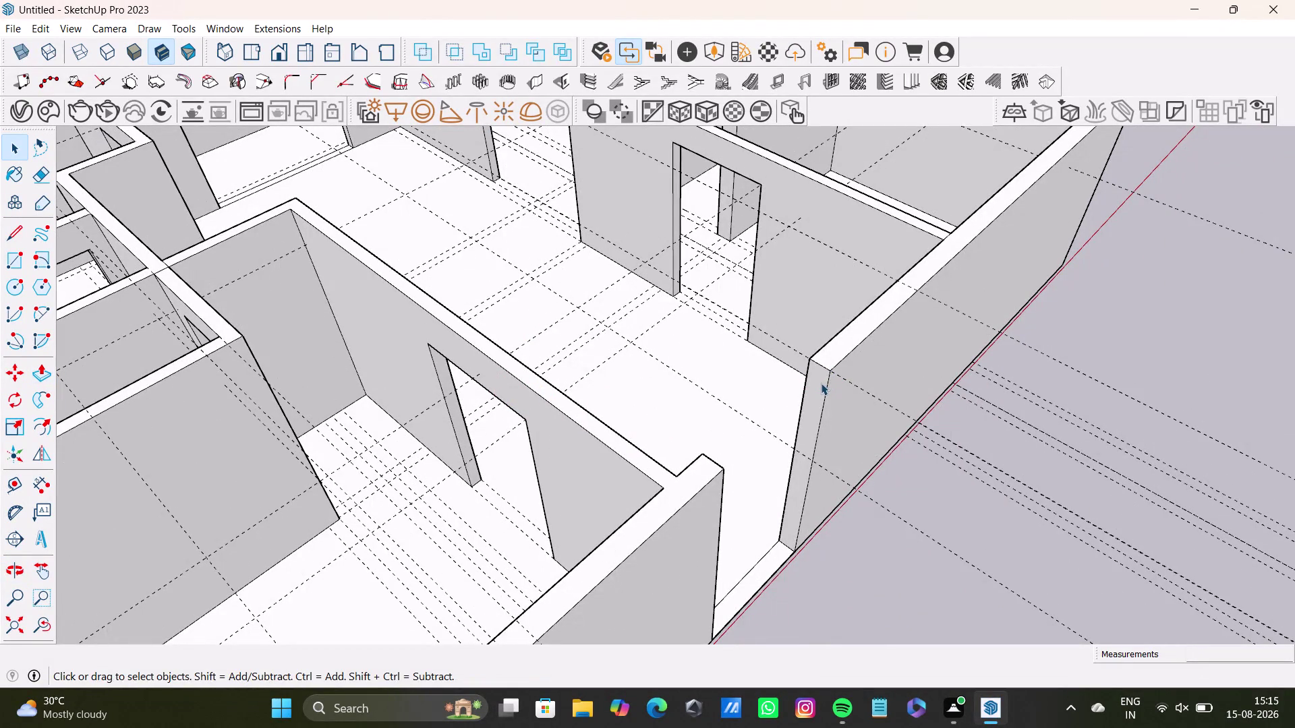
key(p)
drag(818, 384, 832, 377)
key(space)
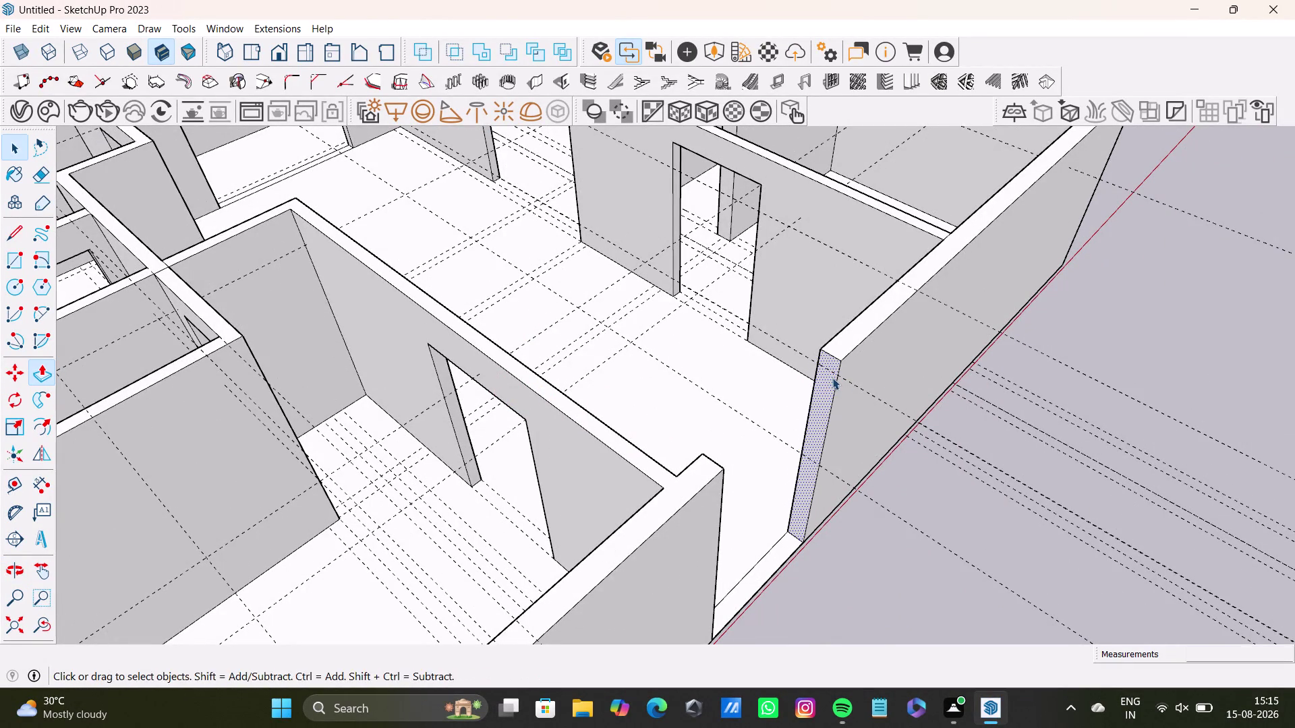
middle_drag(877, 385, 523, 381)
middle_drag(533, 363, 666, 362)
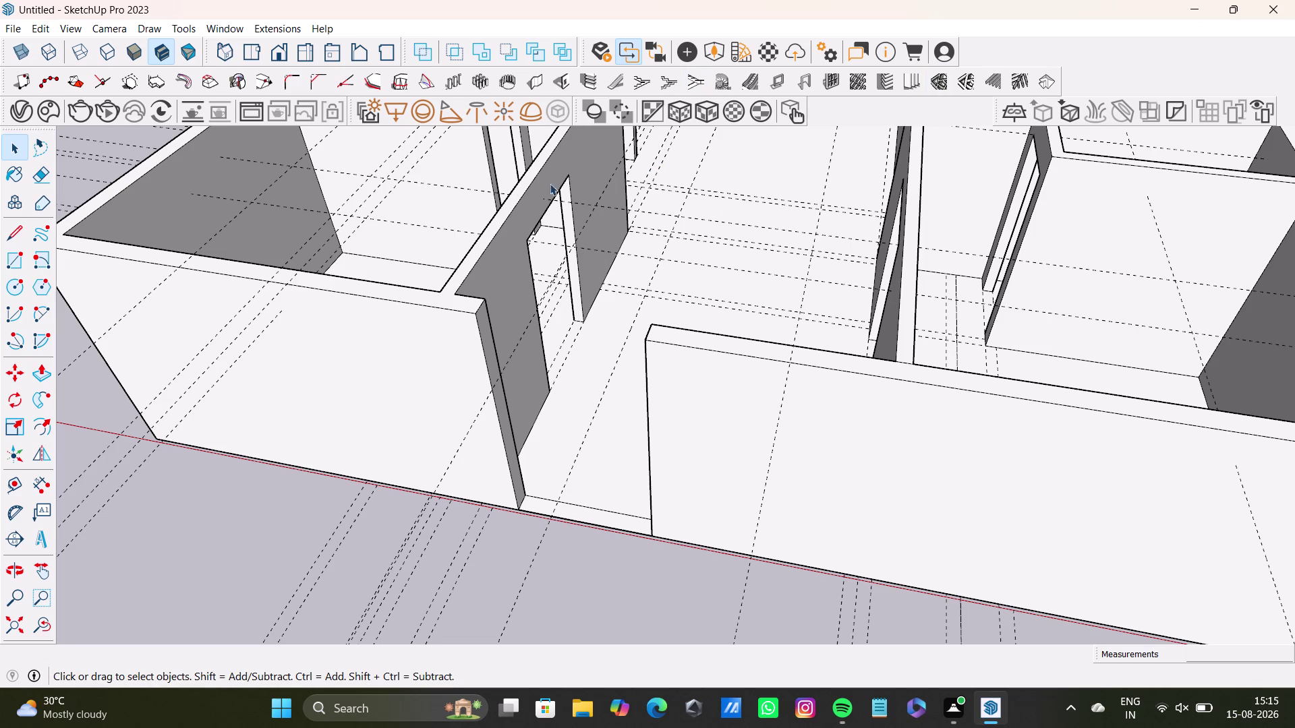
middle_drag(661, 340, 448, 348)
middle_drag(710, 298, 567, 306)
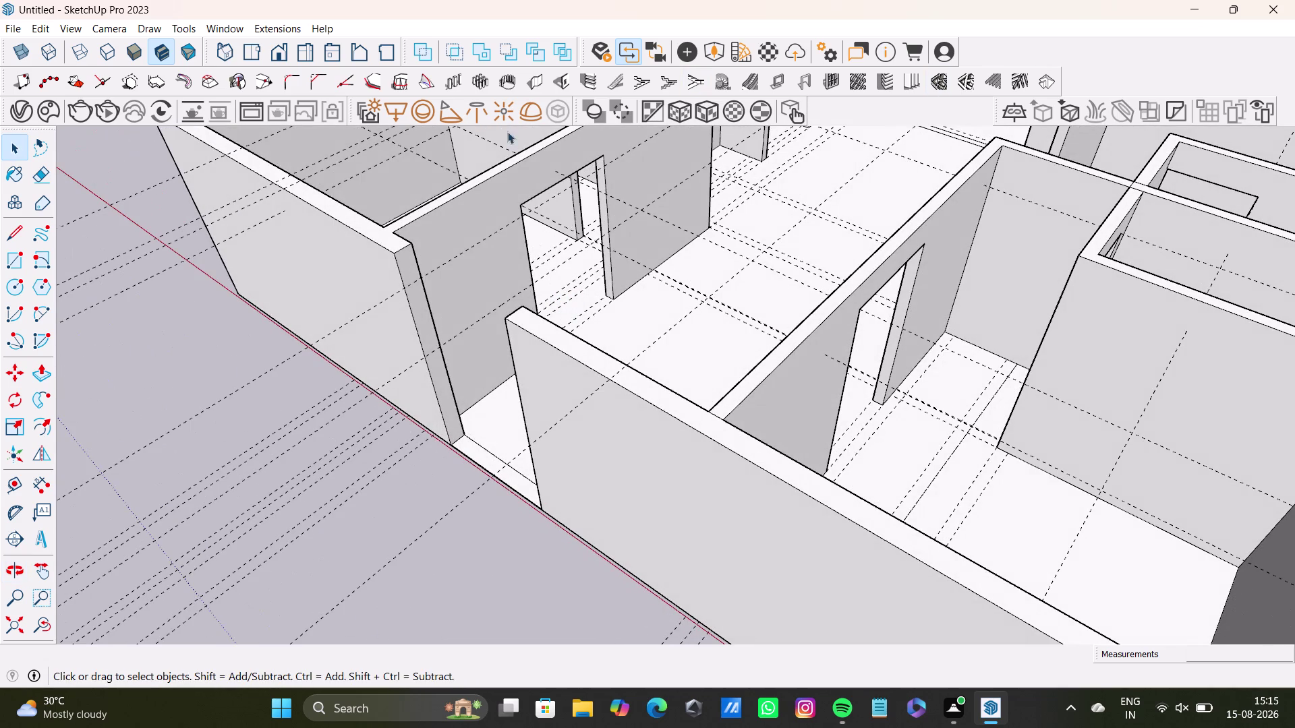
scroll(down, 3)
middle_drag(537, 309, 641, 405)
scroll(up, 3)
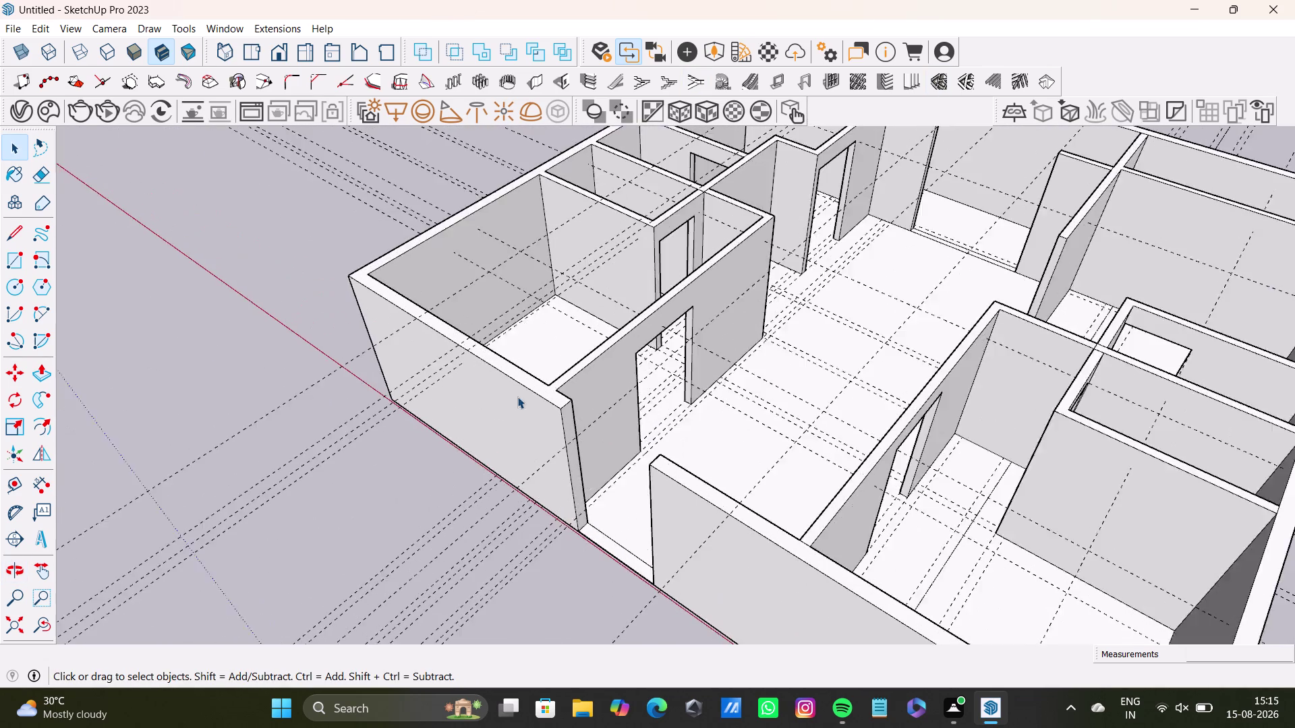
scroll(up, 3)
middle_drag(584, 426, 559, 331)
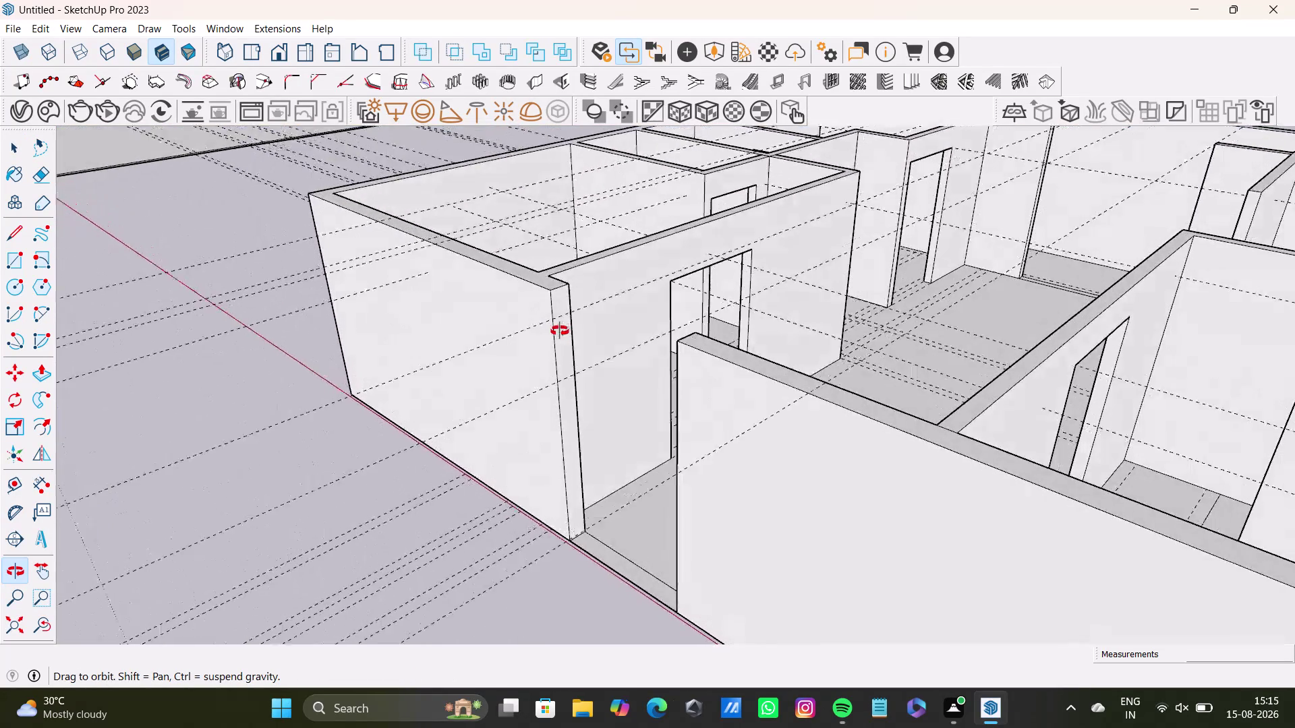
middle_drag(559, 332, 567, 346)
Mark the door height on the interior wall end with the Tape Measure.
drag(15, 481, 24, 478)
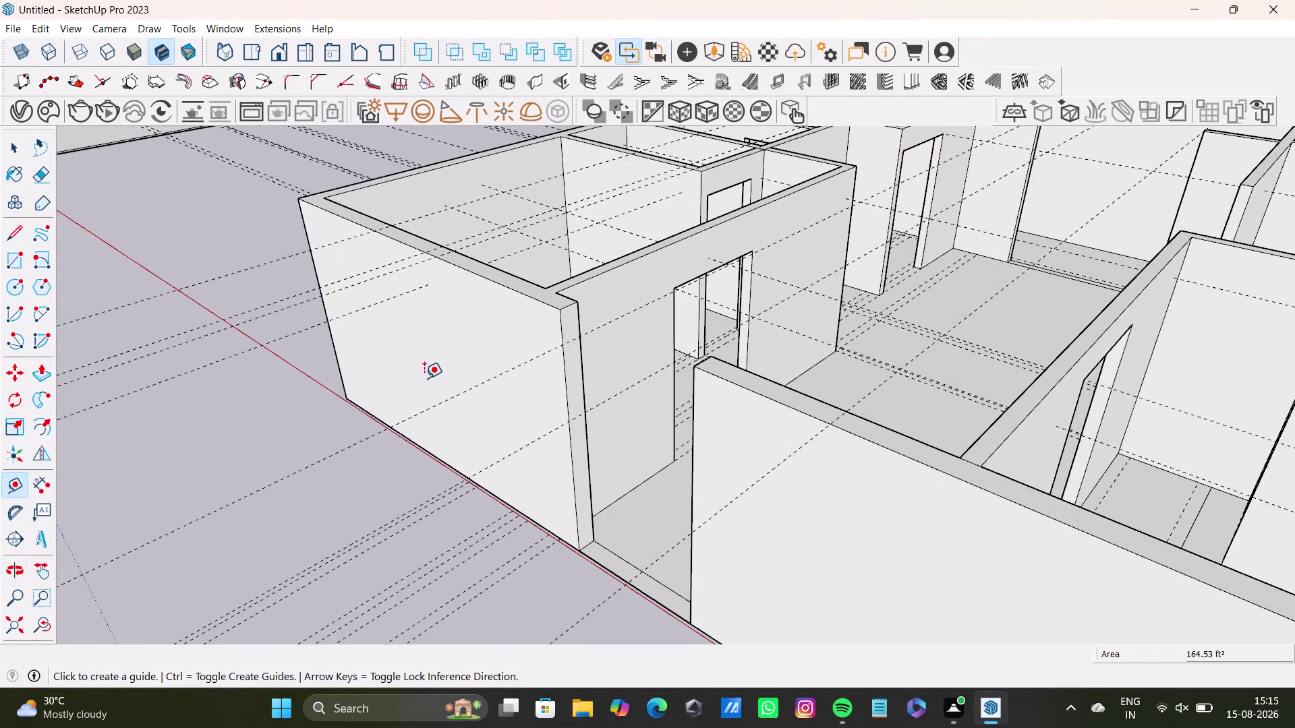
scroll(up, 3)
click(637, 287)
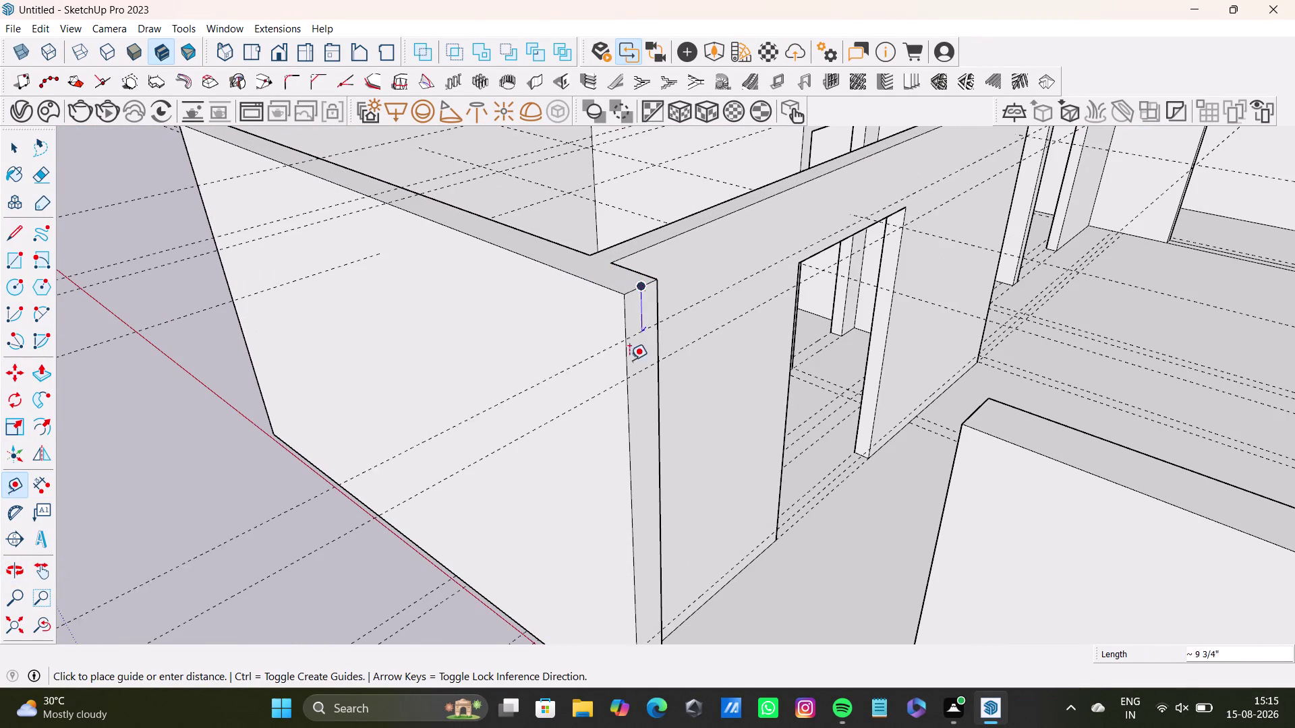
click(624, 406)
middle_drag(570, 373, 494, 339)
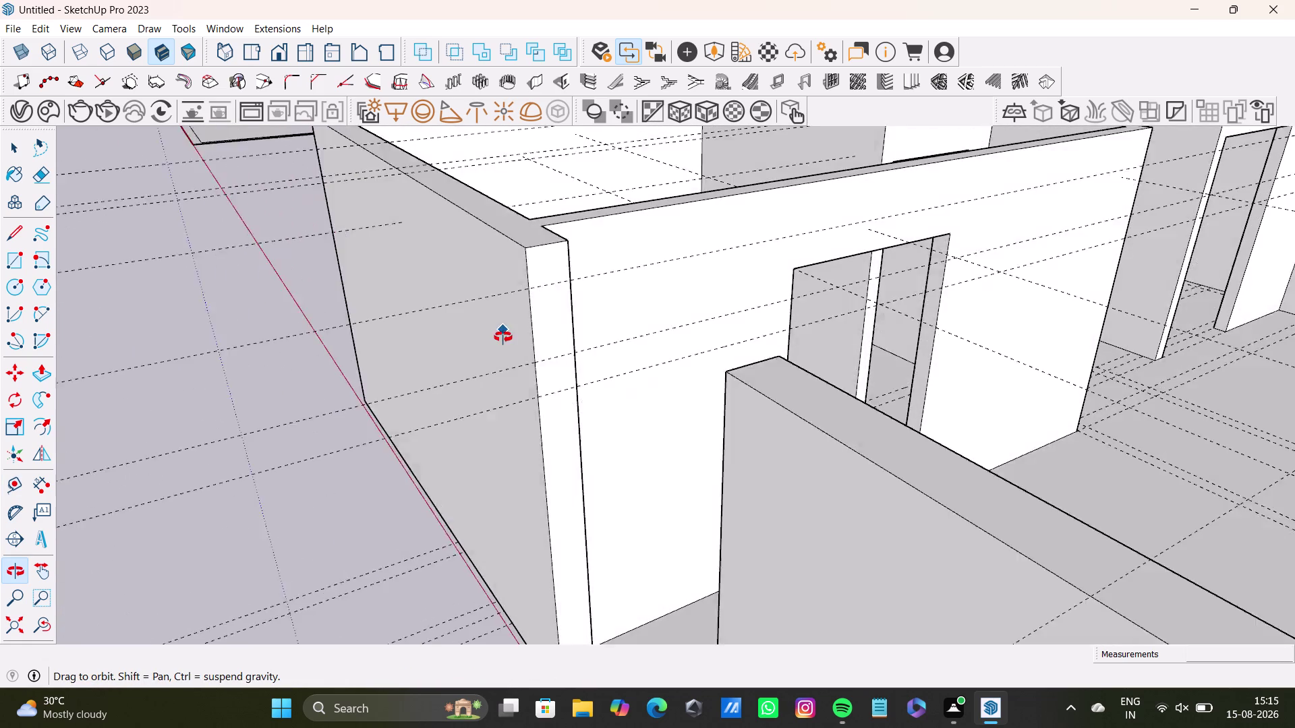
middle_drag(494, 339, 504, 337)
Draw a line splitting the wall end face at door height.
click(8, 235)
scroll(up, 3)
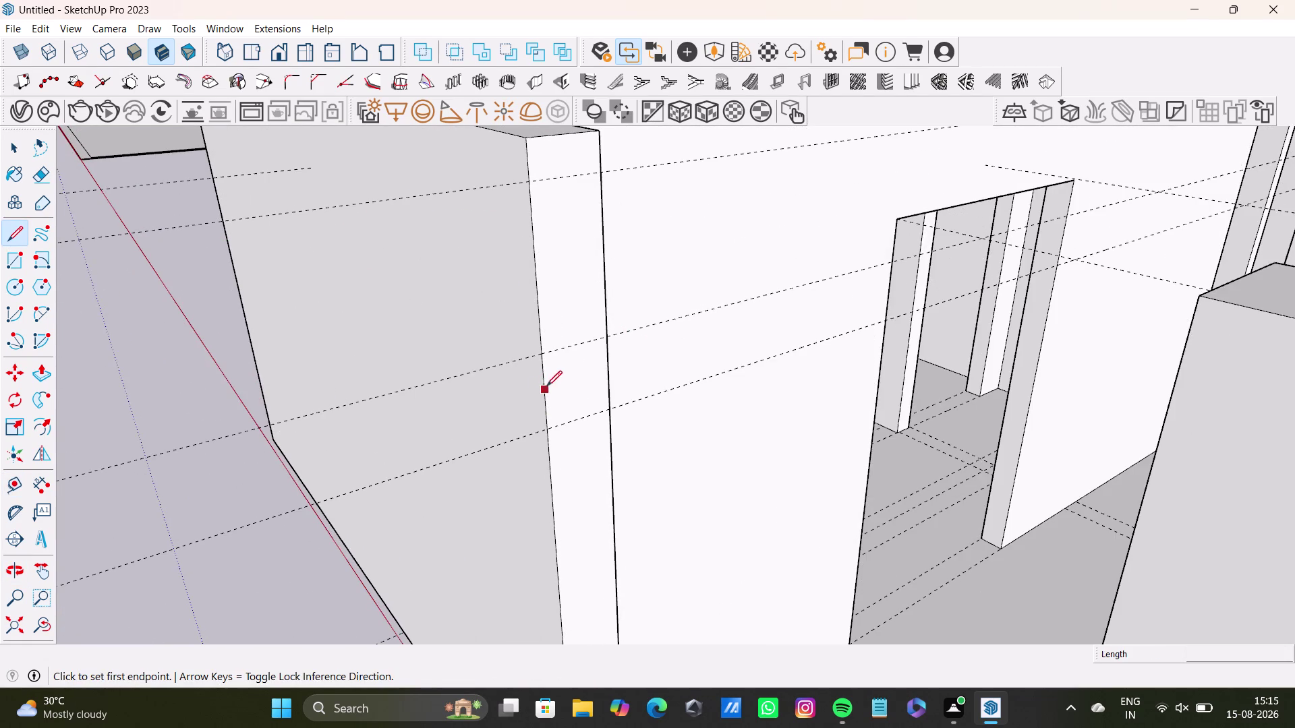
middle_drag(553, 379, 633, 383)
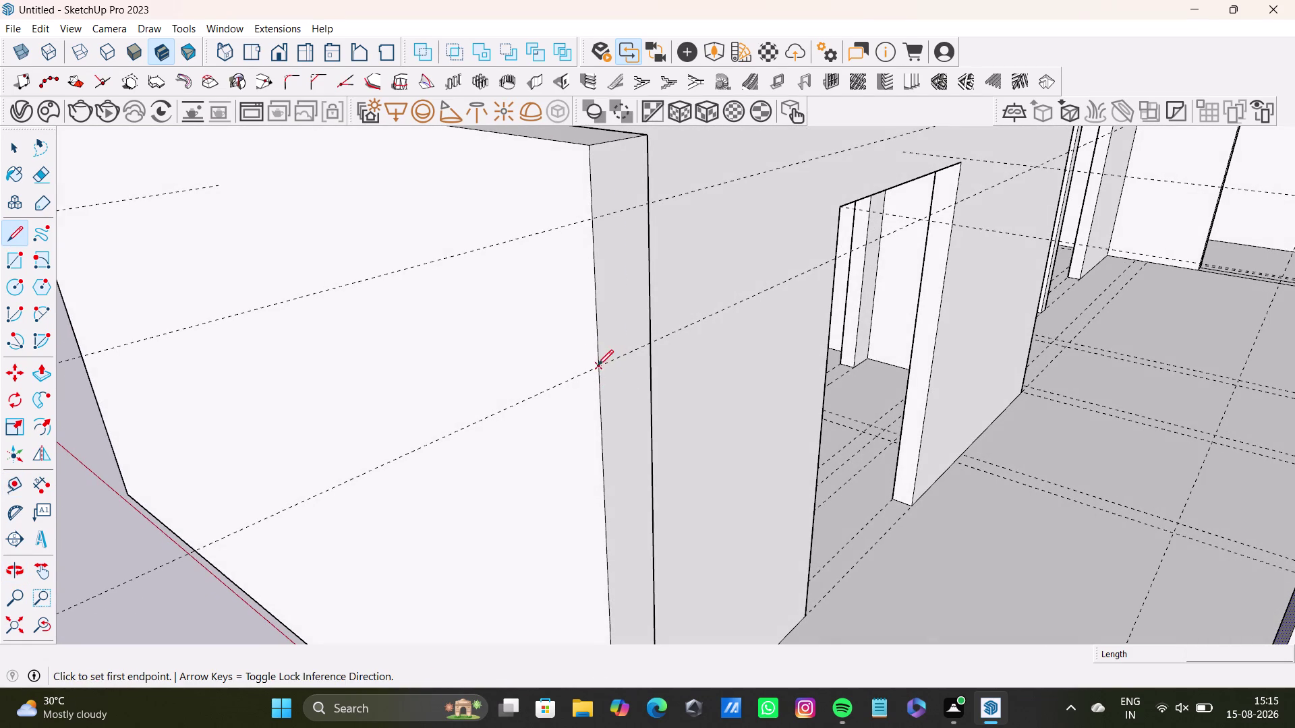
drag(597, 365, 606, 360)
click(652, 339)
key(space)
Push/Pull the upper wall-end face across the doorway gap to form a header.
click(619, 316)
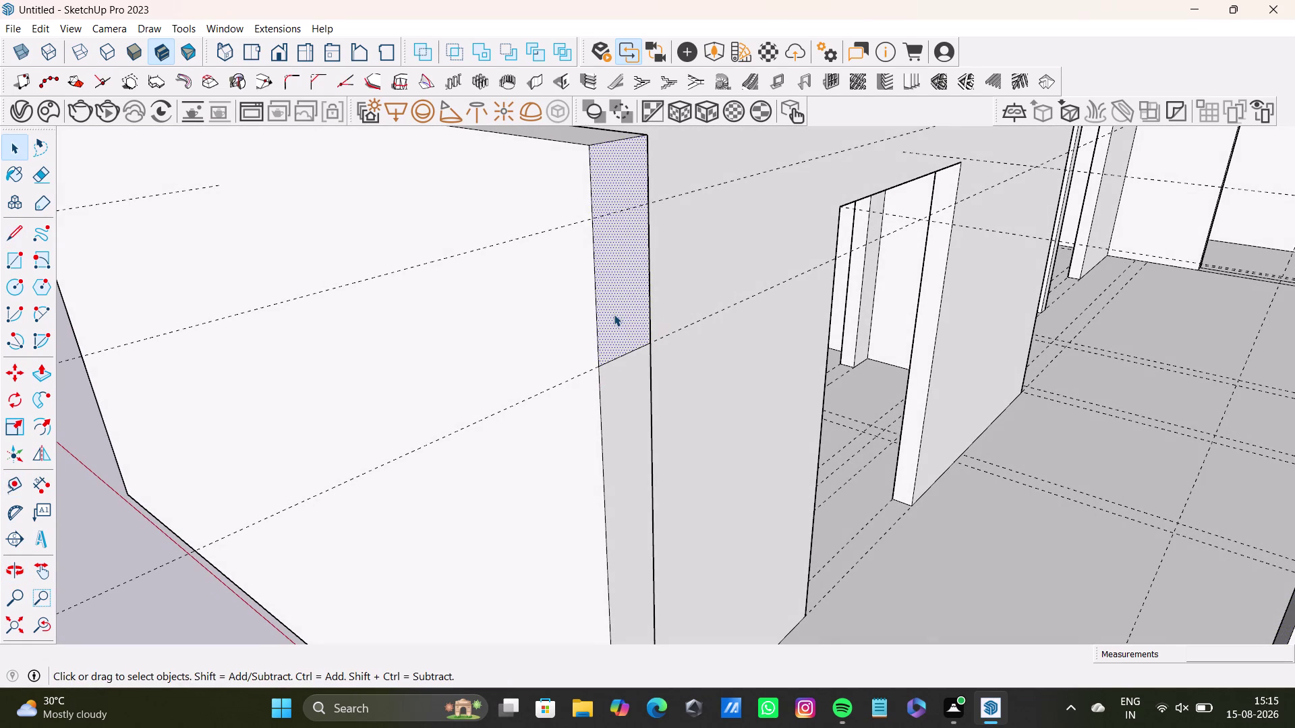
key(p)
drag(614, 315, 910, 435)
scroll(down, 3)
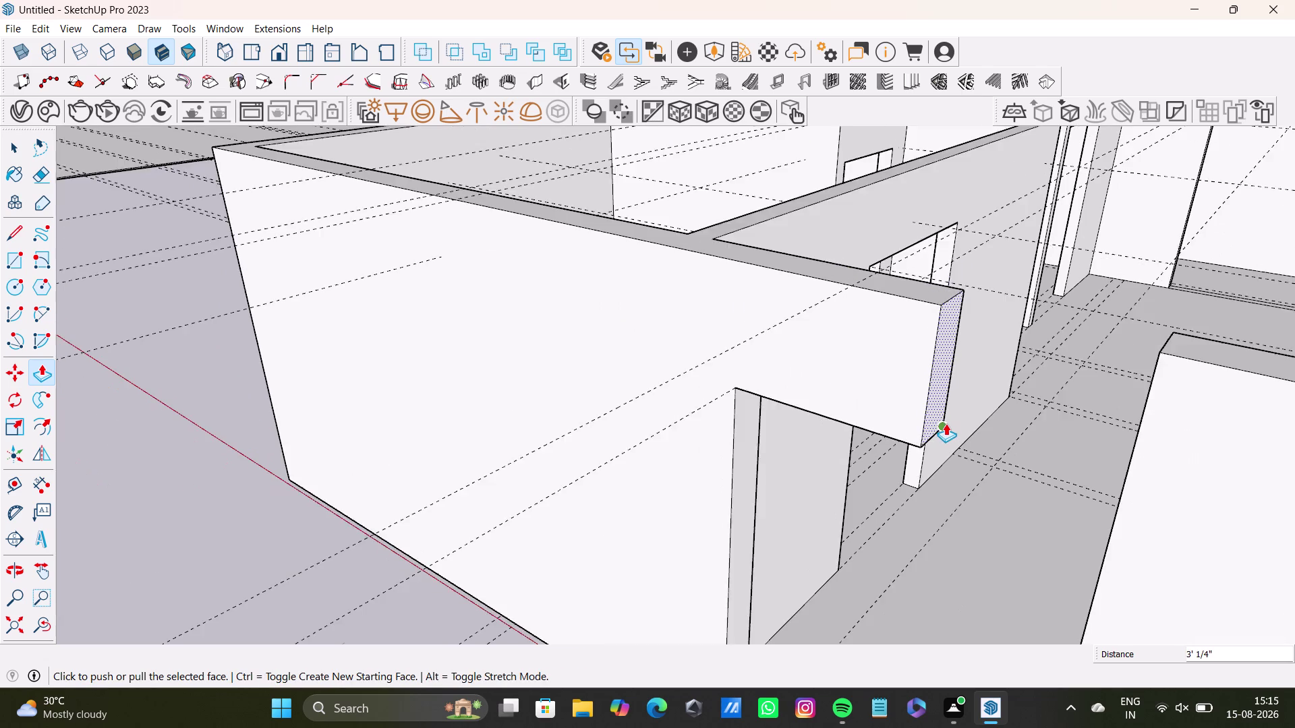
scroll(down, 3)
drag(942, 413, 1045, 438)
key(space)
scroll(up, 3)
click(1045, 430)
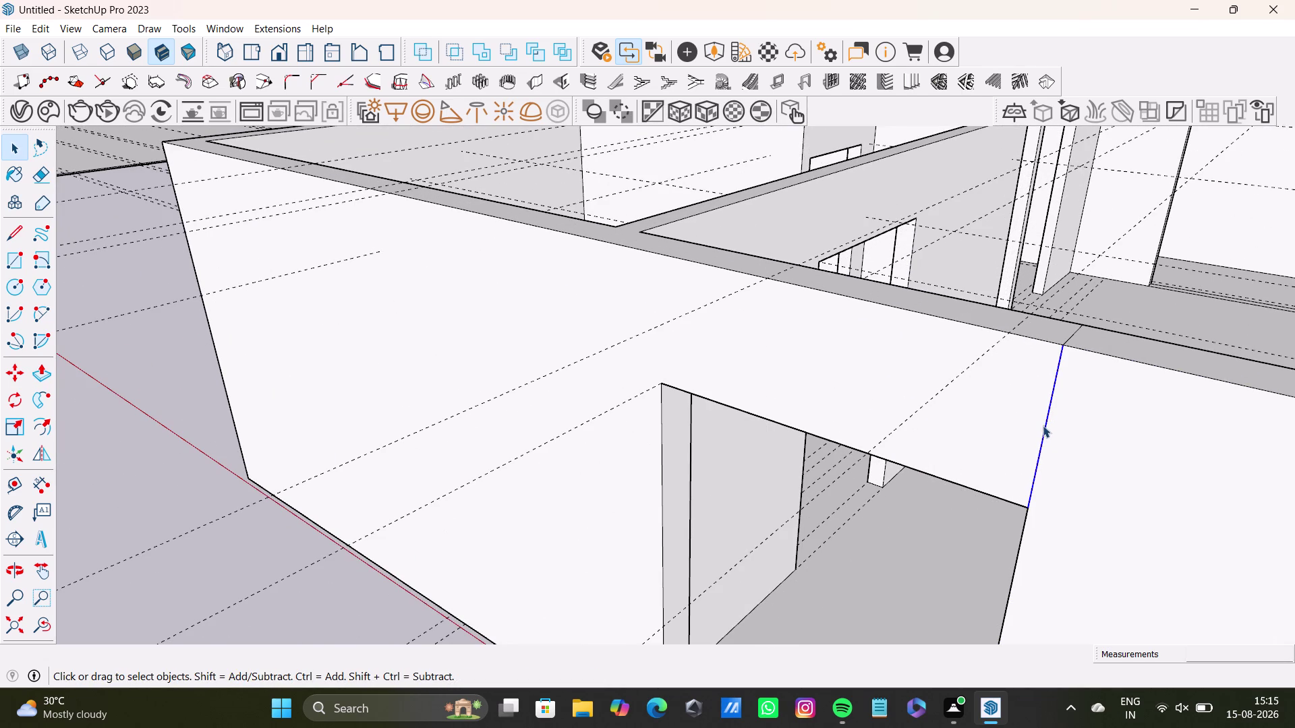
Delete the leftover seam edge on the wall and view the house exterior.
key(Delete)
click(1071, 337)
key(Delete)
scroll(down, 3)
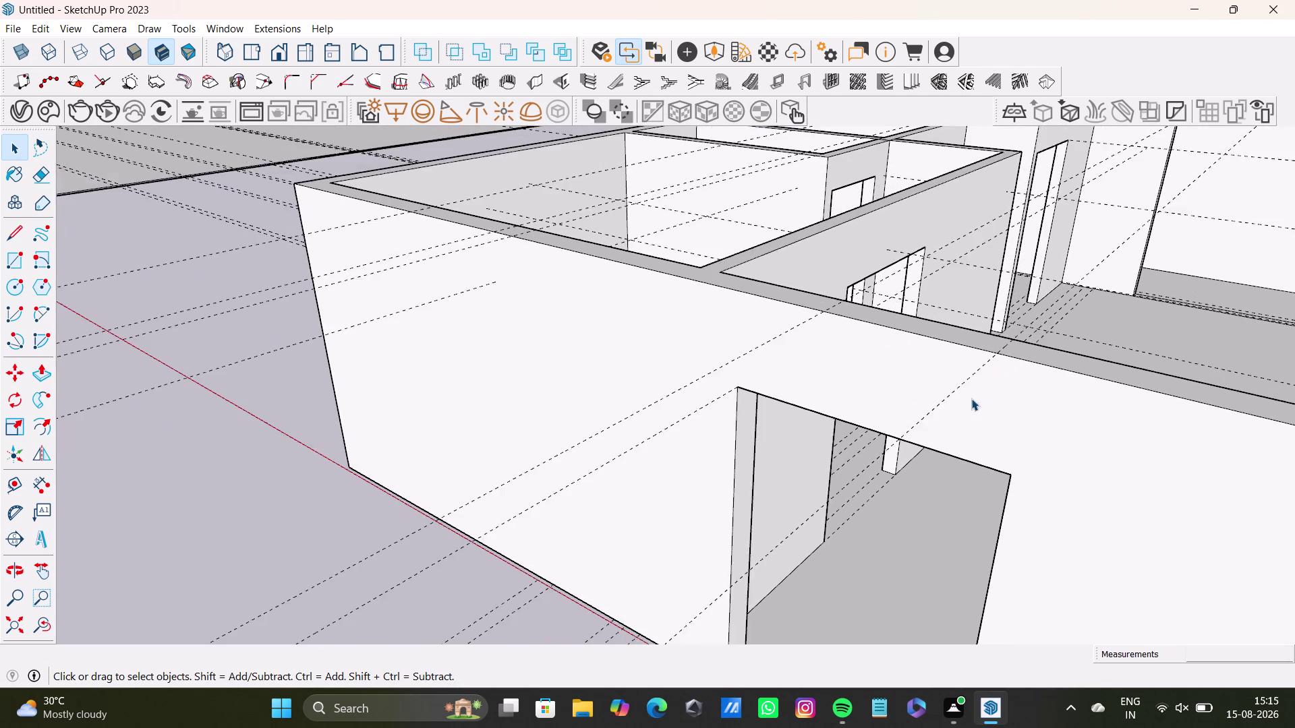
scroll(down, 3)
scroll(down, 3)
middle_drag(1025, 459, 1066, 467)
middle_drag(1001, 459, 1061, 501)
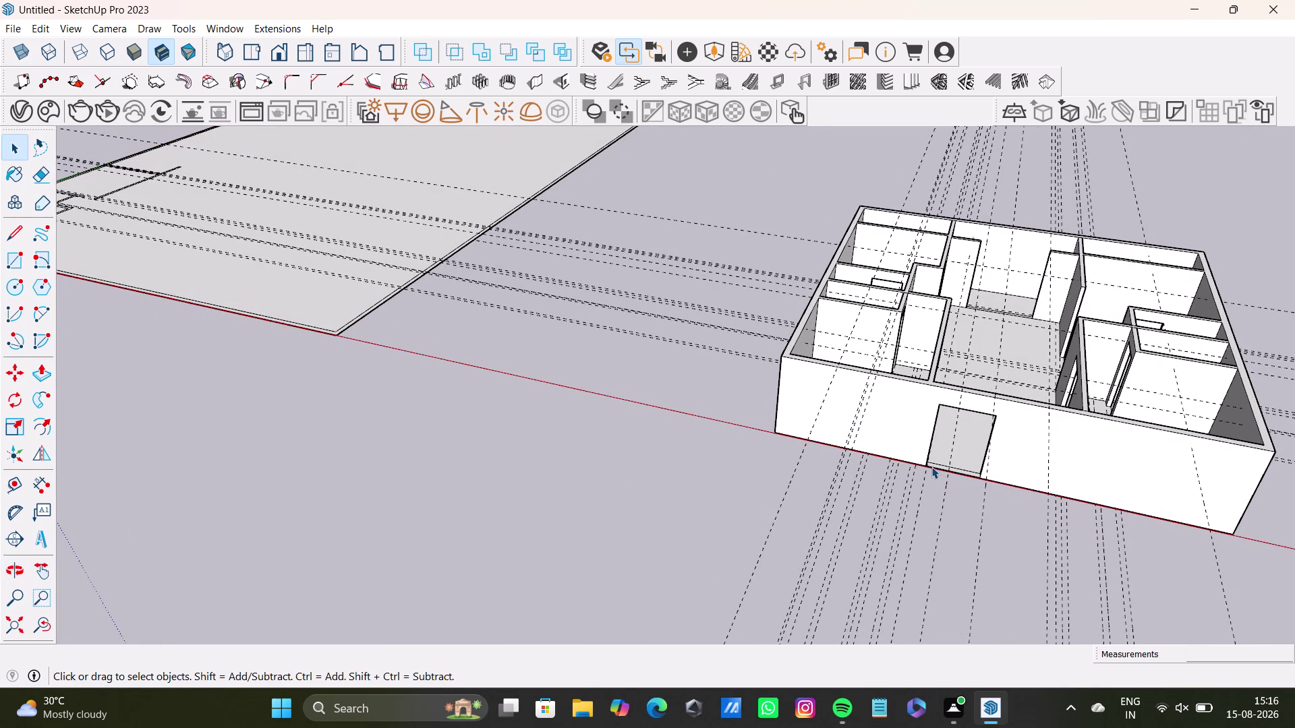
scroll(up, 3)
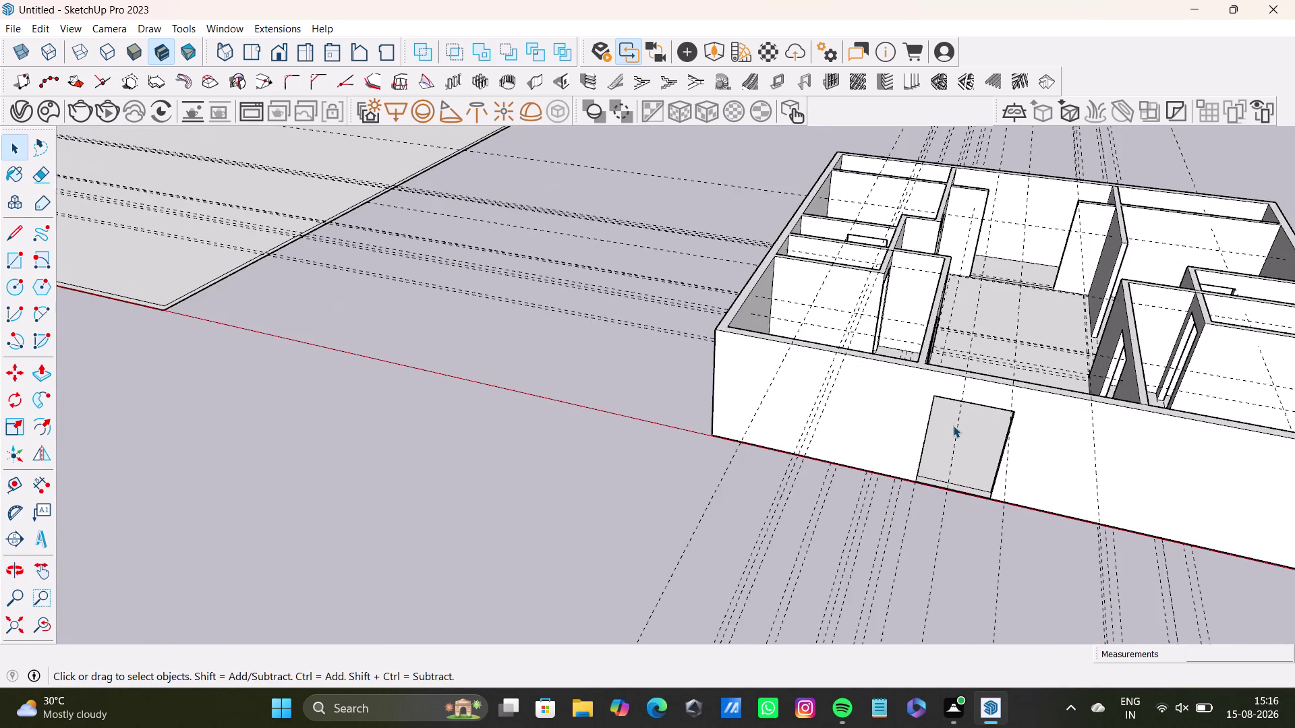
scroll(up, 3)
scroll(down, 3)
scroll(down, 3)
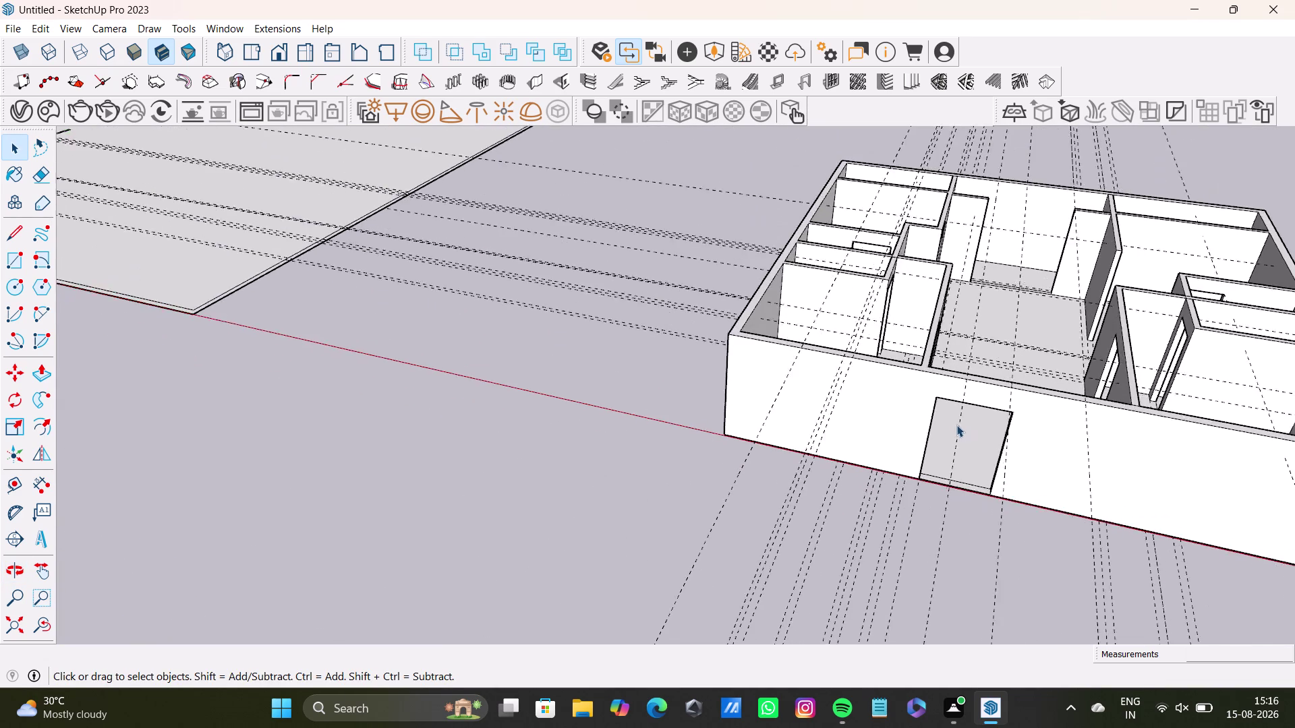
scroll(down, 3)
middle_drag(932, 413, 540, 378)
middle_drag(577, 370, 572, 516)
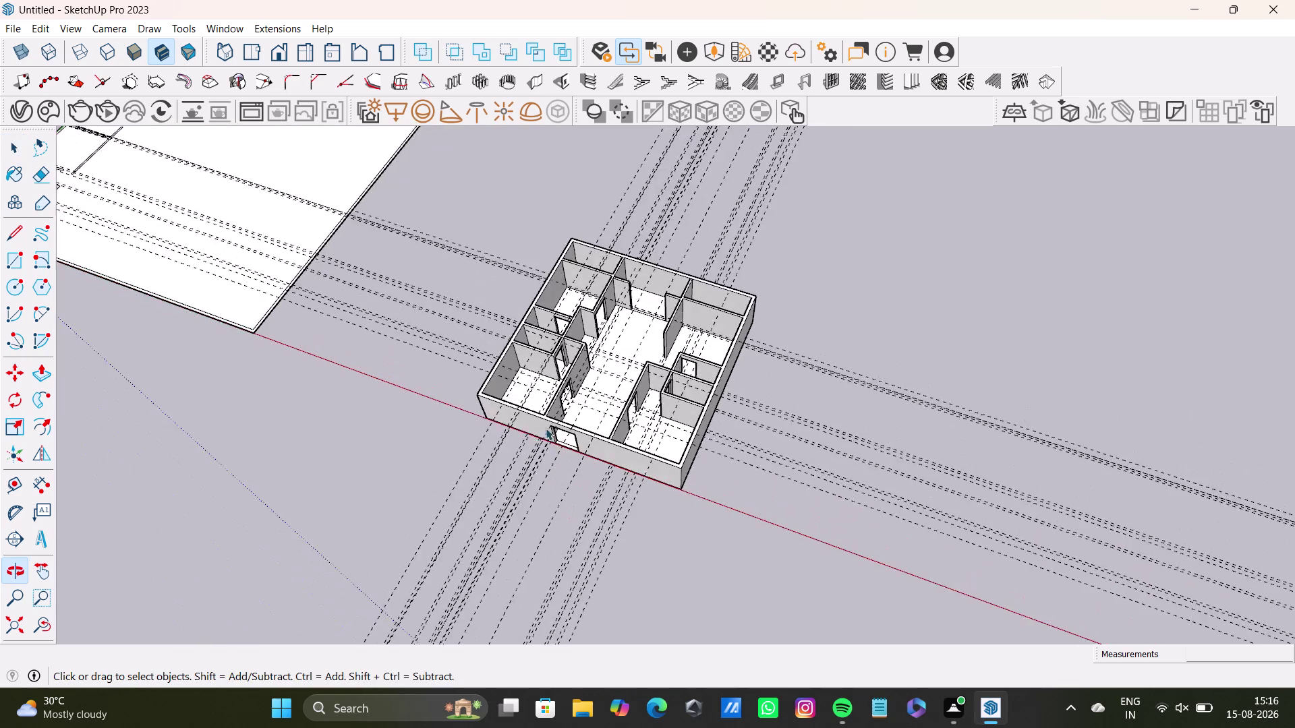
scroll(up, 3)
middle_drag(557, 340, 511, 408)
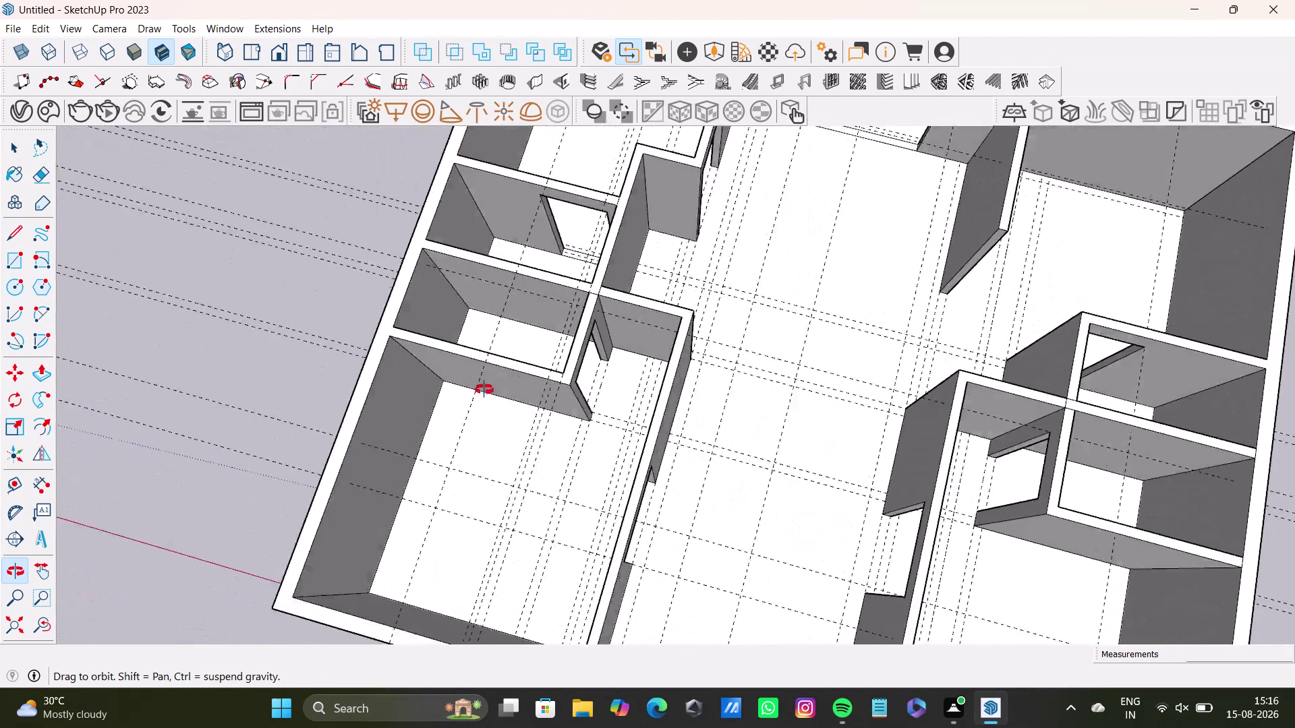
middle_drag(511, 407, 806, 444)
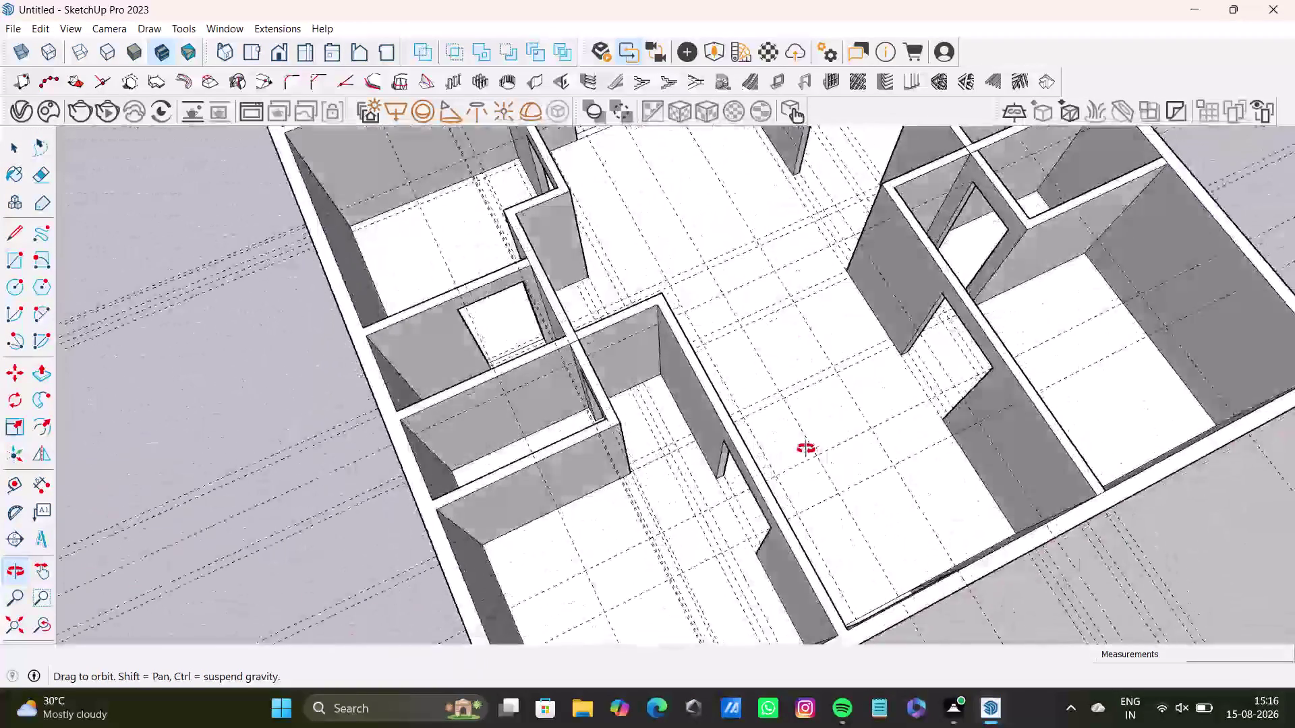
middle_drag(806, 445, 595, 290)
scroll(down, 3)
middle_drag(662, 331, 661, 438)
middle_drag(693, 351, 695, 487)
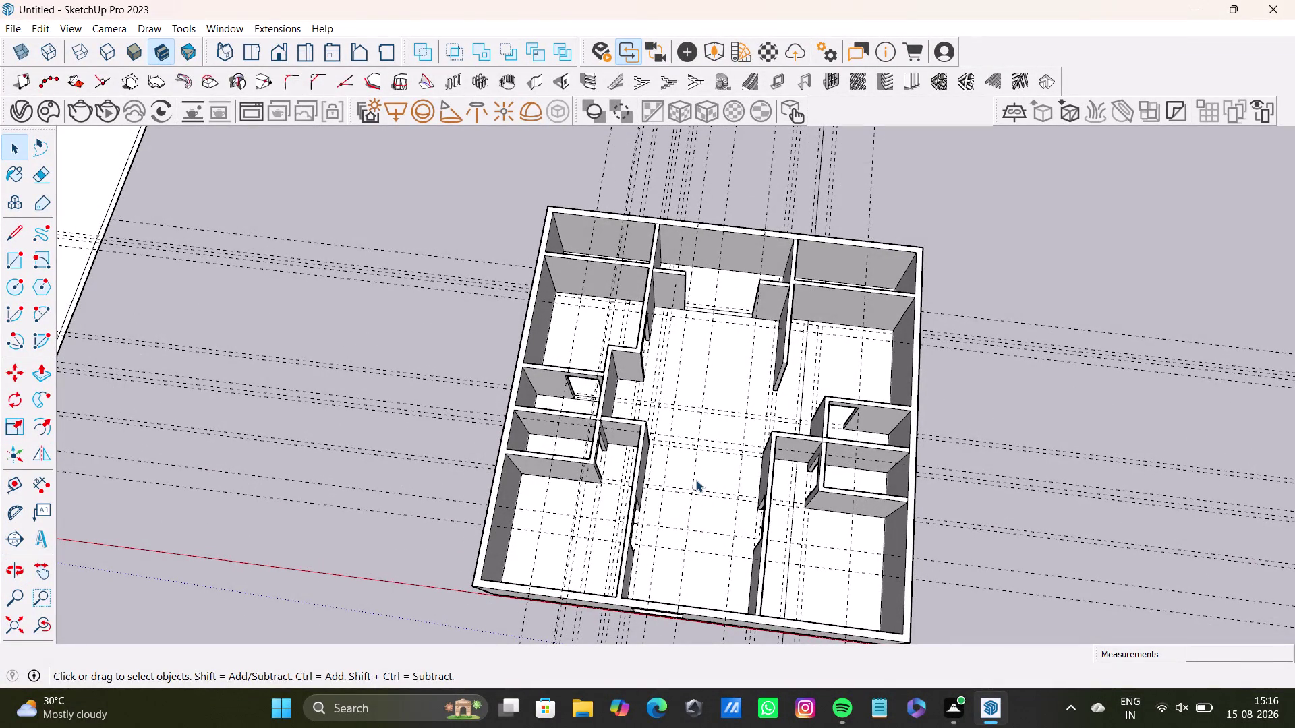
scroll(up, 3)
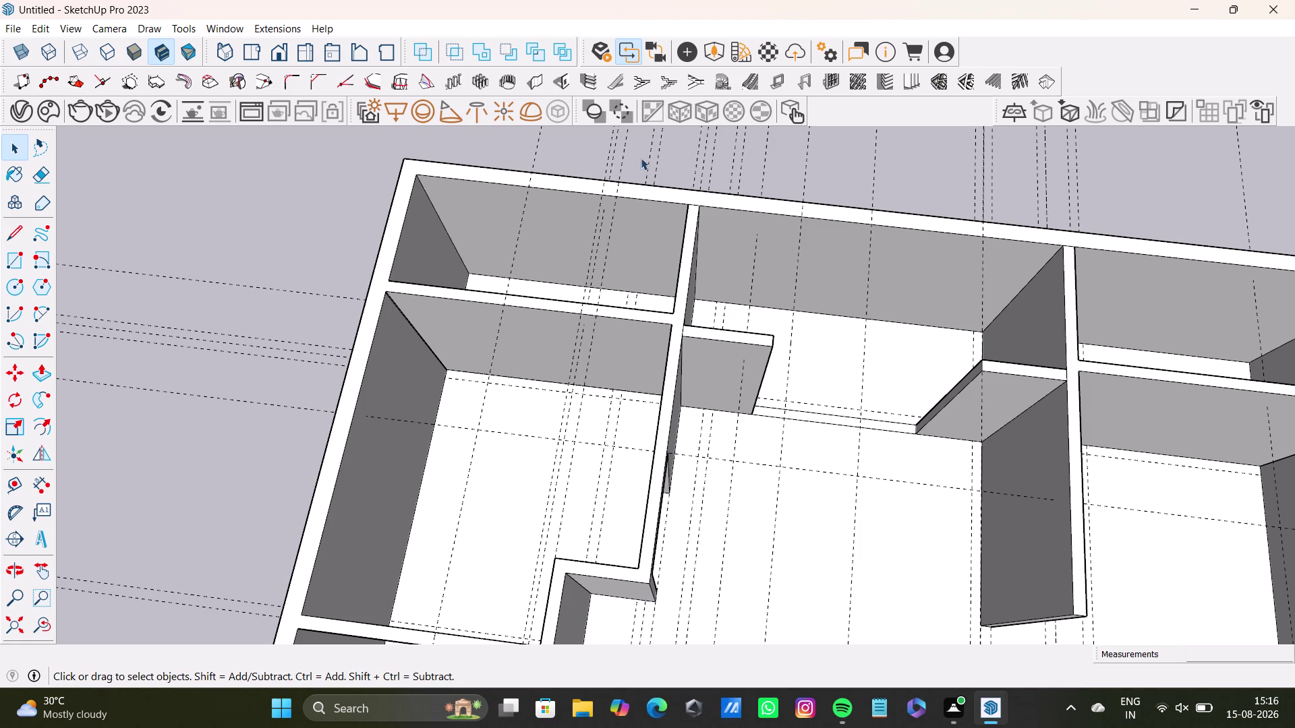
middle_drag(692, 220, 609, 277)
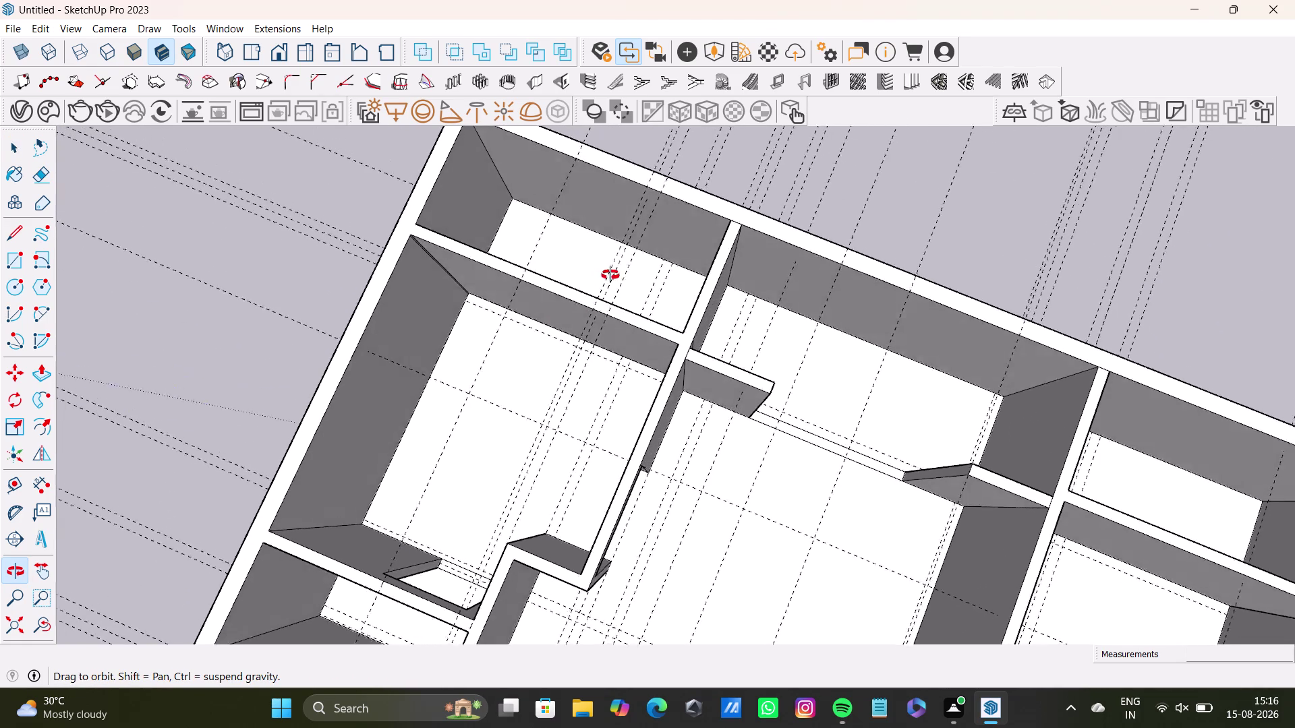
middle_drag(608, 277, 641, 416)
scroll(up, 3)
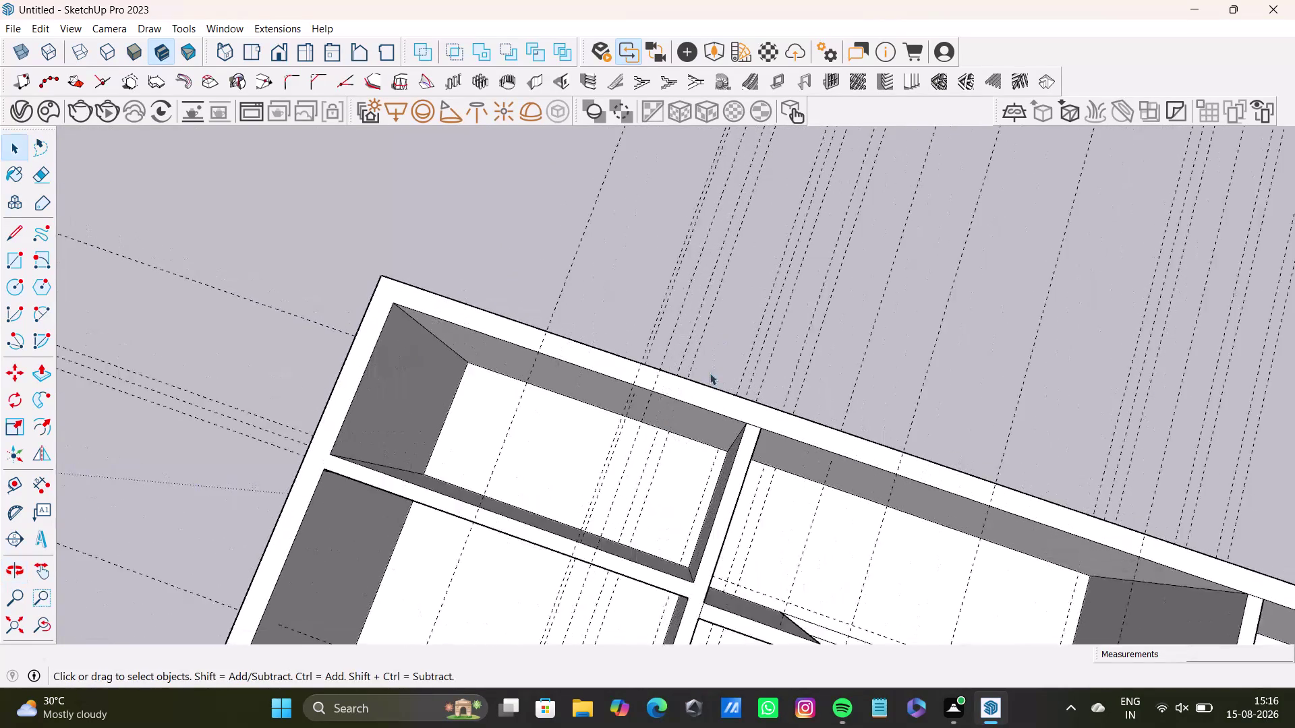
scroll(up, 3)
middle_drag(723, 399, 749, 332)
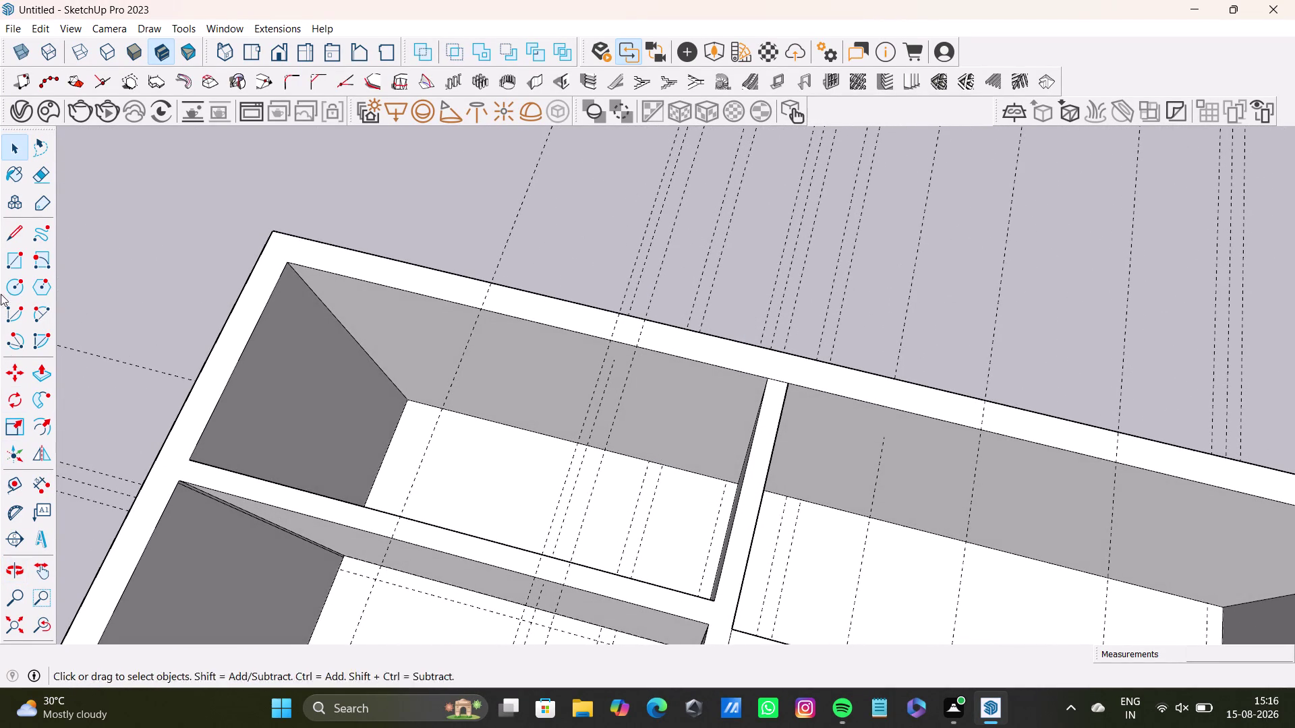
Draw a short line at the room's wall corner.
click(16, 236)
scroll(up, 3)
click(207, 492)
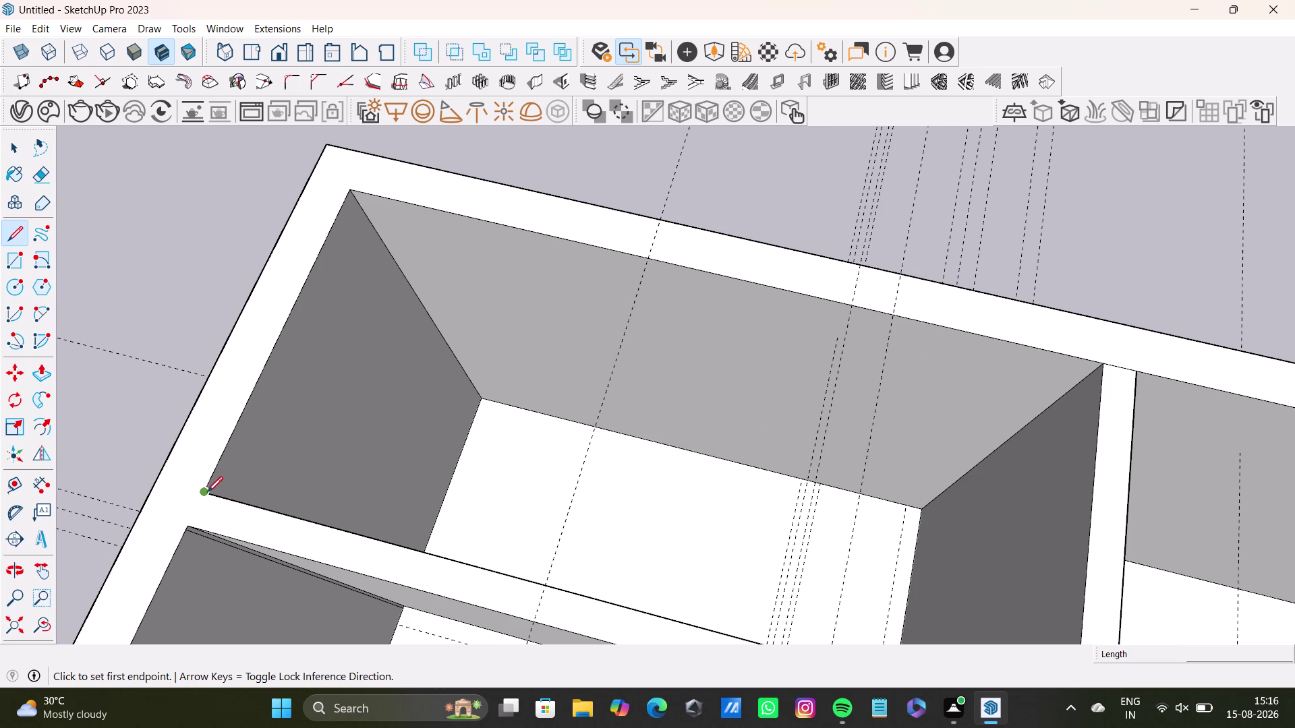
click(160, 476)
key(space)
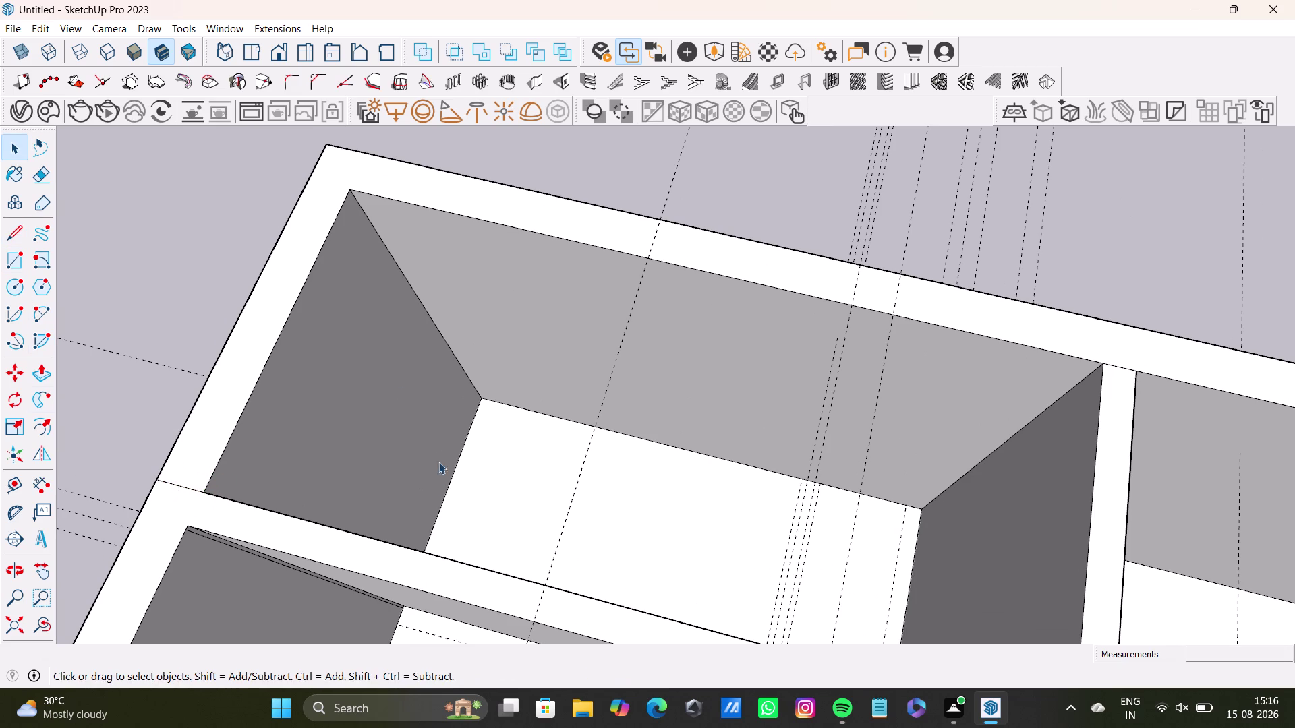
scroll(down, 3)
middle_drag(387, 476, 360, 496)
Draw lines across the top wall starting at the interior wall corner.
drag(14, 237, 23, 237)
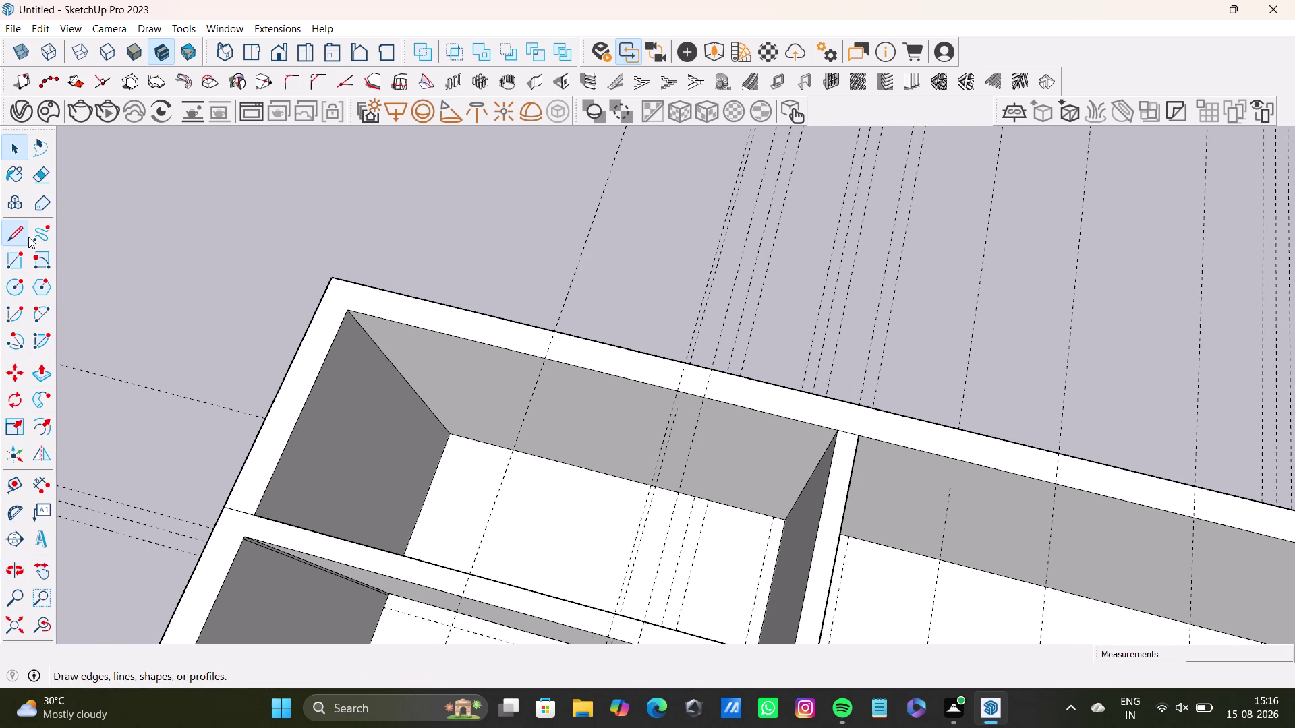
scroll(up, 3)
drag(865, 412, 868, 382)
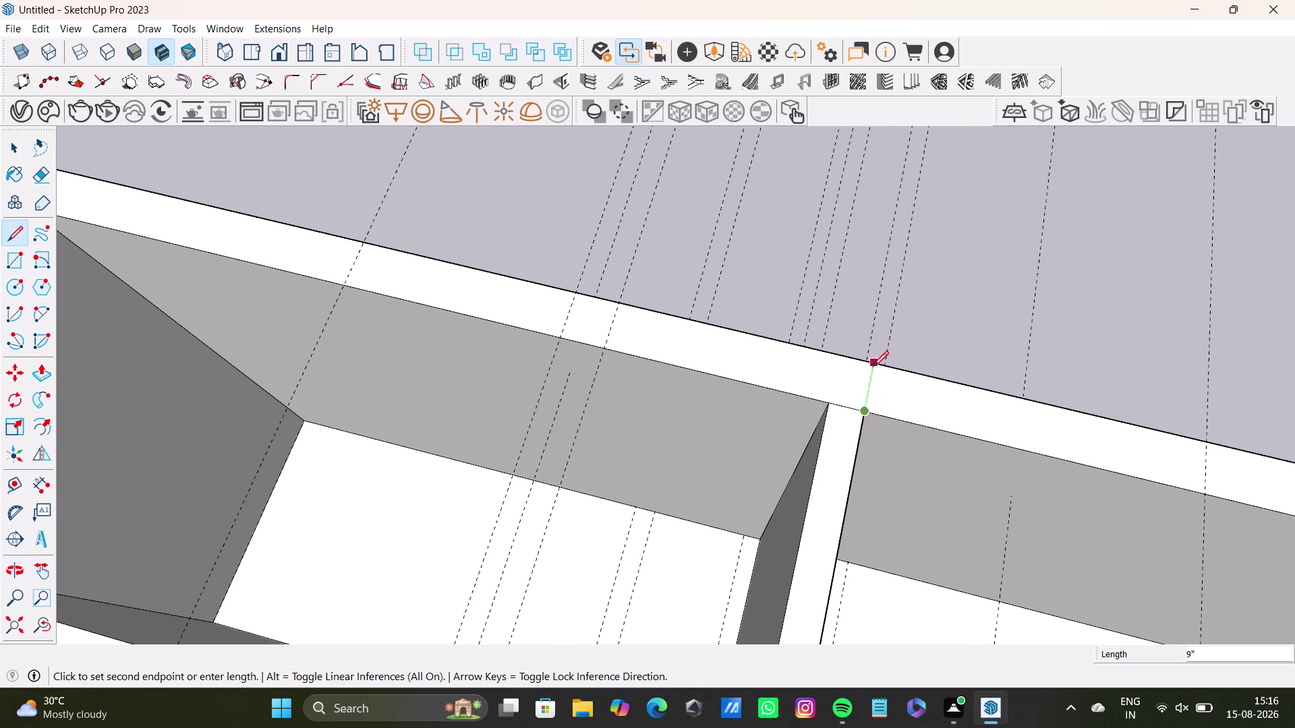
click(873, 363)
key(space)
click(20, 224)
scroll(up, 3)
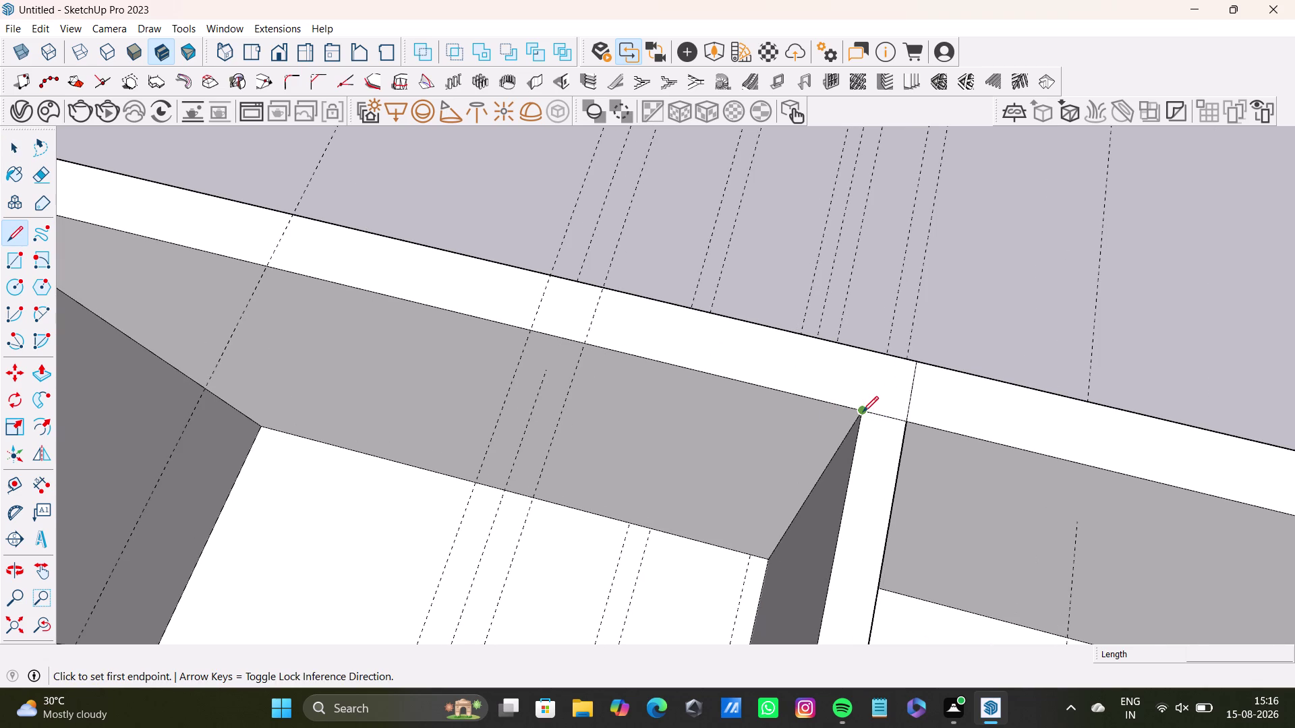
drag(863, 412, 863, 400)
click(869, 349)
key(space)
scroll(down, 3)
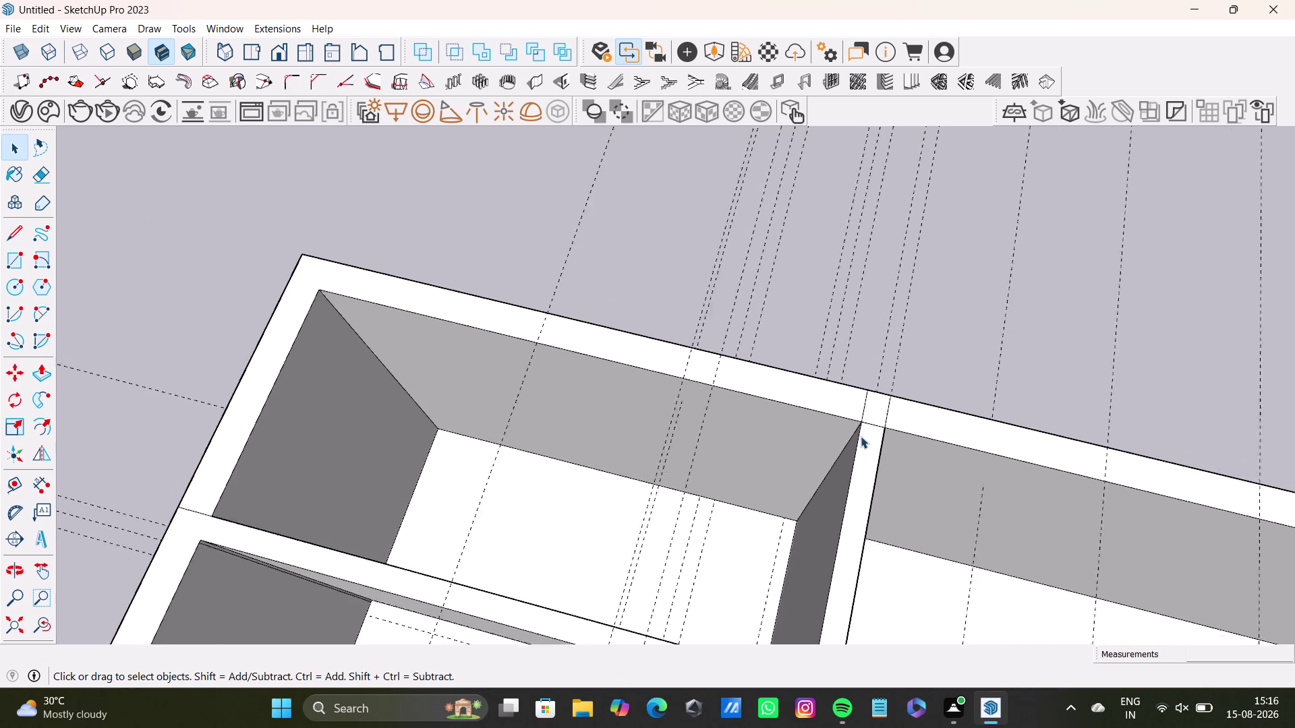
scroll(down, 3)
scroll(down, 3)
middle_drag(876, 441, 515, 388)
scroll(up, 3)
scroll(down, 3)
Split the wall top with edges across the interior wall junction.
click(13, 231)
scroll(up, 3)
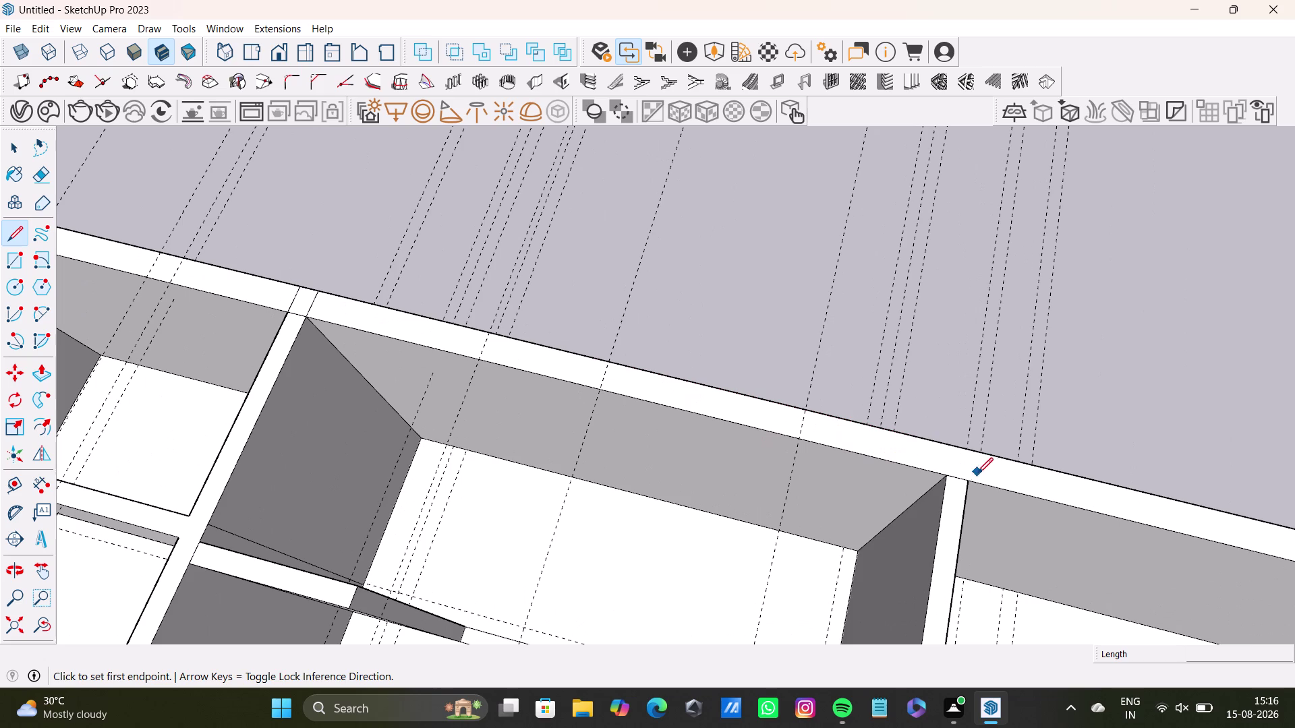
click(944, 482)
click(952, 442)
key(space)
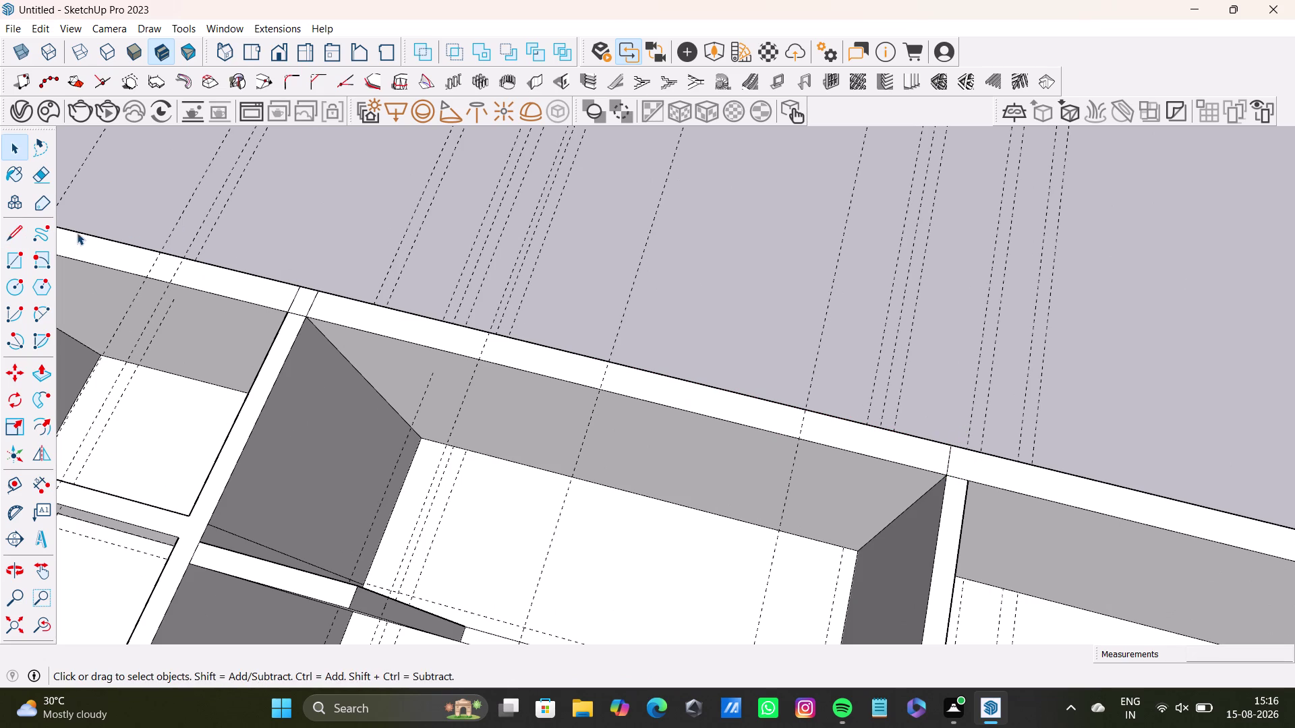
drag(13, 232, 21, 232)
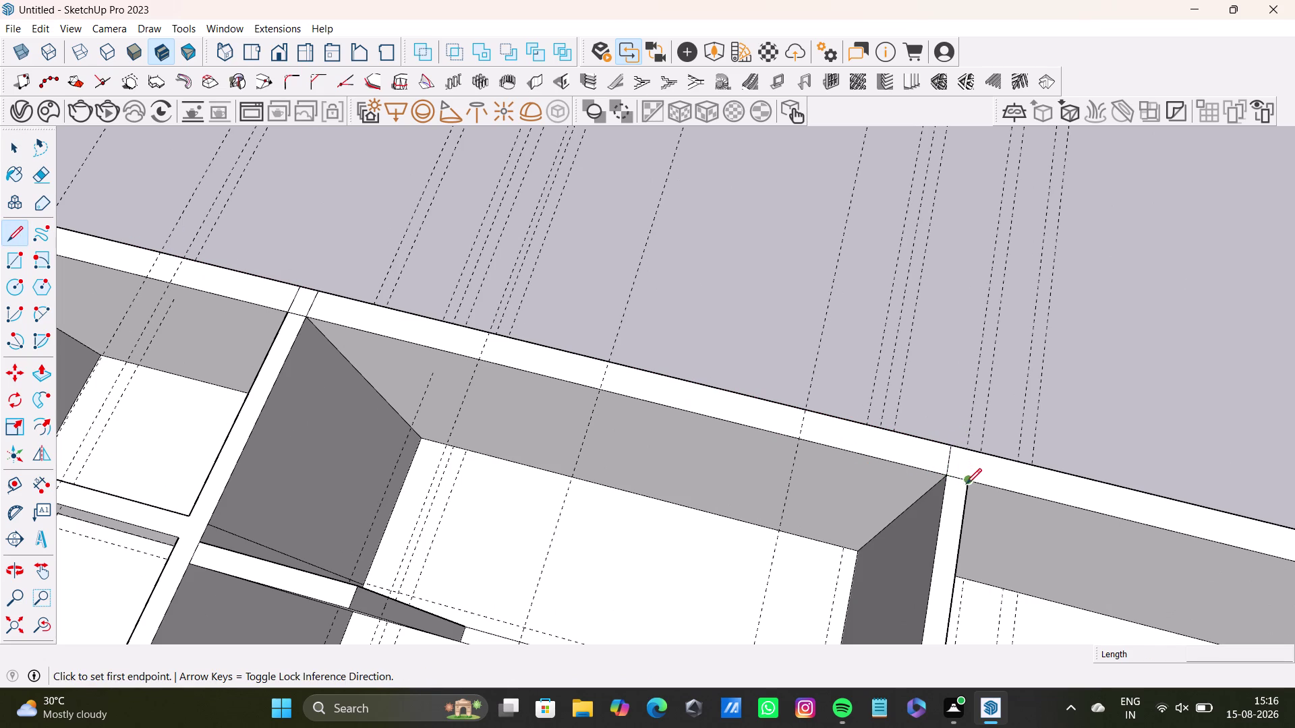
click(968, 483)
click(966, 453)
key(space)
scroll(down, 3)
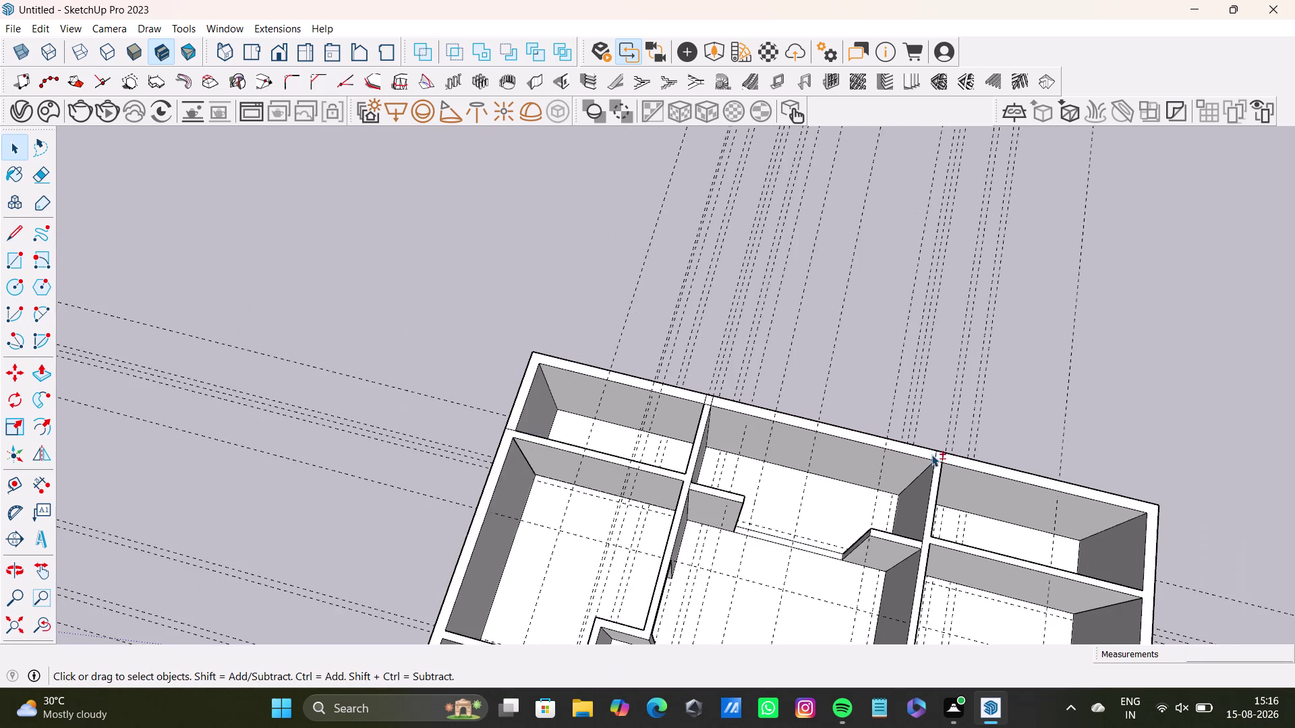
Draw an edge across the wall top at the exterior wall corner.
middle_drag(932, 454, 550, 340)
middle_drag(653, 398, 736, 379)
scroll(up, 3)
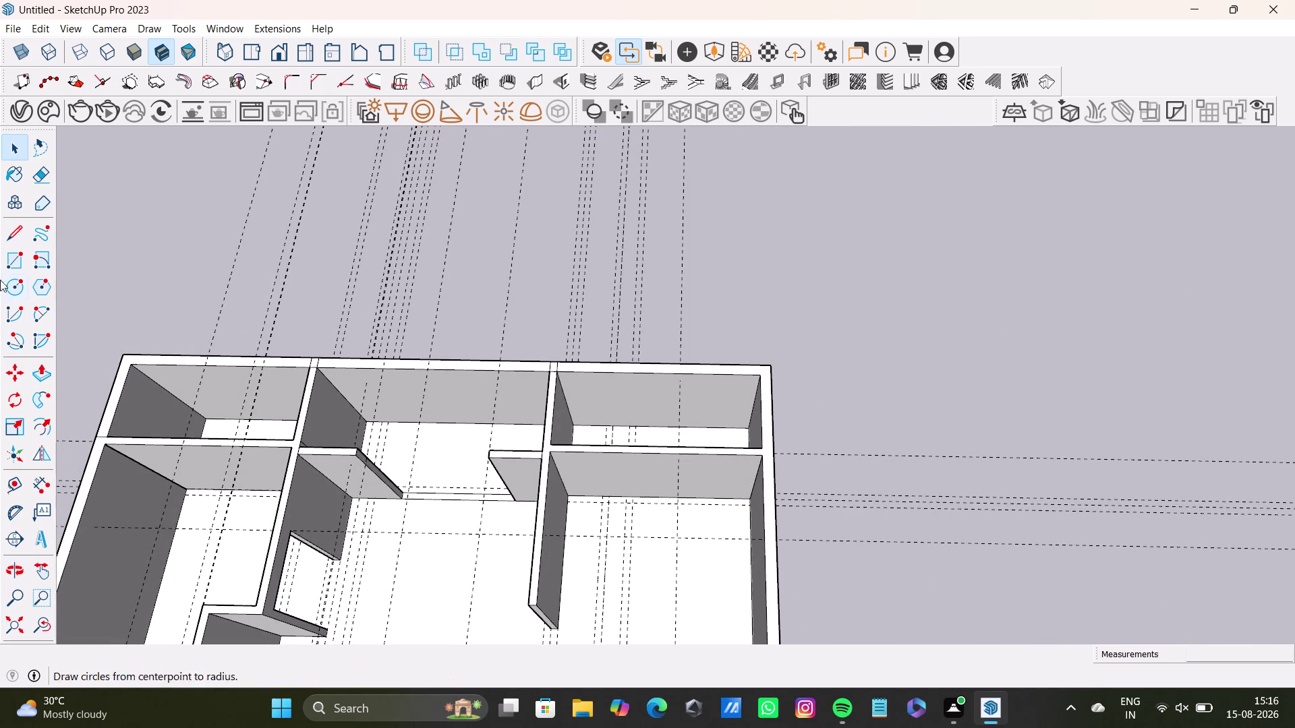
scroll(up, 3)
click(10, 231)
scroll(up, 3)
scroll(up, 3)
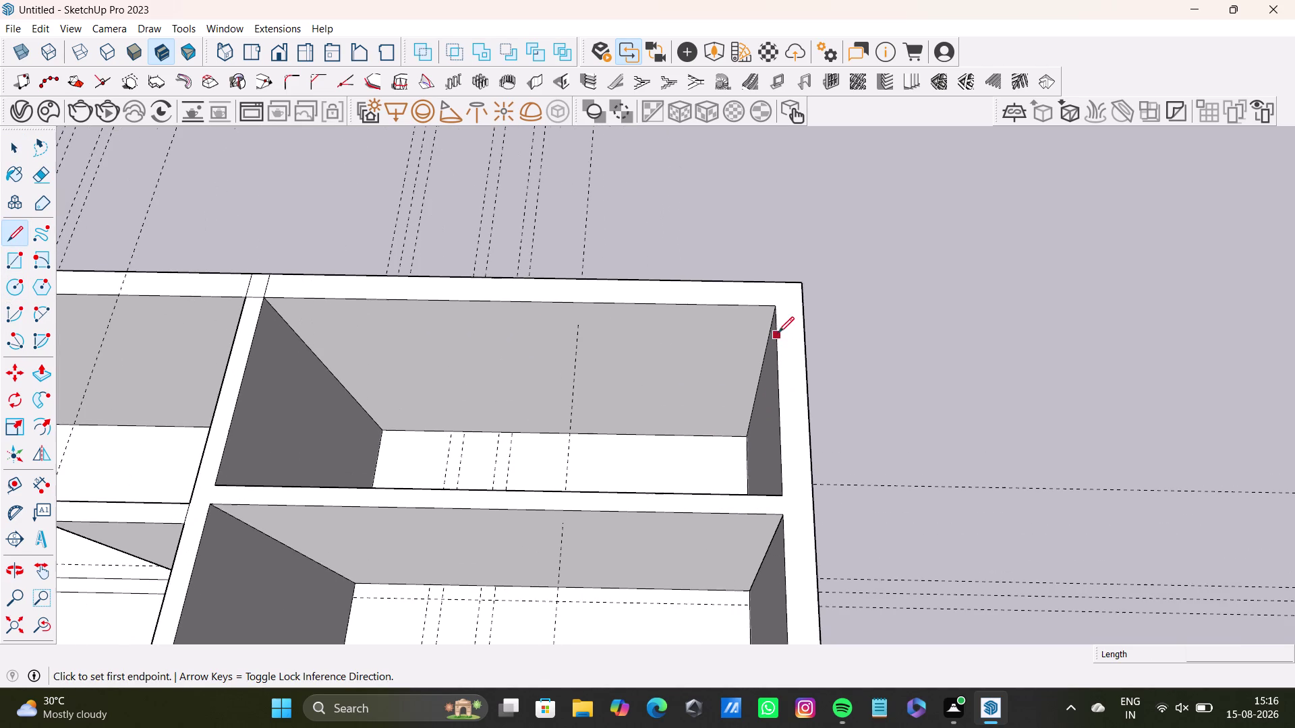
drag(775, 306, 773, 296)
click(774, 284)
key(space)
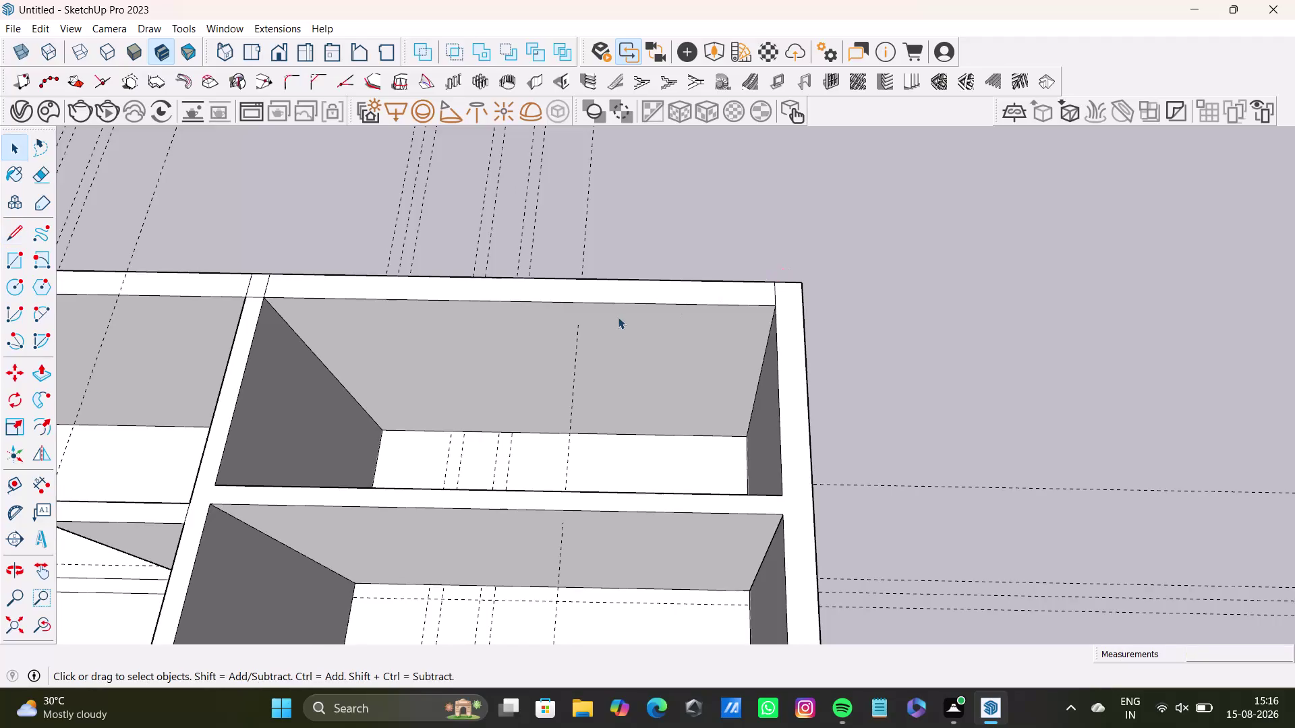
Select the right-hand room's exterior wall-top face to verify it, then clear the selection.
scroll(down, 3)
scroll(up, 3)
middle_drag(617, 329, 809, 396)
click(744, 364)
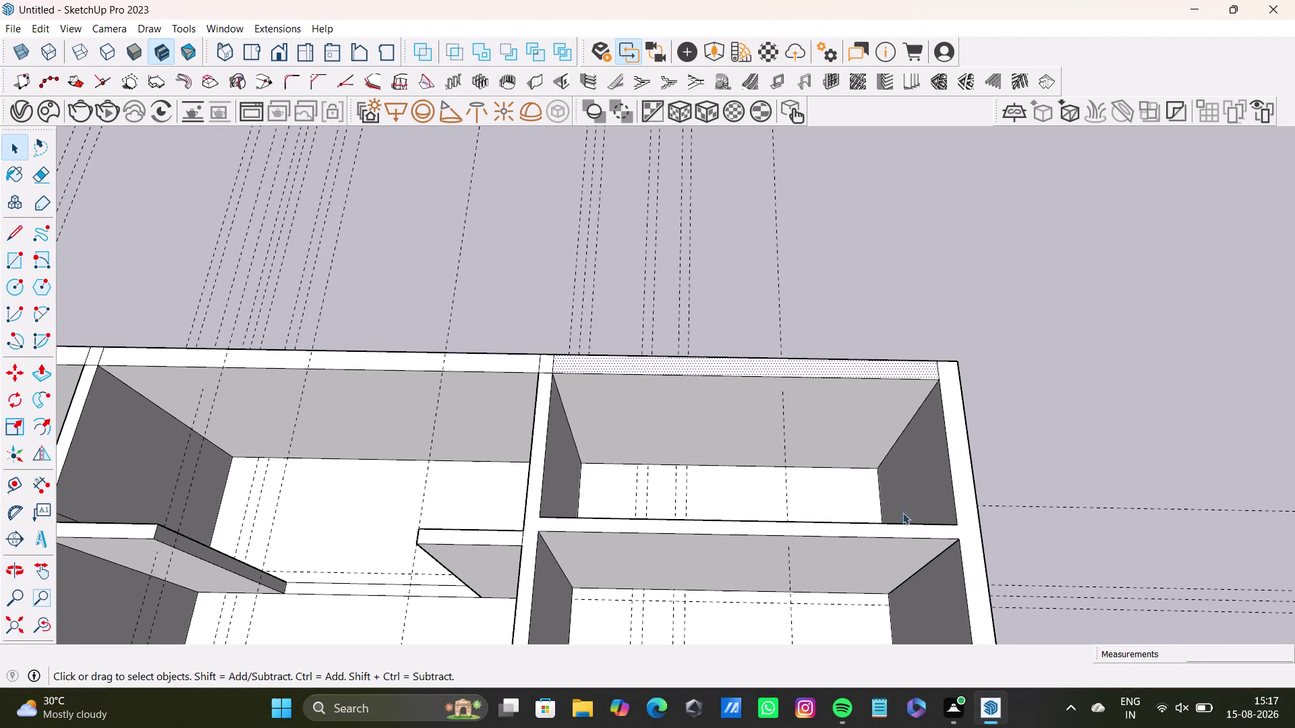
scroll(down, 3)
middle_drag(507, 475, 548, 437)
scroll(up, 3)
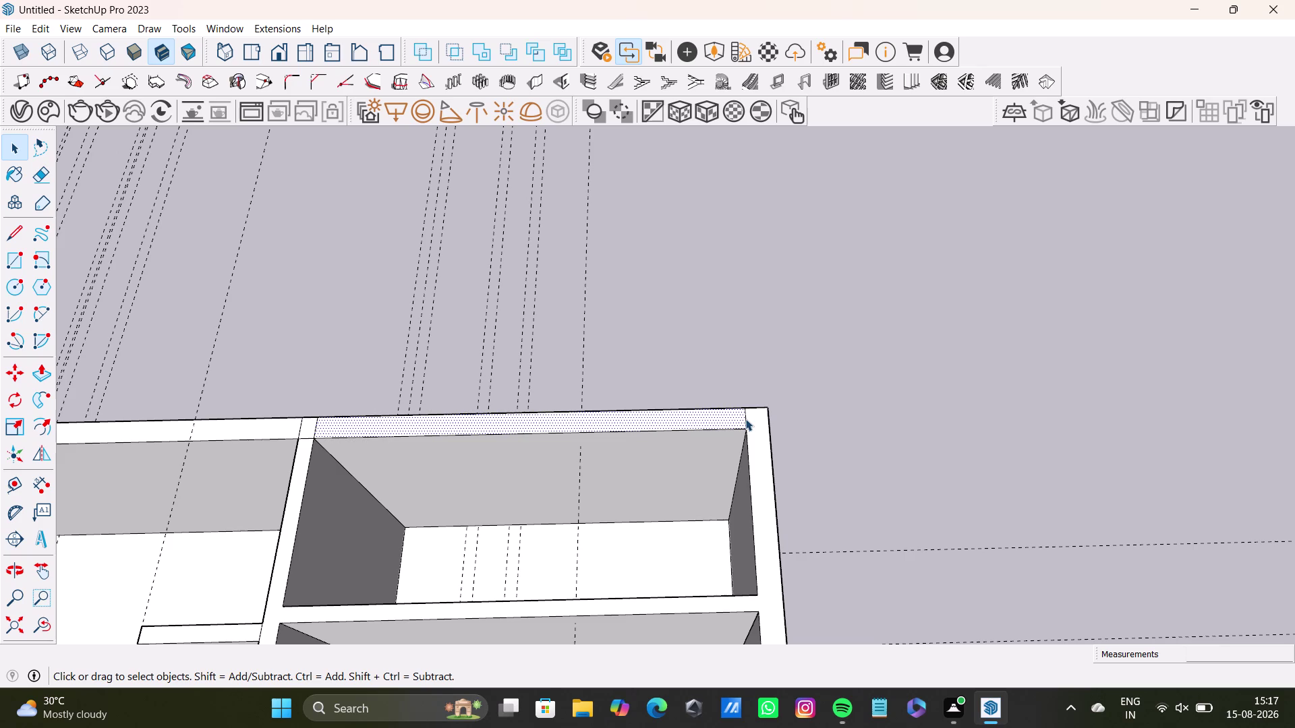
click(745, 420)
key(Delete)
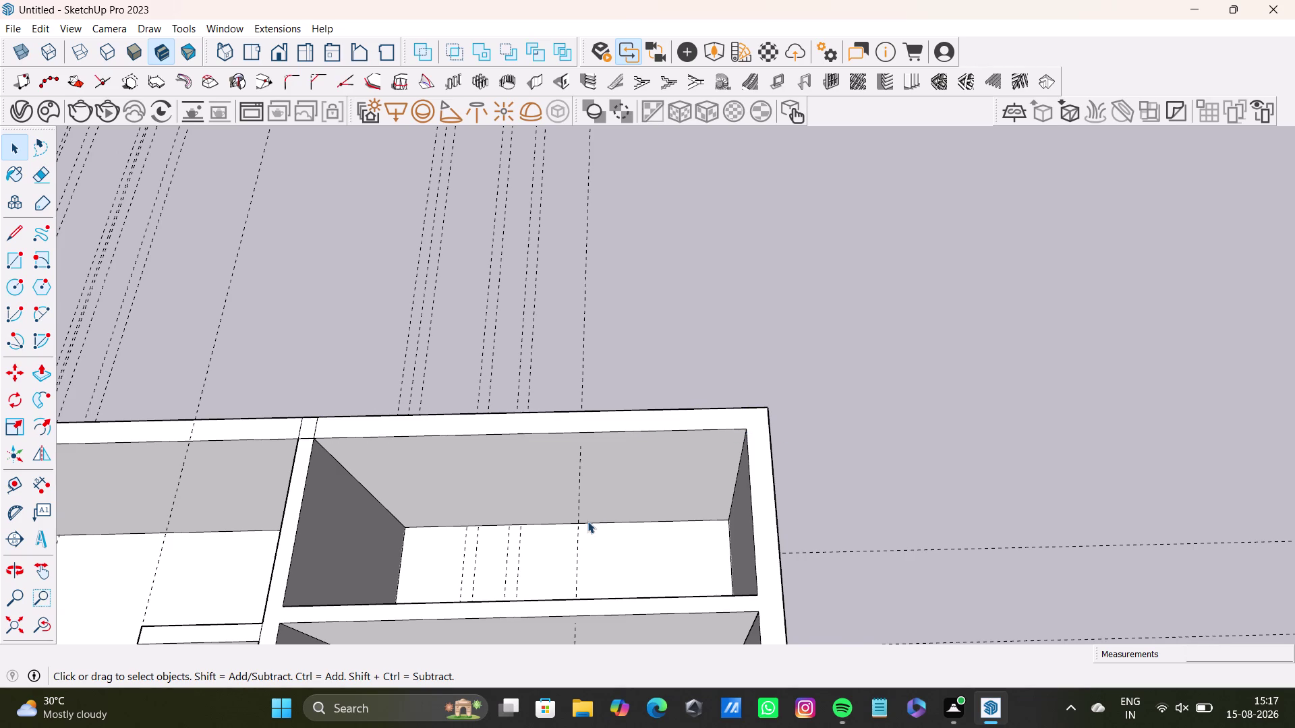
scroll(down, 3)
middle_drag(587, 526, 701, 441)
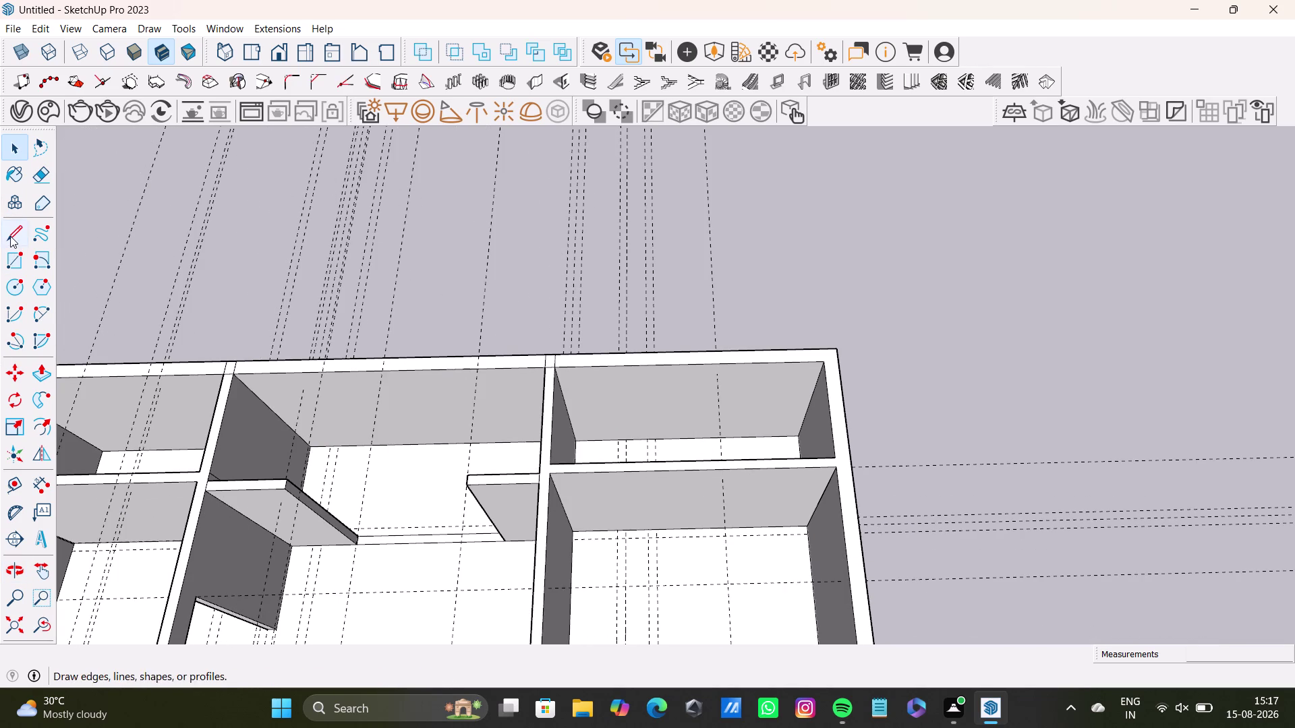
Start an edge at the middle wall junction, then cancel and undo it.
click(10, 236)
scroll(up, 3)
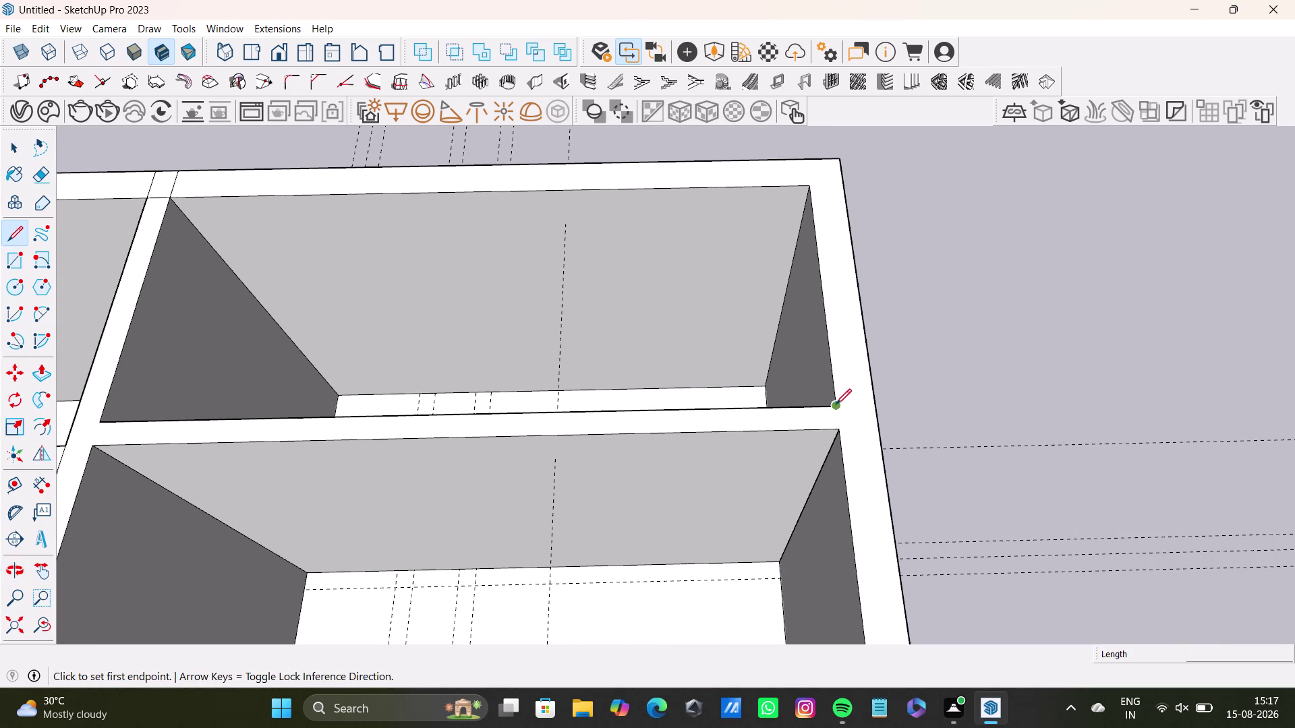
drag(837, 427, 855, 429)
click(884, 427)
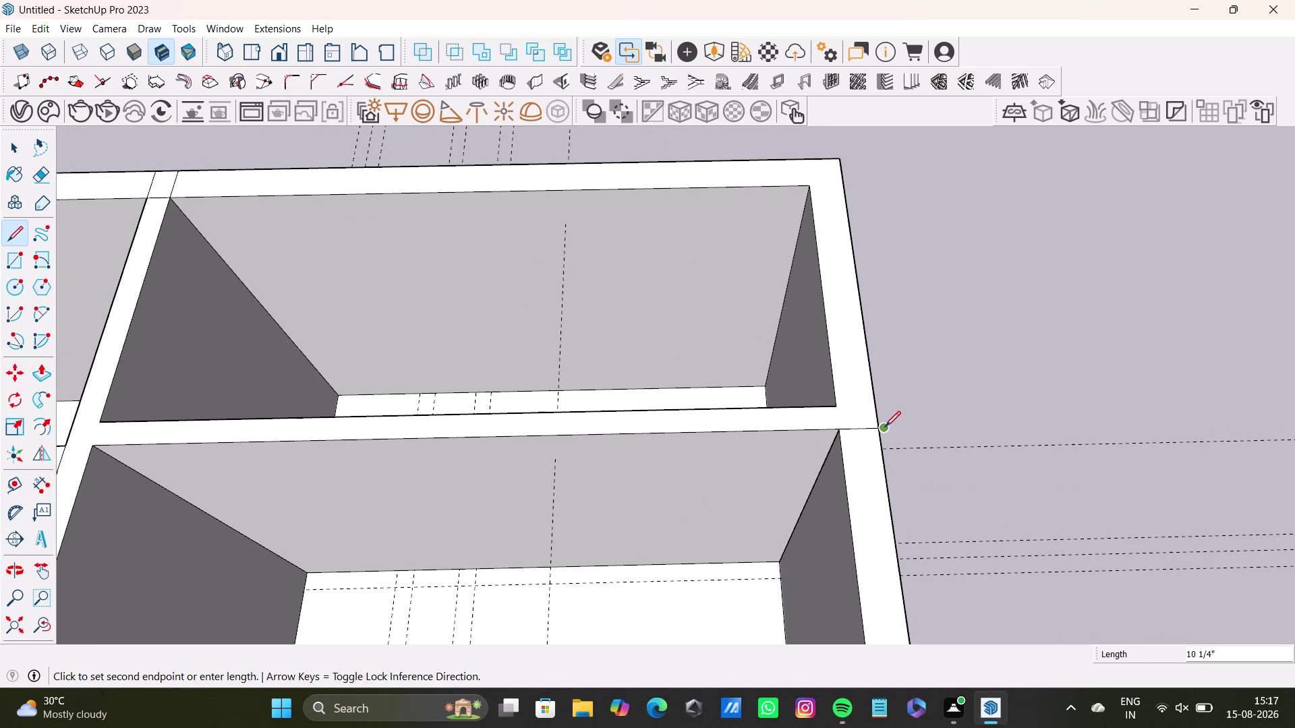
key(space)
key(ctrl+z)
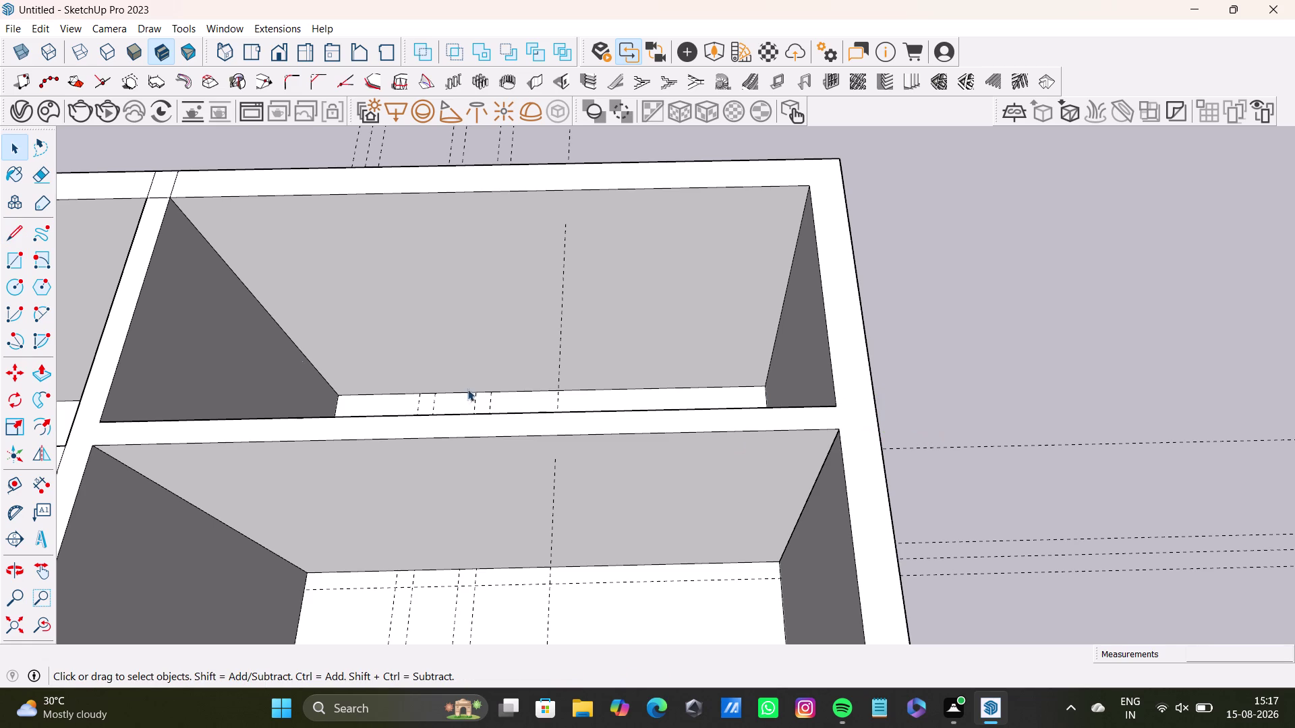
Draw two edges across the outer wall top at the middle wall's junction corners.
click(18, 238)
scroll(up, 3)
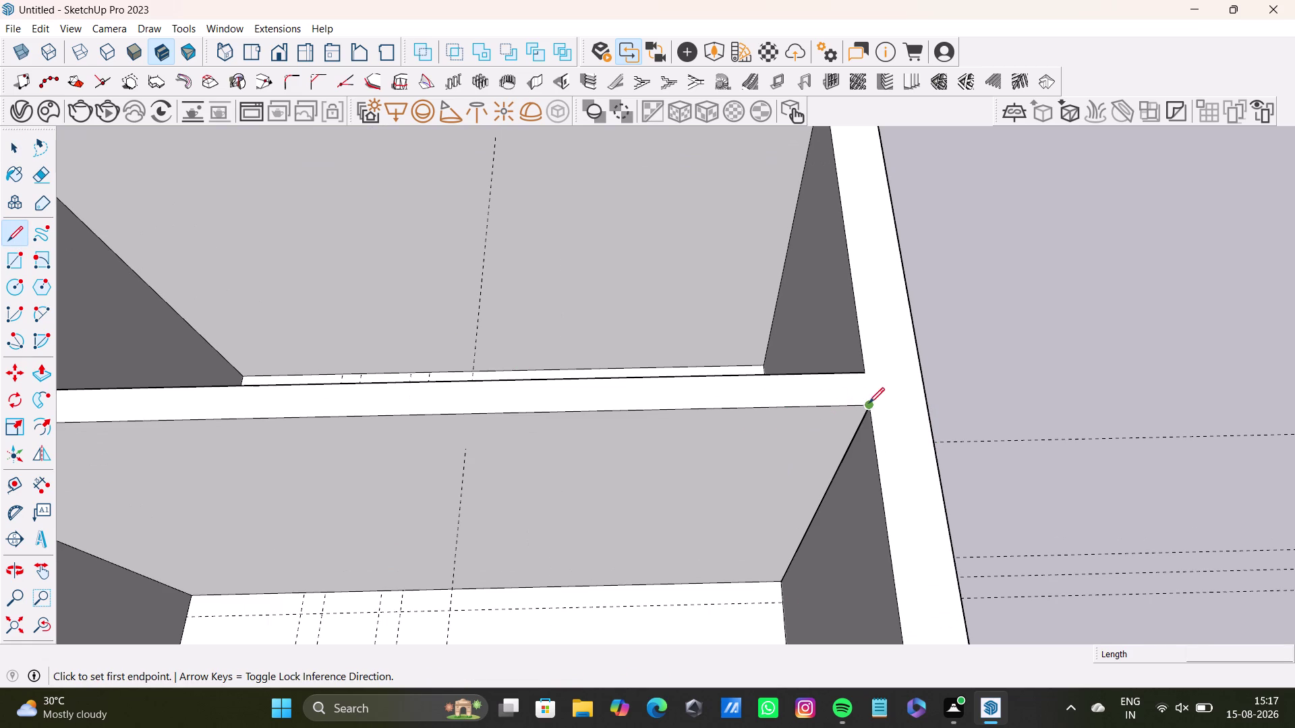
click(868, 403)
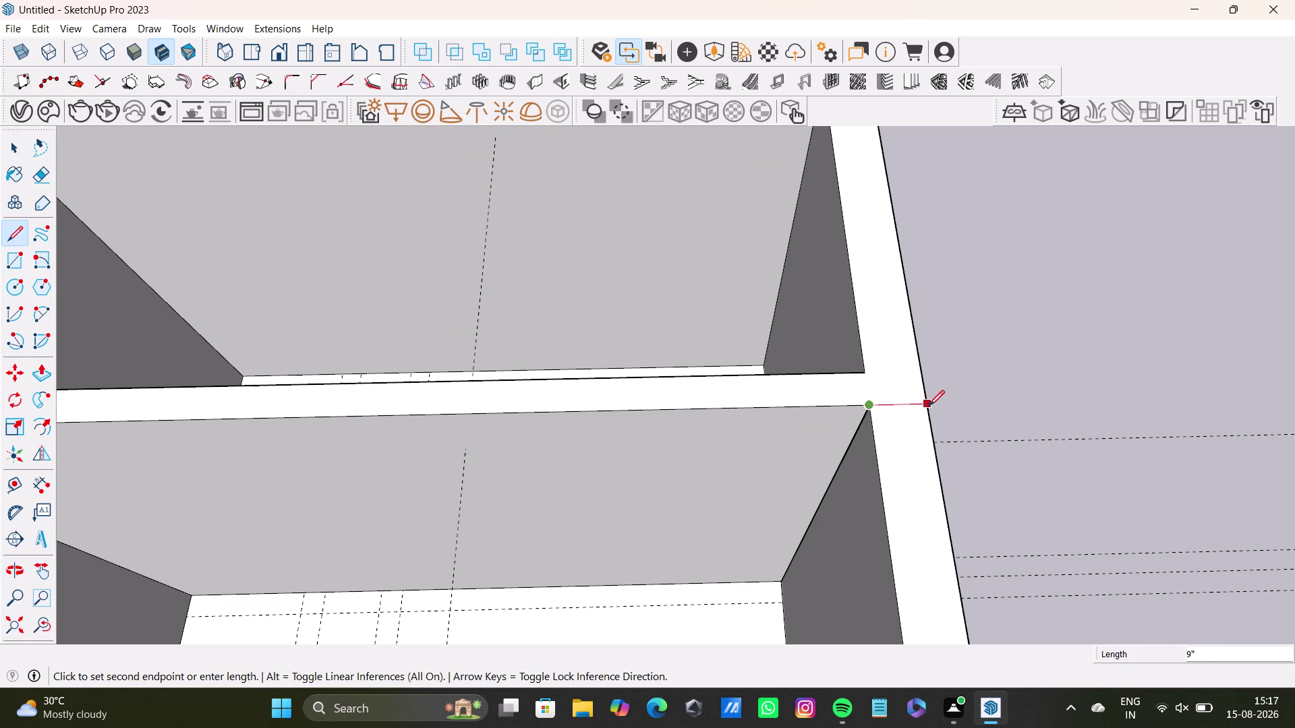
click(929, 406)
key(space)
click(19, 234)
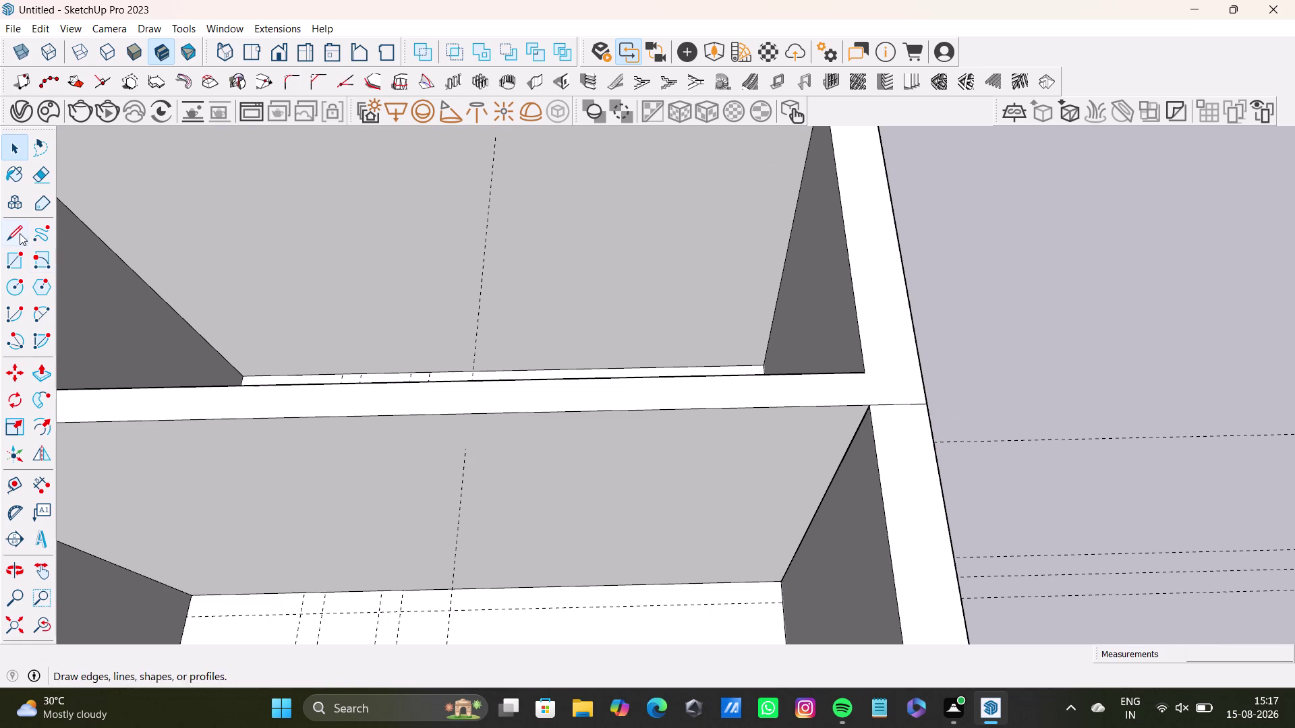
scroll(up, 3)
click(829, 336)
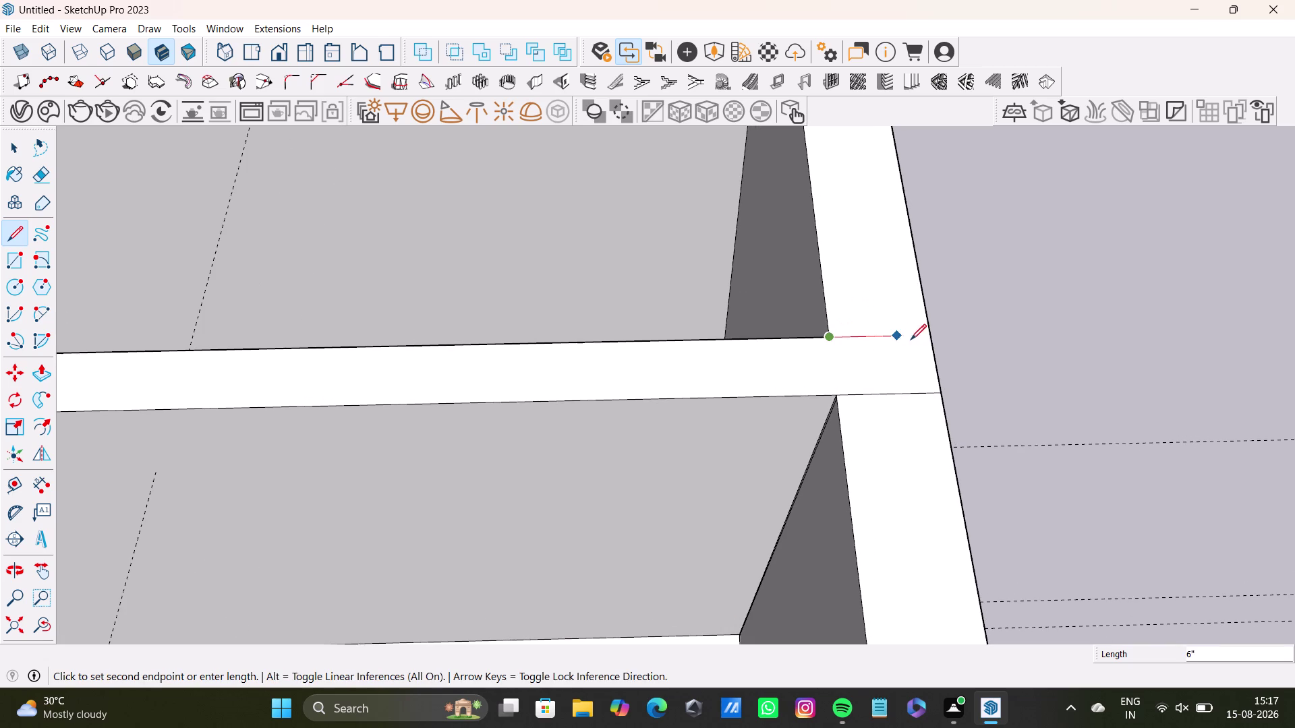
click(932, 335)
key(space)
Orbit to the left exterior wall and draw an edge across its top at the junction.
scroll(down, 3)
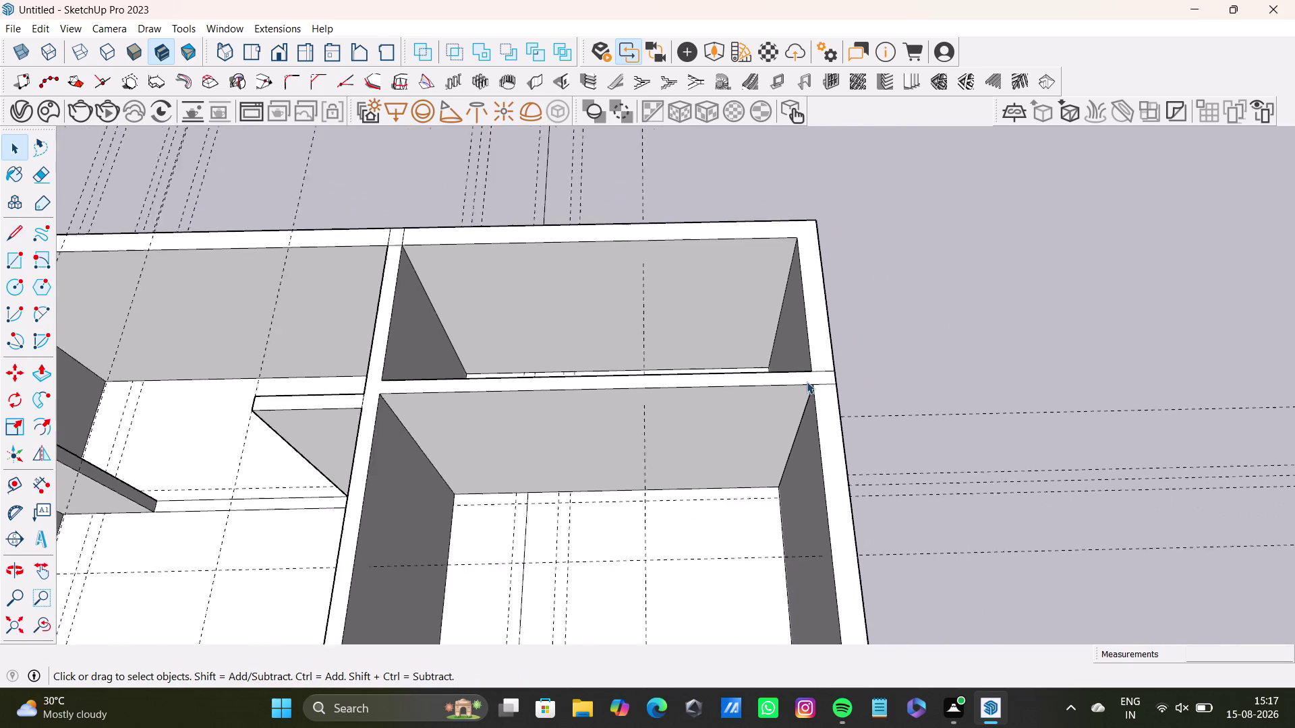
middle_drag(791, 381, 1138, 396)
scroll(down, 3)
middle_drag(348, 444, 767, 461)
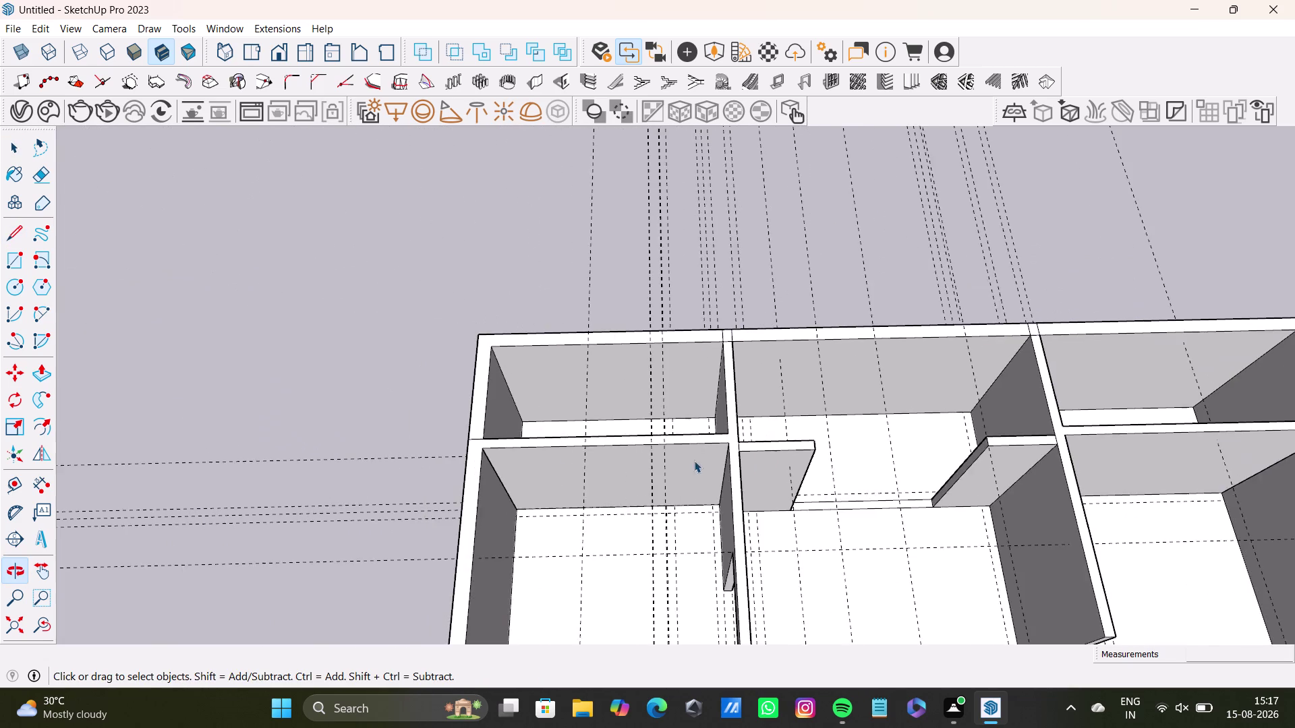
scroll(up, 3)
drag(8, 237, 18, 238)
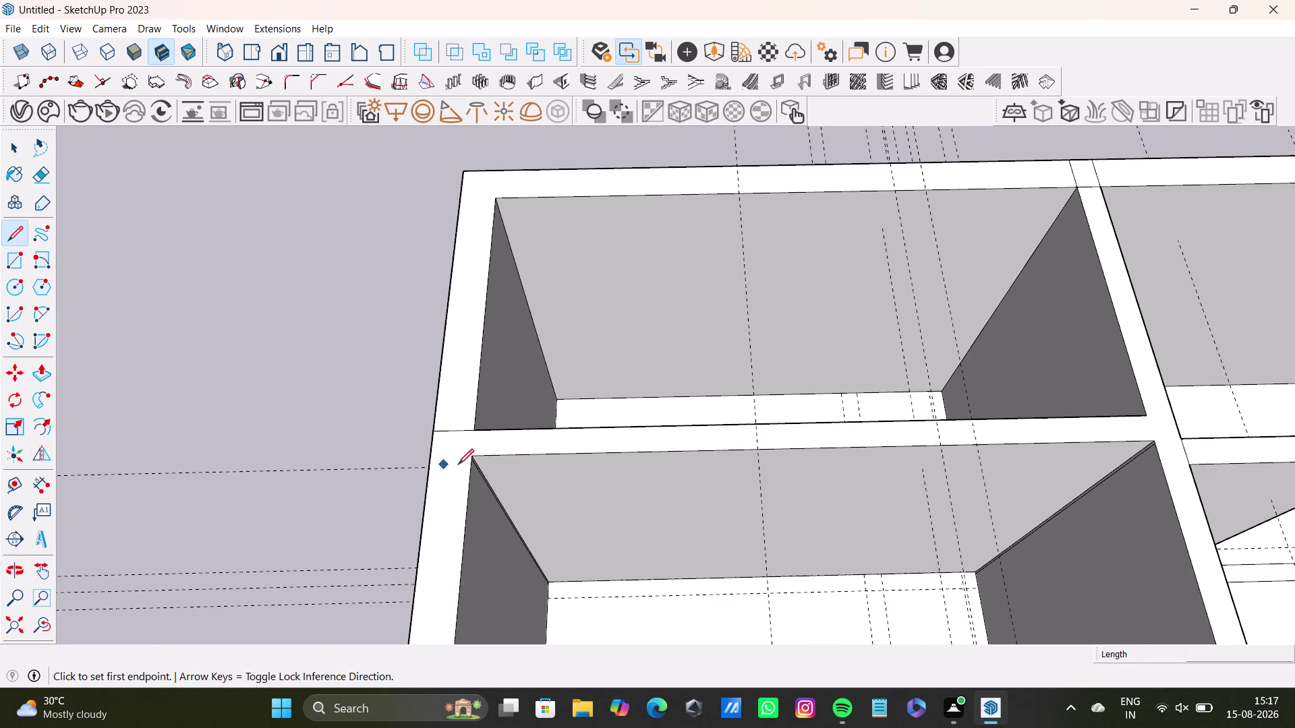
scroll(up, 3)
drag(478, 452, 427, 453)
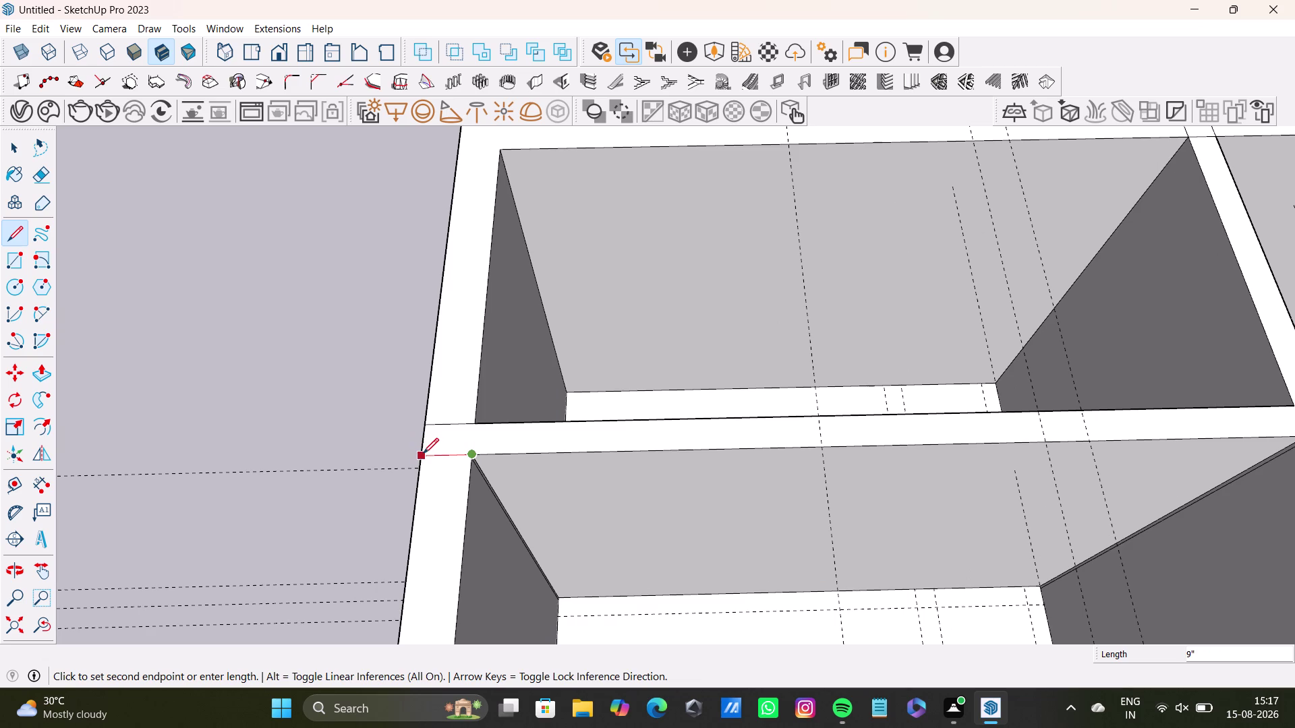
click(420, 454)
key(space)
Orbit around the whole house to examine the back corner room up close.
scroll(down, 3)
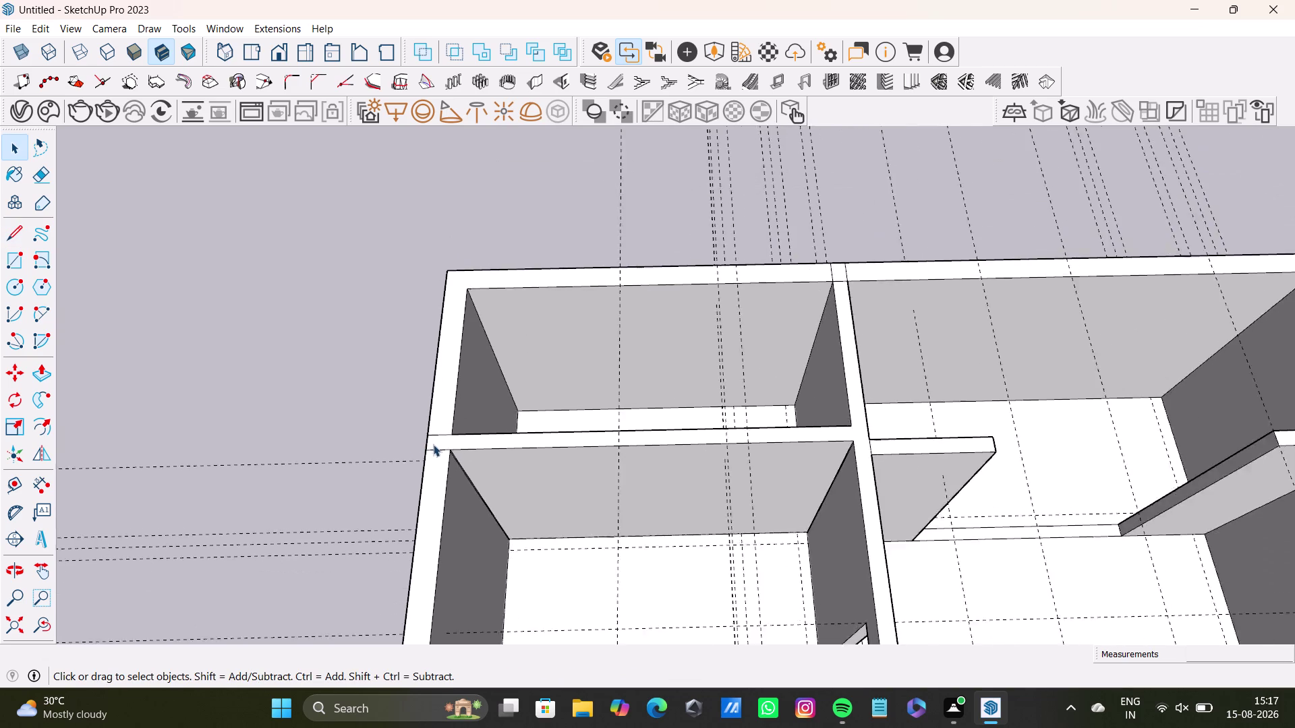
scroll(down, 3)
scroll(up, 3)
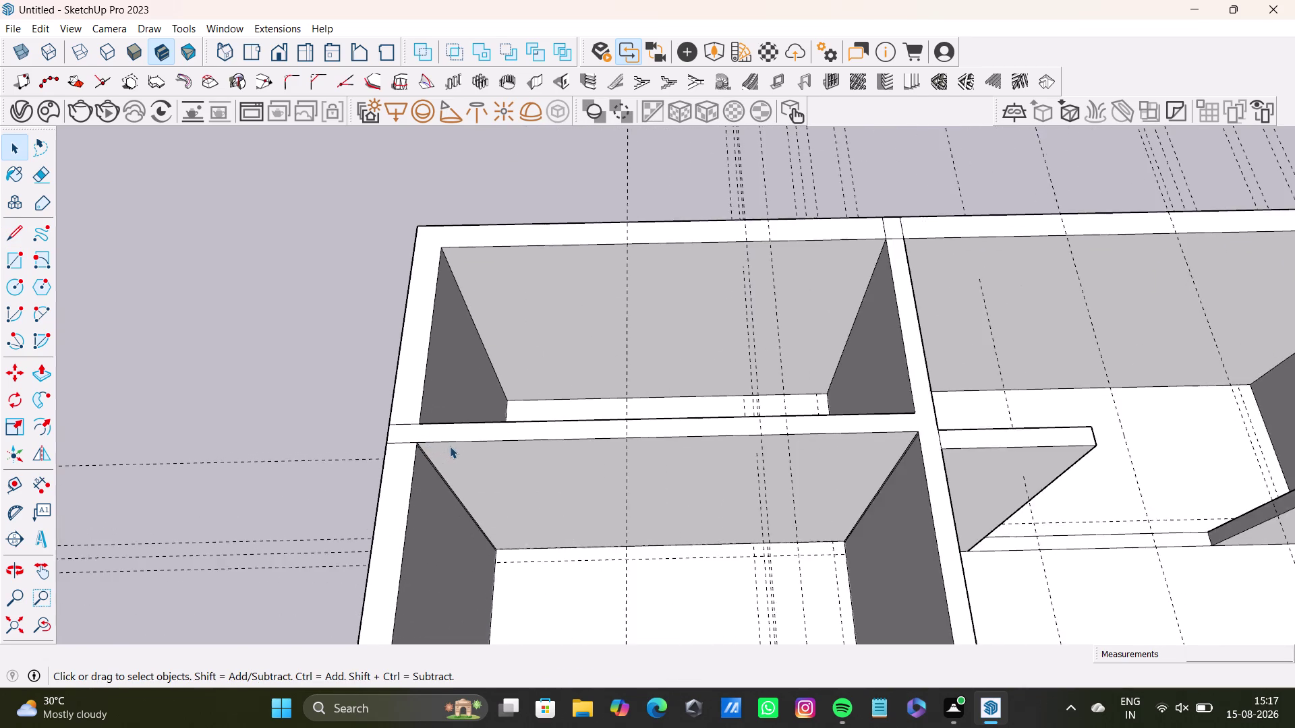
scroll(up, 3)
scroll(down, 3)
middle_drag(468, 438, 394, 472)
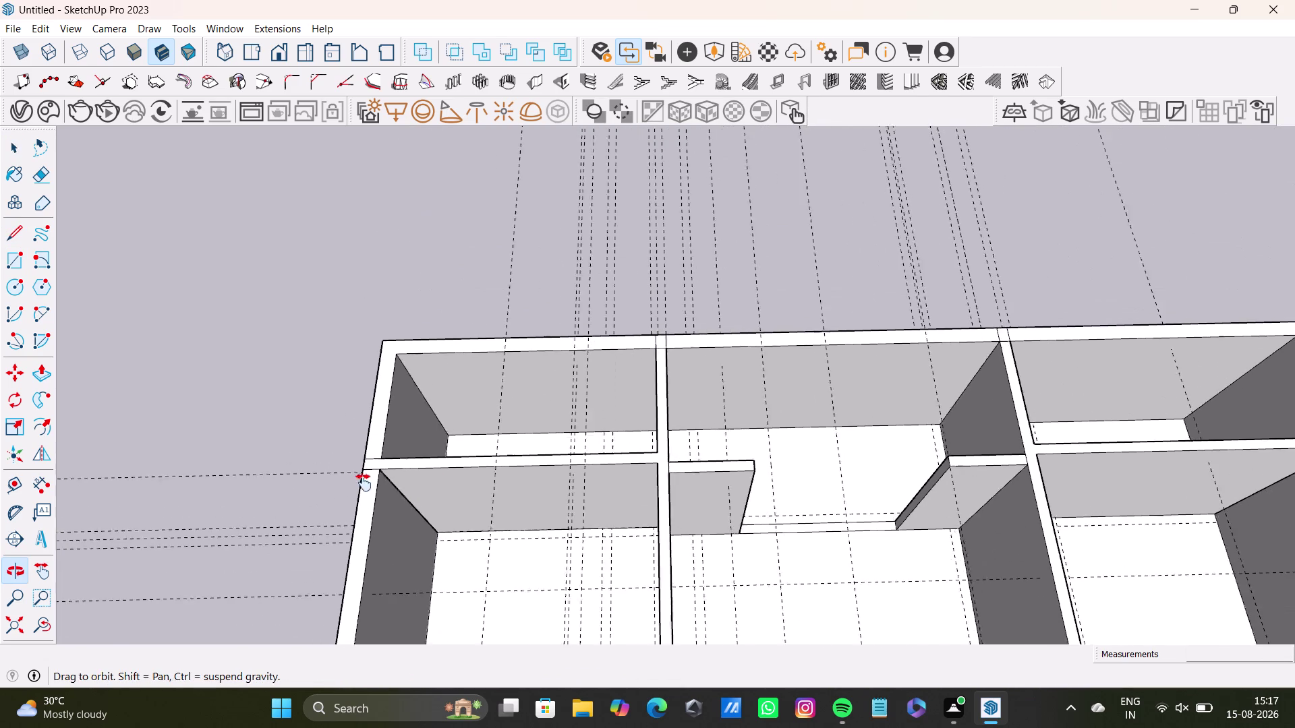
middle_drag(393, 472, 285, 503)
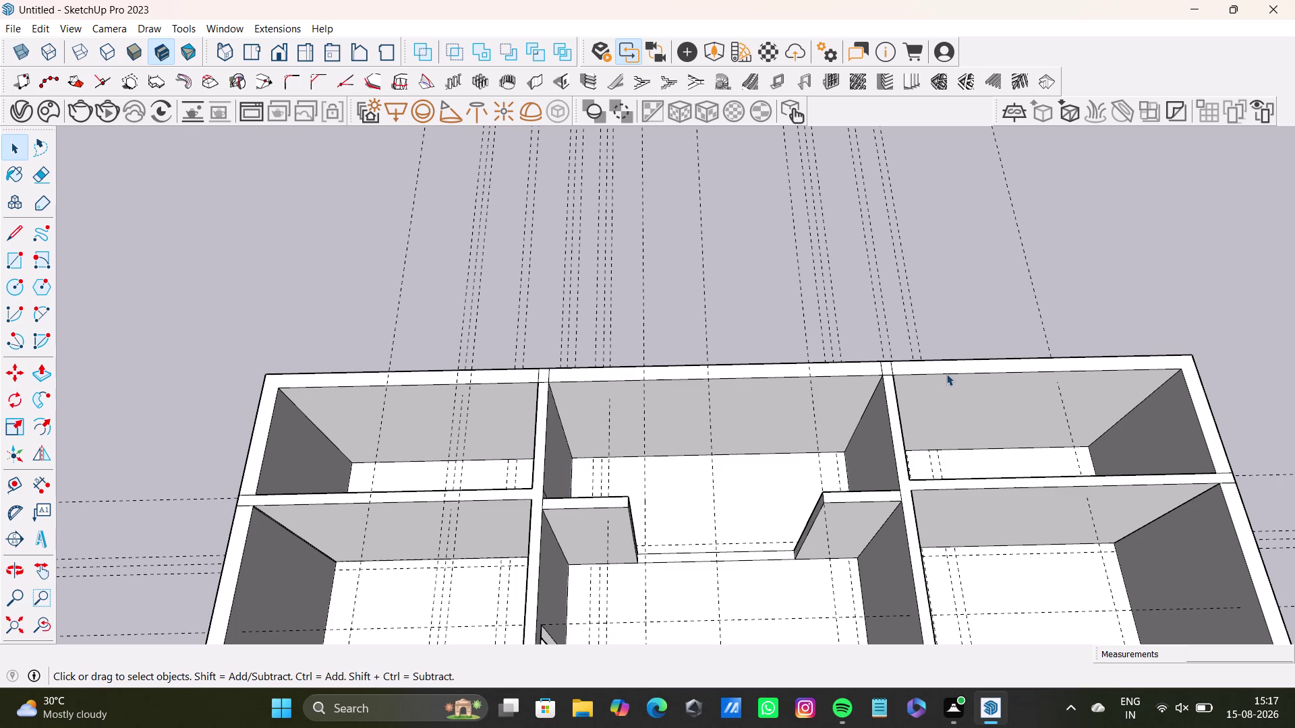
click(942, 366)
middle_drag(1089, 437, 839, 298)
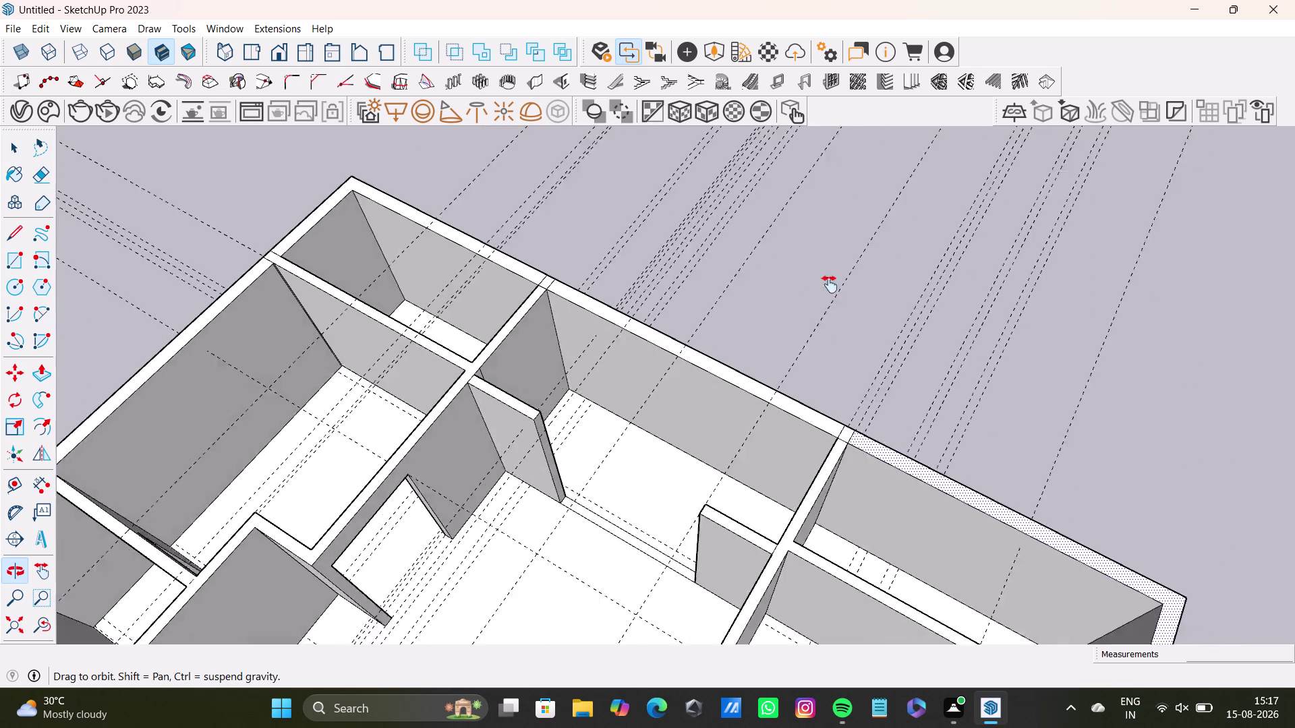
middle_drag(839, 299, 748, 202)
middle_drag(1002, 435, 907, 343)
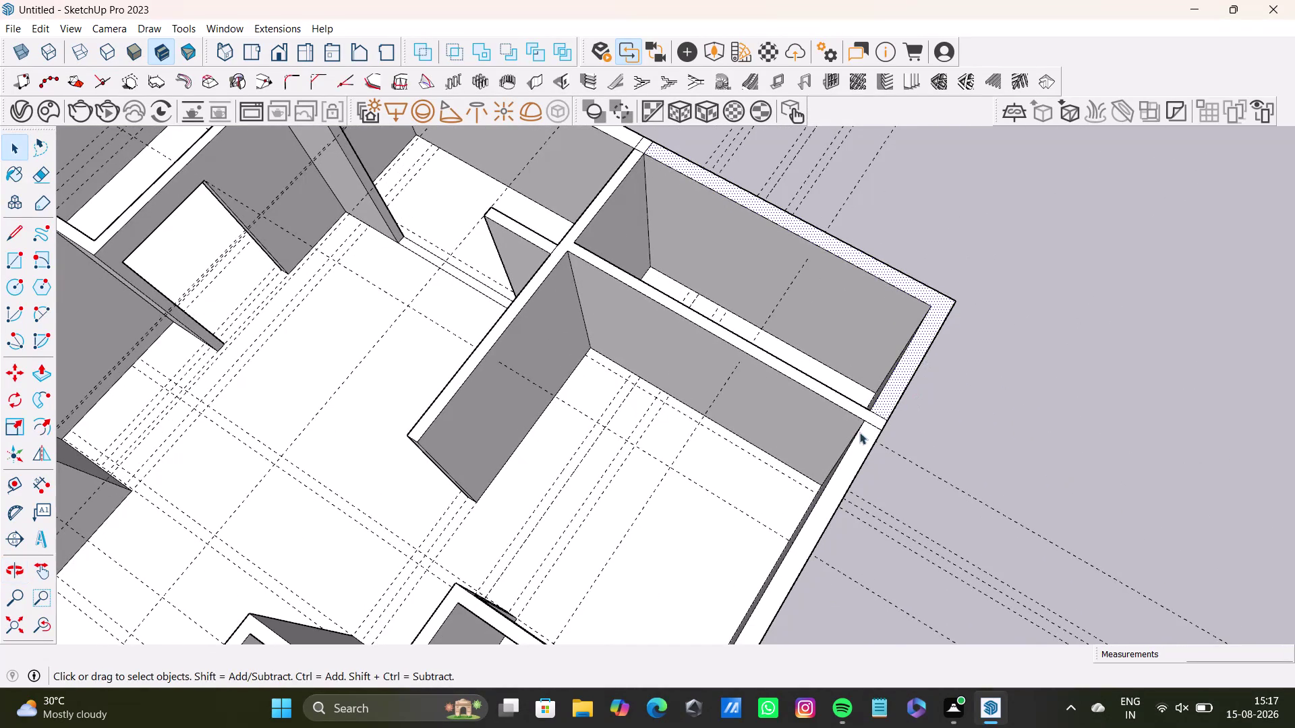
scroll(up, 3)
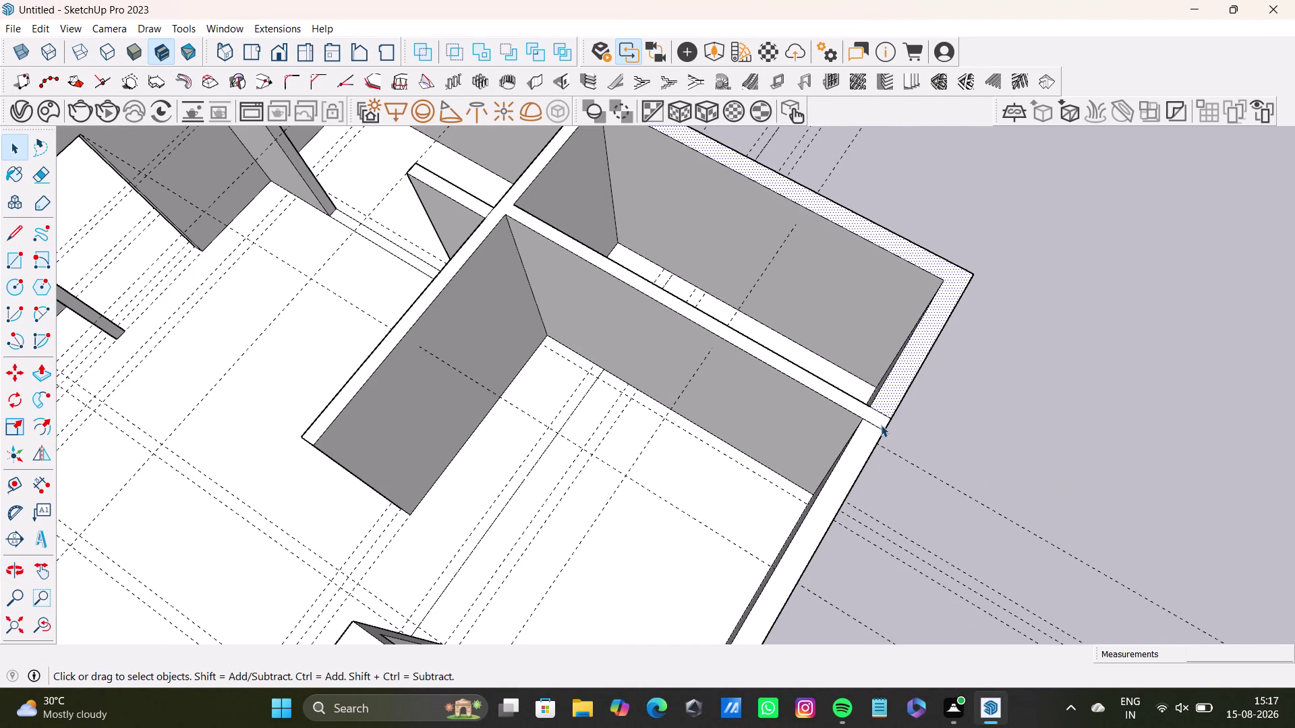
key(p)
drag(897, 395, 944, 581)
middle_drag(982, 524, 807, 495)
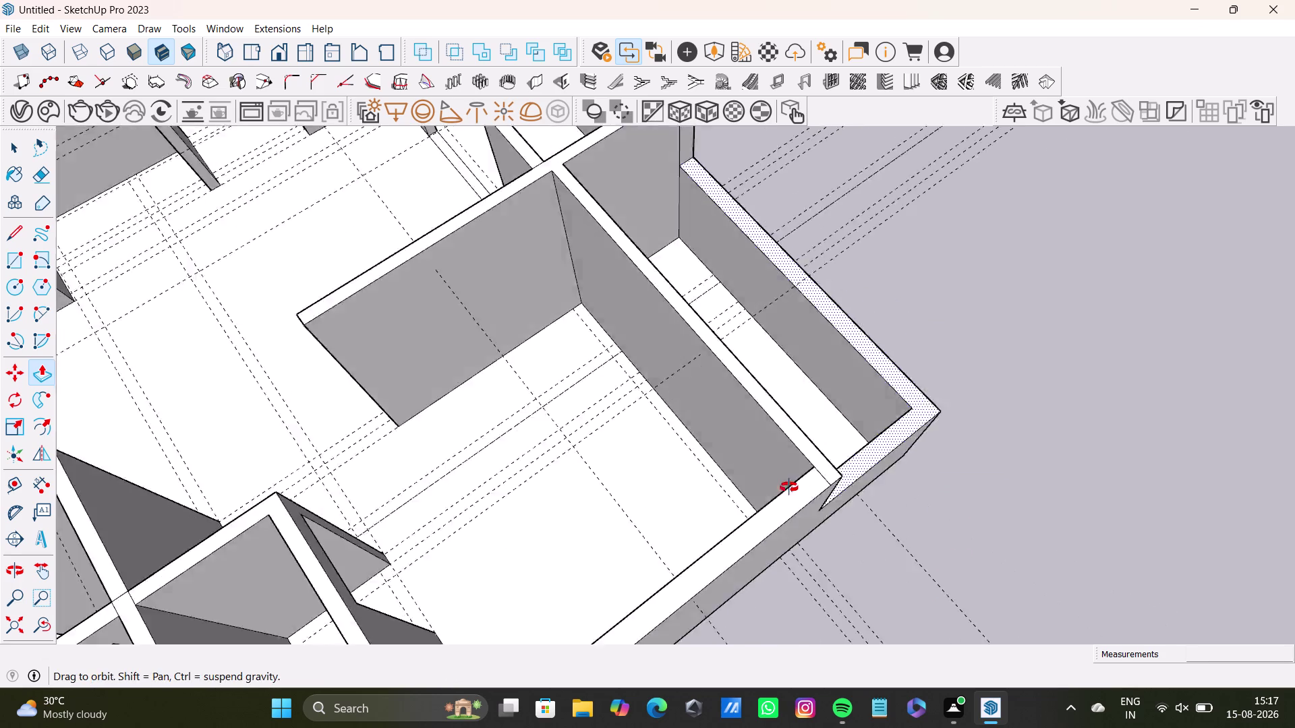
Delete a stray face and its leftover edges beside the outer wall.
middle_drag(807, 495, 693, 428)
drag(853, 417, 887, 588)
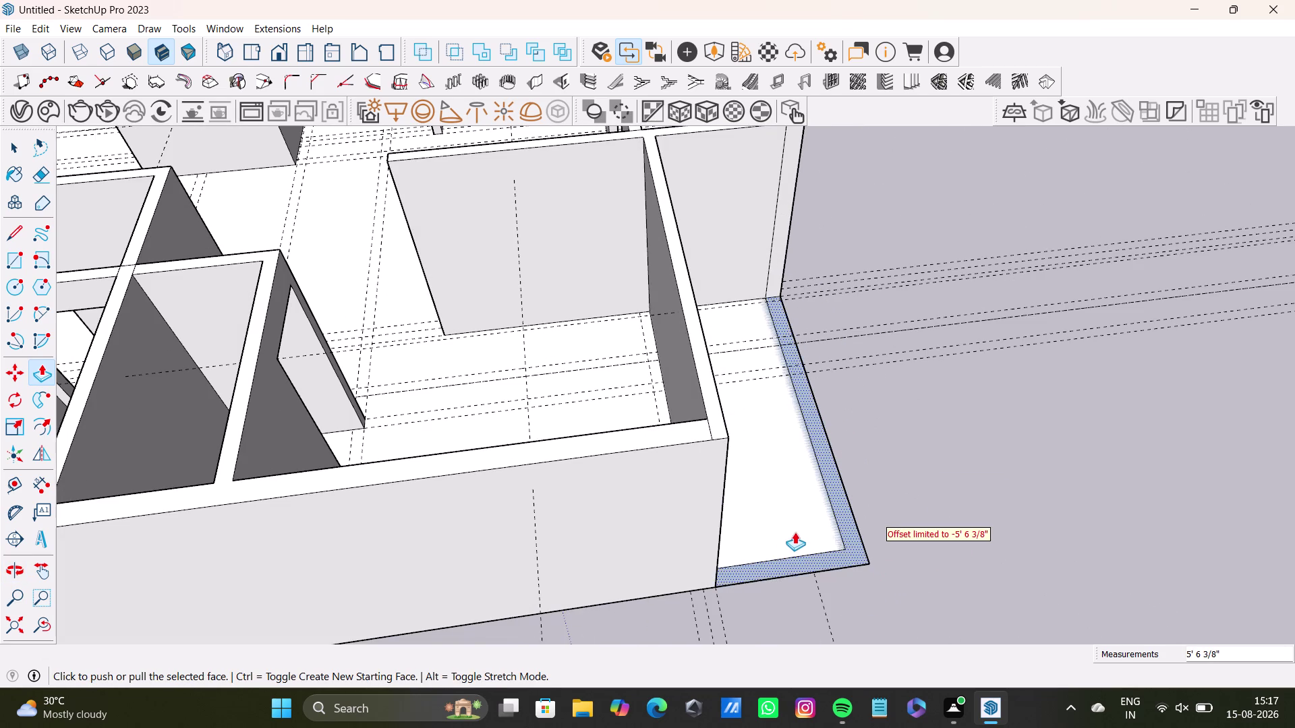
scroll(up, 3)
key(space)
click(847, 534)
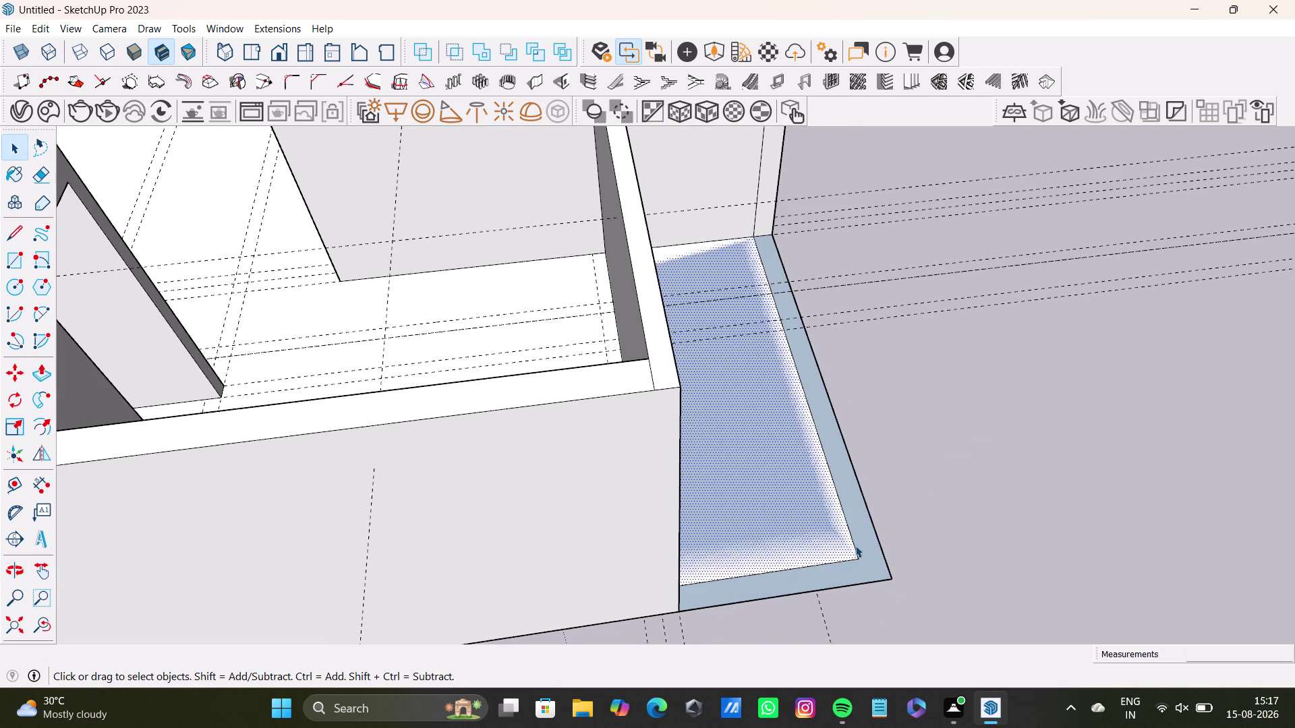
click(855, 546)
key(Delete)
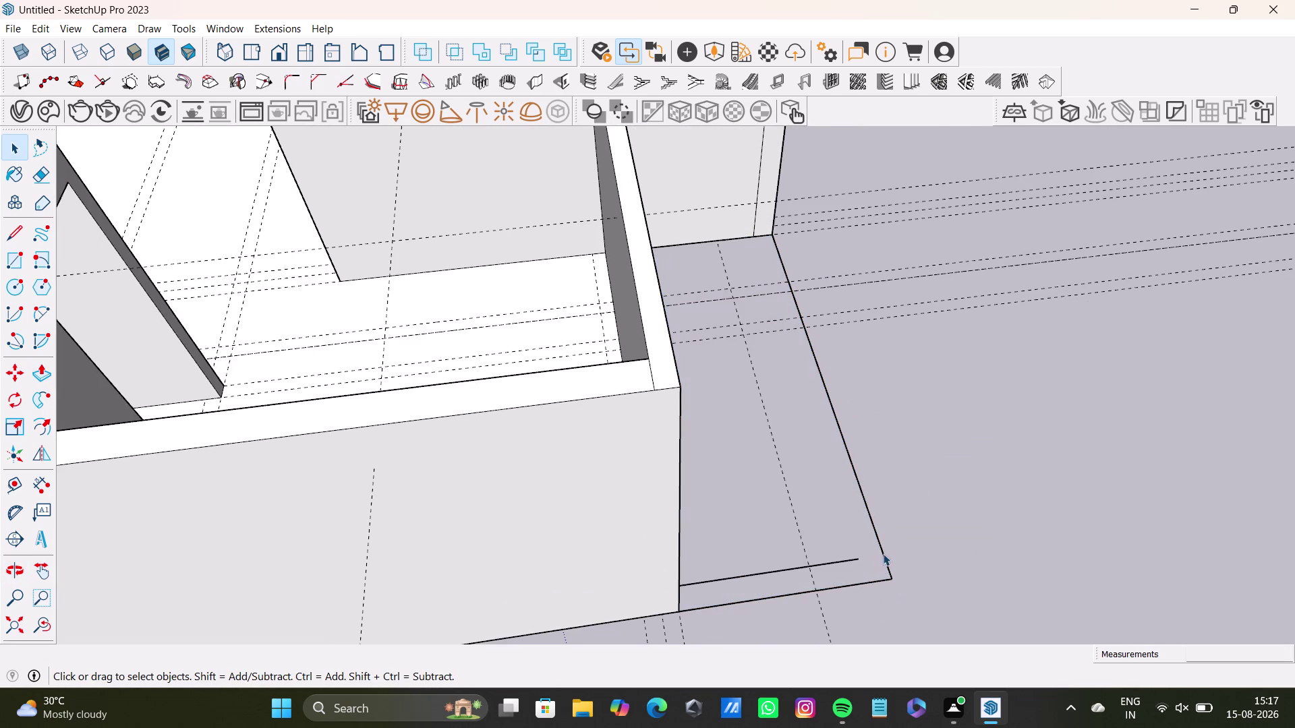
click(883, 555)
key(Delete)
click(833, 565)
click(839, 561)
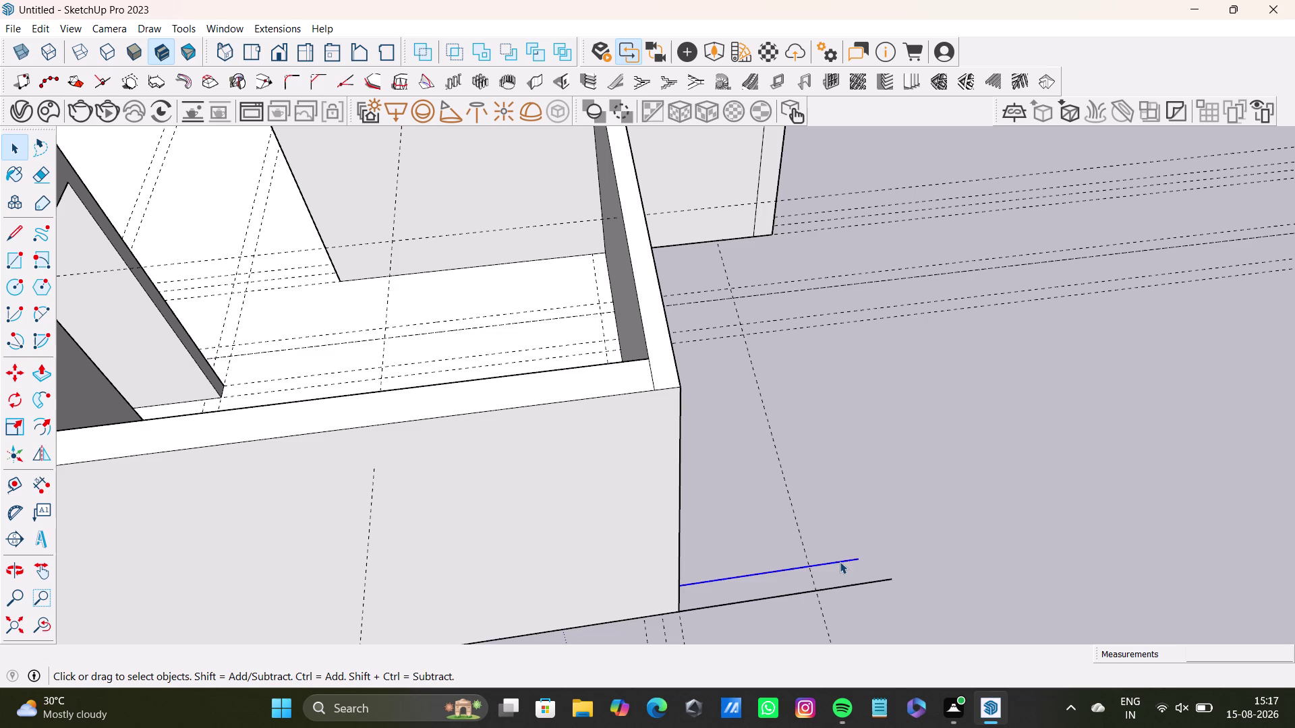
key(Delete)
click(857, 584)
key(Delete)
Orbit to the outer wall corner and try pushing its top face down, undoing the push.
scroll(down, 3)
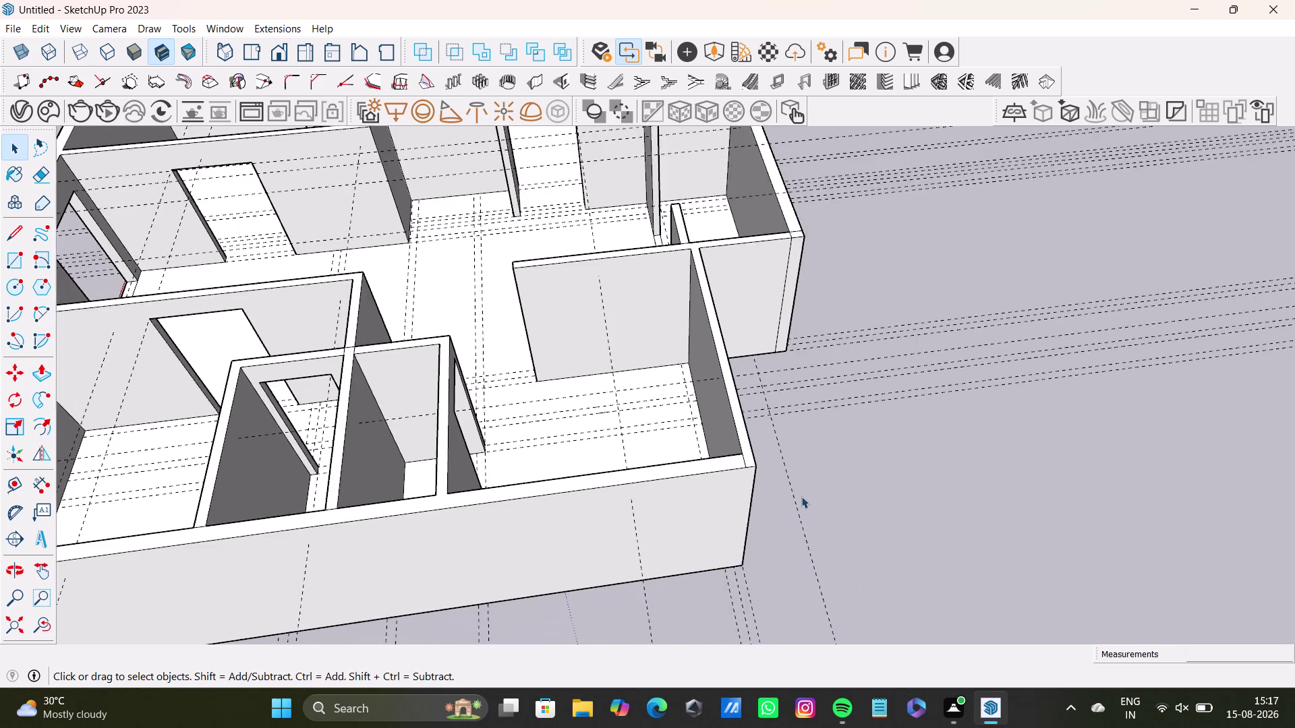
scroll(down, 3)
middle_drag(751, 478, 1130, 475)
middle_drag(615, 363, 706, 526)
middle_drag(591, 454, 866, 579)
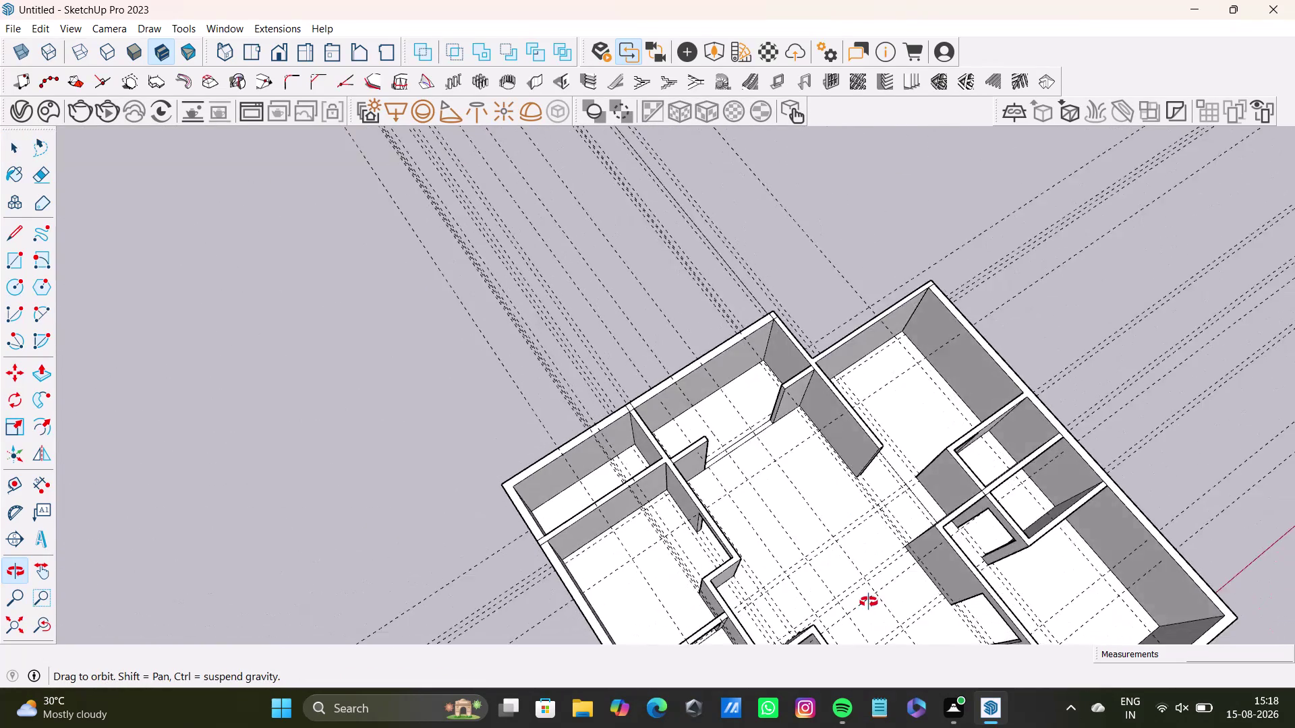
middle_drag(866, 579, 789, 508)
scroll(up, 3)
middle_drag(440, 425, 450, 333)
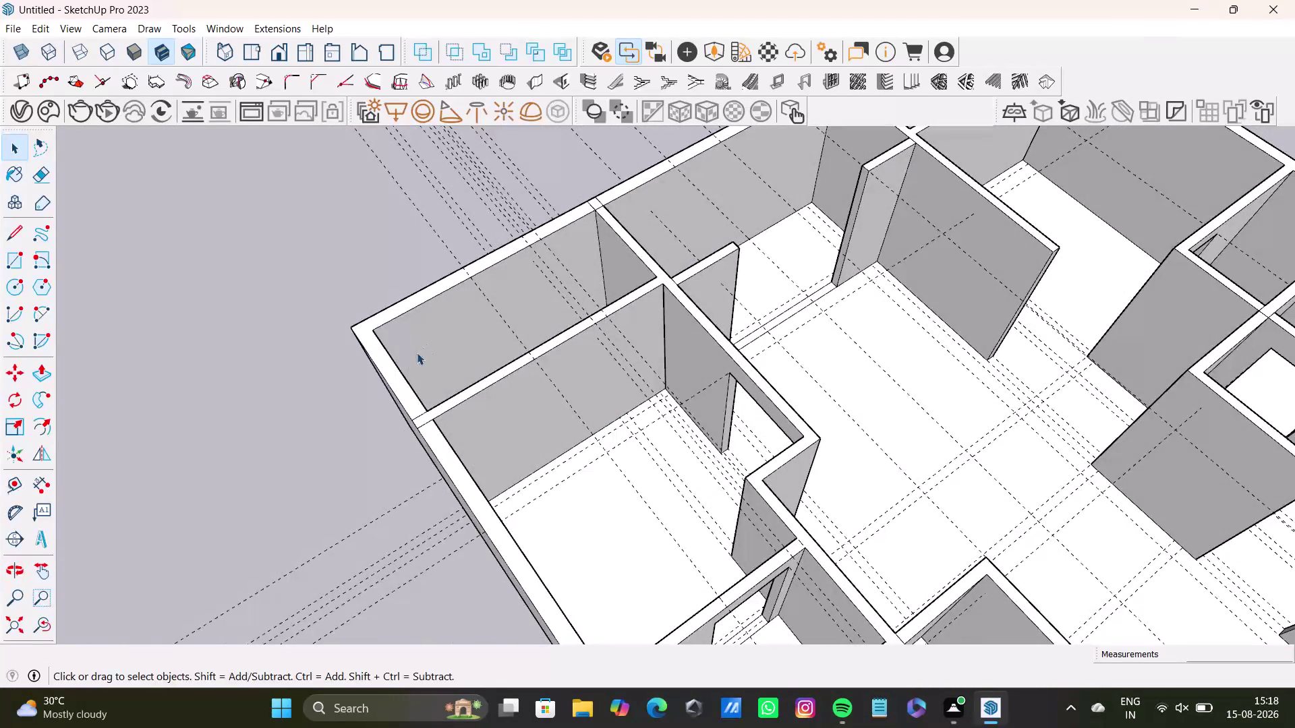
click(396, 383)
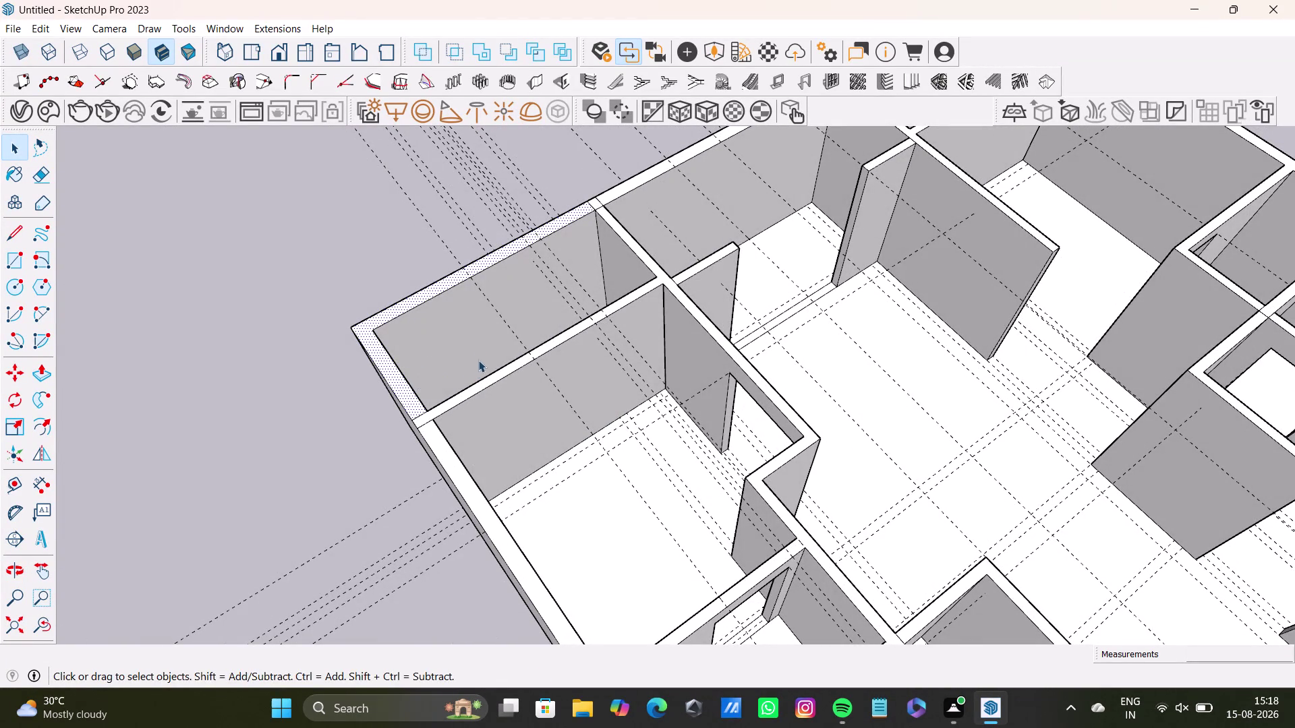
key(p)
drag(397, 384, 403, 501)
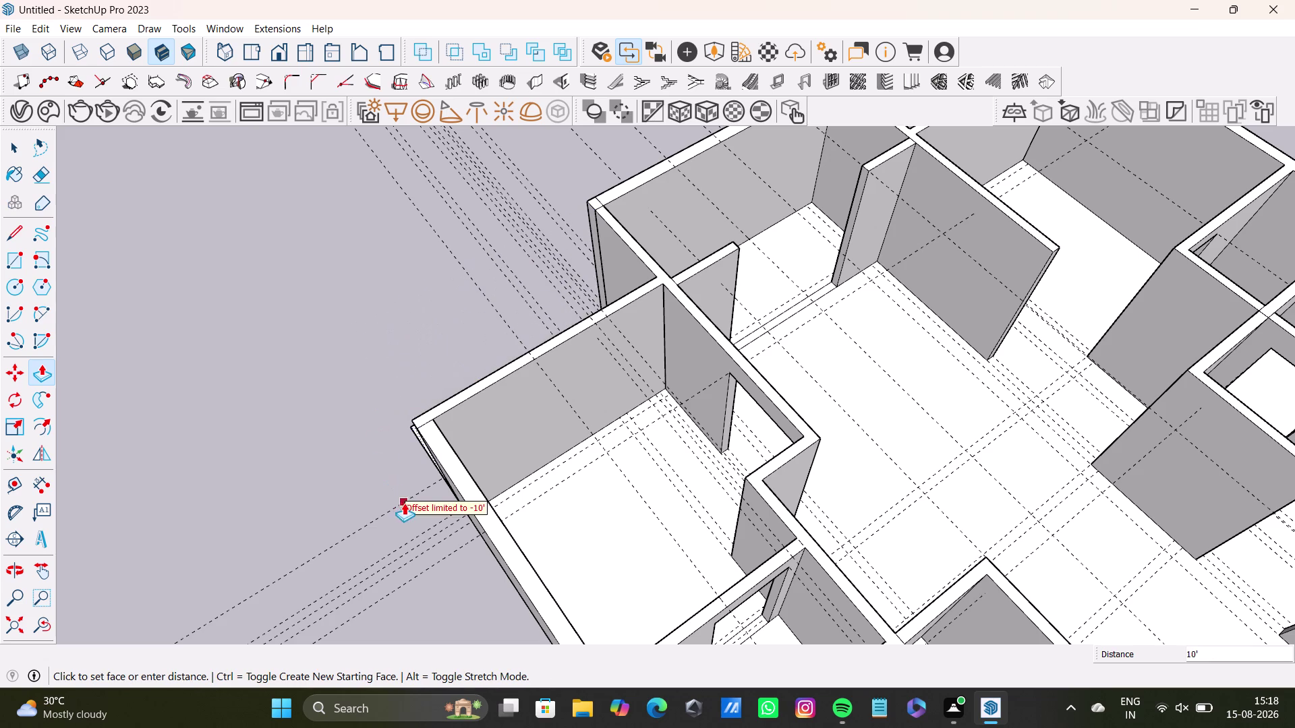
drag(403, 502, 404, 503)
middle_drag(424, 490, 710, 433)
middle_drag(674, 459, 697, 295)
drag(522, 415, 526, 436)
key(ctrl+z)
Delete the two leftover edges of the stray face at the corner.
scroll(up, 3)
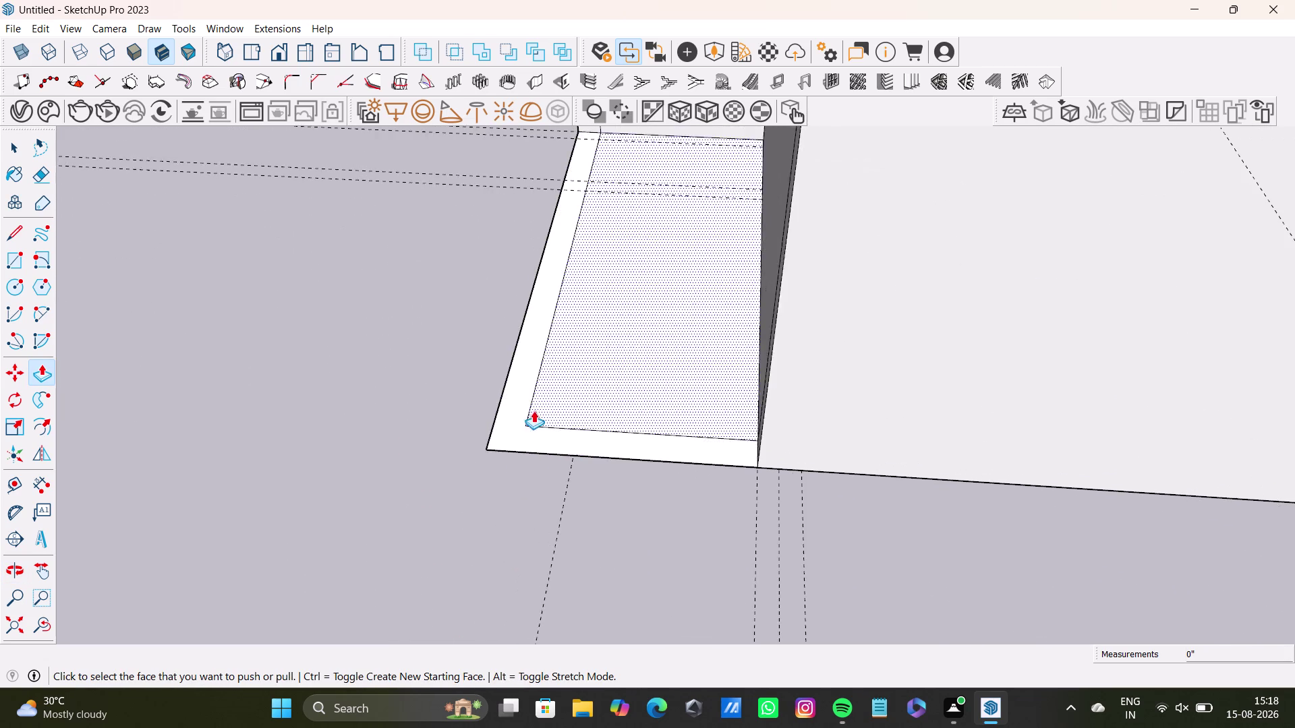
scroll(up, 3)
key(space)
click(639, 426)
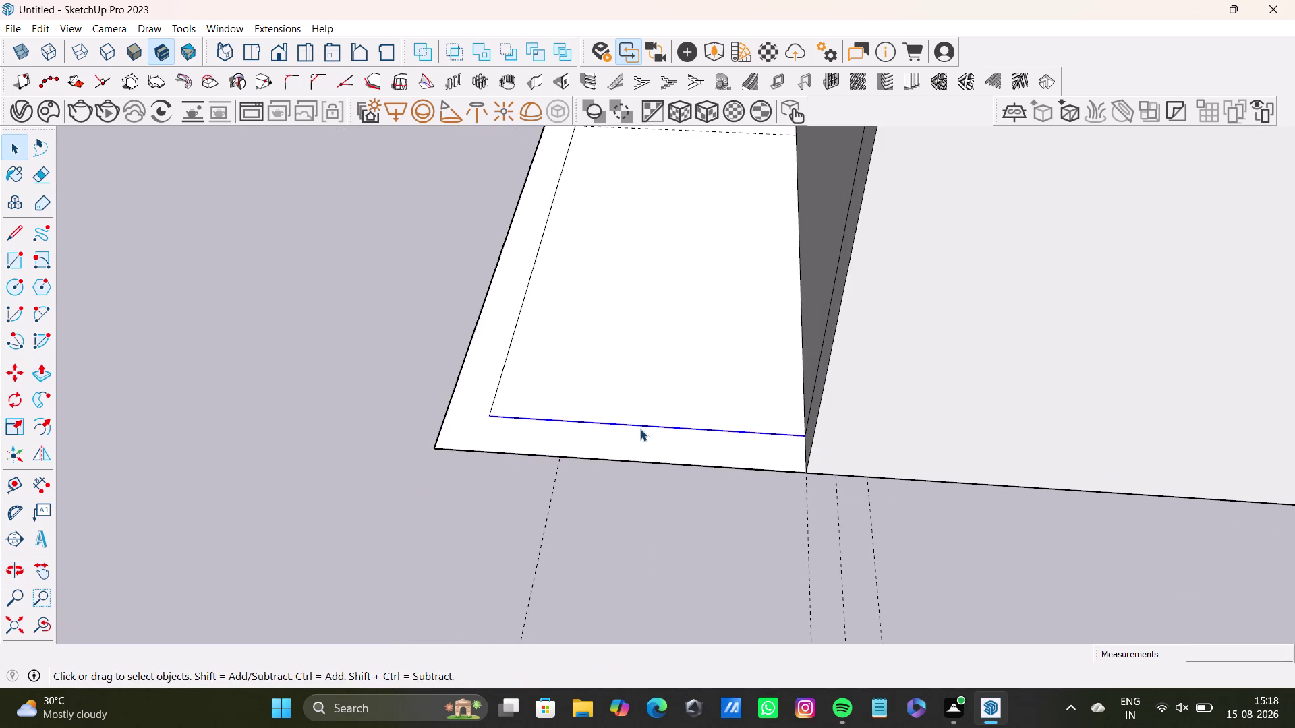
key(Delete)
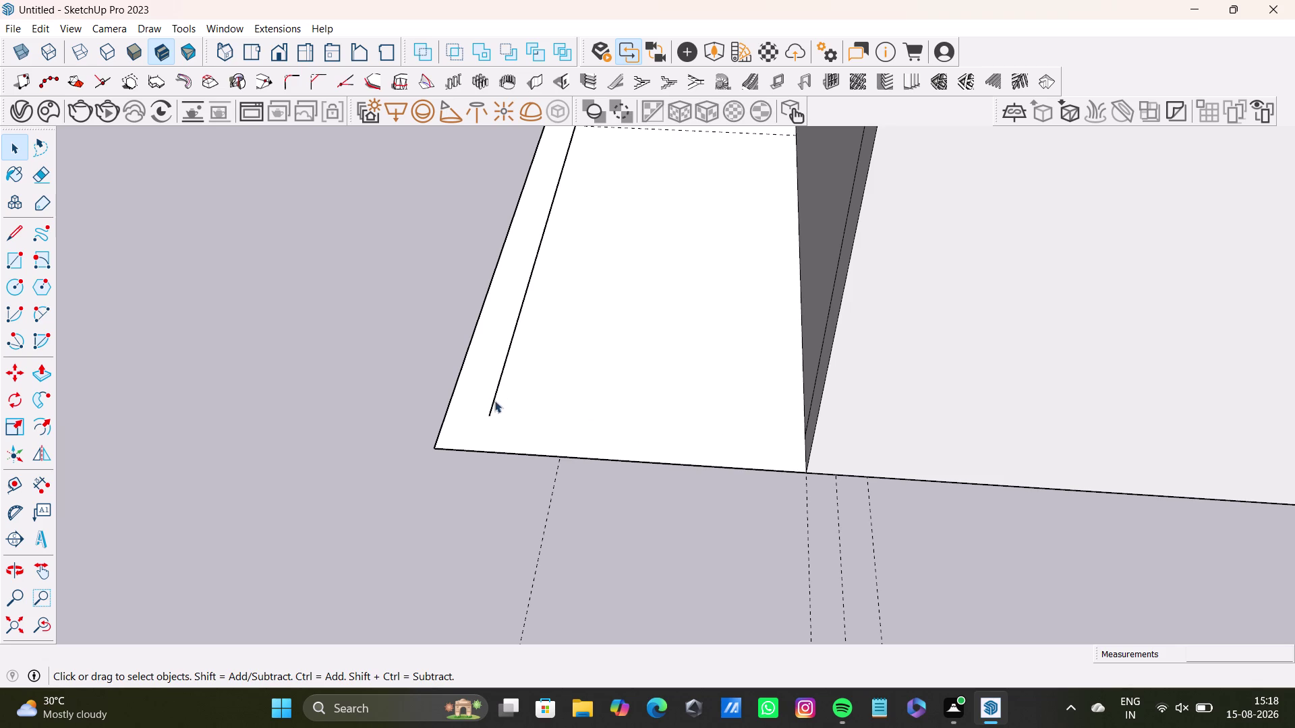
click(489, 406)
key(Delete)
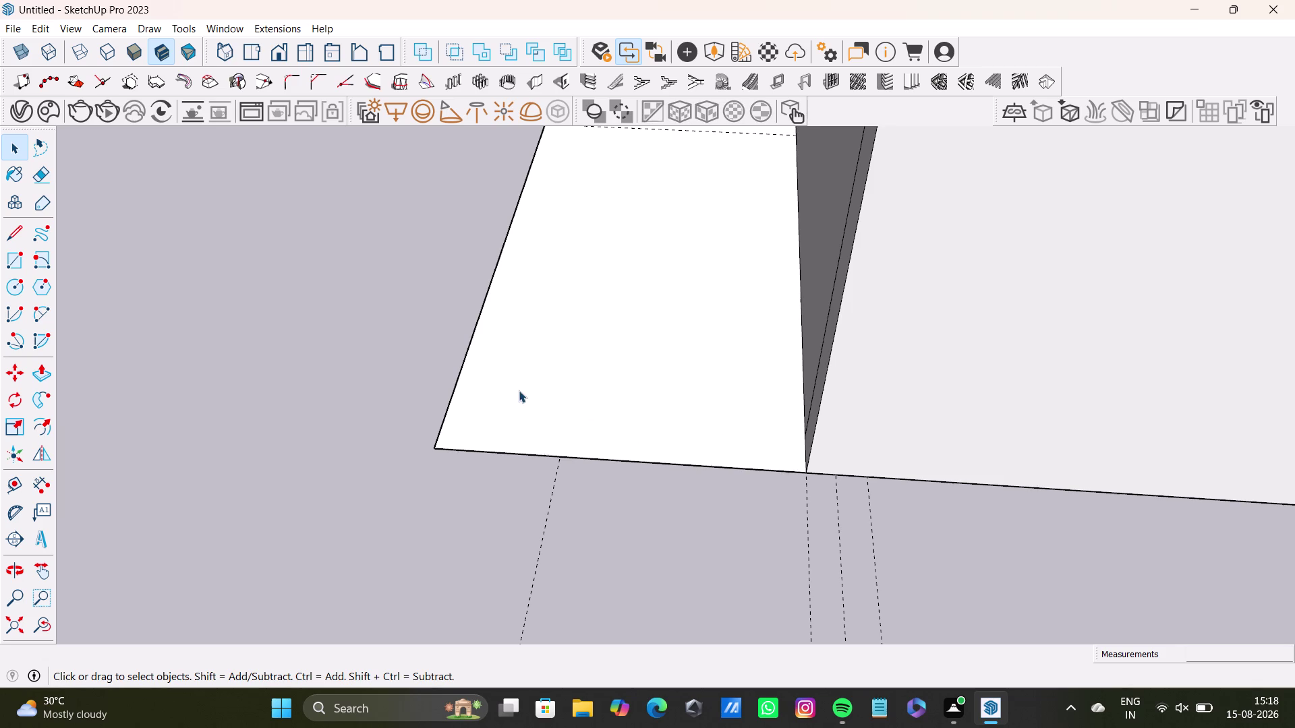
Delete the stray face outside the wall along with its remaining outline edges.
scroll(down, 3)
scroll(up, 3)
scroll(down, 3)
middle_drag(576, 372, 680, 385)
click(678, 420)
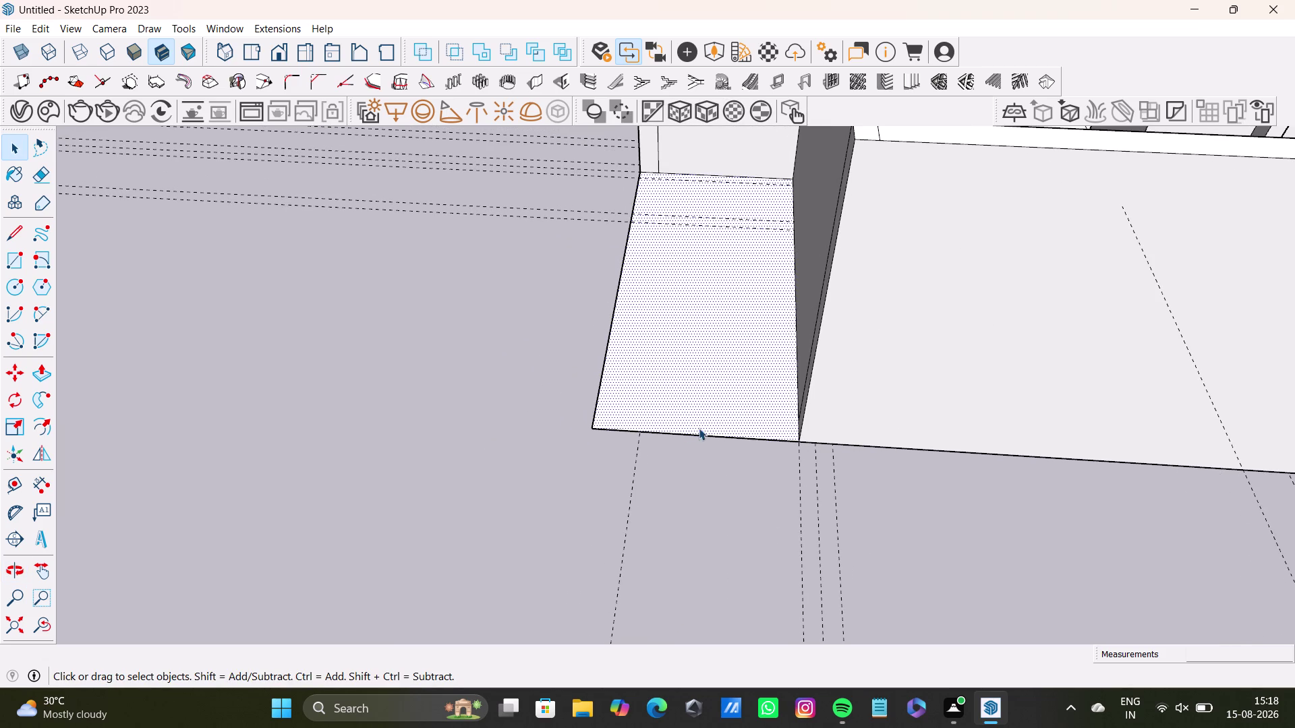
middle_drag(714, 447, 683, 214)
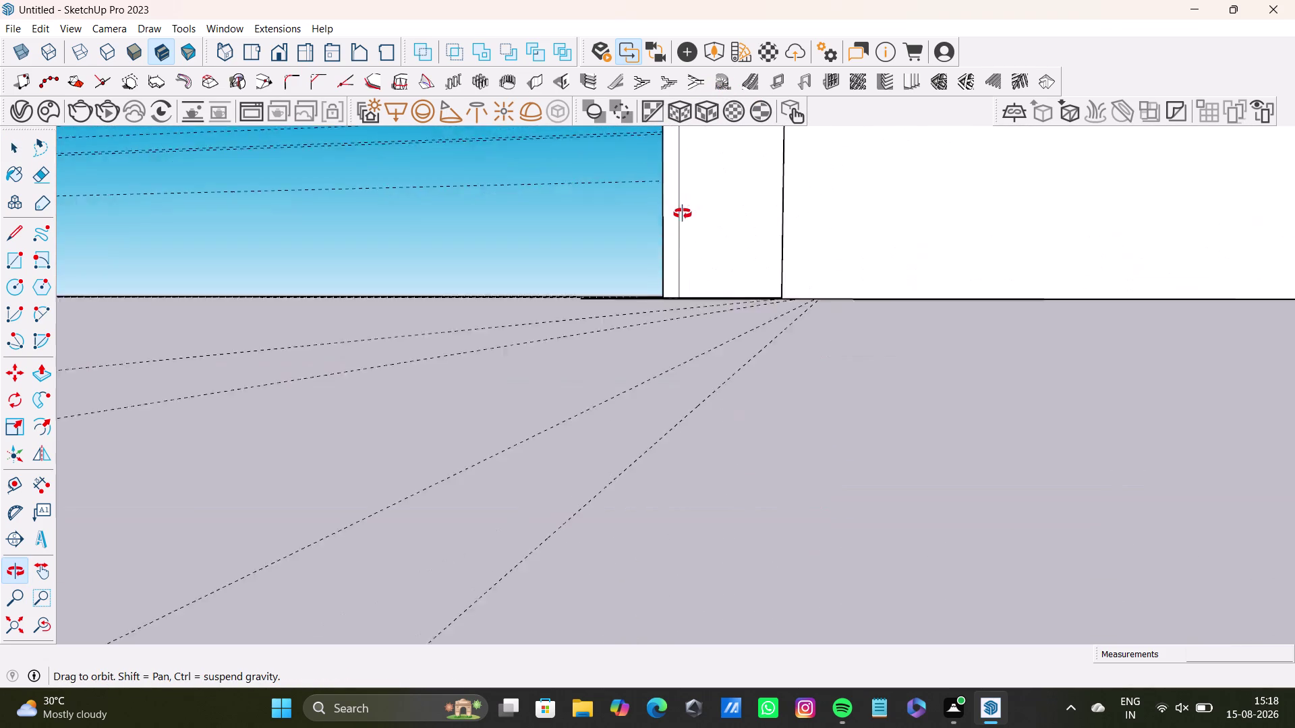
middle_drag(682, 214, 737, 358)
key(Delete)
drag(746, 372, 696, 375)
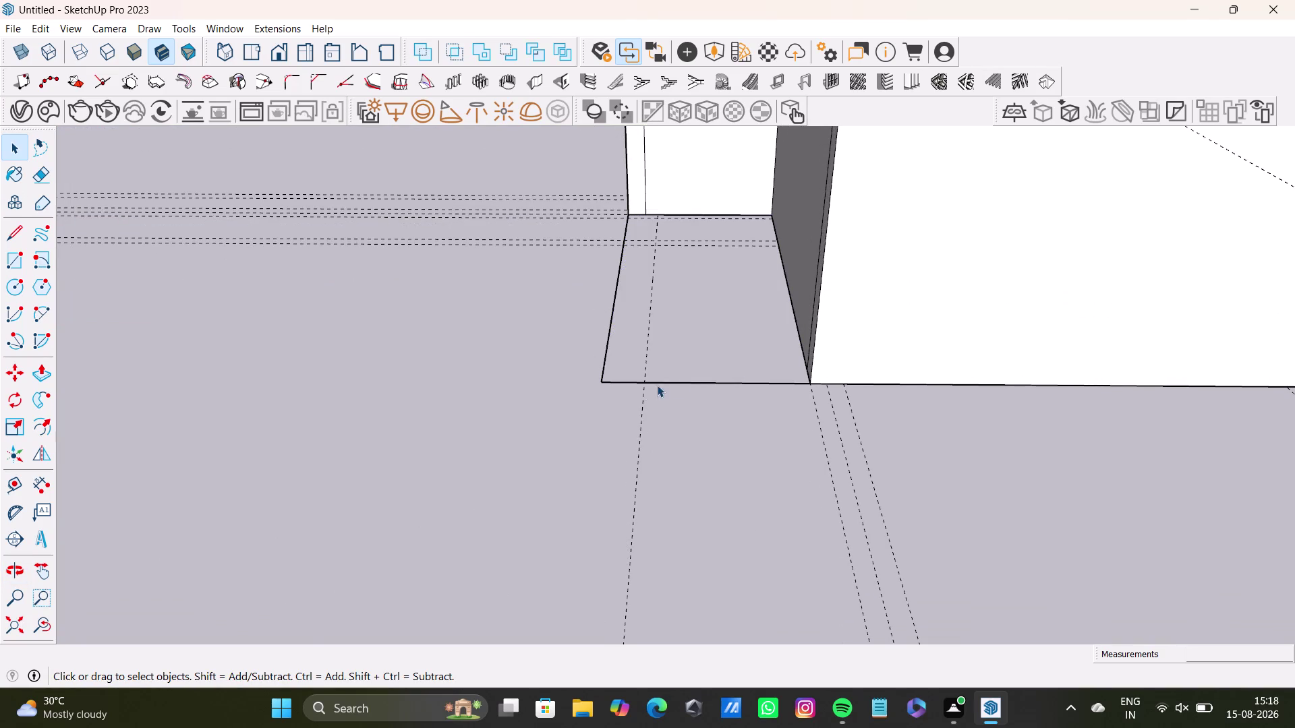
click(665, 383)
key(Delete)
click(604, 367)
key(Delete)
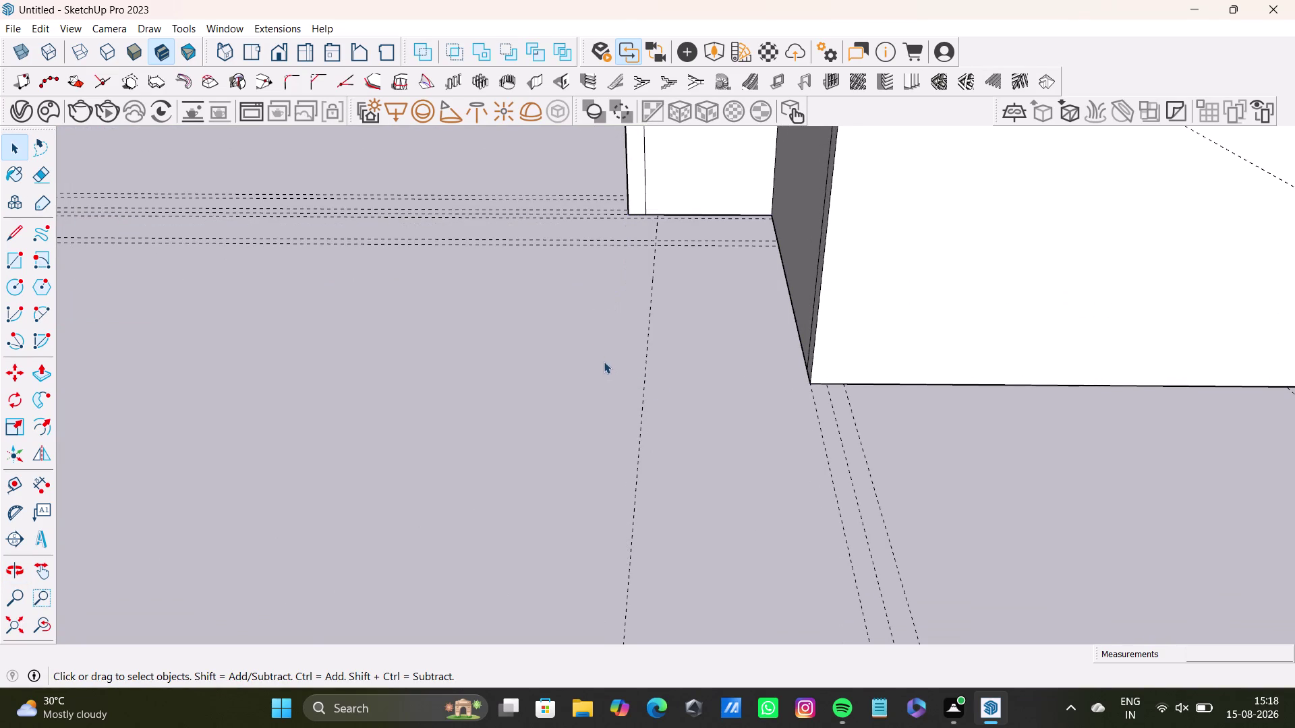
Orbit away from the cleaned corner to view the whole house.
scroll(up, 3)
scroll(down, 3)
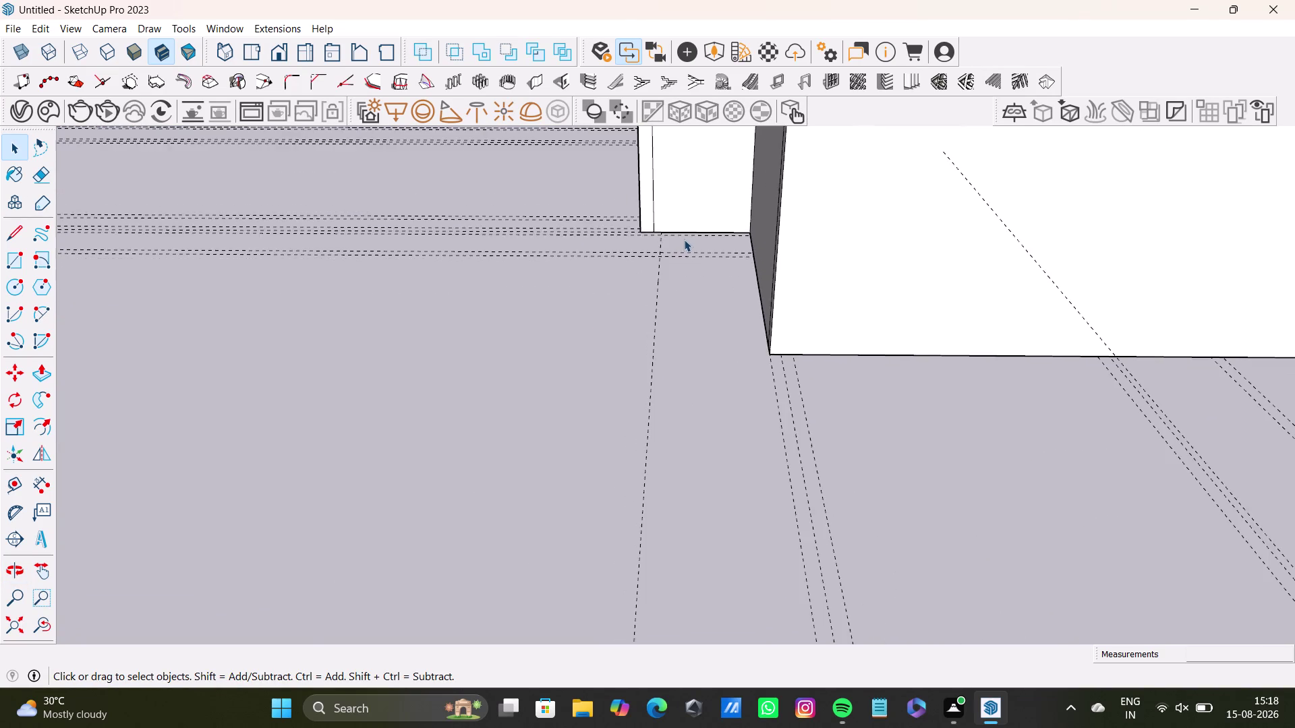
middle_drag(743, 238, 491, 428)
scroll(down, 3)
middle_drag(774, 363, 635, 418)
middle_drag(725, 413, 707, 426)
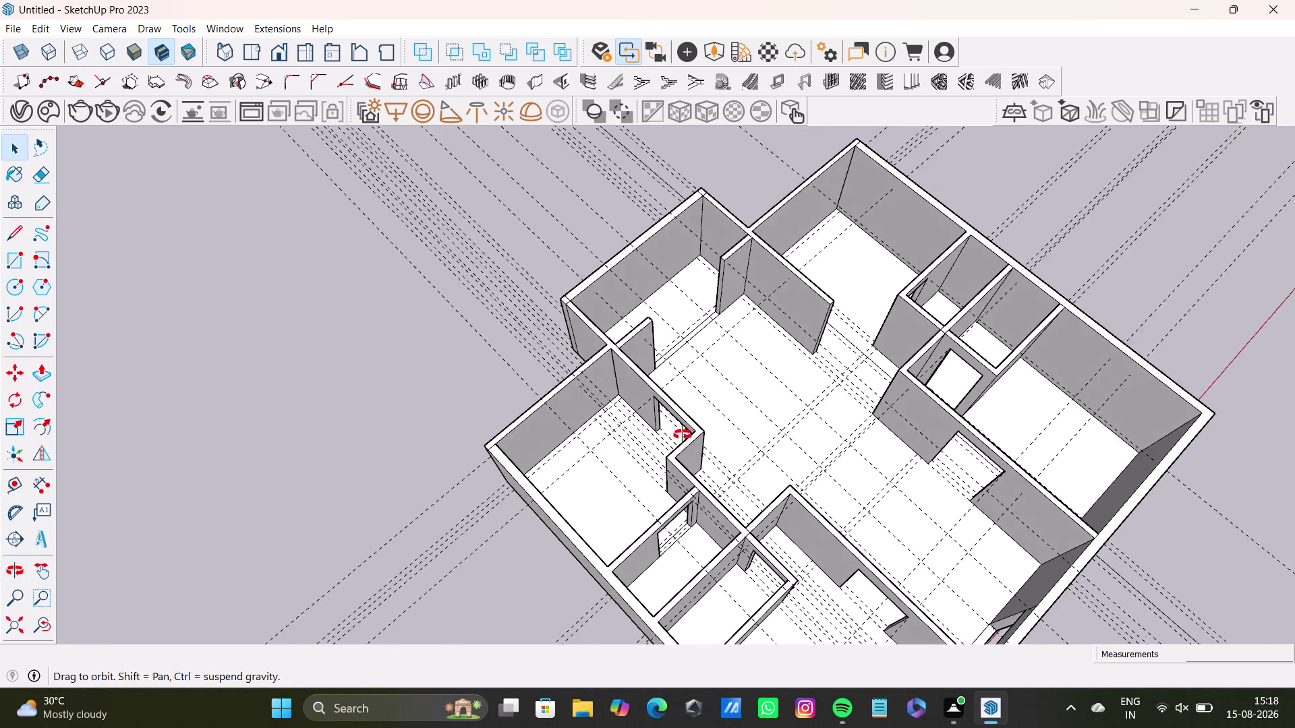
middle_drag(708, 426, 539, 430)
scroll(up, 3)
scroll(up, 3)
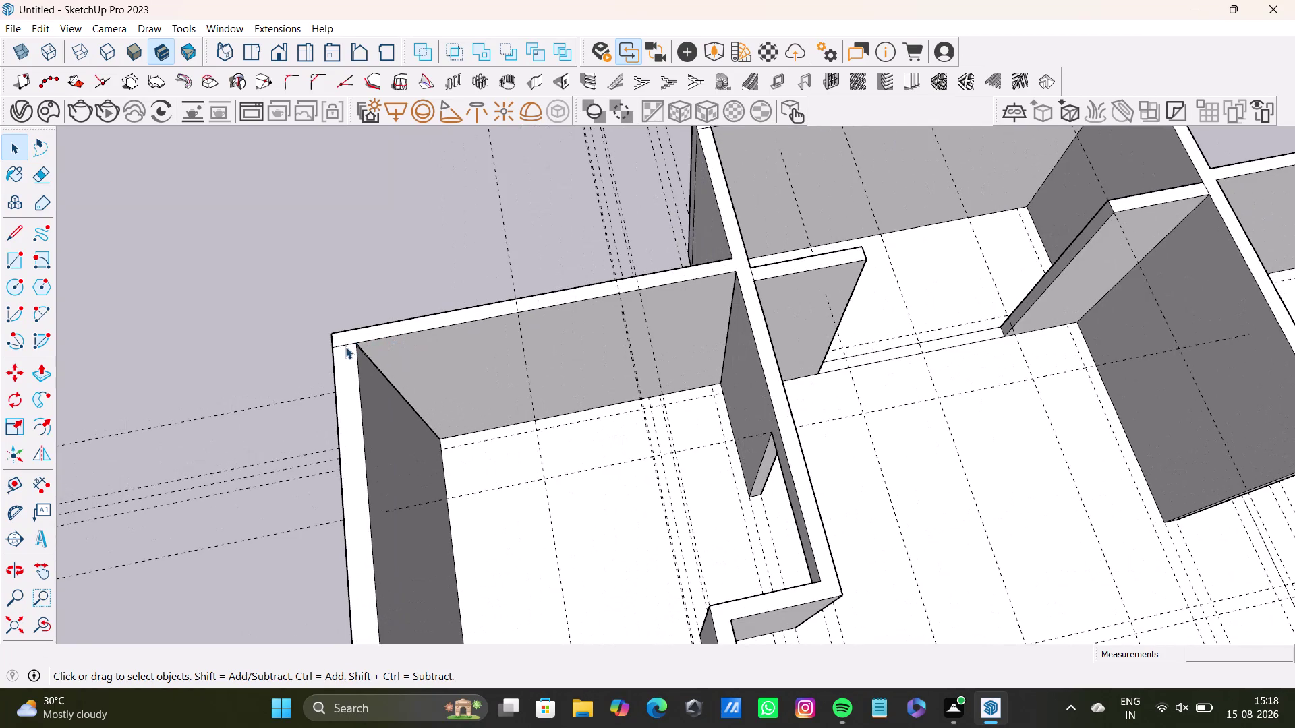
click(344, 345)
key(Delete)
scroll(down, 3)
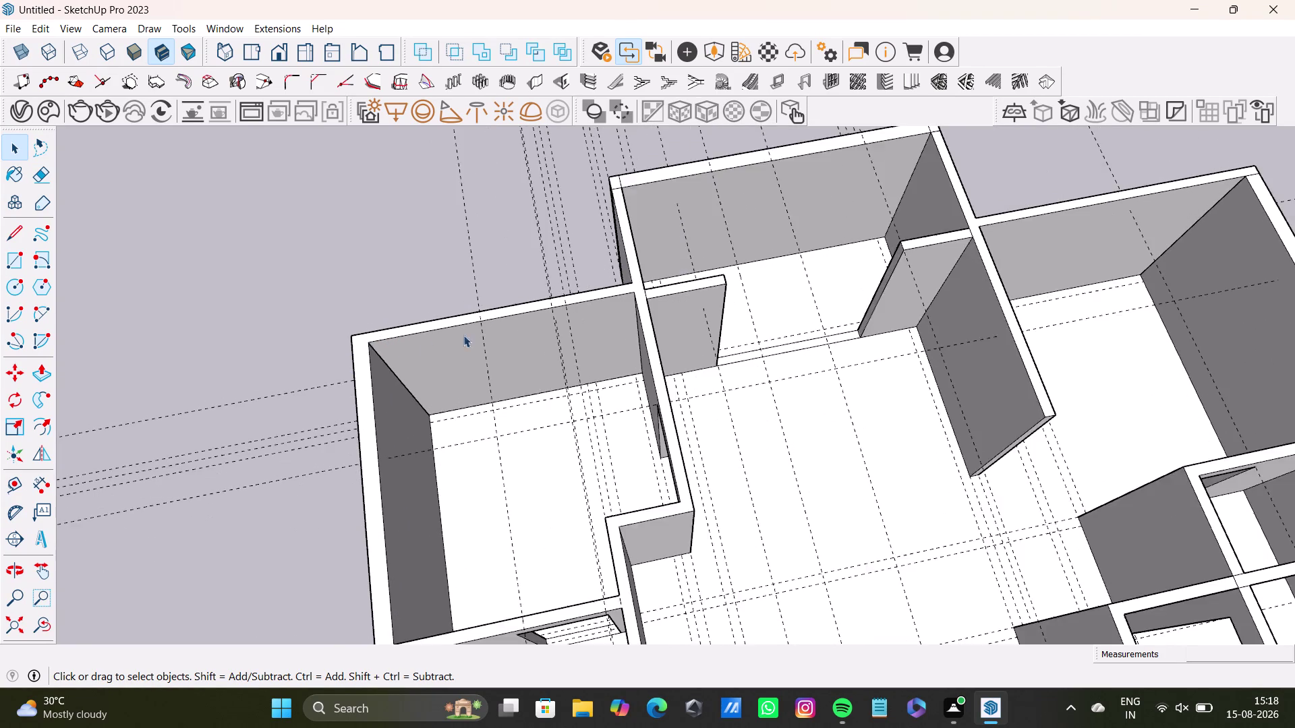
scroll(down, 3)
middle_drag(662, 397, 378, 458)
scroll(up, 3)
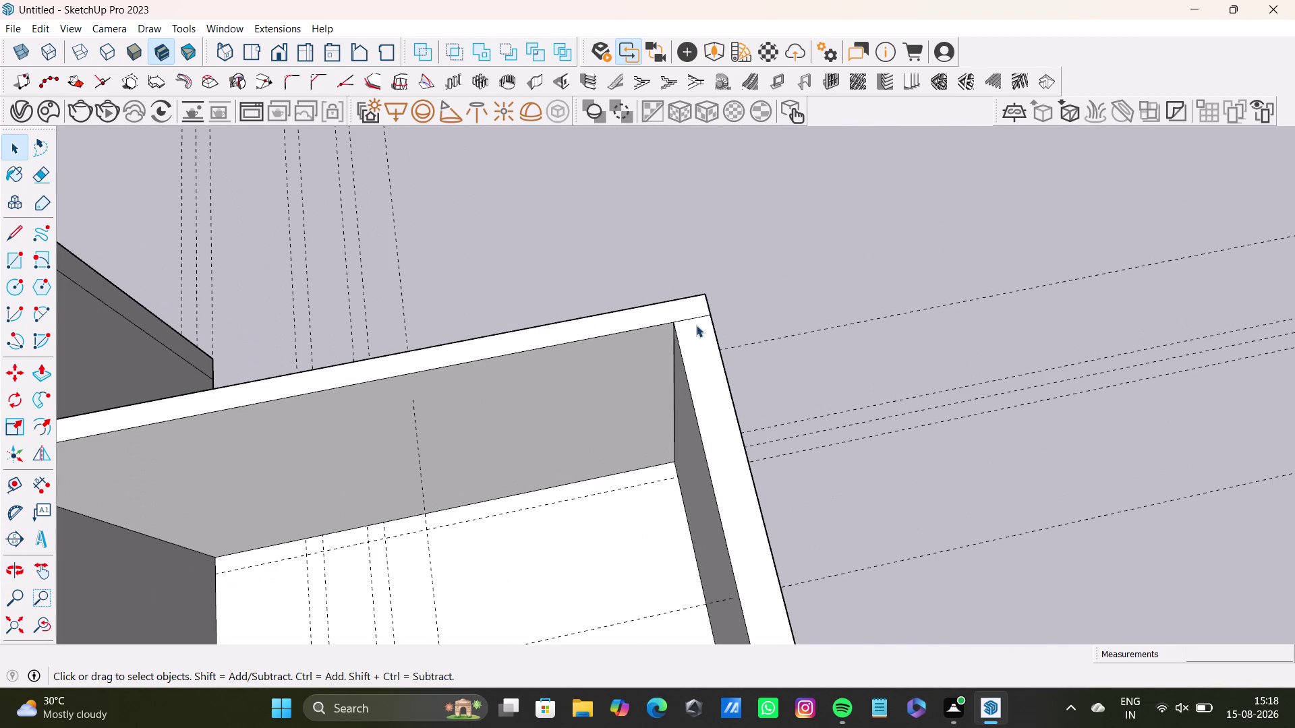
click(696, 318)
key(Delete)
scroll(down, 3)
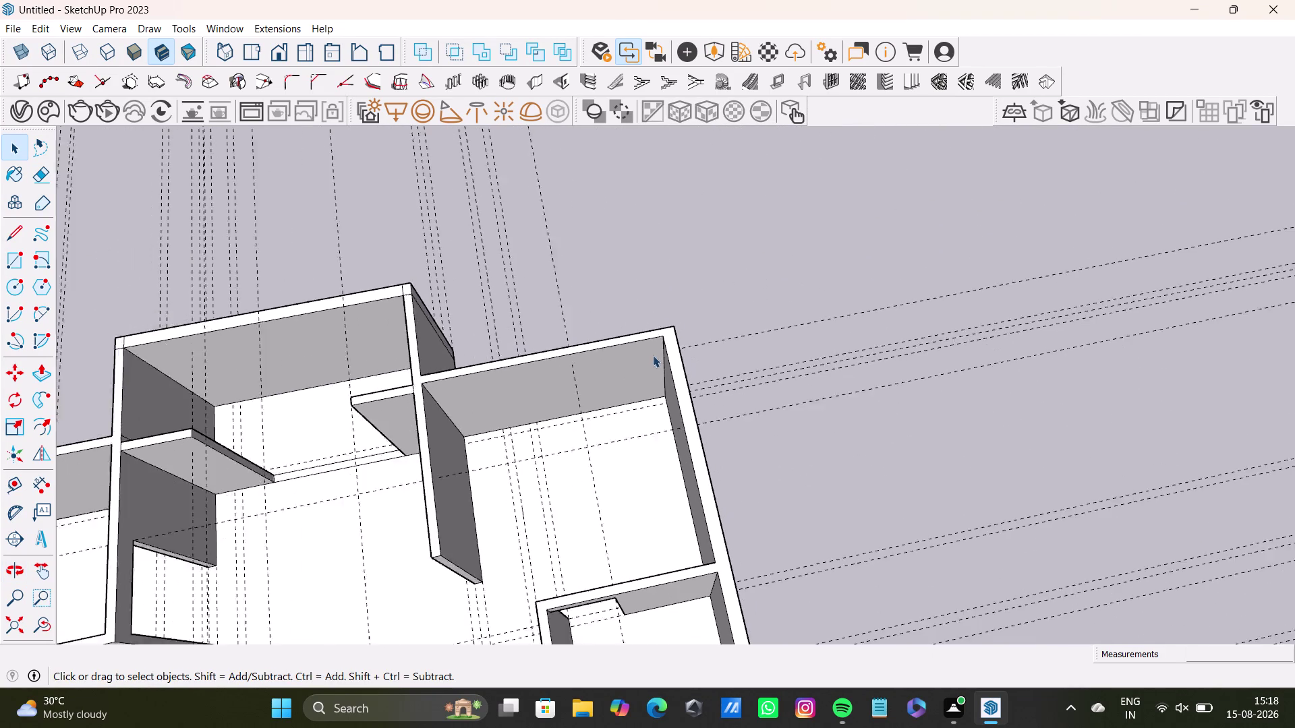
scroll(down, 3)
middle_drag(597, 389, 907, 311)
middle_drag(941, 404, 845, 285)
scroll(down, 3)
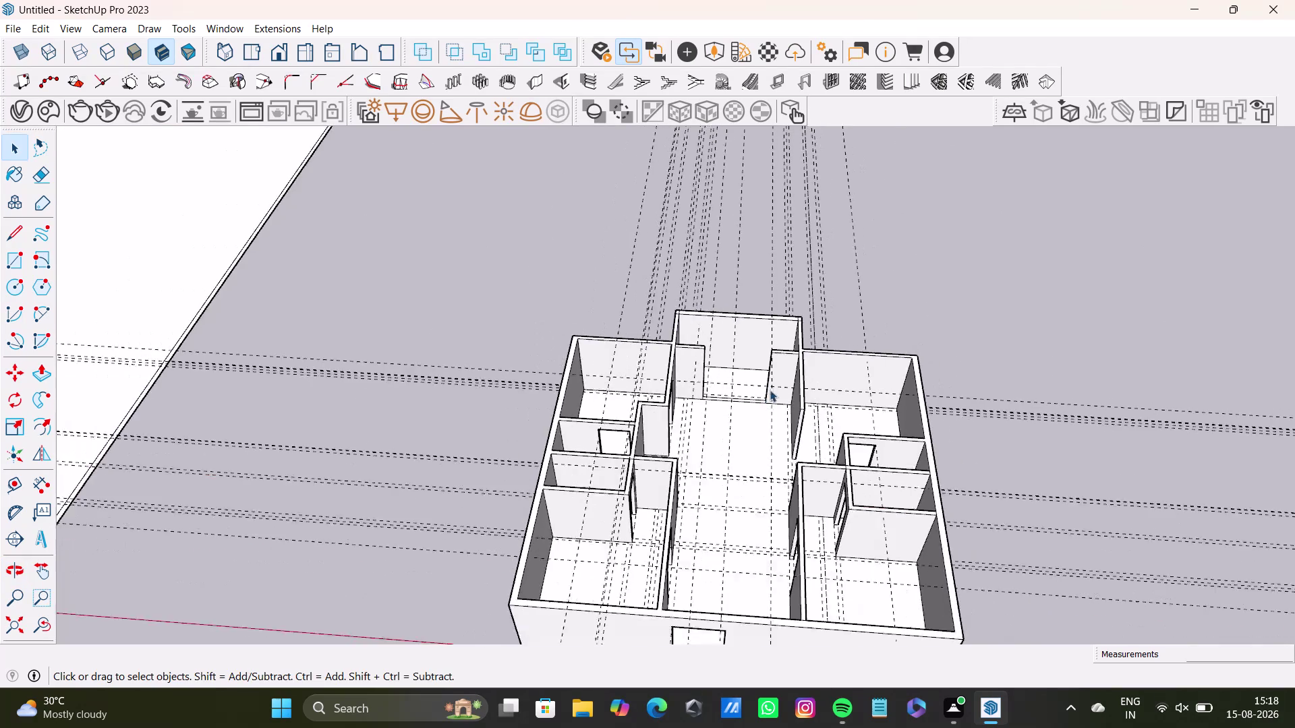
scroll(down, 3)
middle_drag(791, 408, 768, 263)
middle_drag(729, 302, 702, 487)
middle_drag(695, 393, 791, 557)
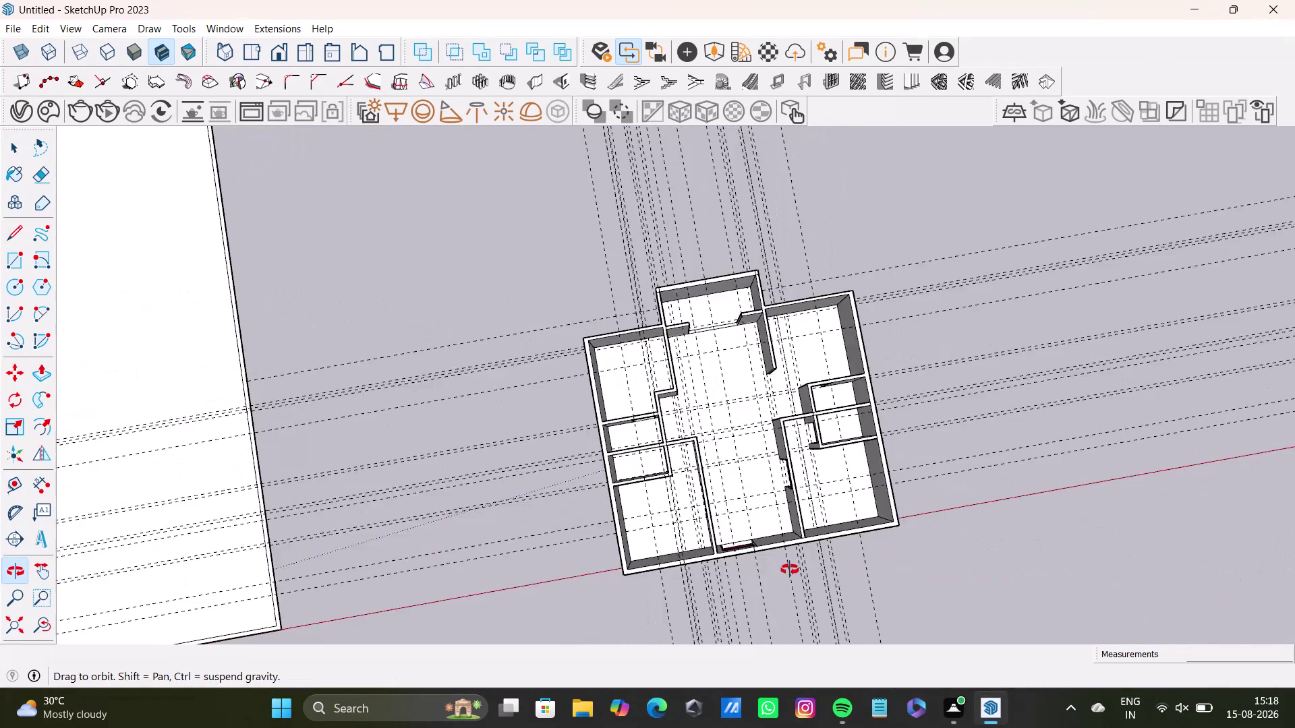
middle_drag(791, 557, 905, 301)
scroll(up, 3)
middle_drag(777, 430, 782, 427)
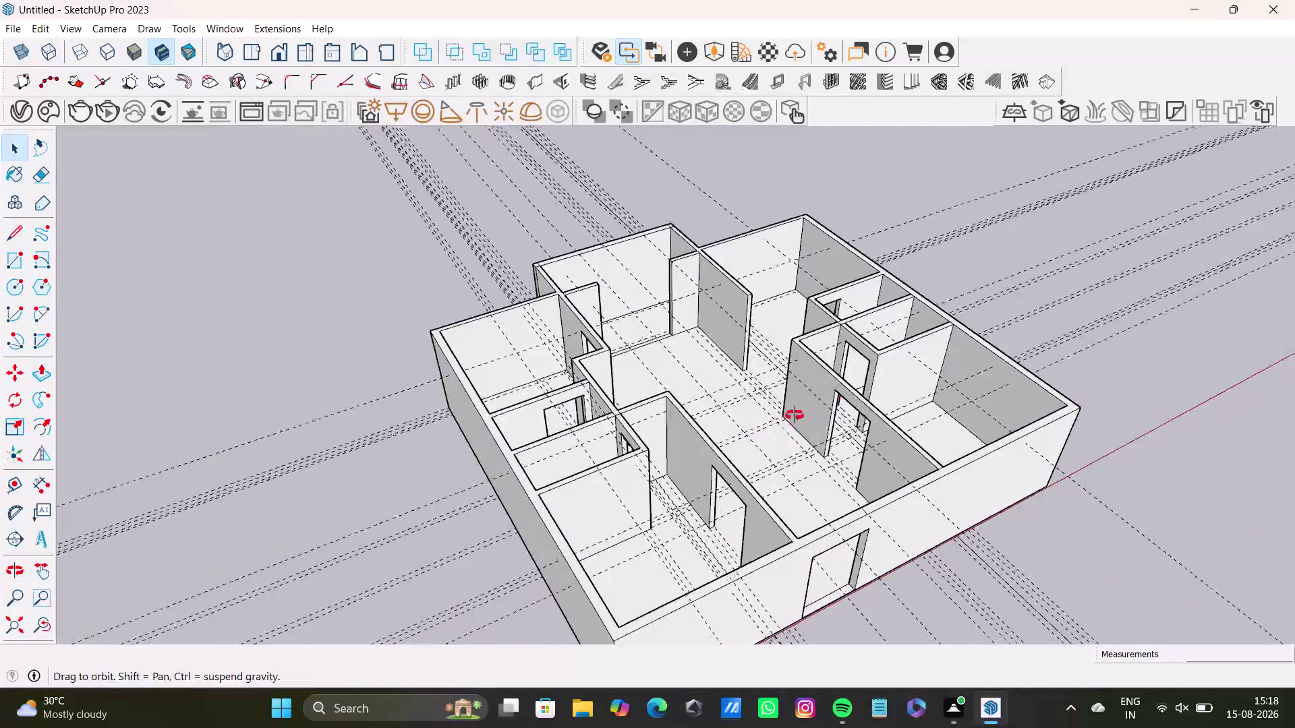
middle_drag(782, 426, 519, 538)
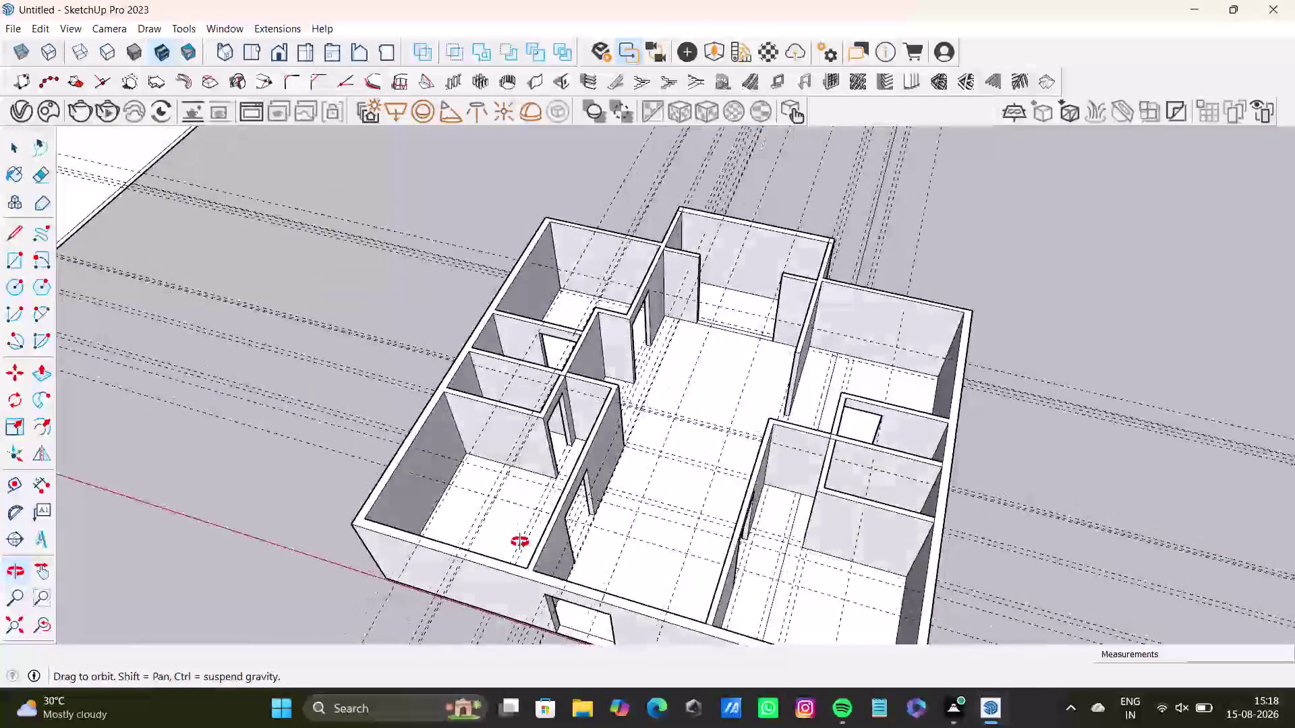
middle_drag(519, 537, 617, 407)
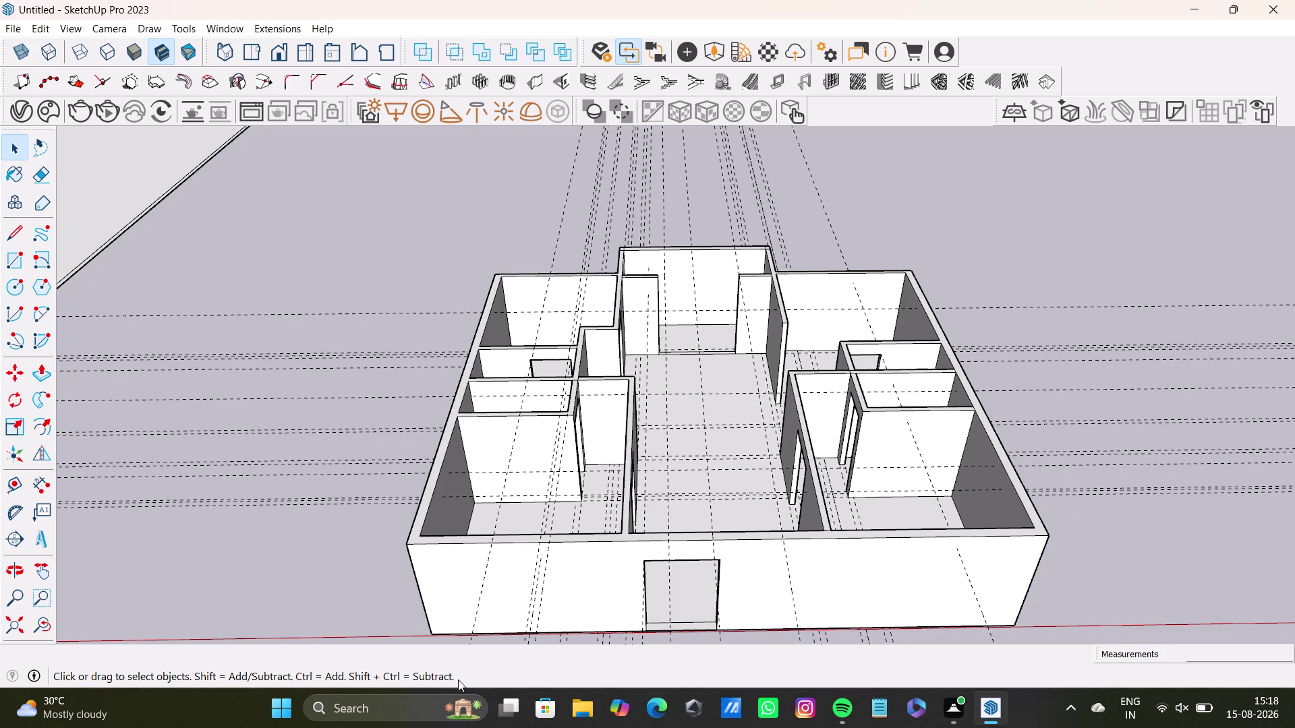
middle_drag(438, 556, 912, 536)
middle_drag(384, 551, 897, 605)
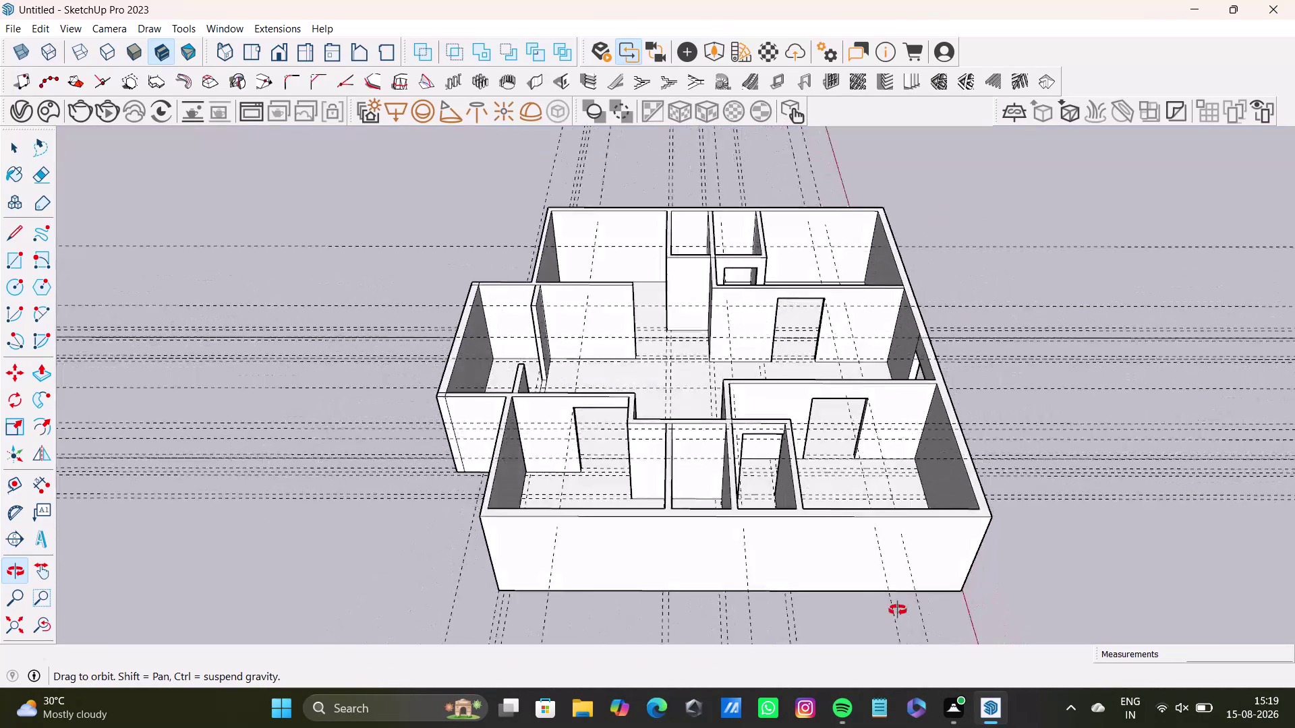
middle_drag(897, 606, 898, 612)
click(16, 30)
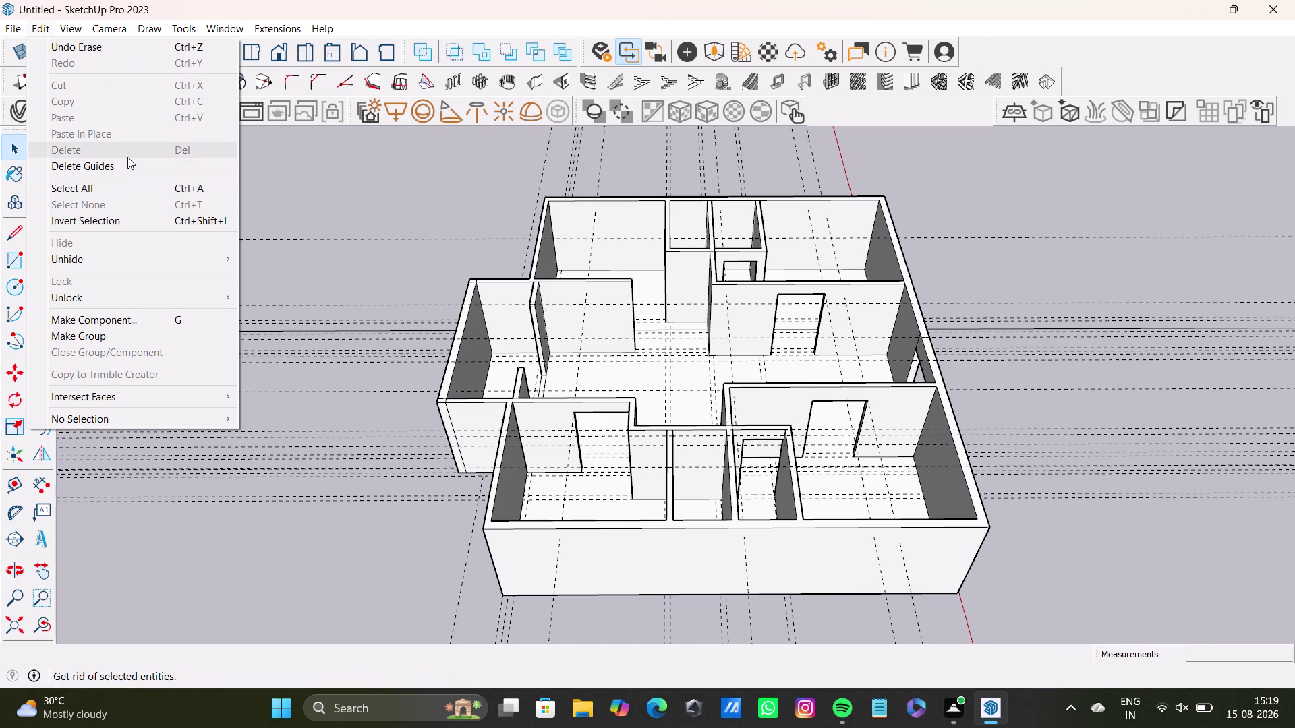
Run Edit > Delete Guides, then orbit to inspect the walls, partitions and doorways.
click(125, 172)
scroll(down, 3)
middle_drag(711, 453, 525, 396)
scroll(up, 3)
middle_drag(619, 433, 698, 495)
middle_drag(698, 505, 673, 345)
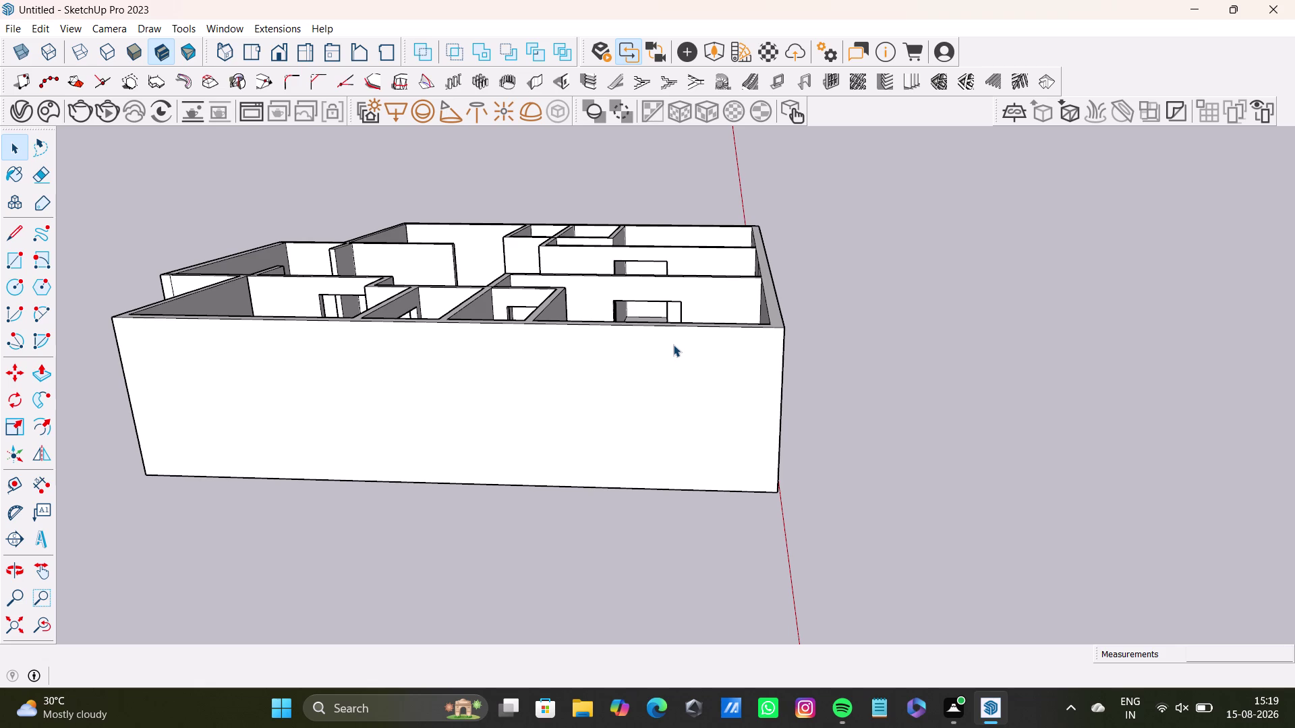
middle_drag(404, 370, 411, 398)
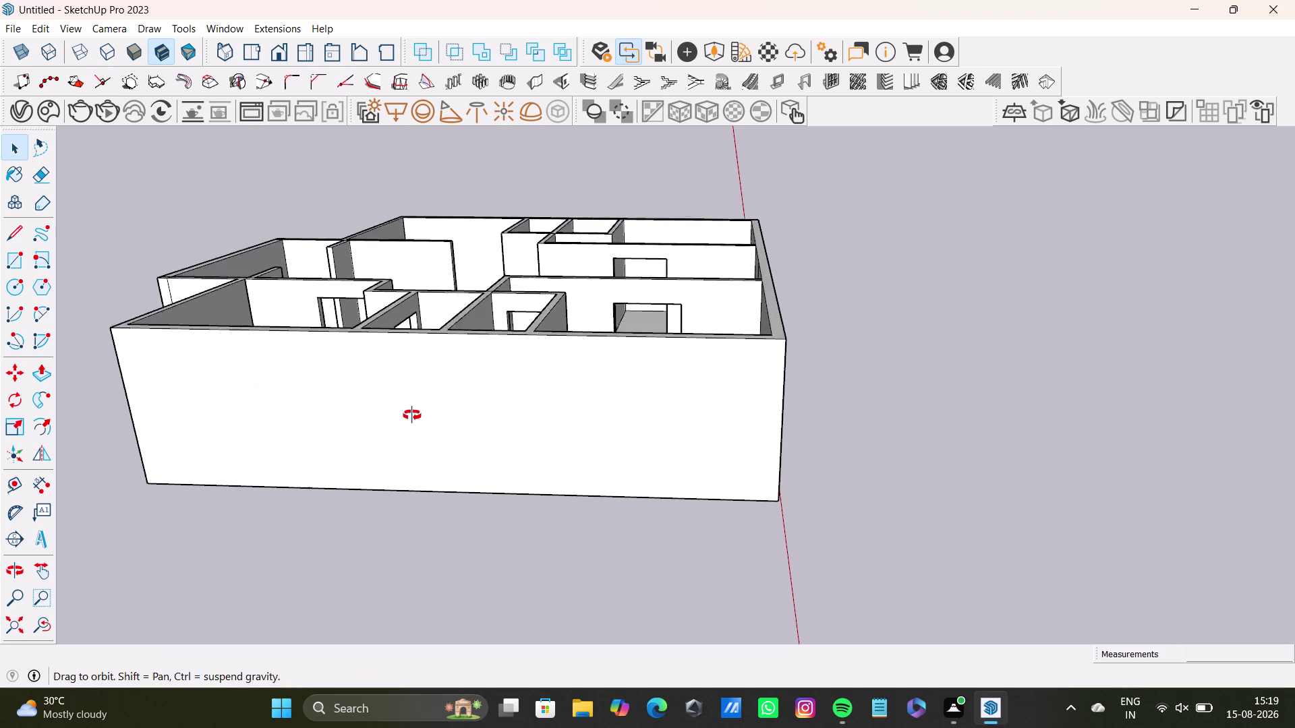
middle_drag(411, 397, 447, 472)
Place a first guide with the Tape Measure from the front wall's top edge.
click(15, 229)
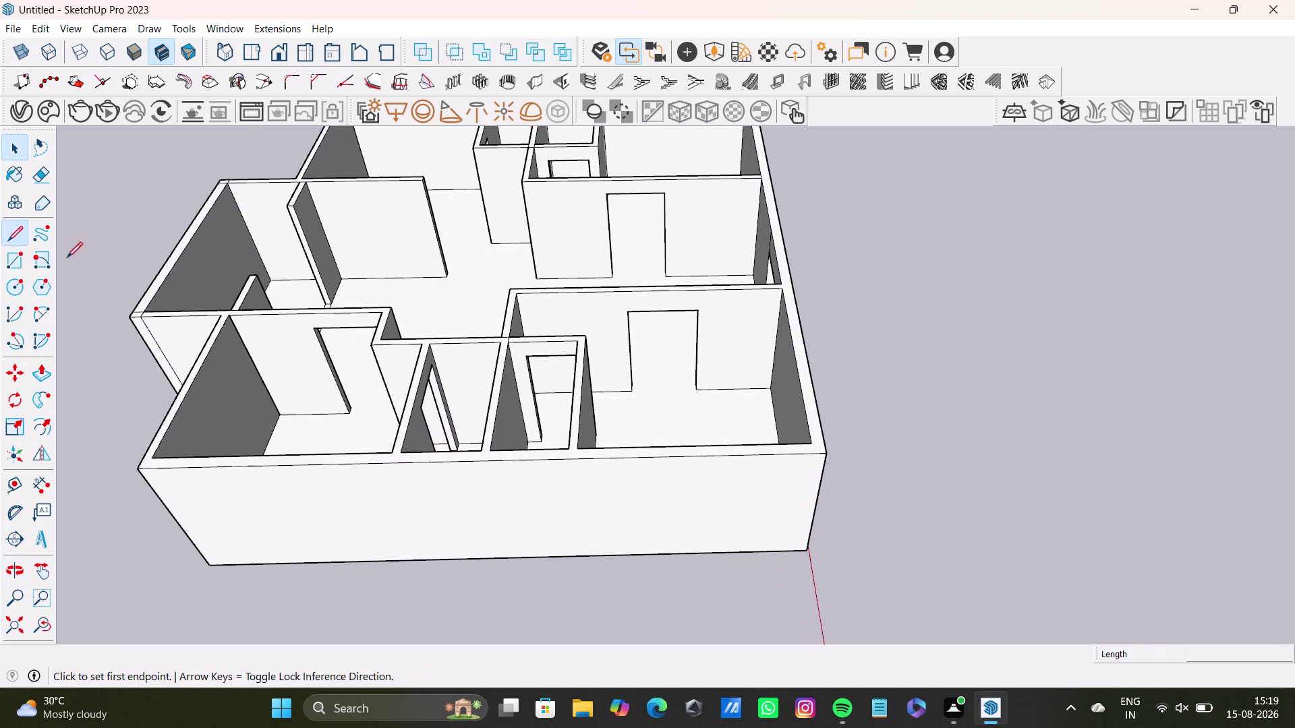
scroll(up, 3)
middle_drag(643, 472, 600, 402)
click(9, 488)
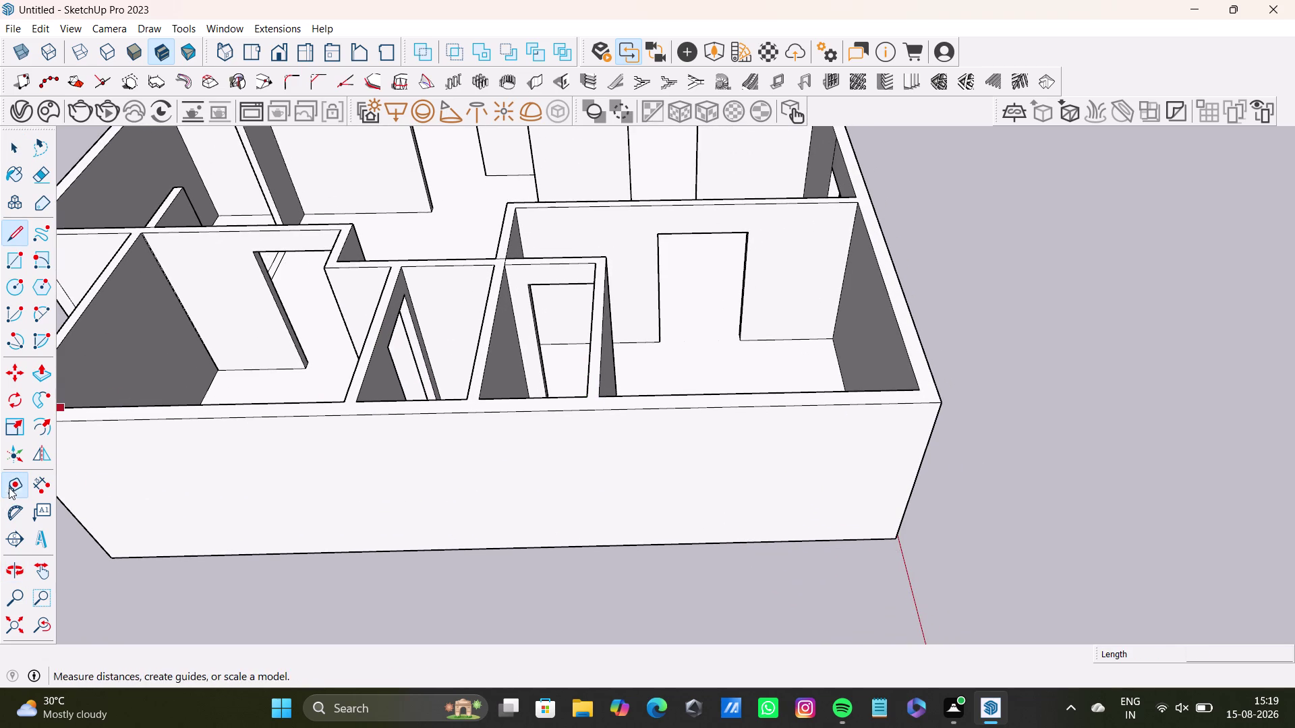
scroll(up, 3)
middle_drag(656, 477, 575, 515)
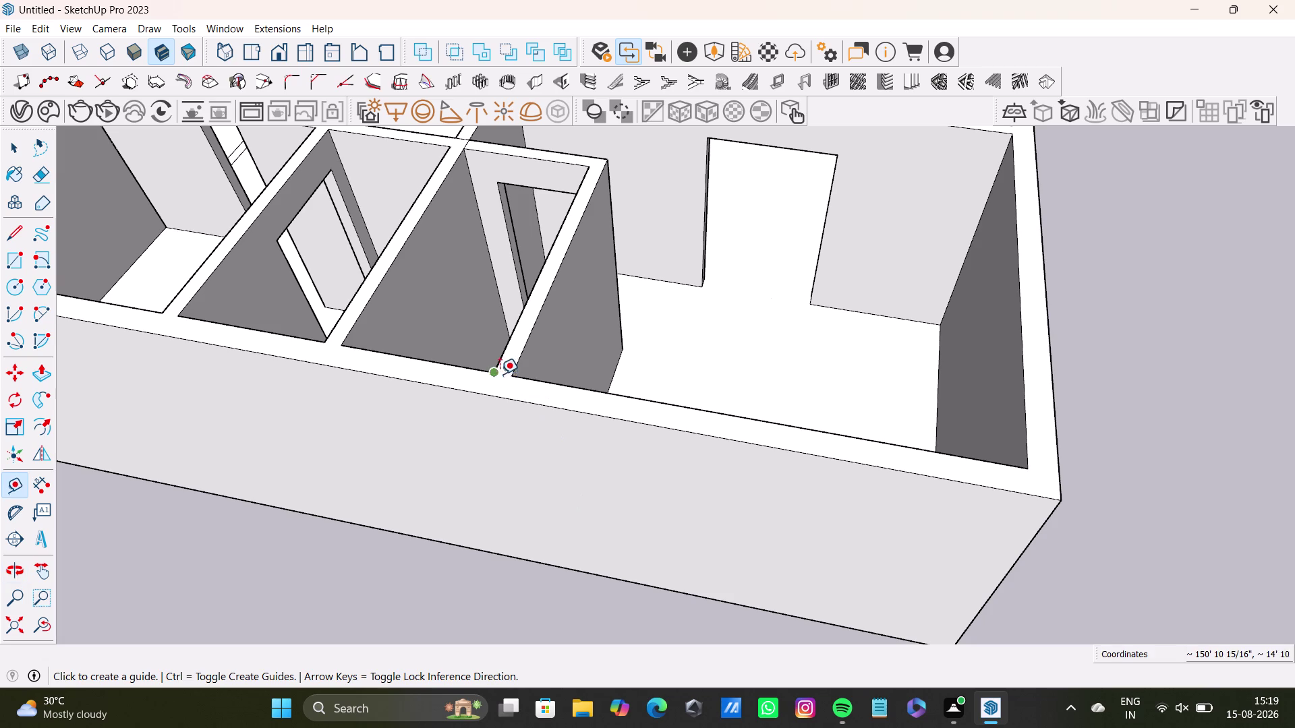
click(512, 370)
click(498, 396)
key(space)
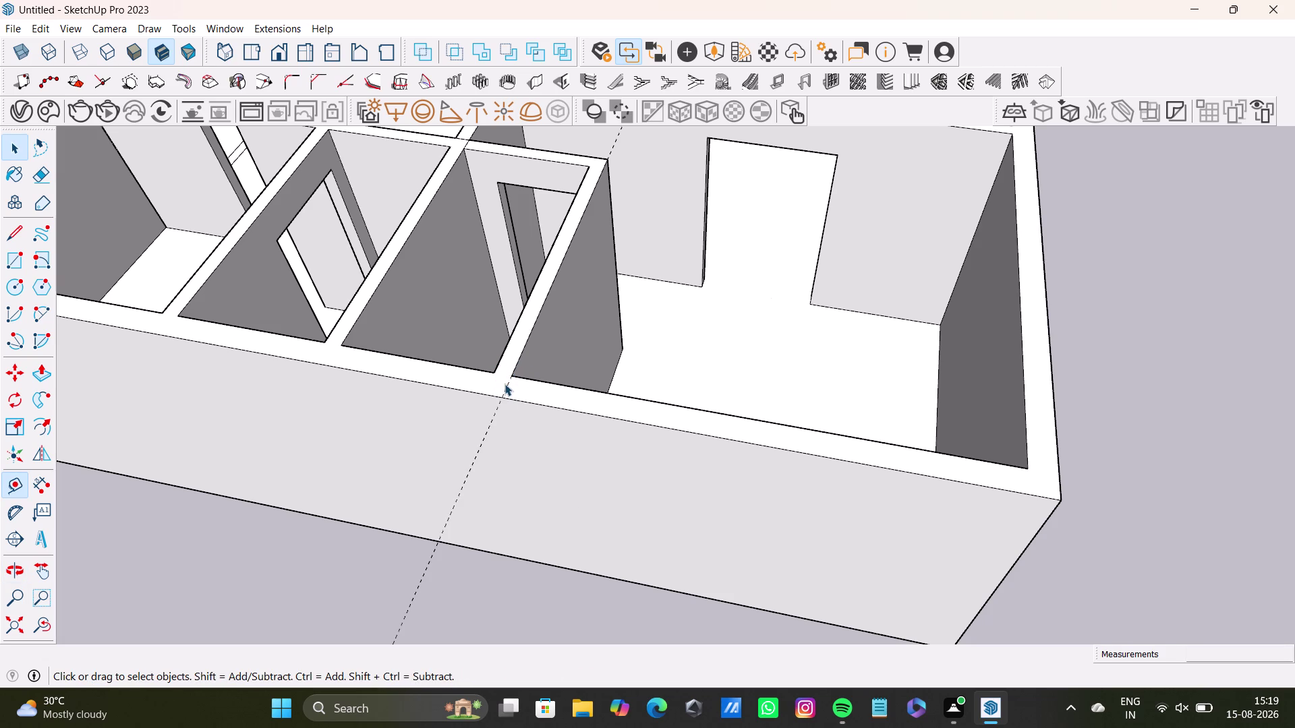
scroll(down, 3)
middle_drag(371, 479, 476, 451)
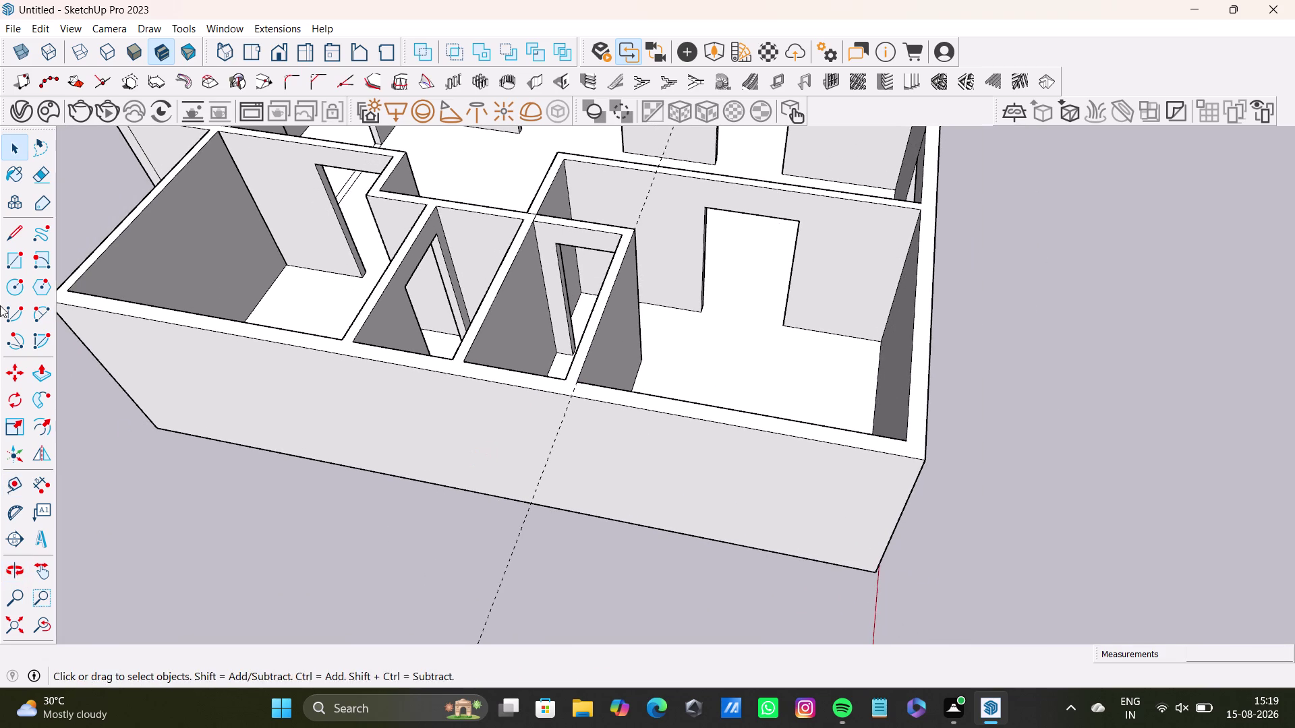
Add guides about five feet along and one partition-thickness over from the partition junction.
click(13, 238)
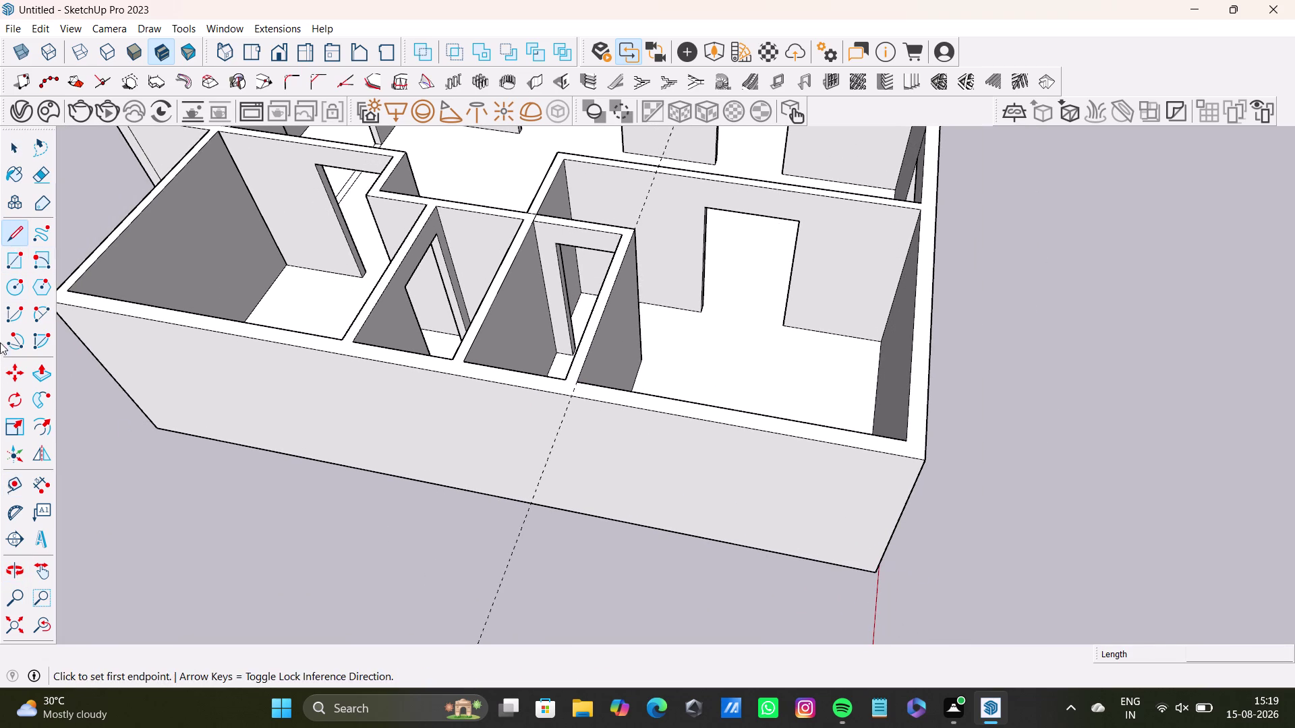
click(13, 475)
scroll(up, 3)
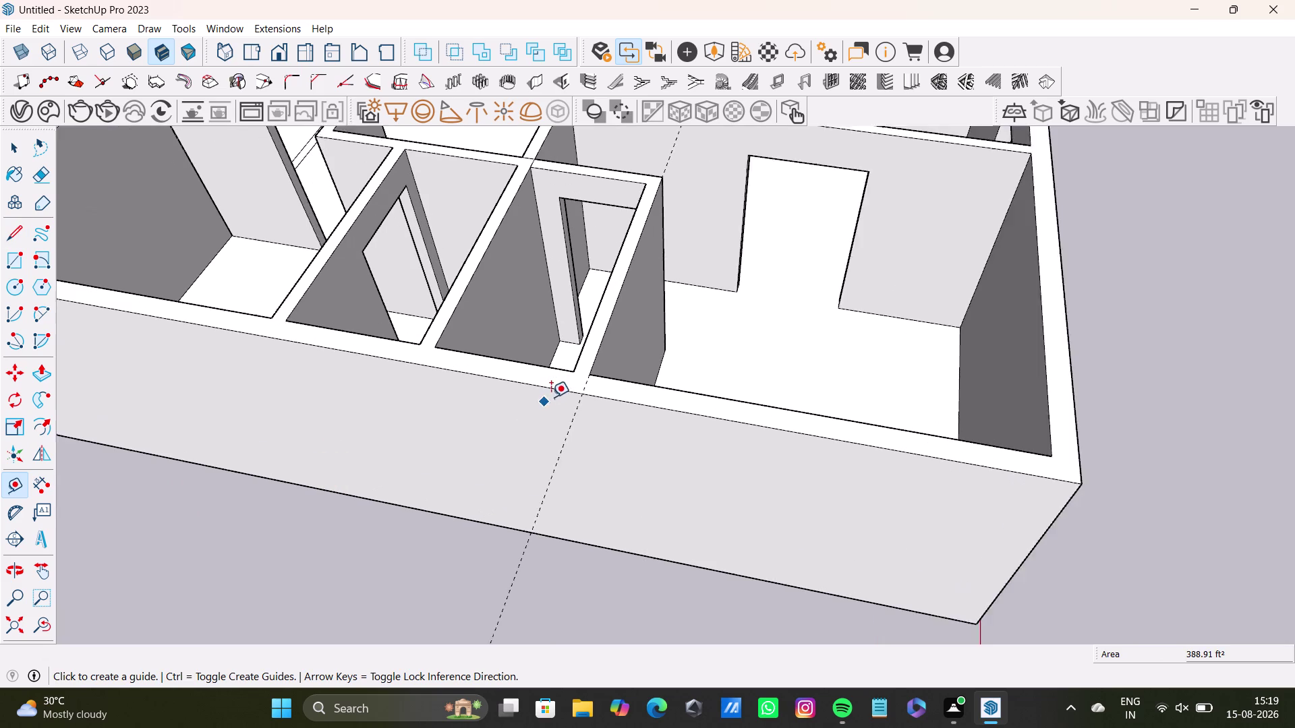
click(590, 383)
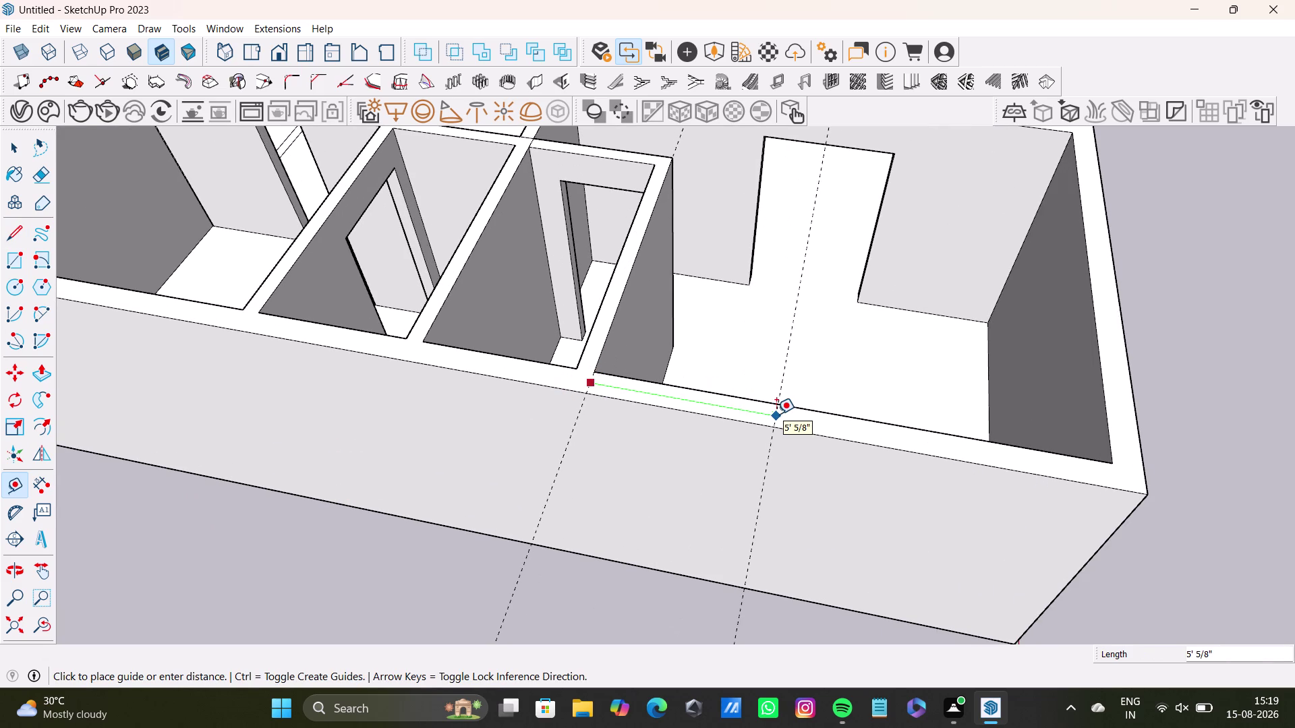
click(882, 429)
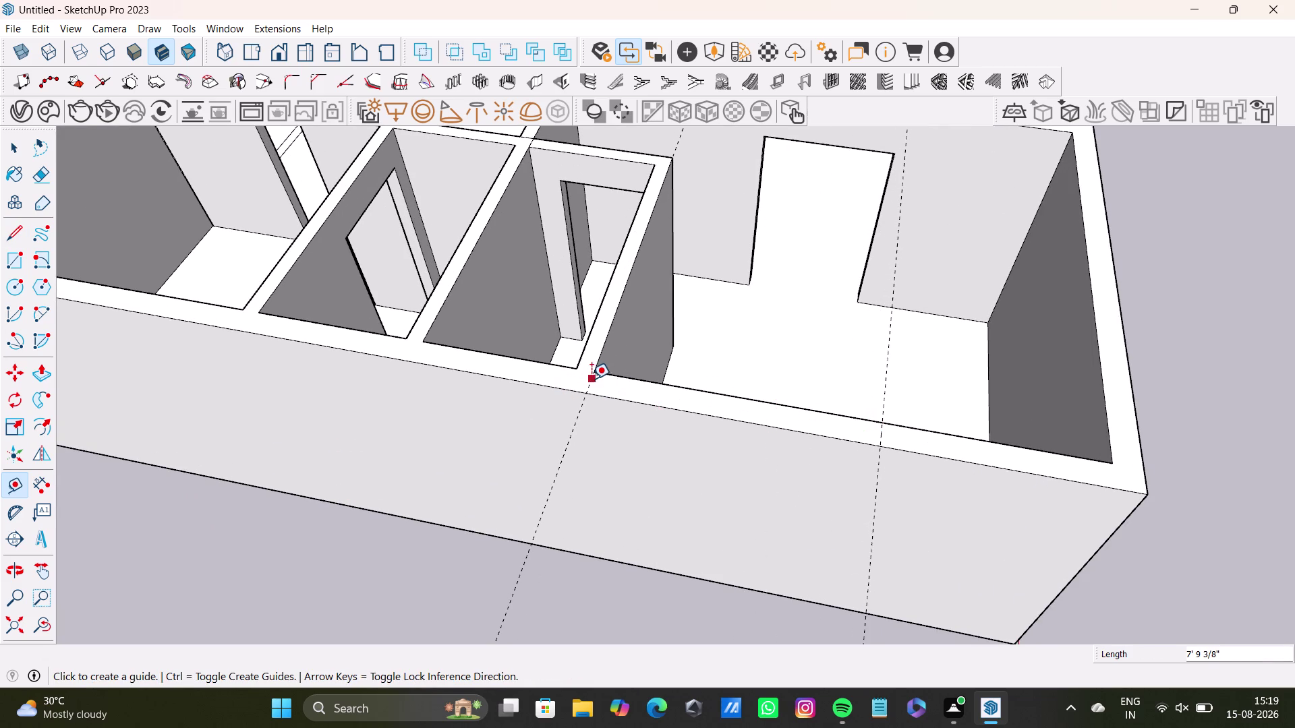
click(591, 379)
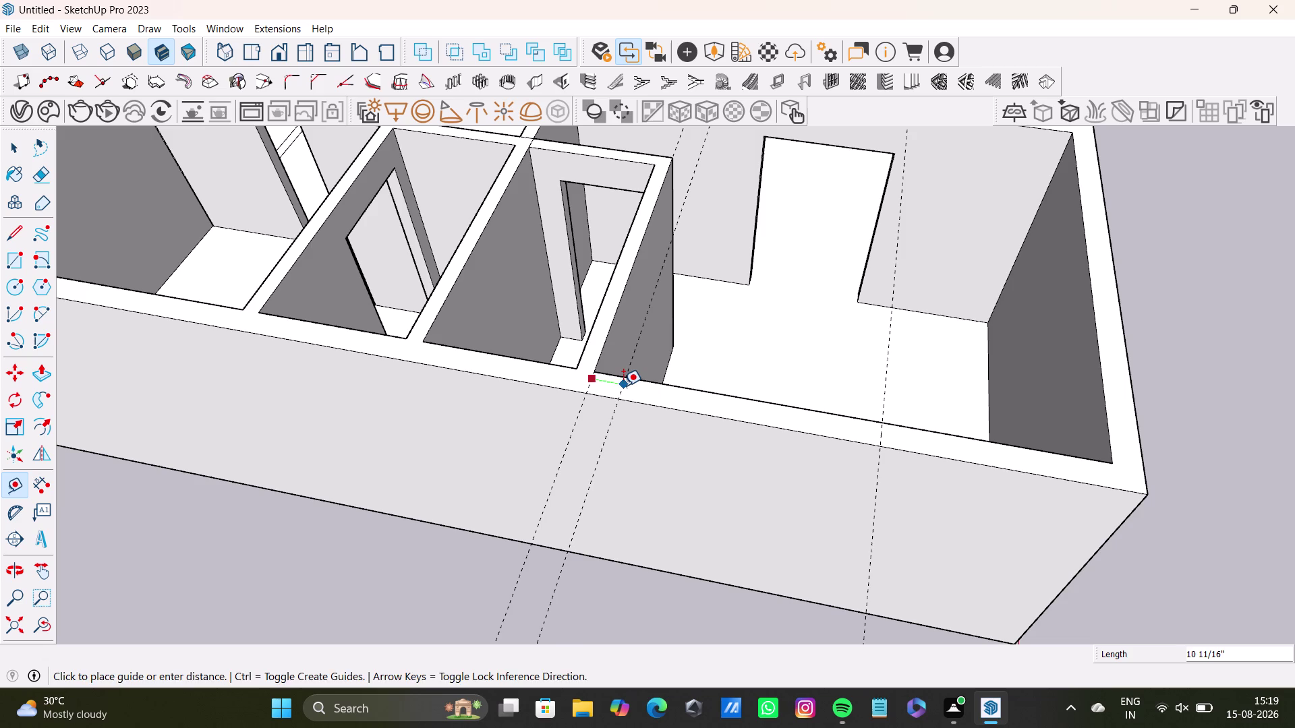
click(623, 386)
Add a guide about ten inches over from the partition edge.
middle_drag(496, 470, 570, 410)
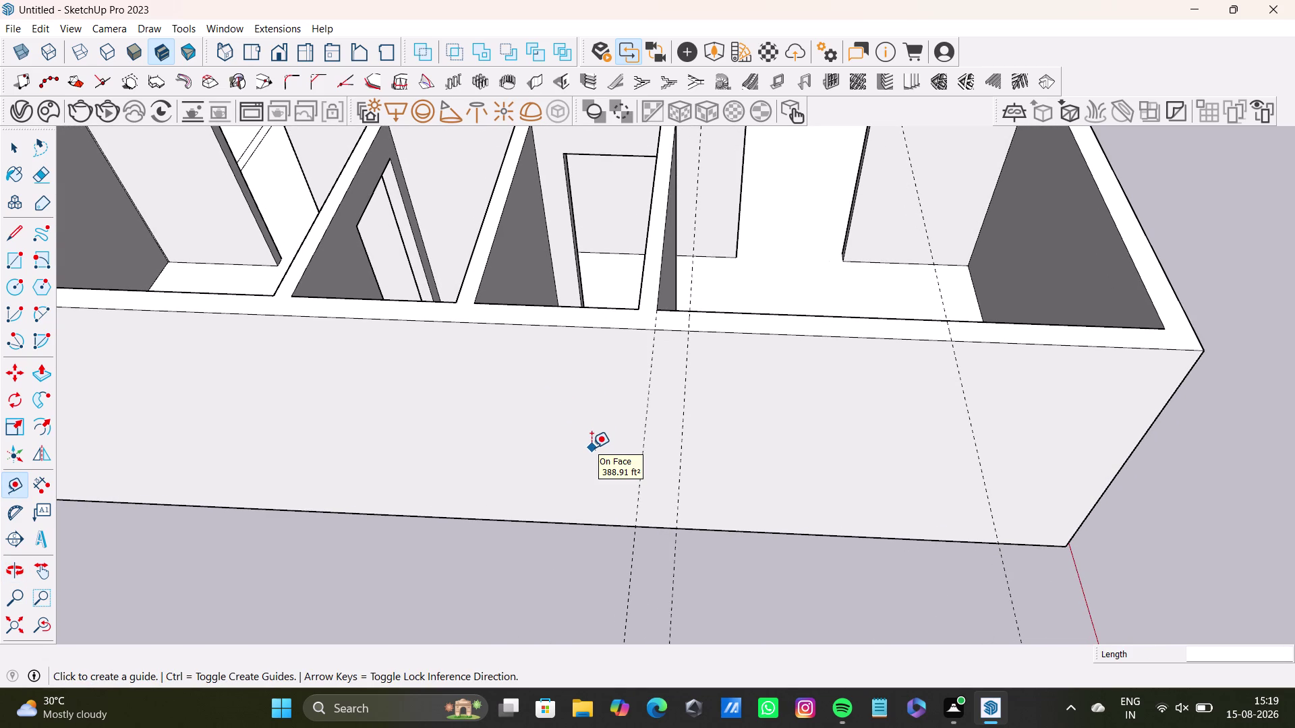
scroll(up, 3)
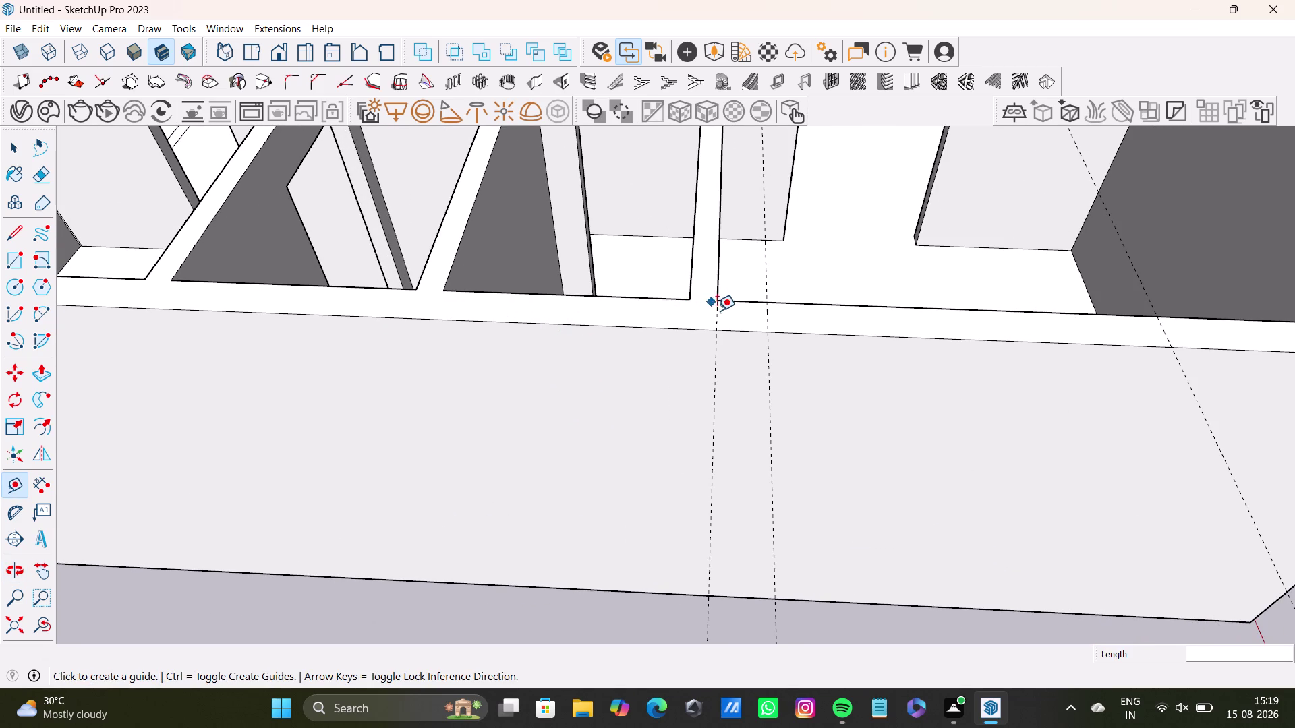
click(718, 317)
click(691, 317)
click(687, 322)
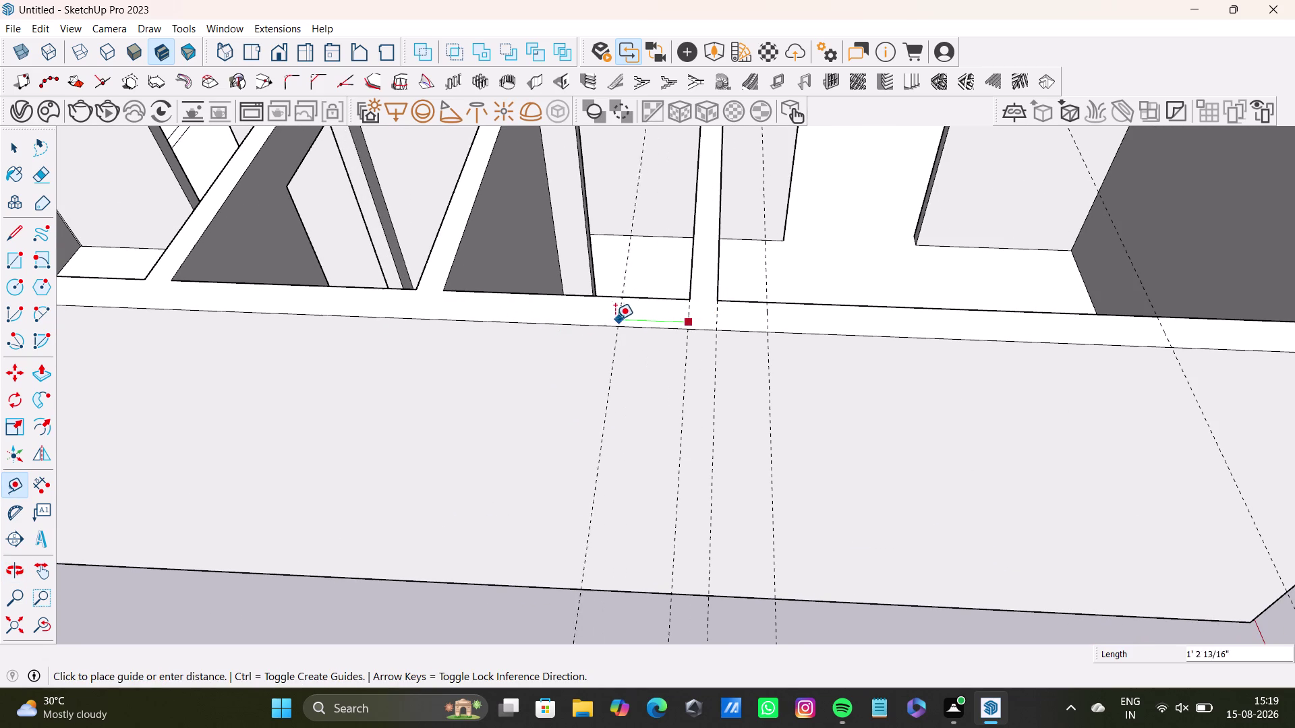
click(639, 331)
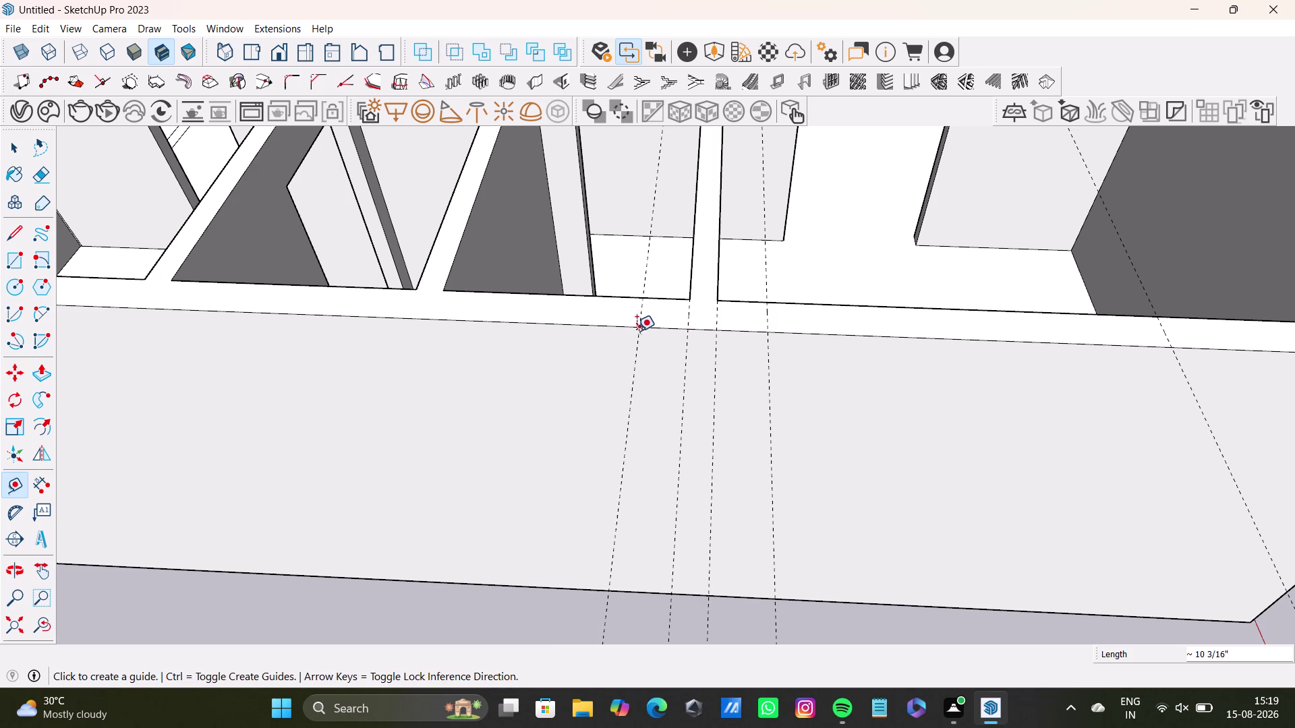
click(635, 331)
key(space)
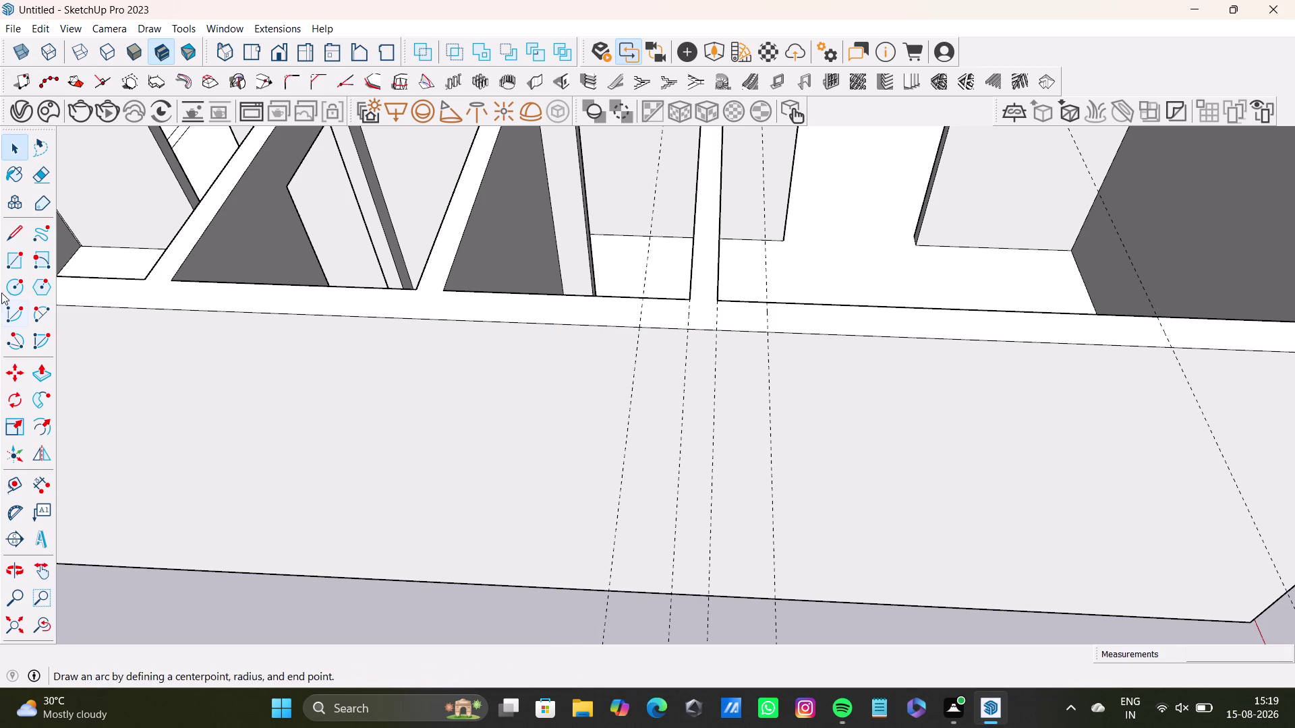
Place another guide about three feet over on the wall face.
click(14, 479)
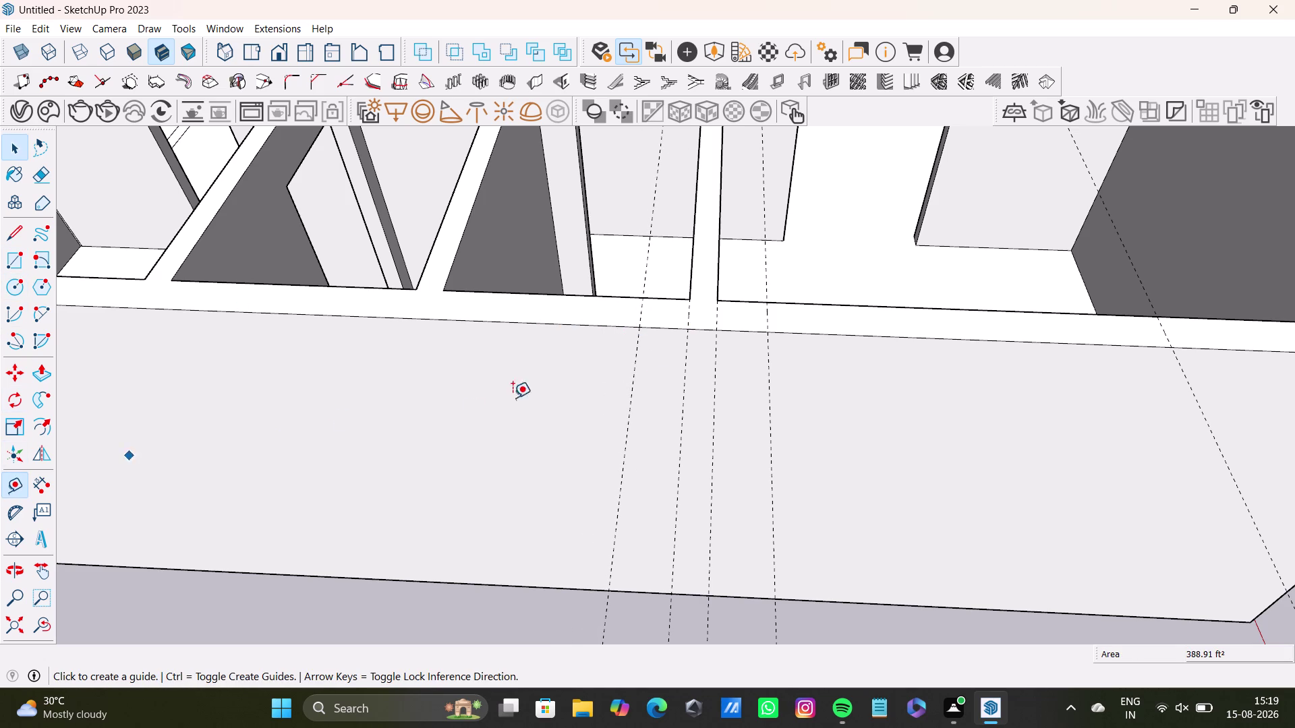
click(626, 424)
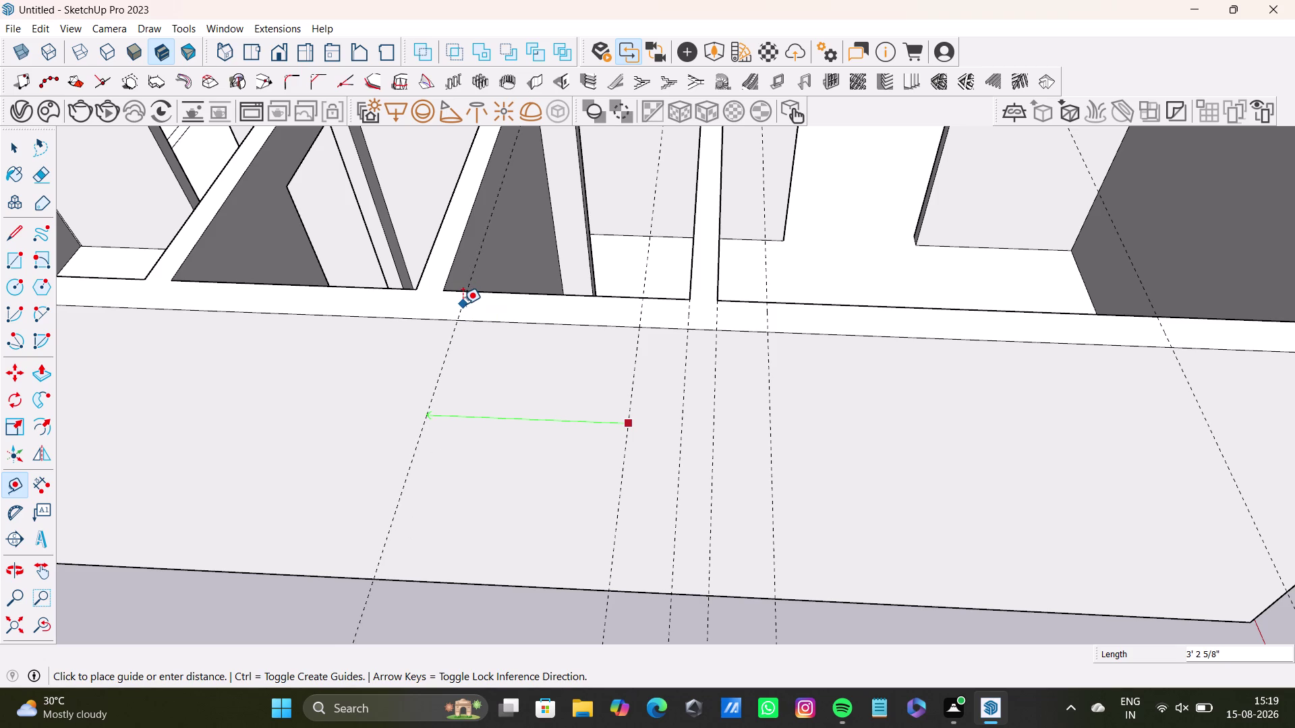
click(463, 304)
key(space)
scroll(down, 3)
middle_drag(518, 388, 569, 425)
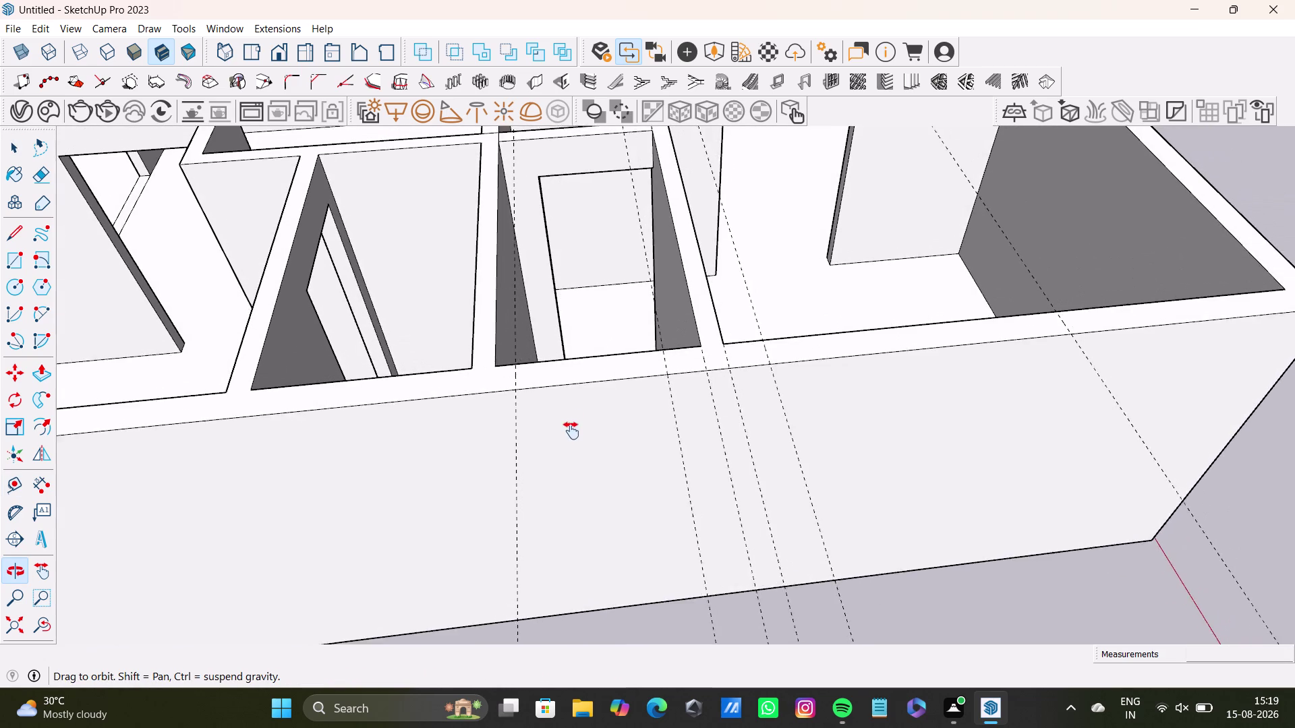
Ready the Tape Measure near the long wall's top edge, undoing two stray changes.
middle_drag(570, 425, 687, 454)
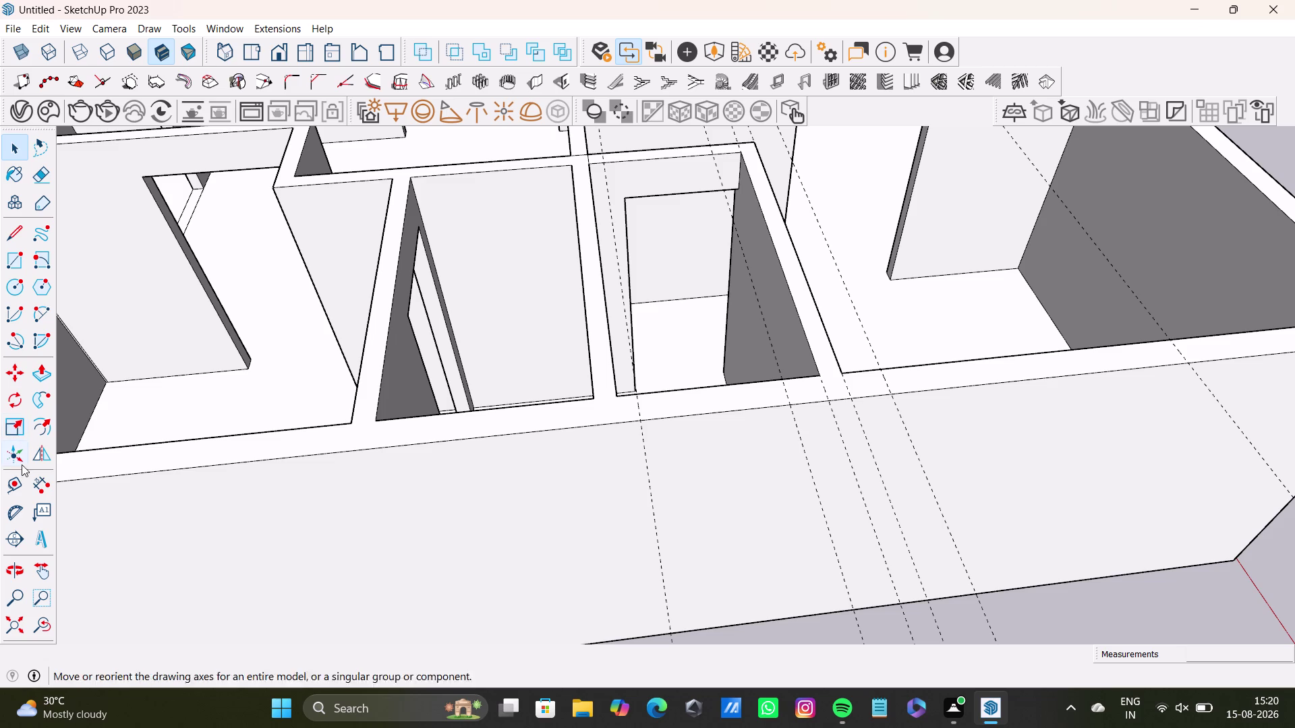
drag(18, 485, 27, 471)
scroll(up, 3)
click(19, 480)
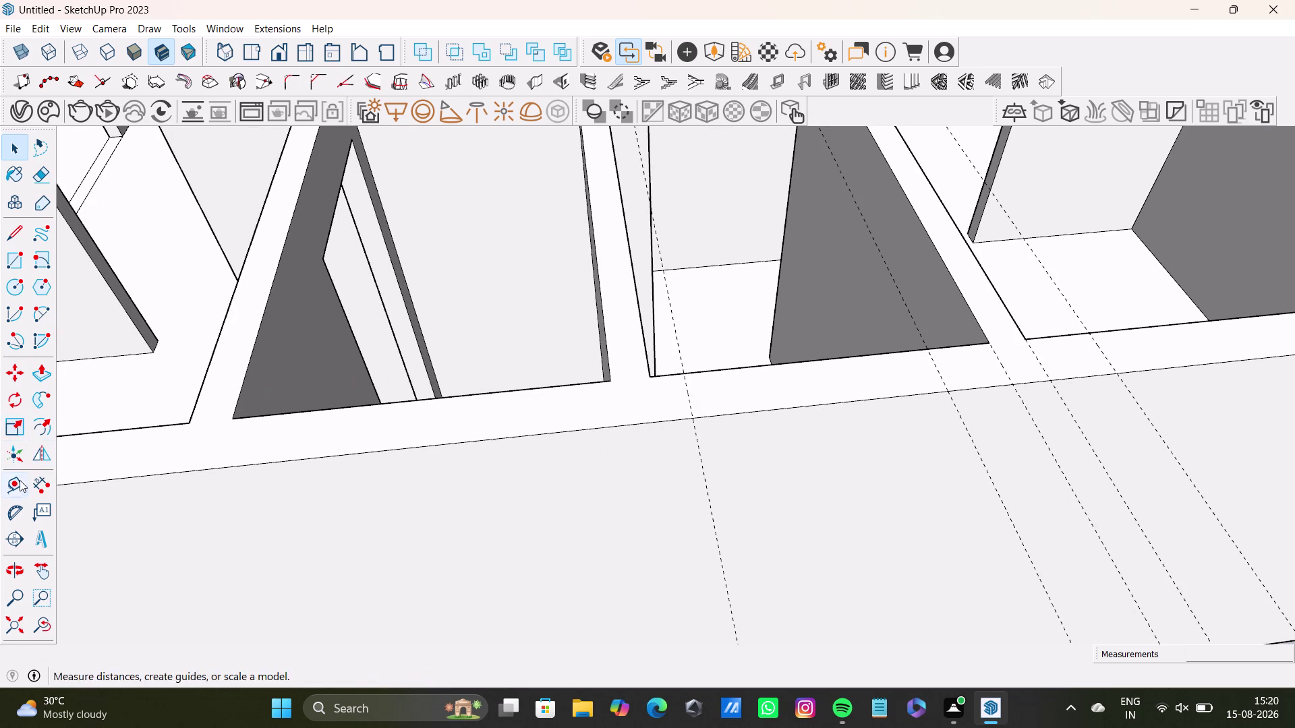
scroll(up, 3)
middle_drag(700, 421, 610, 510)
key(ctrl+z)
key(ctrl+z)
middle_drag(680, 465, 562, 423)
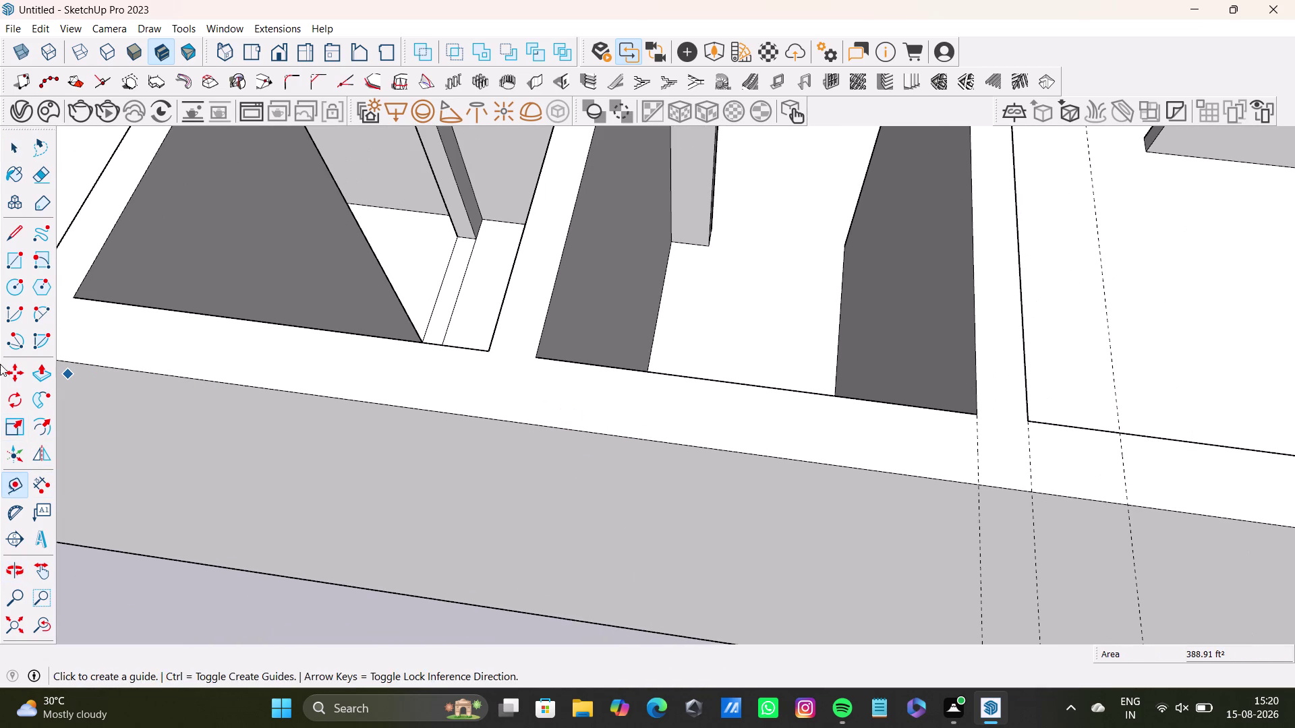
click(16, 482)
scroll(up, 3)
Pull window guides about 8 inches and 3.5 feet from the wall's top edge.
click(983, 468)
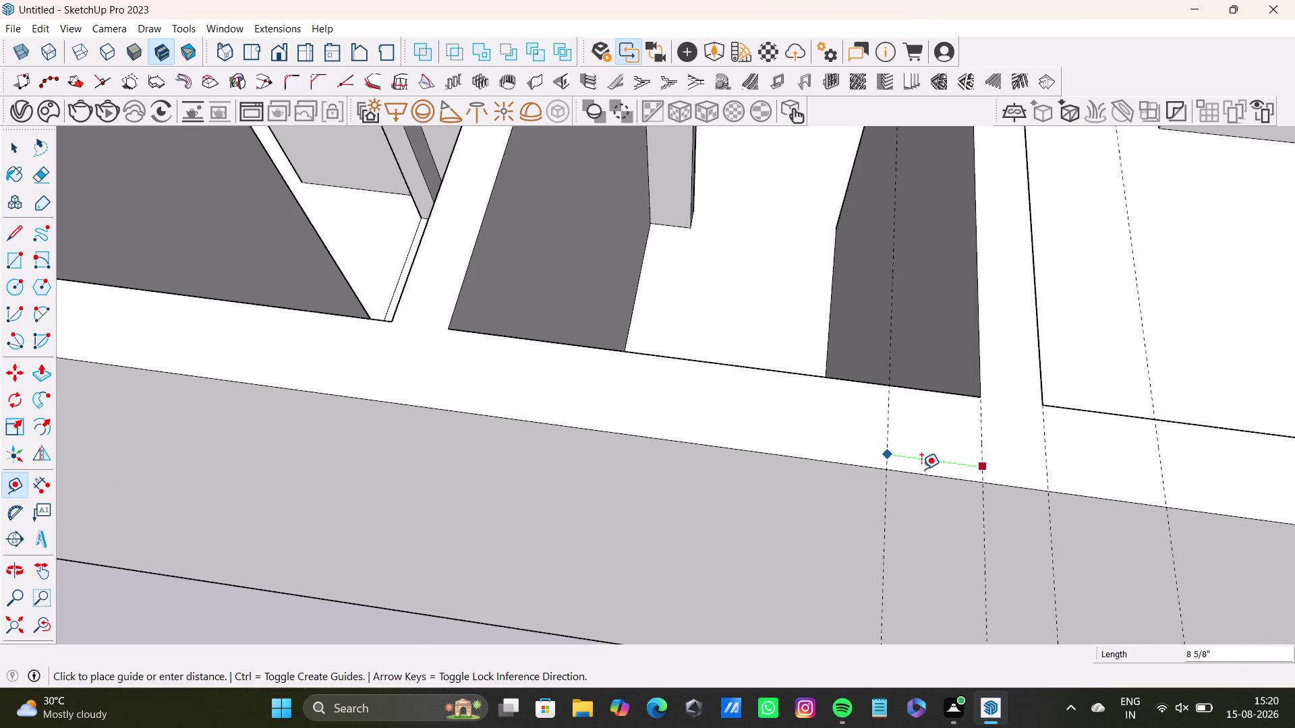
click(930, 470)
drag(930, 450, 905, 447)
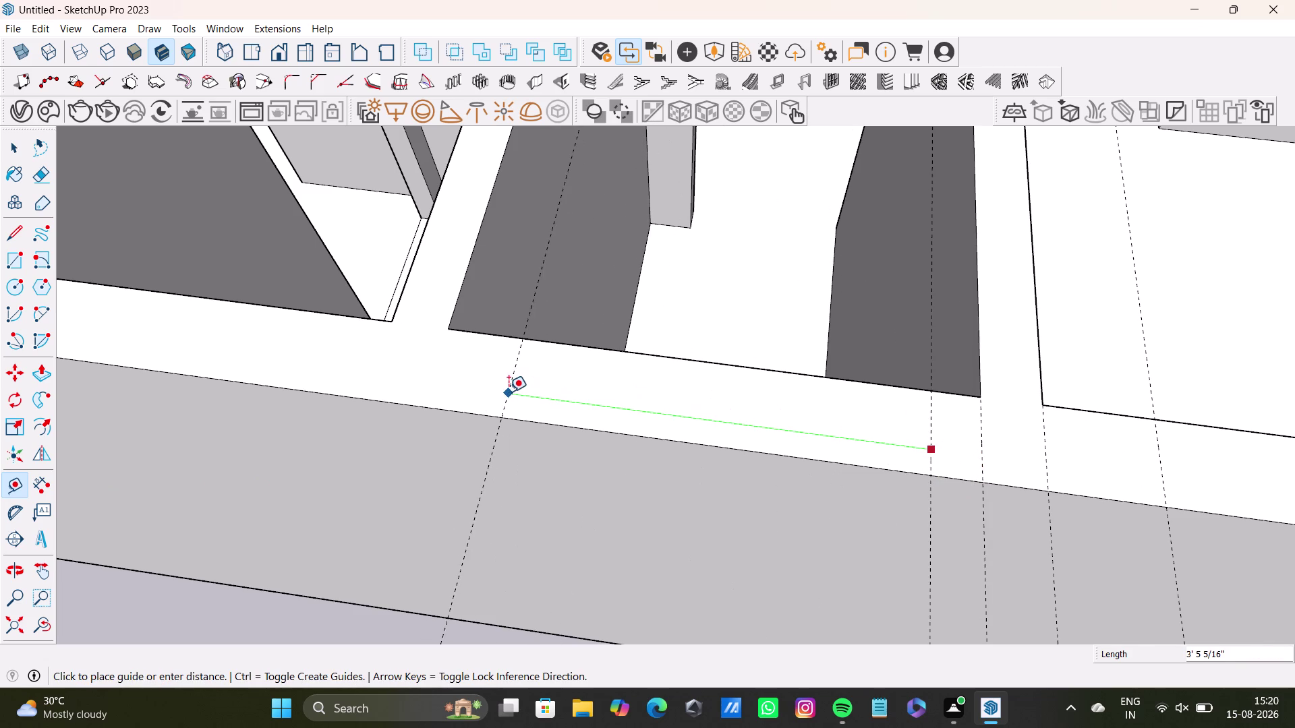
click(505, 390)
scroll(down, 3)
middle_drag(491, 441, 857, 450)
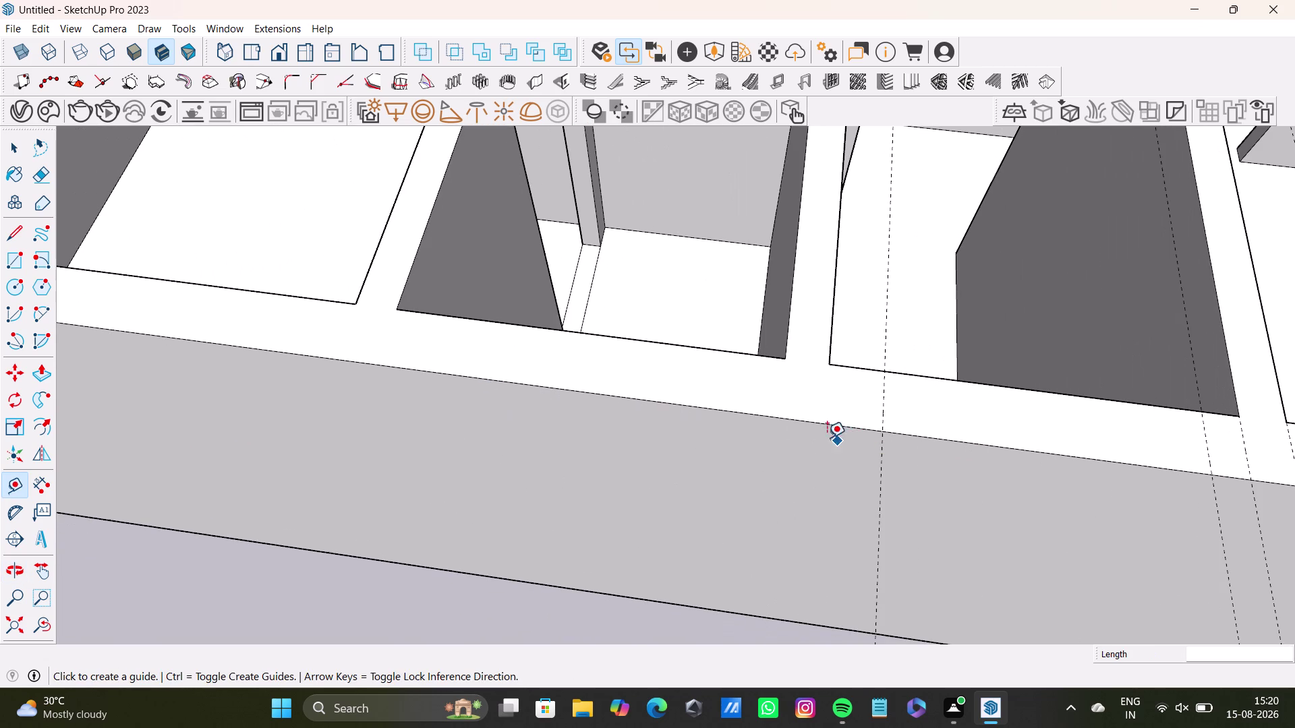
Add guides about 1 foot from the partition edge, then 4 inches and 3 feet.
click(18, 482)
scroll(up, 3)
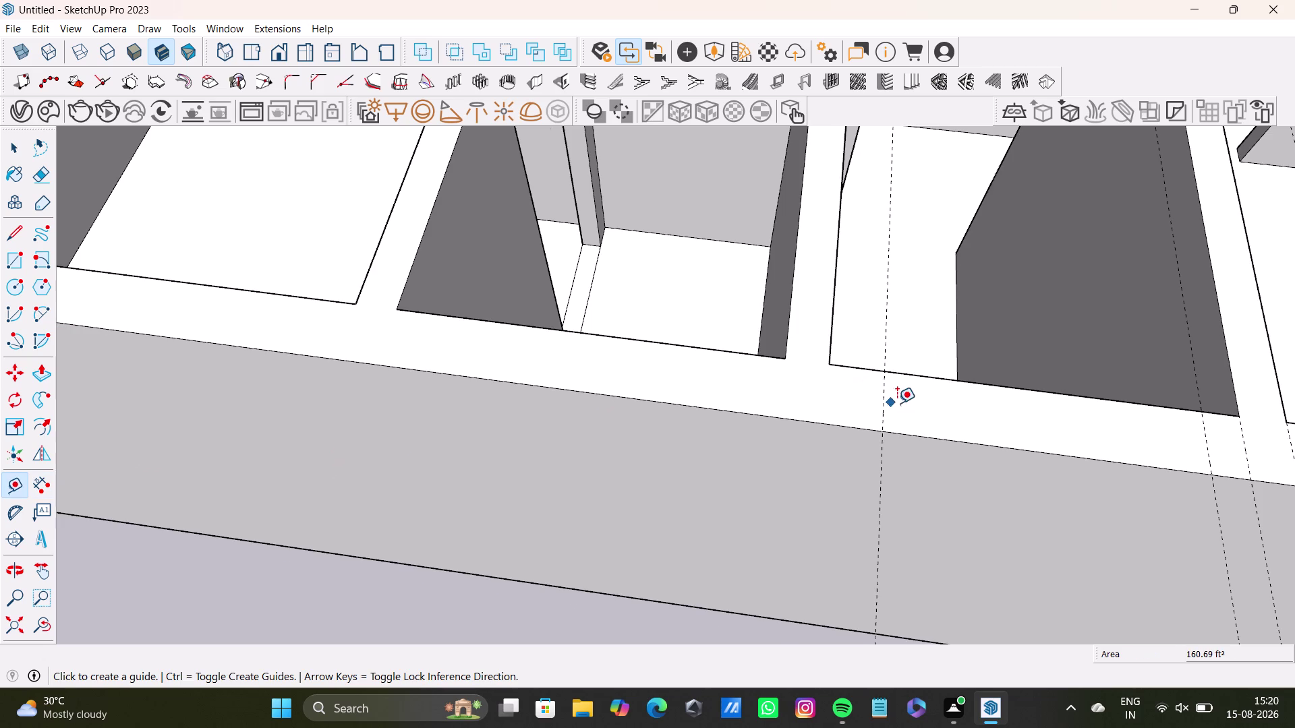
scroll(up, 3)
scroll(down, 3)
click(876, 410)
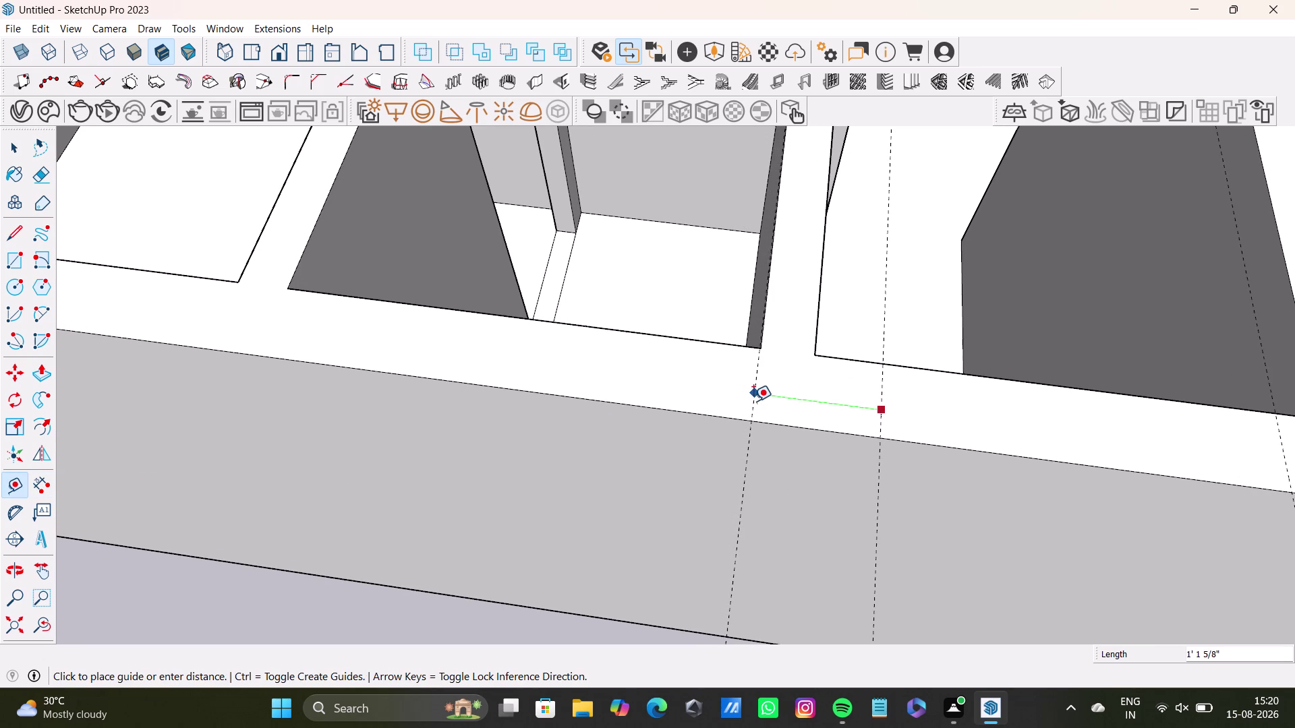
click(753, 401)
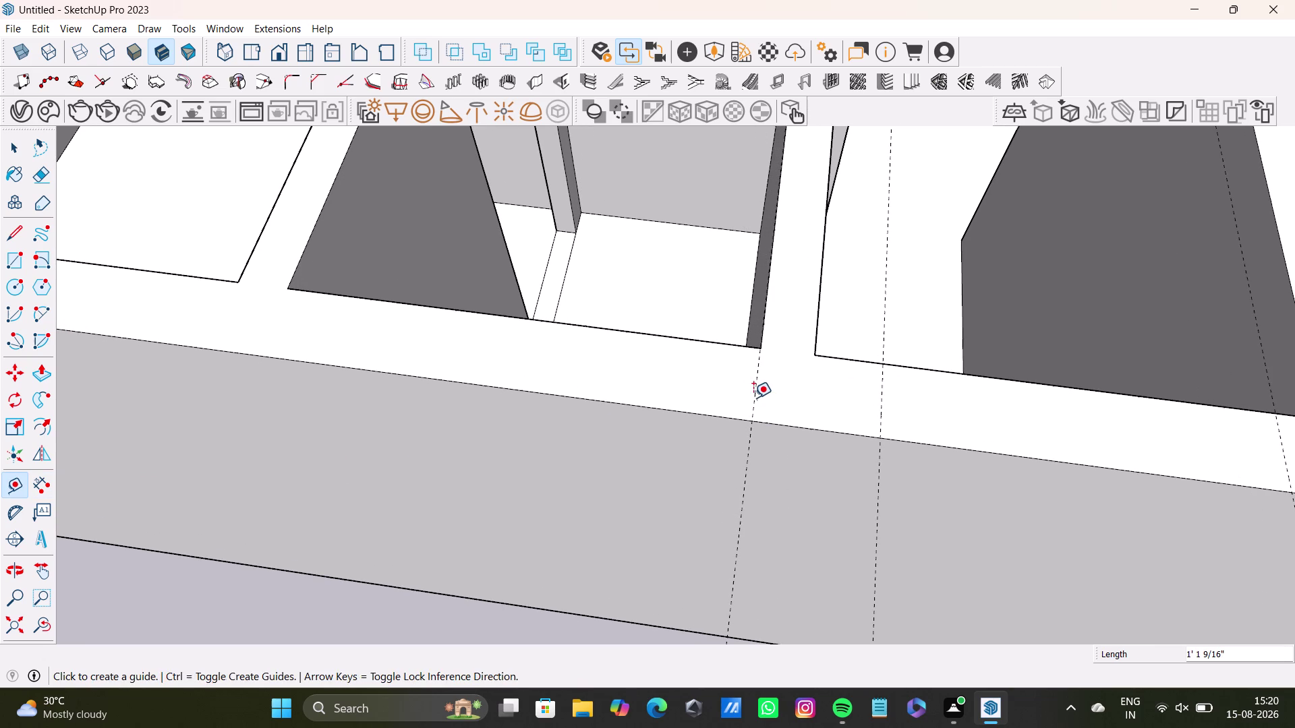
click(752, 395)
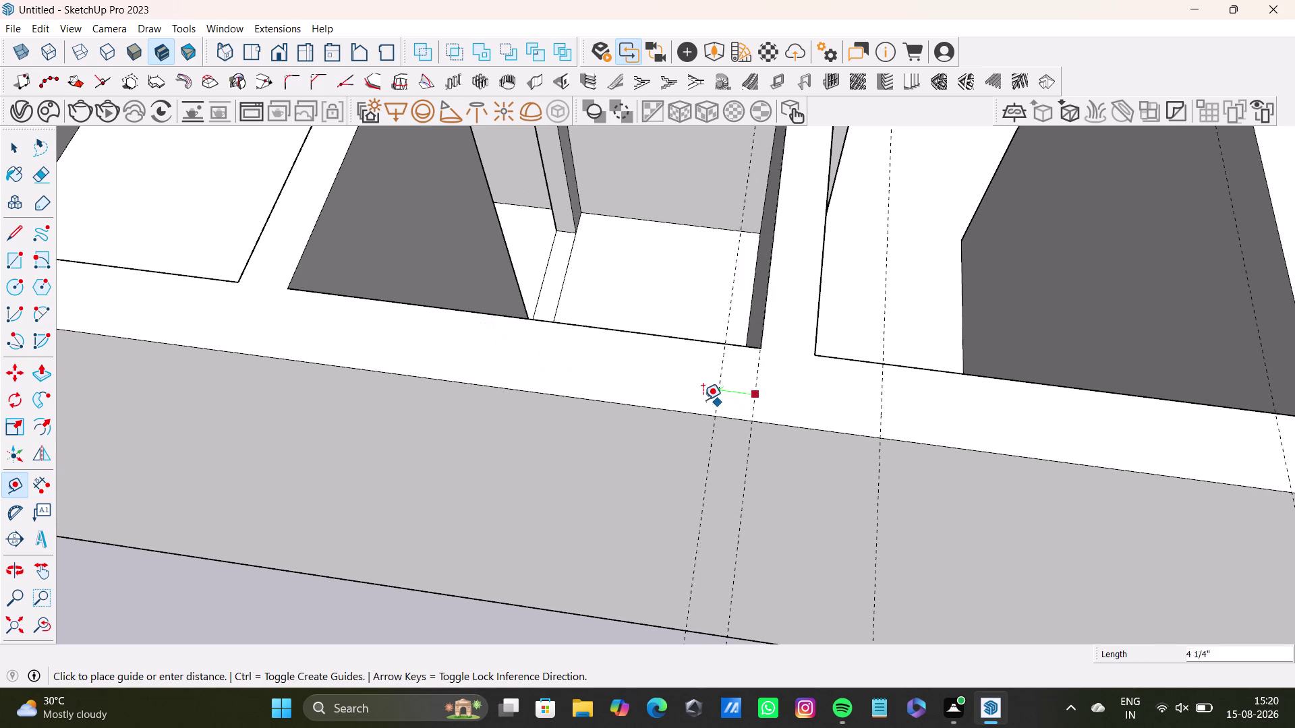
click(662, 395)
drag(664, 392, 643, 387)
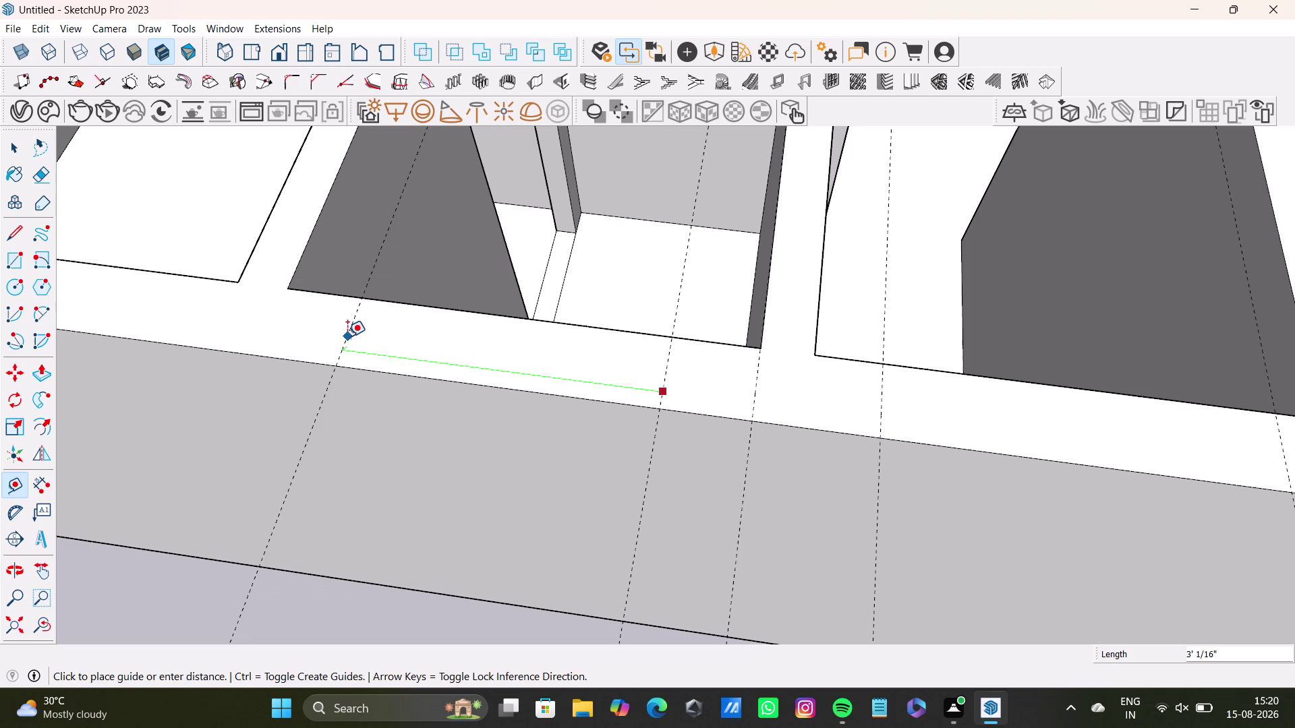
click(346, 336)
Along the wall at the next rooms, place a guide about 9 inches from the partition junction.
middle_drag(373, 370, 614, 398)
middle_drag(696, 454, 539, 425)
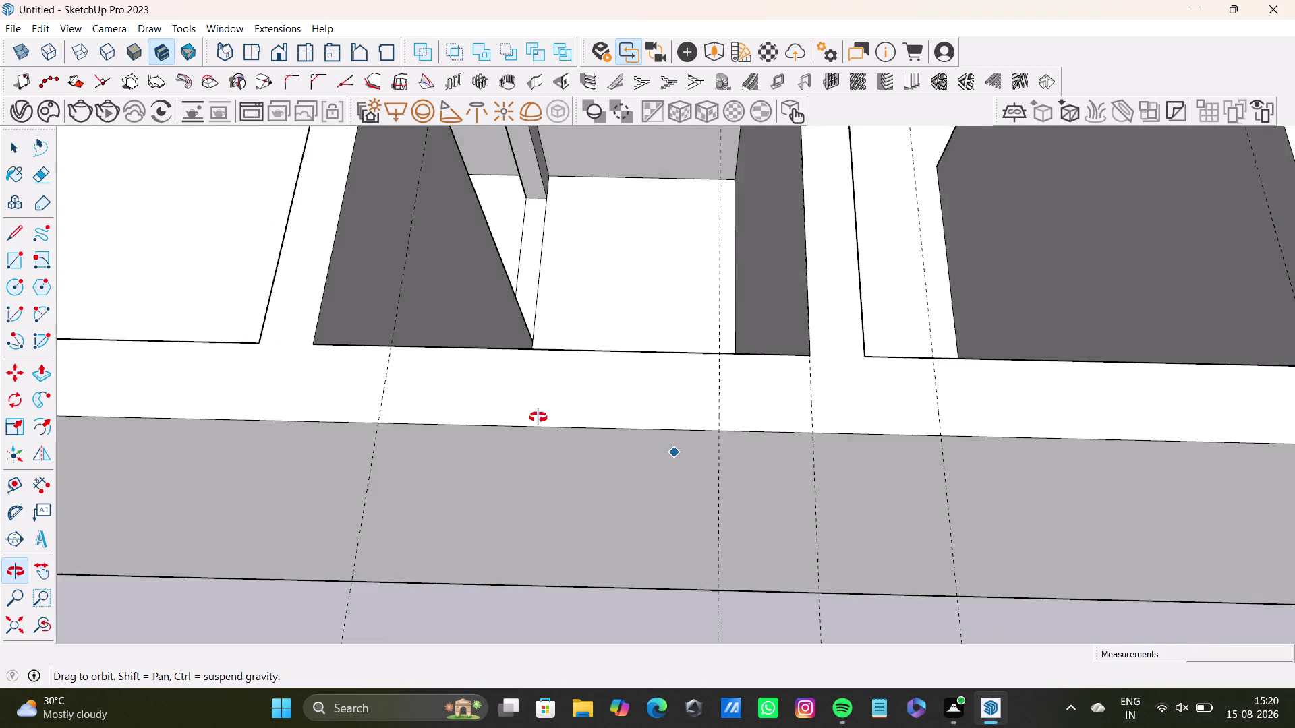
middle_drag(539, 424, 603, 431)
scroll(down, 3)
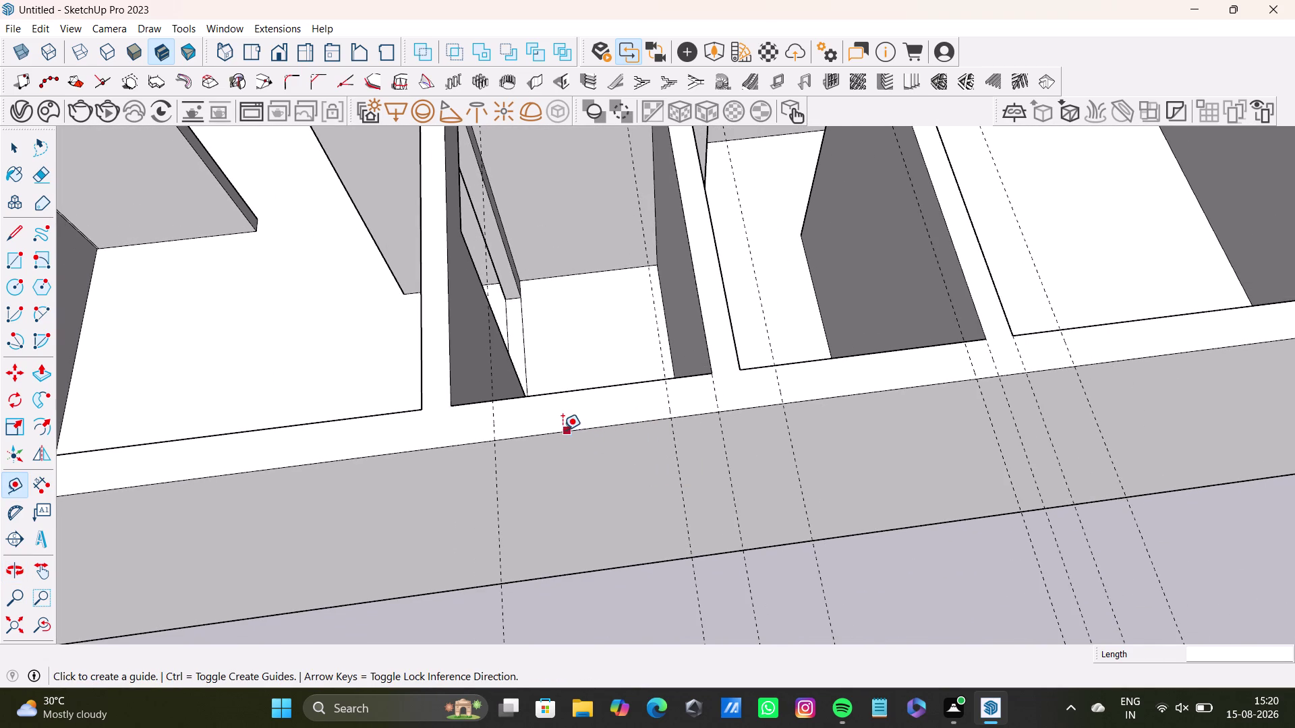
middle_drag(528, 408, 595, 372)
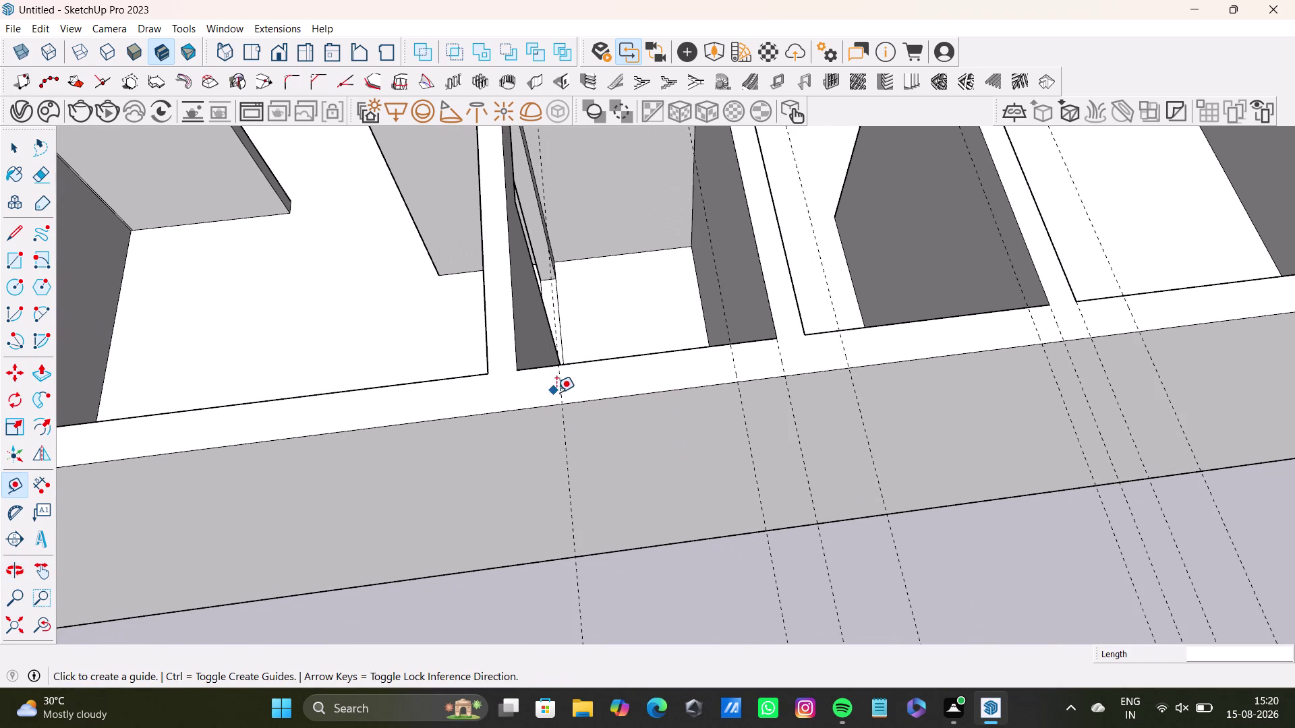
click(560, 391)
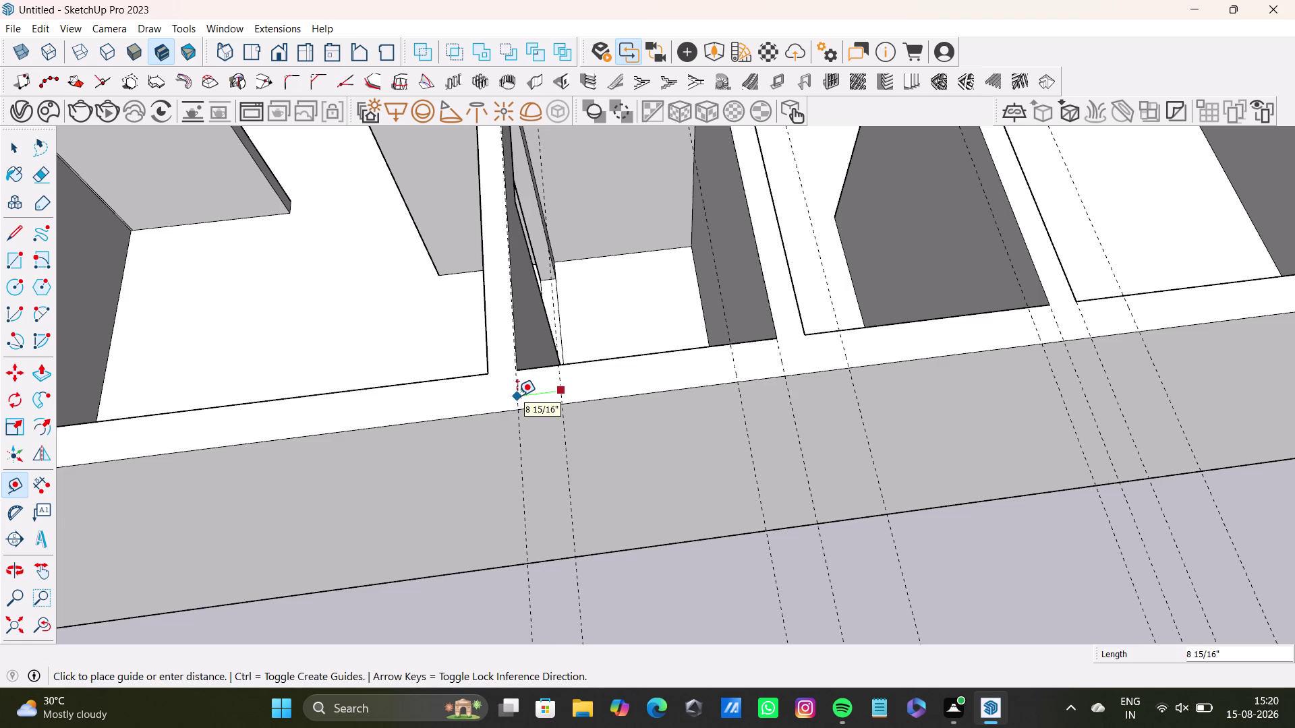
click(518, 398)
scroll(down, 3)
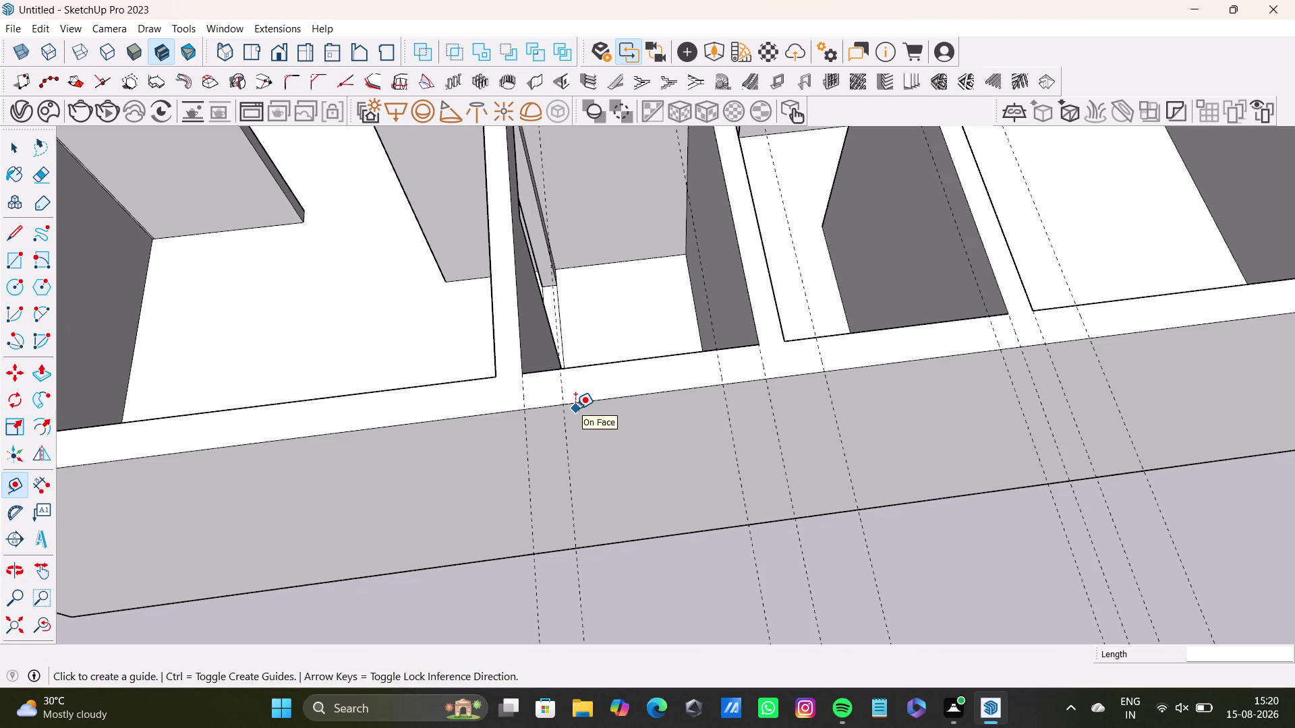
Place two more offset guides near the wall's left end, then orbit around the corner.
middle_drag(510, 419, 688, 366)
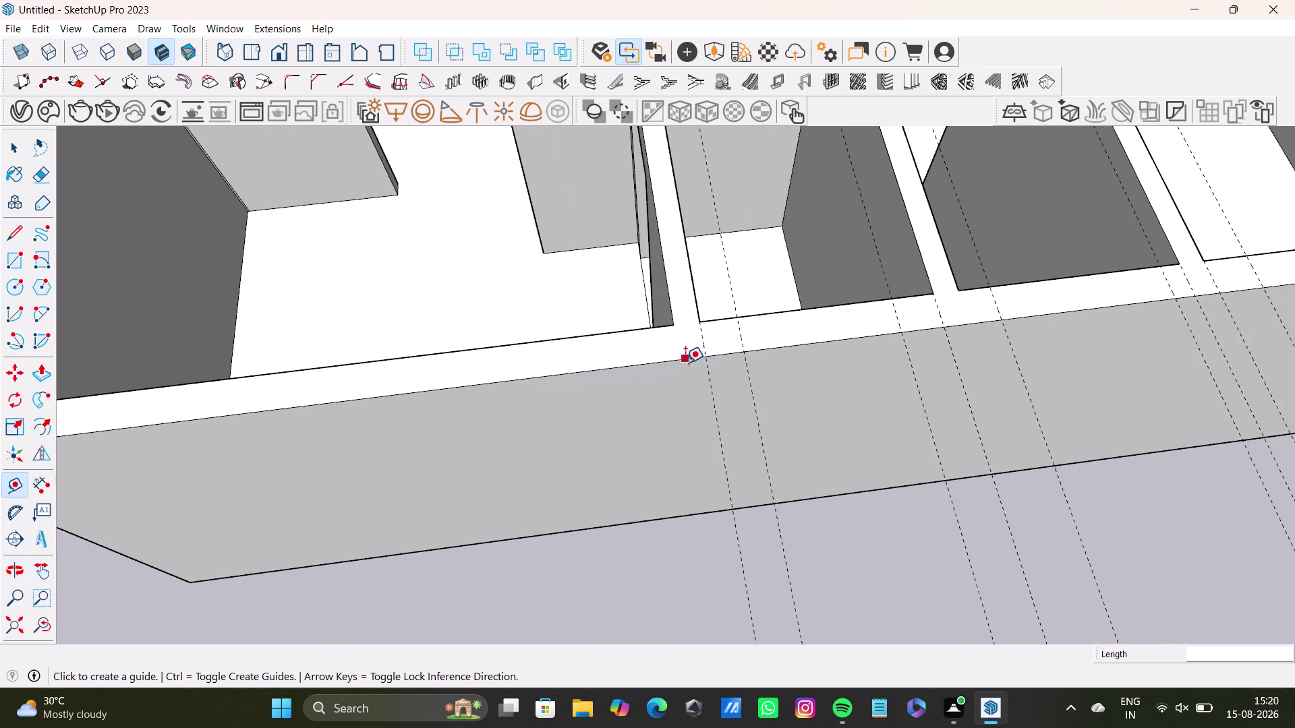
click(709, 370)
middle_drag(486, 368, 672, 366)
middle_drag(692, 383, 636, 391)
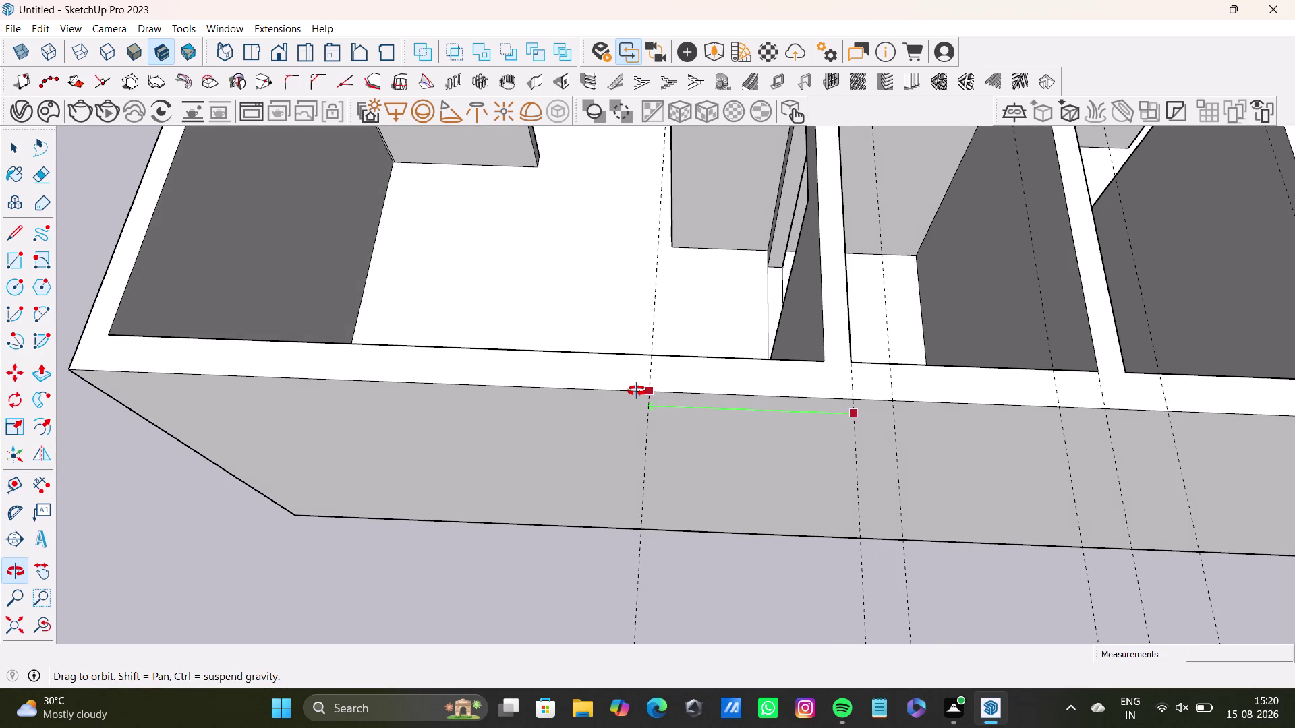
middle_drag(637, 391, 648, 392)
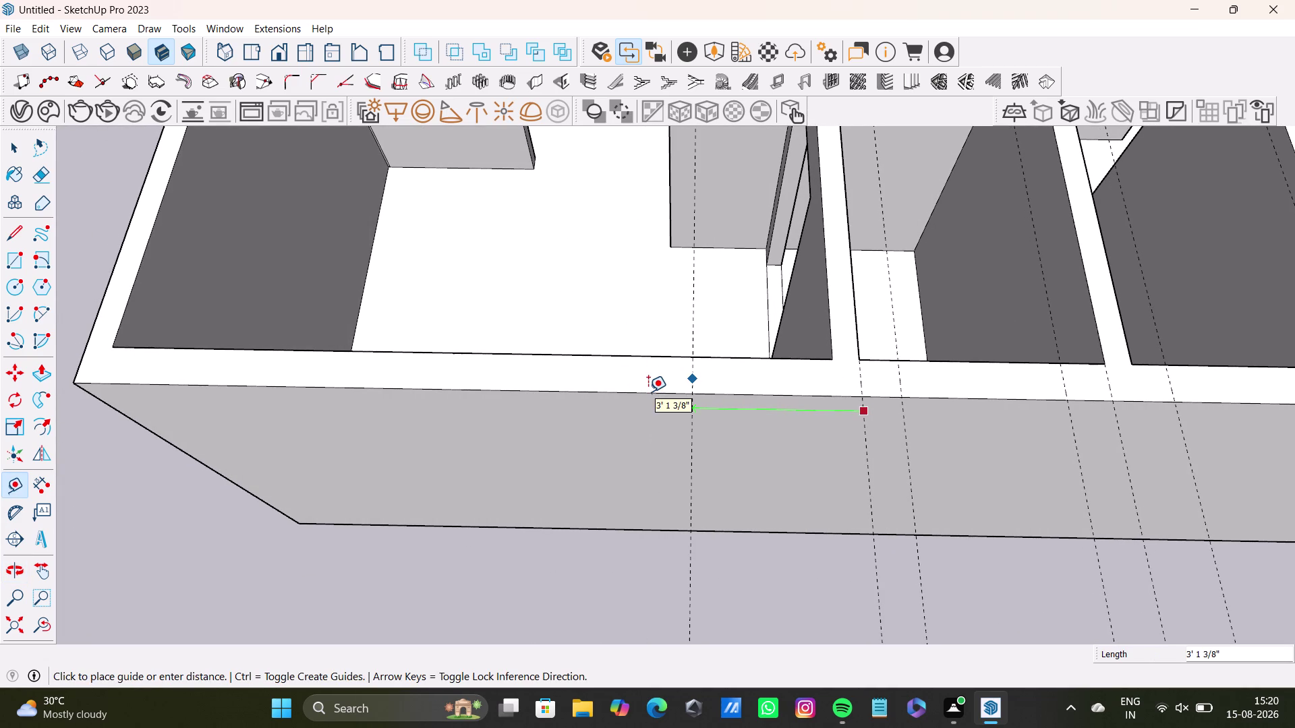
click(555, 390)
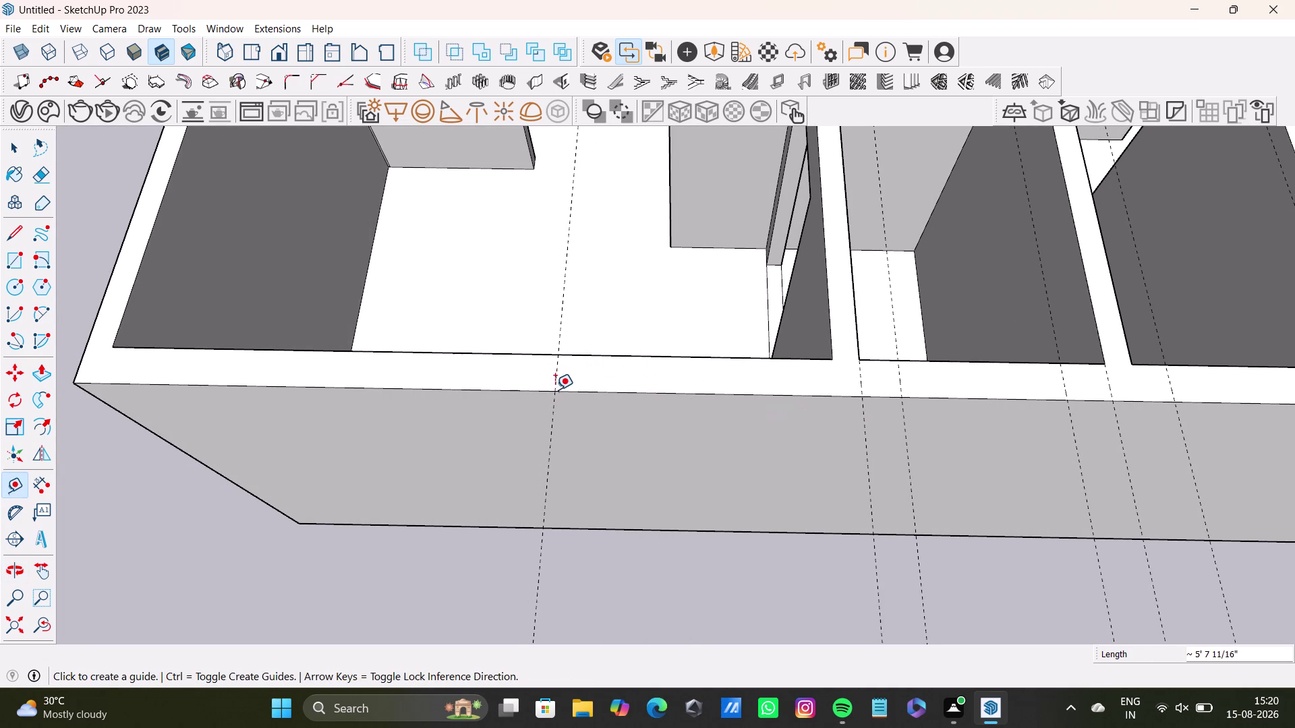
drag(554, 381, 539, 379)
click(281, 361)
middle_drag(311, 404, 325, 411)
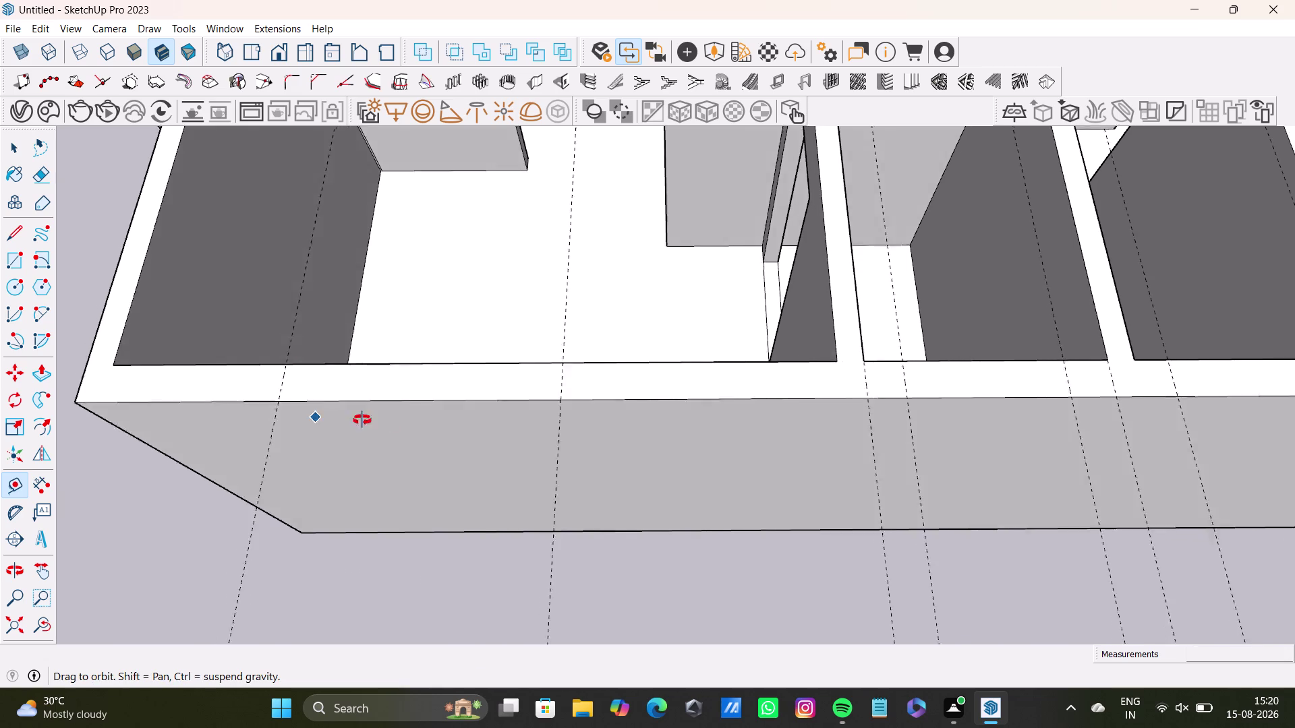
middle_drag(325, 411, 624, 450)
middle_drag(644, 465, 951, 465)
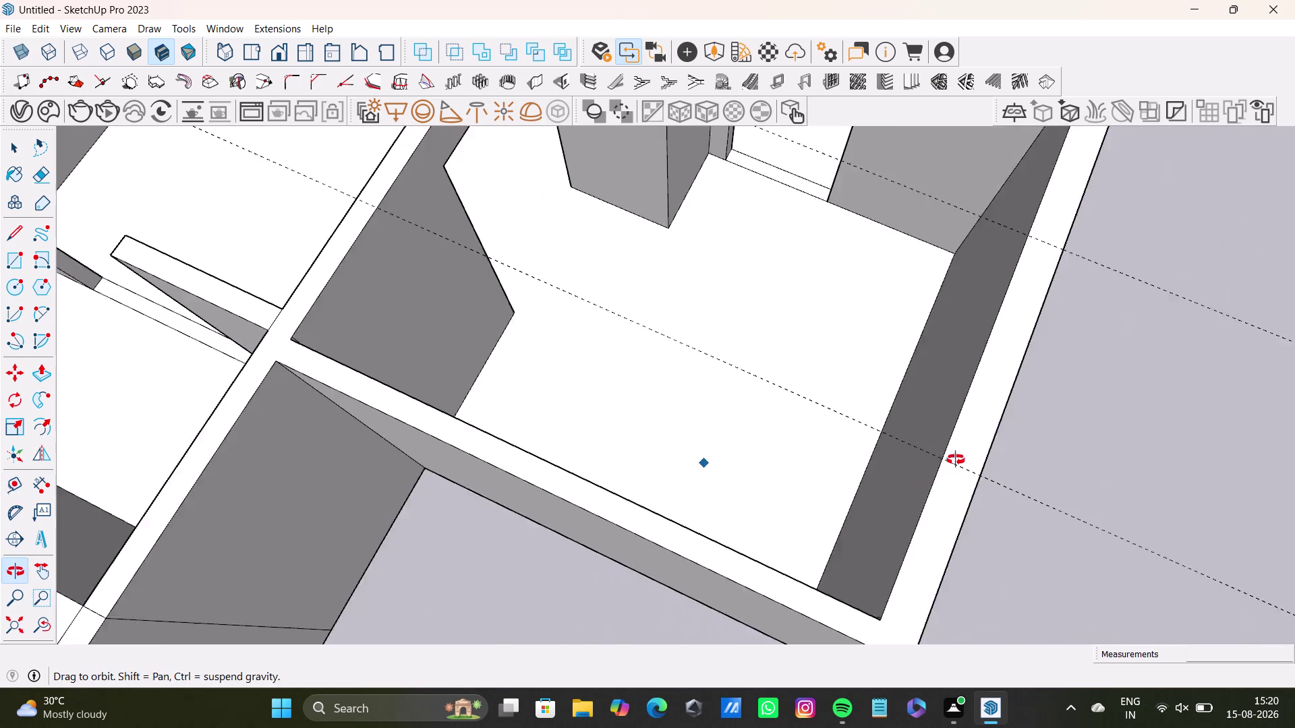
Face the long exterior wall and undo two recent changes.
middle_drag(951, 466, 956, 457)
middle_drag(878, 572, 886, 557)
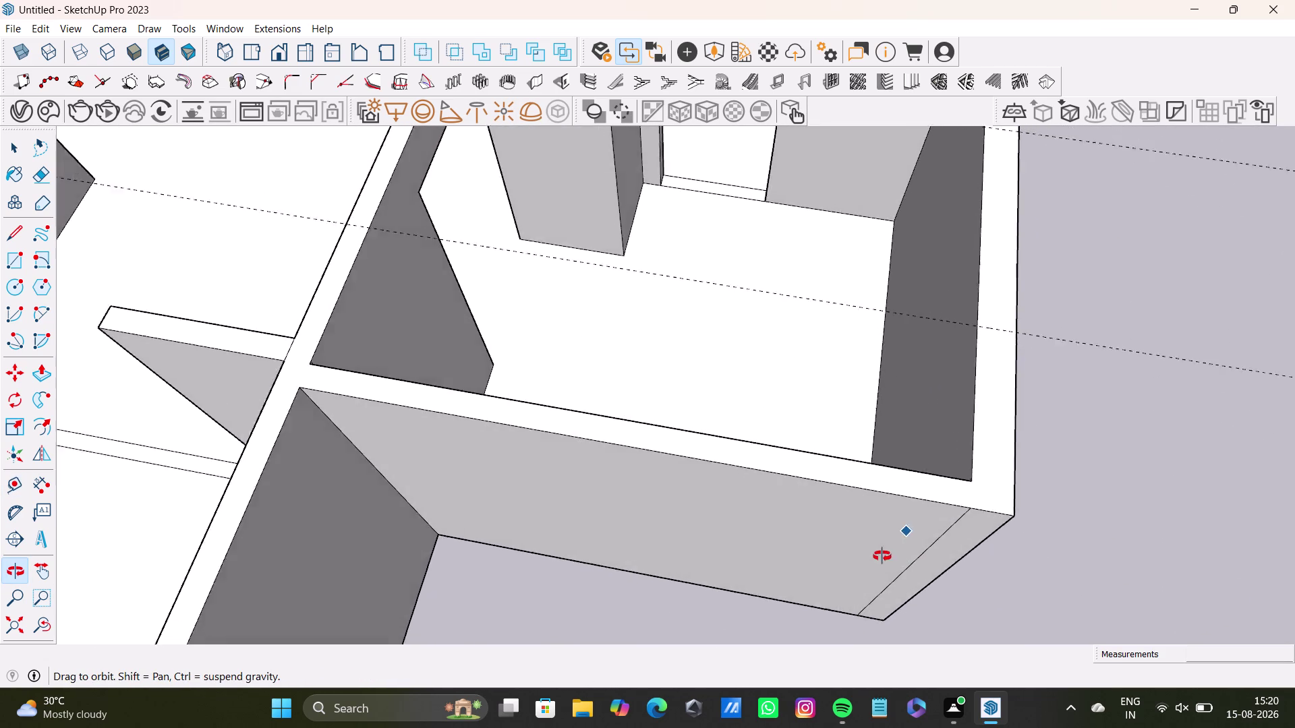
middle_drag(887, 556, 440, 452)
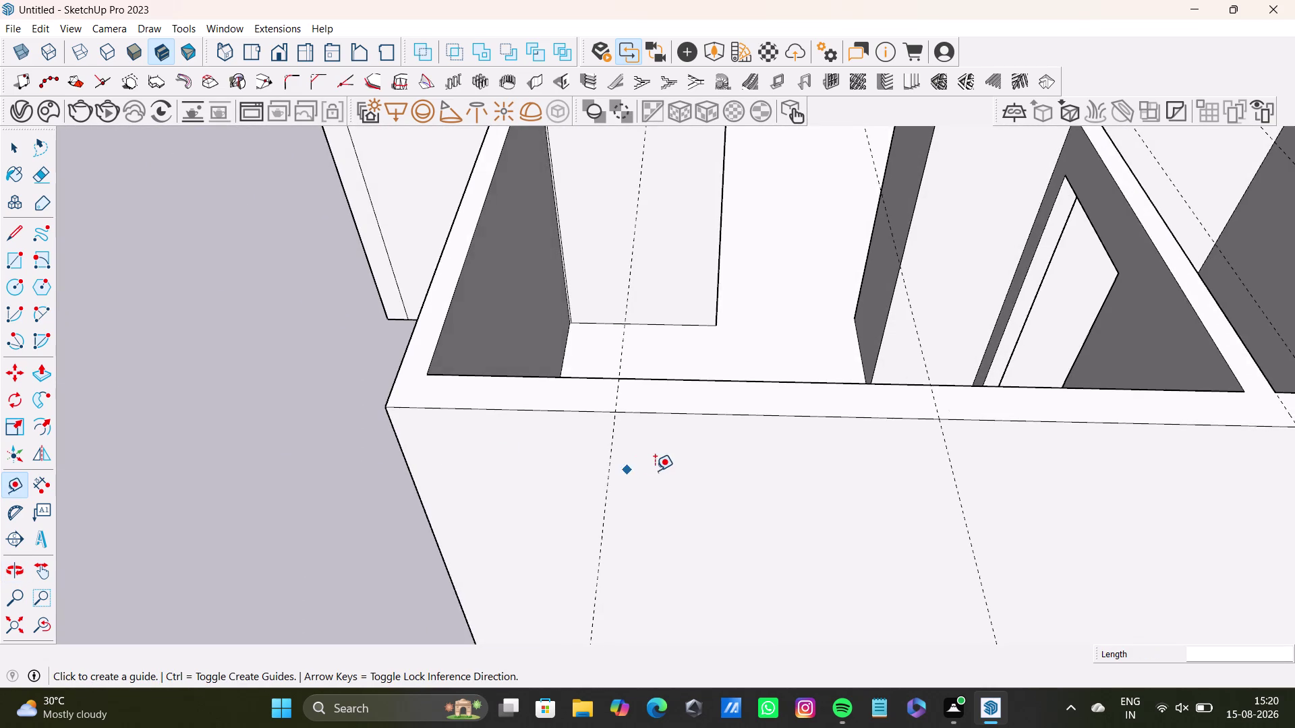
scroll(down, 3)
key(ctrl+z)
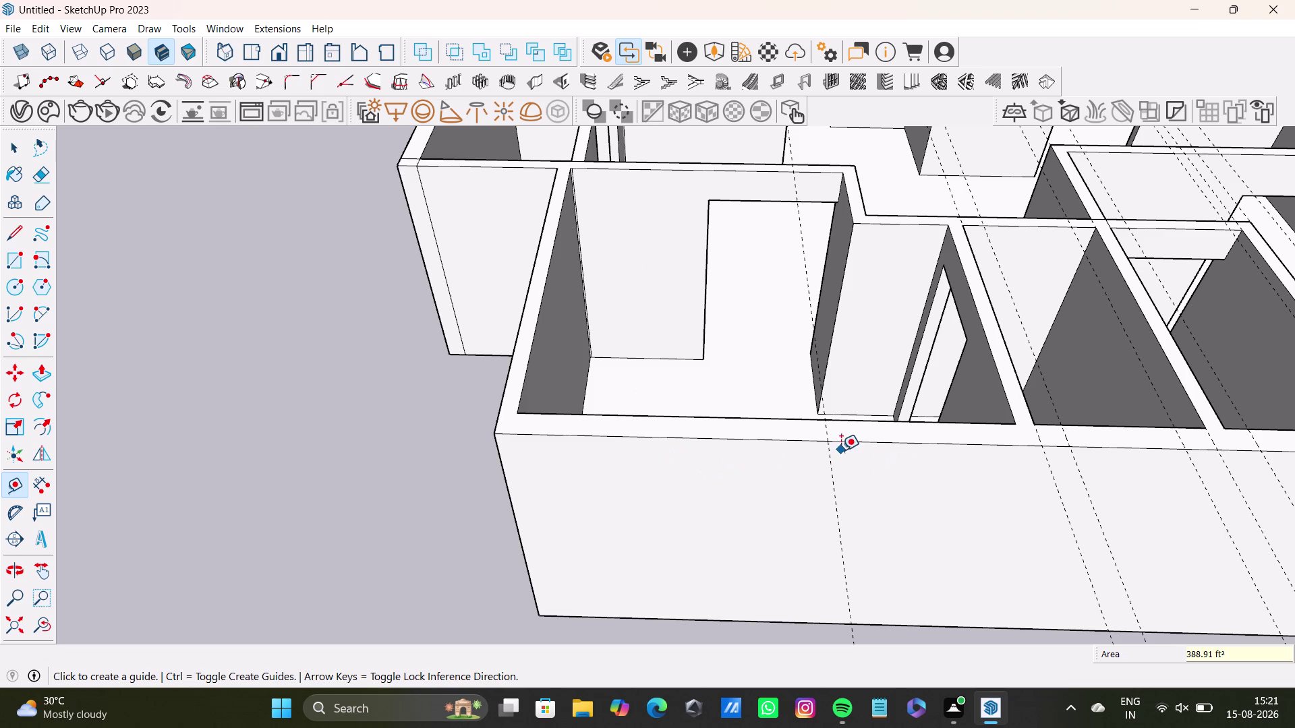
key(ctrl+z)
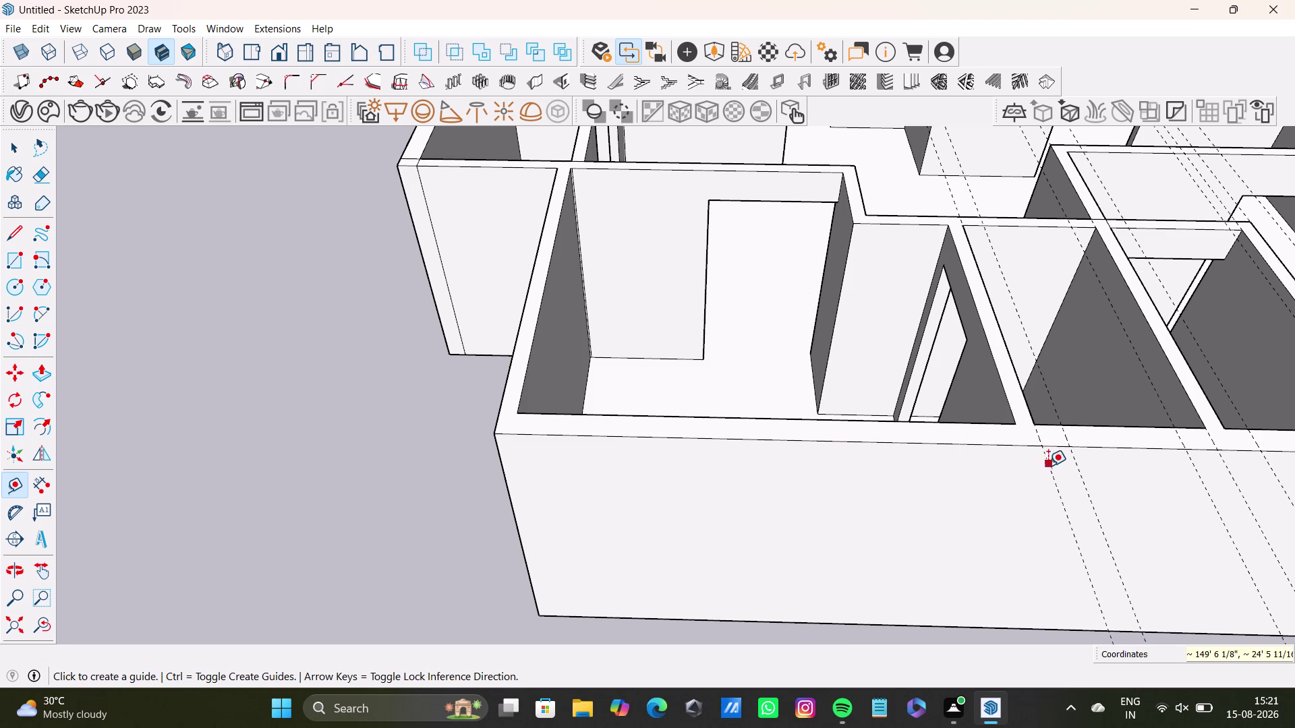
Place two window offset guides along the long wall's top edge.
click(1040, 439)
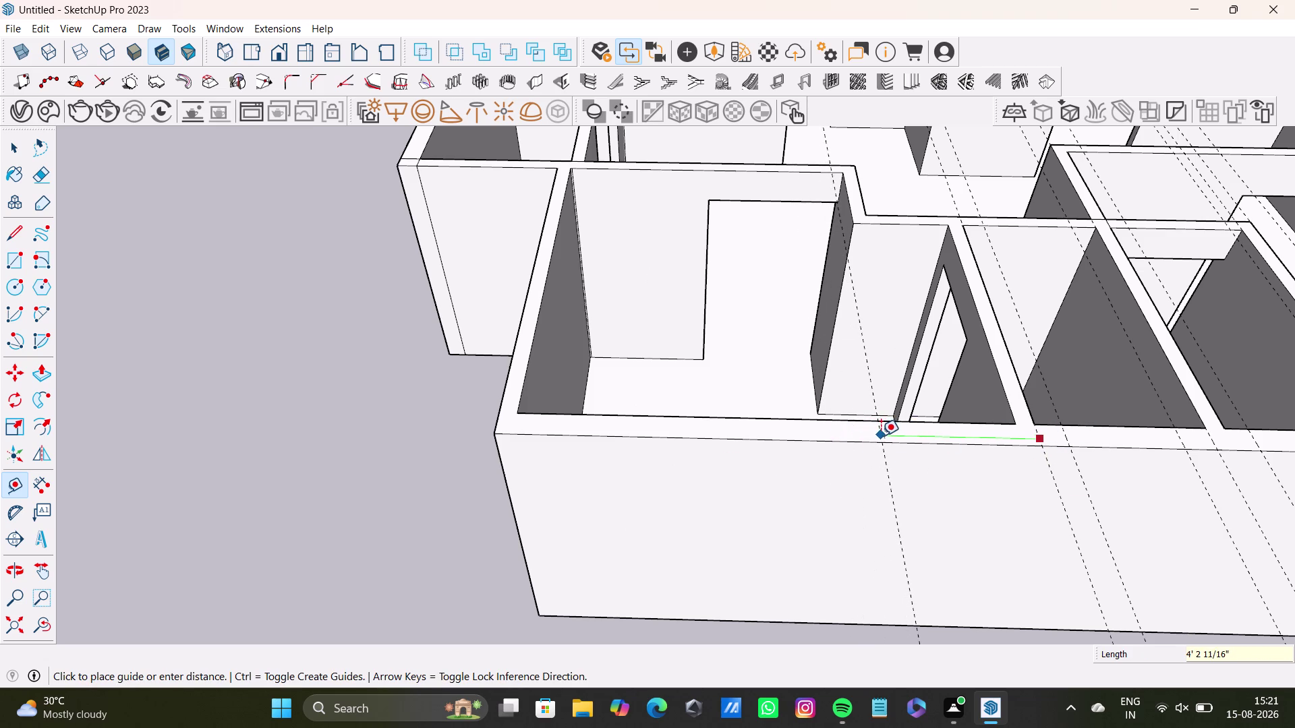
click(880, 436)
drag(877, 429, 869, 429)
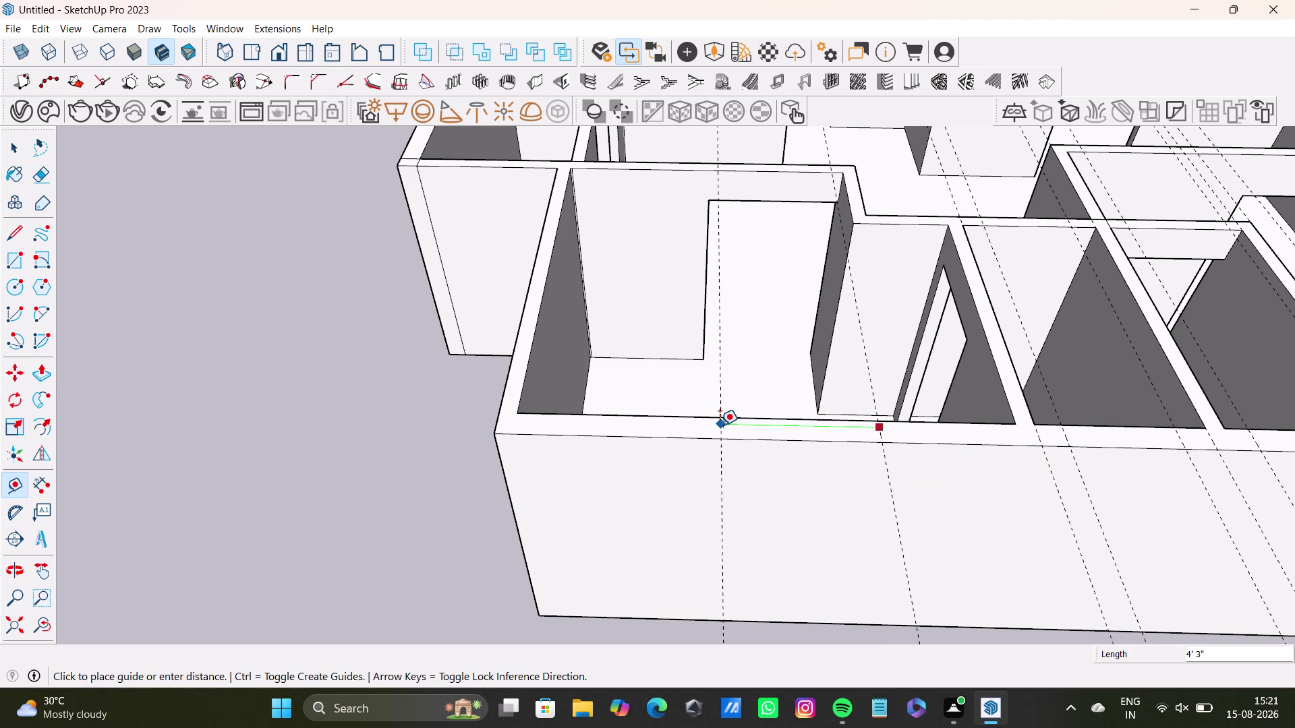
click(714, 428)
middle_drag(723, 451, 920, 504)
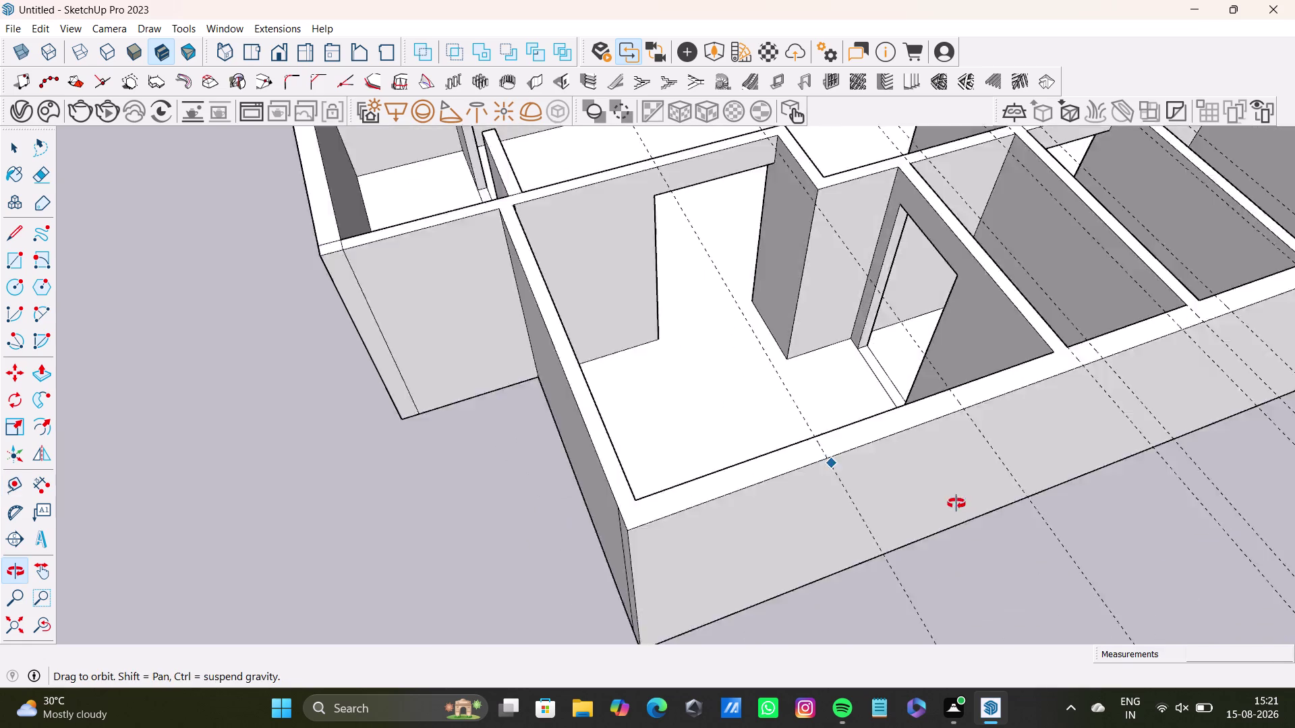
At the end wall, place two offset guides from its corner.
middle_drag(921, 504, 988, 501)
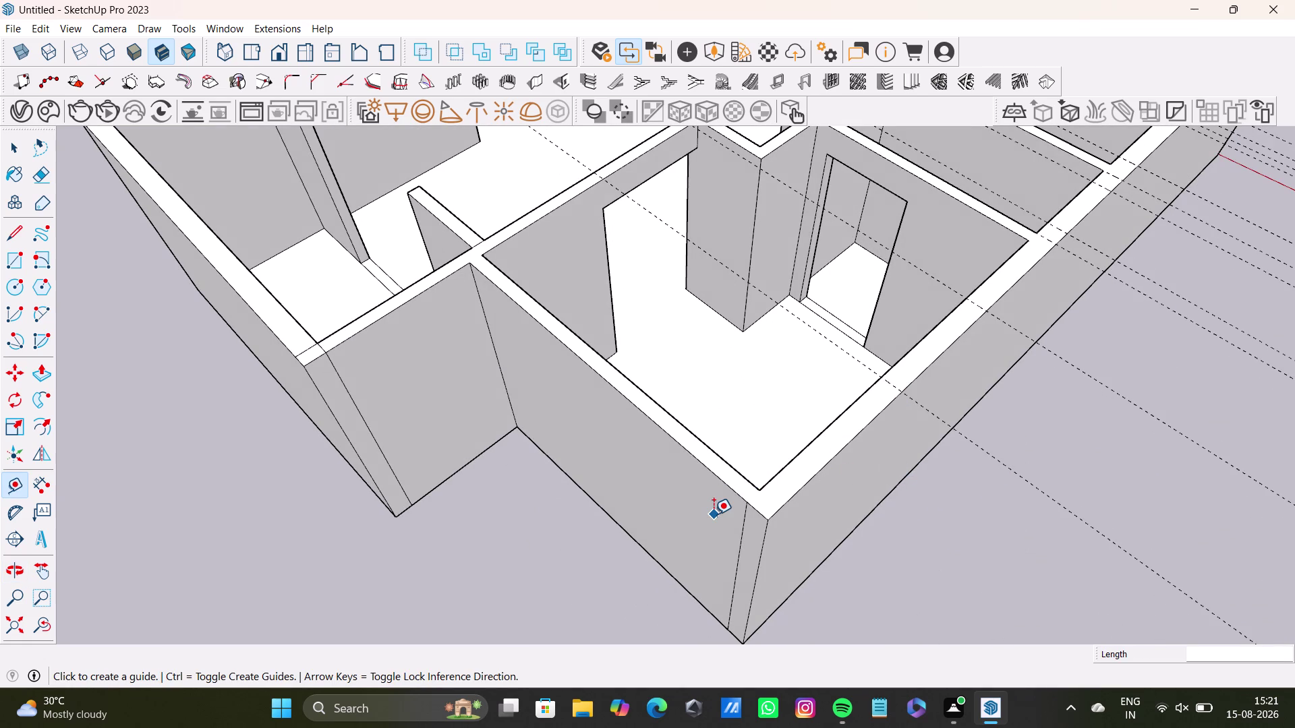
middle_drag(665, 487, 872, 517)
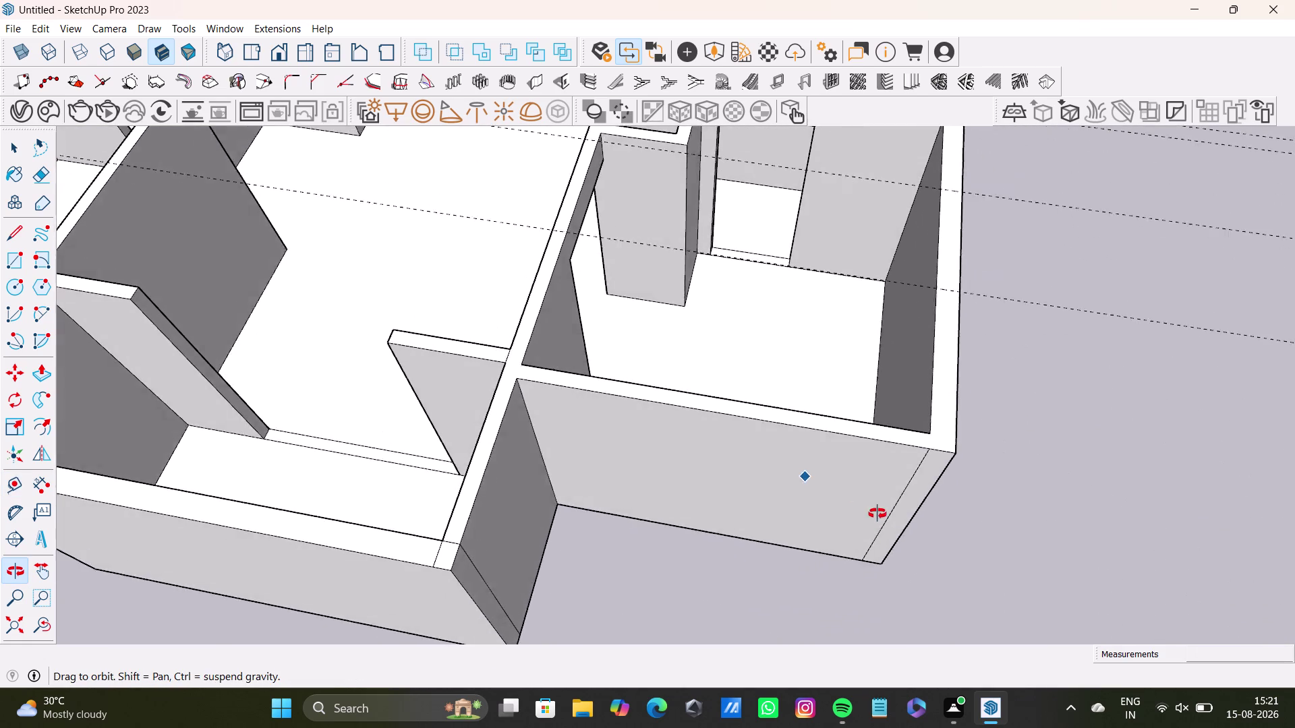
middle_drag(872, 518, 910, 536)
scroll(up, 3)
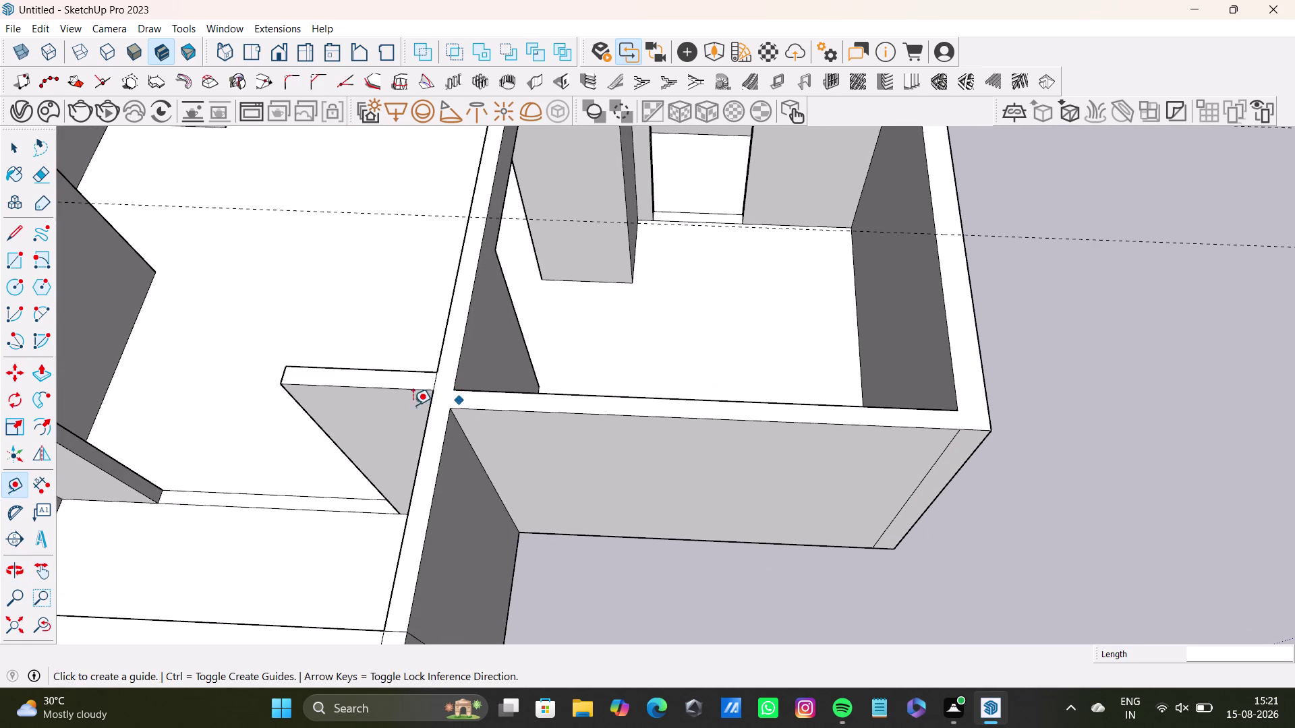
drag(4, 482, 16, 478)
scroll(up, 3)
scroll(up, 3)
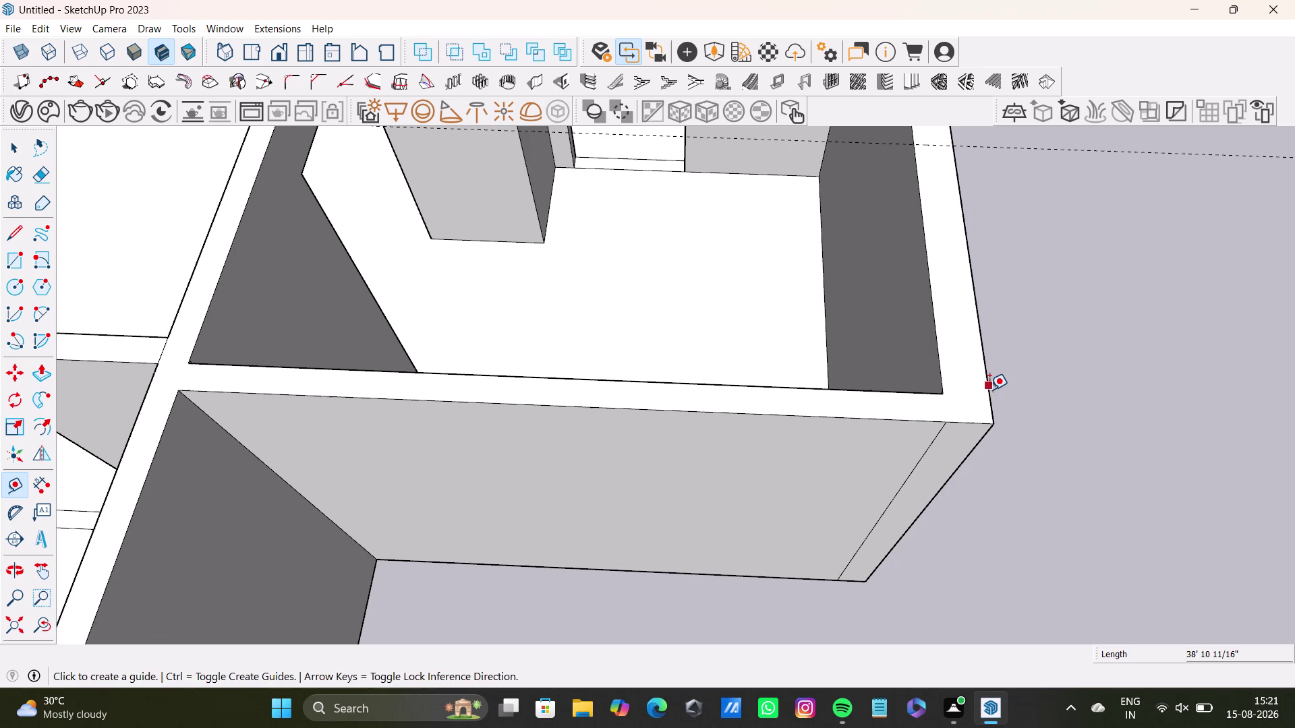
click(990, 390)
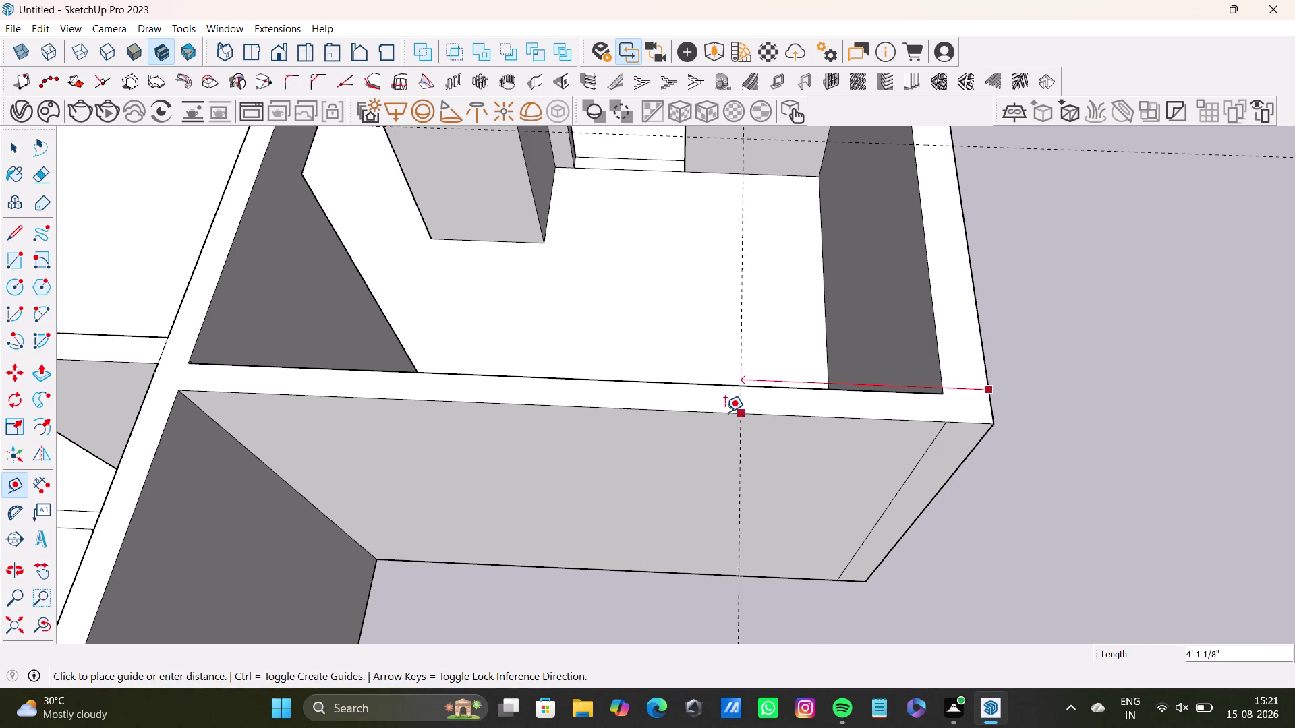
click(723, 412)
drag(723, 404, 714, 404)
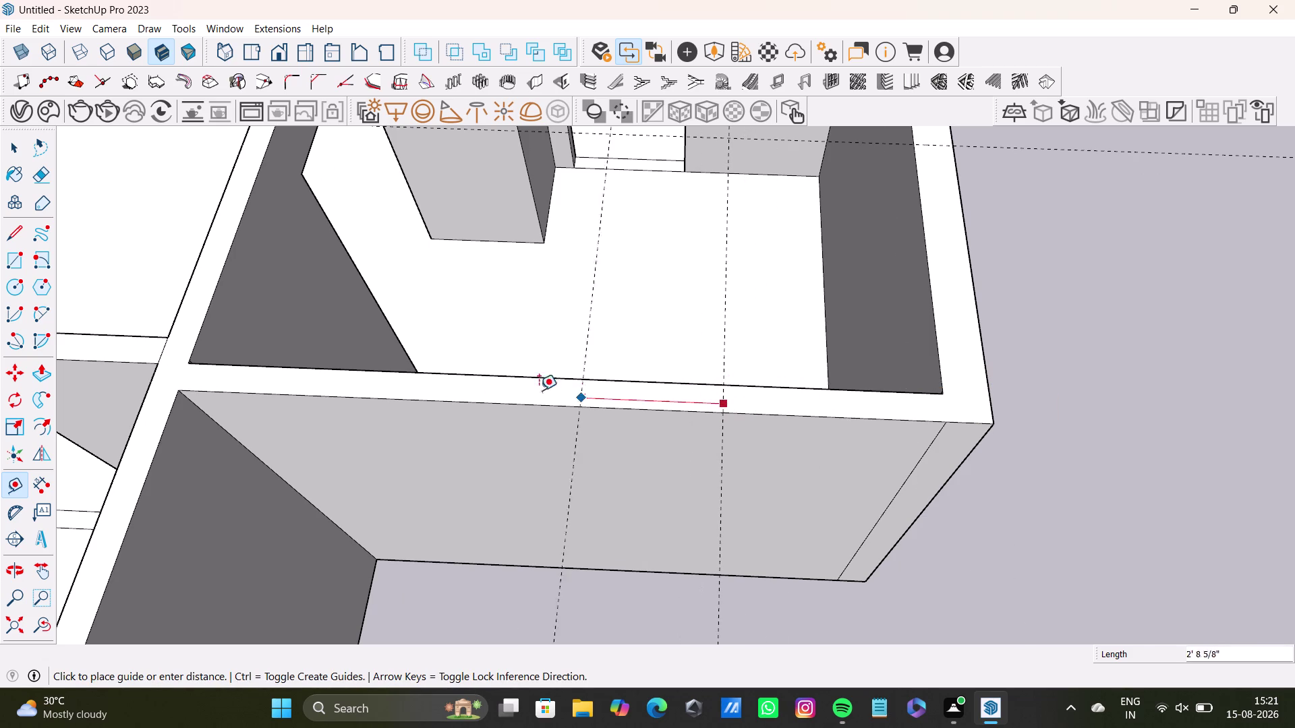
drag(441, 399, 449, 402)
key(space)
scroll(down, 3)
Orbit down to view the end wall's outer face head-on, cancelling a brief Line tool start.
middle_drag(596, 426, 700, 346)
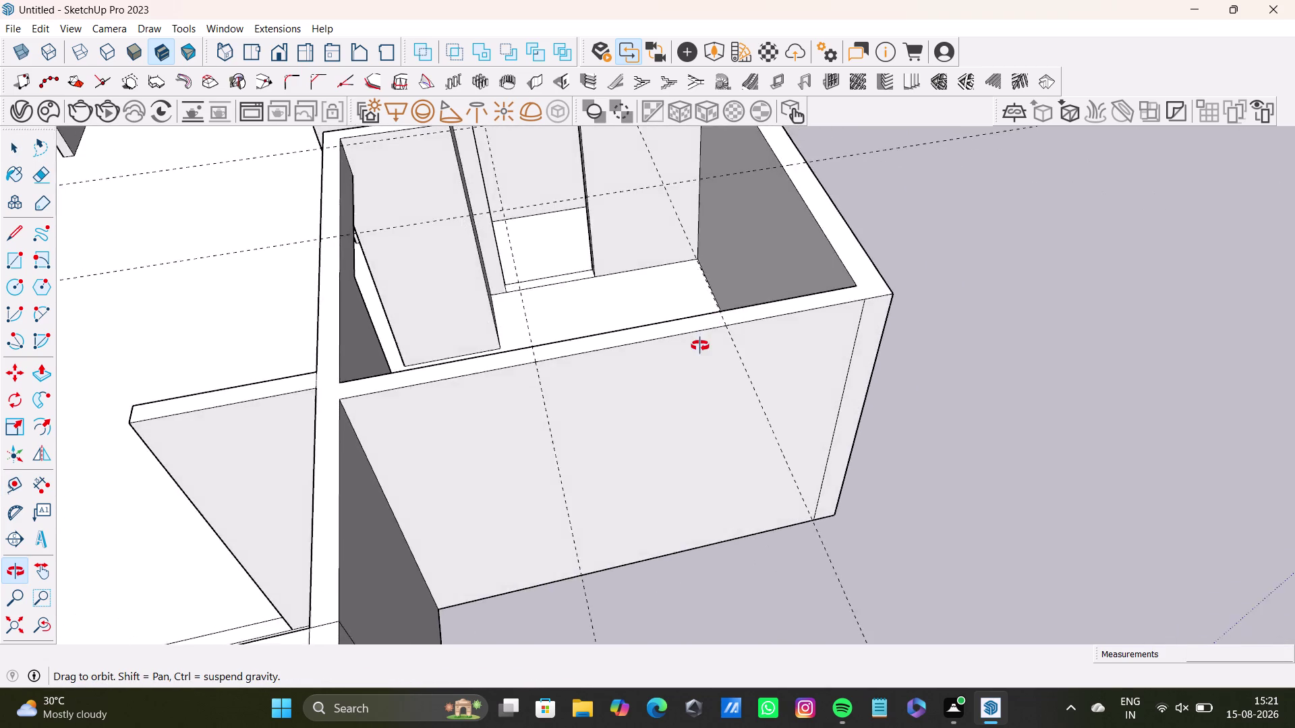
middle_drag(700, 346, 647, 365)
middle_drag(660, 380, 660, 372)
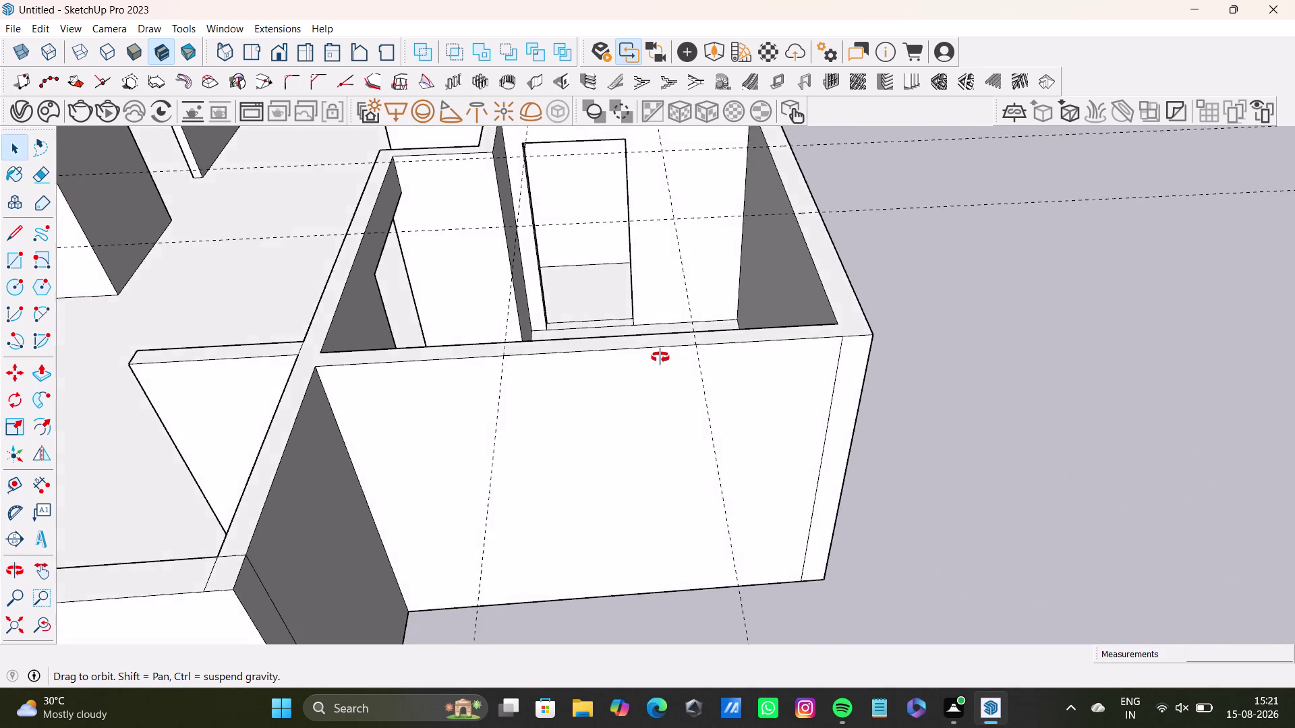
middle_drag(660, 372, 653, 255)
middle_drag(660, 280, 663, 242)
key(l)
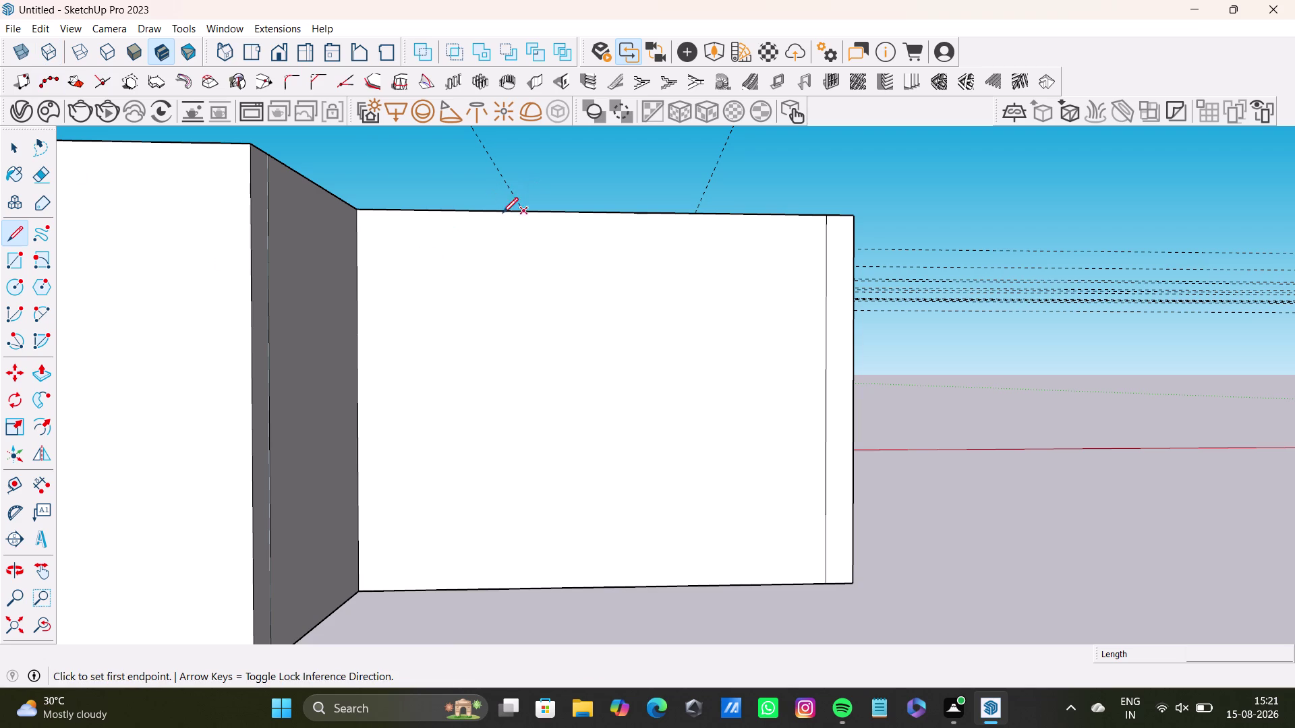
key(space)
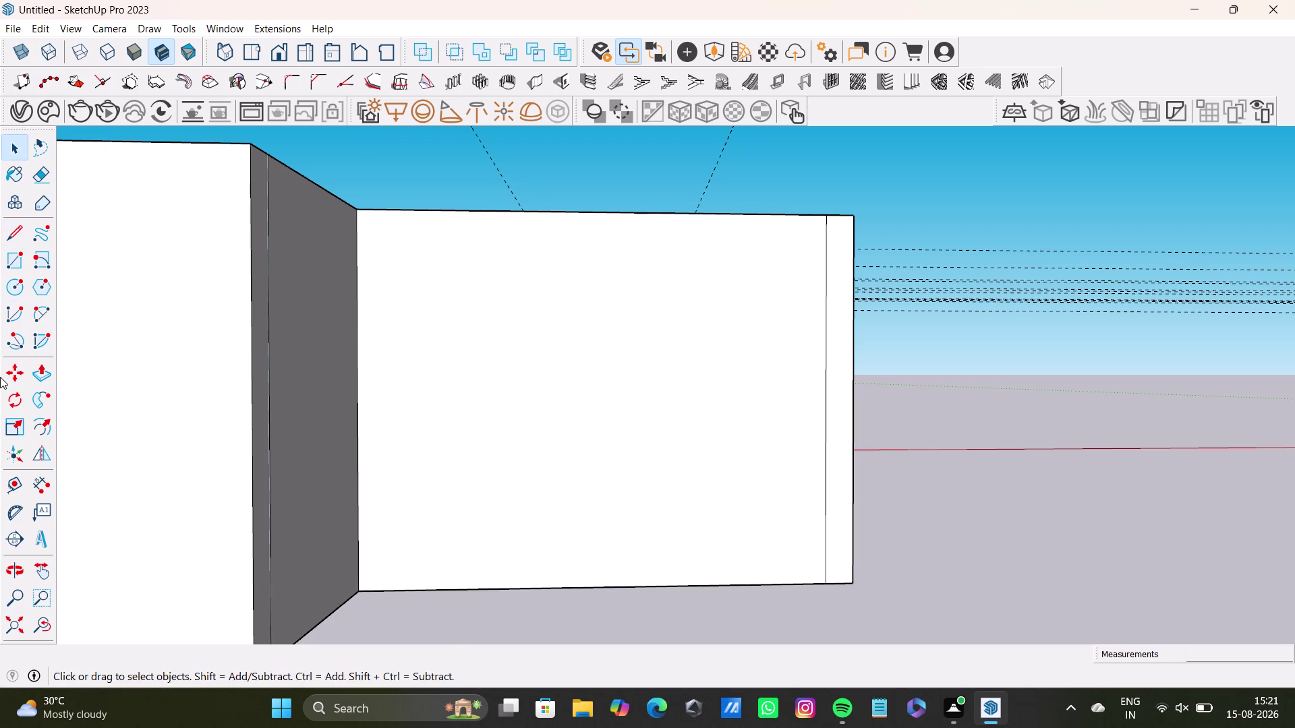
Drop two full-height vertical guides from the end wall's top edge to its base.
click(18, 488)
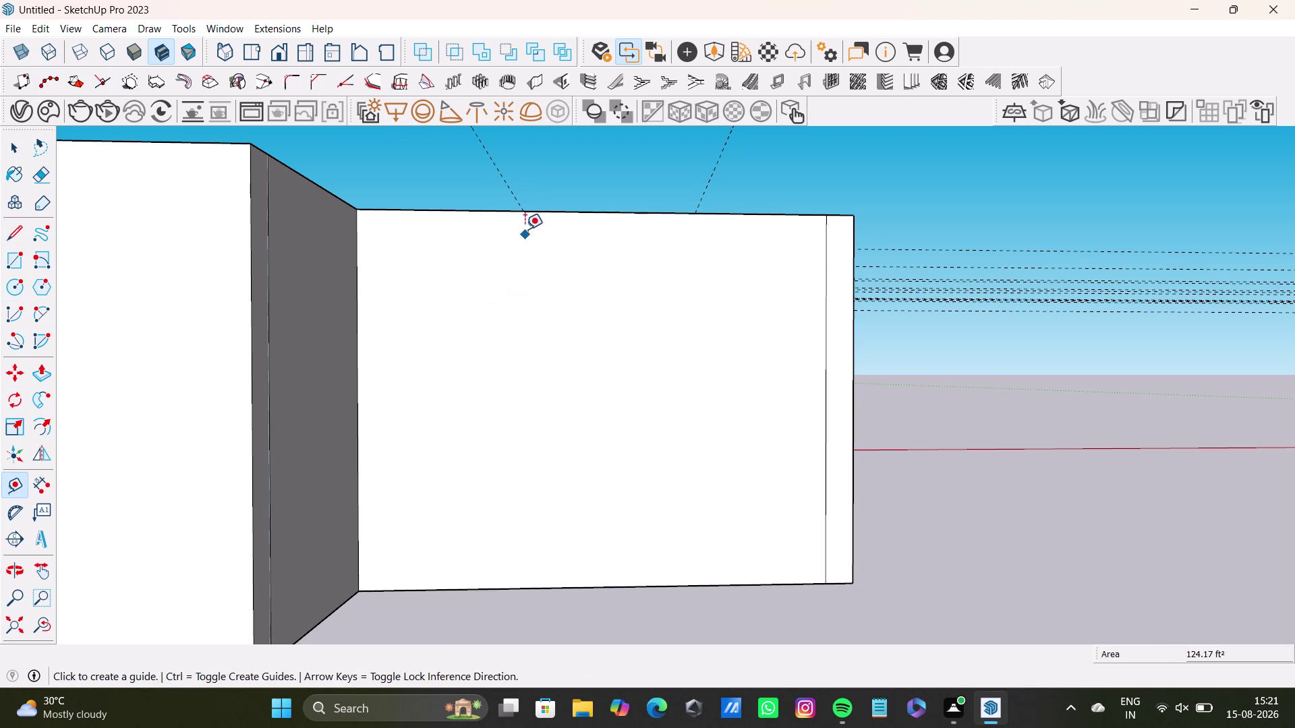
scroll(up, 3)
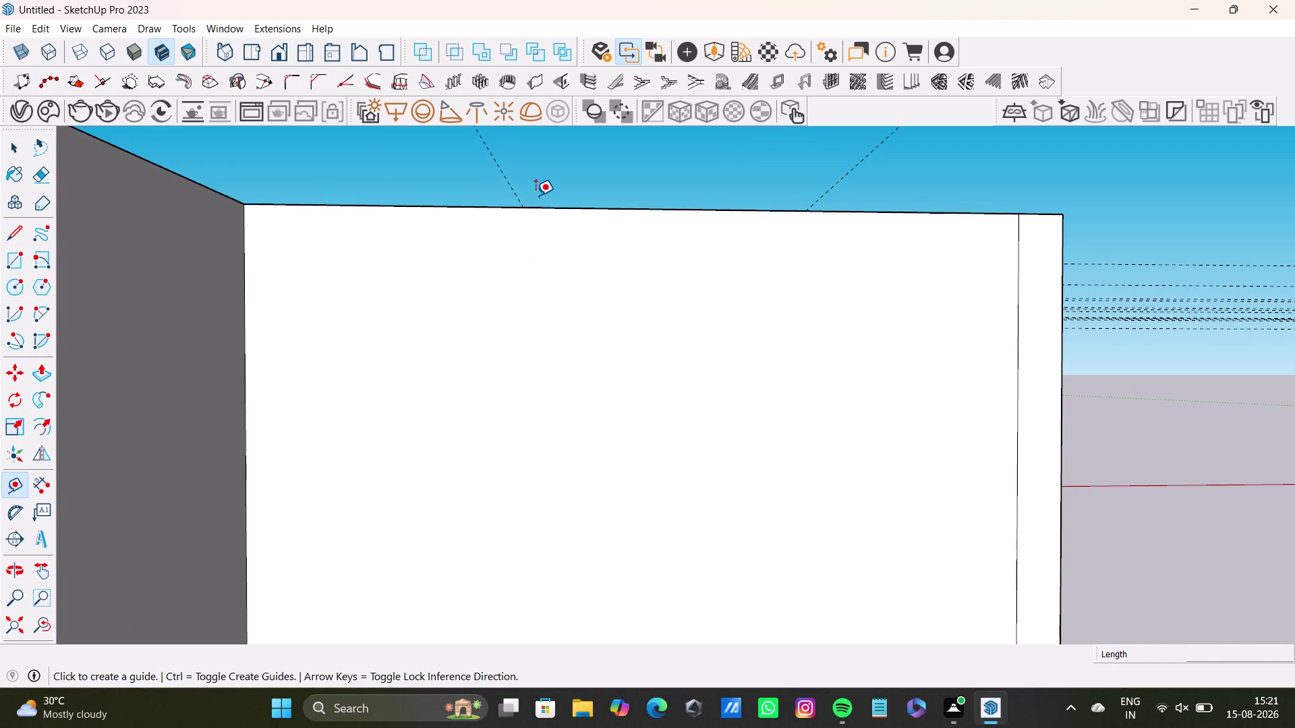
click(520, 205)
key(Up)
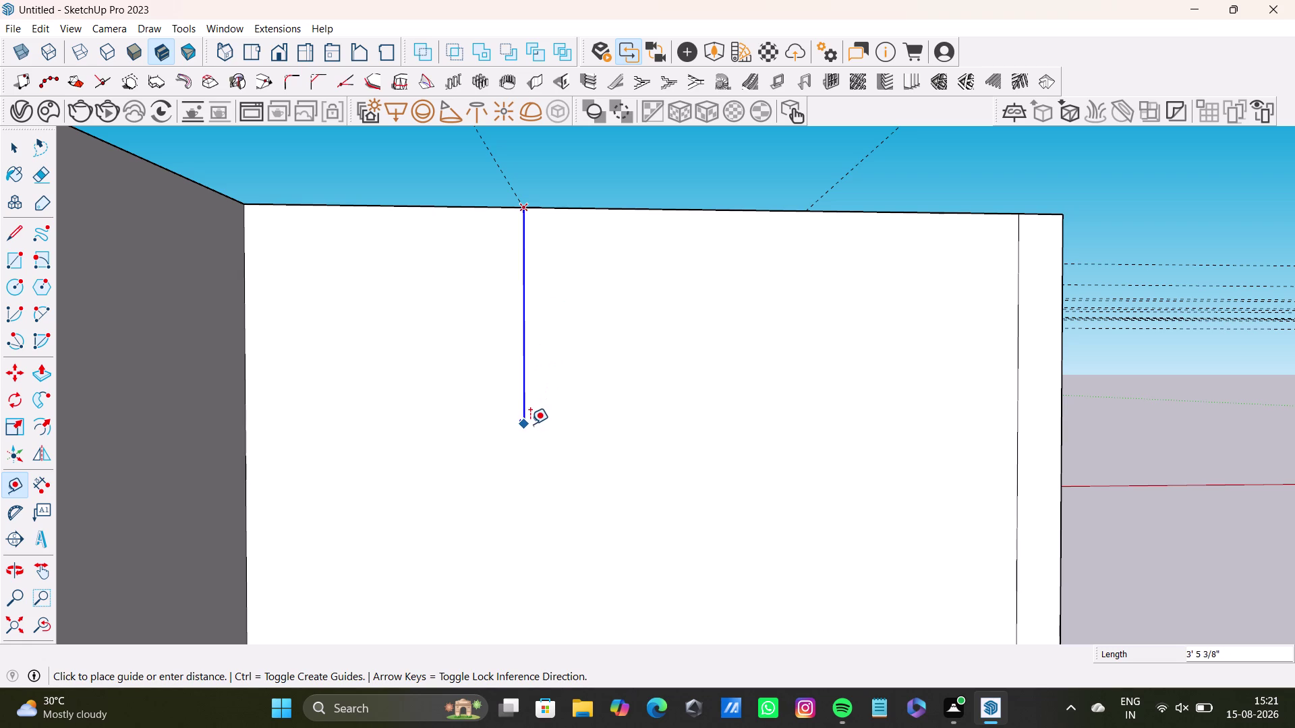
scroll(down, 3)
middle_drag(527, 427, 540, 338)
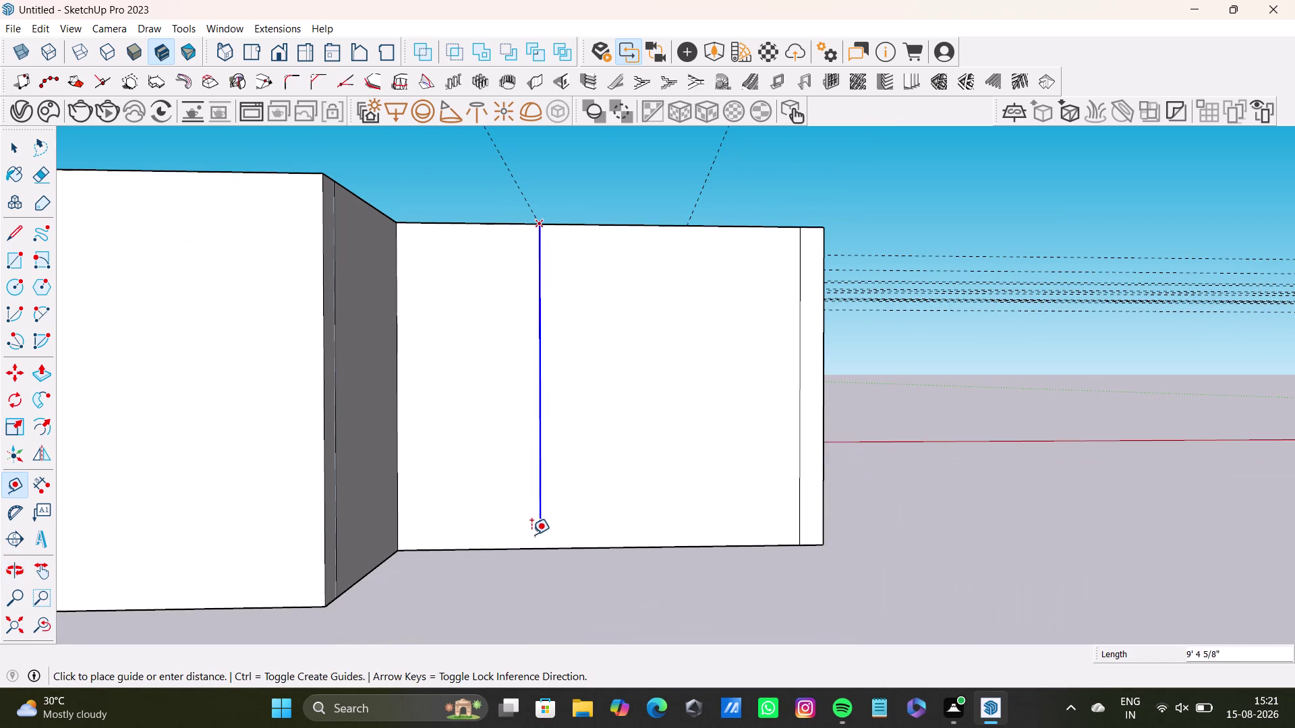
click(534, 551)
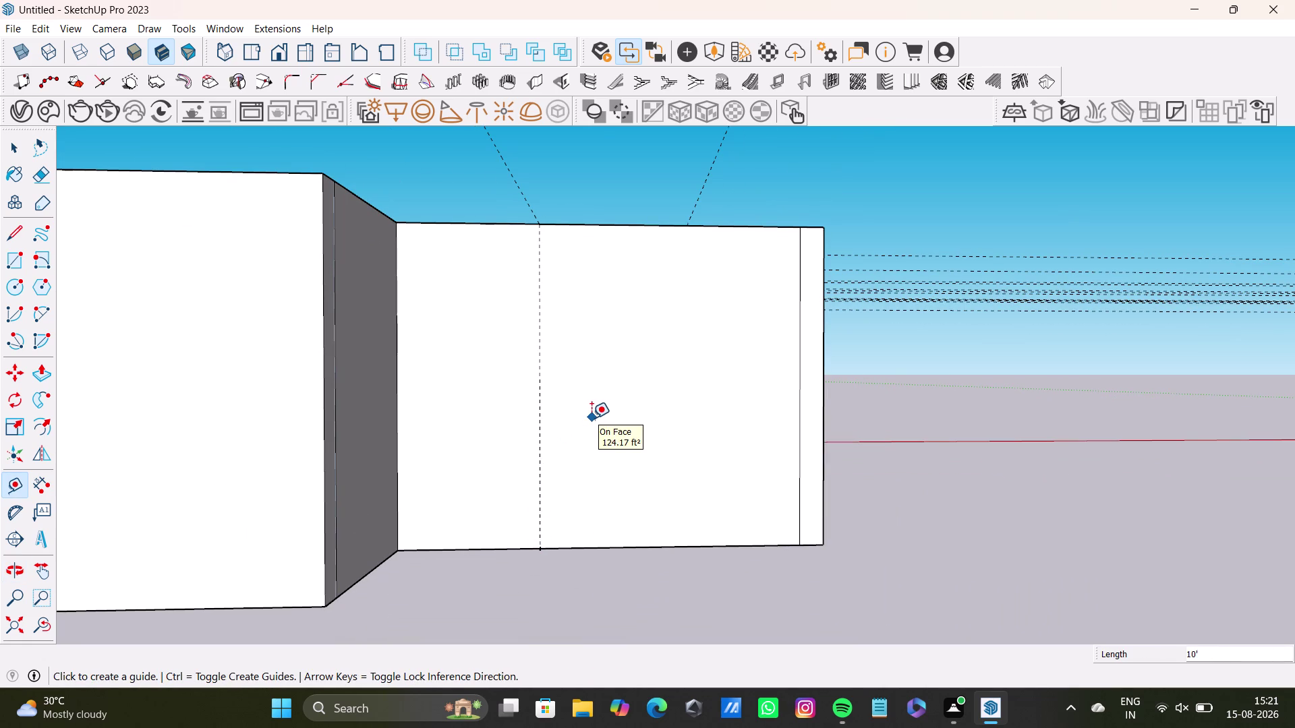
key(t)
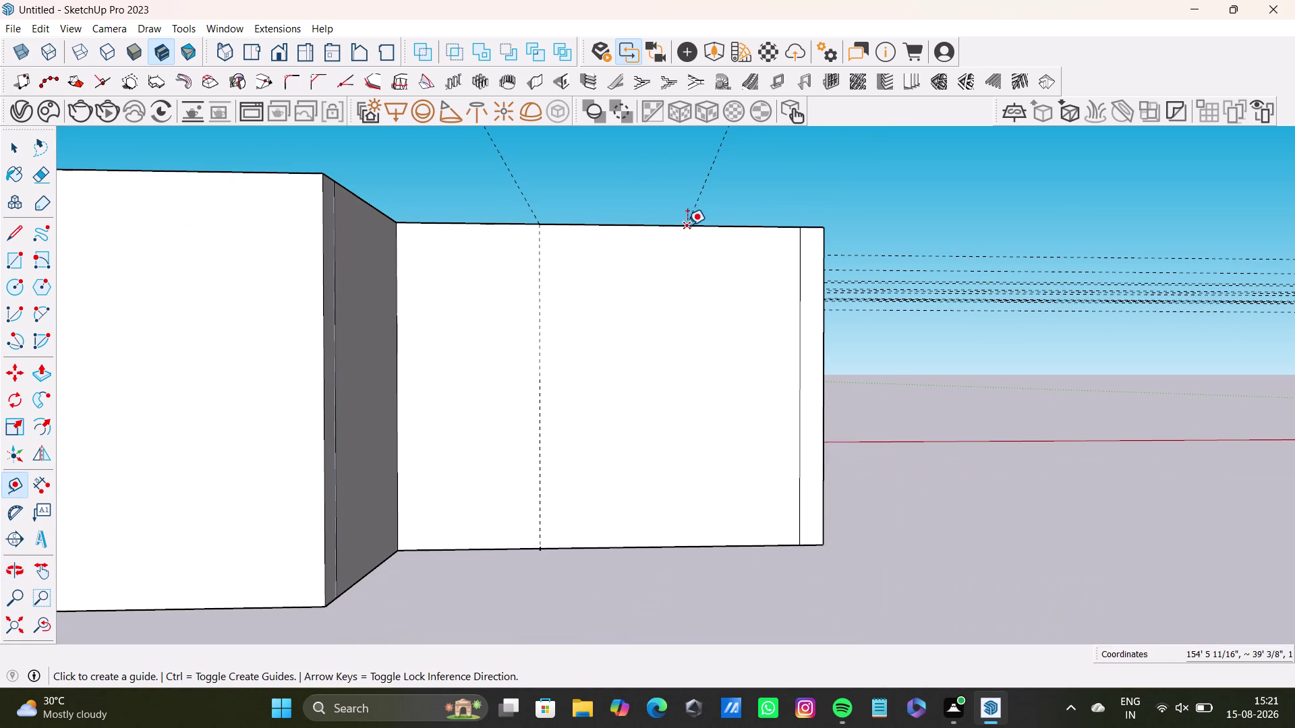
click(688, 225)
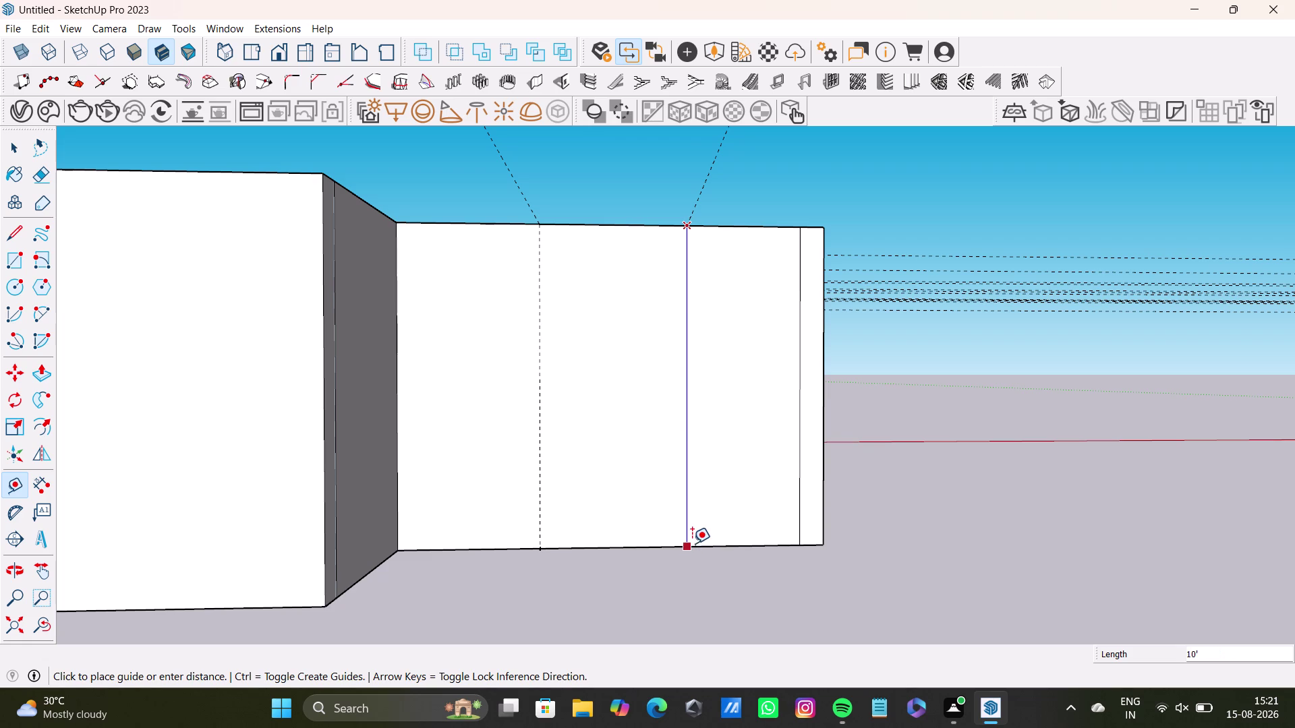
click(692, 543)
key(space)
Orbit around the house to bring the long side wall's outer face into view.
middle_drag(742, 443, 696, 558)
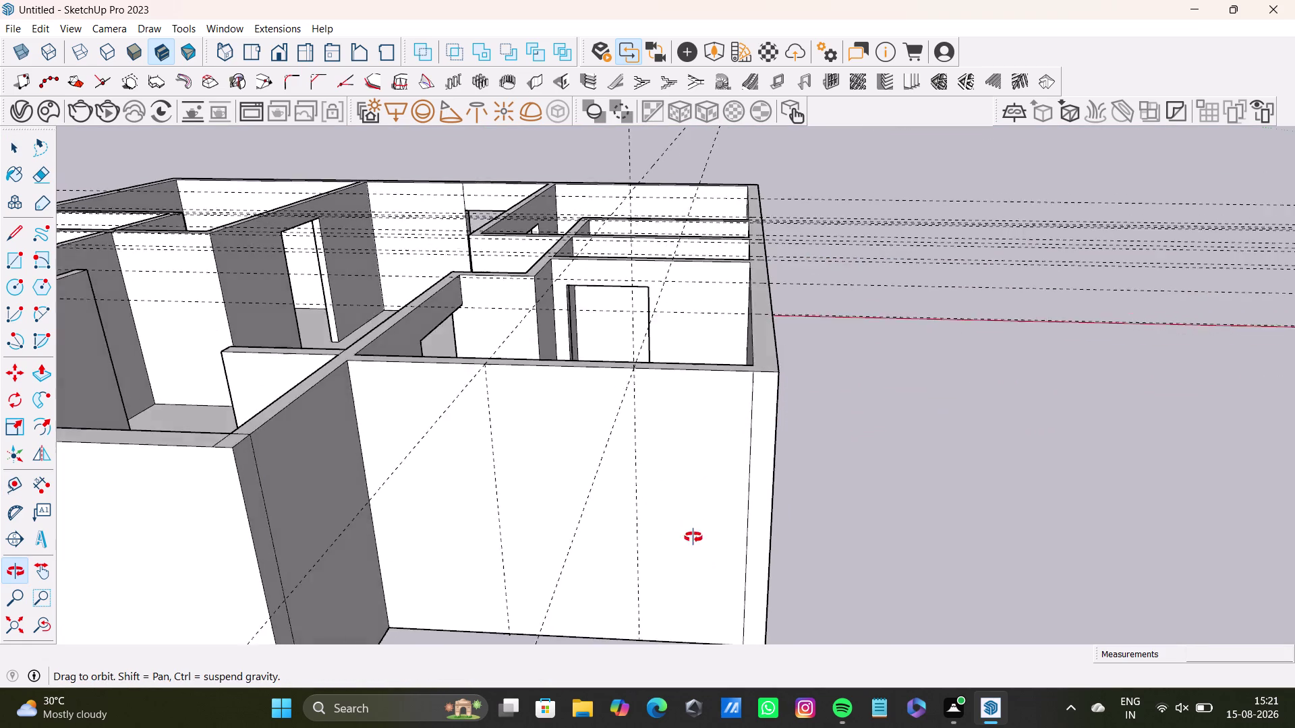
middle_drag(695, 558, 798, 448)
middle_drag(830, 443, 954, 438)
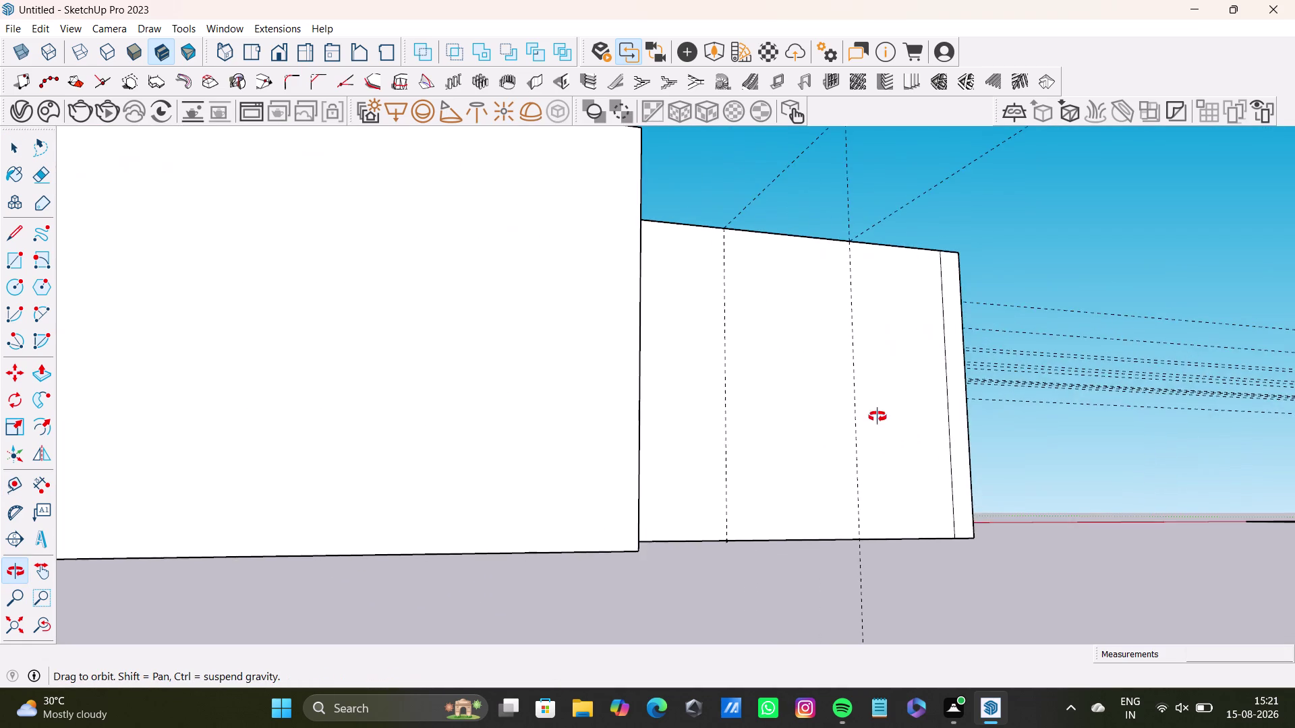
middle_drag(954, 437, 438, 540)
middle_drag(521, 458, 463, 417)
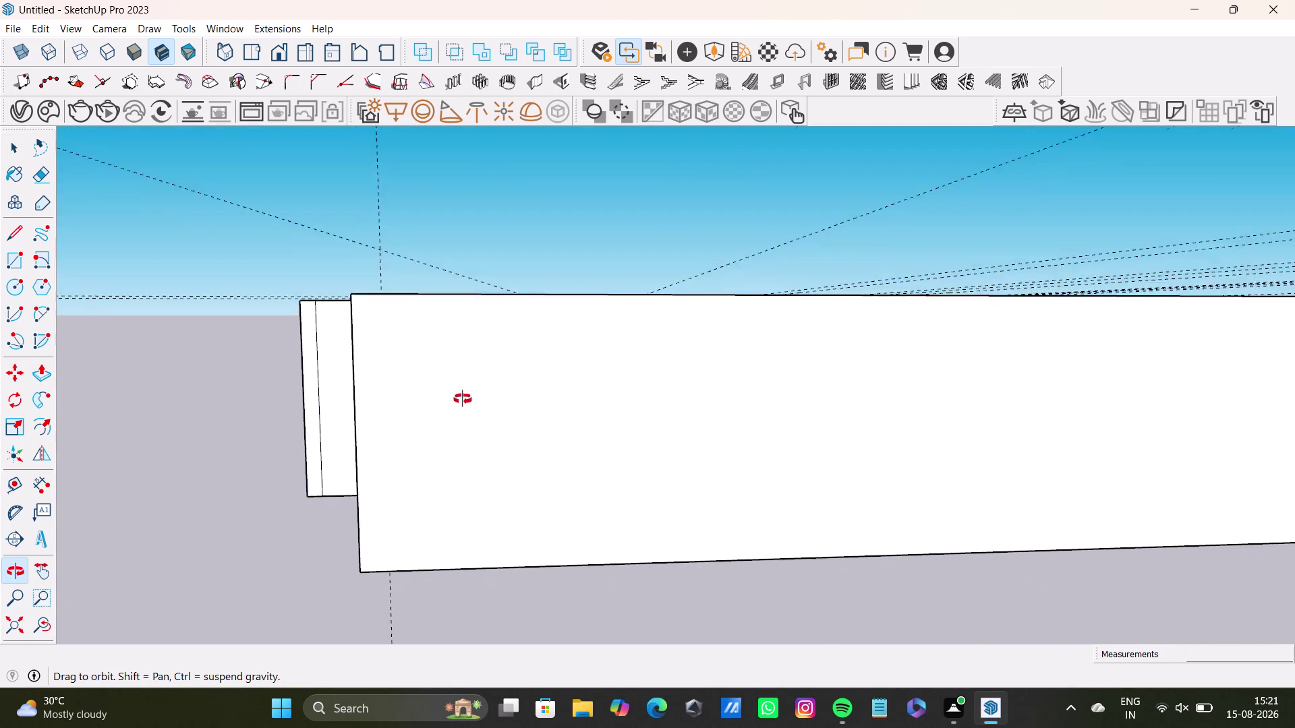
middle_drag(463, 417, 464, 382)
middle_drag(526, 344, 436, 351)
middle_drag(470, 341, 542, 394)
middle_drag(536, 396, 503, 392)
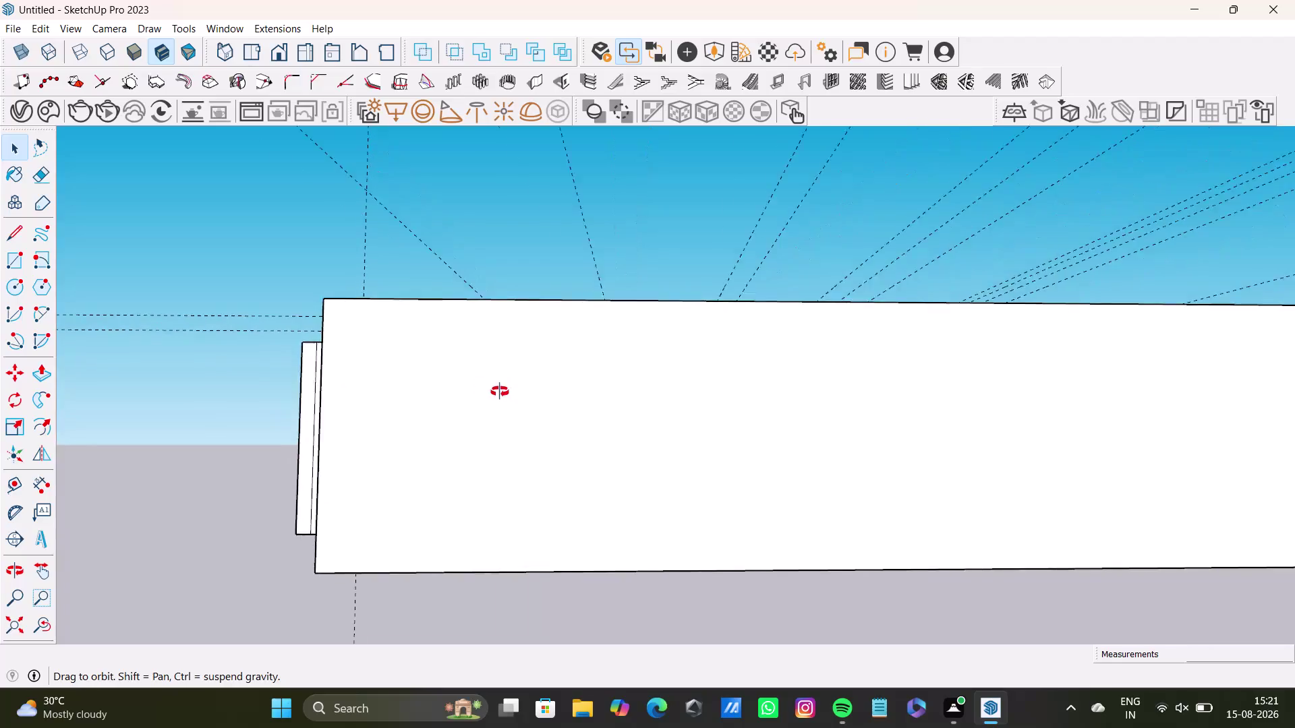
middle_drag(503, 392, 479, 391)
middle_drag(516, 376, 569, 379)
middle_drag(608, 386, 631, 385)
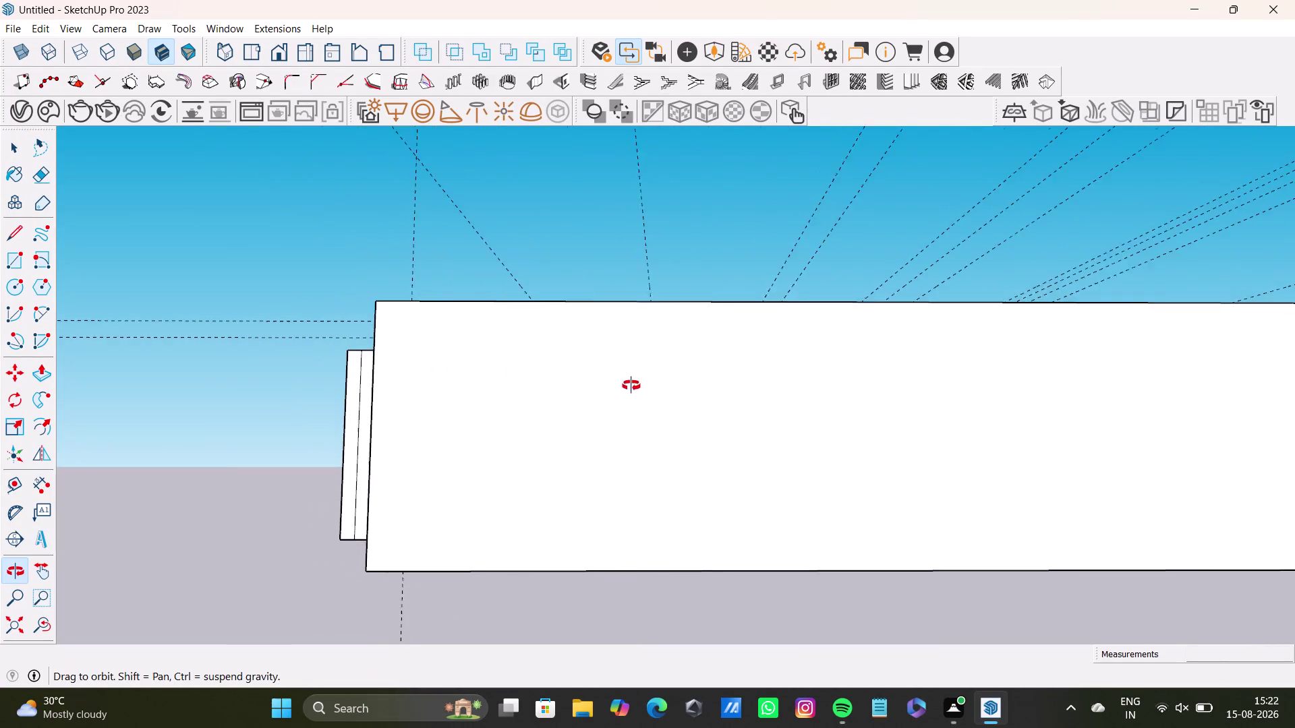
middle_drag(631, 385, 643, 389)
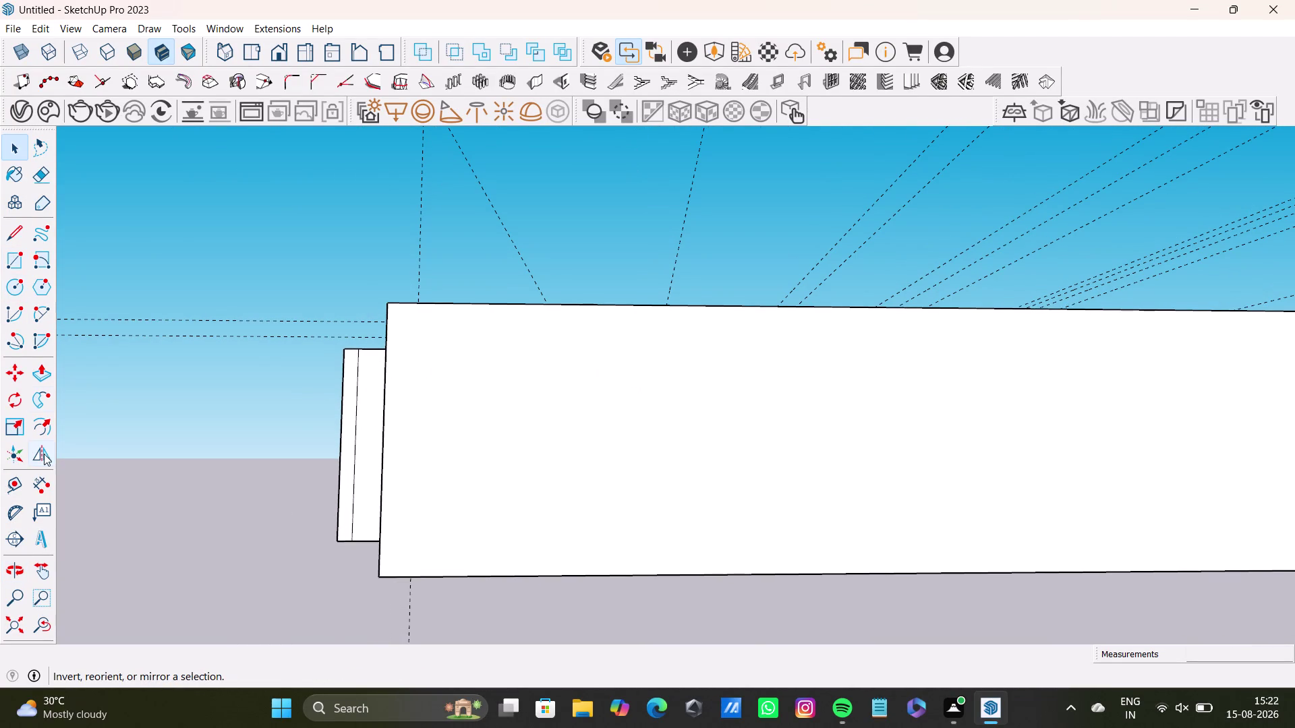
Drop two 10' vertical guides down the wall face, locked to the blue axis.
key(t)
middle_drag(563, 349, 565, 352)
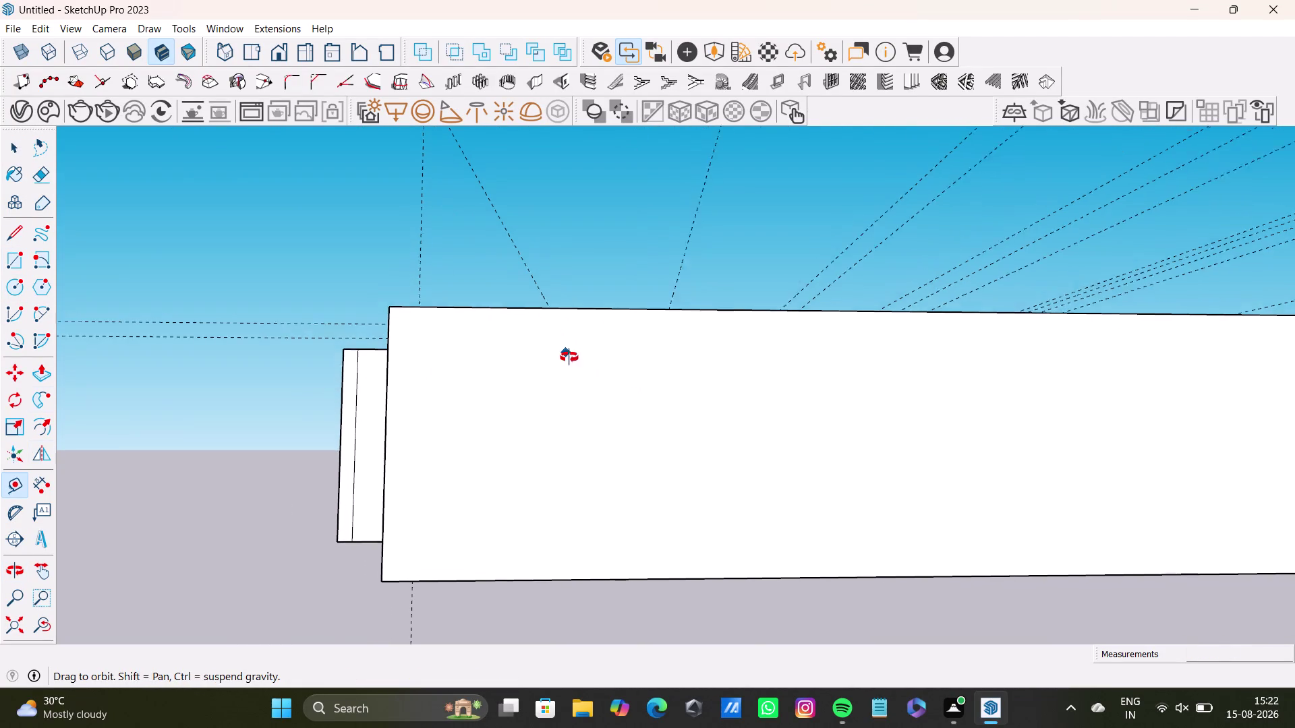
middle_drag(565, 352, 578, 359)
click(566, 313)
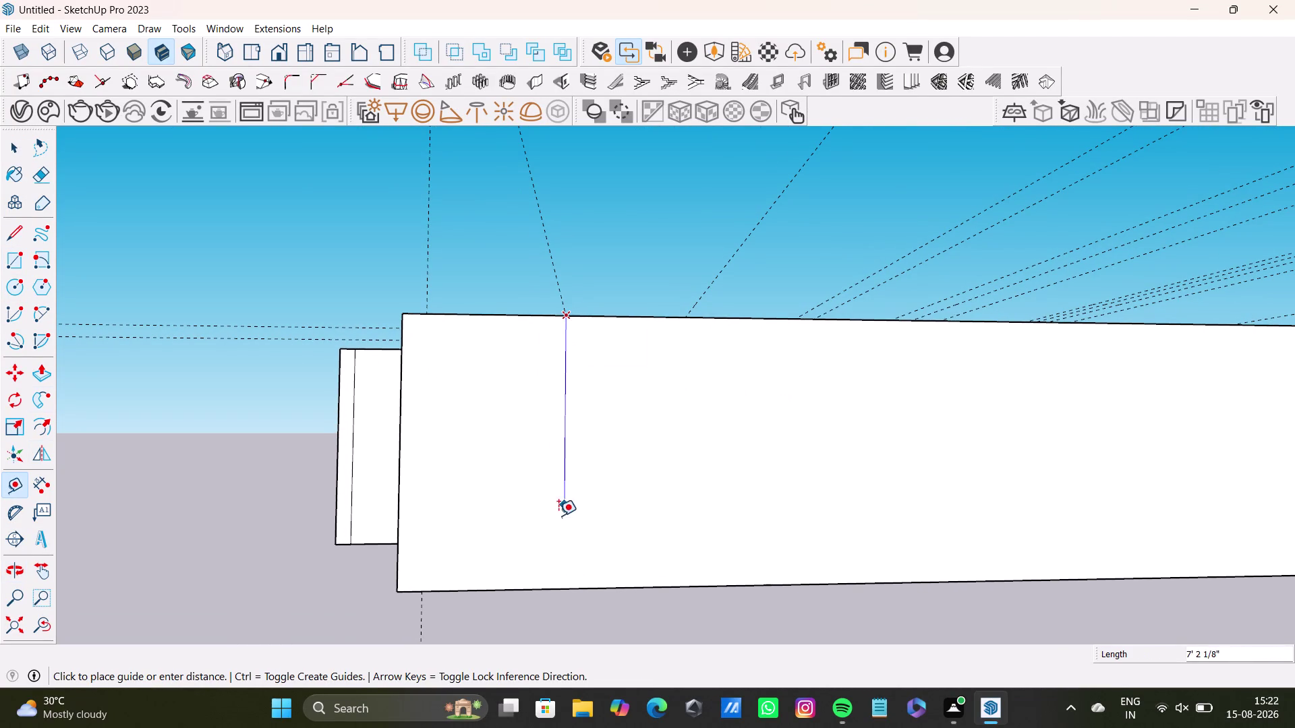
key(Up)
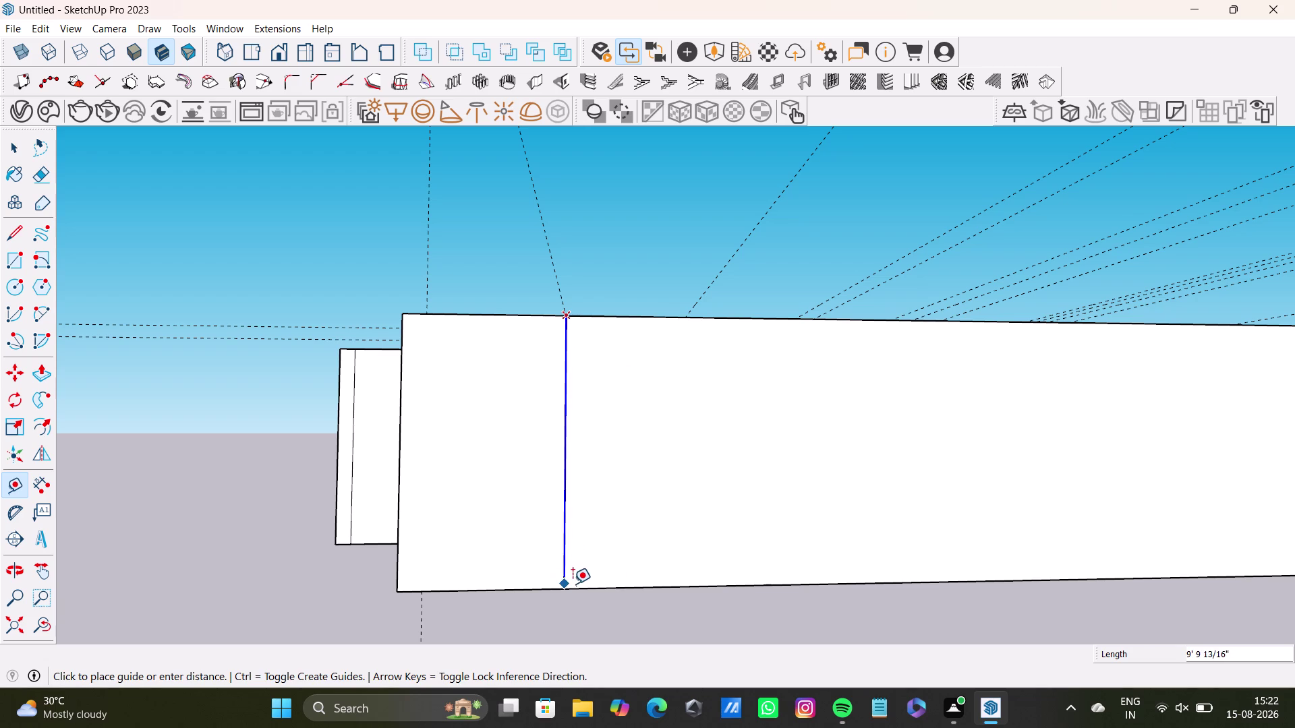
click(572, 588)
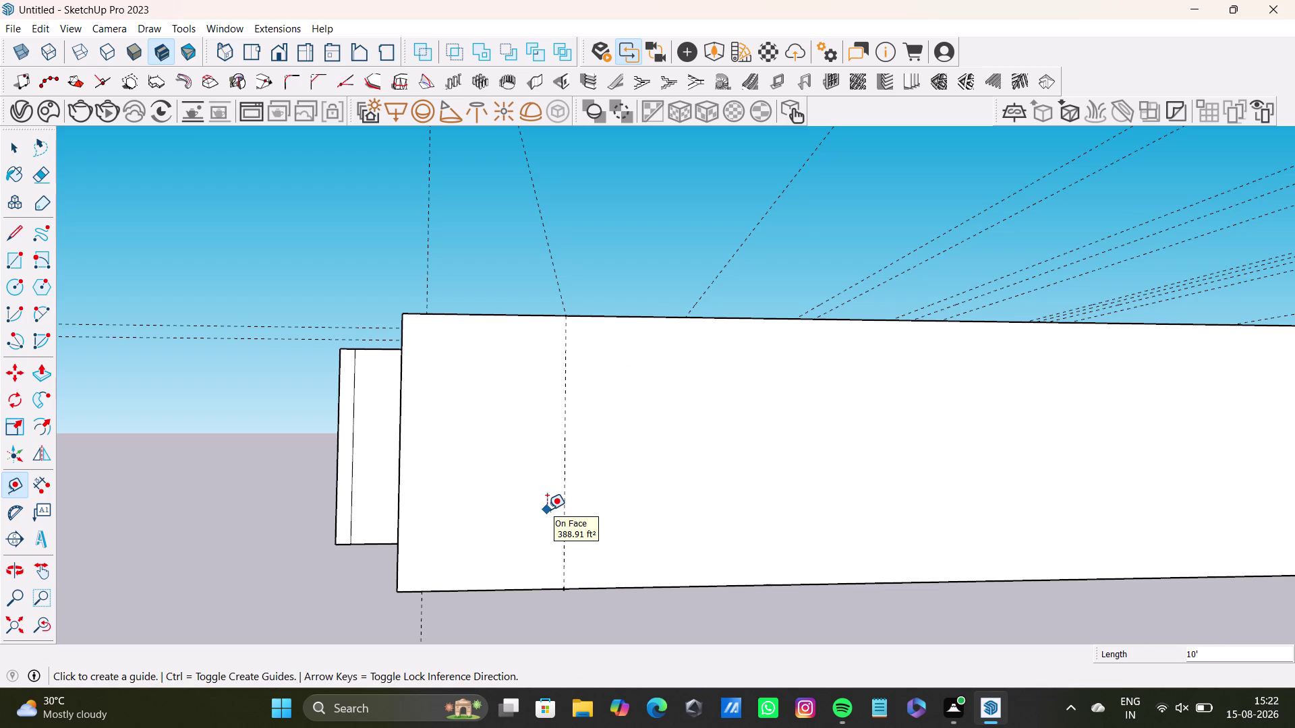
key(space)
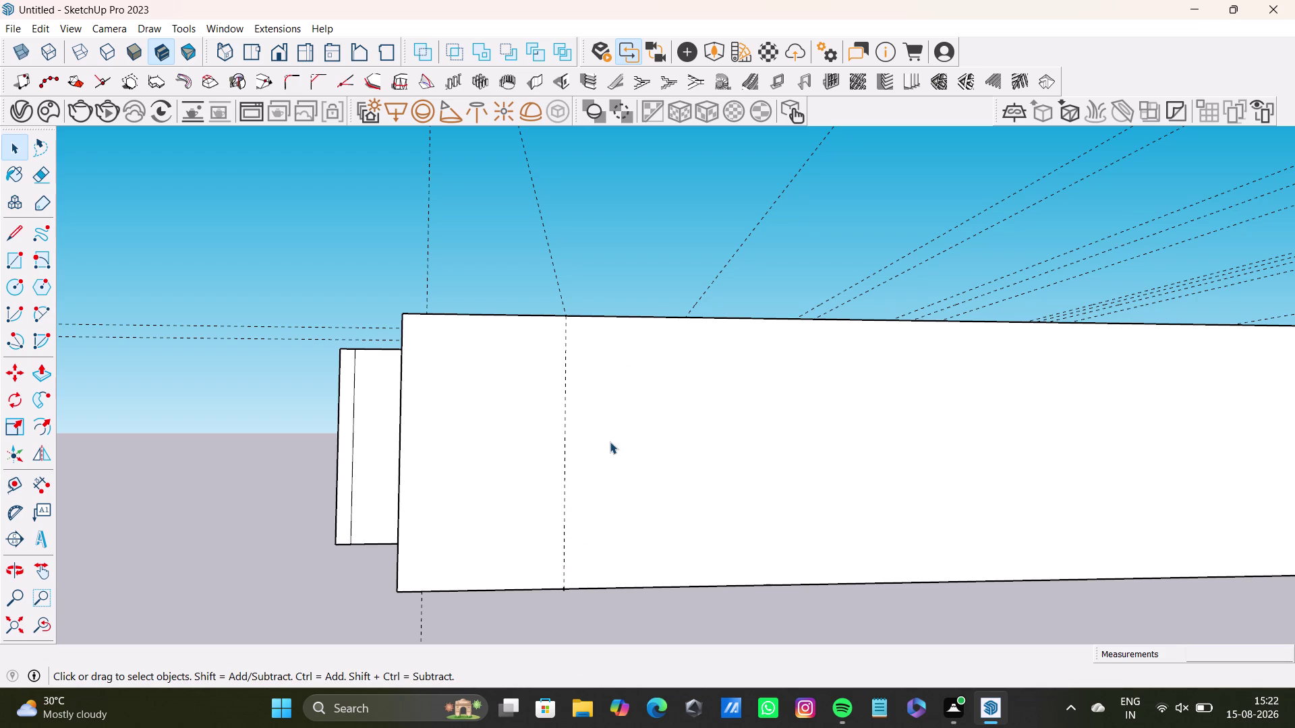
key(t)
click(686, 316)
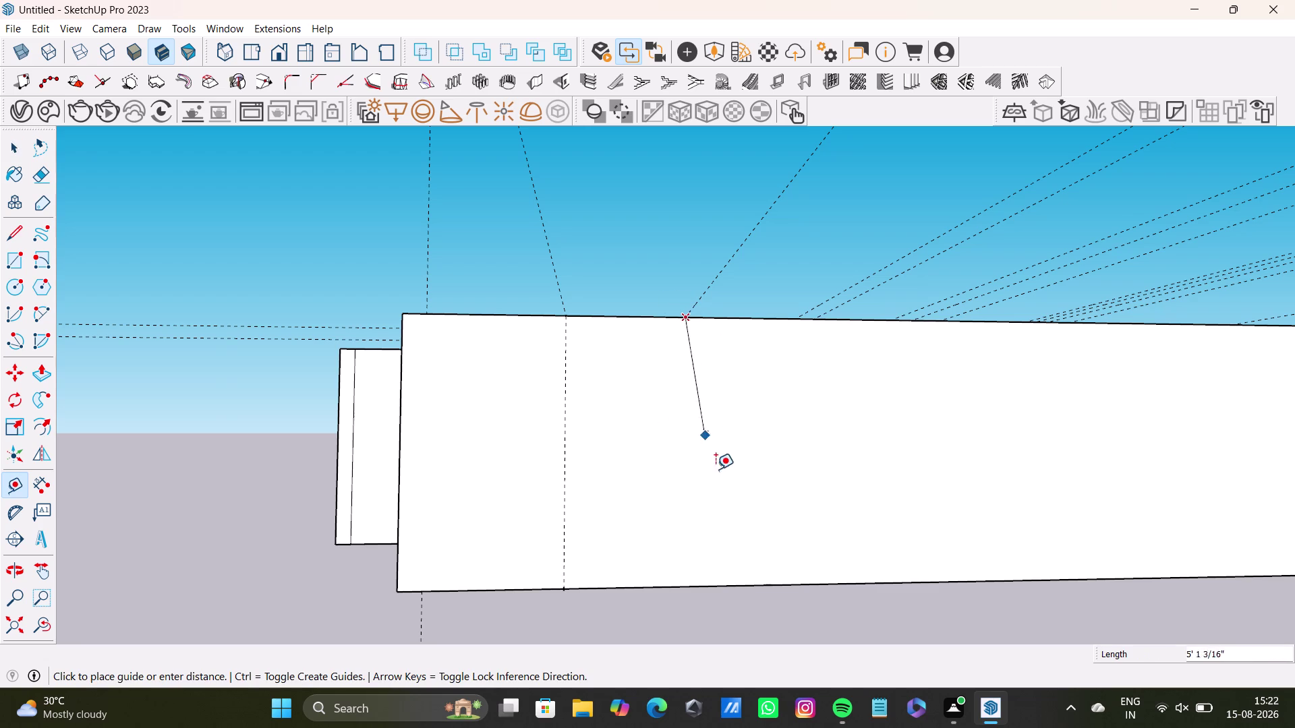
key(Up)
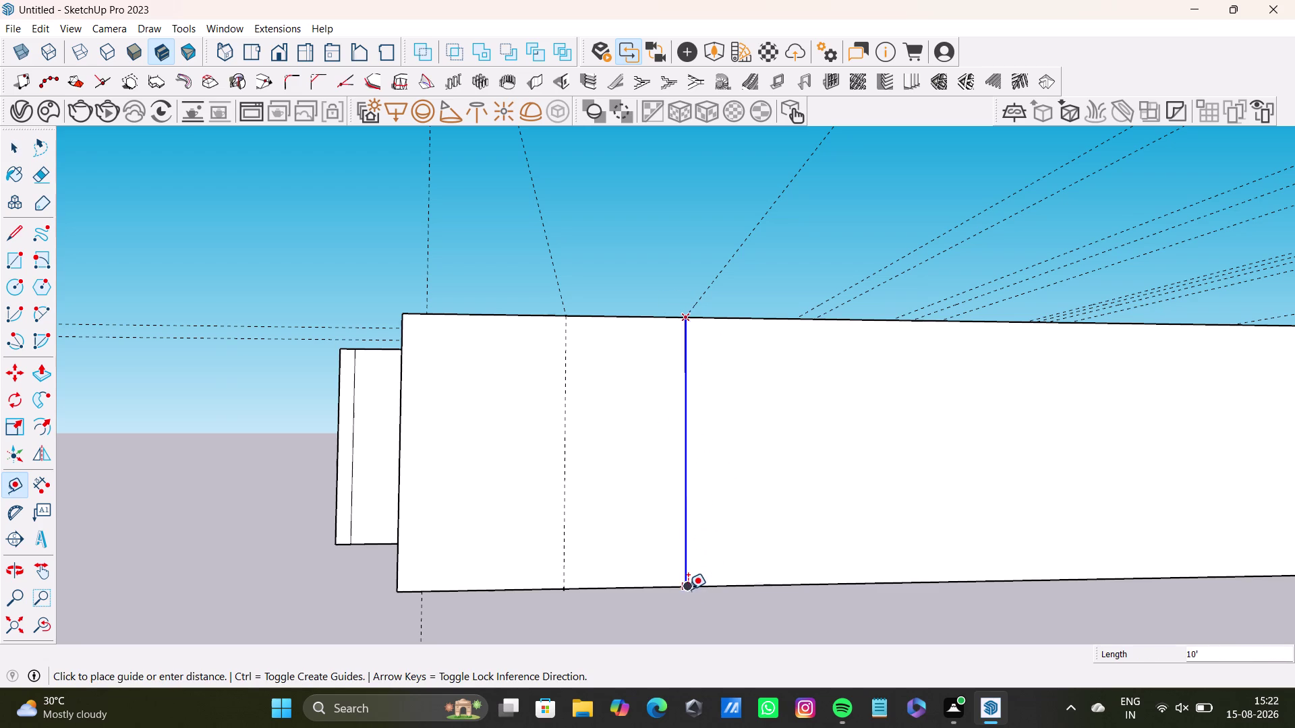
click(687, 589)
Orbit out to view the guided wall and the whole house from above.
scroll(down, 3)
middle_drag(720, 512, 555, 528)
middle_drag(580, 509, 595, 442)
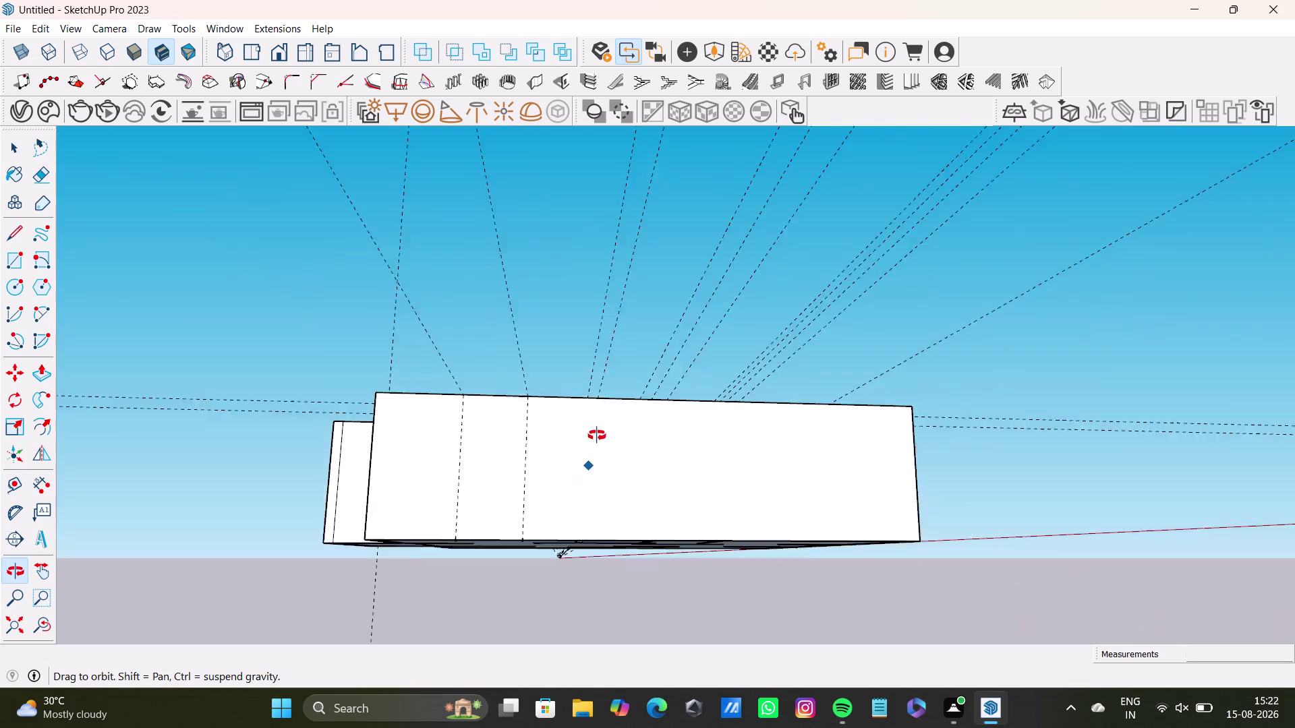
middle_drag(595, 442, 568, 428)
scroll(up, 3)
scroll(up, 3)
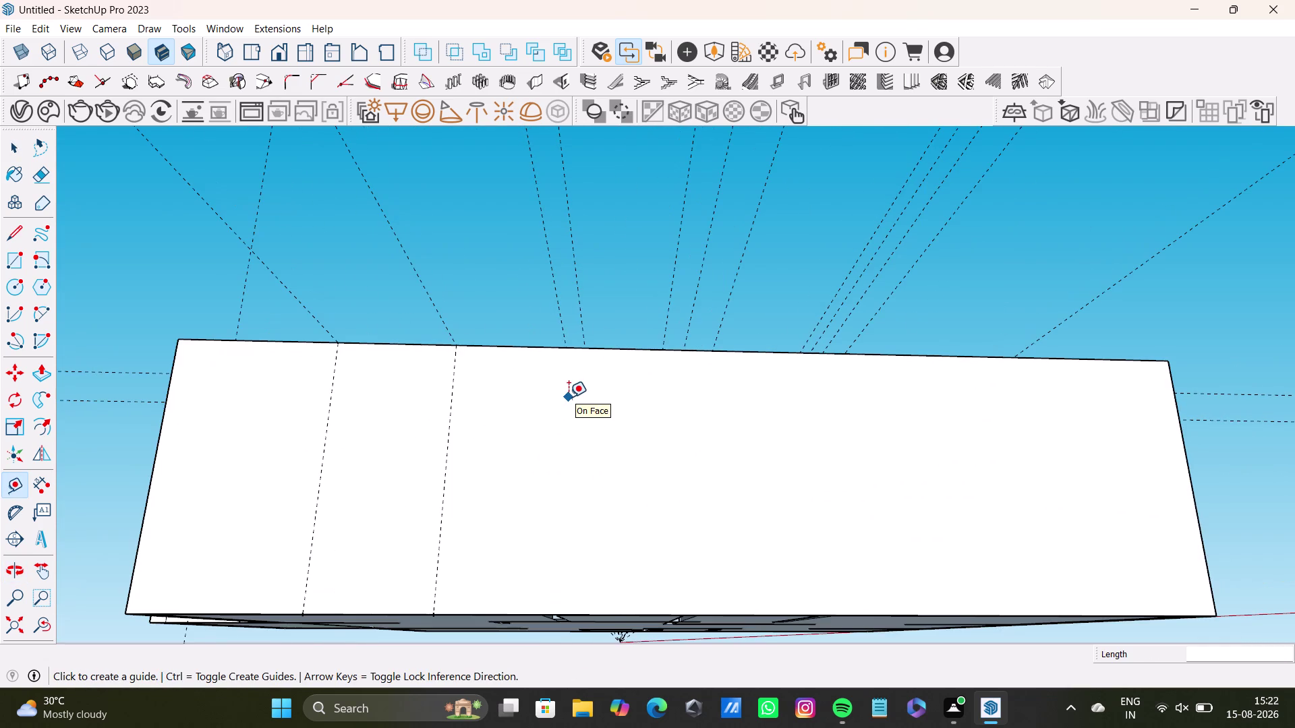
scroll(down, 3)
middle_drag(601, 424, 603, 518)
middle_drag(606, 521, 590, 526)
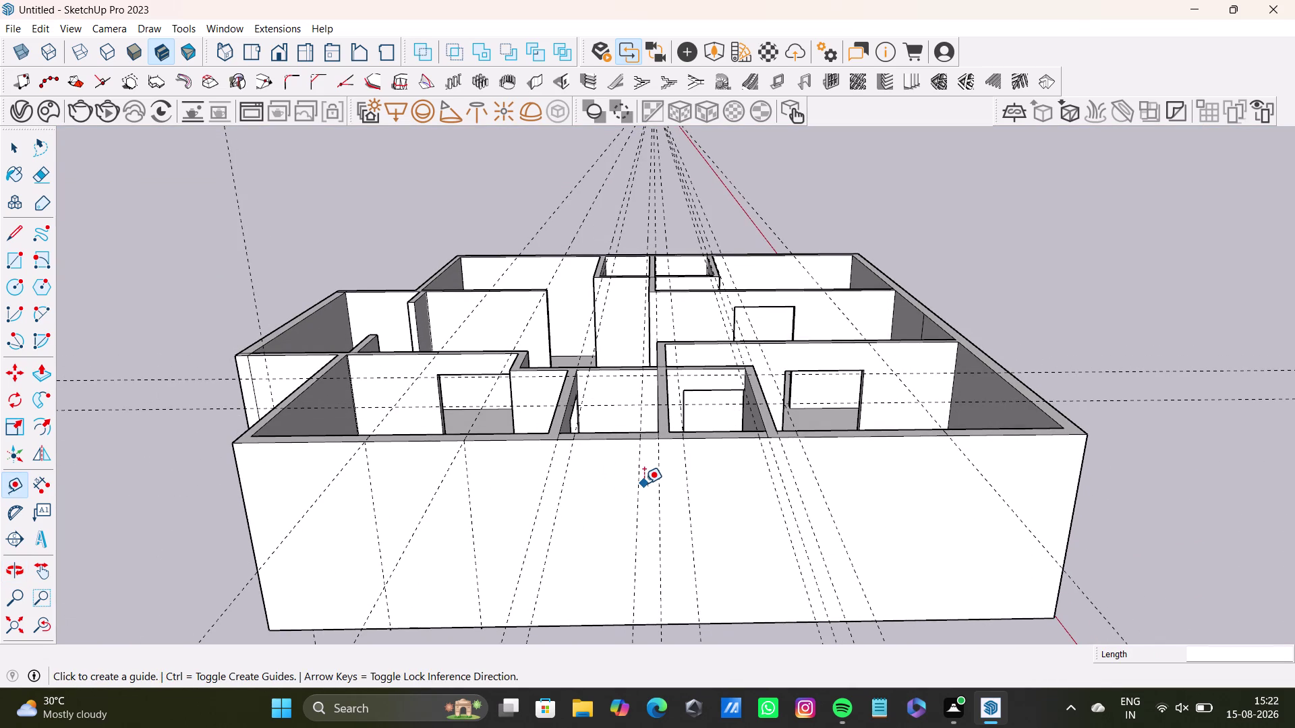
key(space)
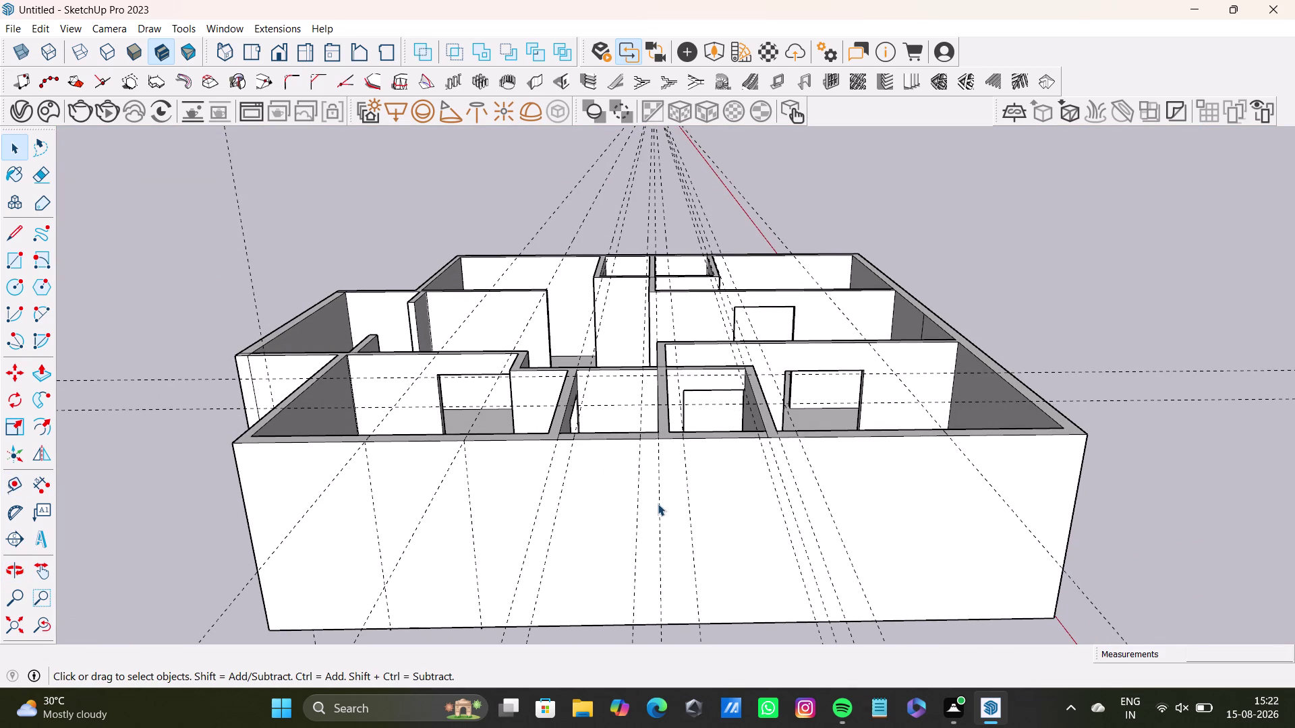
click(657, 504)
key(Delete)
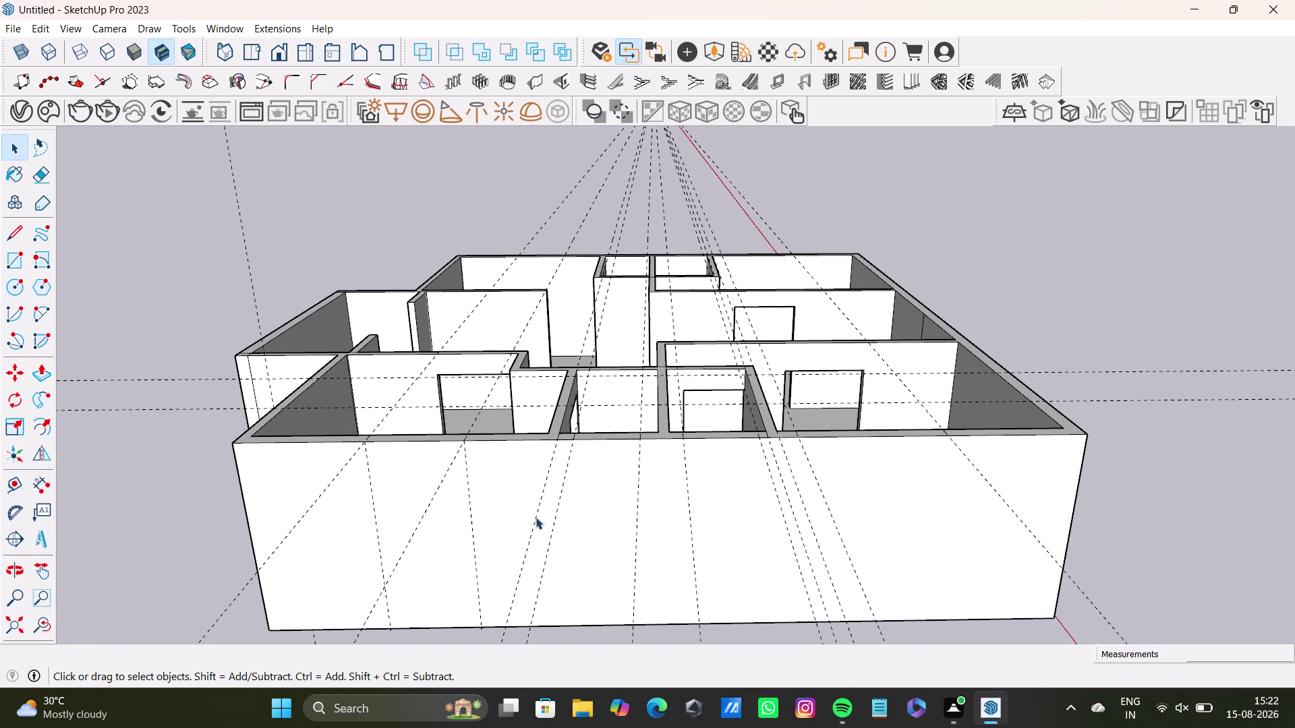
click(535, 514)
key(Delete)
middle_drag(677, 480, 689, 394)
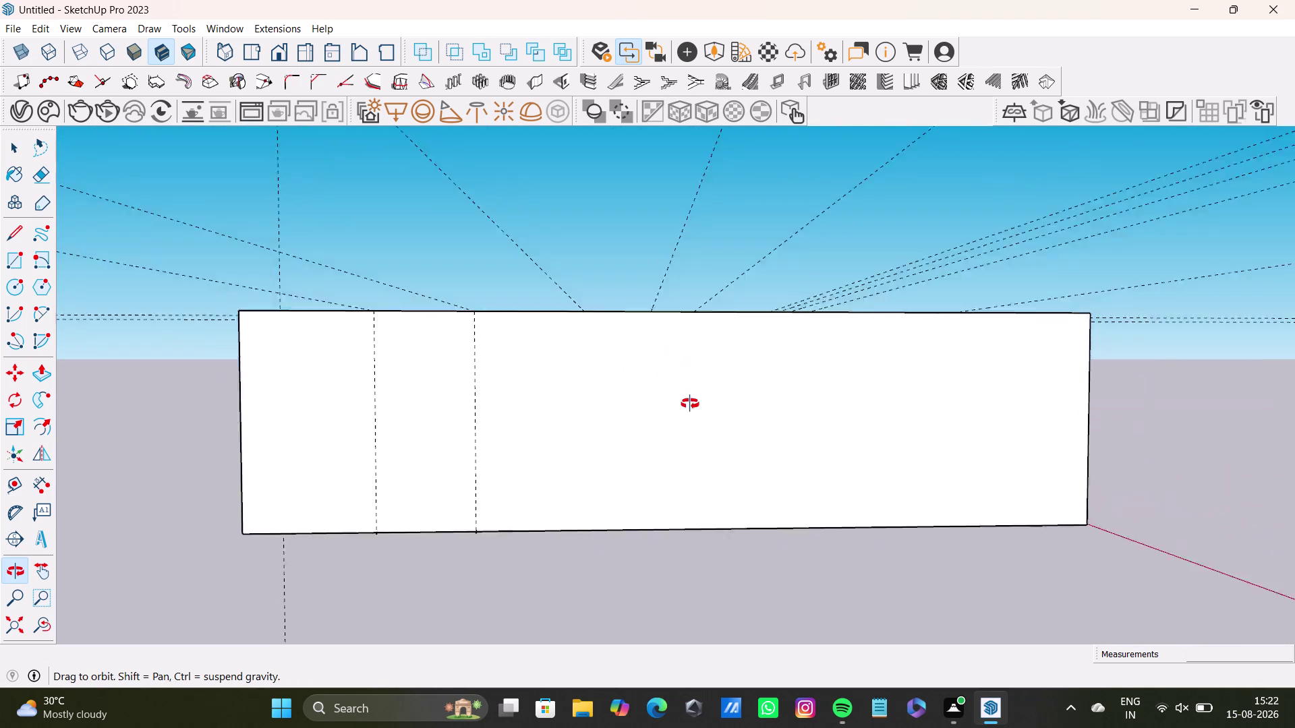
middle_drag(689, 393, 701, 456)
scroll(up, 3)
scroll(up, 3)
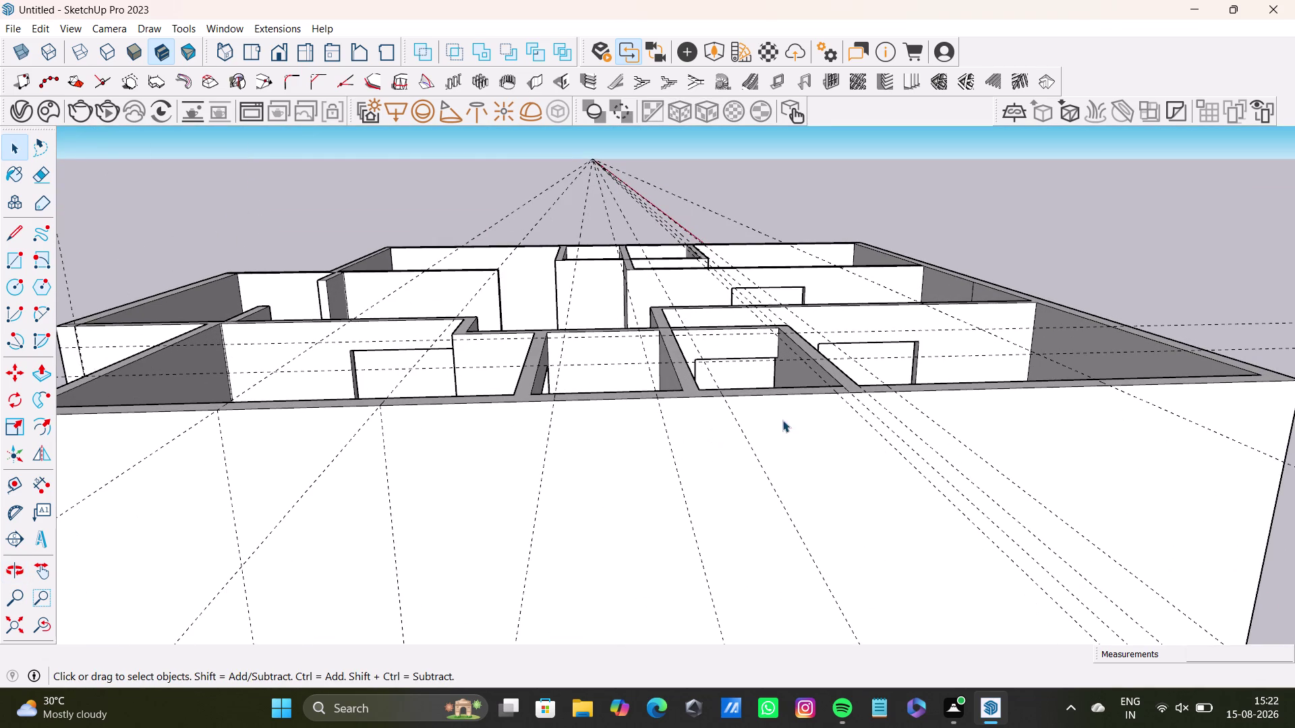
middle_drag(768, 435, 714, 462)
scroll(up, 3)
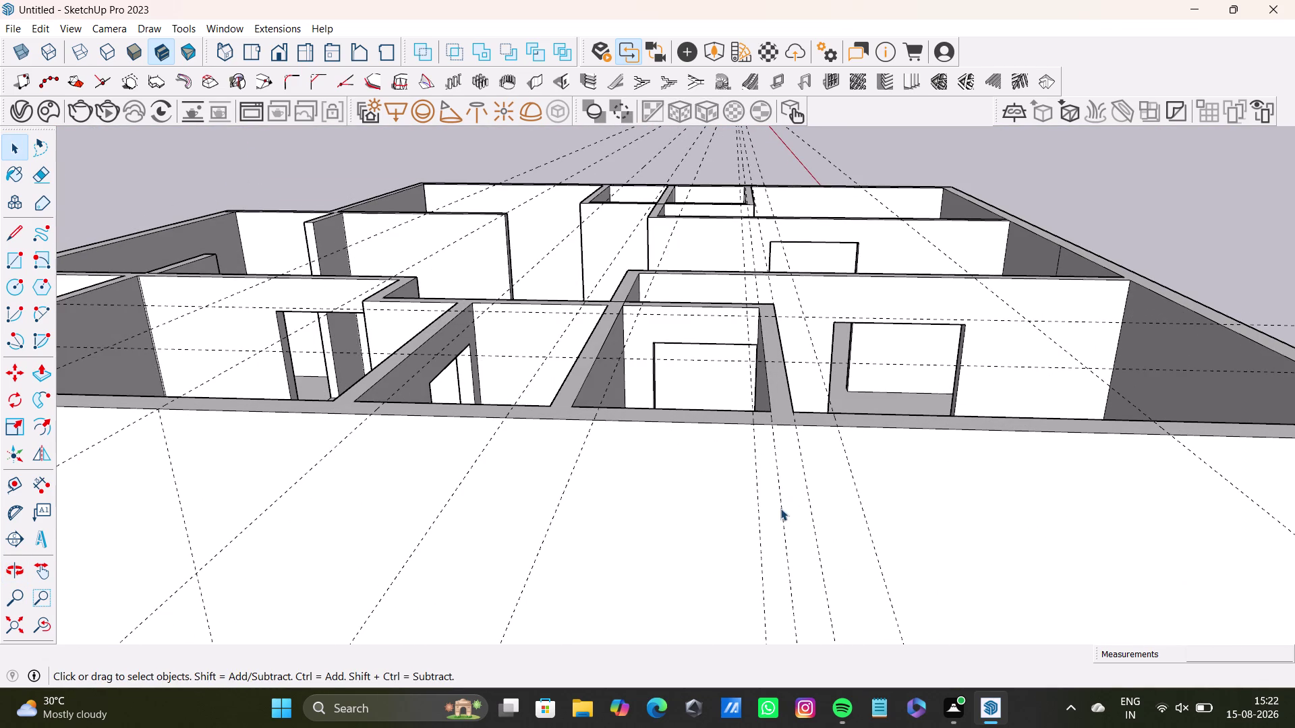
click(780, 510)
key(Delete)
click(812, 519)
key(Delete)
scroll(down, 3)
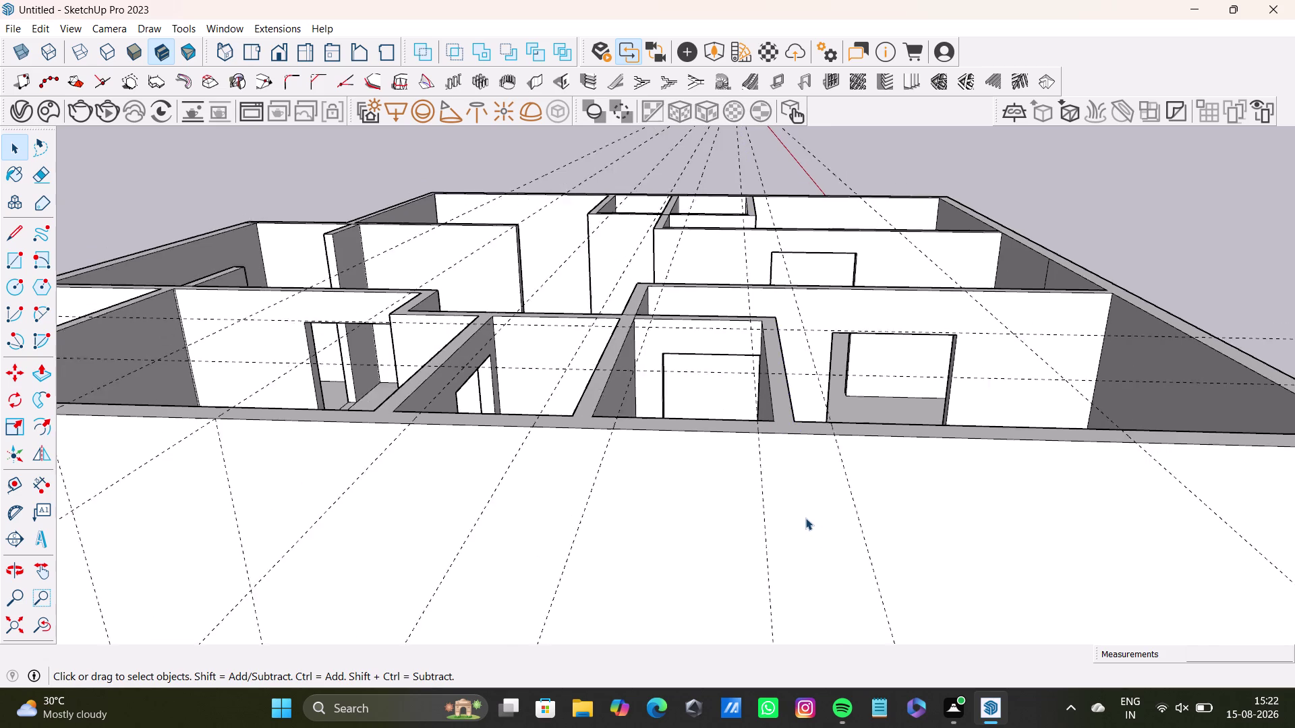
scroll(down, 3)
middle_drag(837, 524, 831, 383)
scroll(up, 3)
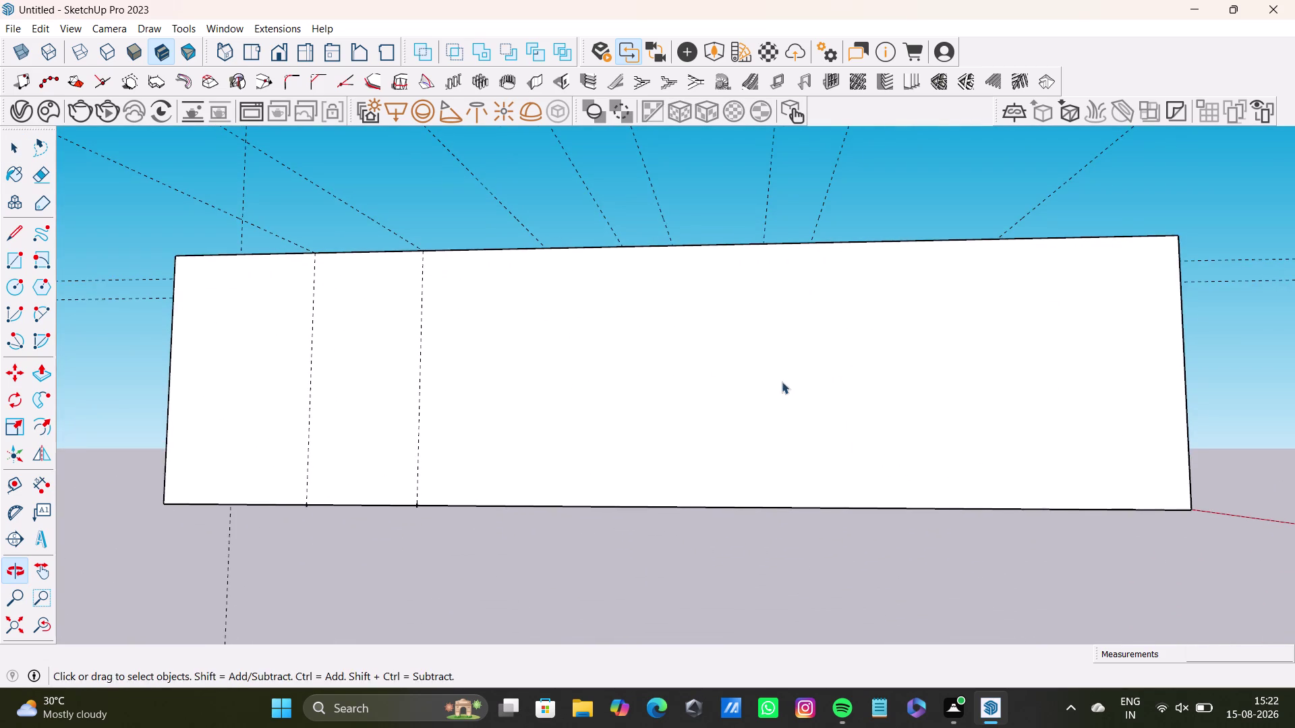
middle_drag(619, 324, 663, 343)
middle_drag(653, 343, 687, 347)
scroll(down, 3)
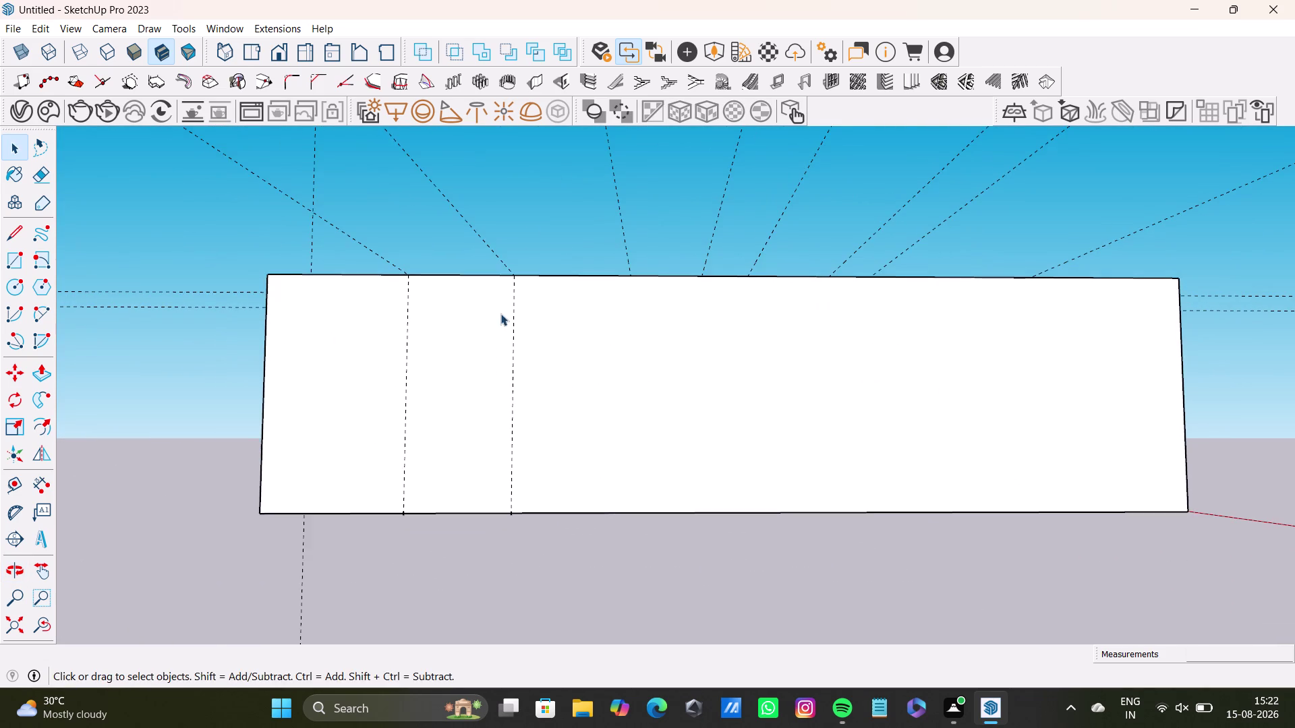
middle_drag(521, 339, 465, 386)
scroll(up, 3)
middle_drag(474, 386, 459, 386)
middle_drag(510, 386, 502, 383)
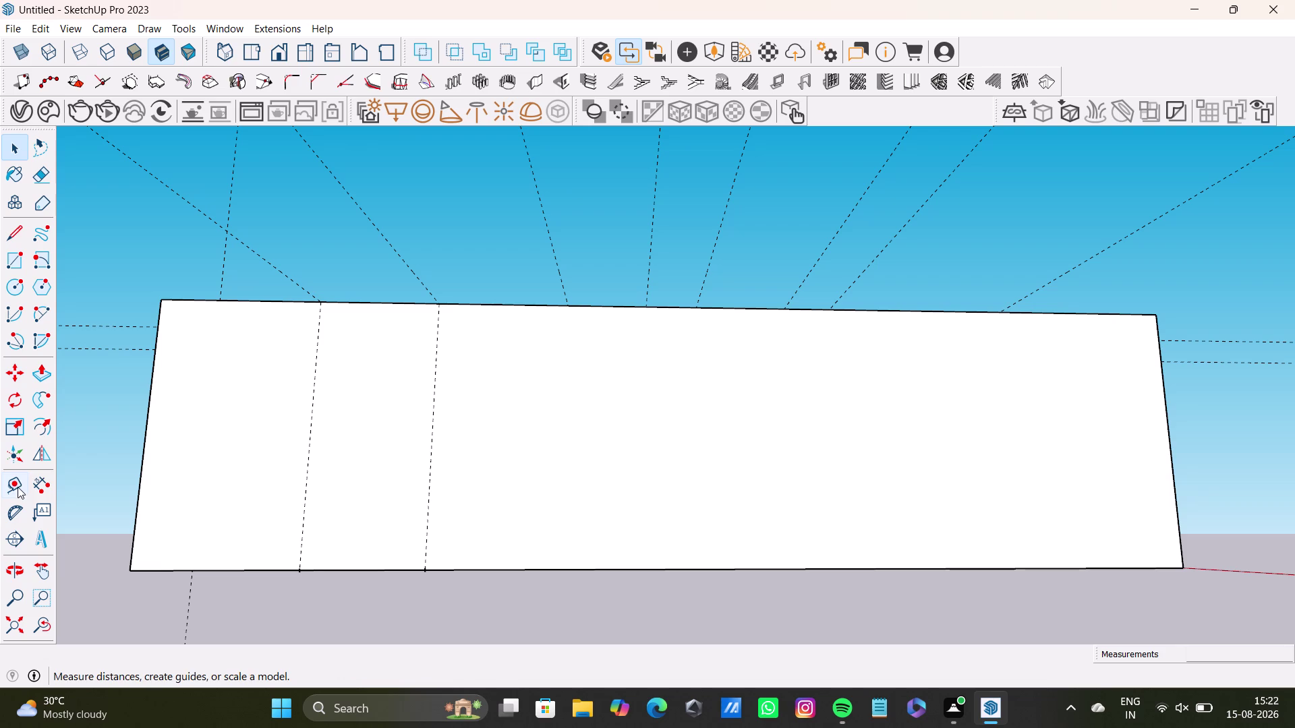
Place a third vertical guide down the wall from its top edge, locked to blue.
click(18, 483)
scroll(up, 3)
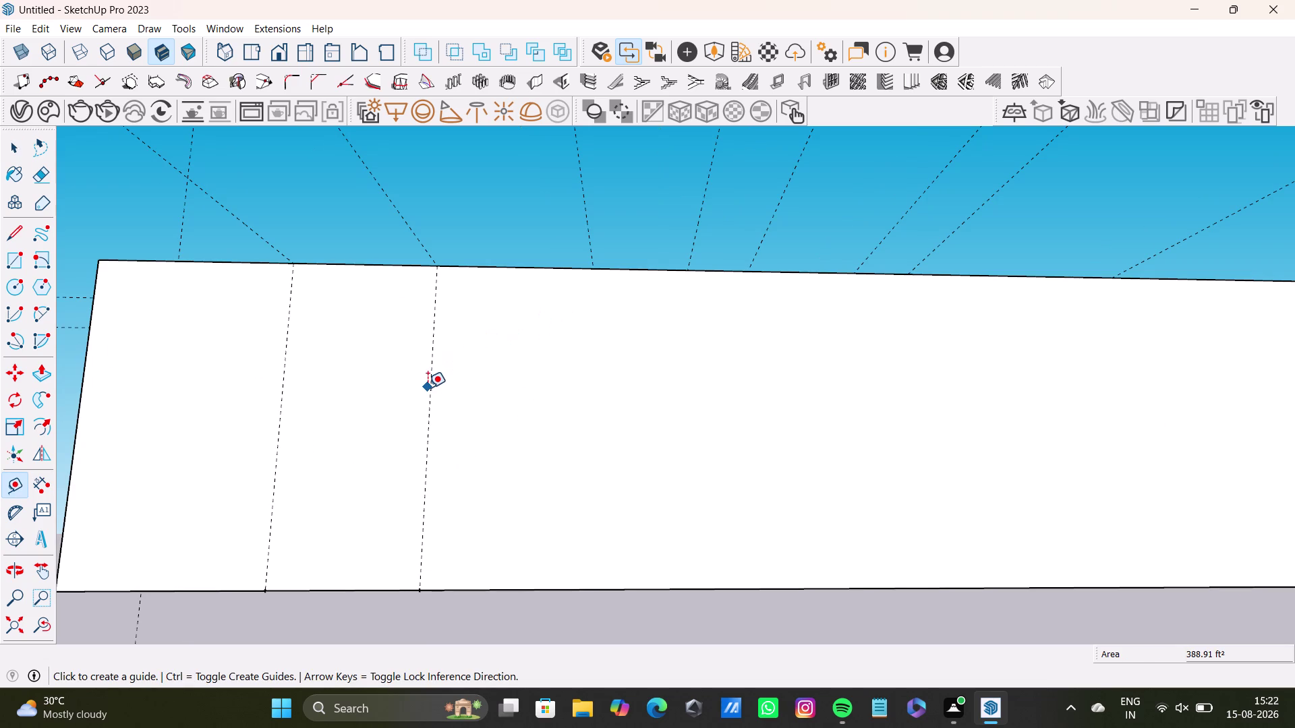
click(430, 389)
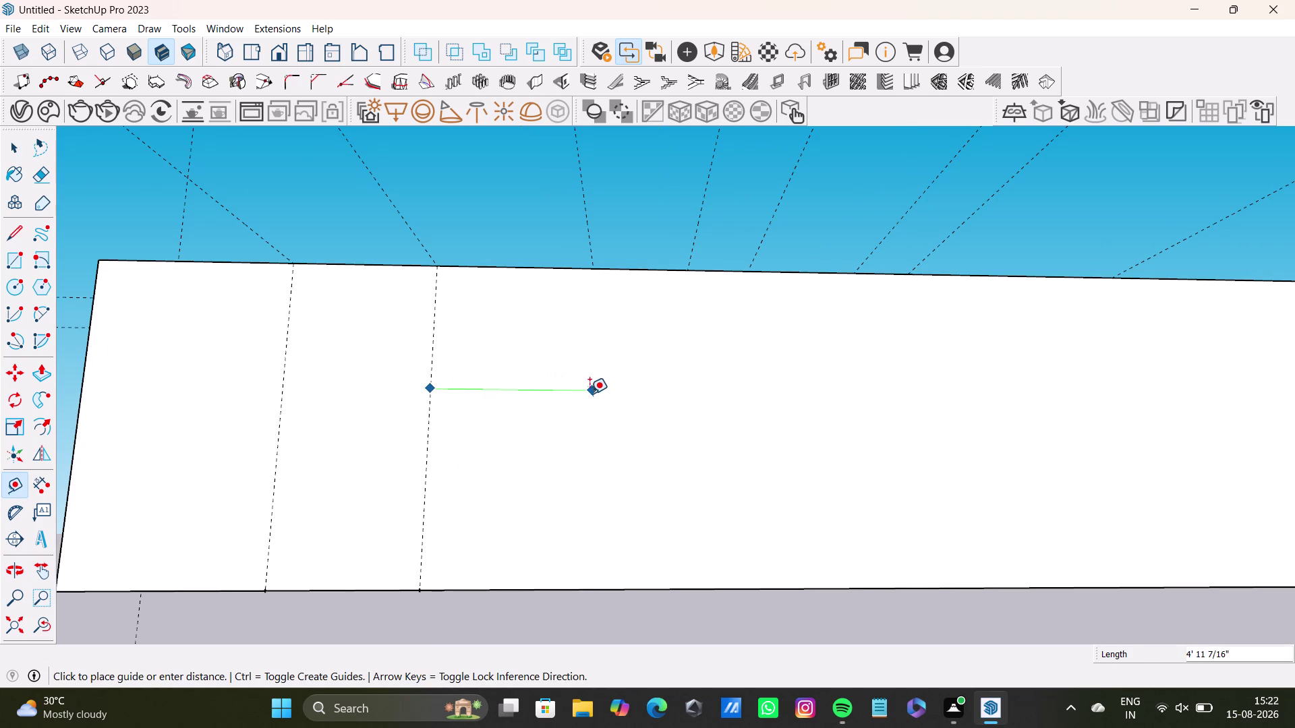
key(space)
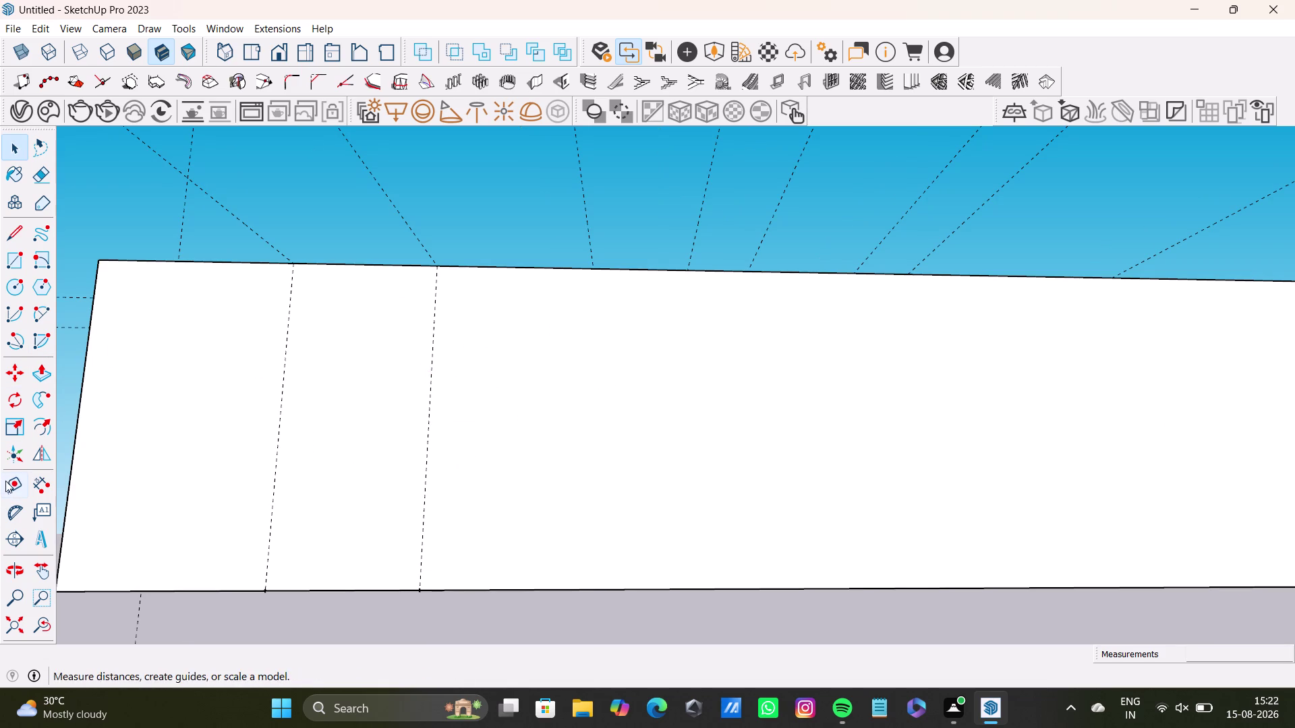
click(7, 477)
scroll(up, 3)
click(596, 264)
scroll(down, 3)
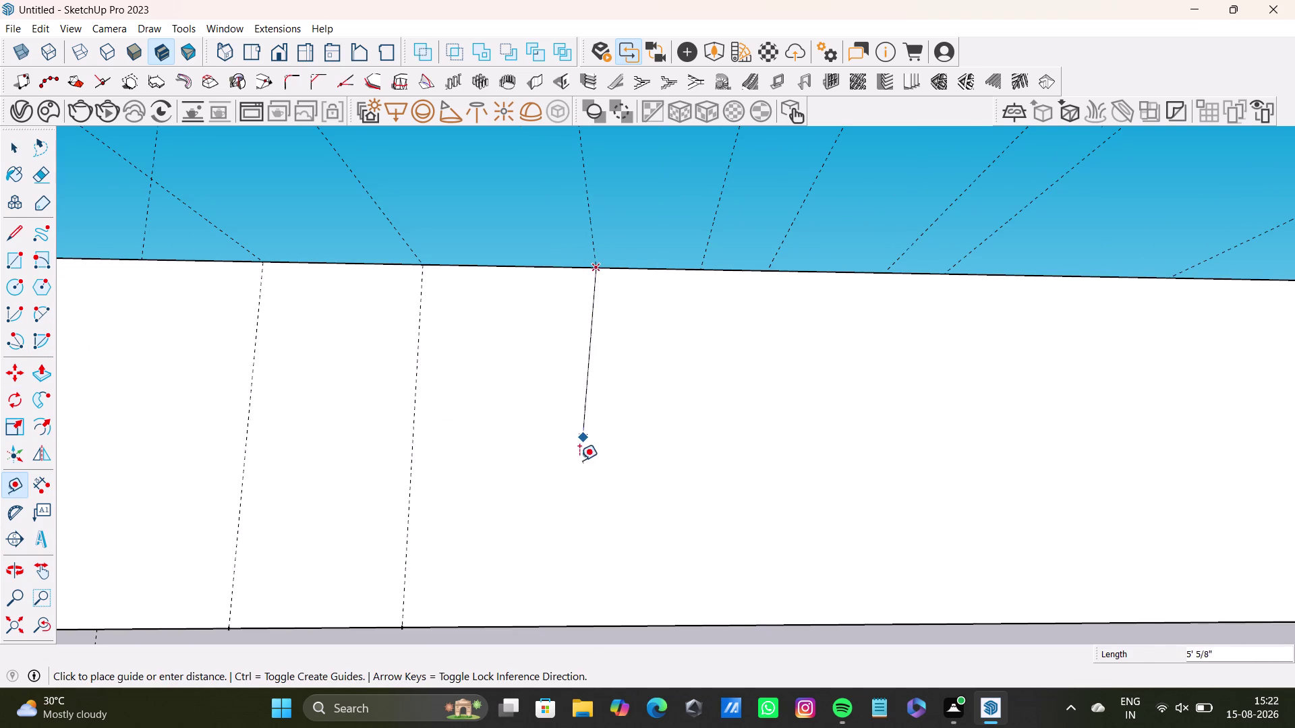
scroll(down, 3)
middle_drag(583, 469, 580, 397)
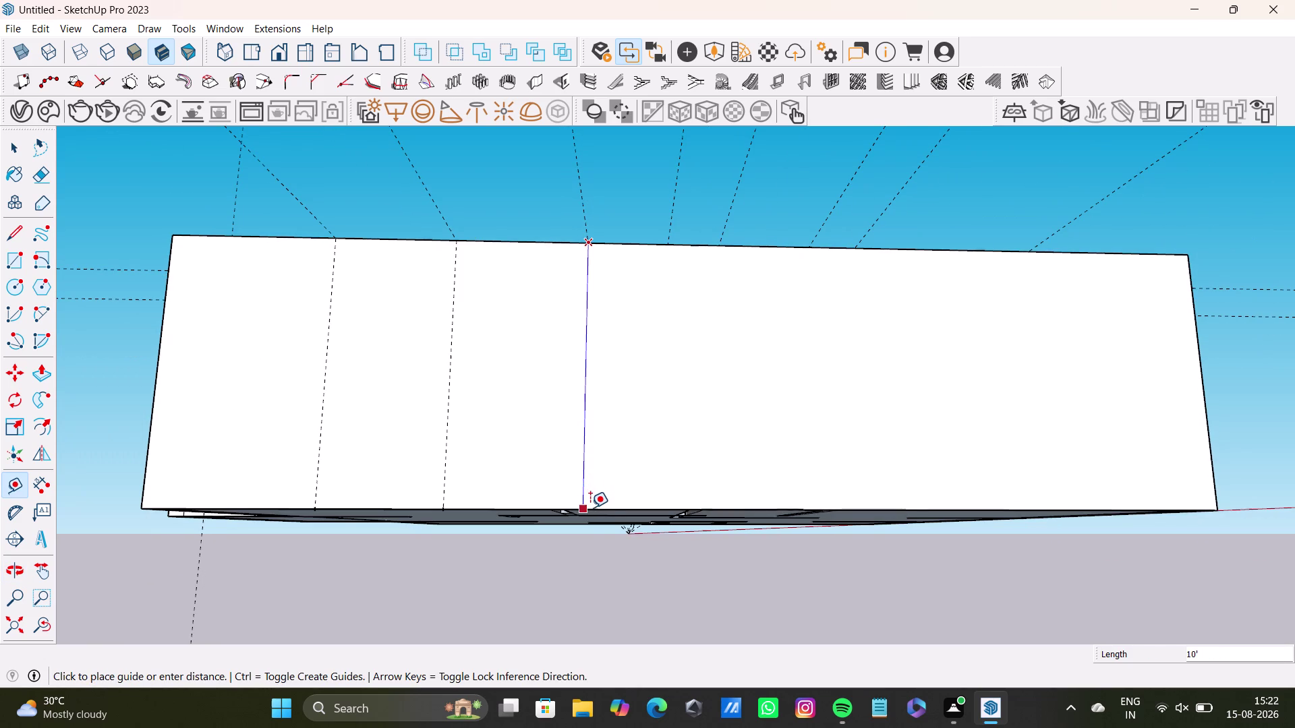
key(Up)
click(592, 505)
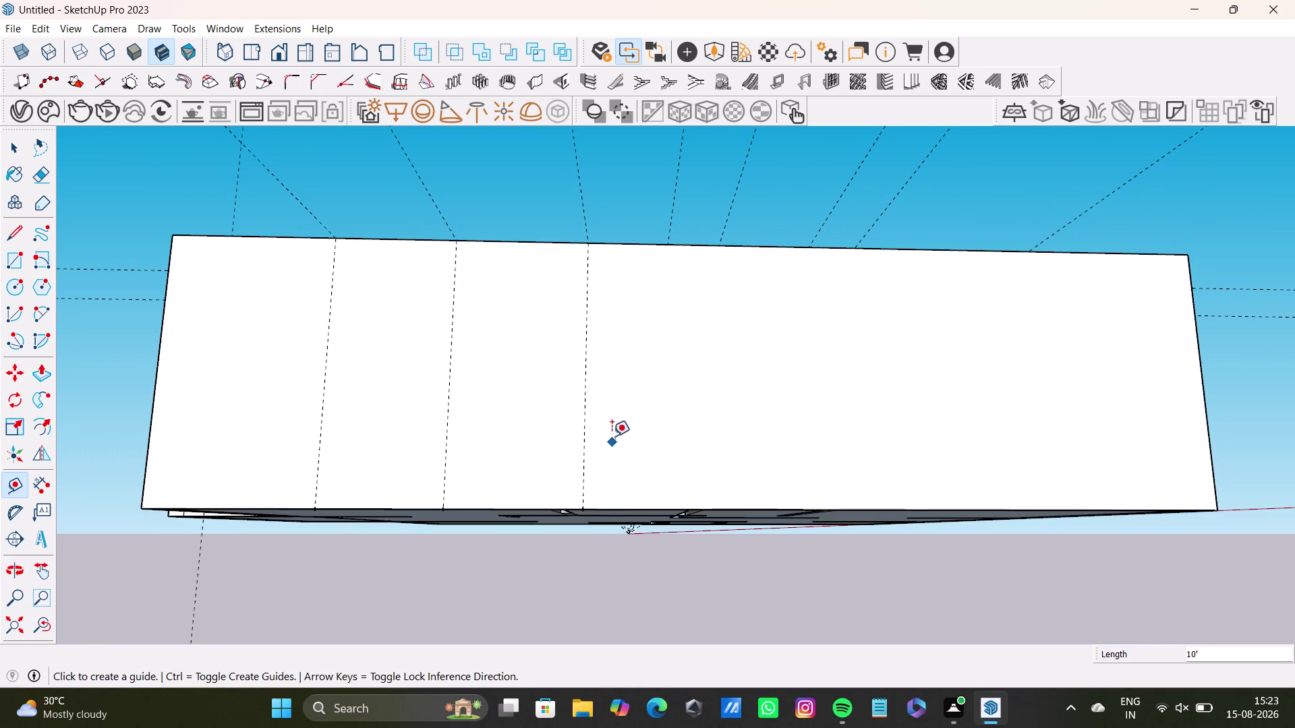
key(space)
Add fourth and fifth full-height vertical guides along the wall's top edge.
key(t)
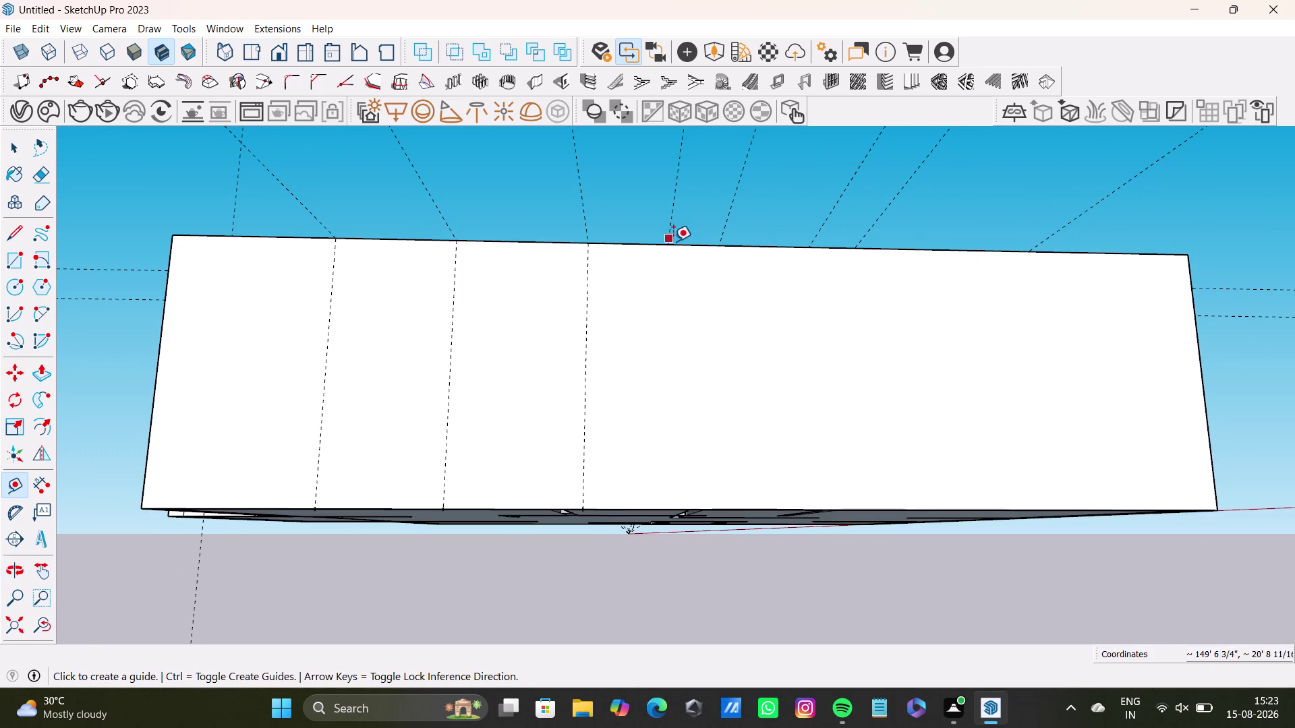
click(670, 242)
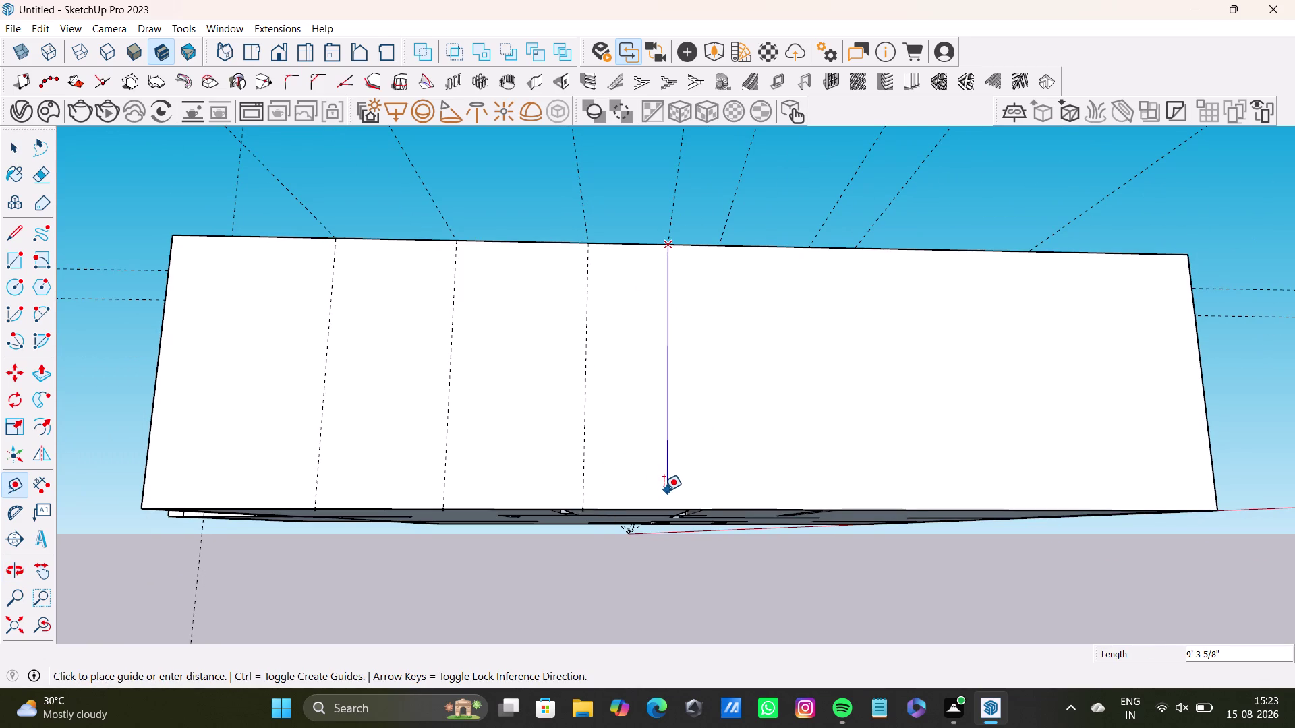
click(665, 505)
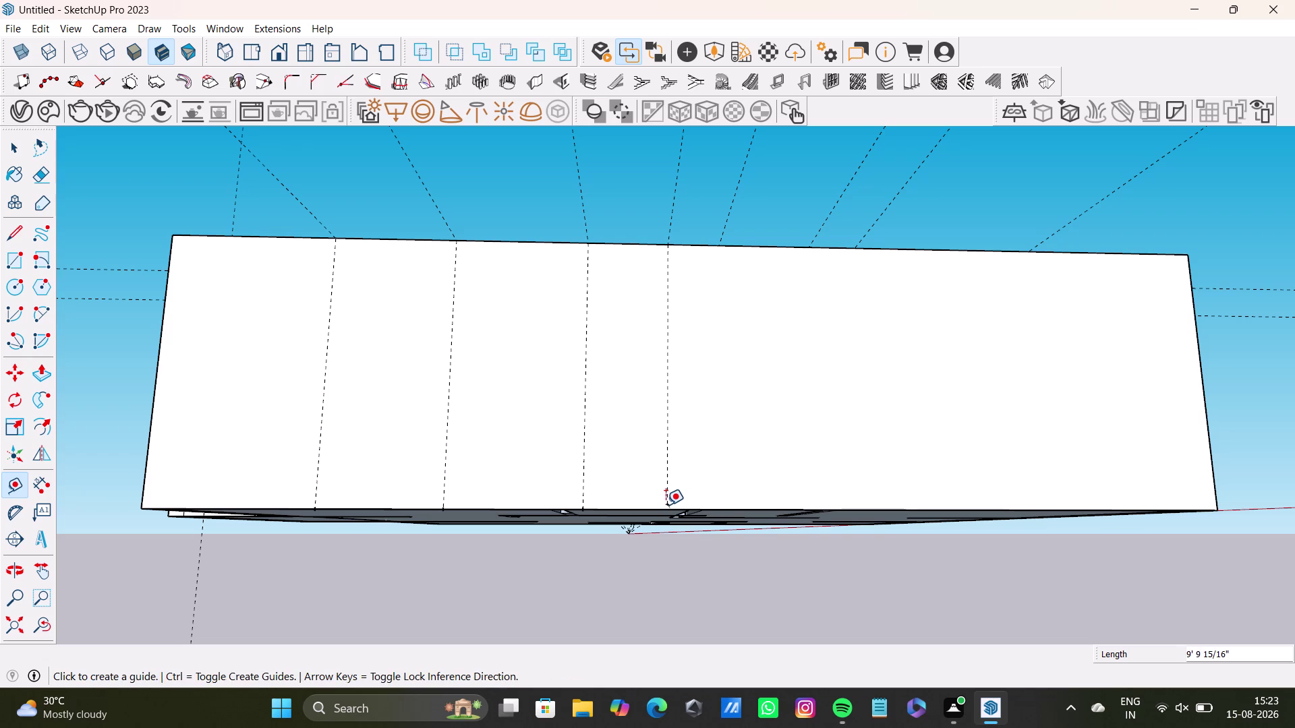
key(space)
key(t)
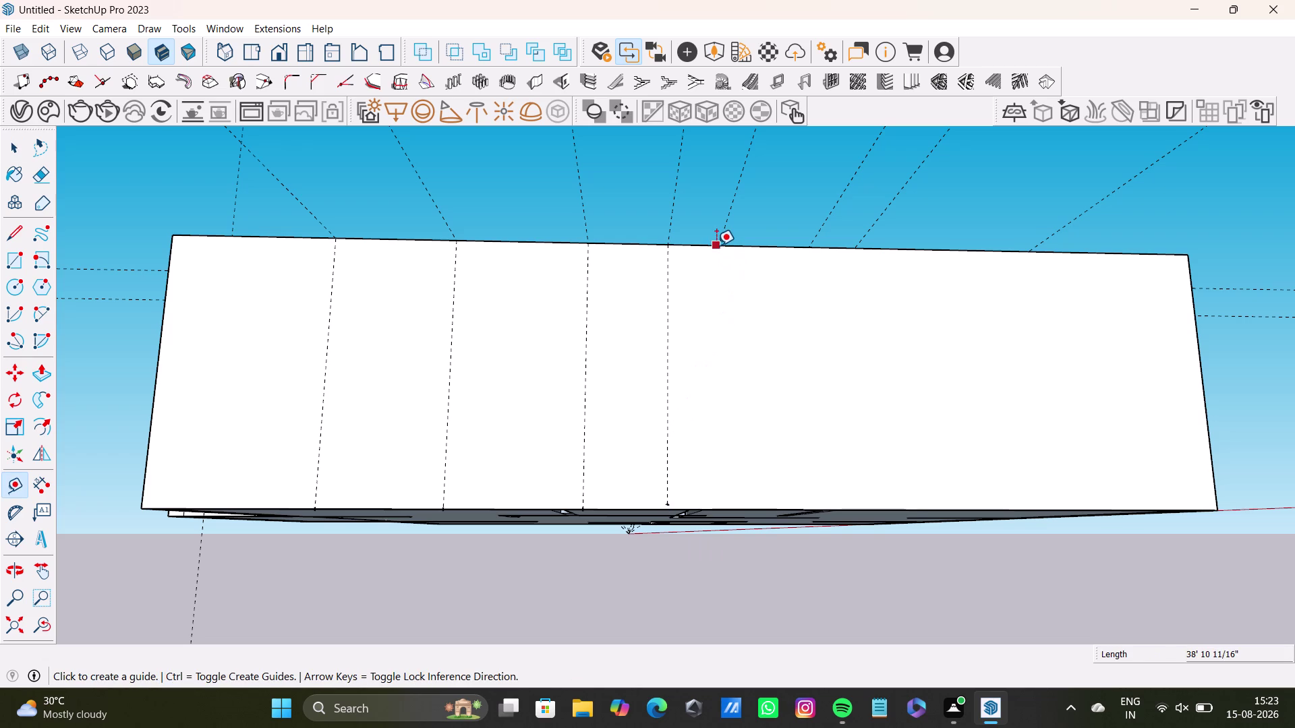
click(721, 244)
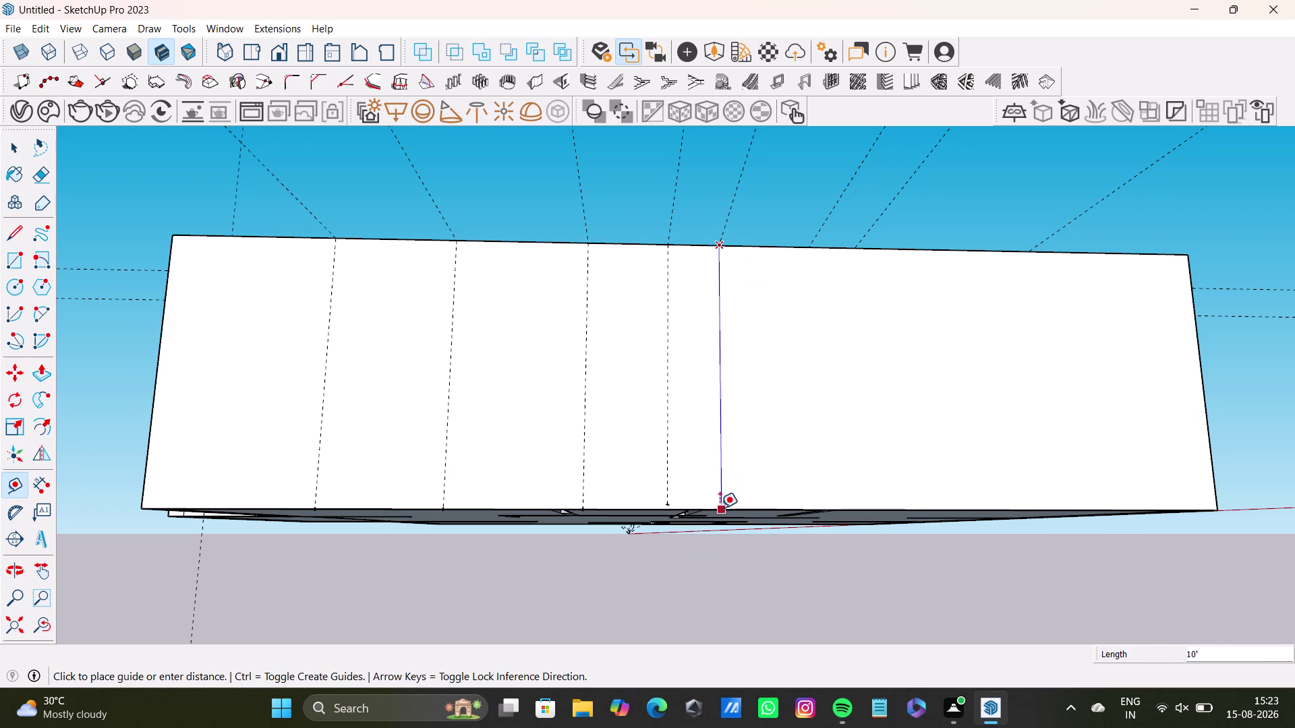
click(720, 509)
key(space)
Swing the view around the house to face the long exterior wall.
scroll(down, 3)
middle_drag(706, 433, 604, 461)
middle_drag(660, 418, 643, 438)
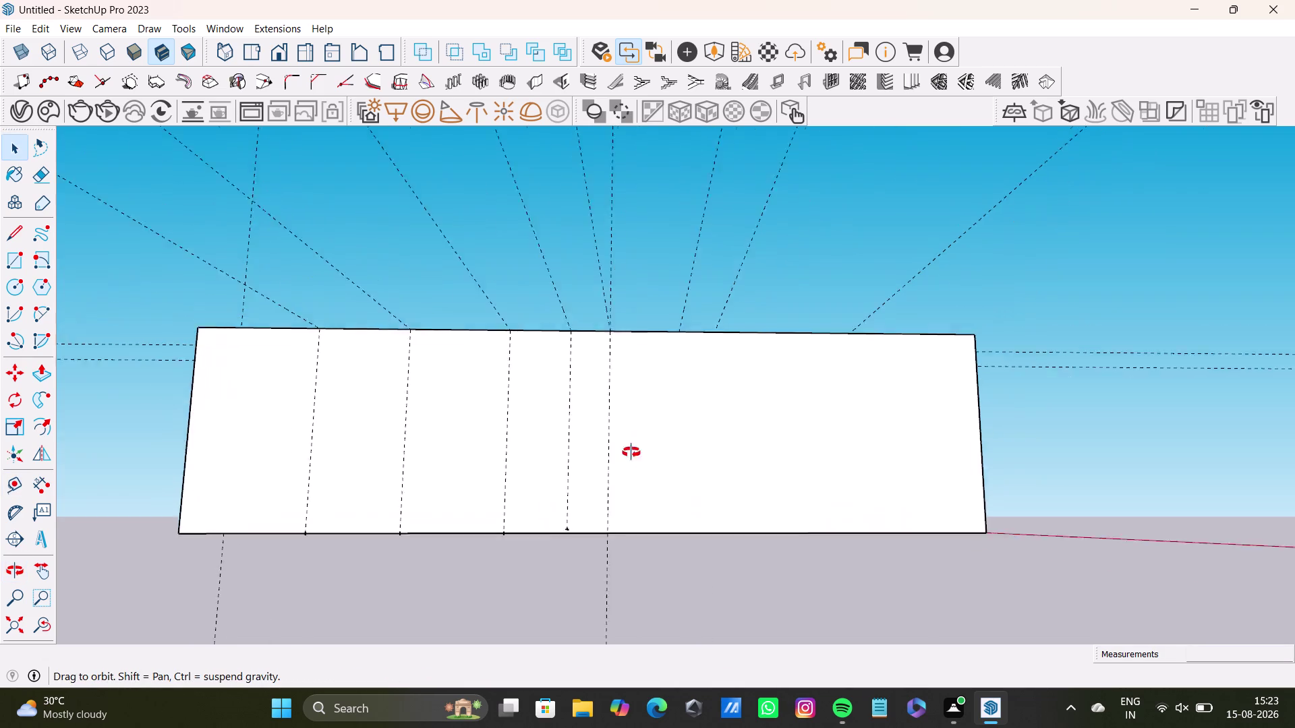
middle_drag(643, 439, 660, 442)
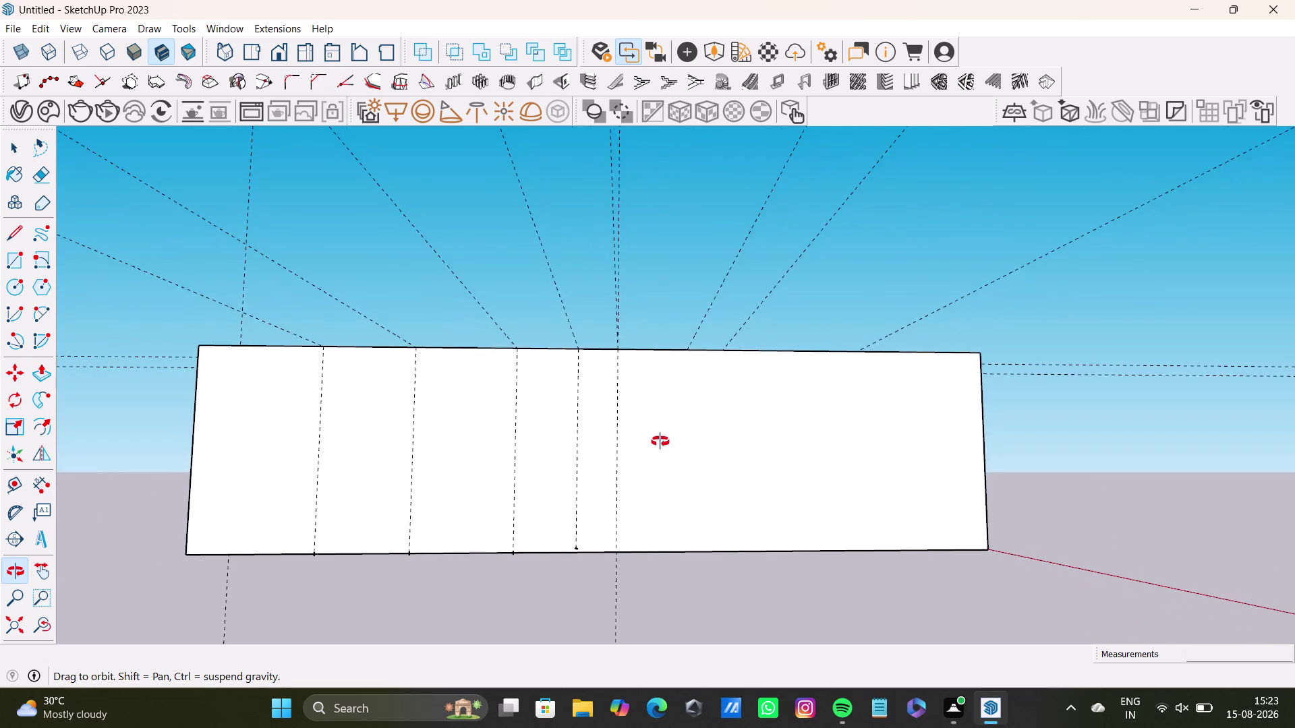
middle_drag(661, 441, 667, 443)
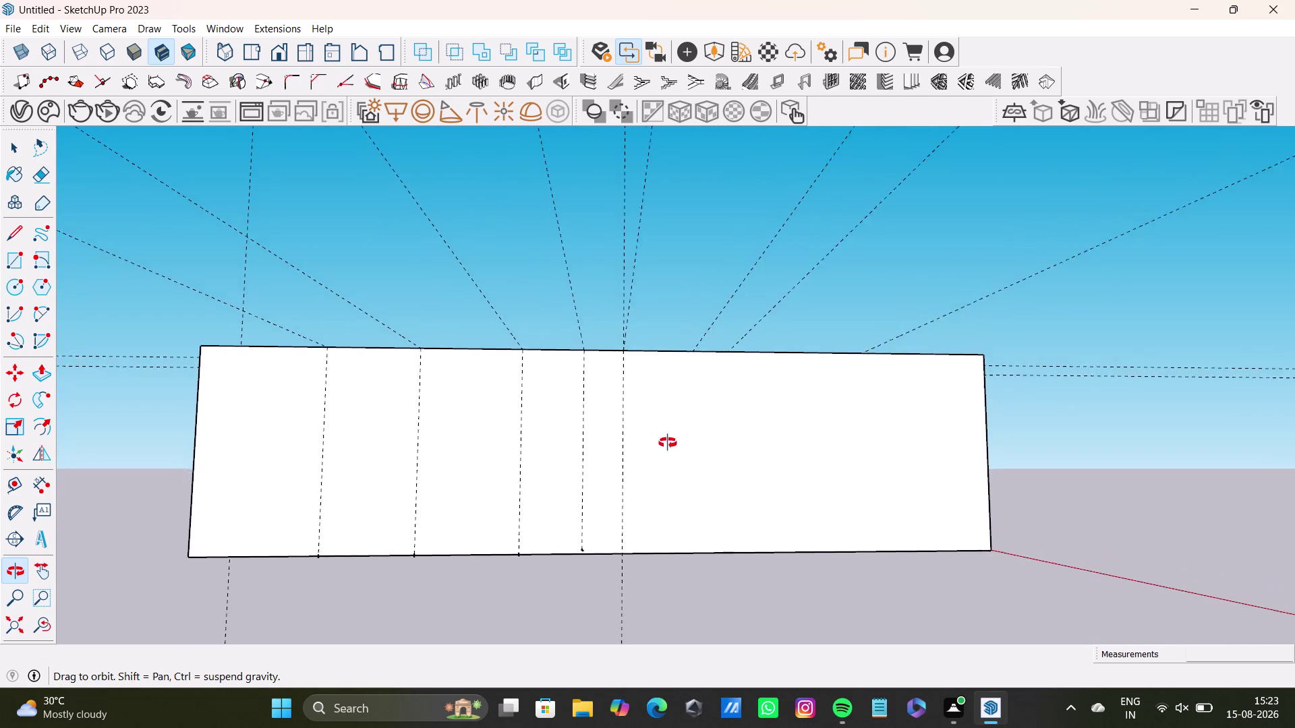
middle_drag(668, 443, 665, 441)
scroll(down, 3)
middle_drag(657, 371, 657, 535)
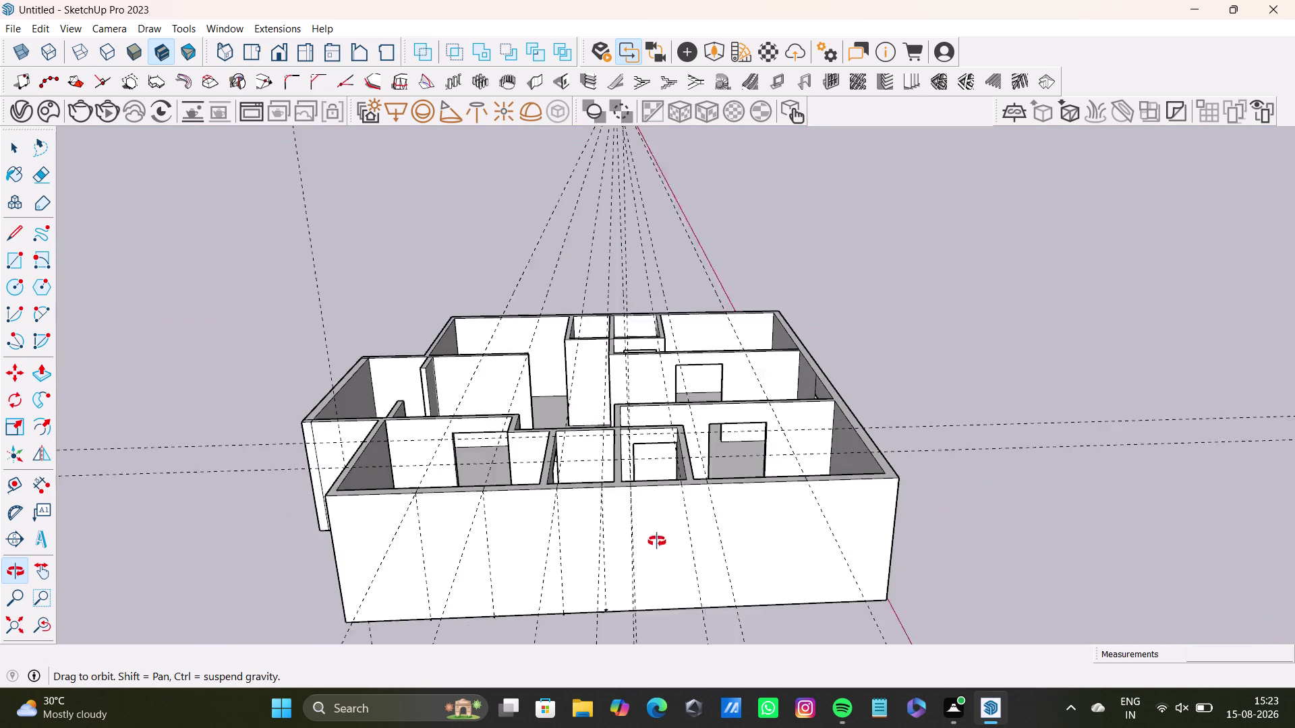
middle_drag(657, 535, 647, 579)
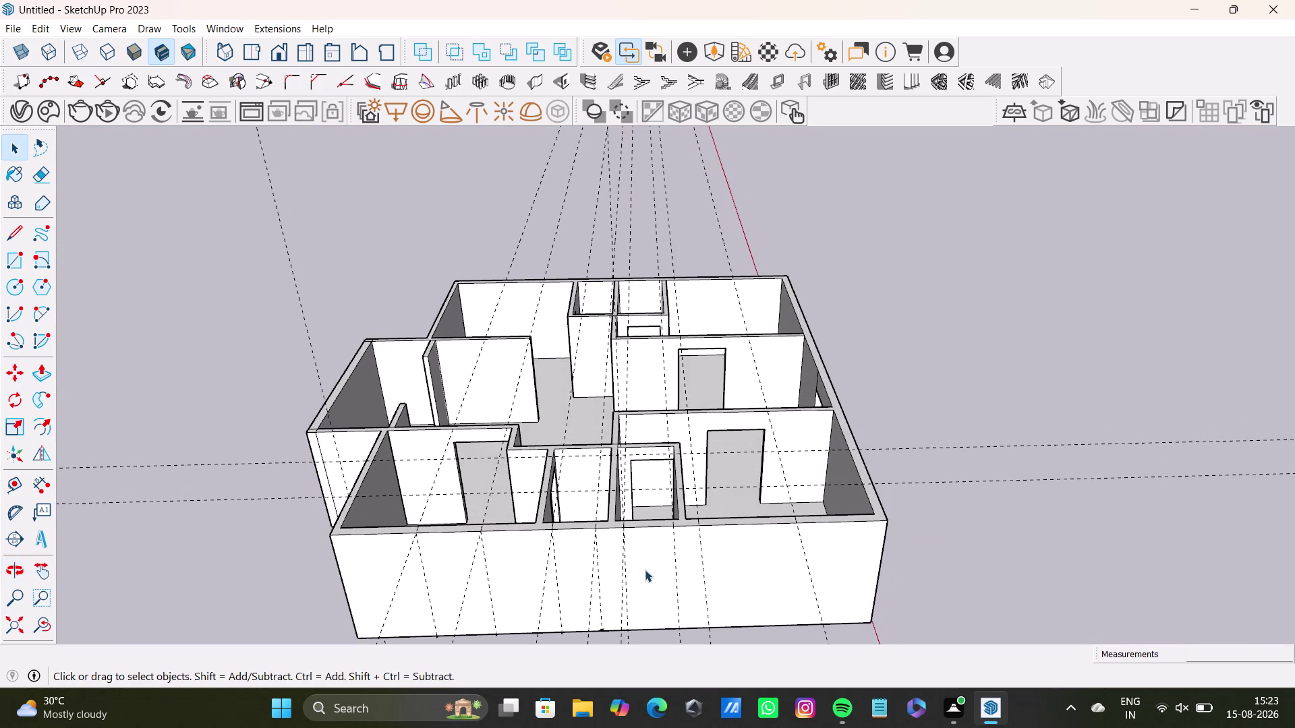
scroll(up, 3)
middle_drag(643, 557, 608, 482)
middle_drag(611, 482, 619, 463)
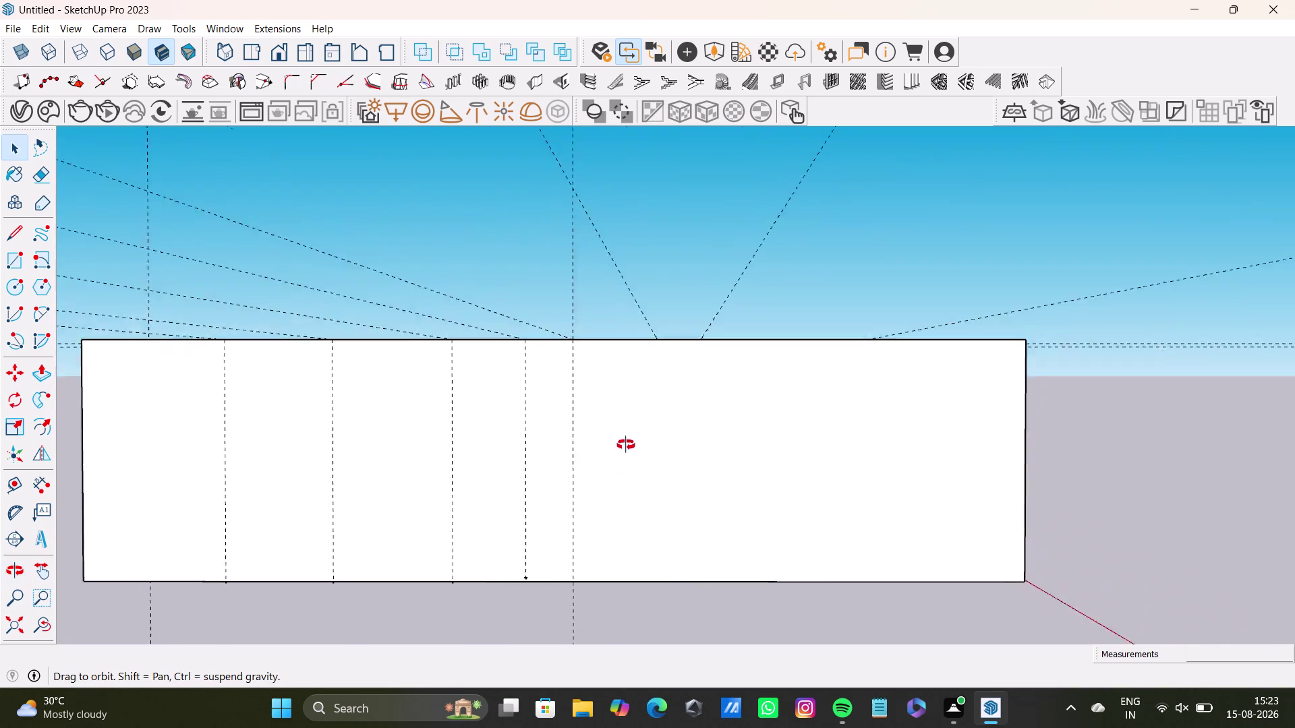
middle_drag(619, 462, 619, 444)
middle_click(618, 448)
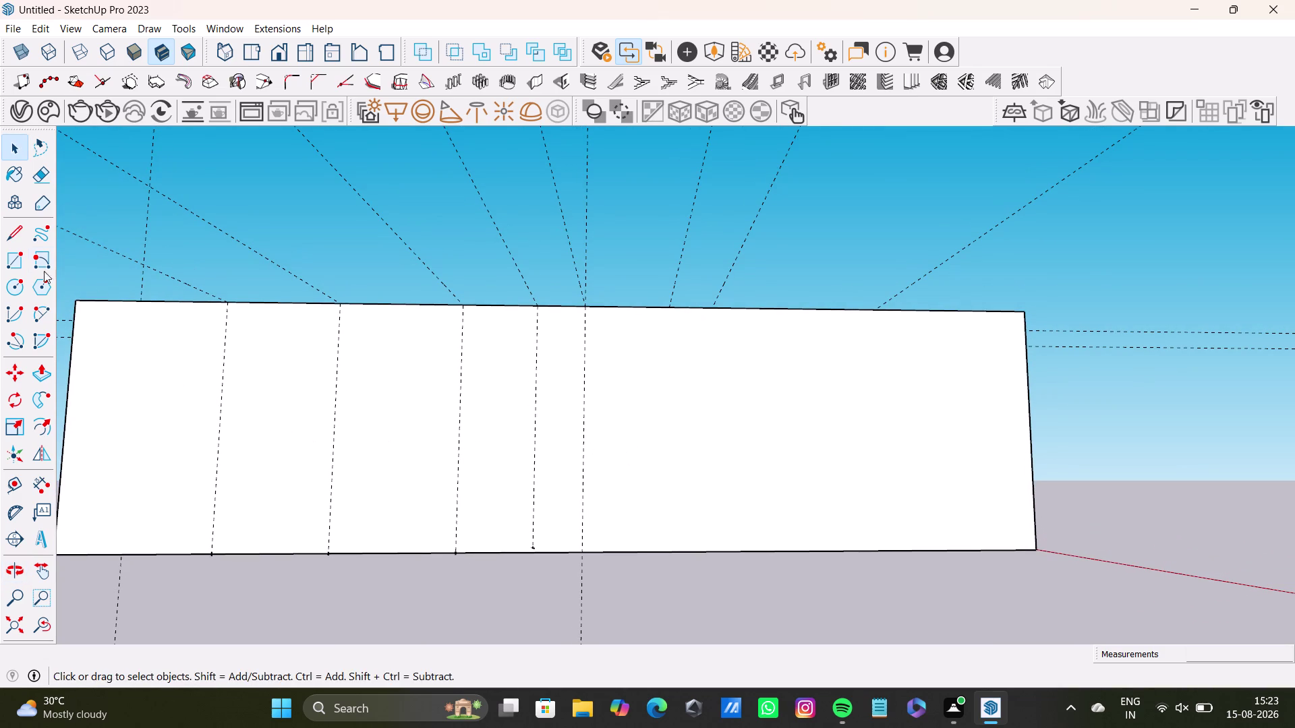
Place a vertical guide down the long wall, then undo it.
key(t)
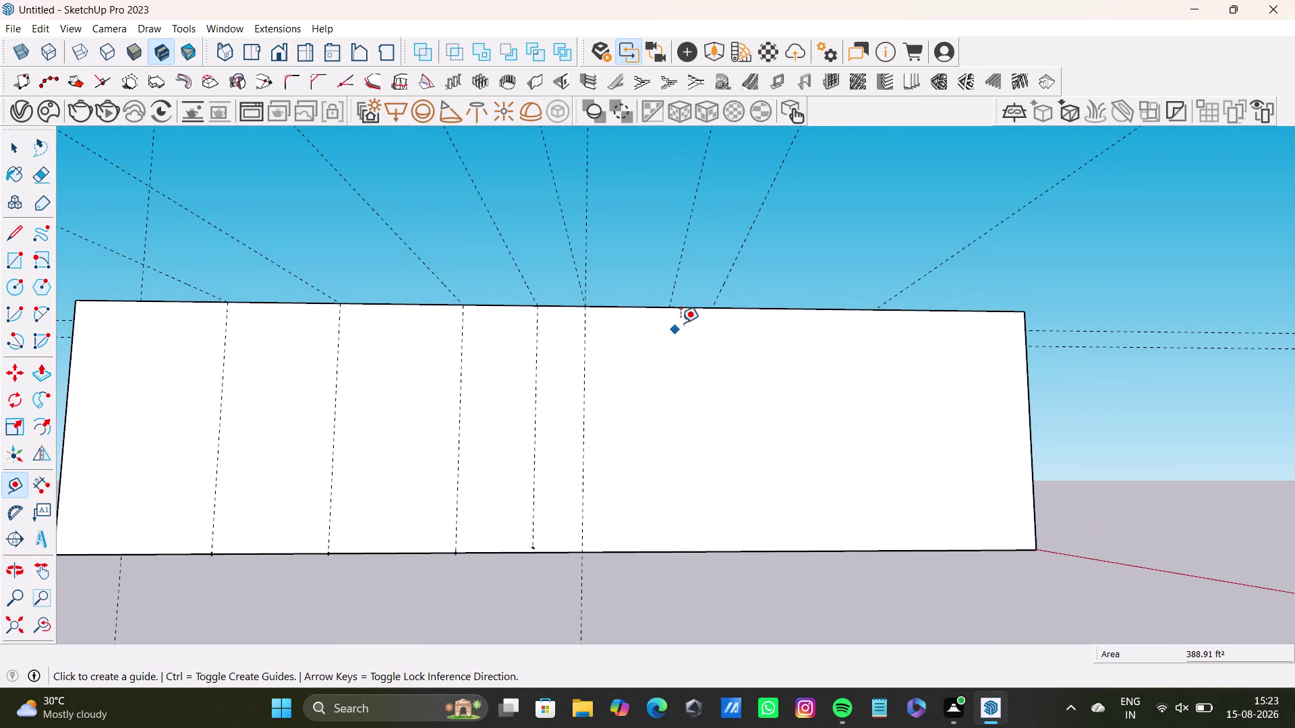
click(668, 303)
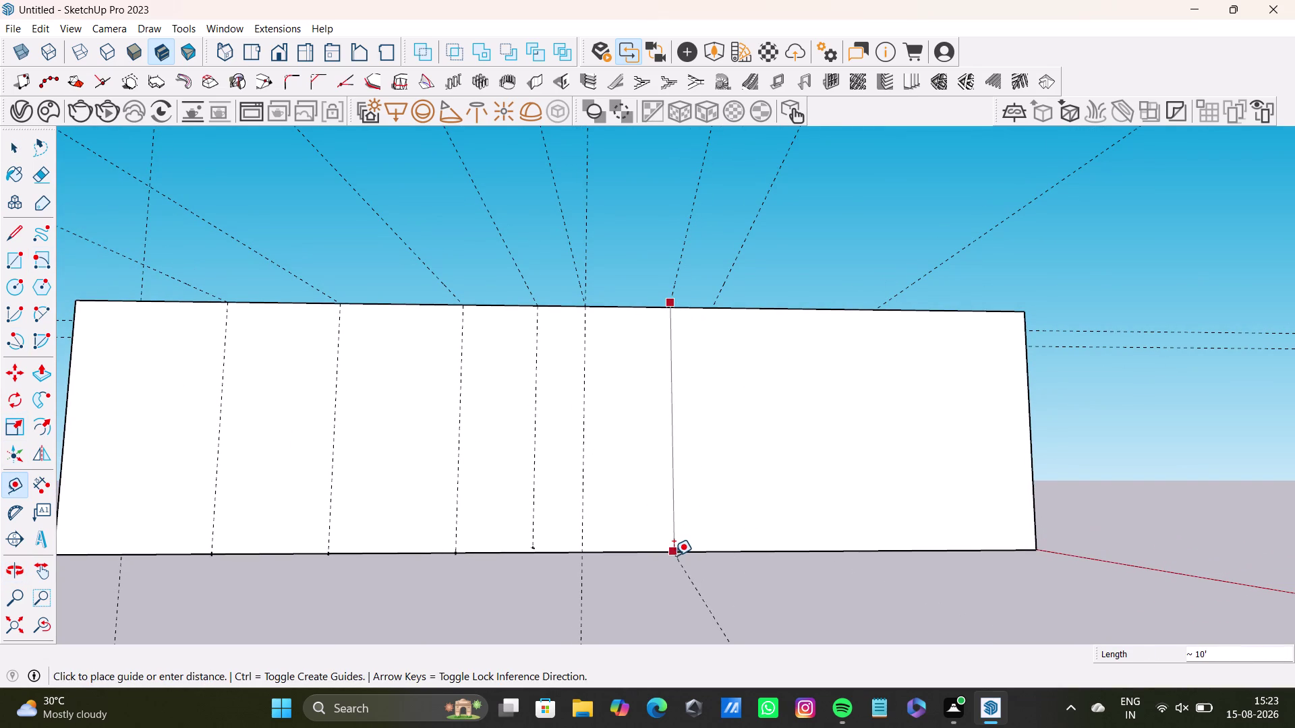
key(Up)
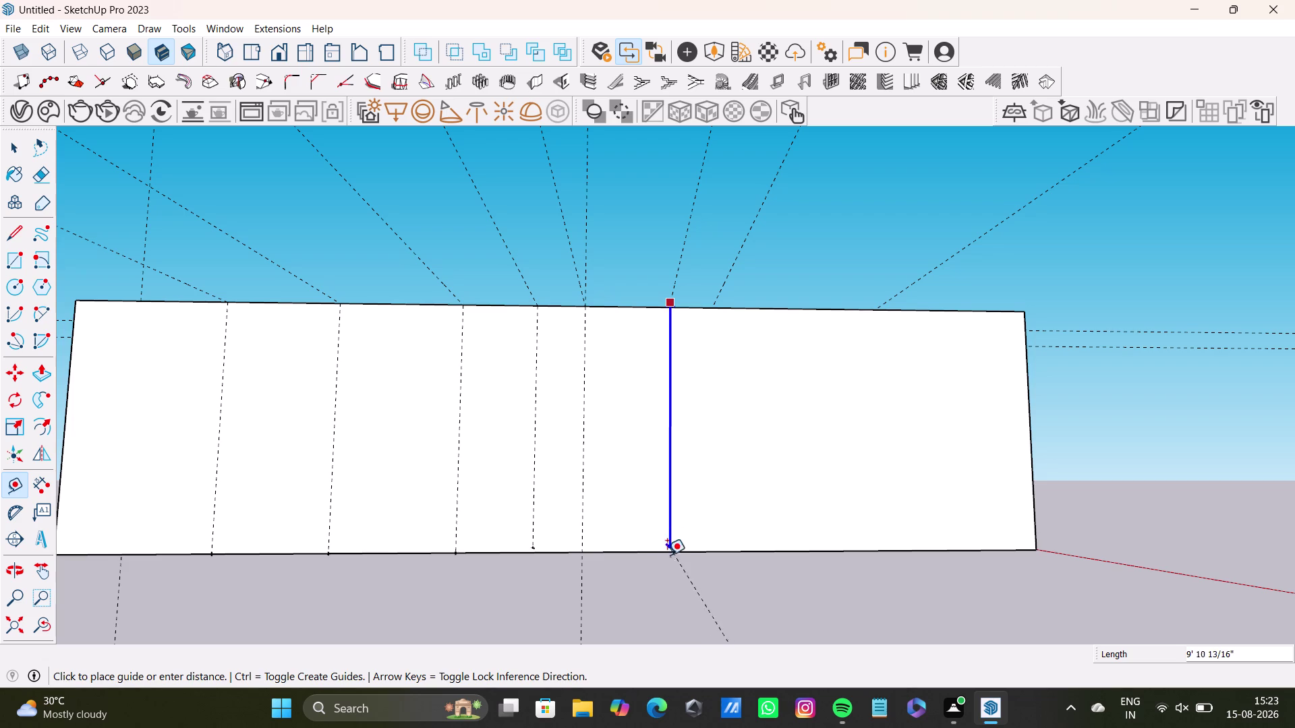
scroll(up, 3)
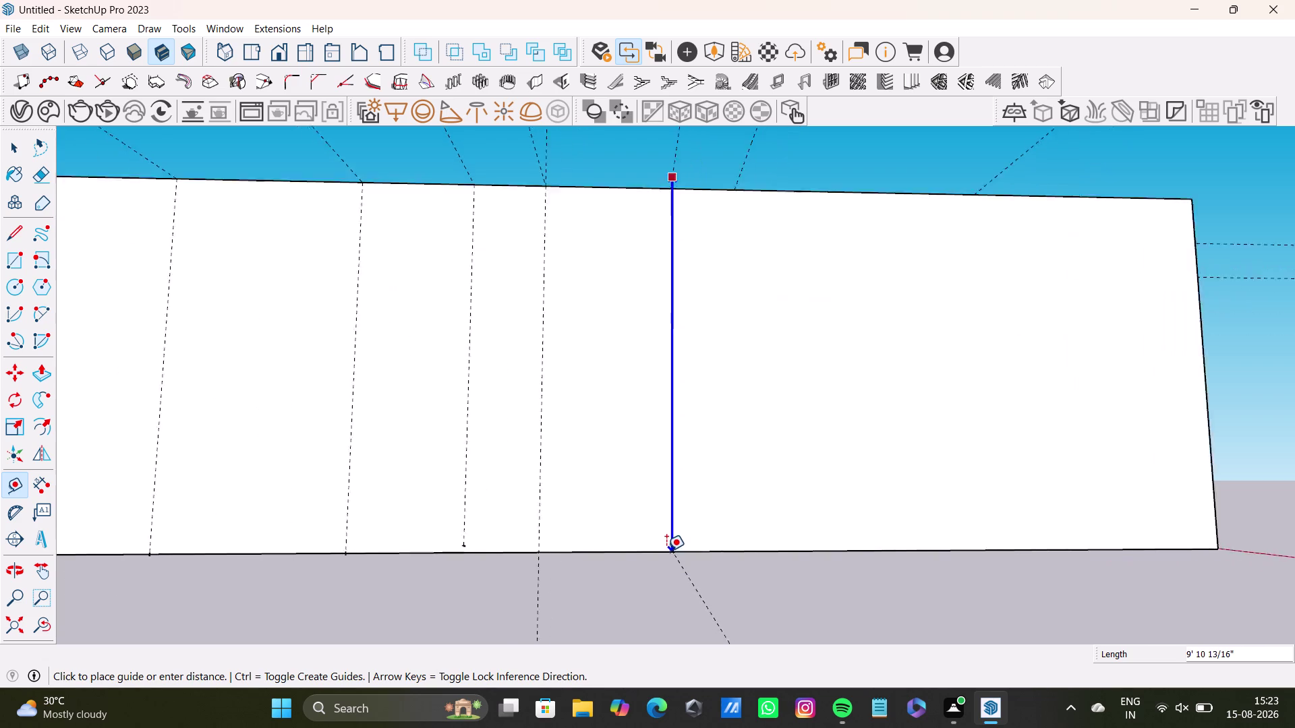
scroll(up, 3)
click(668, 552)
scroll(down, 3)
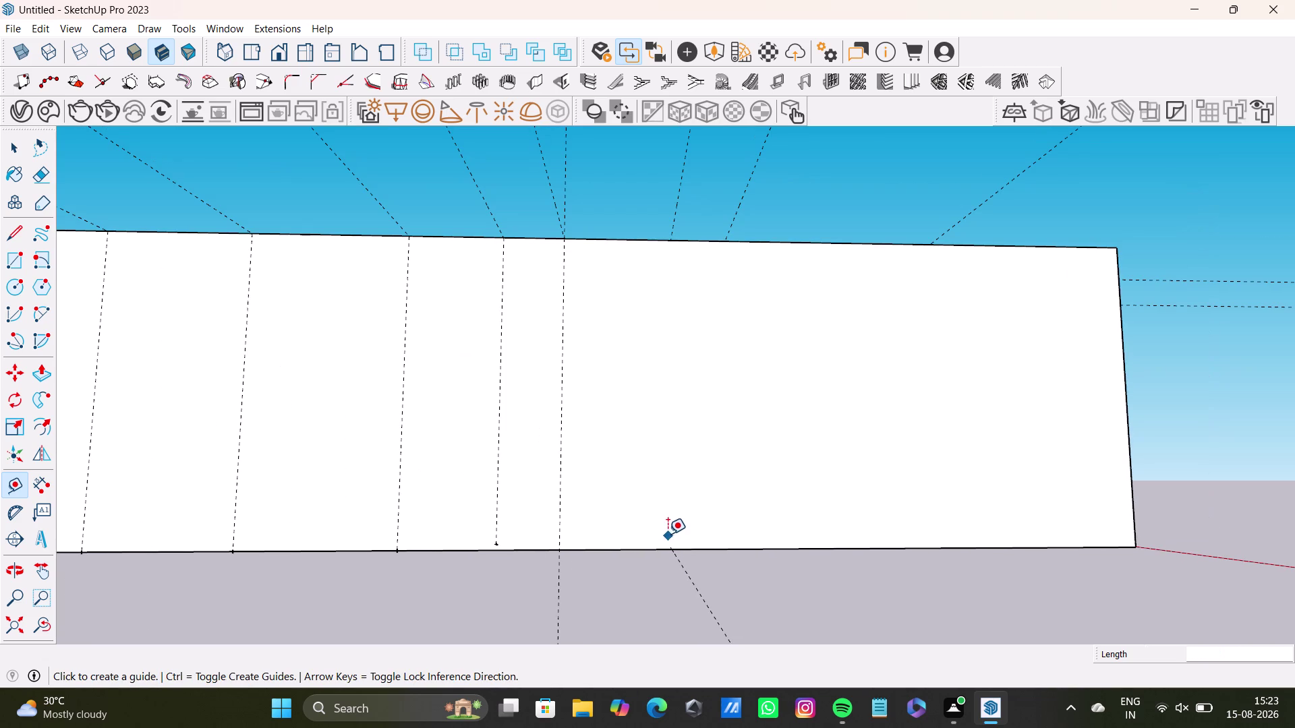
key(space)
key(ctrl+z)
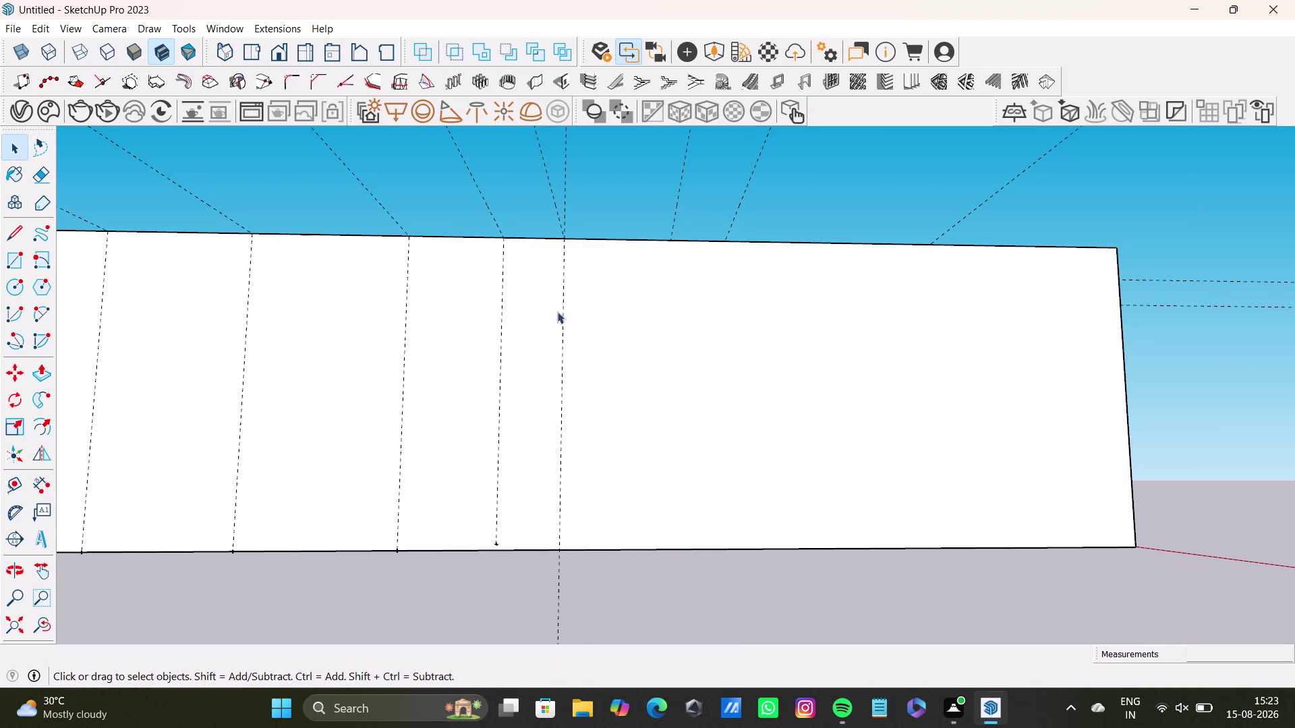
Place a vertical guide from the long wall's top edge partway down.
click(10, 485)
scroll(up, 3)
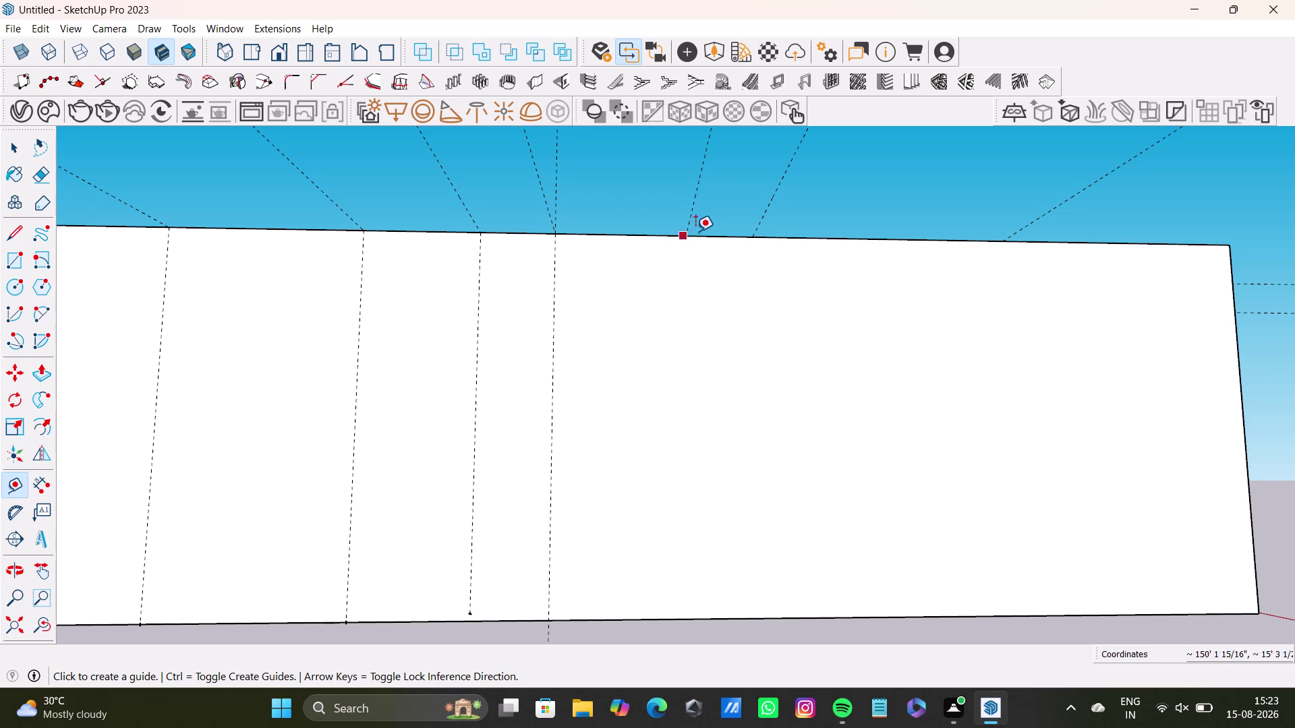
click(685, 235)
key(Up)
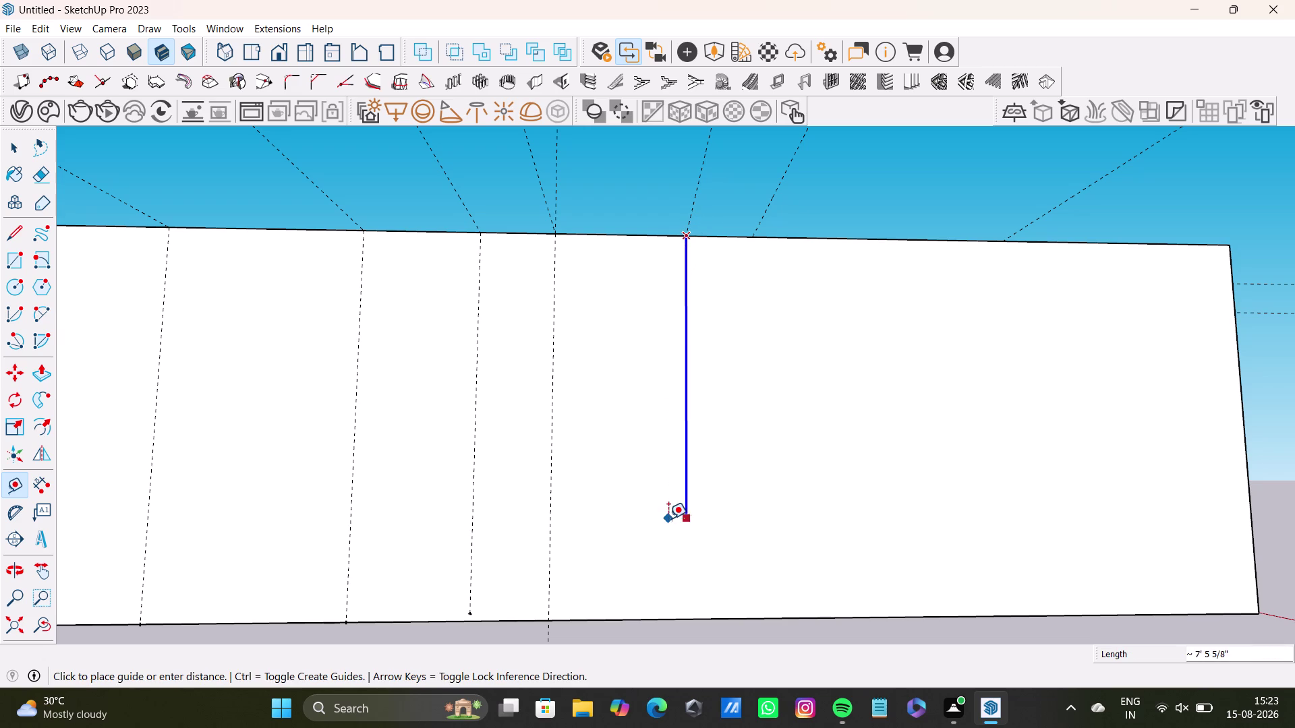
click(680, 623)
scroll(down, 3)
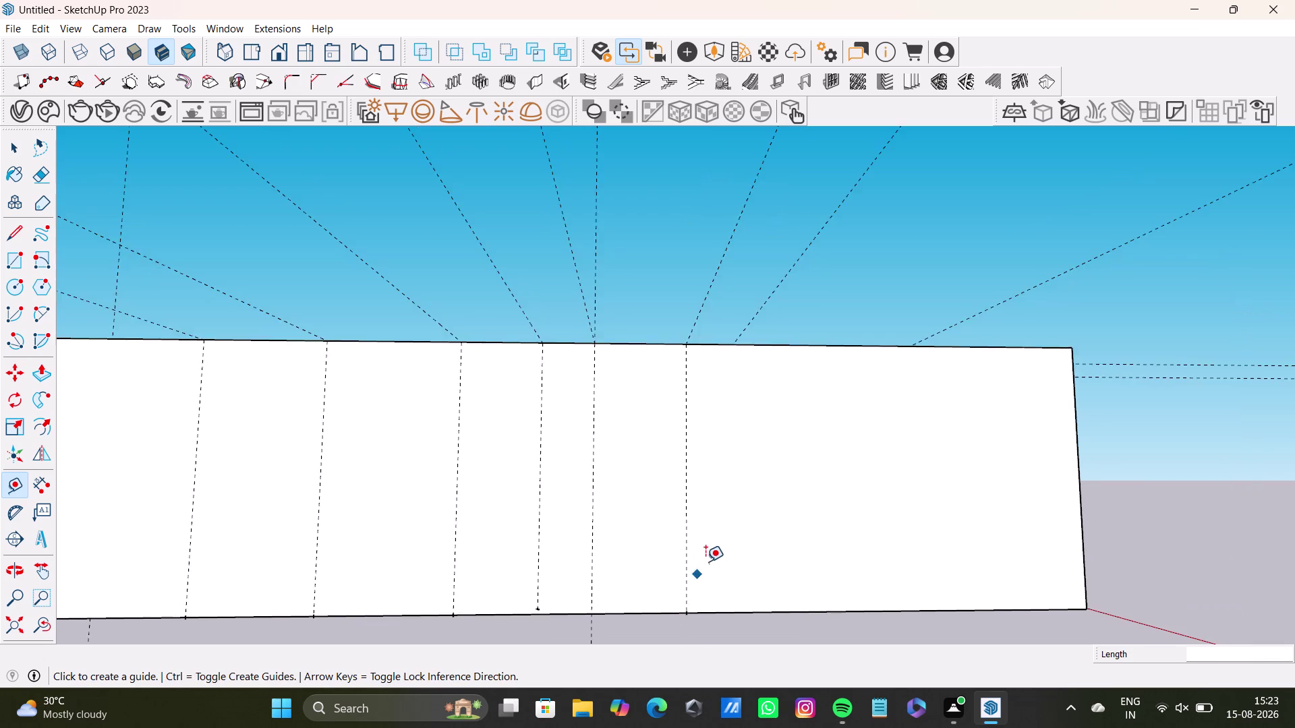
scroll(down, 3)
middle_drag(716, 560, 671, 540)
middle_drag(677, 540, 663, 541)
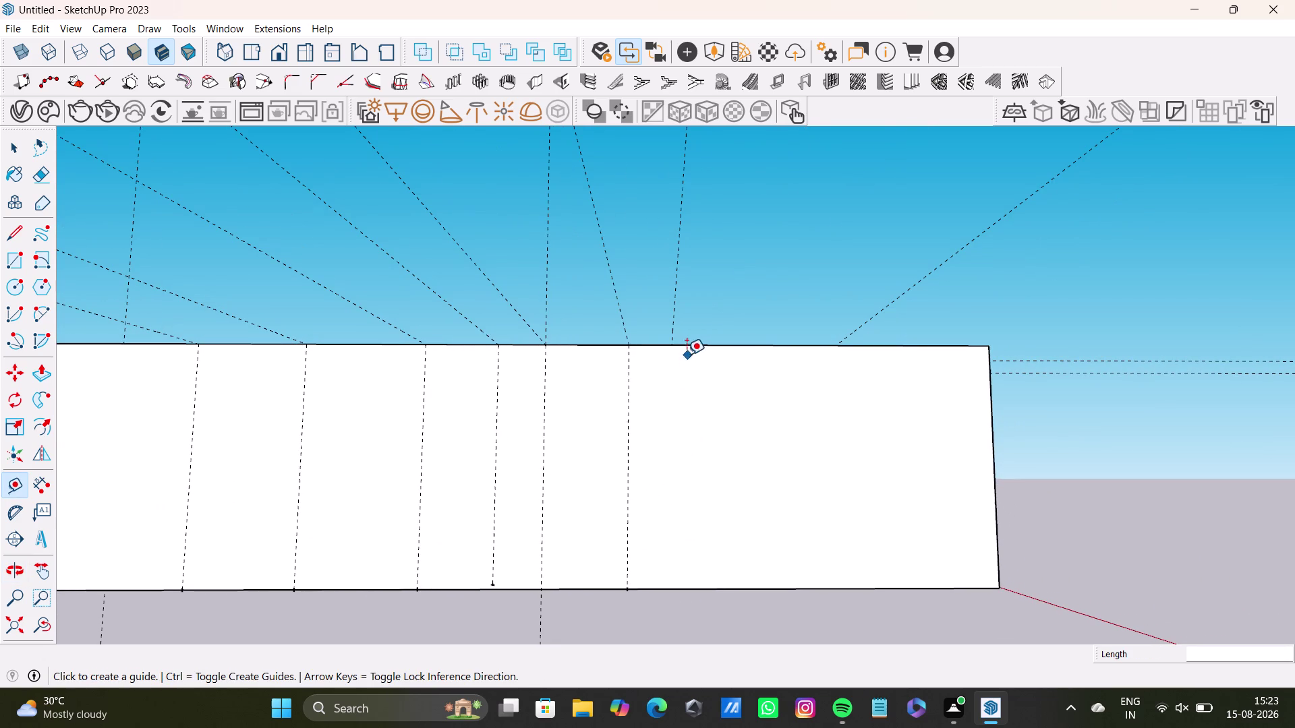
Add another vertical guide running down to the wall's base.
click(671, 345)
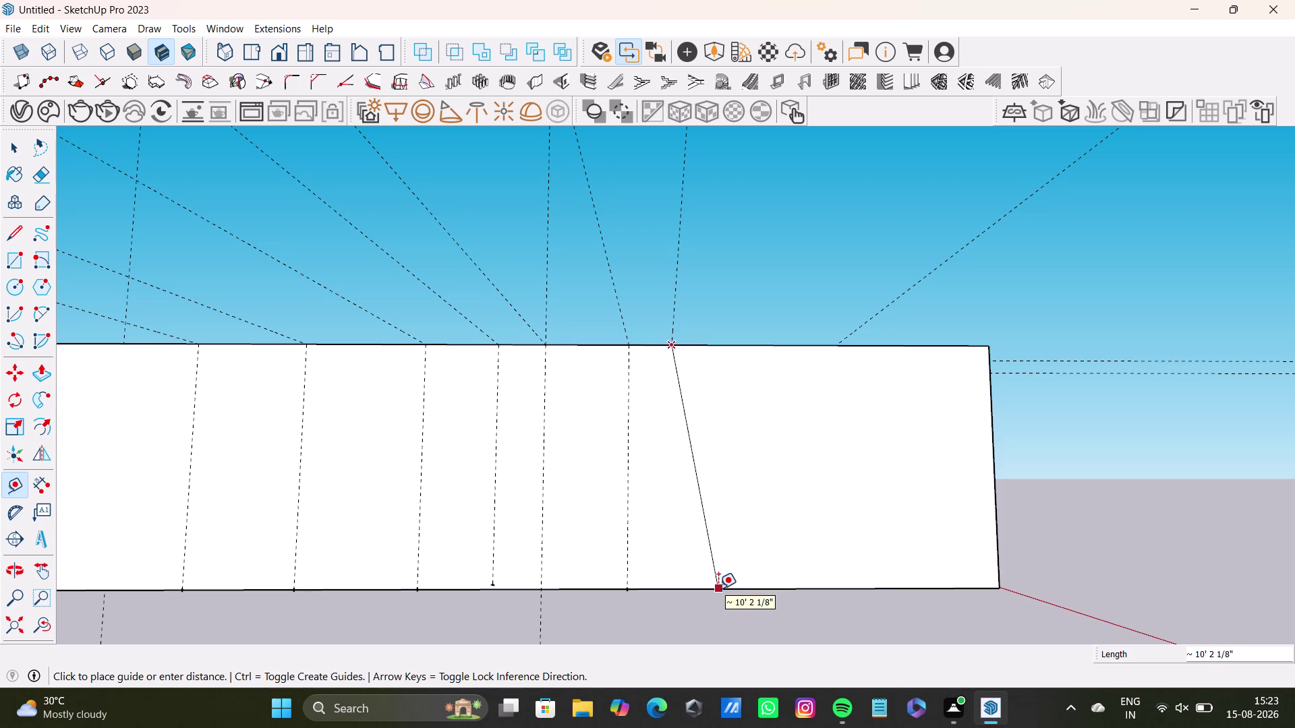
key(Up)
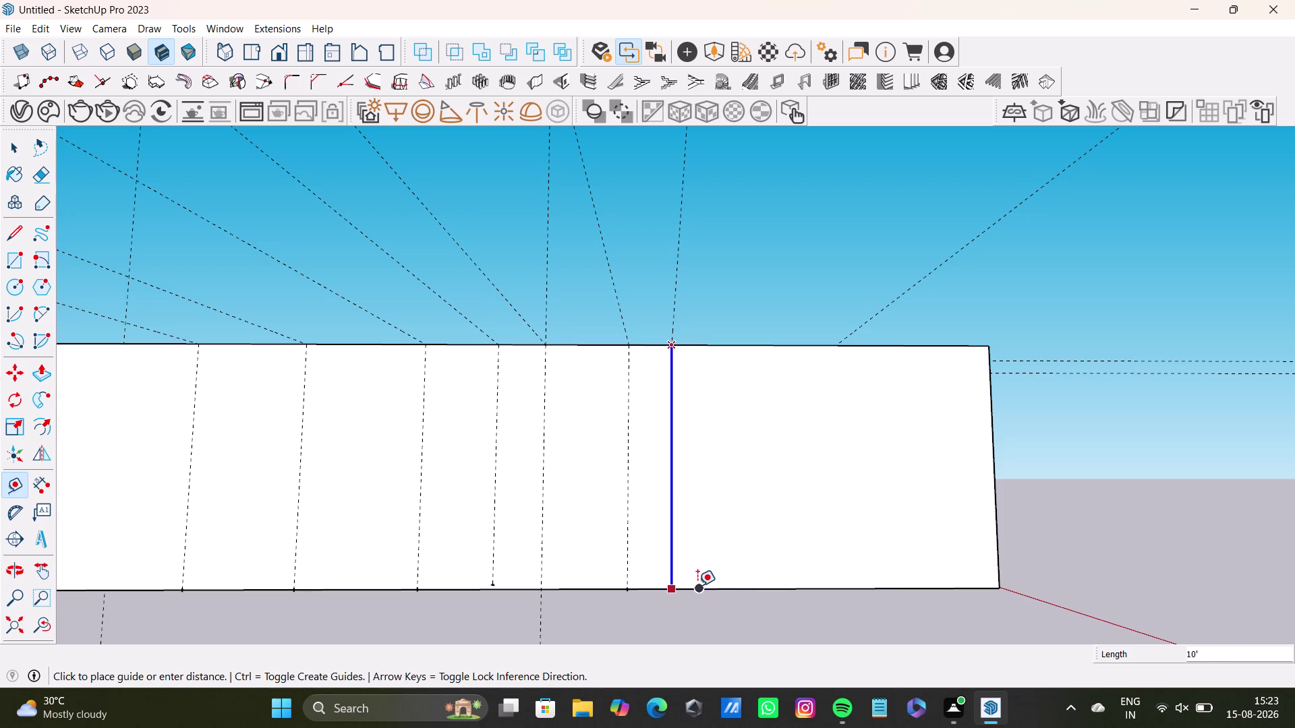
click(697, 586)
scroll(down, 3)
Orbit around the house to face the long exterior wall straight on.
middle_drag(685, 483, 685, 701)
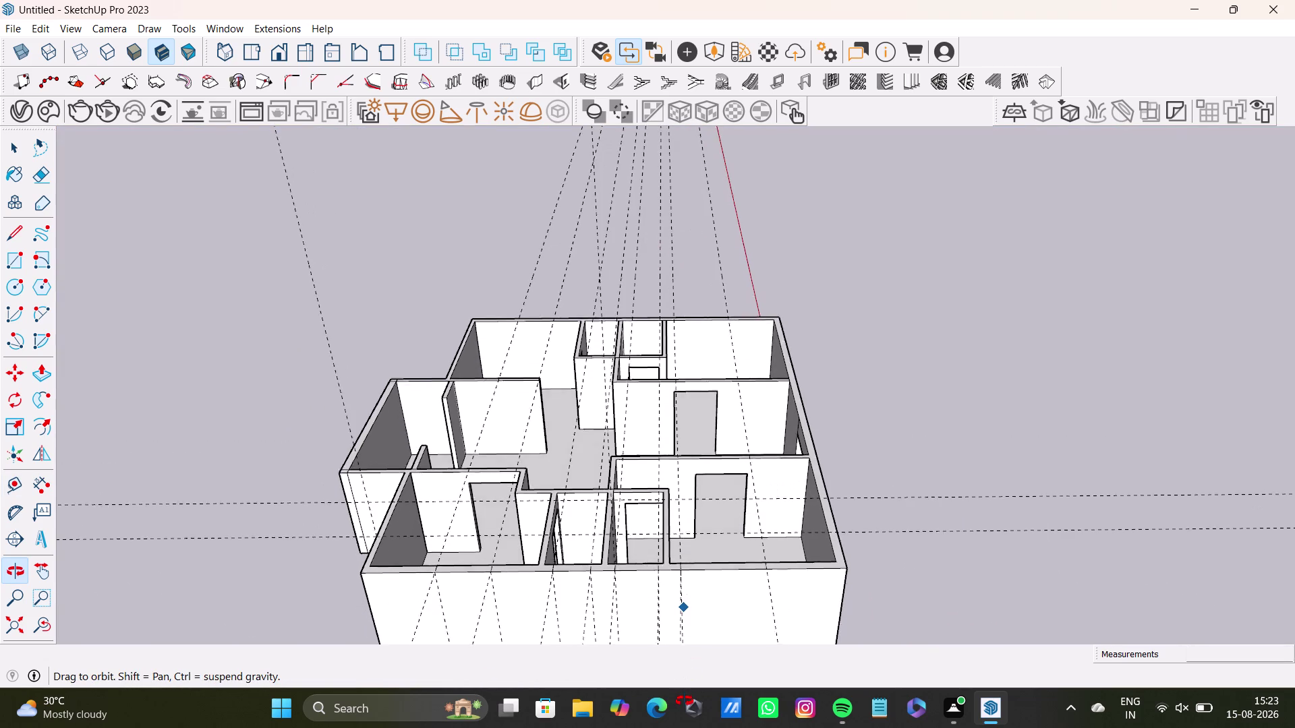
middle_drag(685, 701, 685, 701)
middle_drag(678, 602, 679, 462)
middle_drag(715, 523, 713, 438)
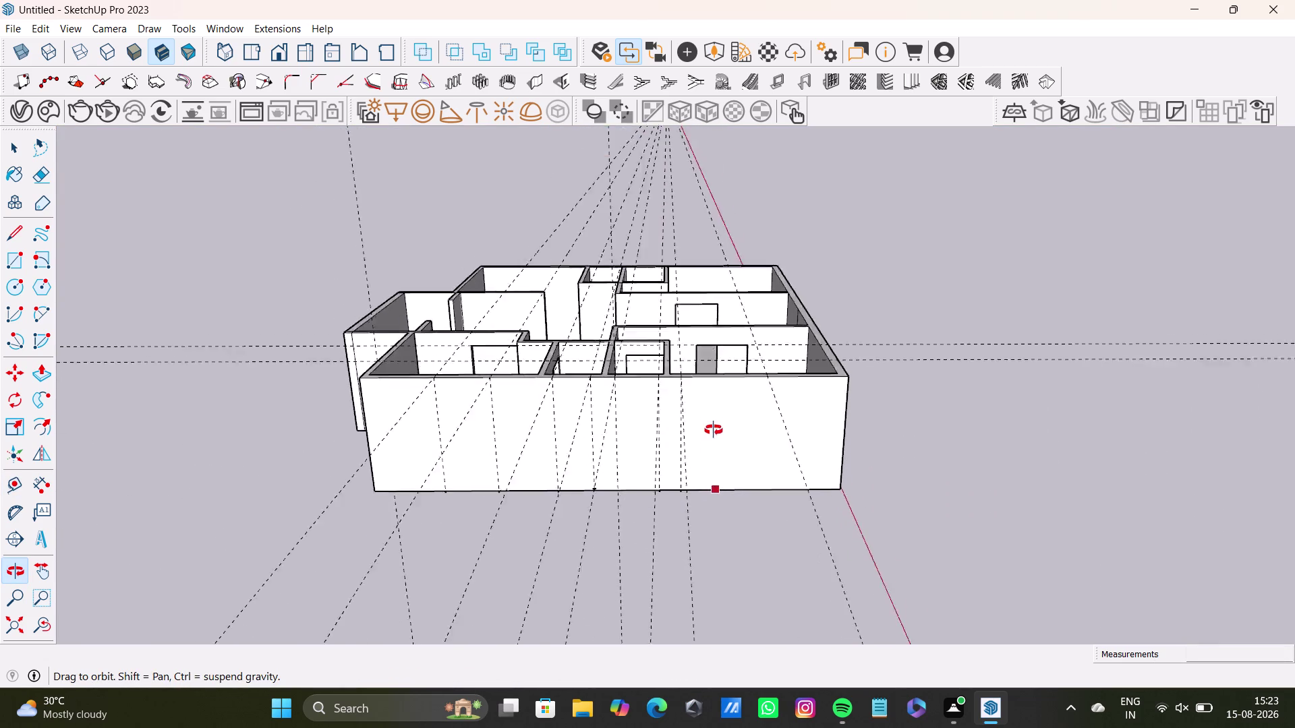
middle_drag(714, 438, 672, 491)
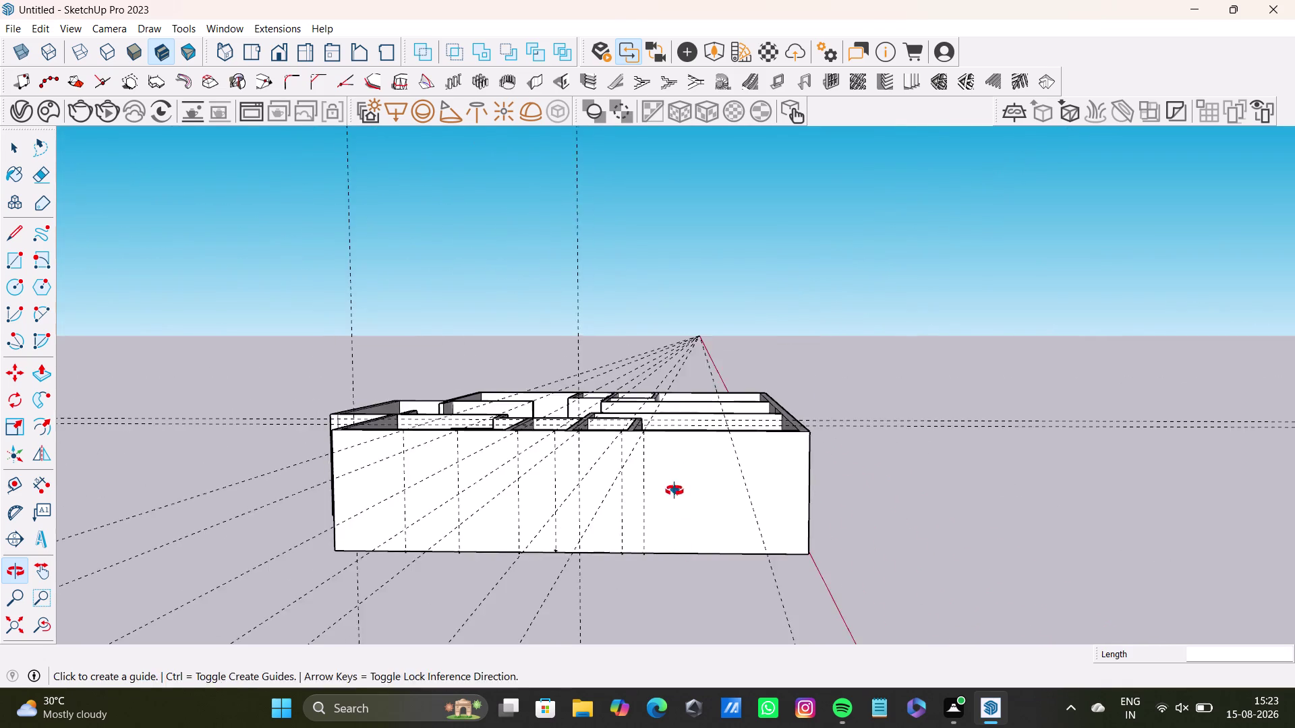
middle_drag(674, 491, 640, 526)
scroll(up, 3)
middle_drag(661, 489, 675, 403)
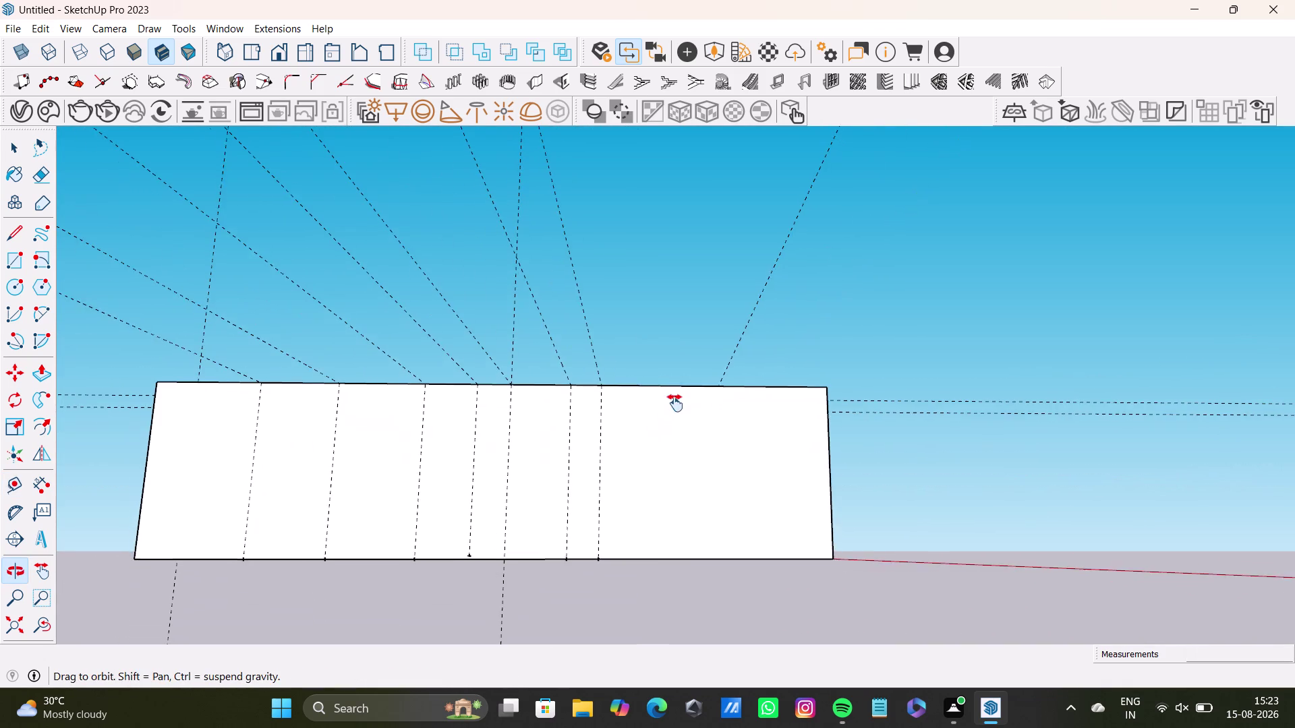
middle_drag(675, 403, 676, 395)
Place one more blue-locked vertical guide down the long wall.
click(718, 377)
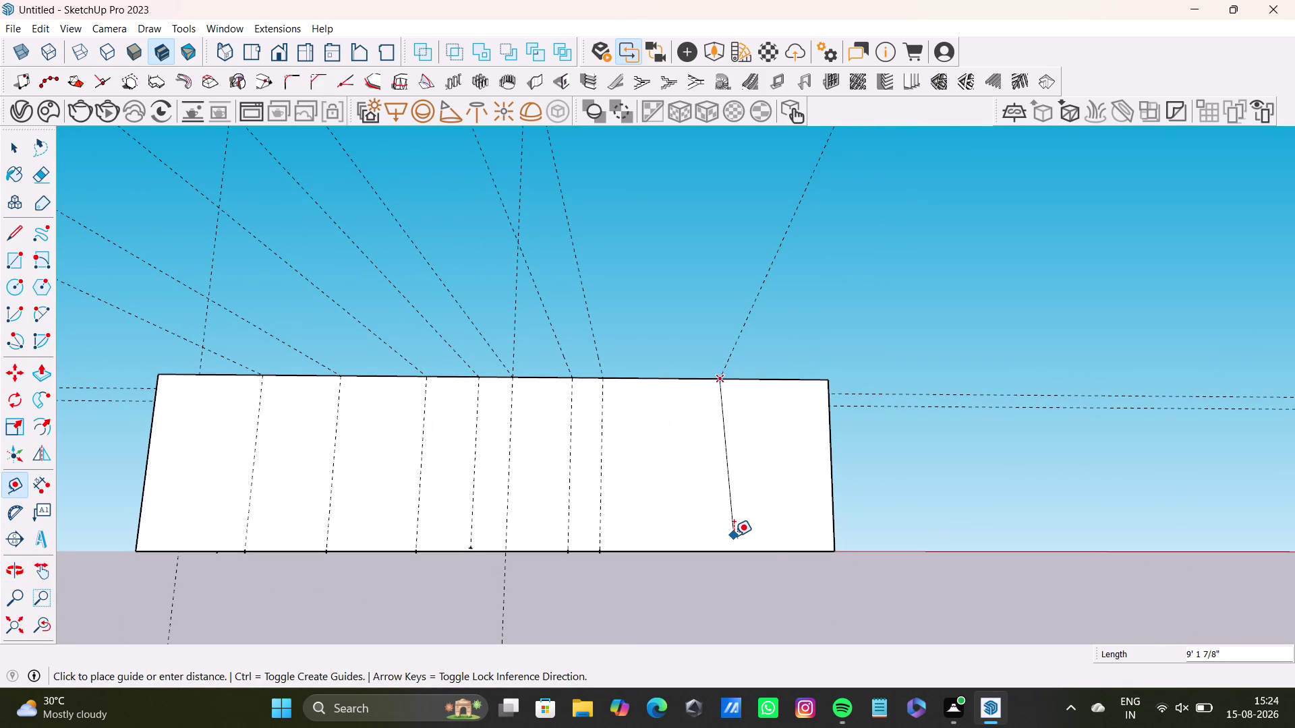
key(Up)
click(728, 549)
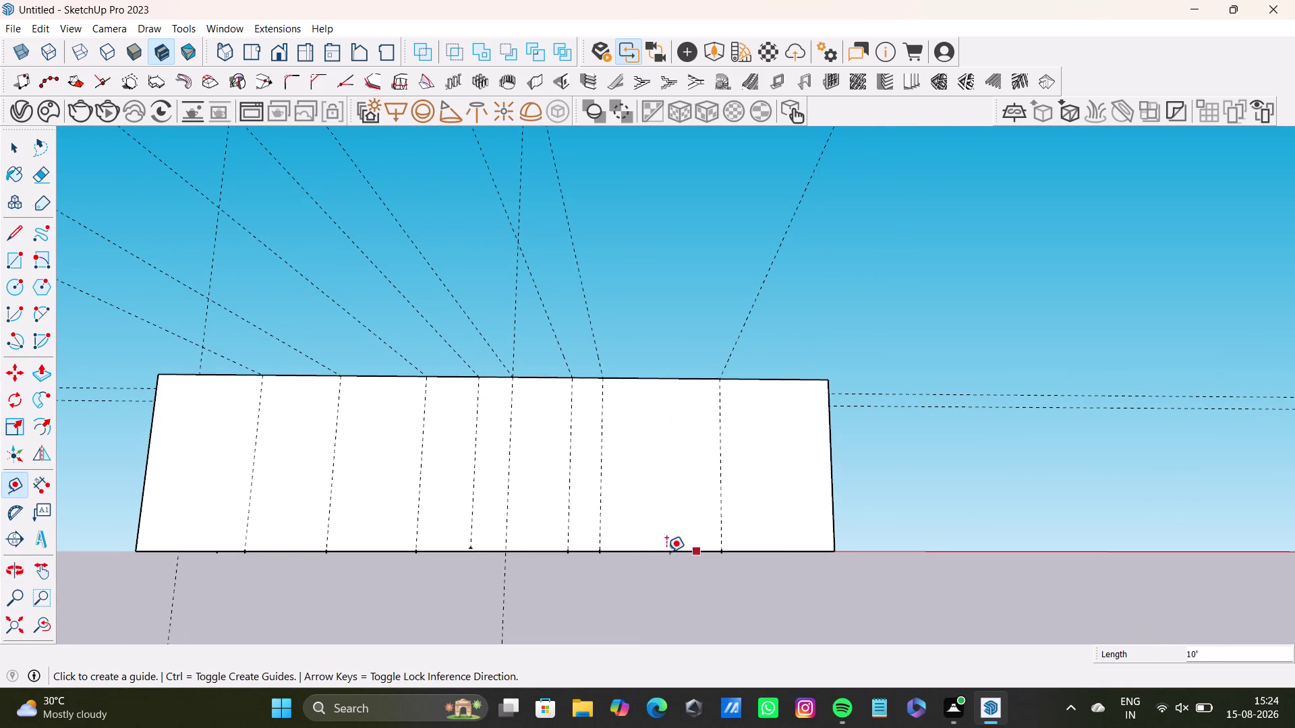
scroll(down, 3)
click(19, 630)
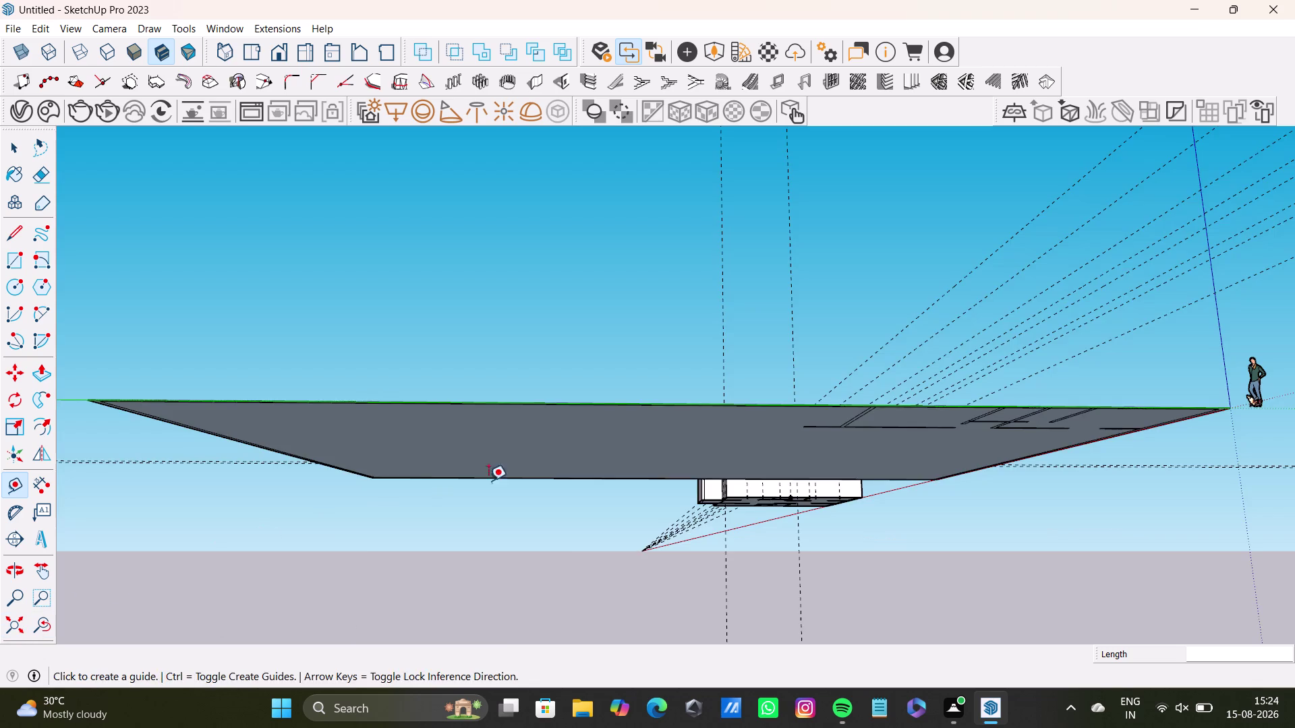
Orbit around the house and close in on the short wall's two guides.
middle_drag(504, 475, 511, 704)
scroll(up, 3)
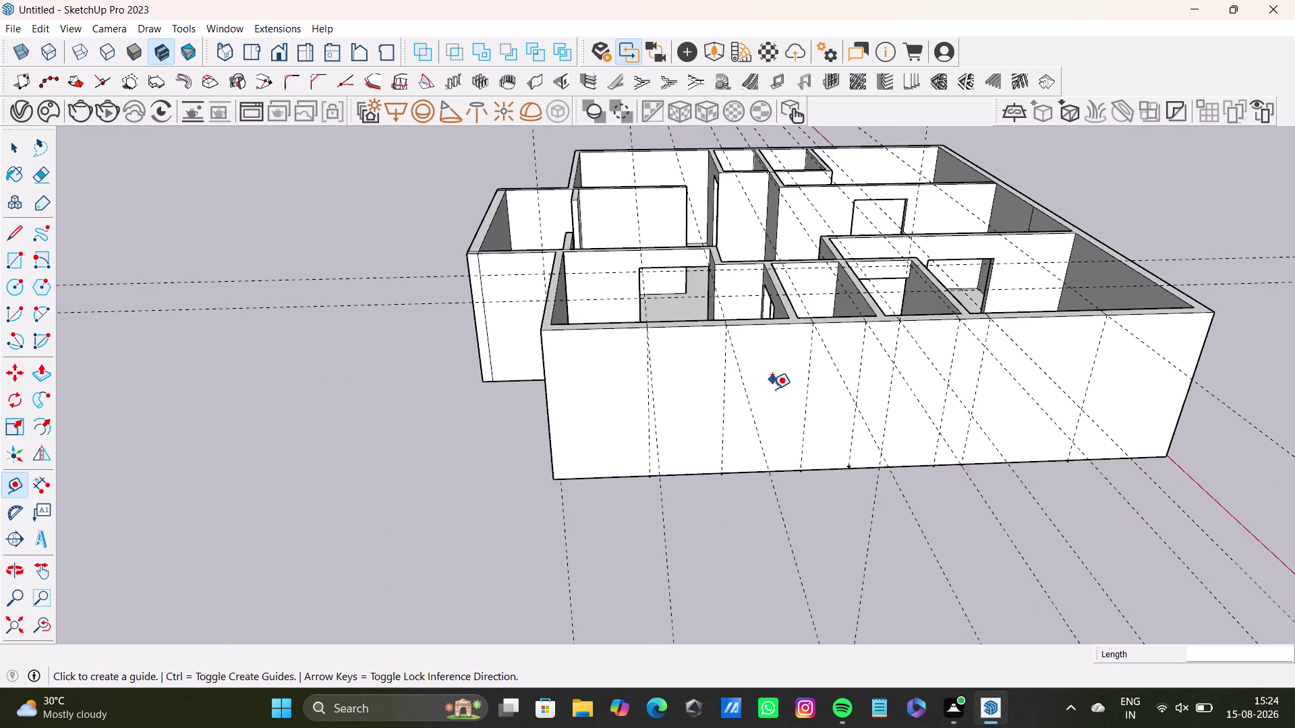
scroll(up, 3)
middle_drag(770, 400, 718, 554)
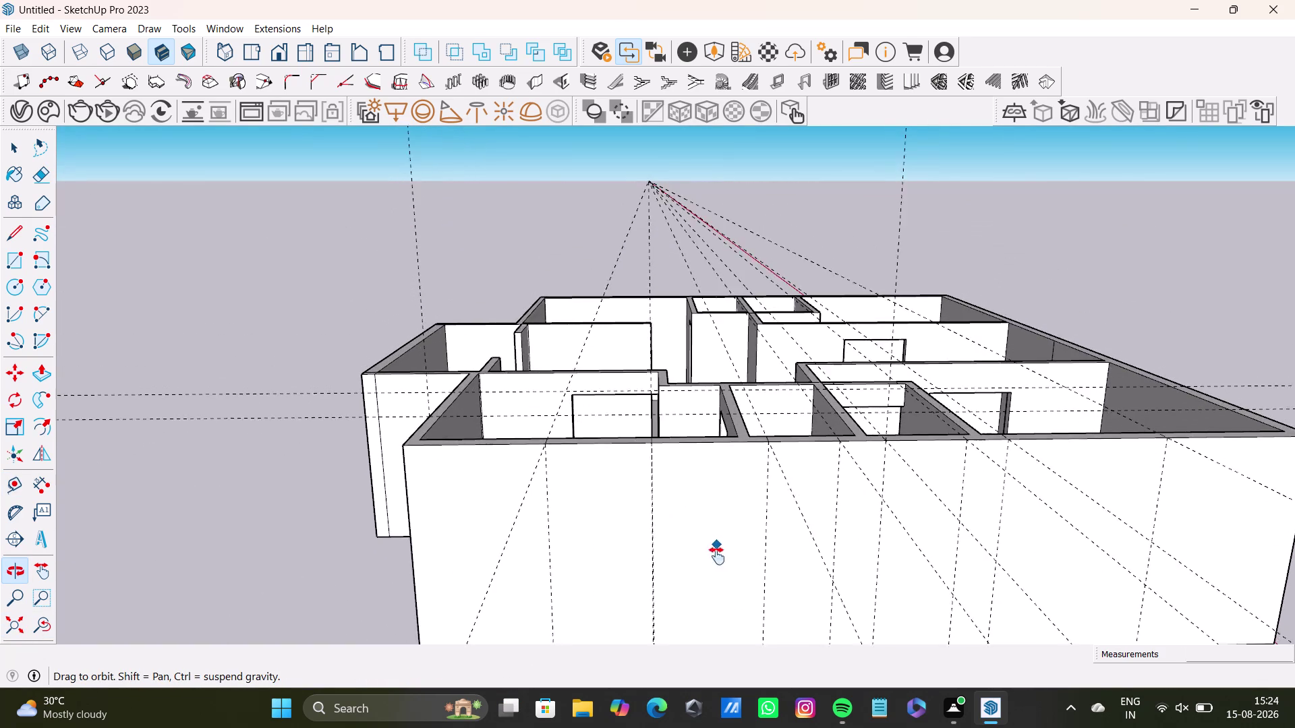
middle_drag(717, 554, 715, 567)
middle_drag(699, 545, 686, 431)
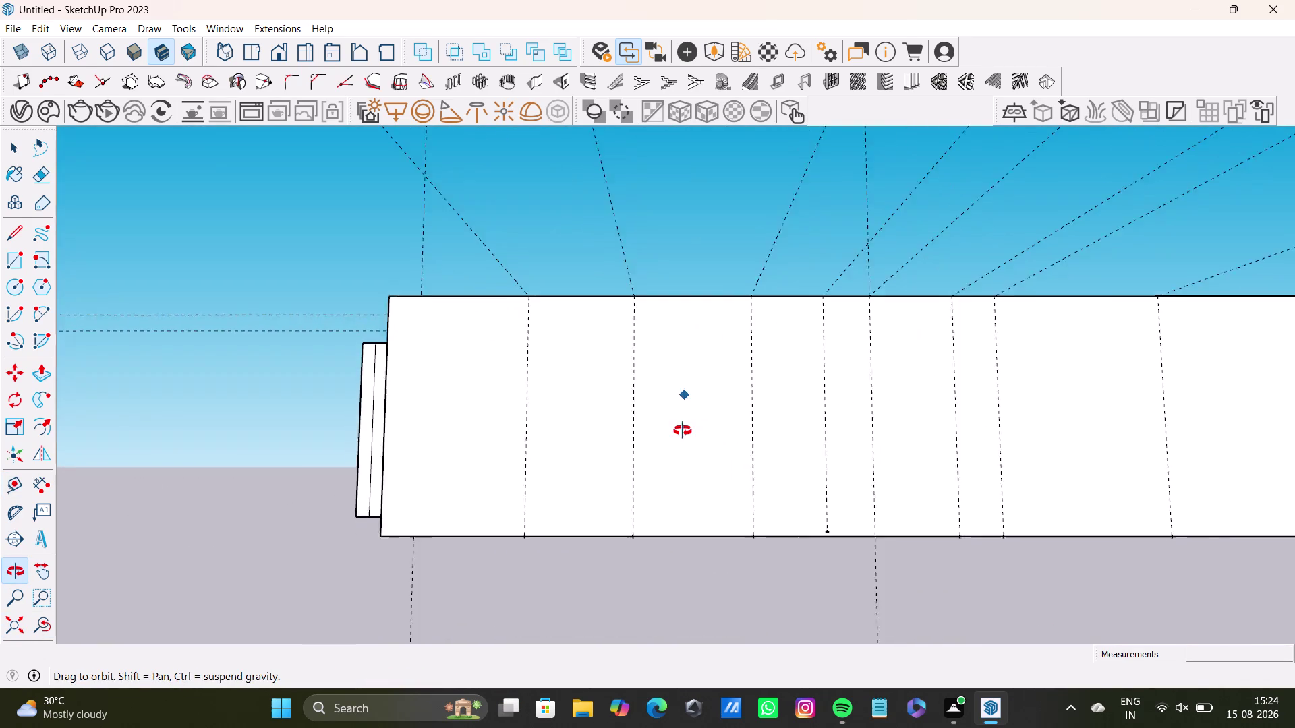
middle_drag(686, 431, 622, 626)
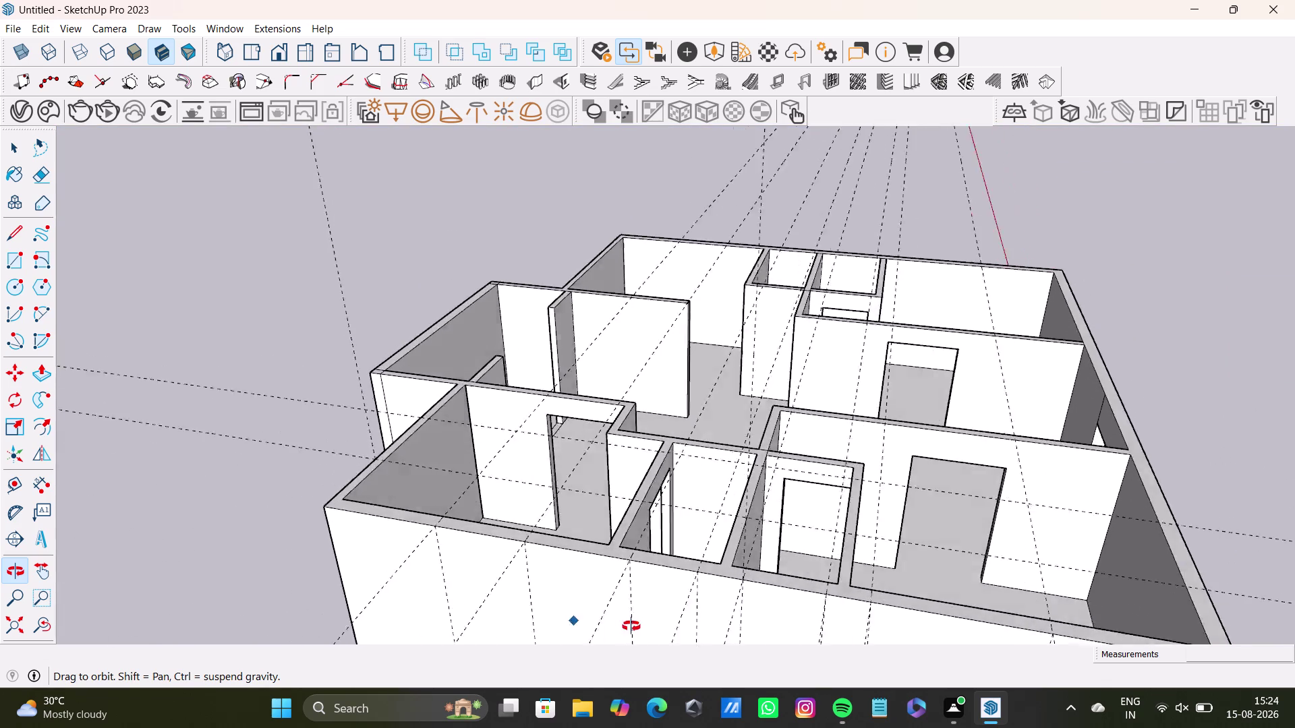
middle_drag(622, 627, 1029, 544)
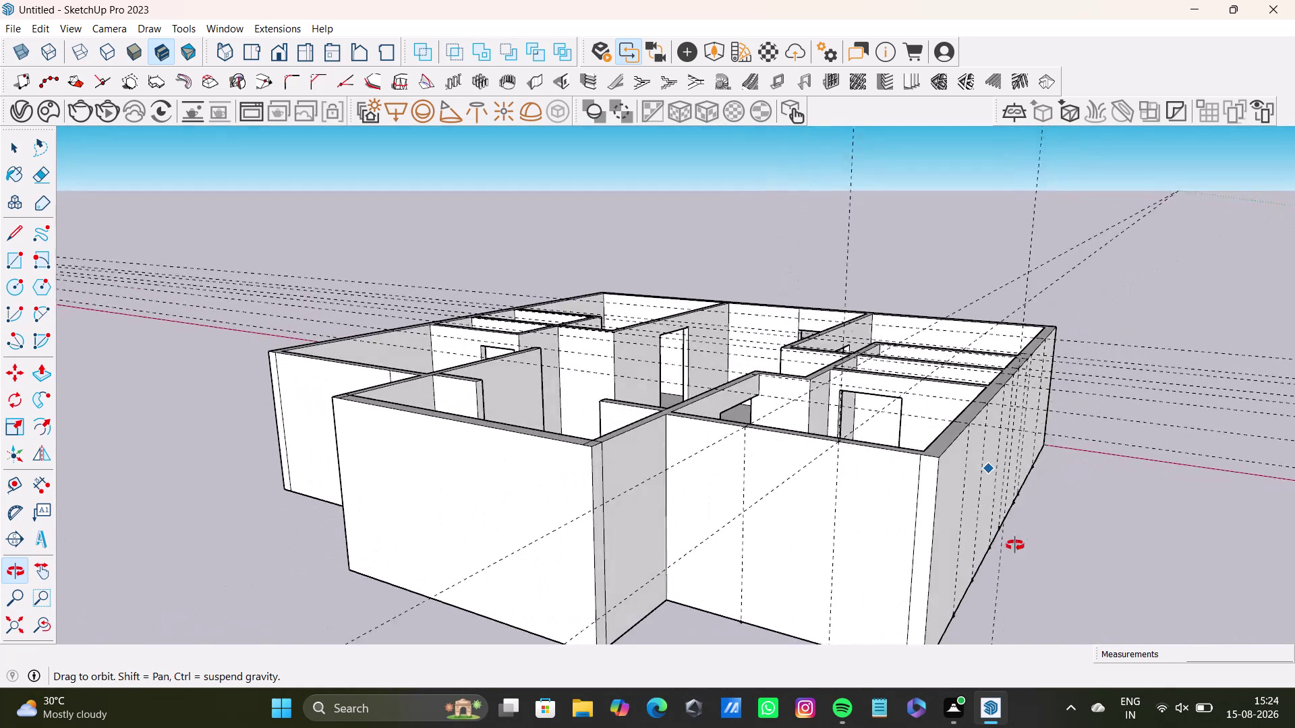
middle_drag(1029, 544, 1067, 447)
scroll(up, 3)
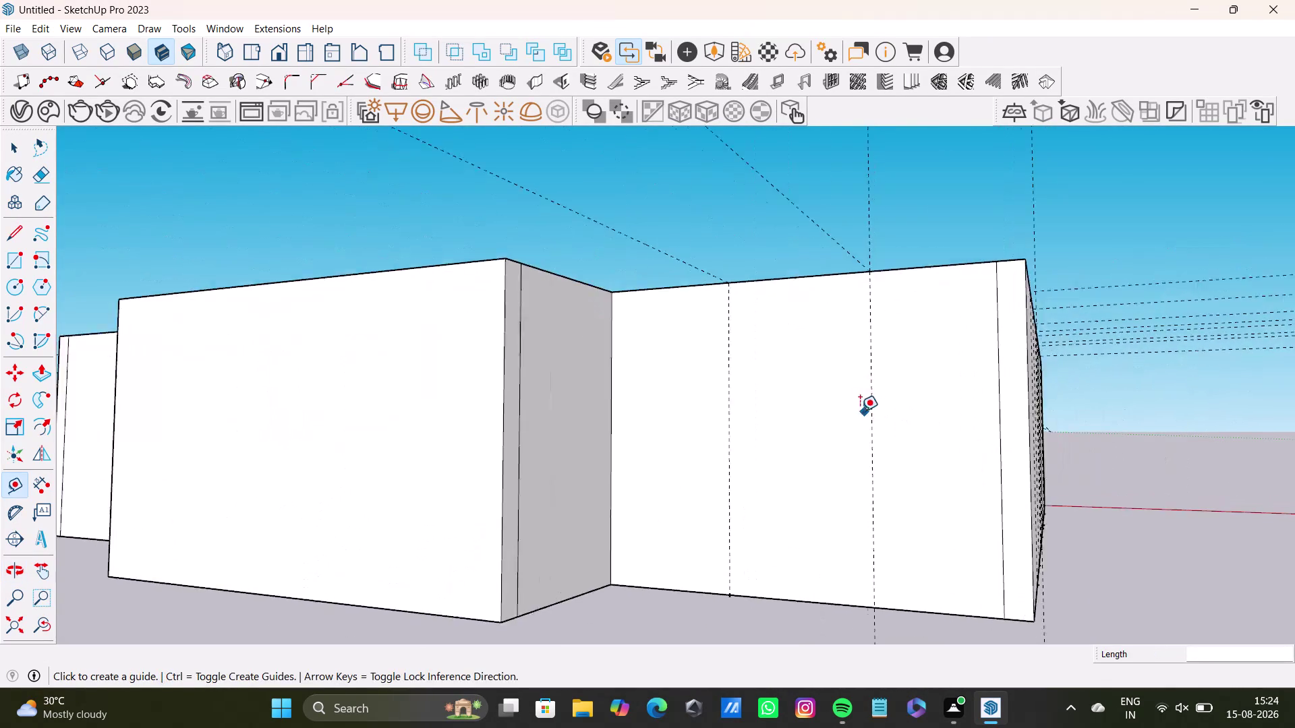
middle_drag(855, 411, 806, 463)
middle_drag(808, 464, 875, 593)
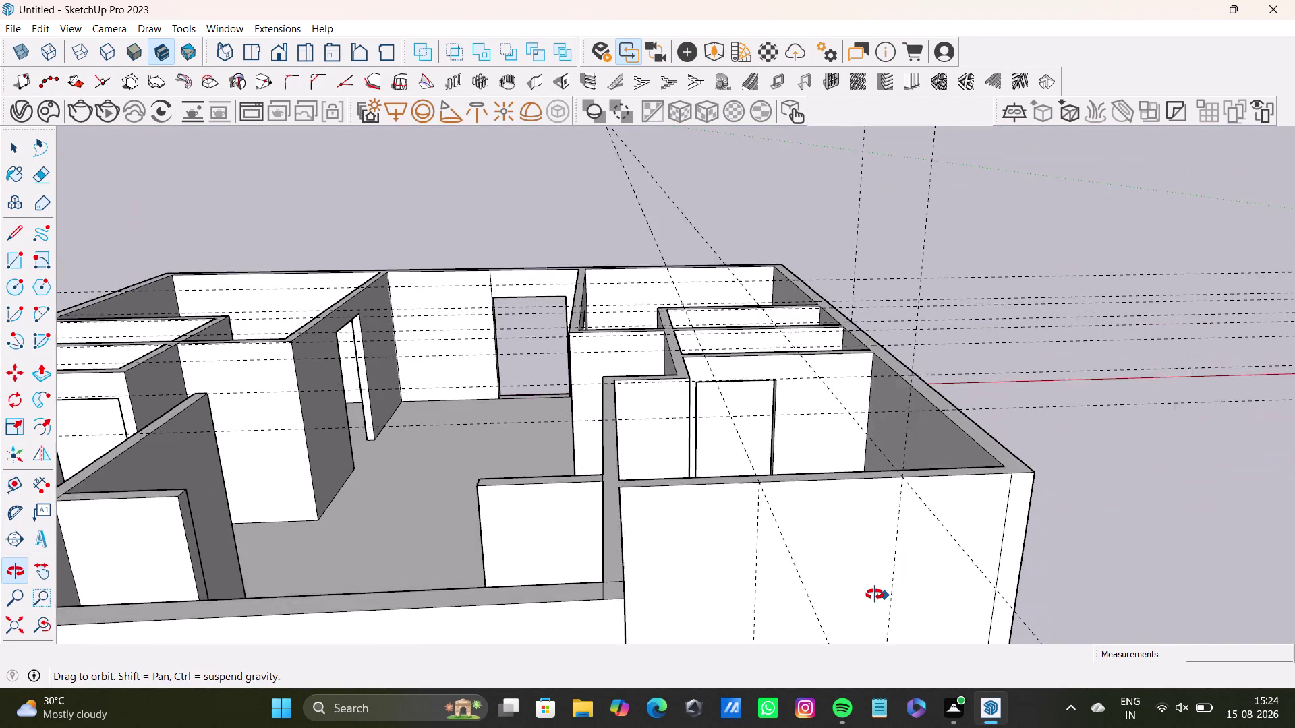
middle_drag(876, 593, 762, 638)
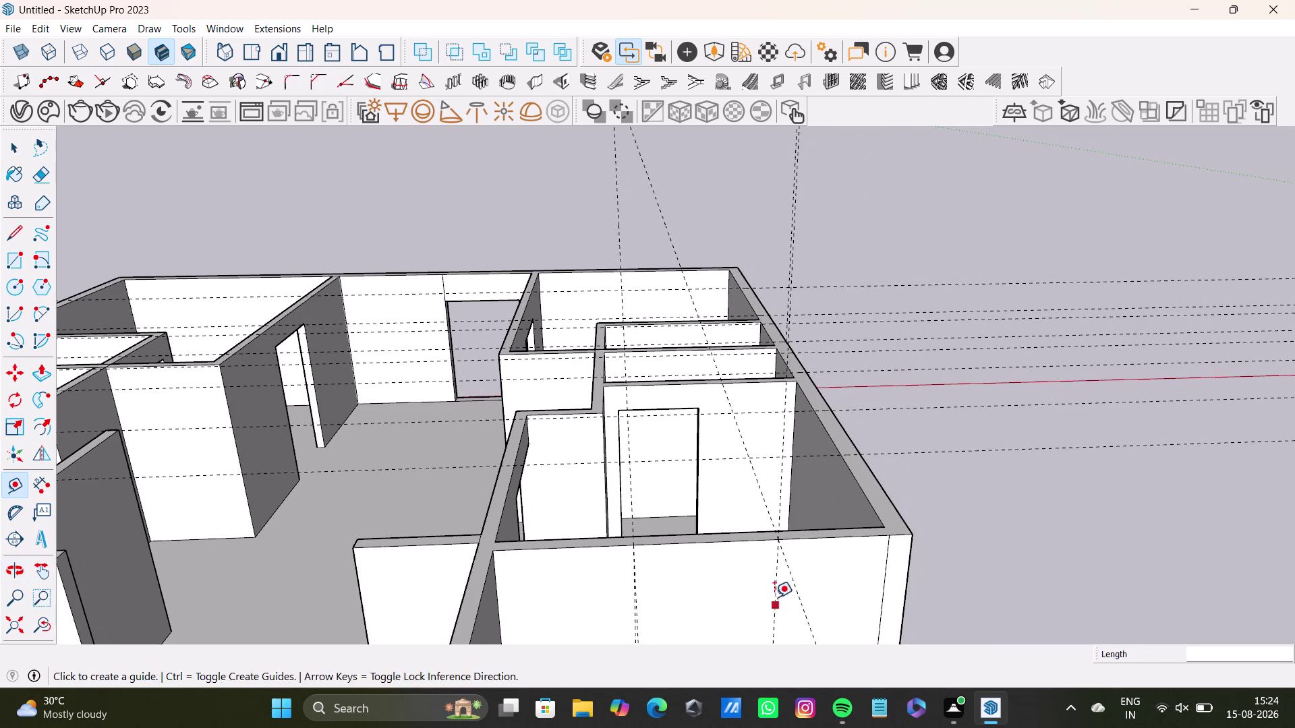
middle_drag(774, 595, 756, 472)
middle_drag(757, 467, 776, 430)
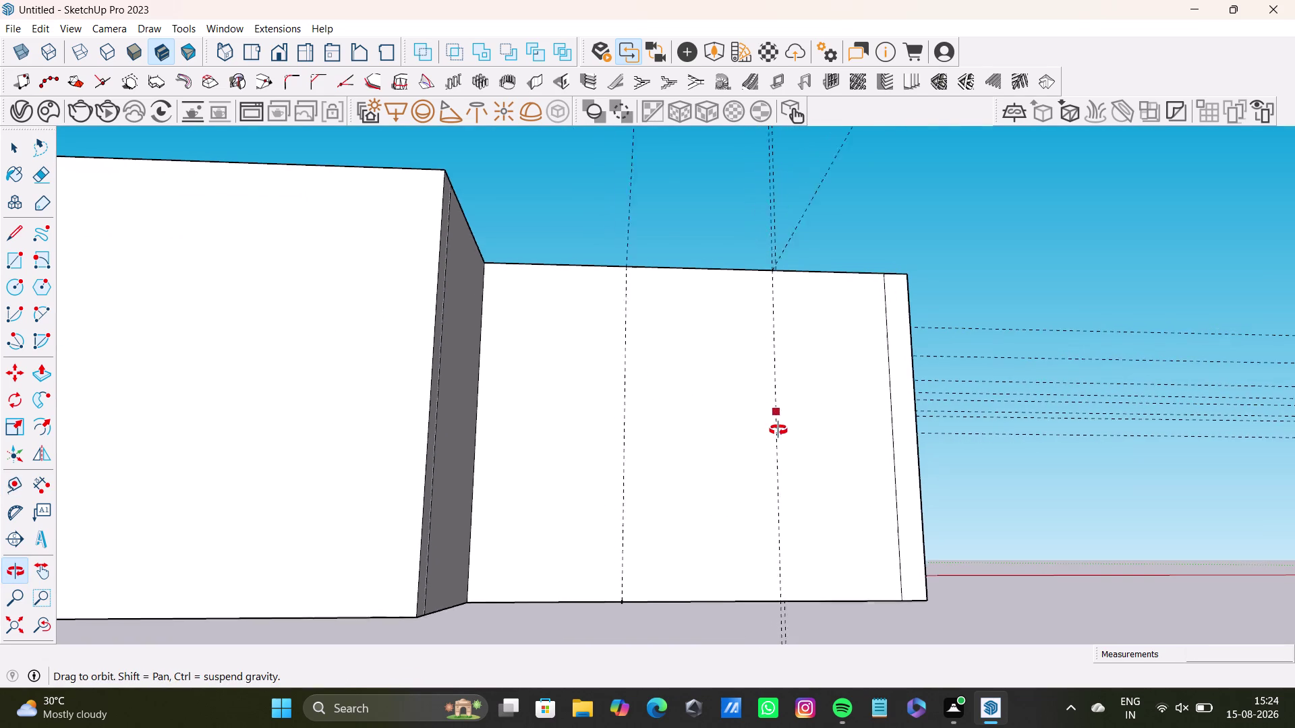
middle_drag(776, 430, 777, 431)
middle_drag(656, 400, 618, 419)
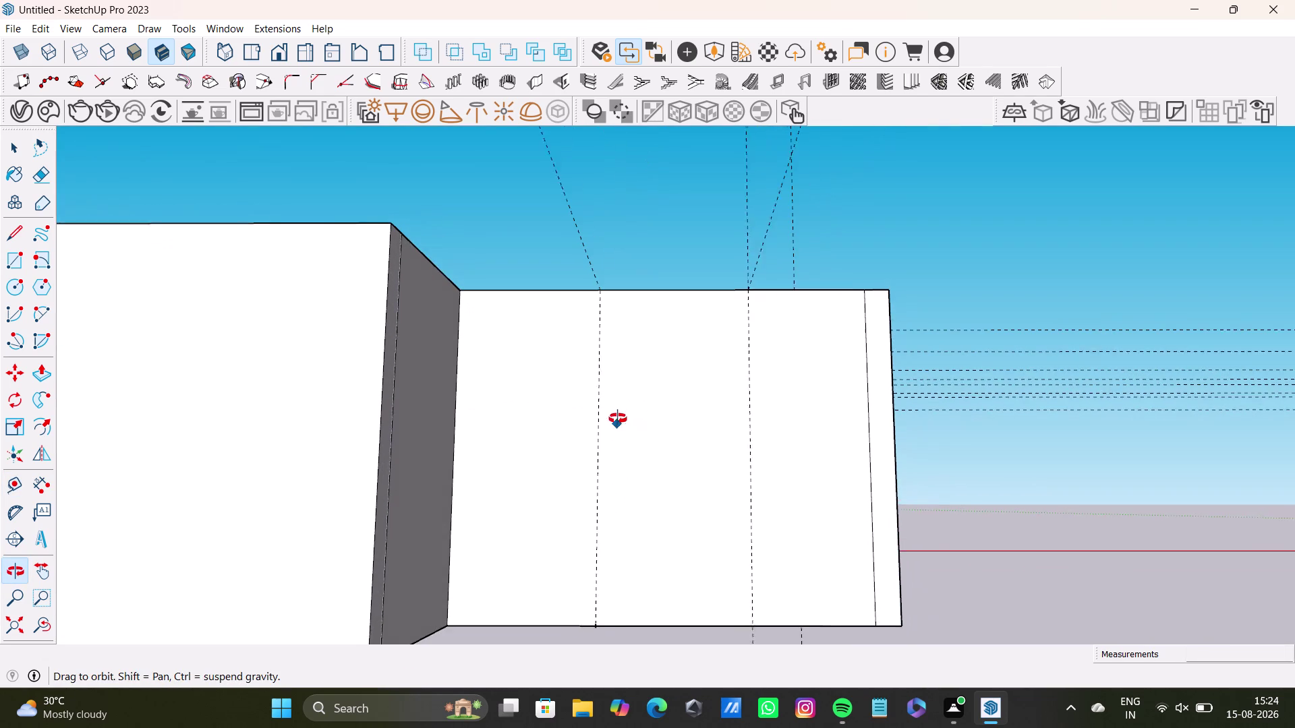
middle_drag(618, 418, 617, 419)
click(19, 265)
Draw the window rectangle between the two guides and select its face.
scroll(up, 3)
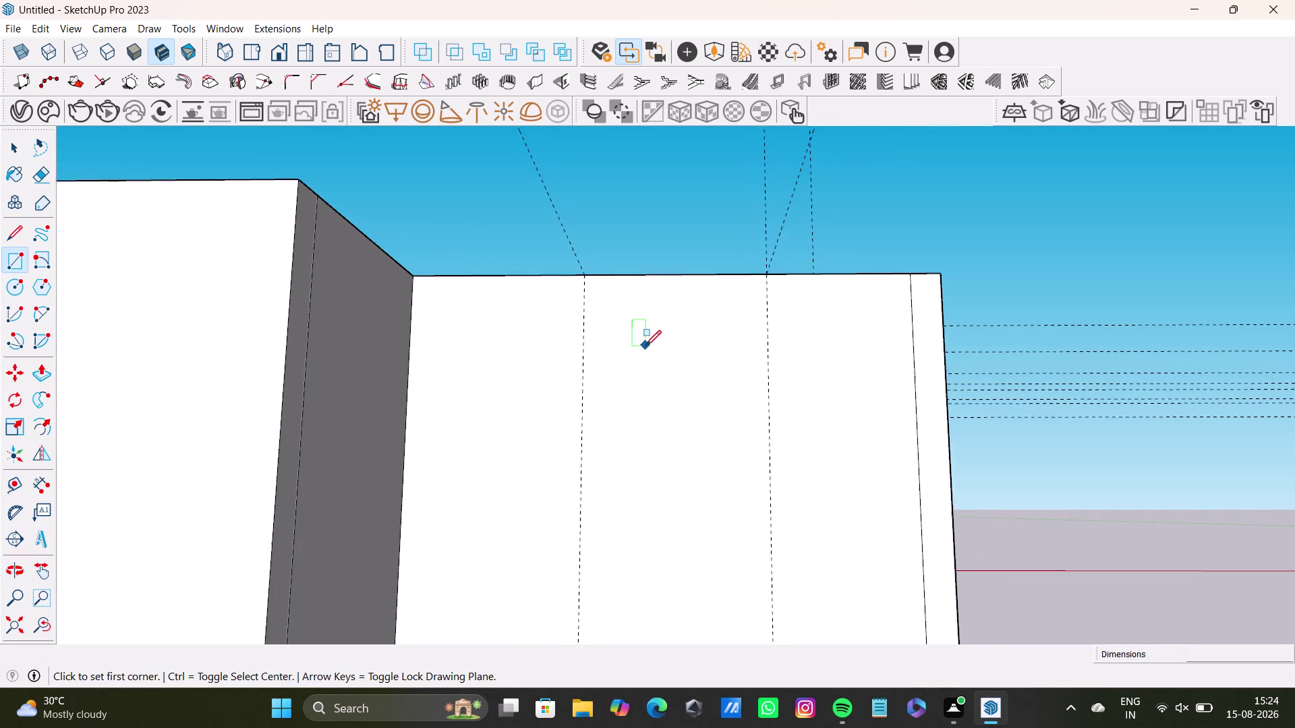
scroll(up, 3)
click(598, 324)
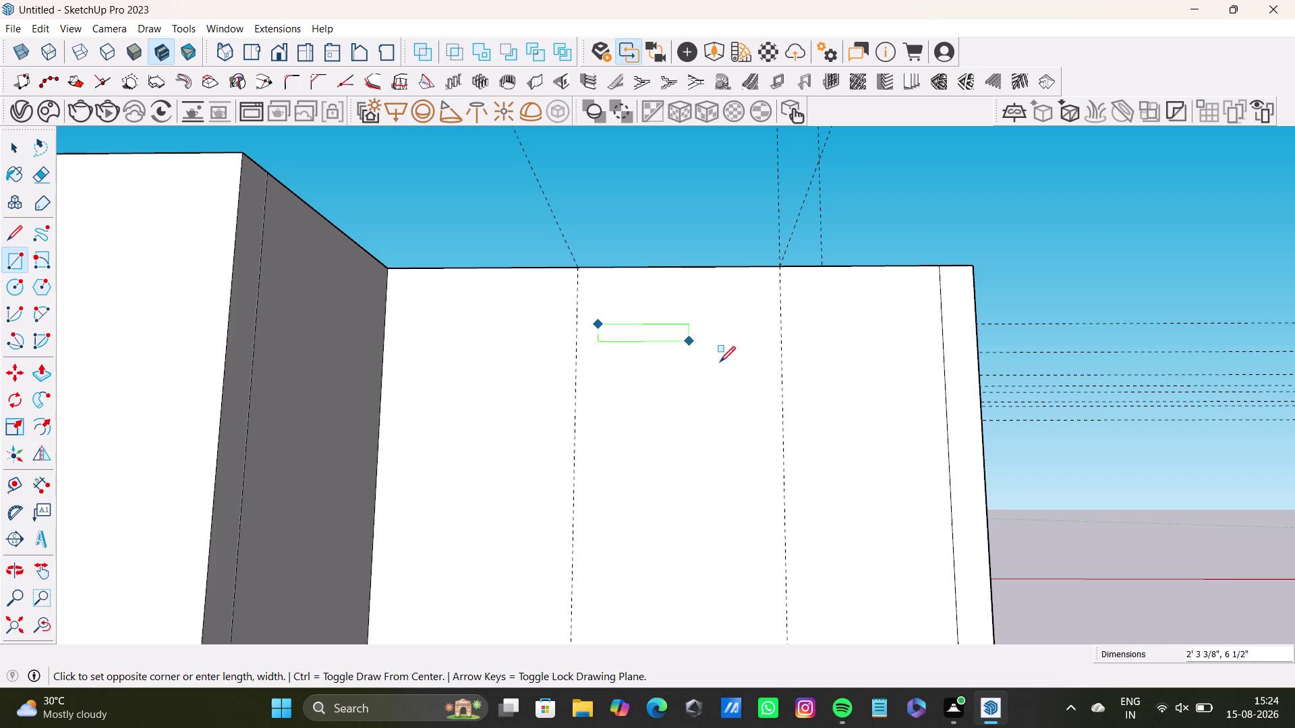
key(Right)
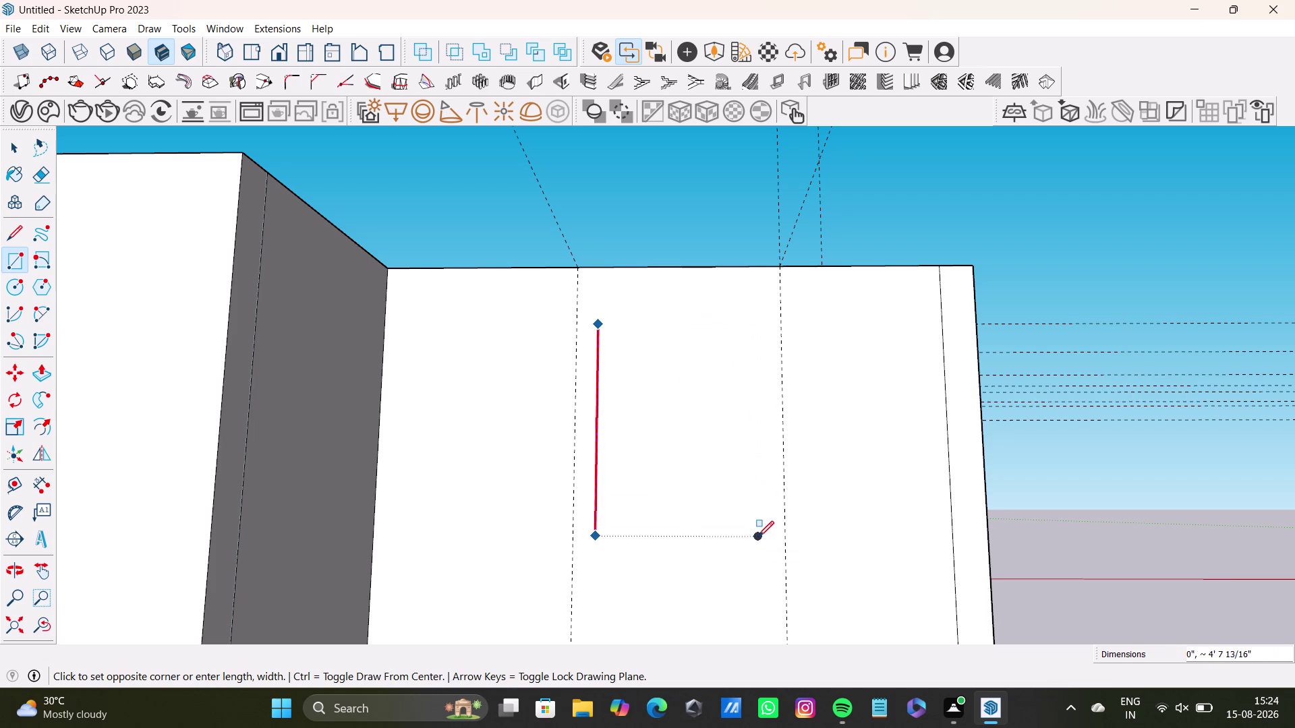
key(Left)
click(772, 538)
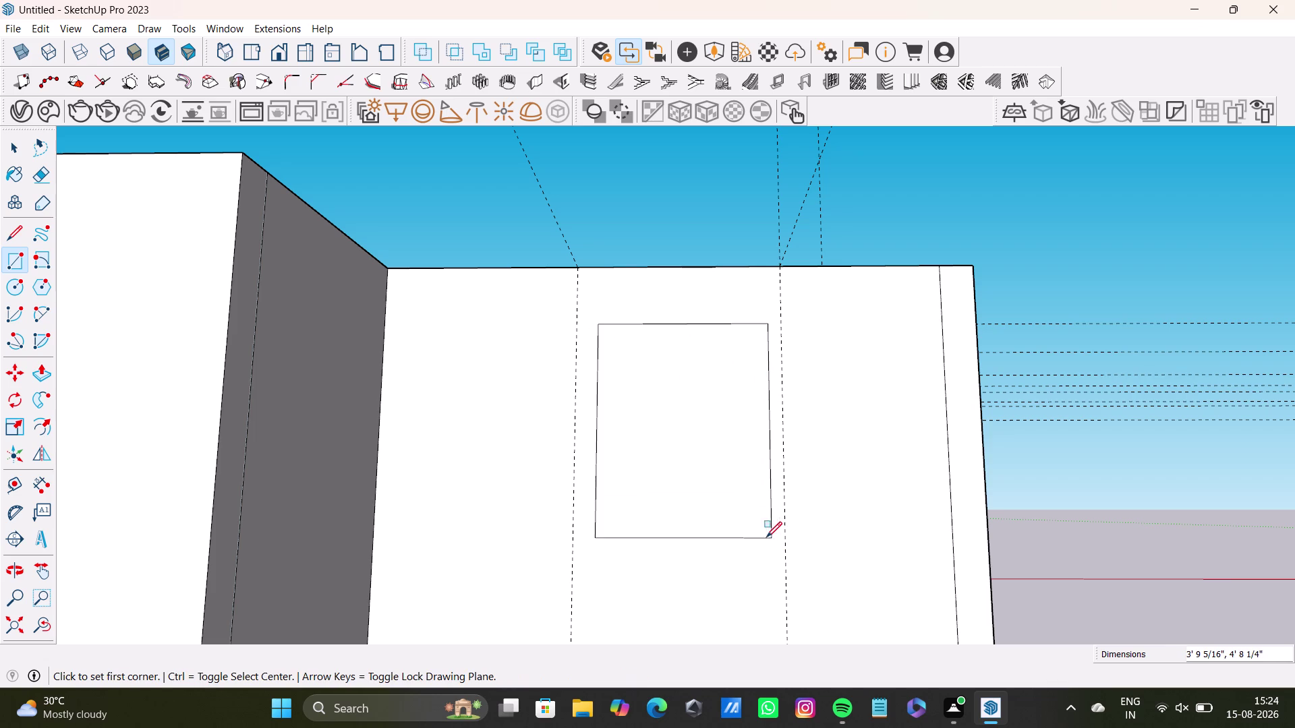
key(space)
click(721, 474)
Push/Pull the window face through the wall to open it.
middle_drag(721, 460, 689, 613)
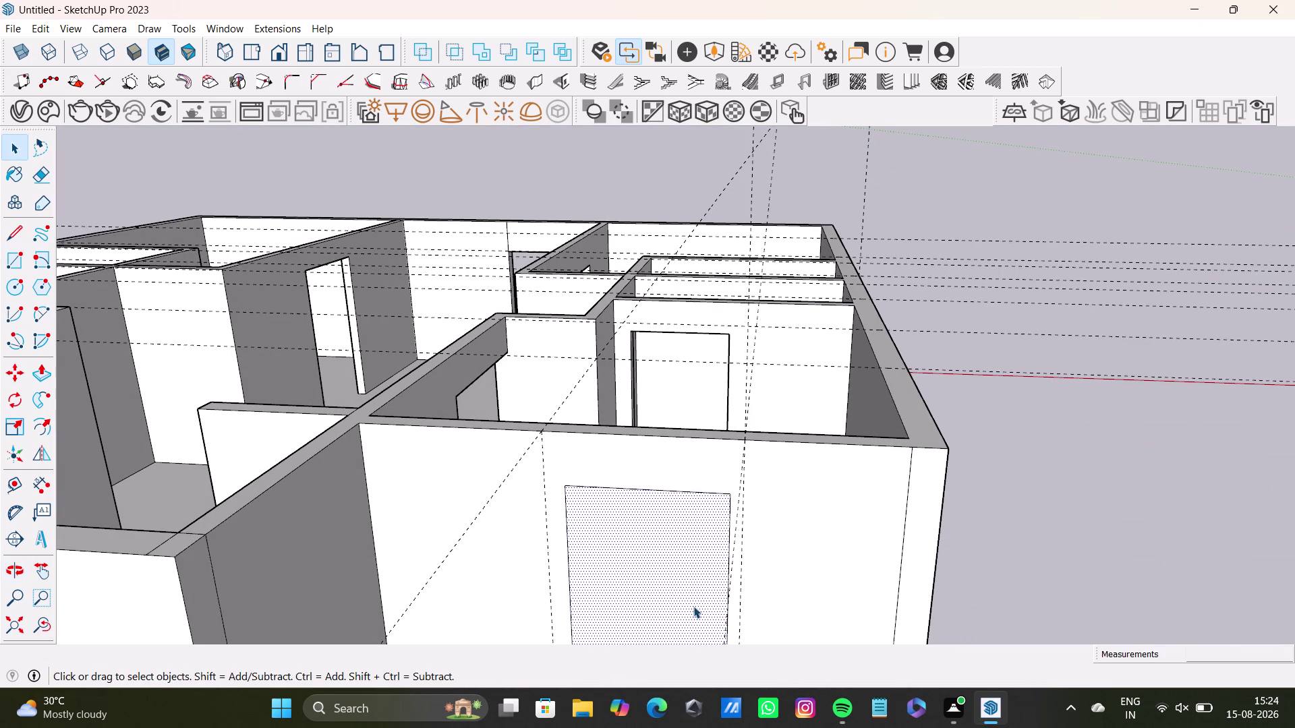
key(p)
drag(688, 583, 702, 427)
scroll(down, 3)
middle_drag(653, 576, 680, 448)
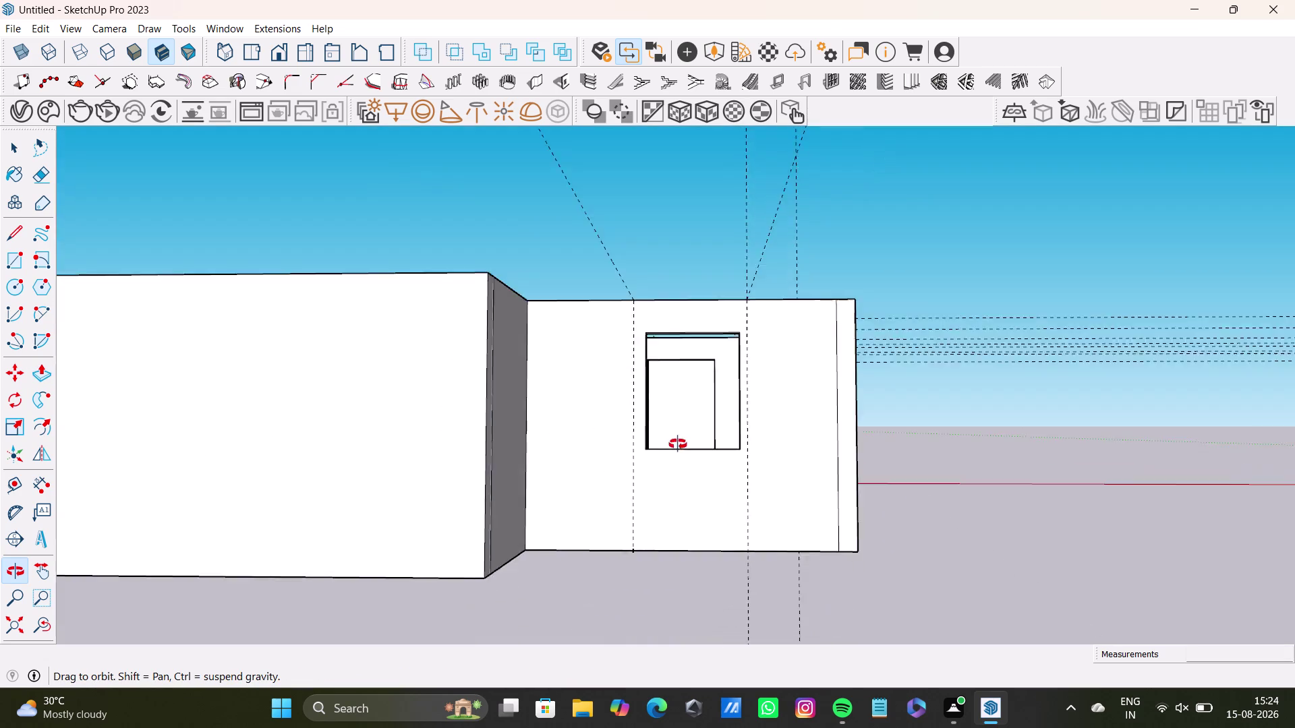
Orbit from the new window around to the guide-marked long wall, zoomed in.
middle_drag(680, 448, 305, 503)
scroll(up, 3)
middle_drag(472, 454, 389, 449)
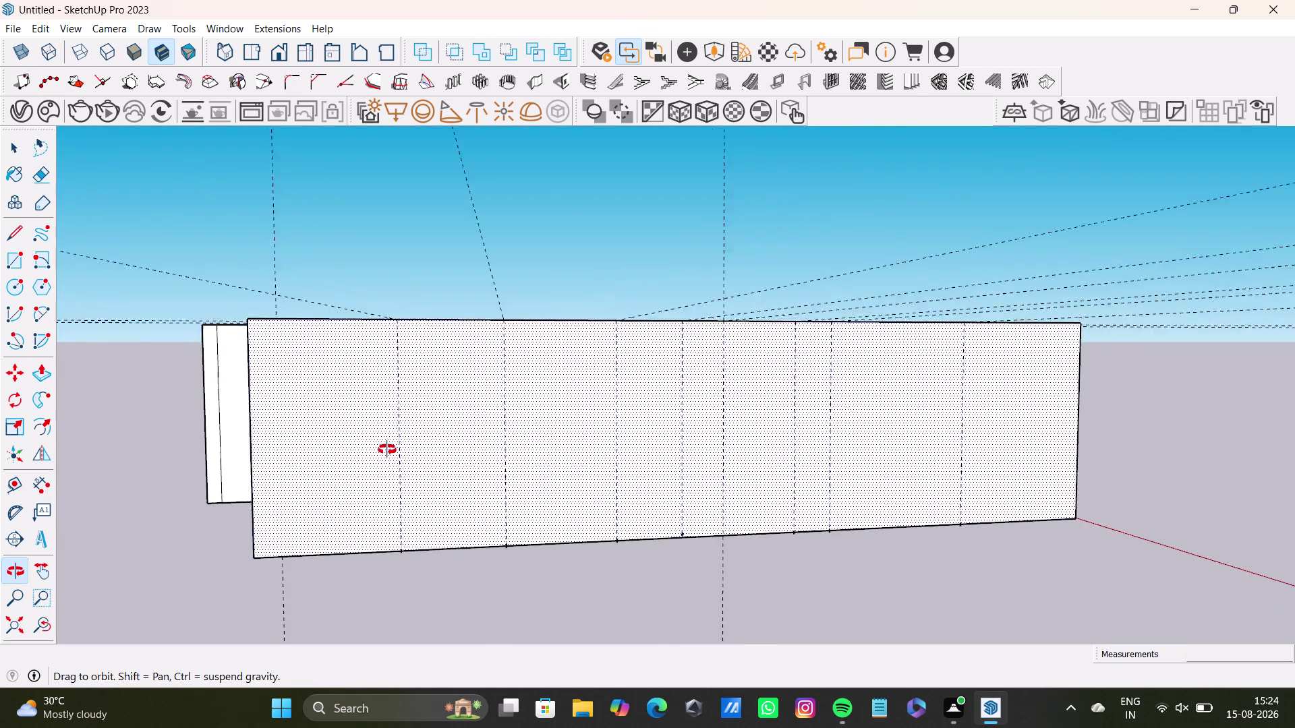
middle_drag(388, 450, 475, 503)
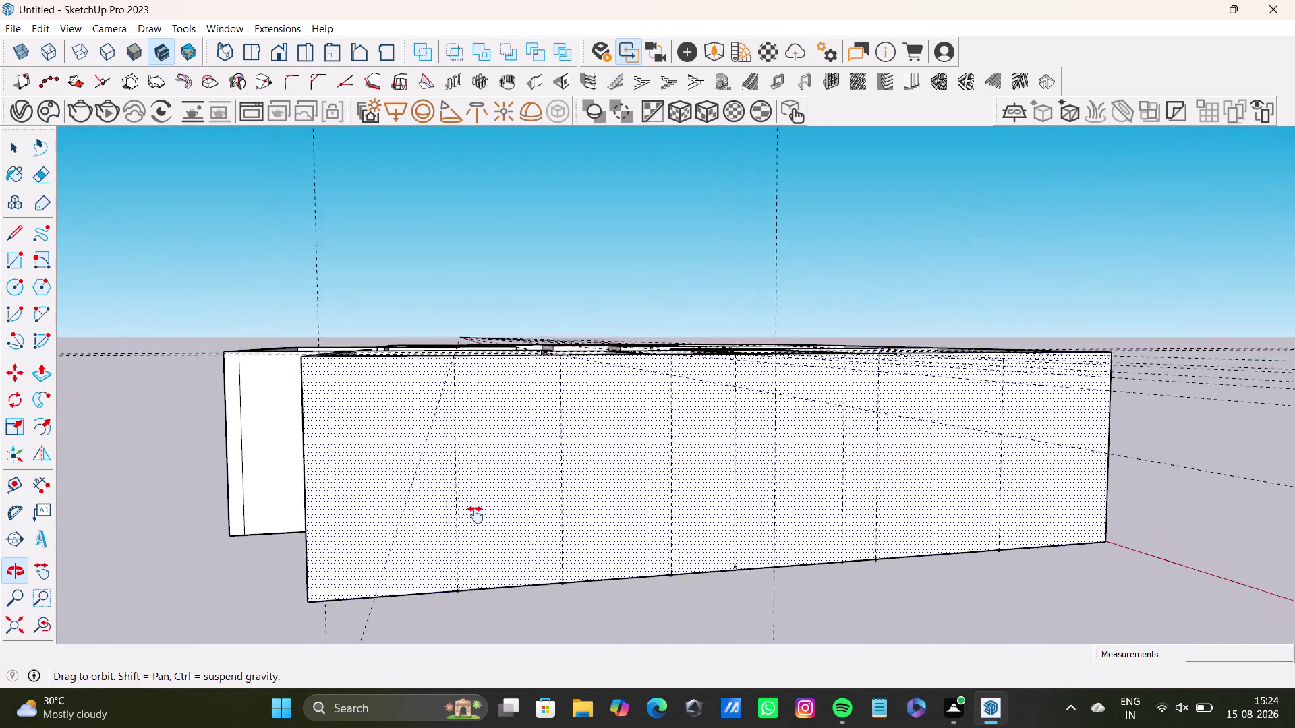
middle_drag(475, 504, 479, 532)
middle_drag(506, 534, 470, 509)
middle_drag(709, 493, 631, 499)
middle_drag(631, 498, 664, 488)
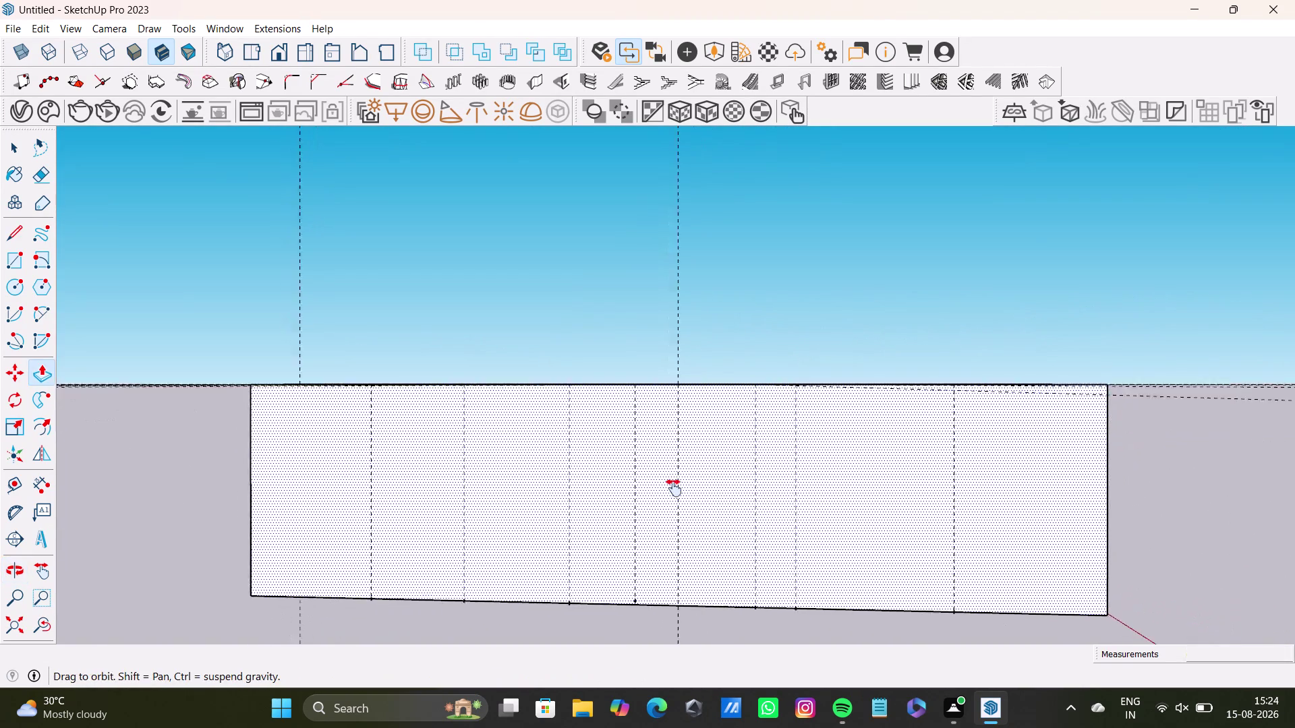
middle_drag(664, 488, 762, 501)
middle_drag(717, 513, 747, 522)
middle_drag(746, 522, 752, 517)
scroll(up, 3)
middle_drag(644, 504, 653, 462)
drag(12, 263, 23, 263)
scroll(up, 3)
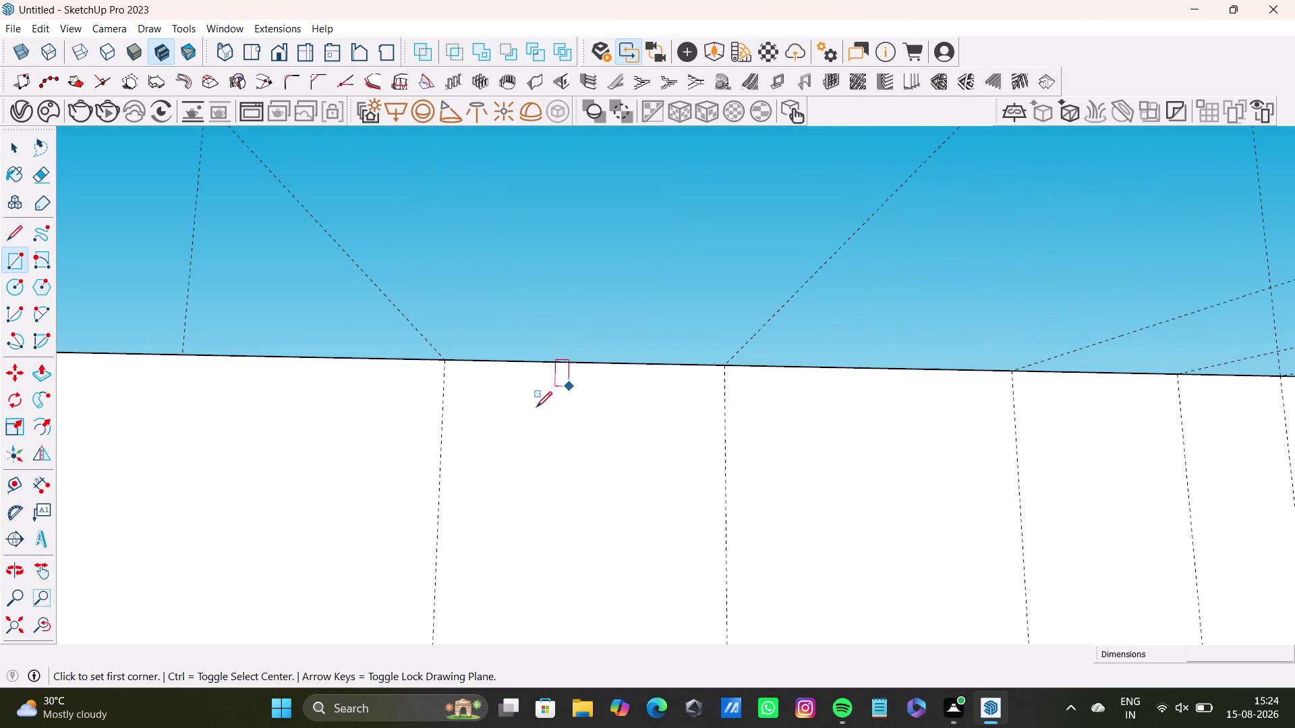
Draw a window-sized rectangle on the upper part of the long wall and select its face.
scroll(down, 3)
middle_drag(548, 451, 556, 296)
scroll(down, 3)
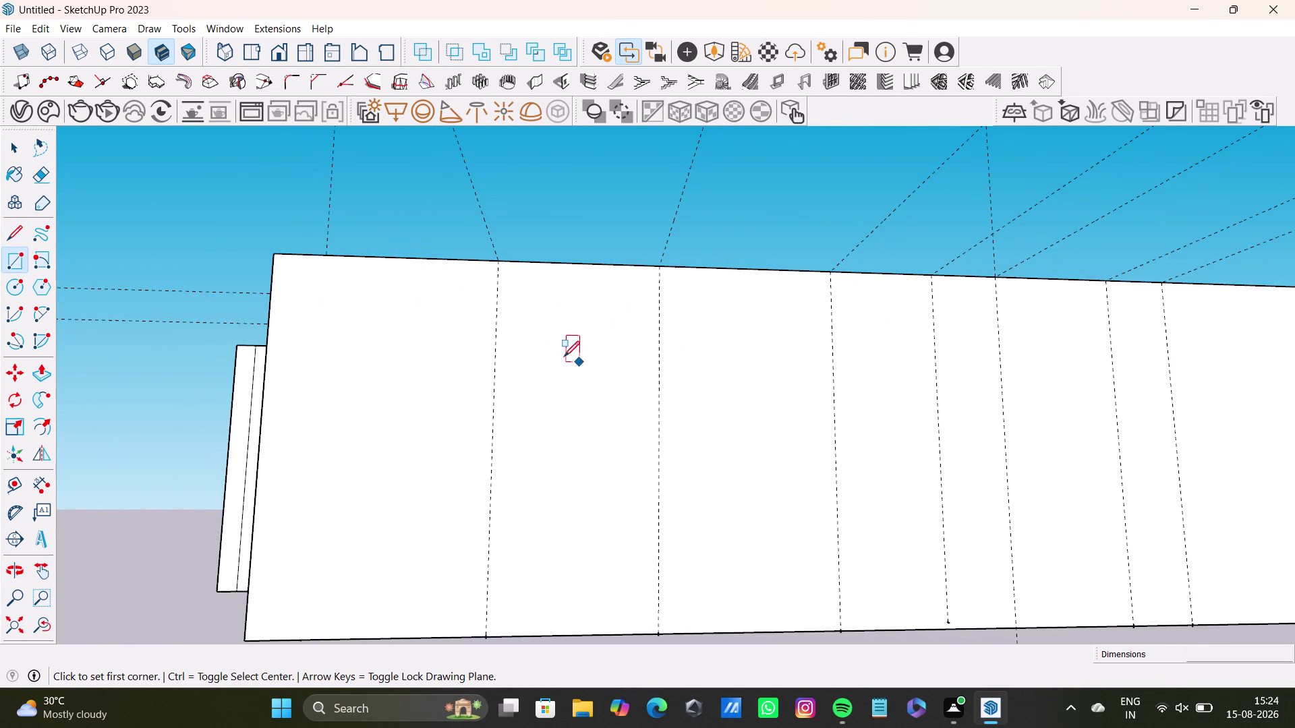
click(517, 293)
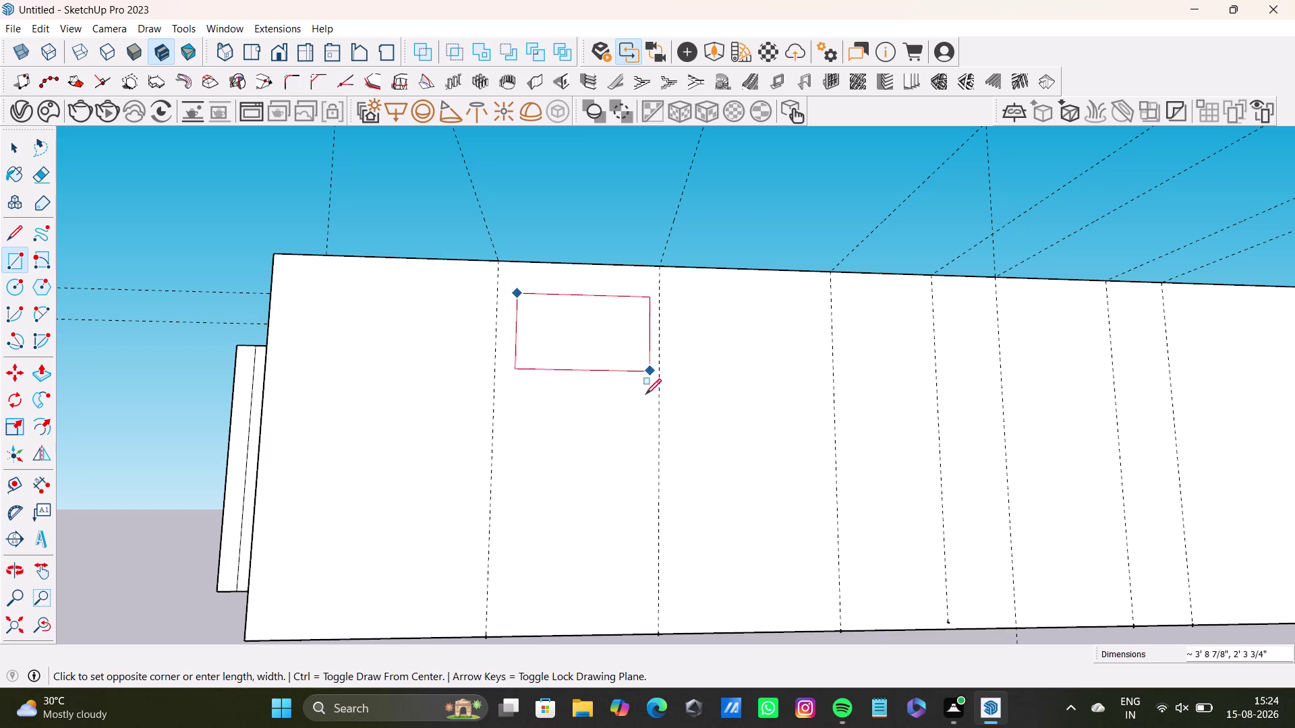
click(647, 452)
key(space)
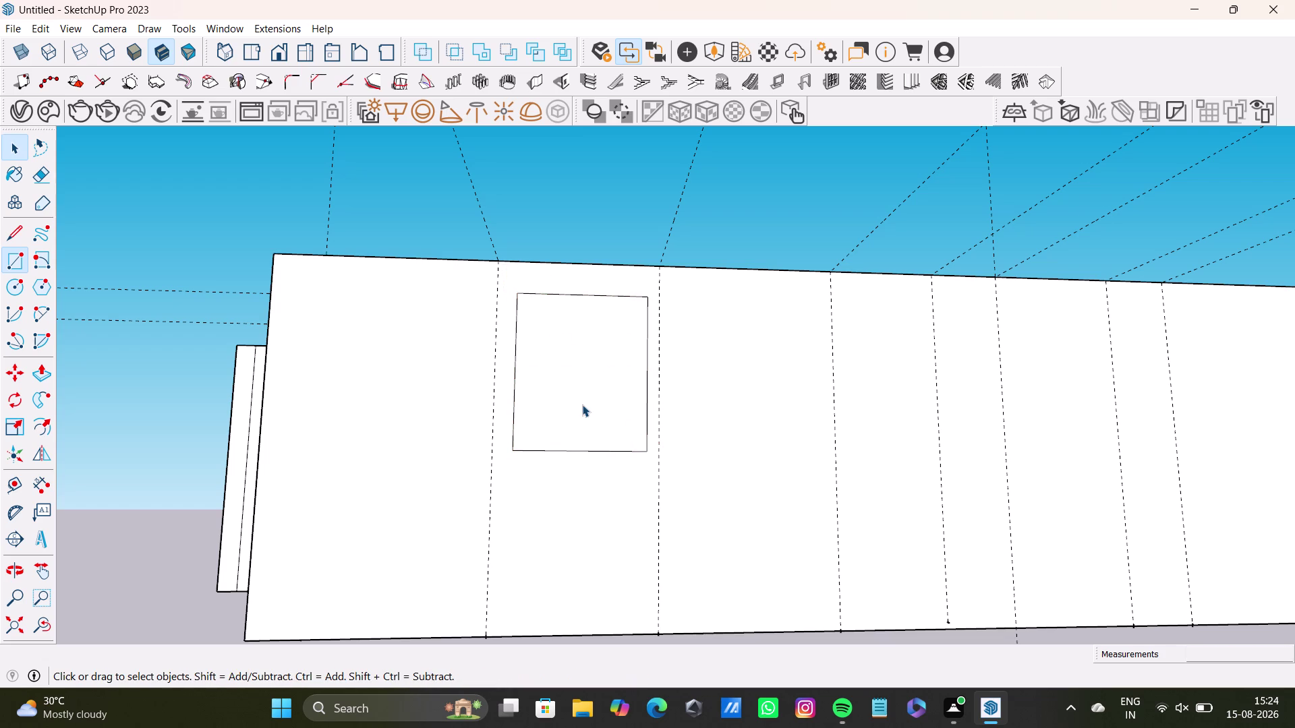
click(580, 401)
Try Push/Pull on the window face, then orbit to face the long wall straight on.
key(p)
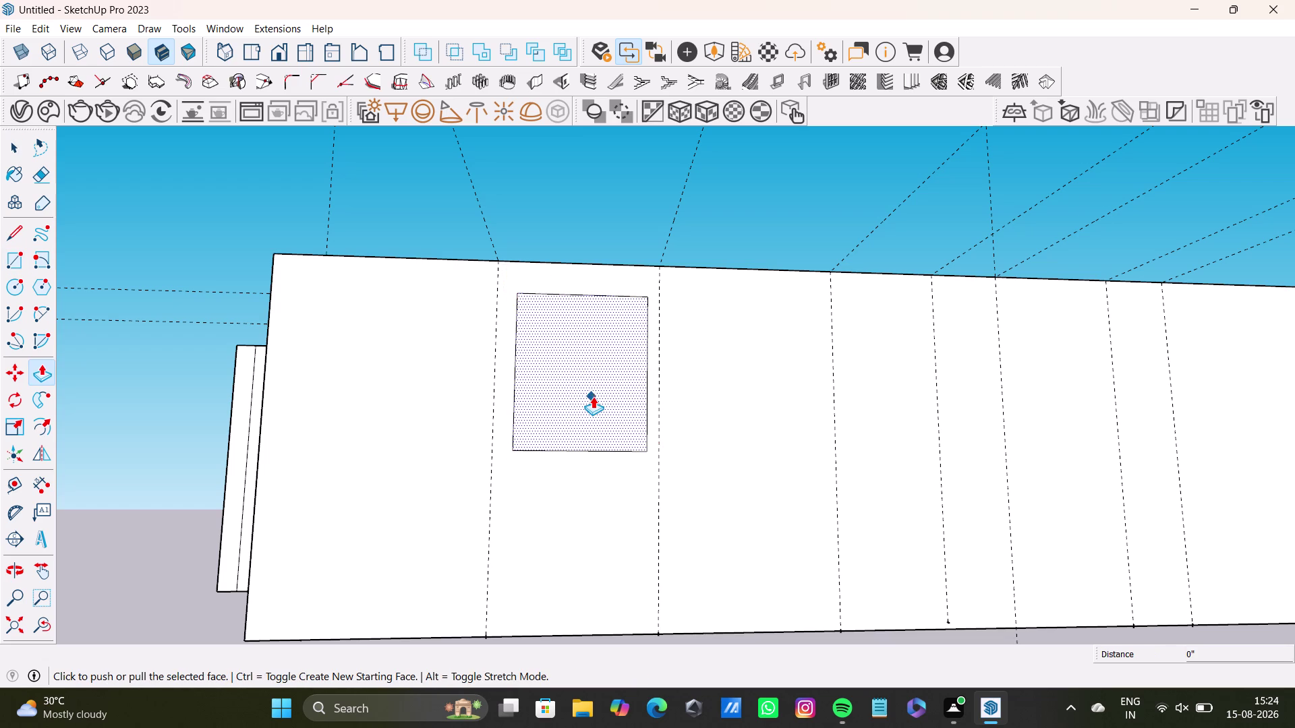
middle_drag(593, 396, 585, 410)
key(space)
scroll(down, 3)
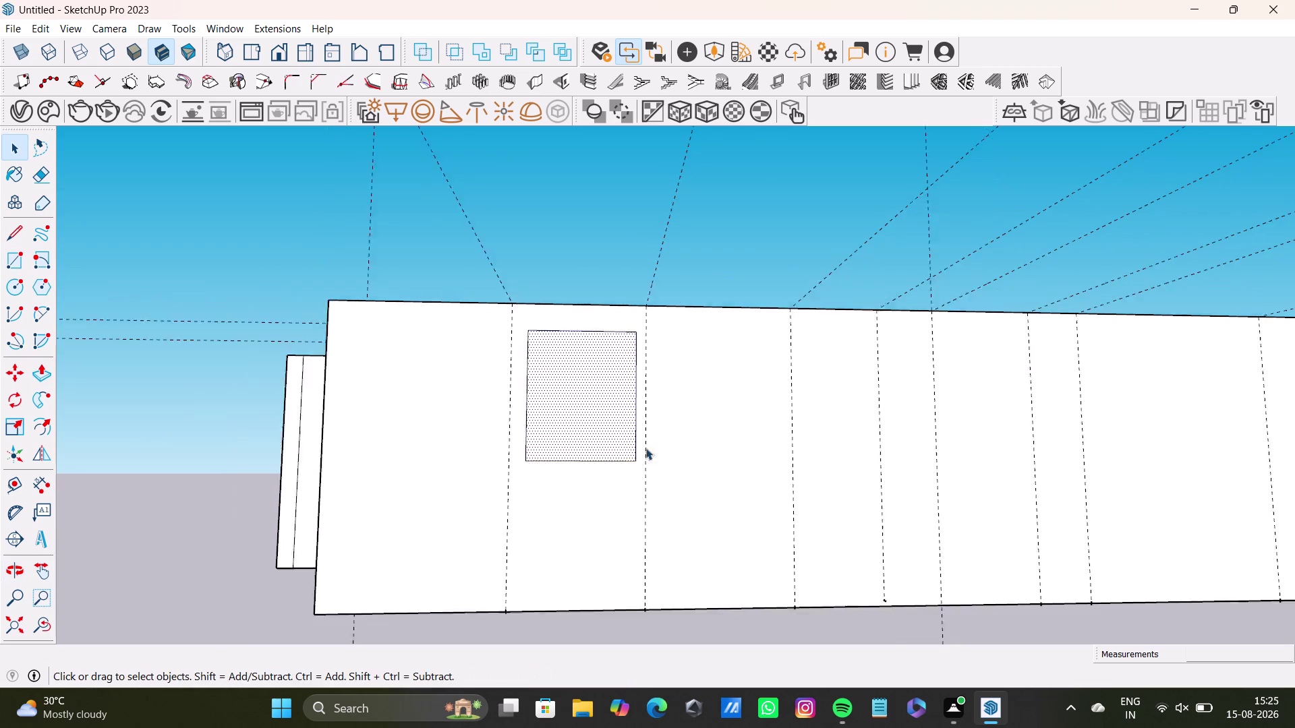
scroll(down, 3)
middle_drag(723, 442, 584, 415)
middle_drag(624, 413, 591, 408)
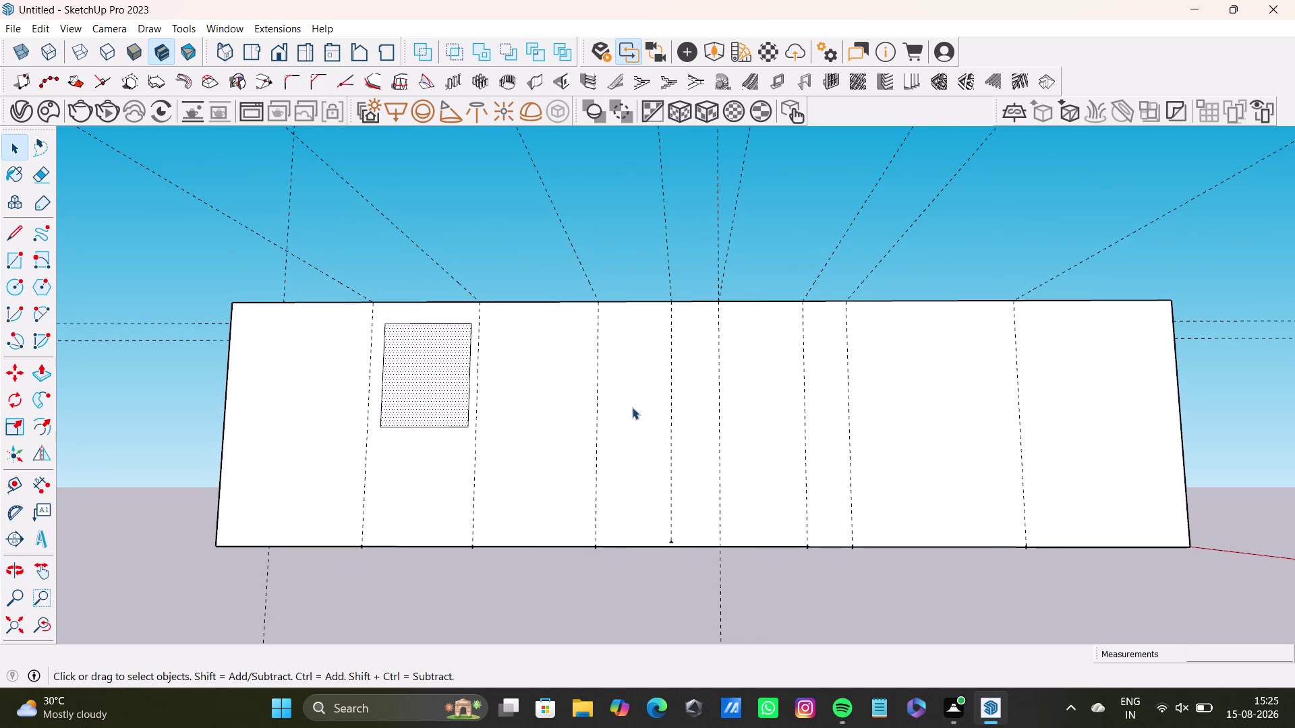
middle_drag(677, 422, 691, 473)
middle_click(731, 458)
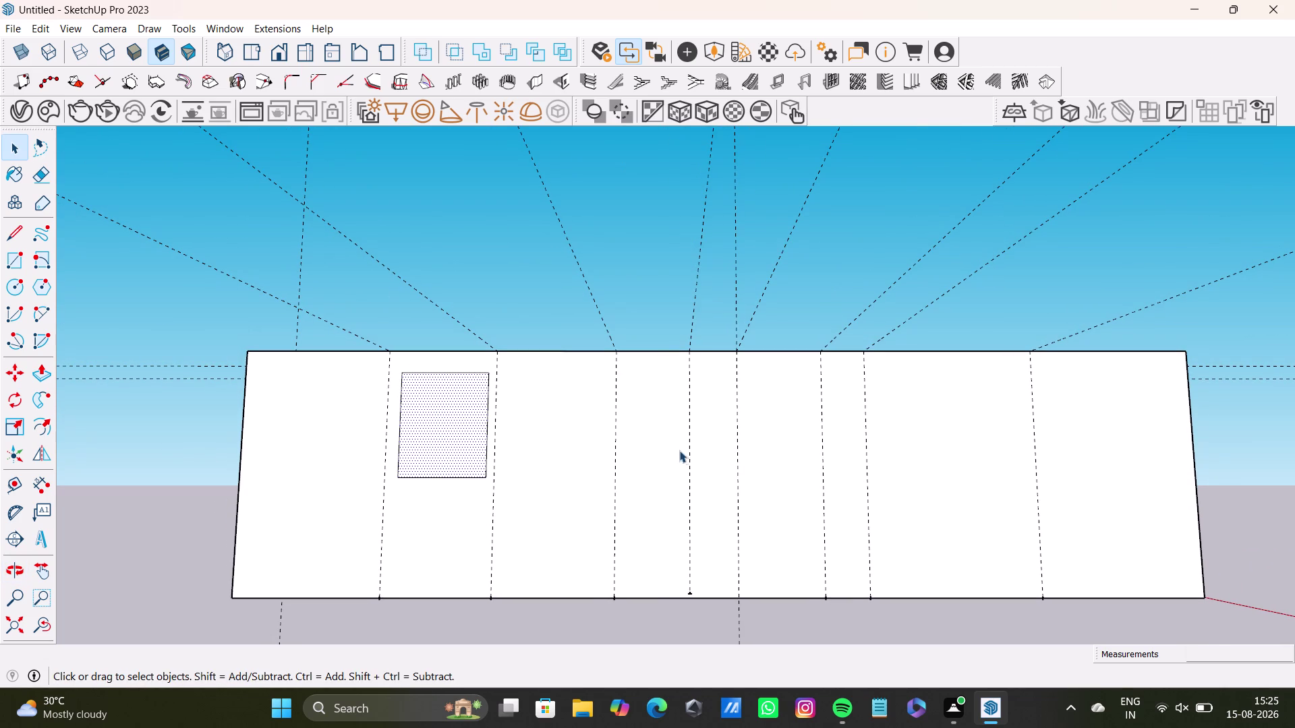
drag(14, 260, 26, 258)
scroll(up, 3)
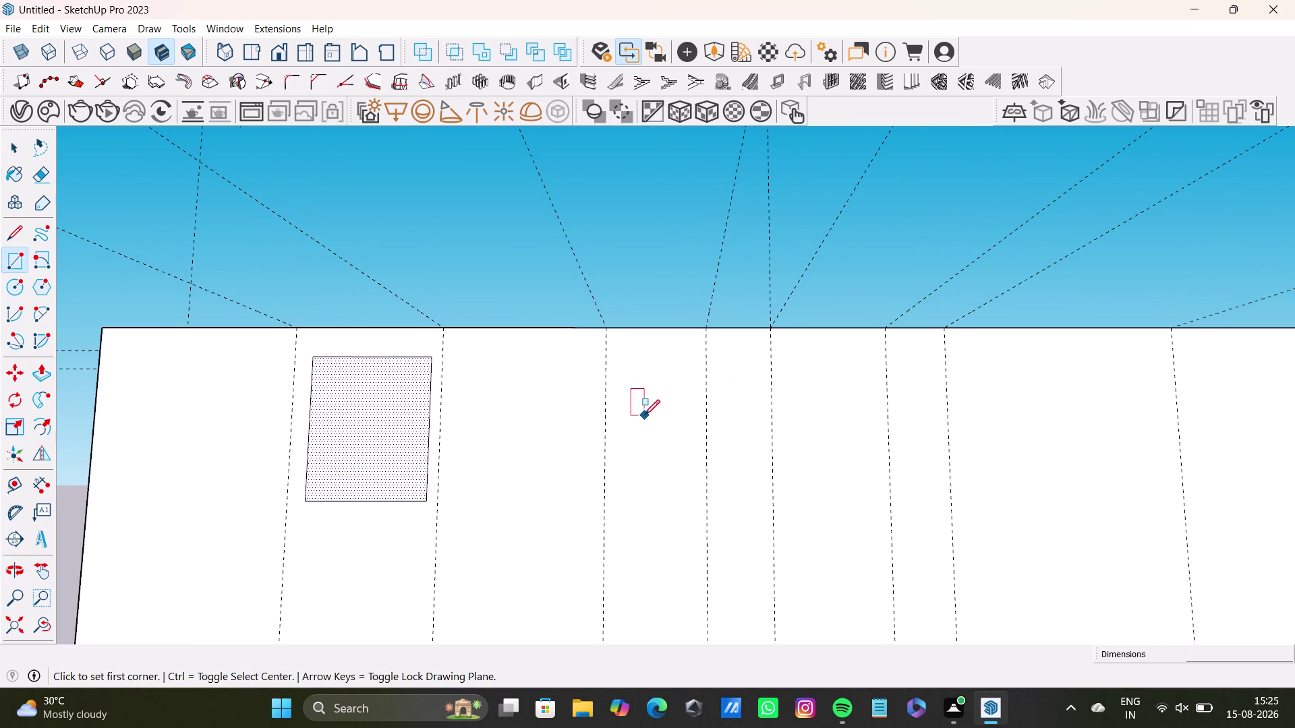
Draw a tall narrow rectangle on the long wall face.
drag(623, 360, 638, 364)
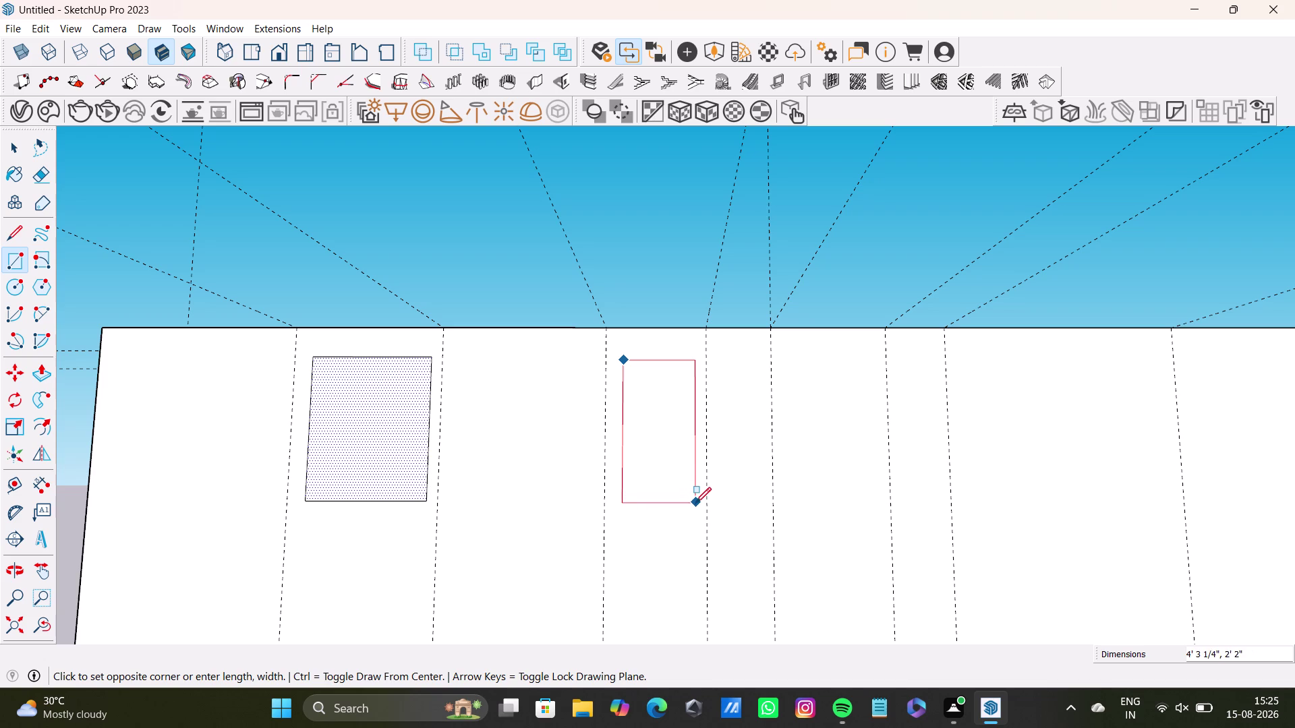
click(695, 505)
key(space)
middle_drag(723, 461, 657, 448)
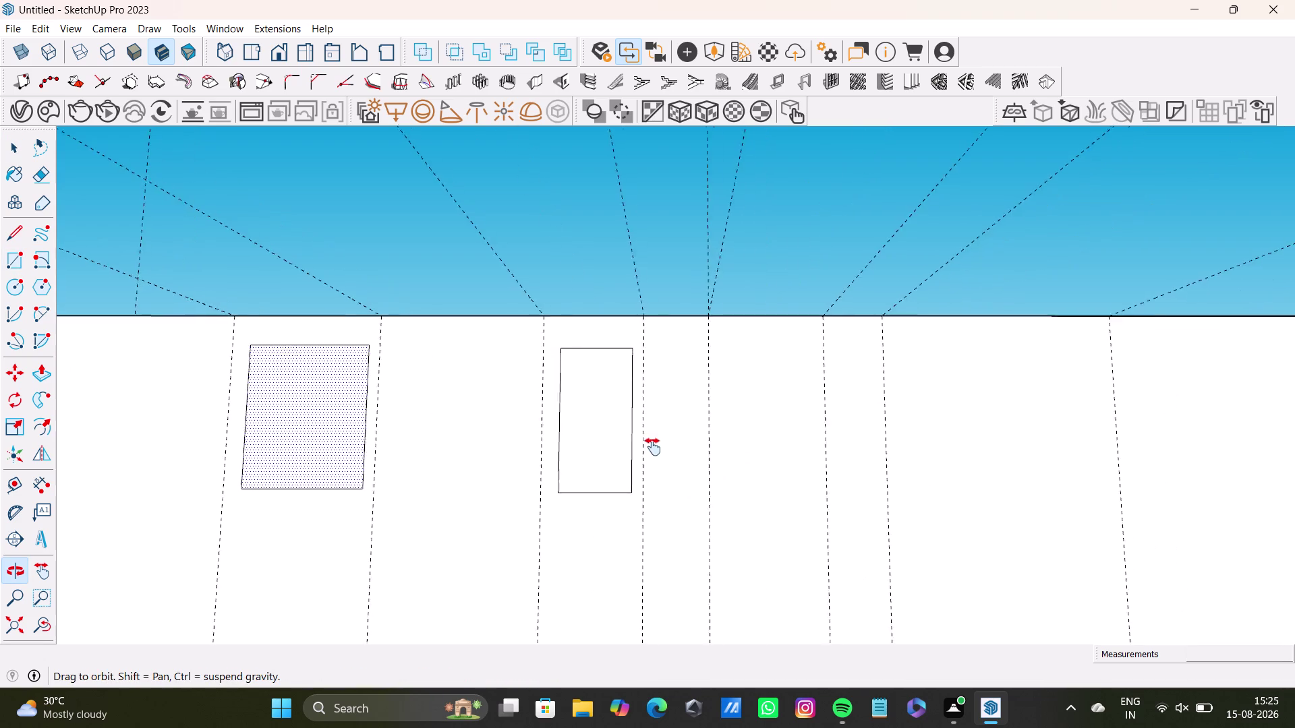
middle_drag(657, 448, 621, 433)
Draw a third rectangle right of the tall one, then undo it.
click(7, 262)
scroll(up, 3)
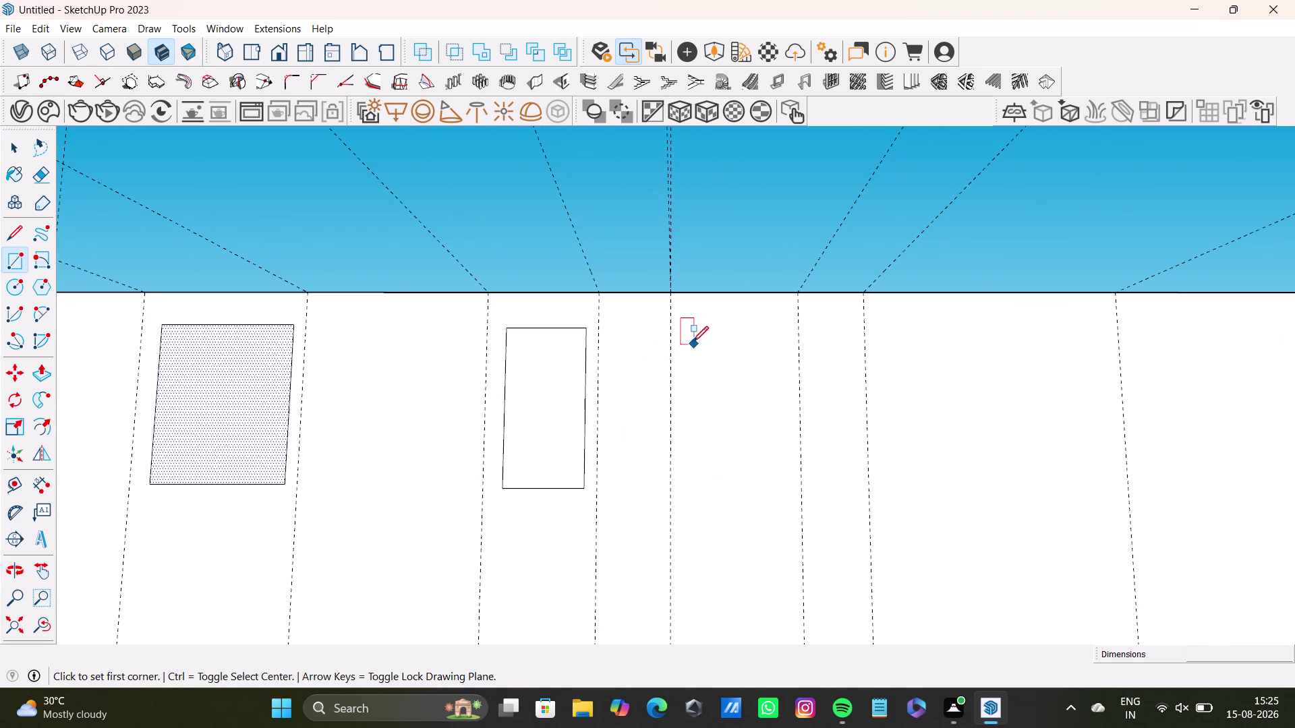
click(687, 336)
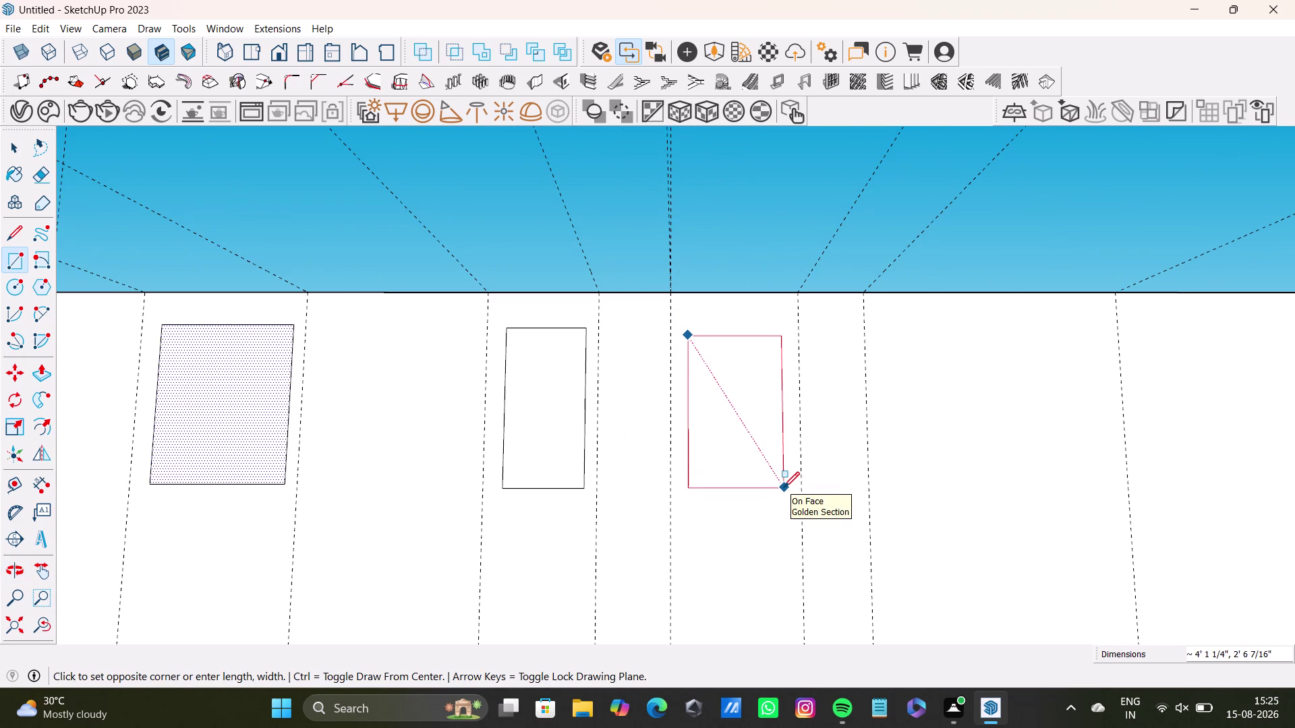
click(783, 488)
key(space)
scroll(down, 3)
middle_drag(776, 485, 709, 461)
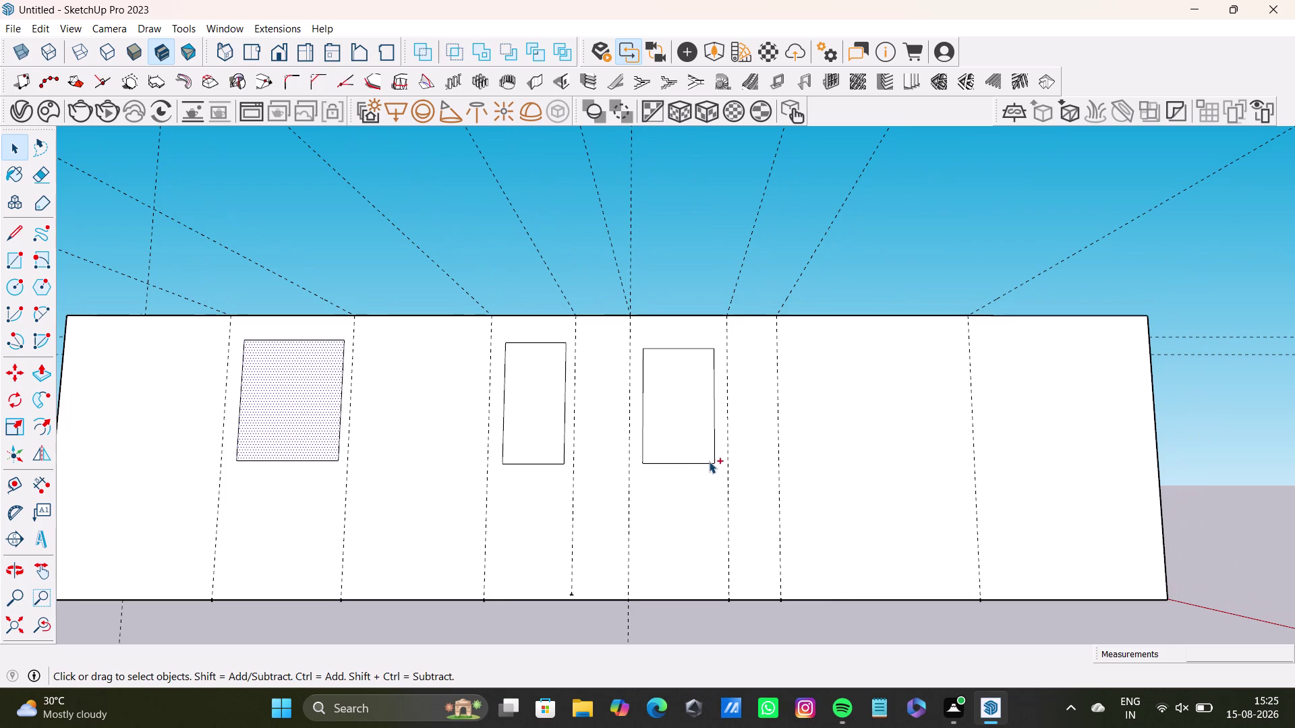
key(ctrl+z)
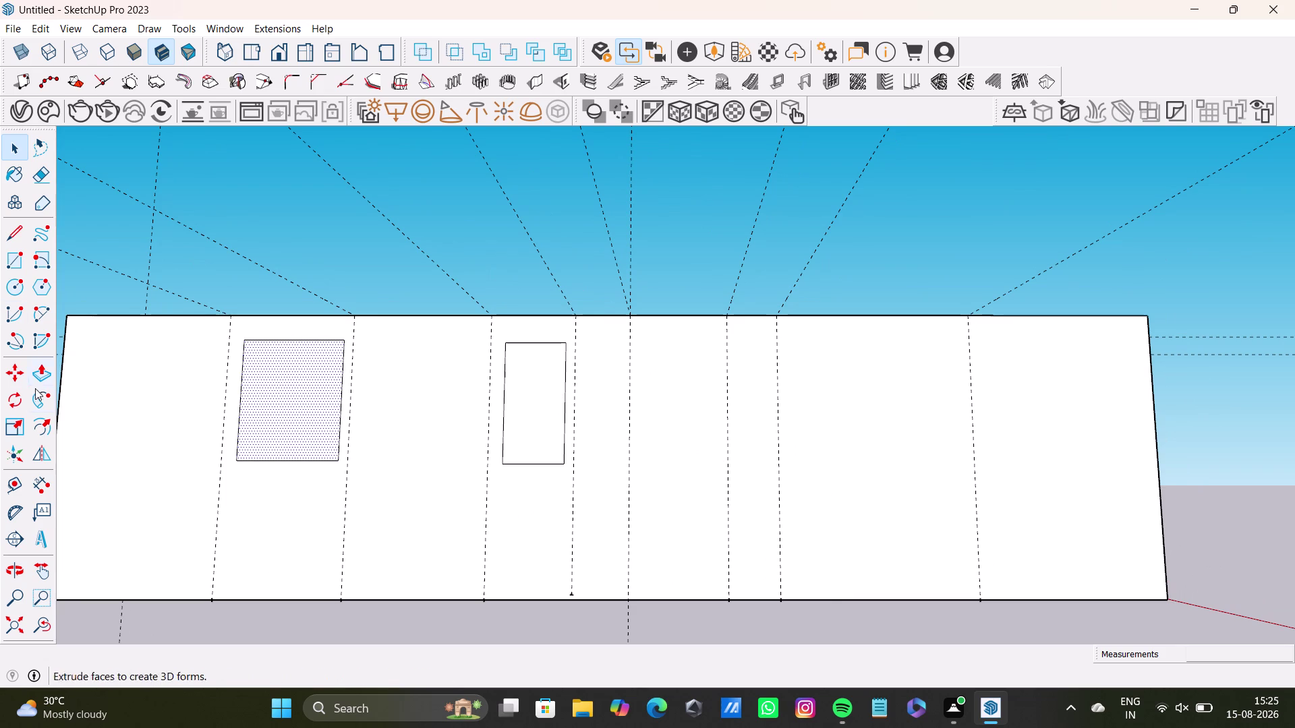
click(13, 483)
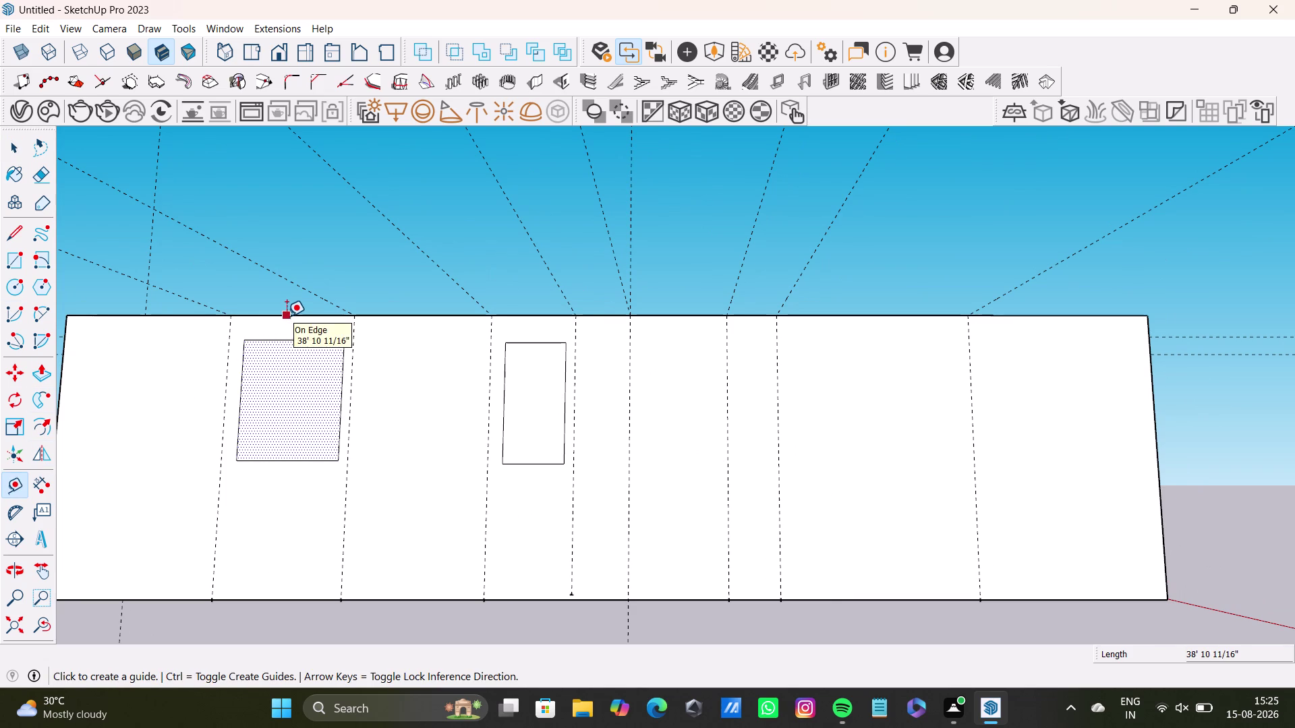
Place a guide line just below the top edge of the wall.
click(286, 317)
click(287, 344)
key(space)
scroll(up, 3)
key(space)
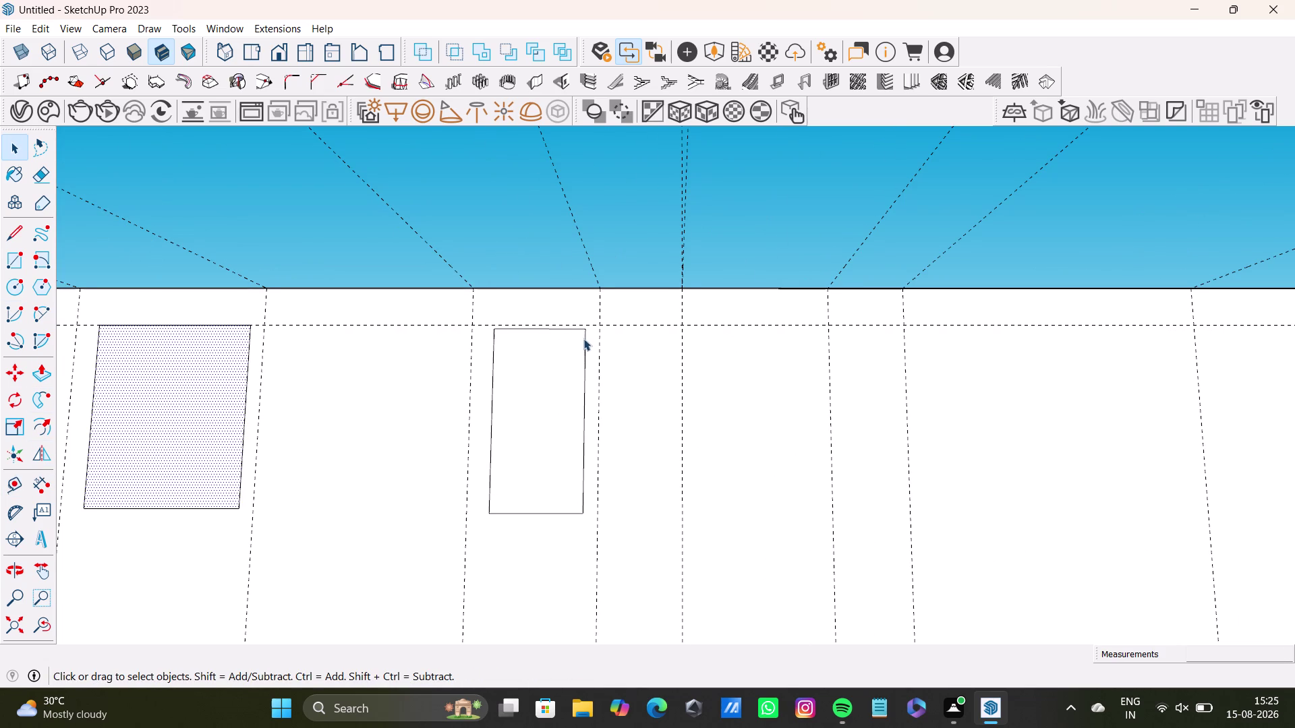
Erase the tall narrow rectangle's edges from the wall.
click(584, 340)
key(Delete)
drag(587, 342, 575, 330)
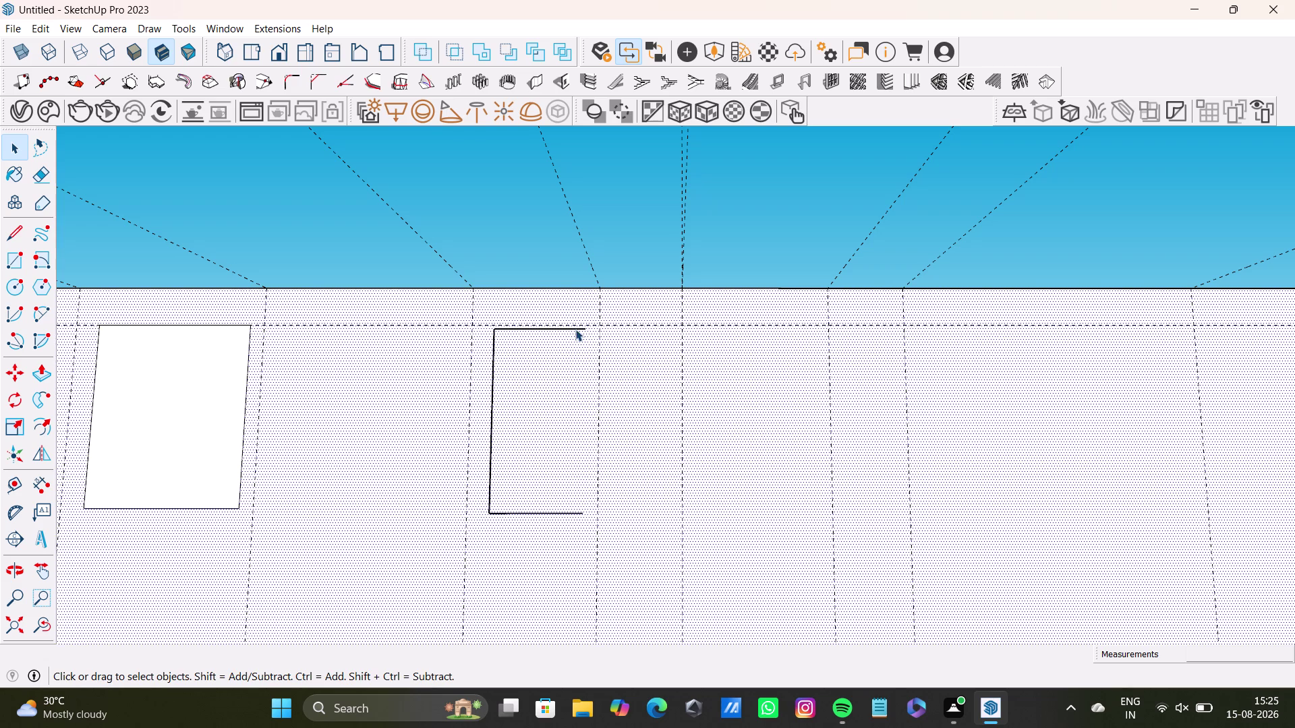
click(576, 329)
key(Delete)
click(491, 398)
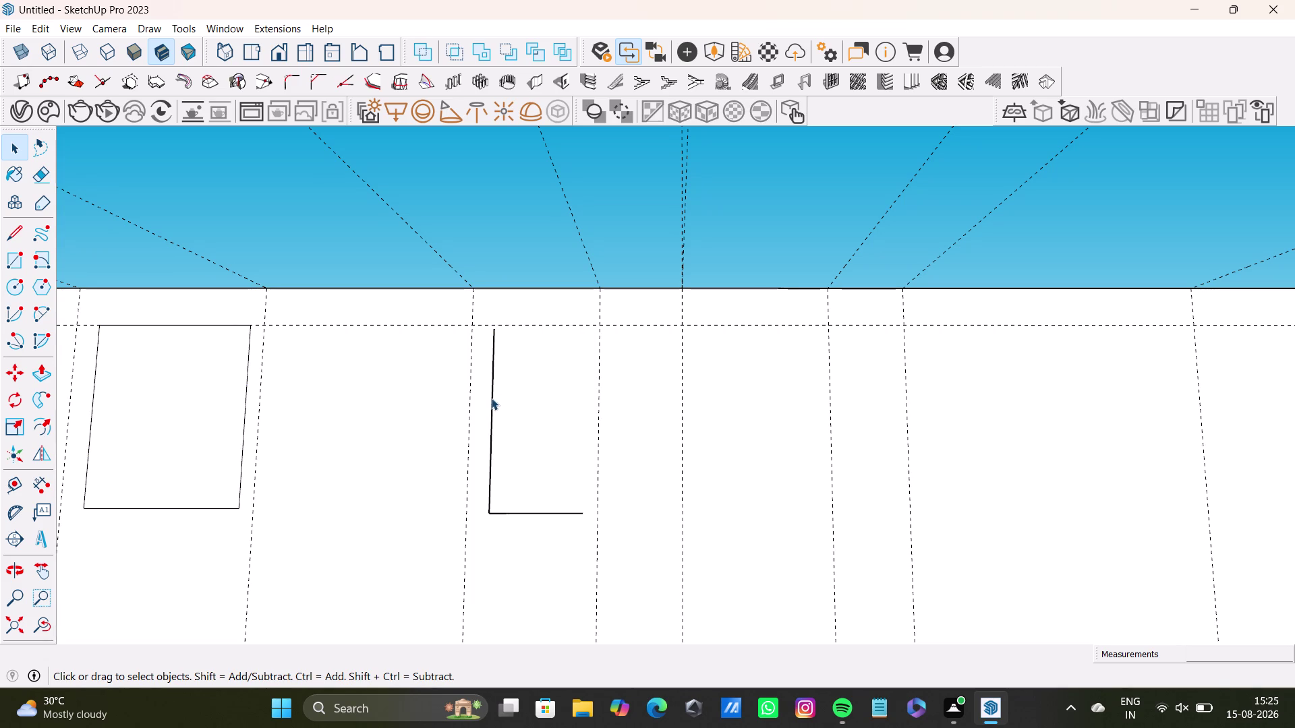
key(Delete)
click(548, 512)
key(Delete)
scroll(down, 3)
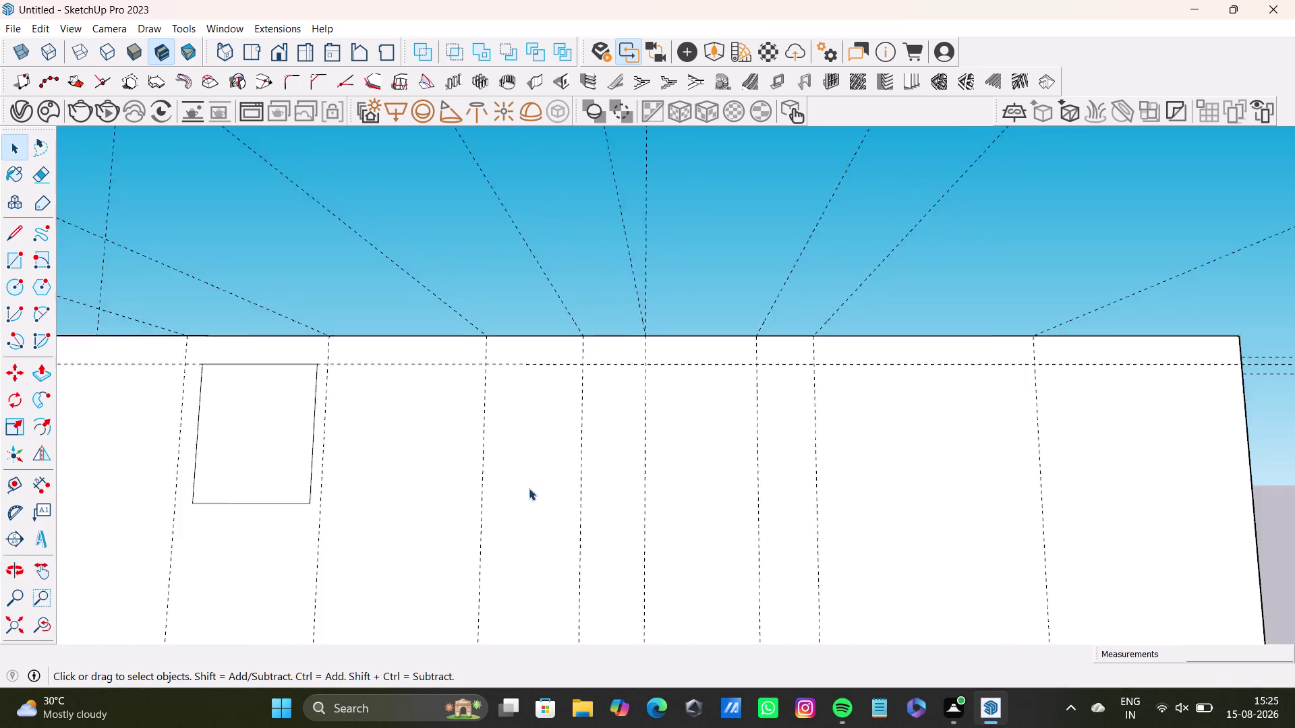
scroll(down, 3)
Orbit to frame the upper part of the wall beside the first window.
middle_drag(576, 456, 661, 458)
middle_drag(678, 467, 654, 435)
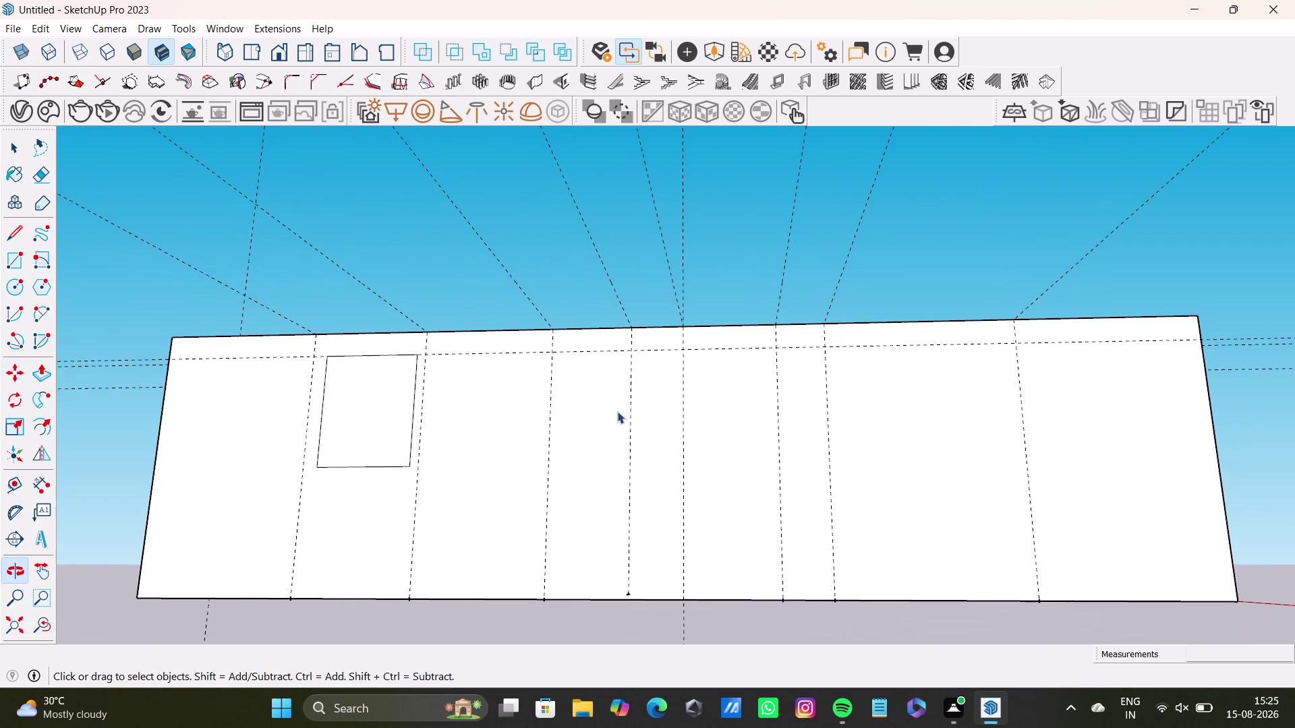
middle_drag(444, 433, 501, 442)
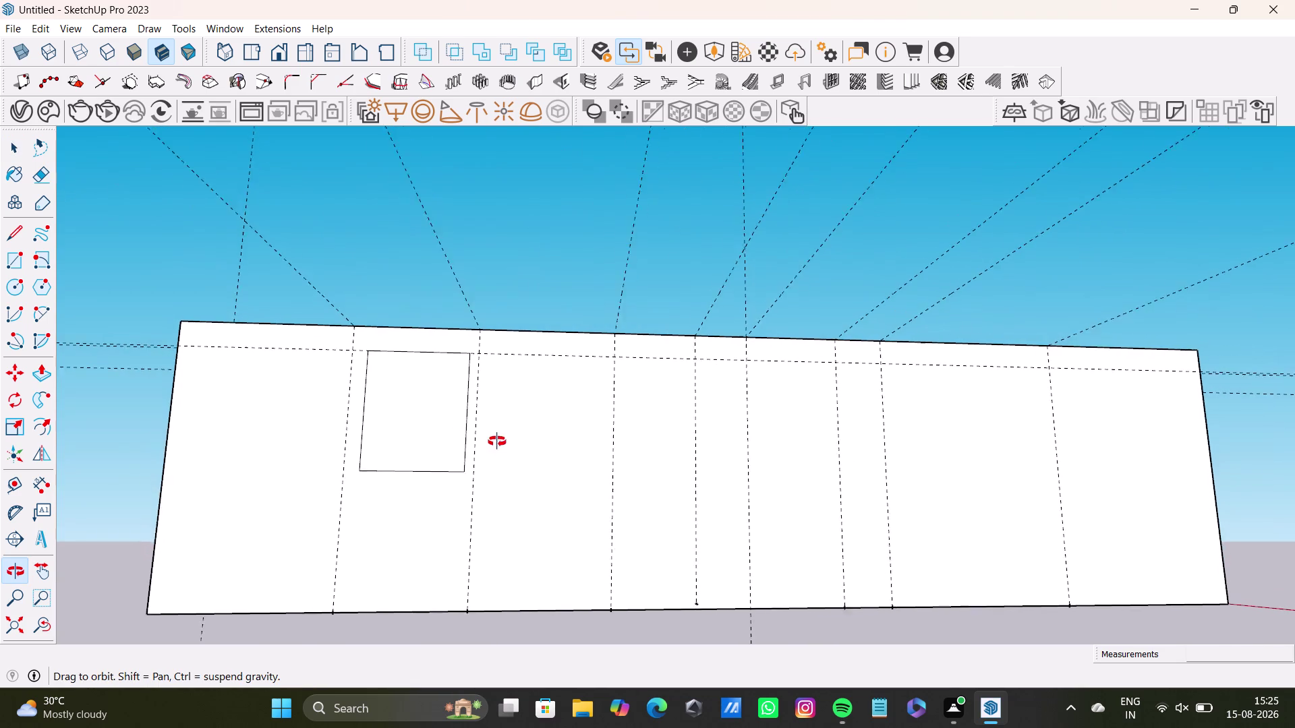
middle_drag(501, 442, 482, 468)
scroll(up, 3)
middle_drag(573, 464, 553, 403)
middle_drag(627, 432, 594, 426)
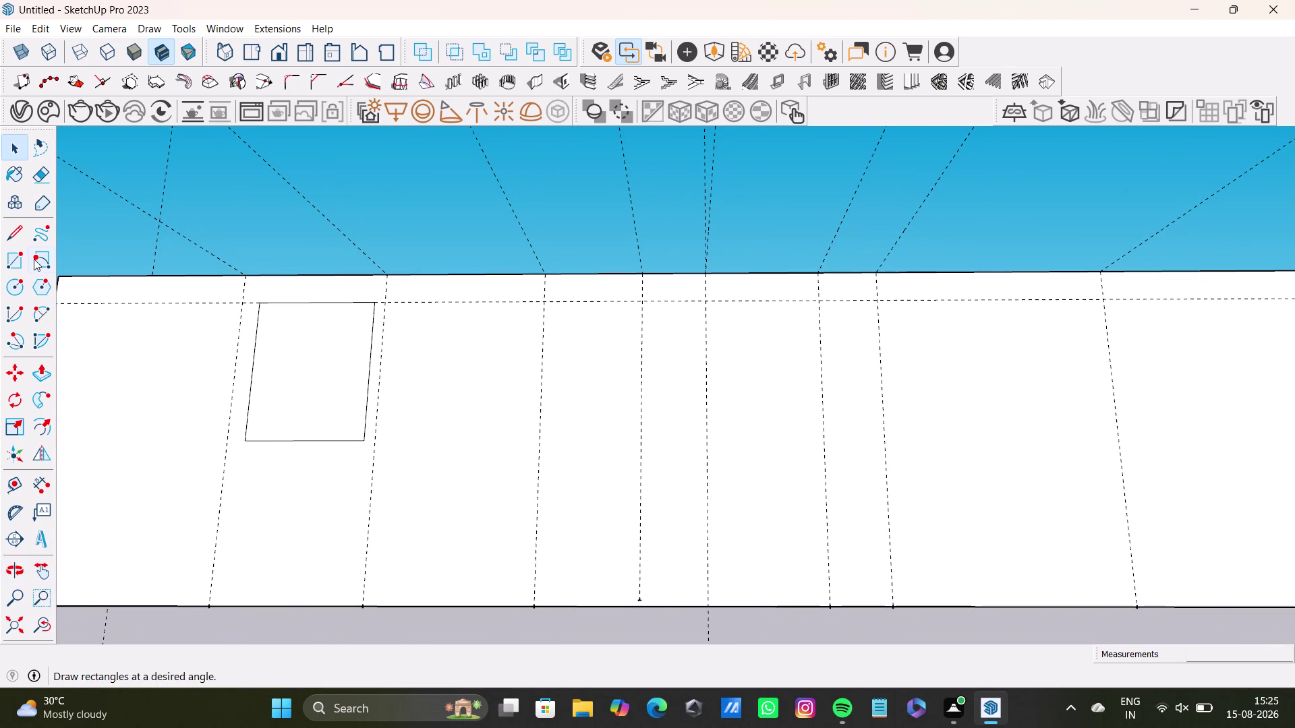
Draw a second window rectangle right of the first, with matching top edge.
click(18, 258)
scroll(up, 3)
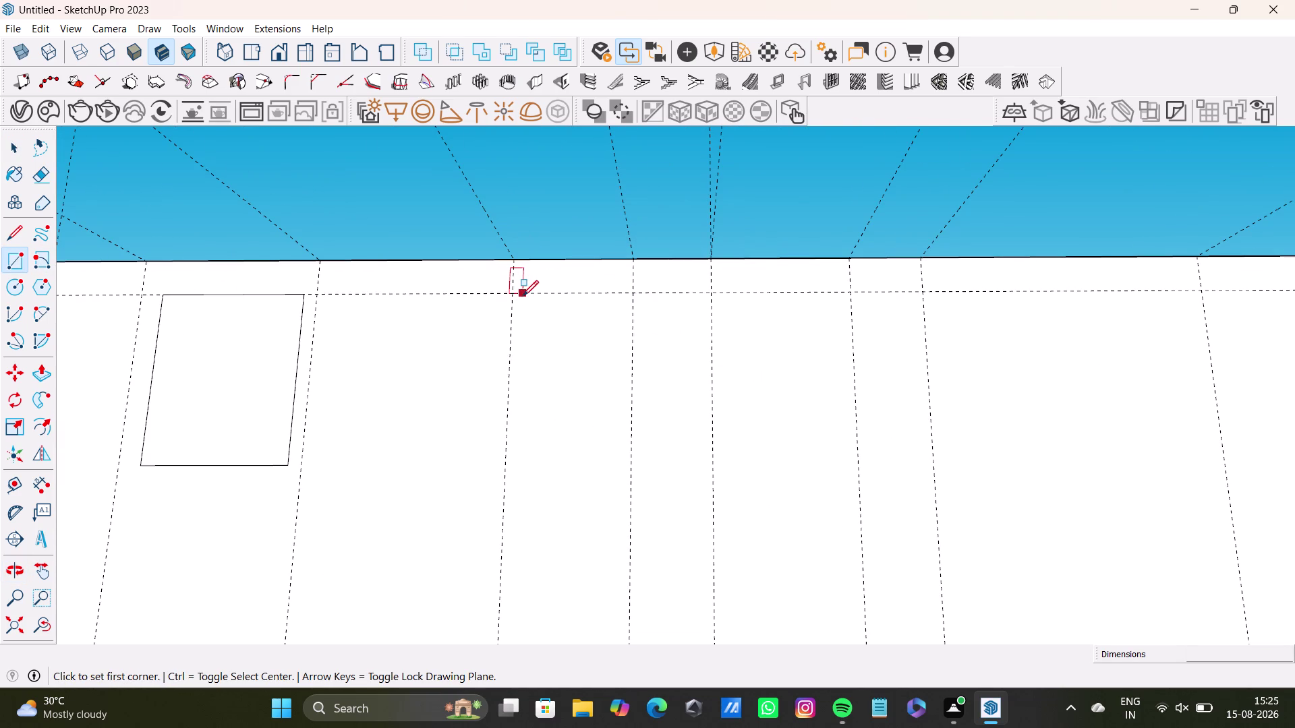
drag(523, 296, 563, 315)
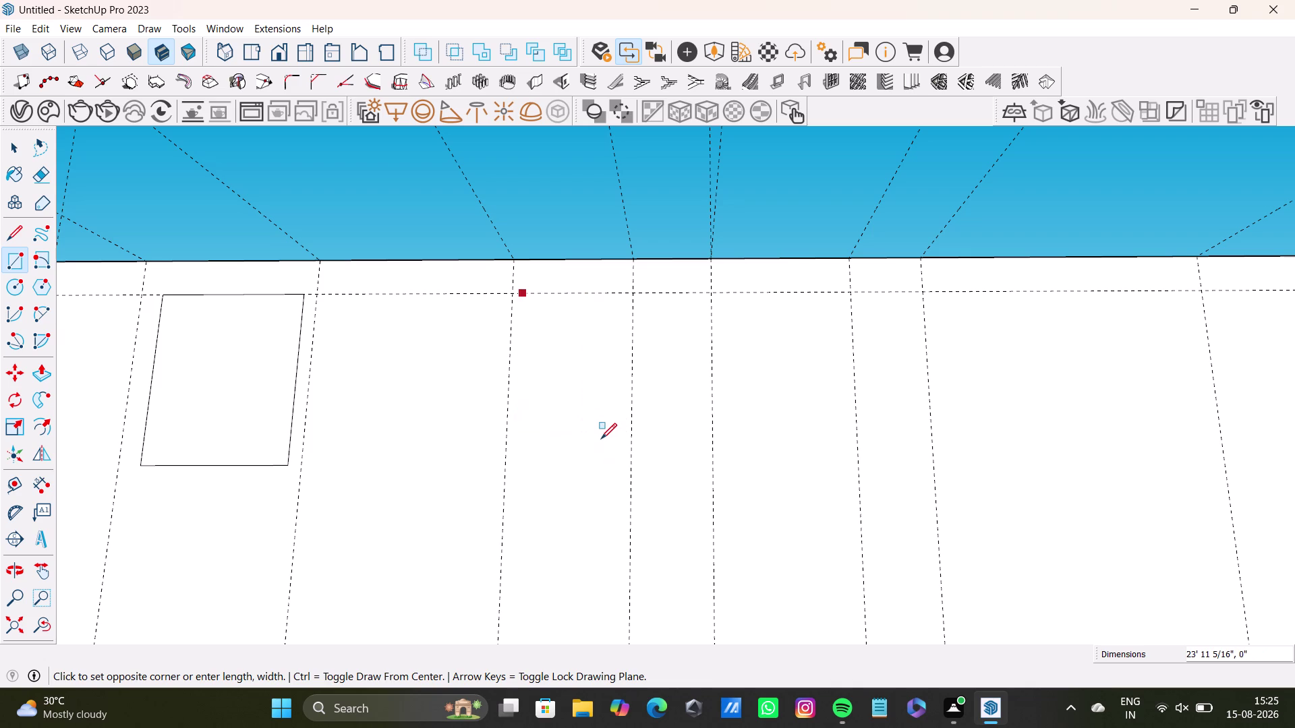
key(Left)
key(Right)
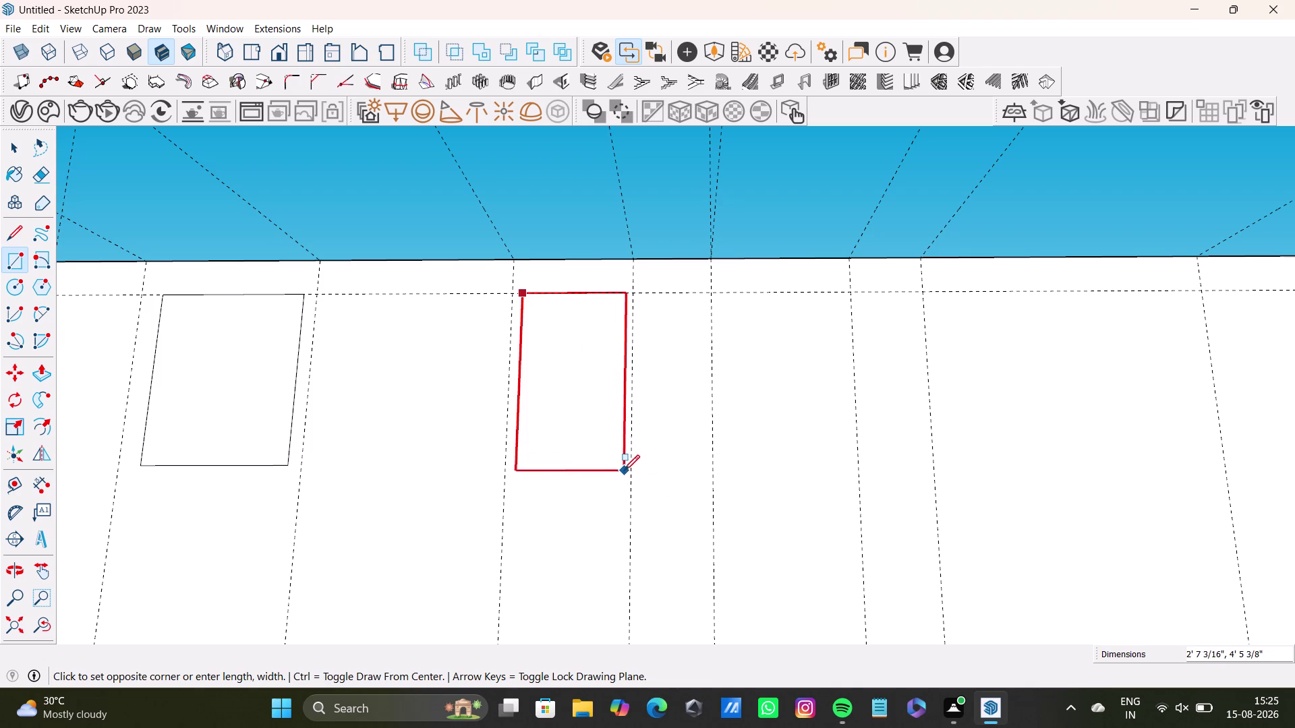
click(623, 471)
scroll(down, 3)
middle_drag(573, 479, 597, 461)
key(space)
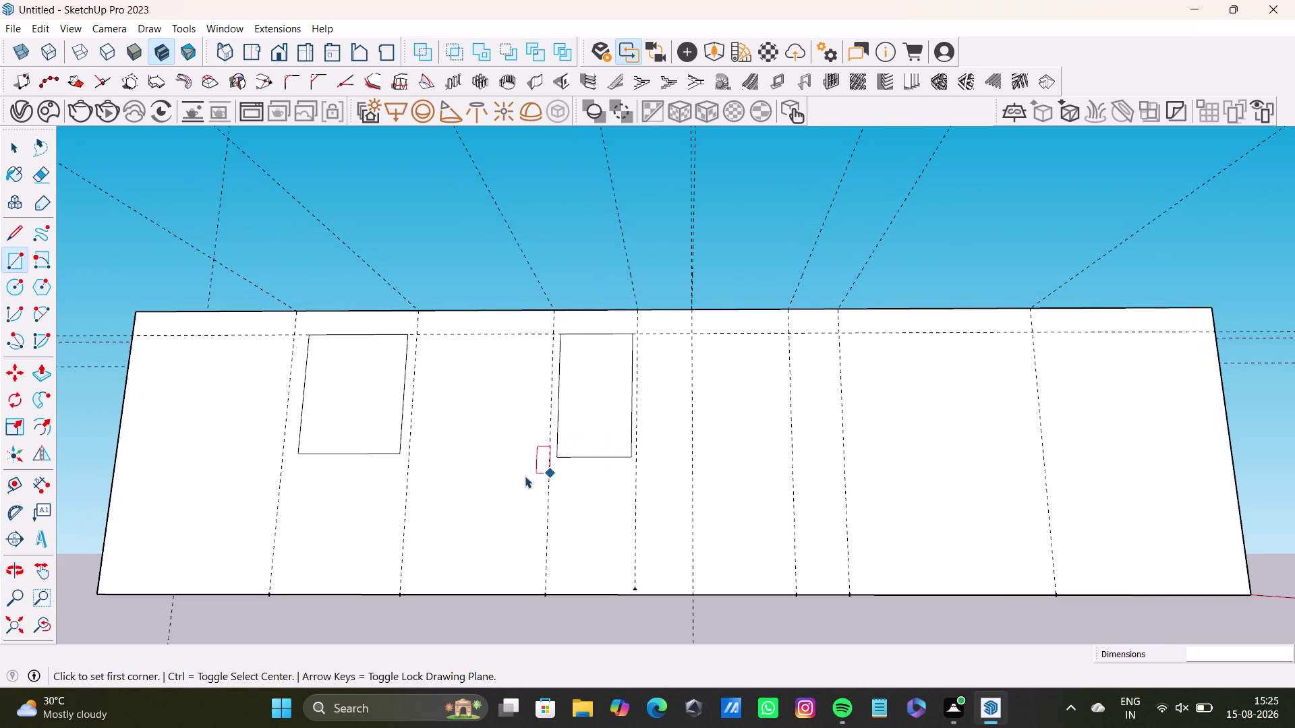
click(17, 488)
Add a horizontal guide from the wall's bottom edge at window-sill height.
scroll(up, 3)
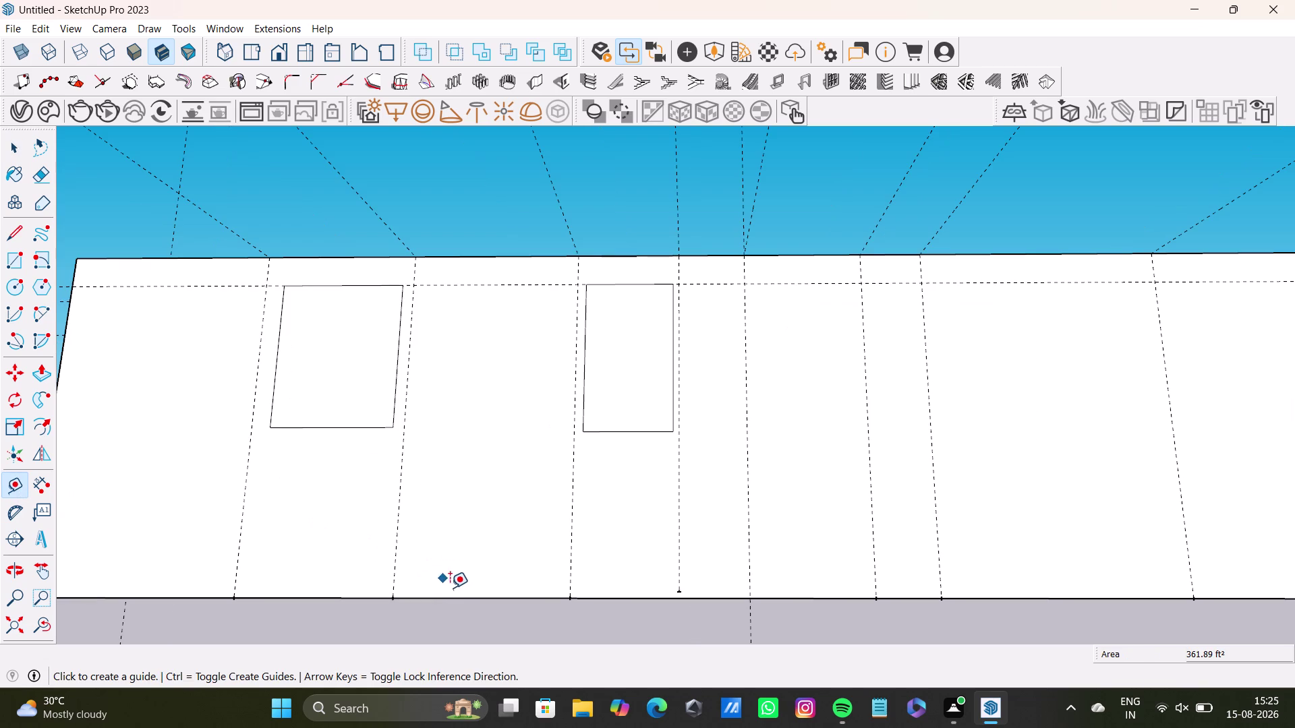
click(451, 597)
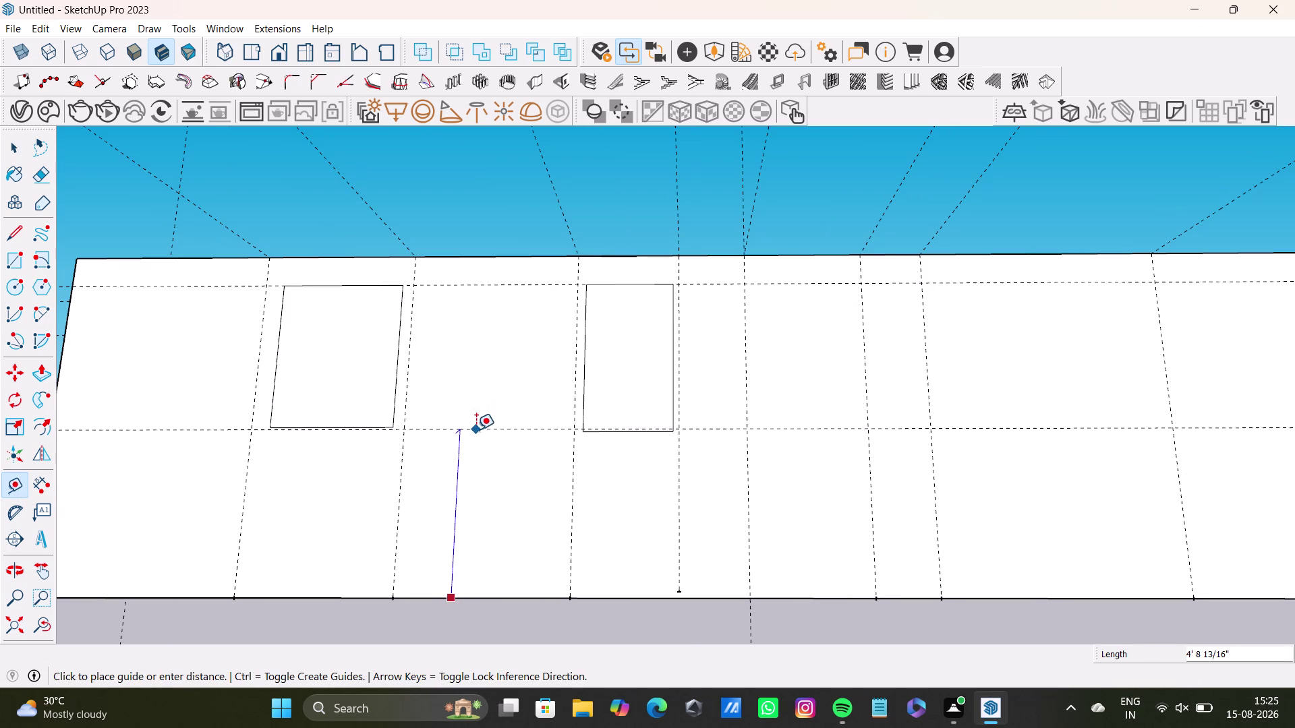
click(478, 427)
key(space)
scroll(up, 3)
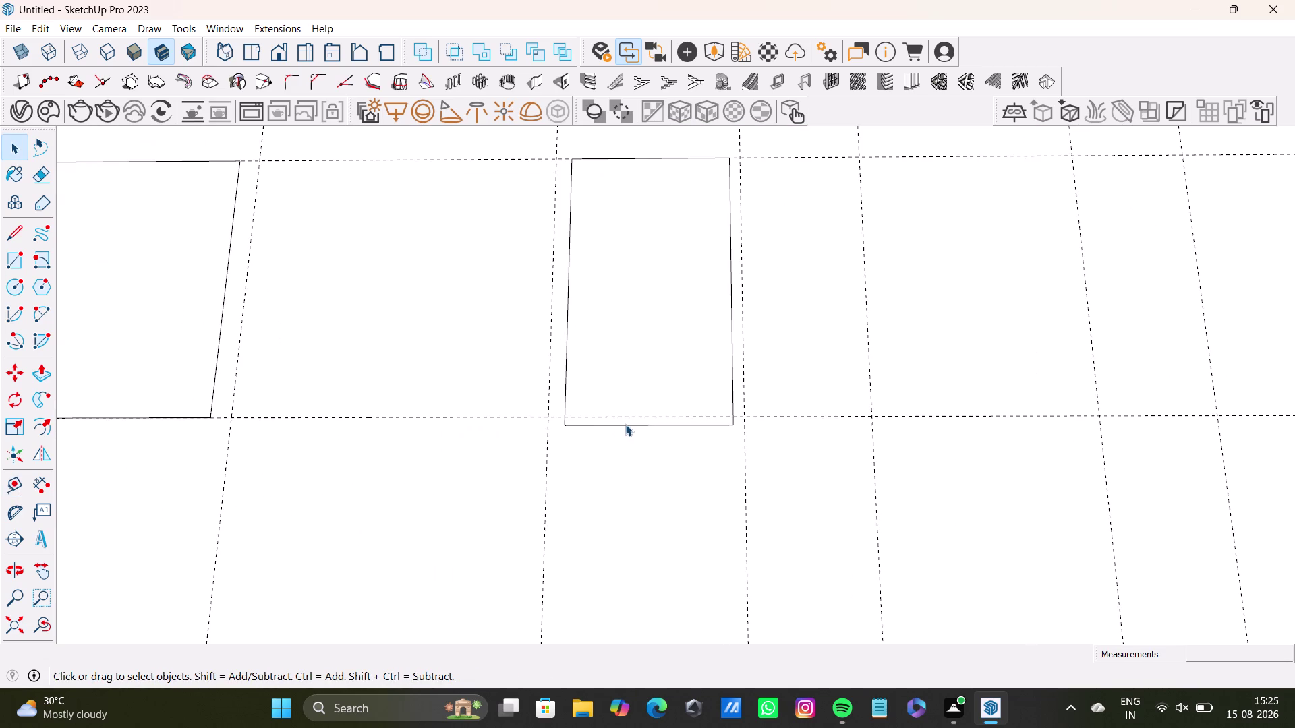
Delete the bottom, left, right and top edges of the second window.
click(627, 425)
key(Delete)
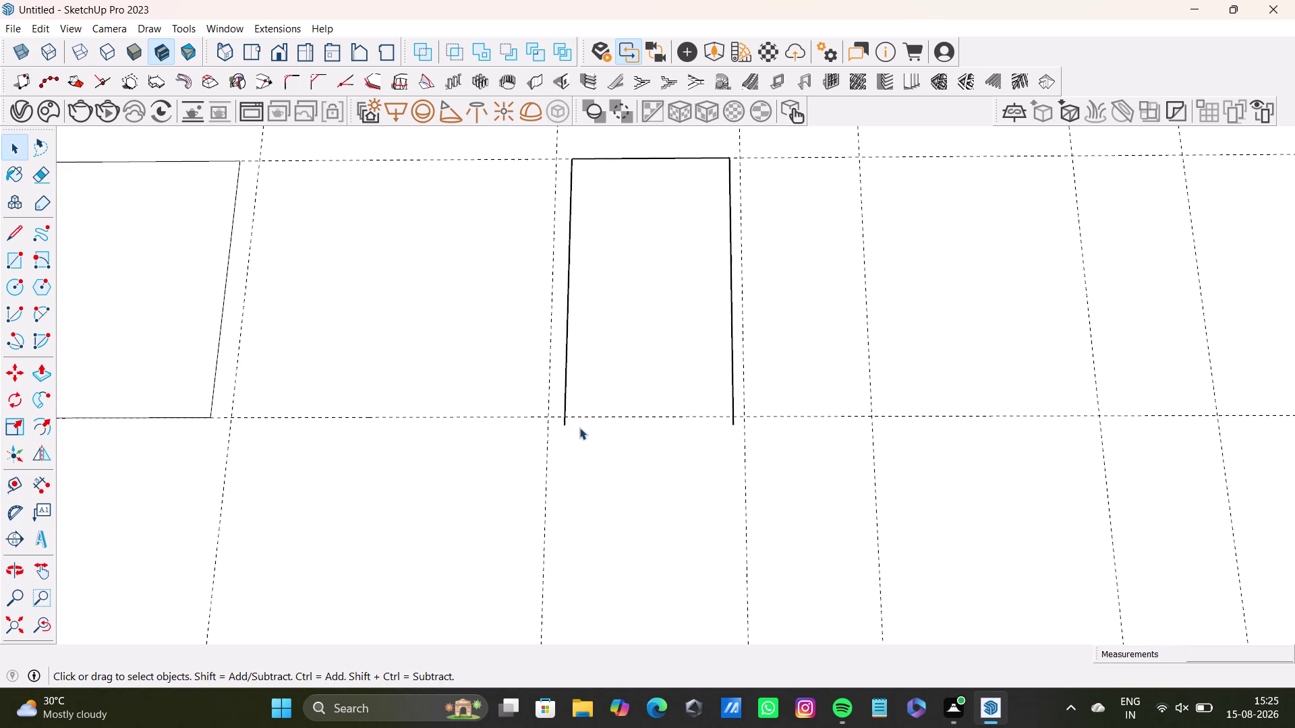
click(560, 418)
click(568, 404)
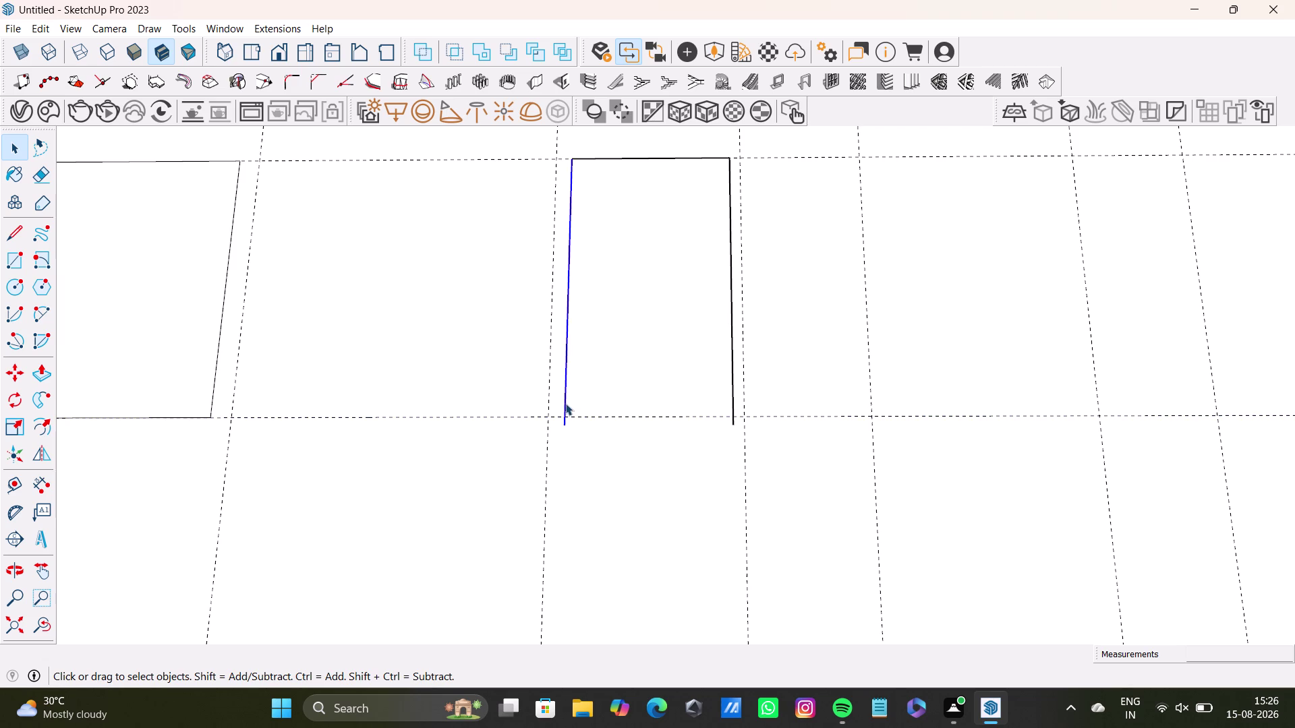
click(563, 403)
key(Delete)
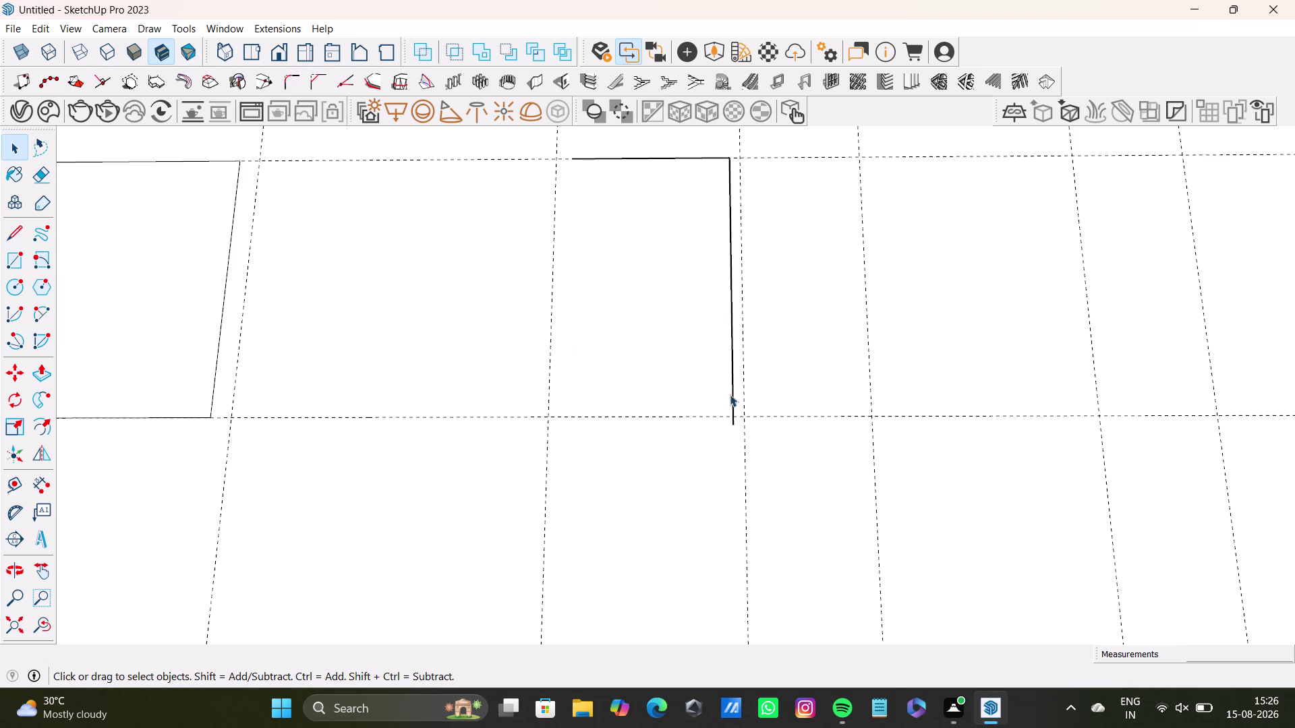
click(731, 406)
key(Delete)
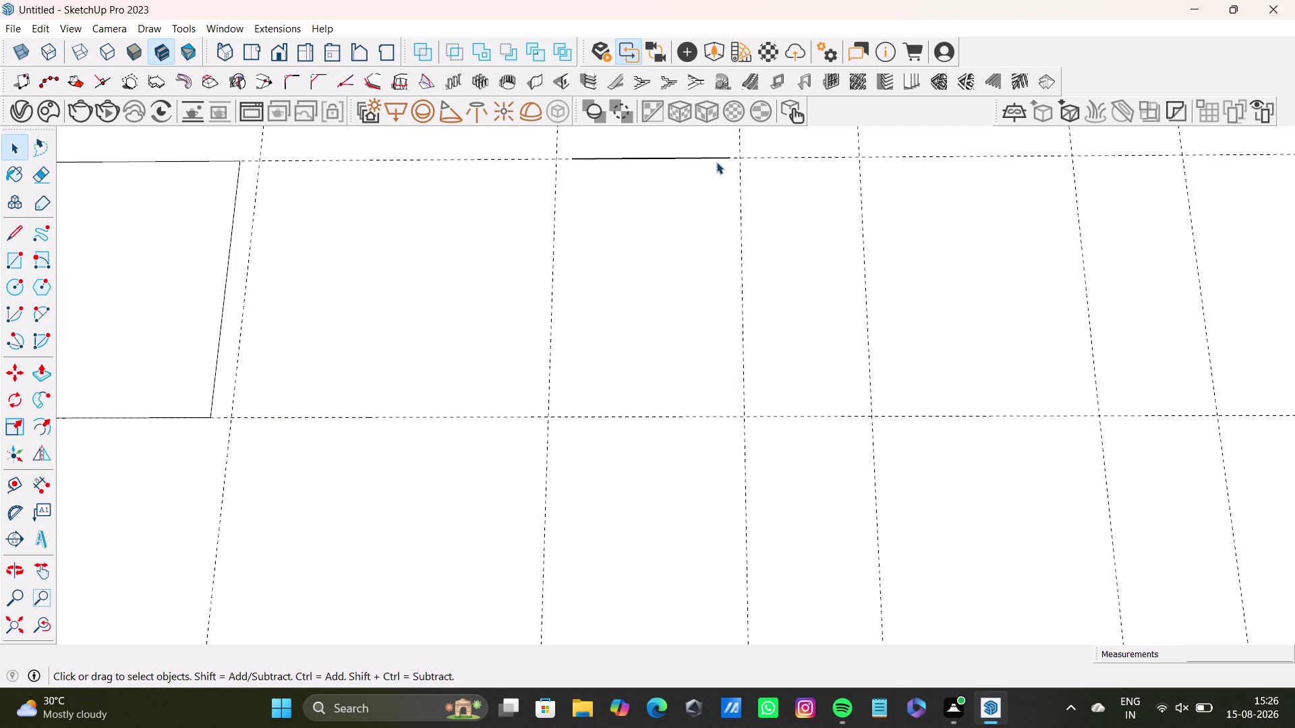
click(718, 157)
key(Delete)
scroll(down, 3)
middle_drag(646, 308, 615, 394)
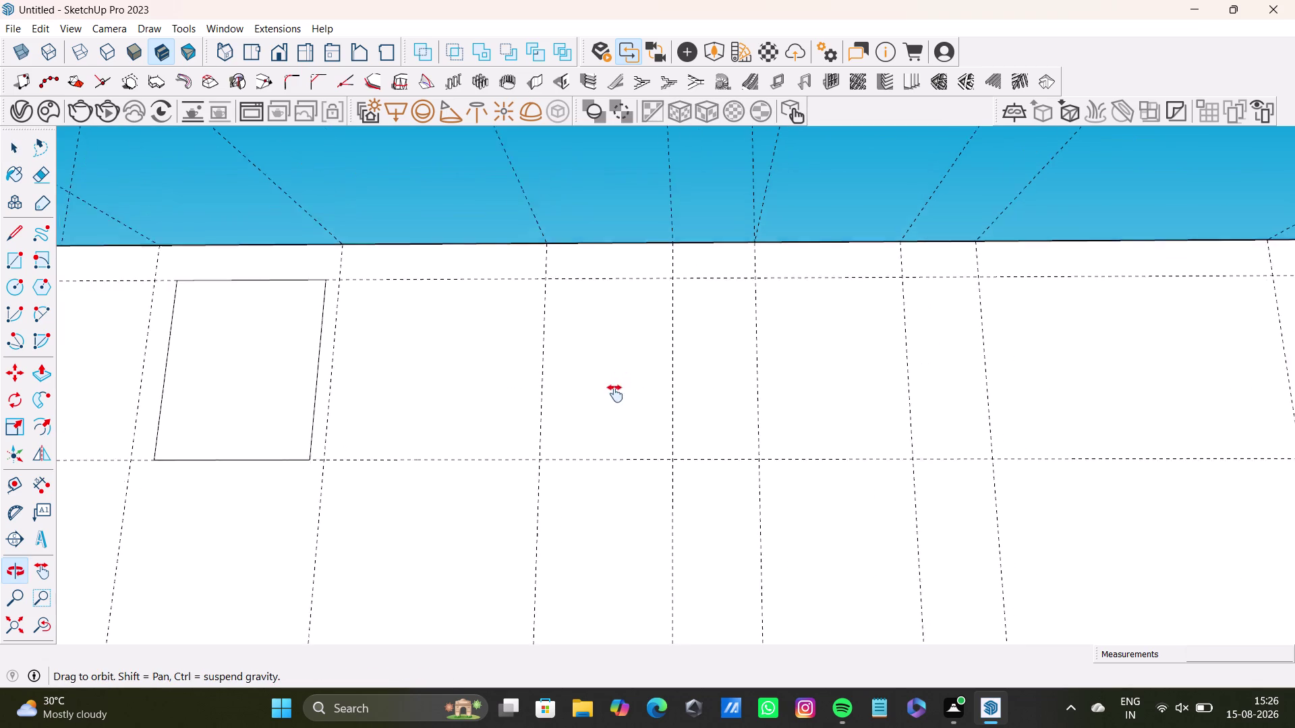
middle_drag(615, 394, 614, 394)
Redraw a replacement window rectangle on the wall.
click(10, 263)
scroll(up, 3)
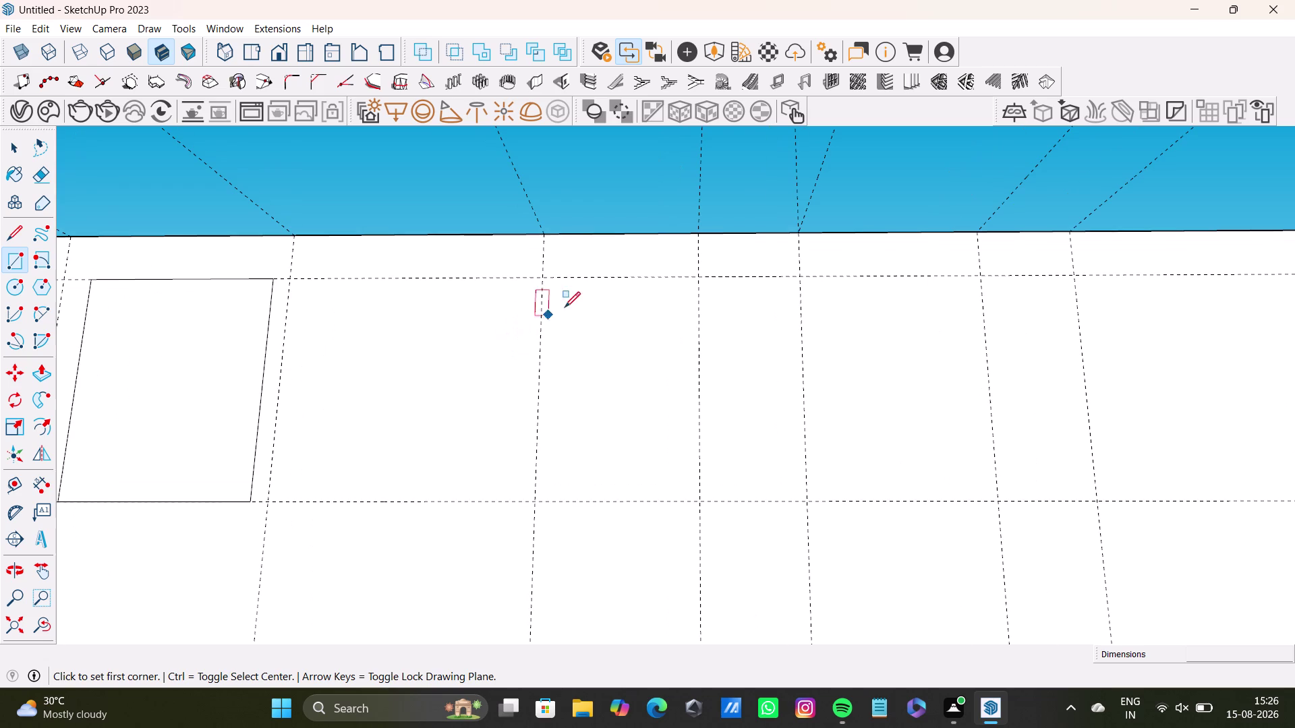
click(565, 286)
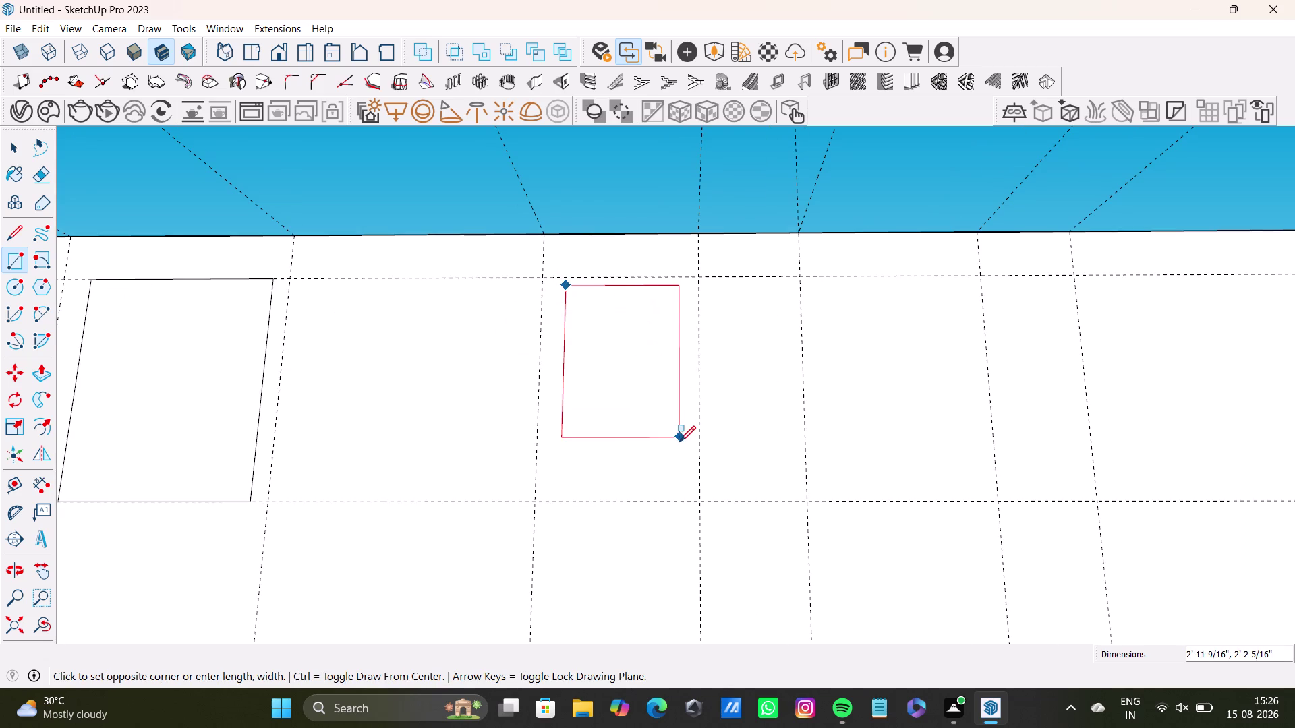
click(680, 442)
key(space)
middle_drag(691, 456, 519, 465)
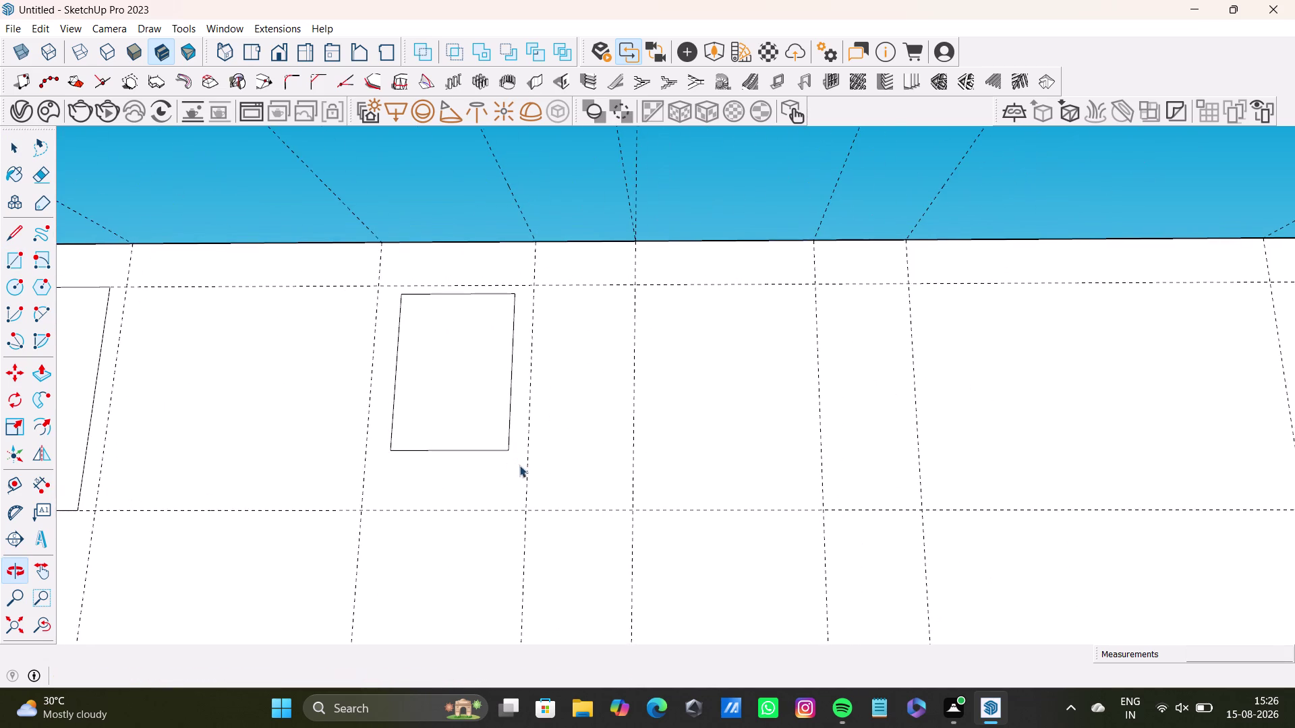
middle_drag(644, 452, 643, 464)
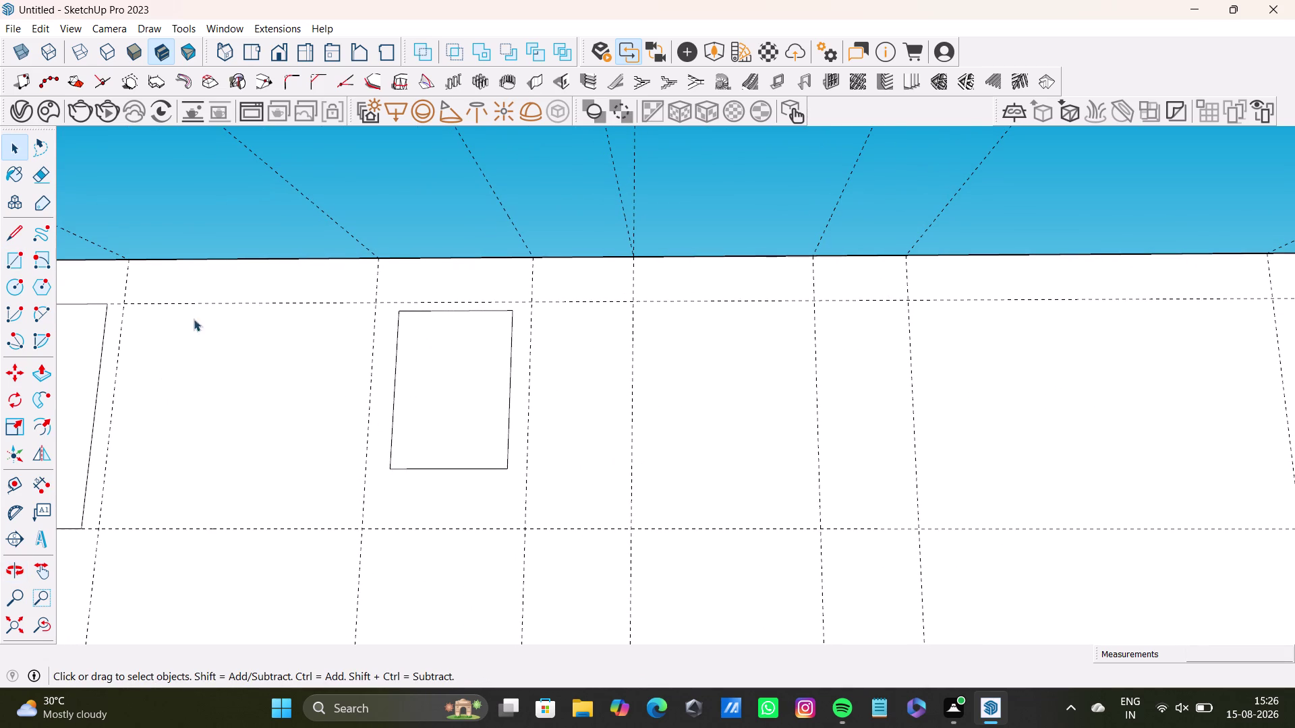
key(space)
Select the new window's left, top and right edges.
click(395, 385)
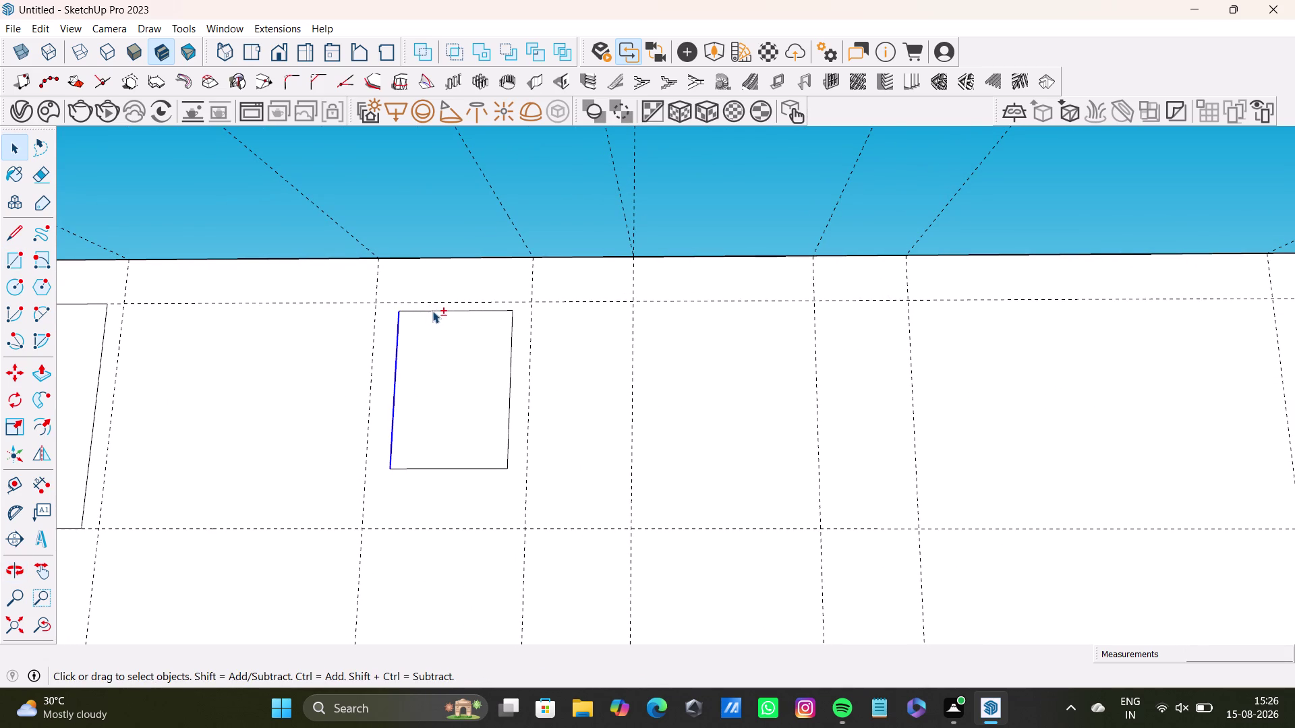
click(432, 311)
click(507, 371)
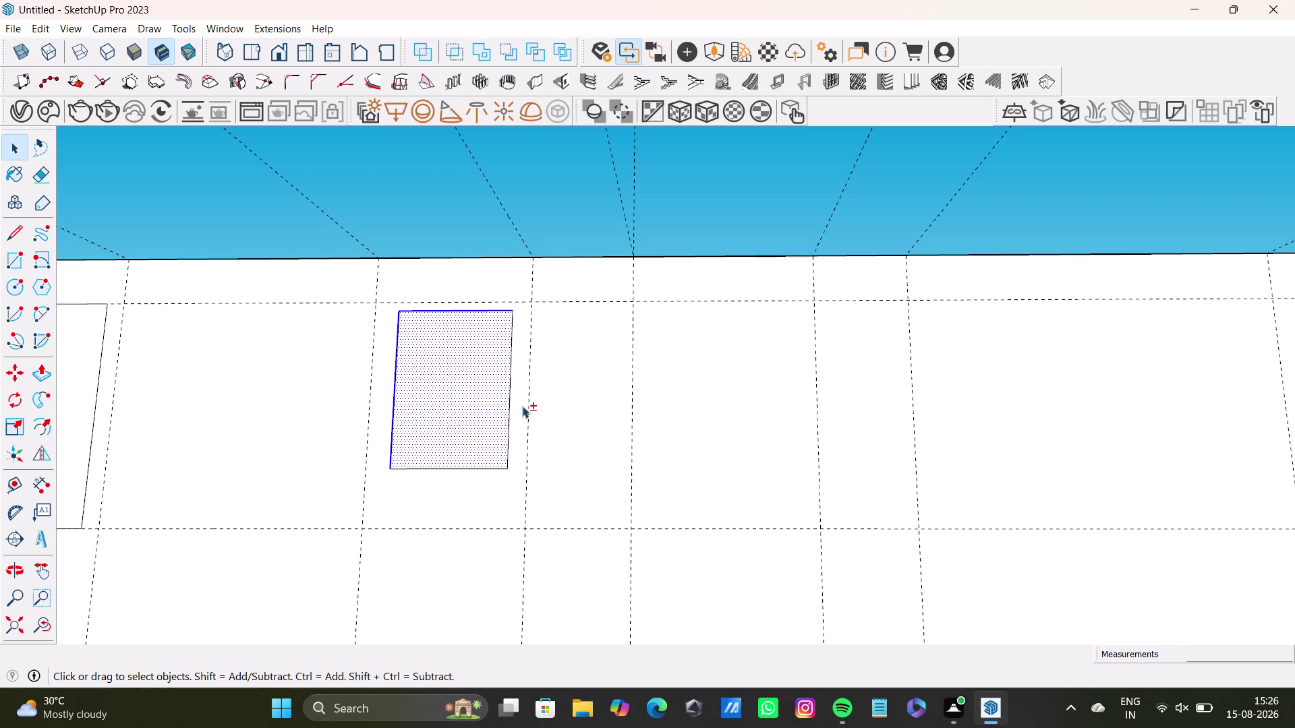
click(508, 449)
click(504, 466)
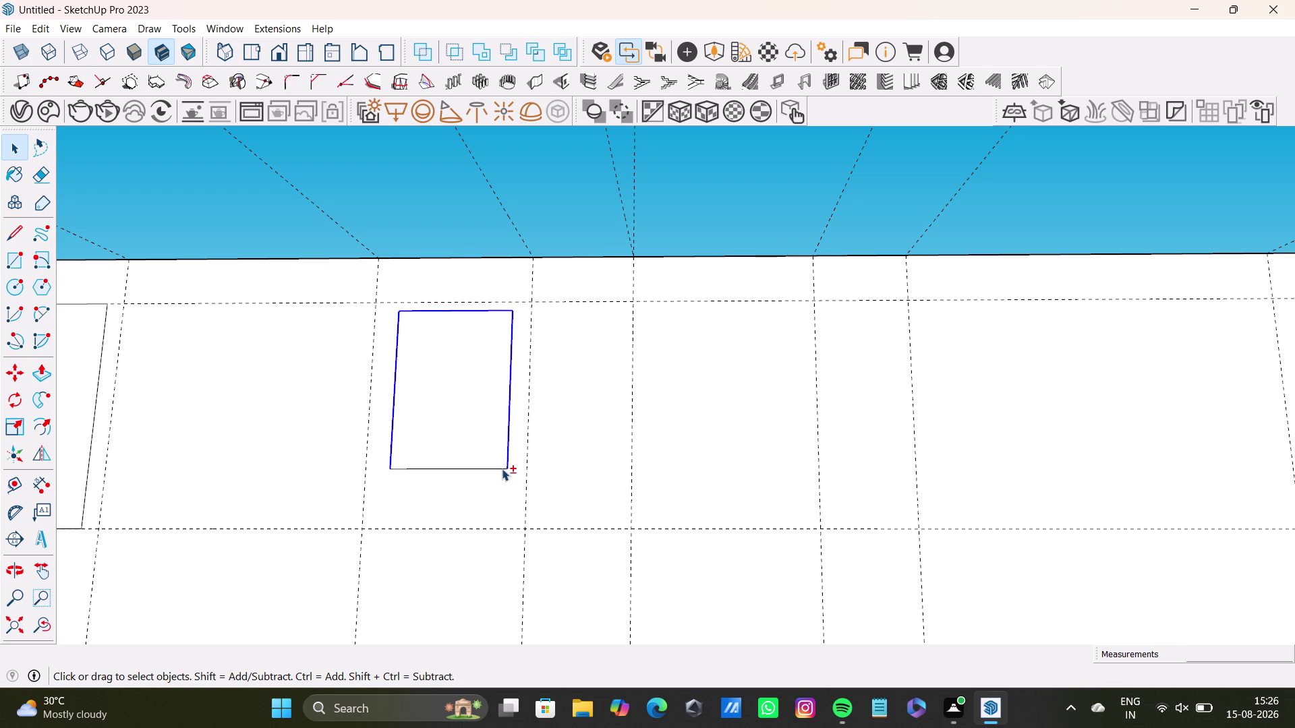
click(502, 469)
Move the selected window outline further right along the wall.
key(m)
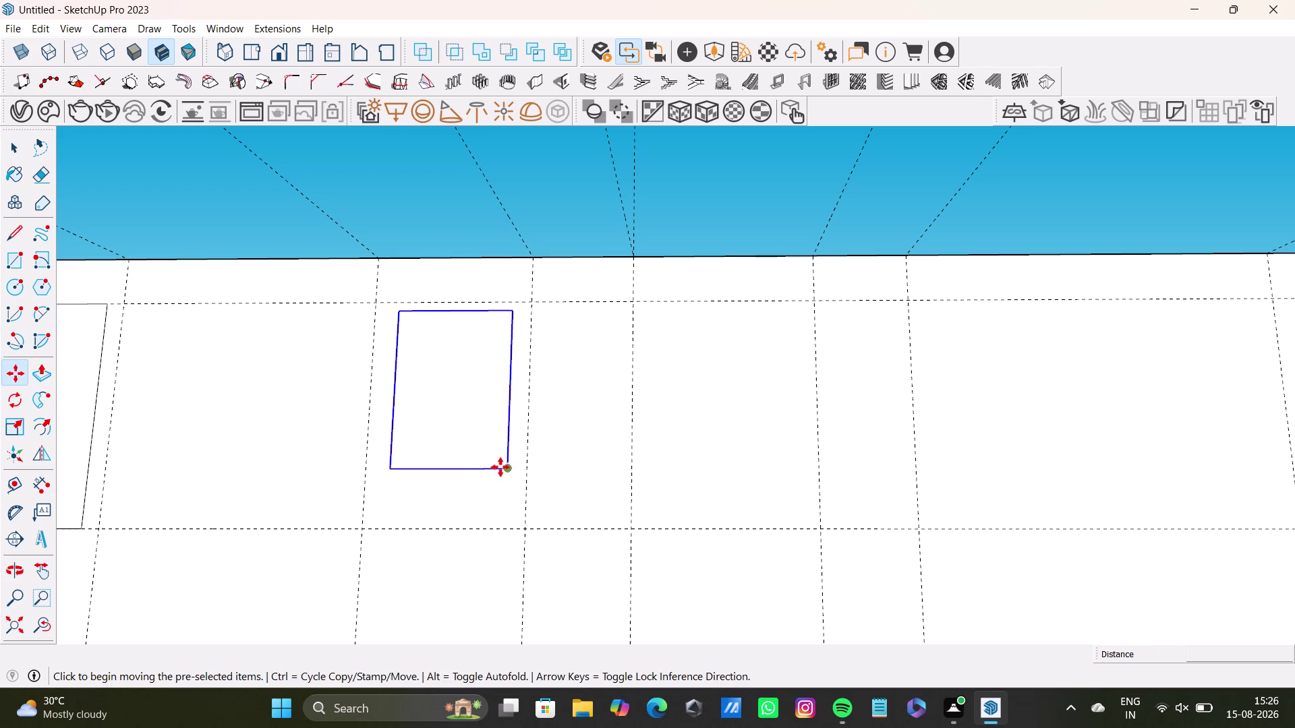
click(511, 470)
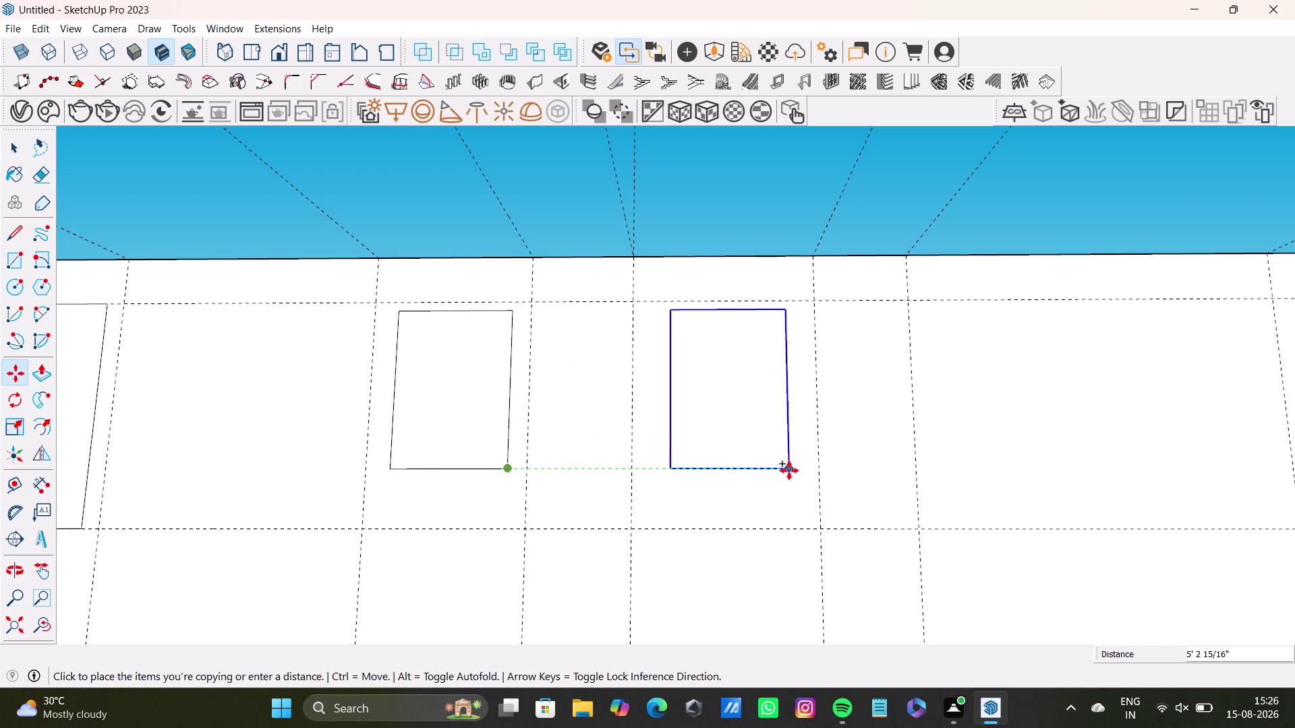
click(780, 471)
scroll(down, 3)
scroll(down, 3)
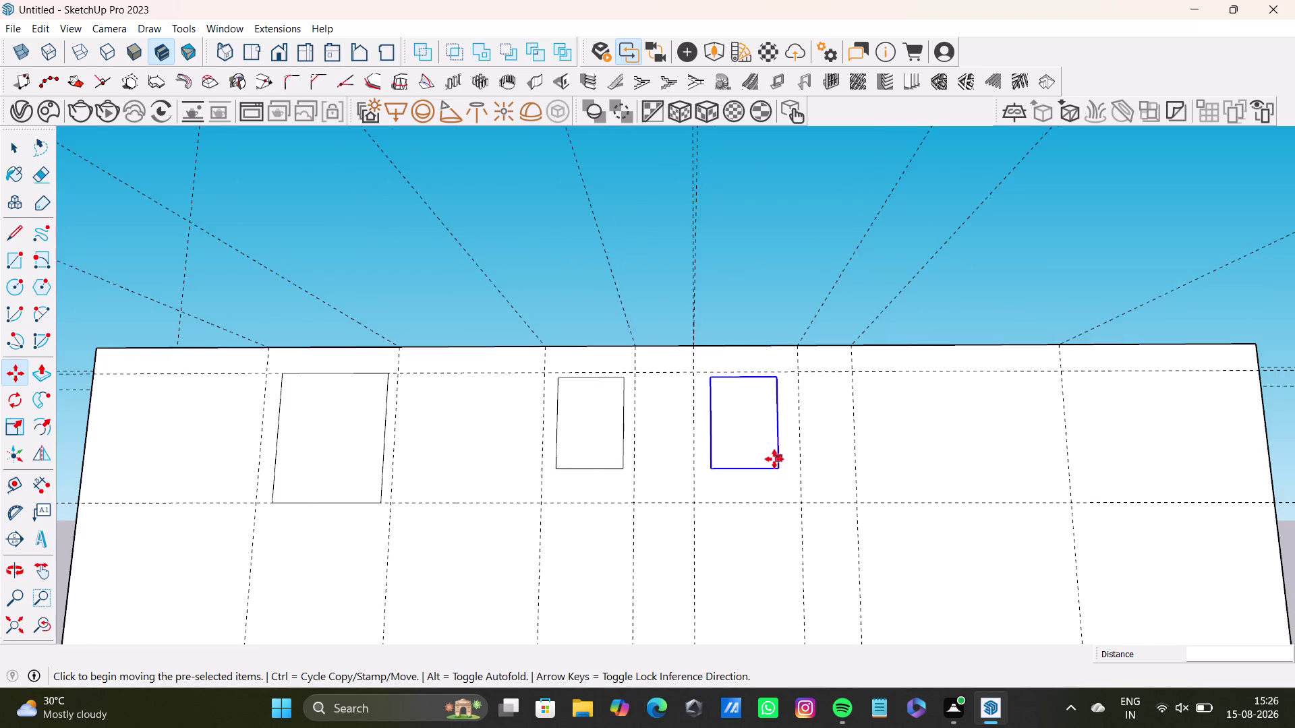
scroll(down, 3)
middle_drag(779, 451, 638, 447)
middle_drag(751, 453, 736, 449)
middle_drag(736, 451, 753, 457)
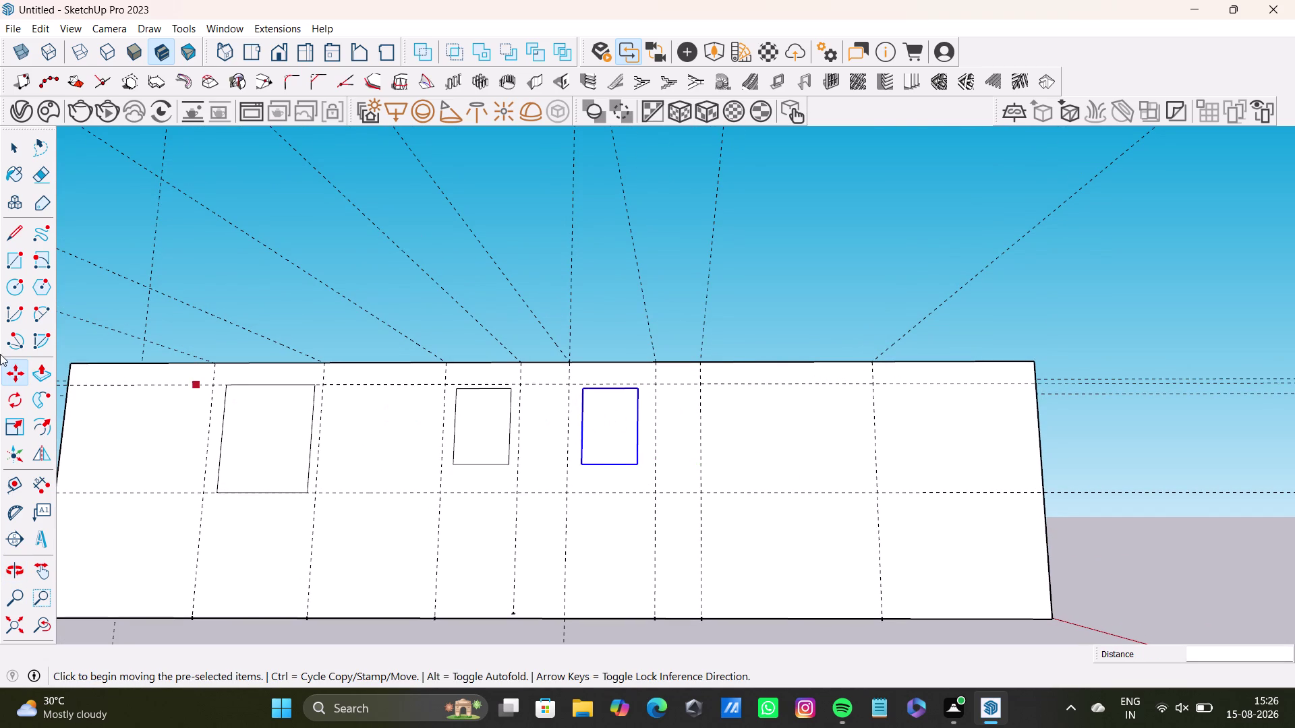
Draw a wide window rectangle at the right end of the wall.
click(10, 267)
scroll(up, 3)
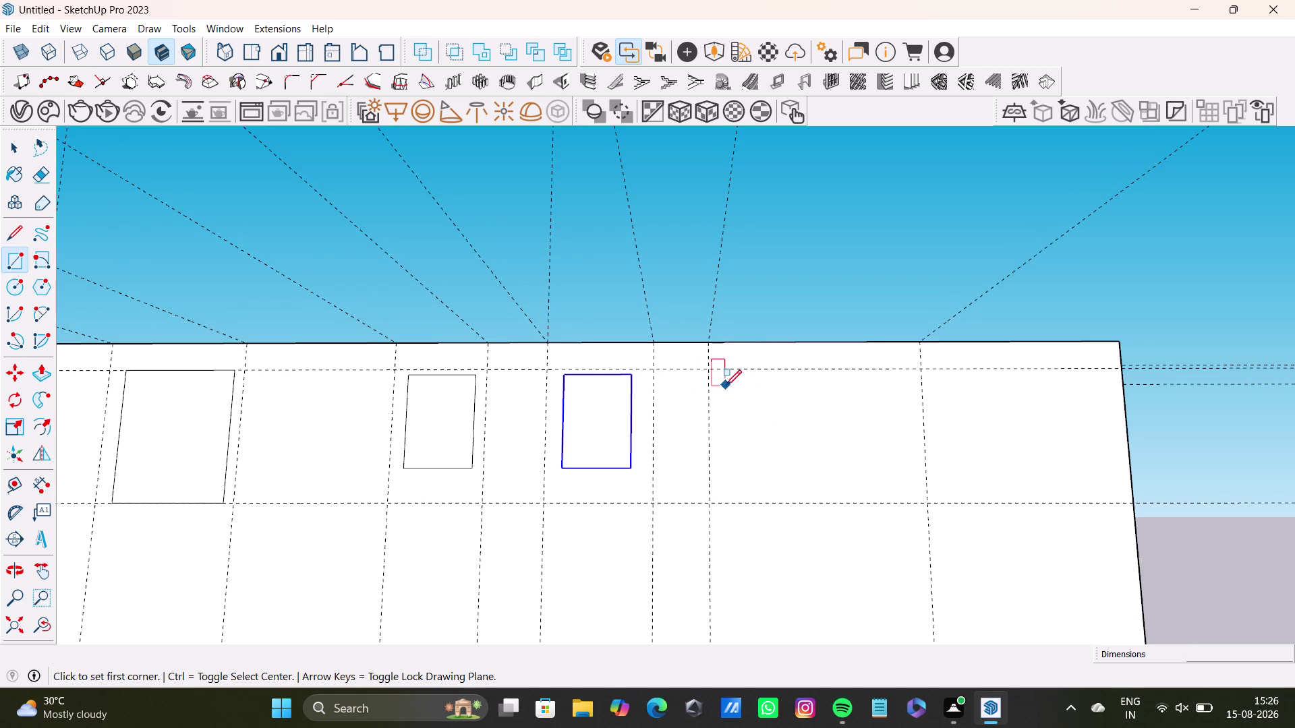
drag(724, 382, 735, 384)
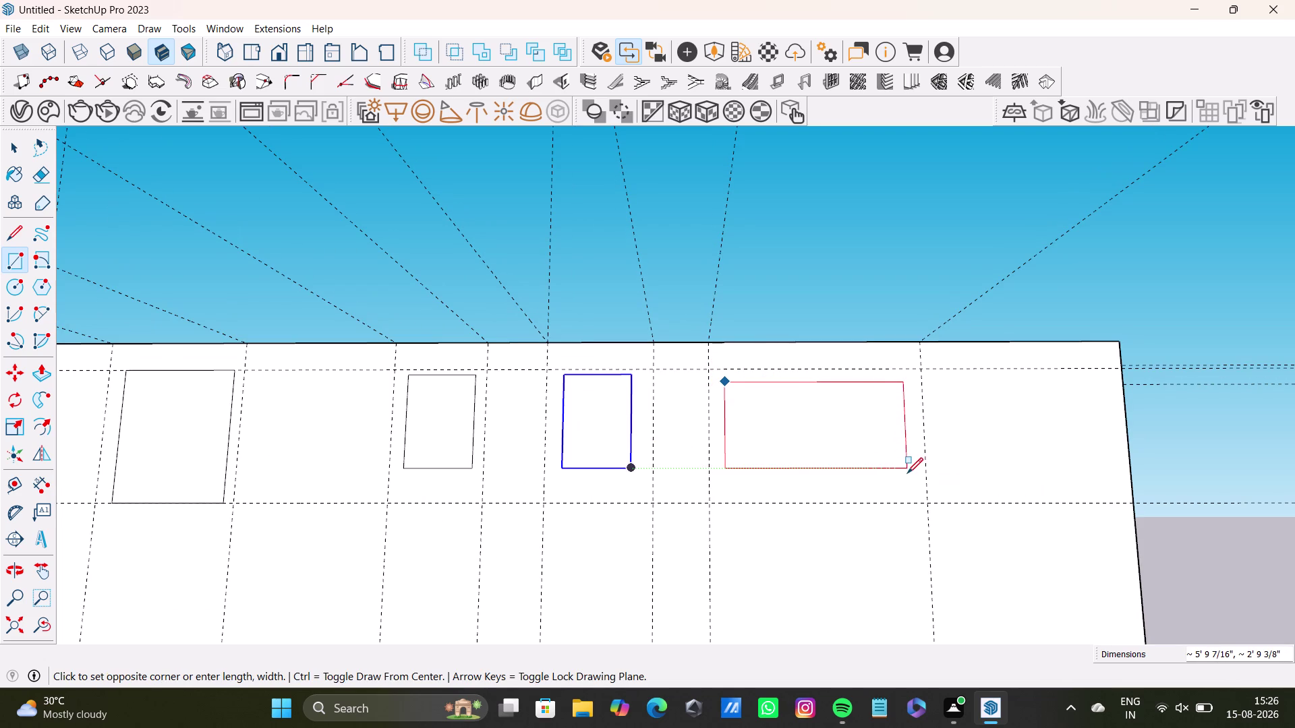
click(905, 471)
key(Right)
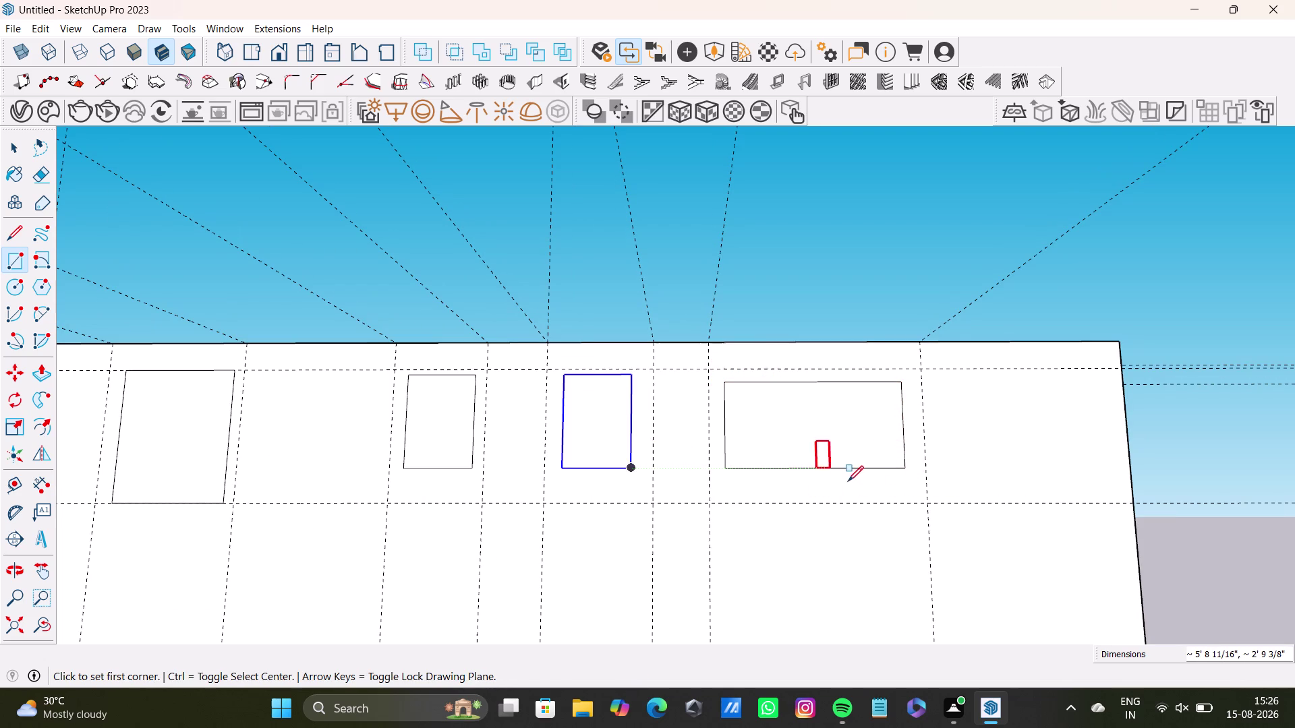
key(space)
scroll(down, 3)
Orbit around the house and undo the wide rectangle.
middle_drag(769, 480, 719, 657)
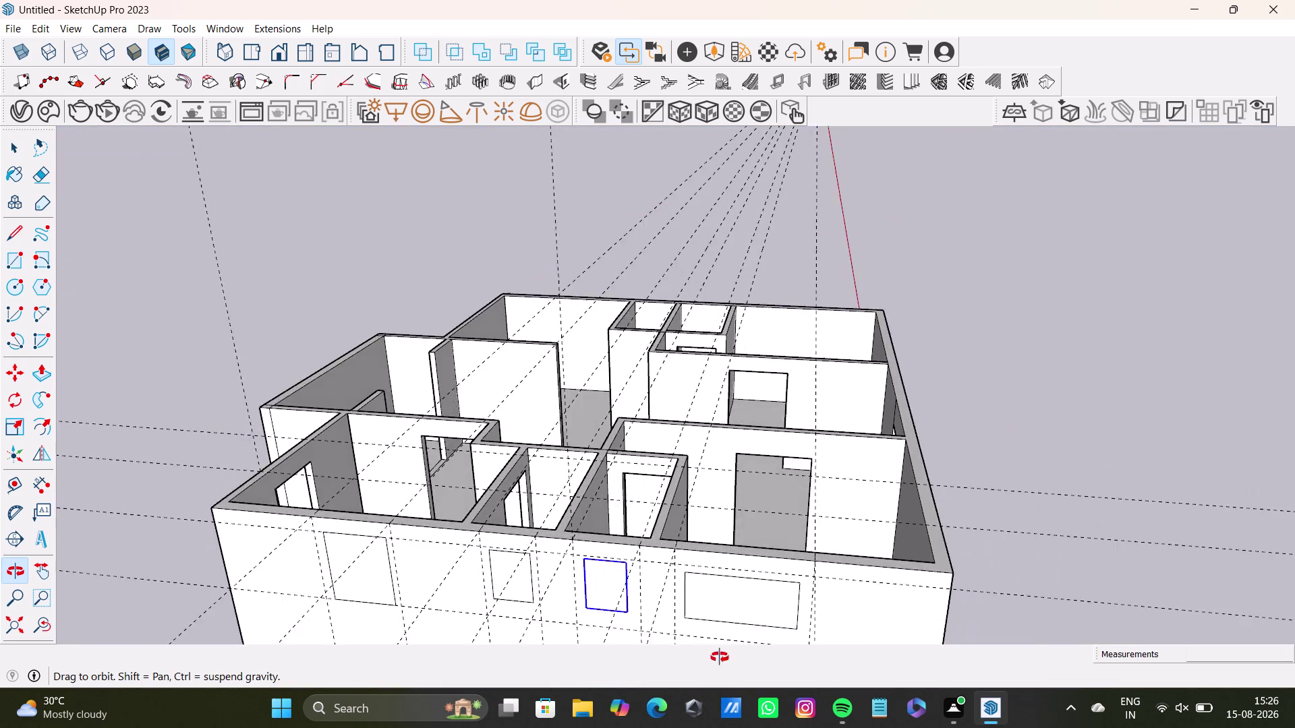
middle_drag(719, 657, 788, 597)
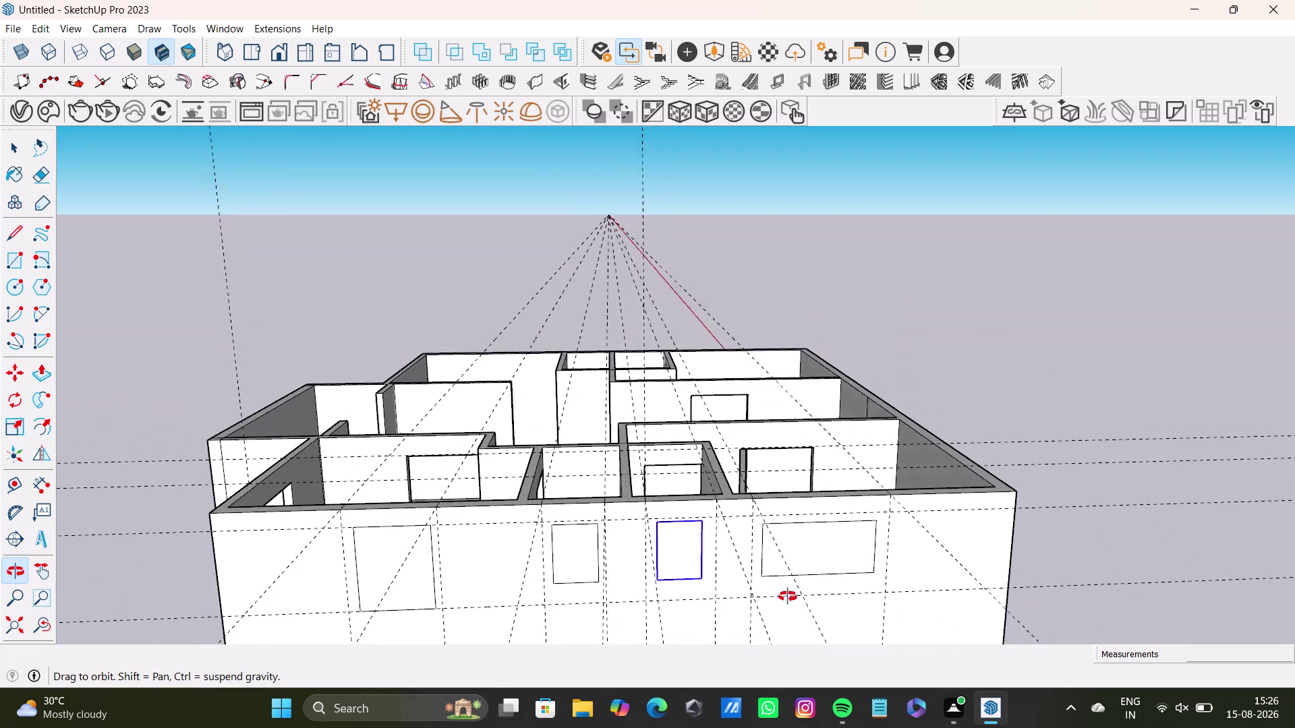
middle_drag(788, 597, 687, 591)
middle_drag(677, 562, 688, 468)
key(ctrl+z)
scroll(up, 3)
middle_drag(718, 469, 739, 483)
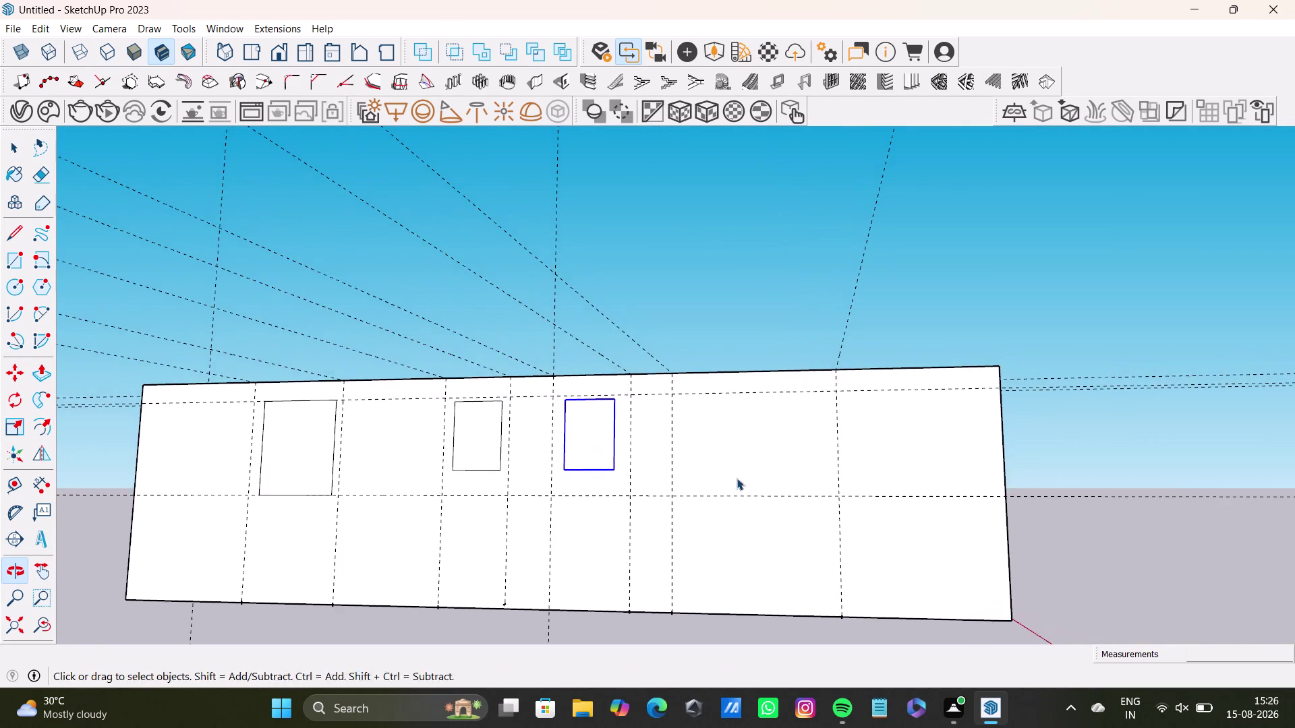
middle_drag(736, 477, 764, 461)
Redraw the wide window rectangle to the right of the other outlines.
click(19, 255)
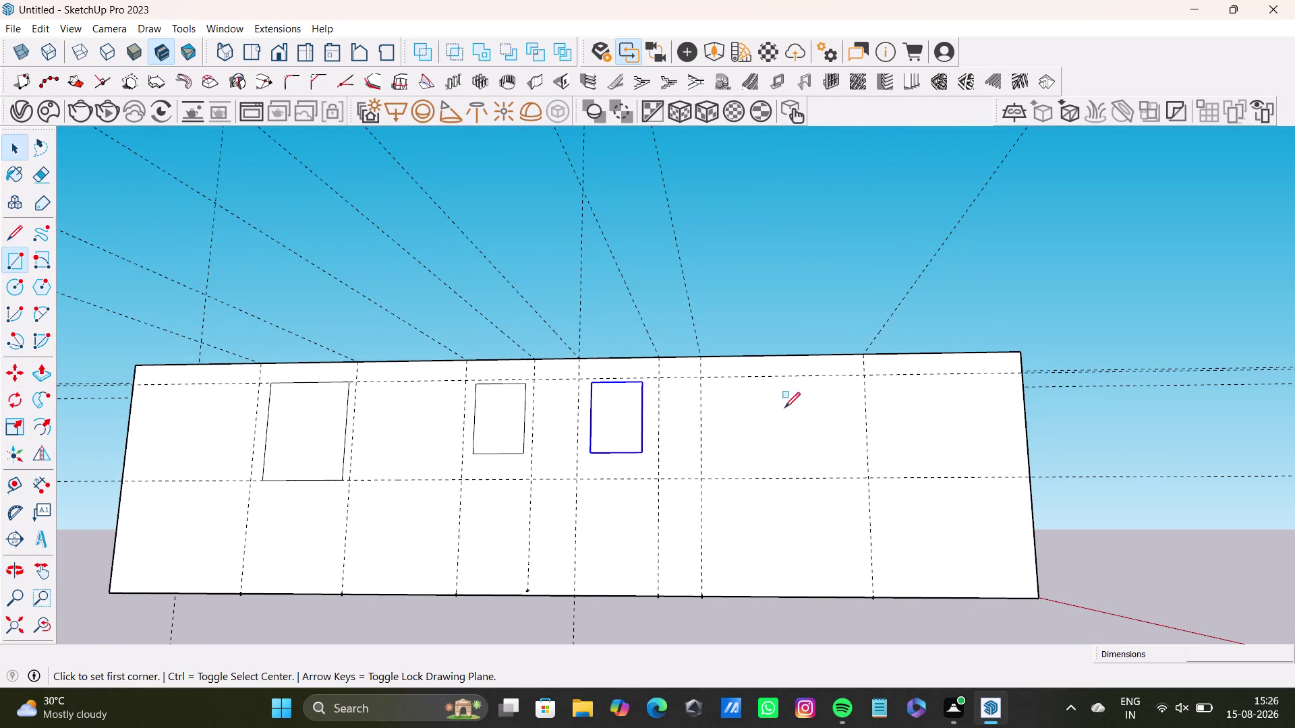
scroll(up, 3)
click(713, 388)
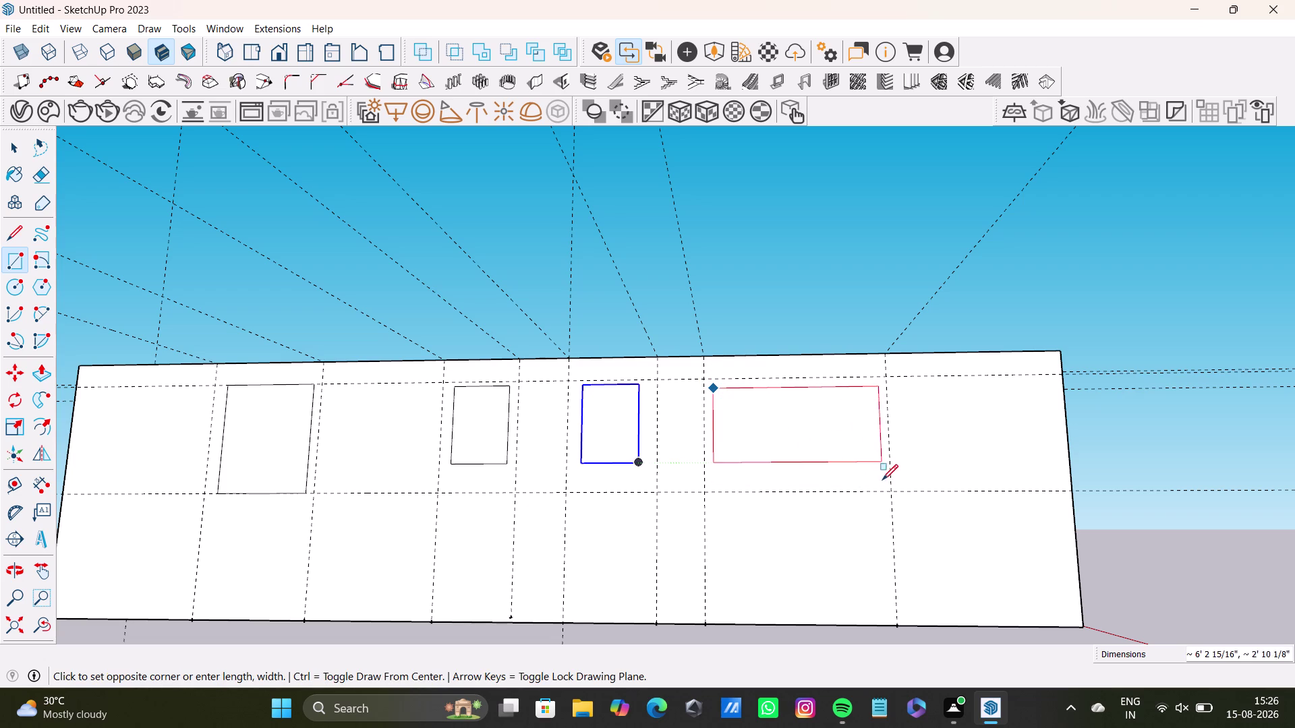
click(880, 483)
key(space)
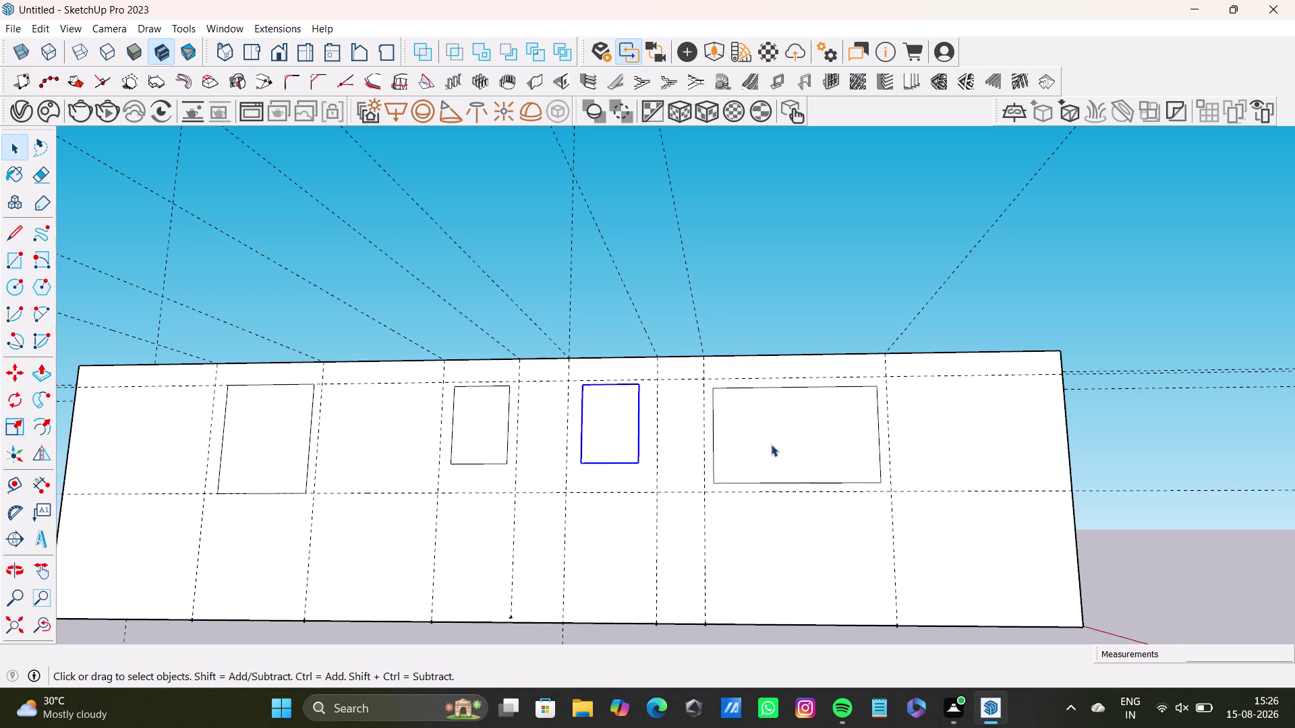
Orbit above the floor plan, then view the window wall at an angle.
middle_drag(771, 444, 775, 454)
middle_drag(744, 366, 744, 483)
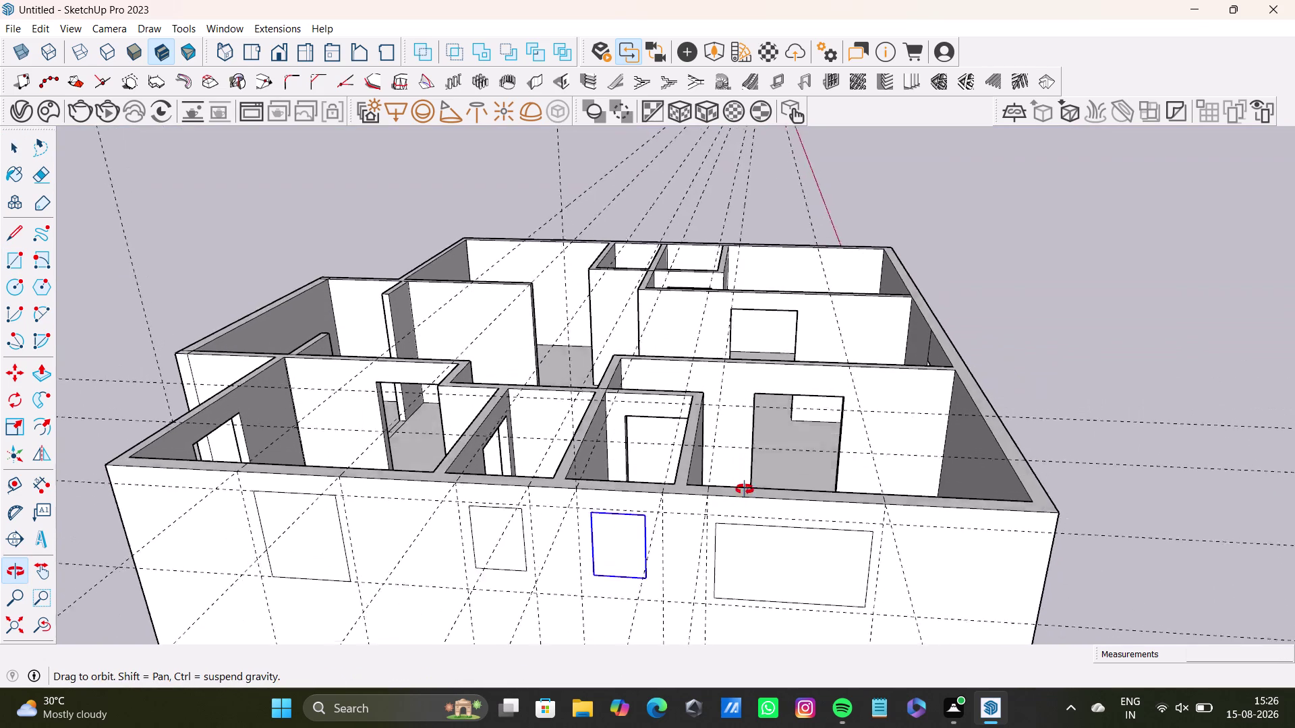
middle_drag(745, 484, 788, 480)
middle_drag(408, 417, 478, 380)
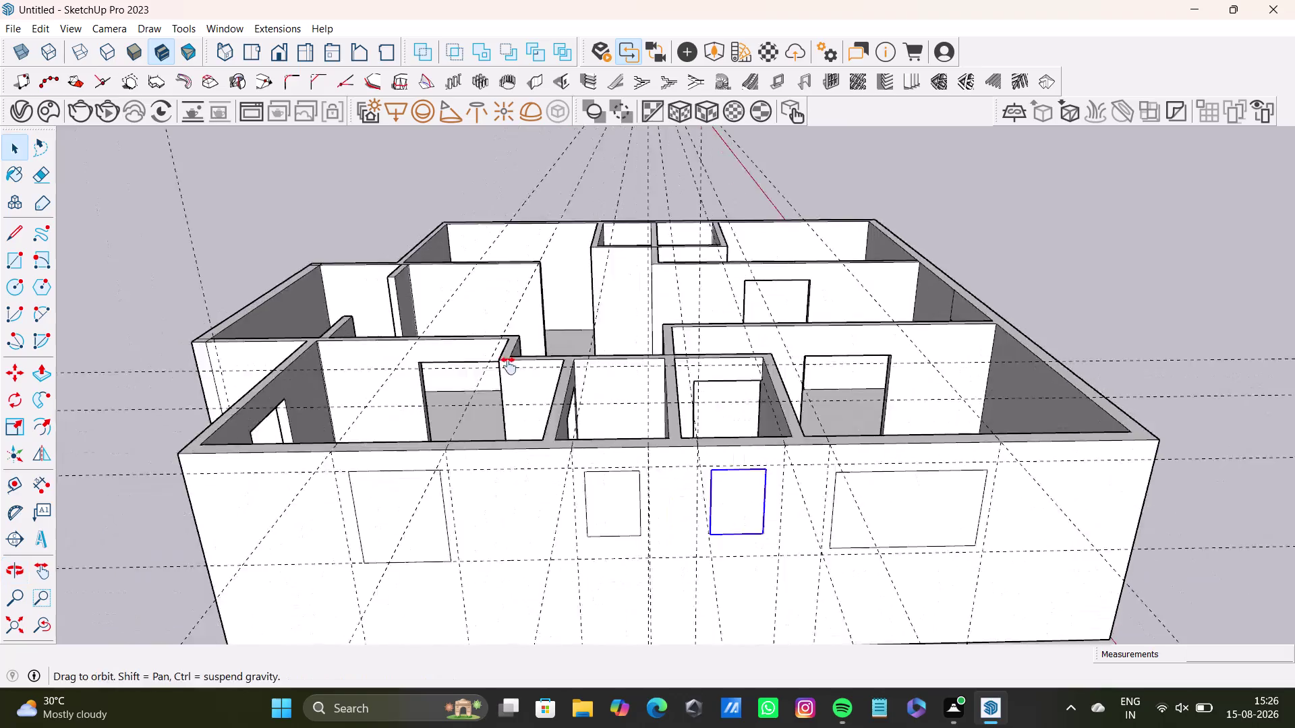
middle_drag(478, 379, 530, 344)
middle_drag(658, 479, 687, 497)
Push the first window face through the 9" wall to make an opening.
key(space)
click(588, 436)
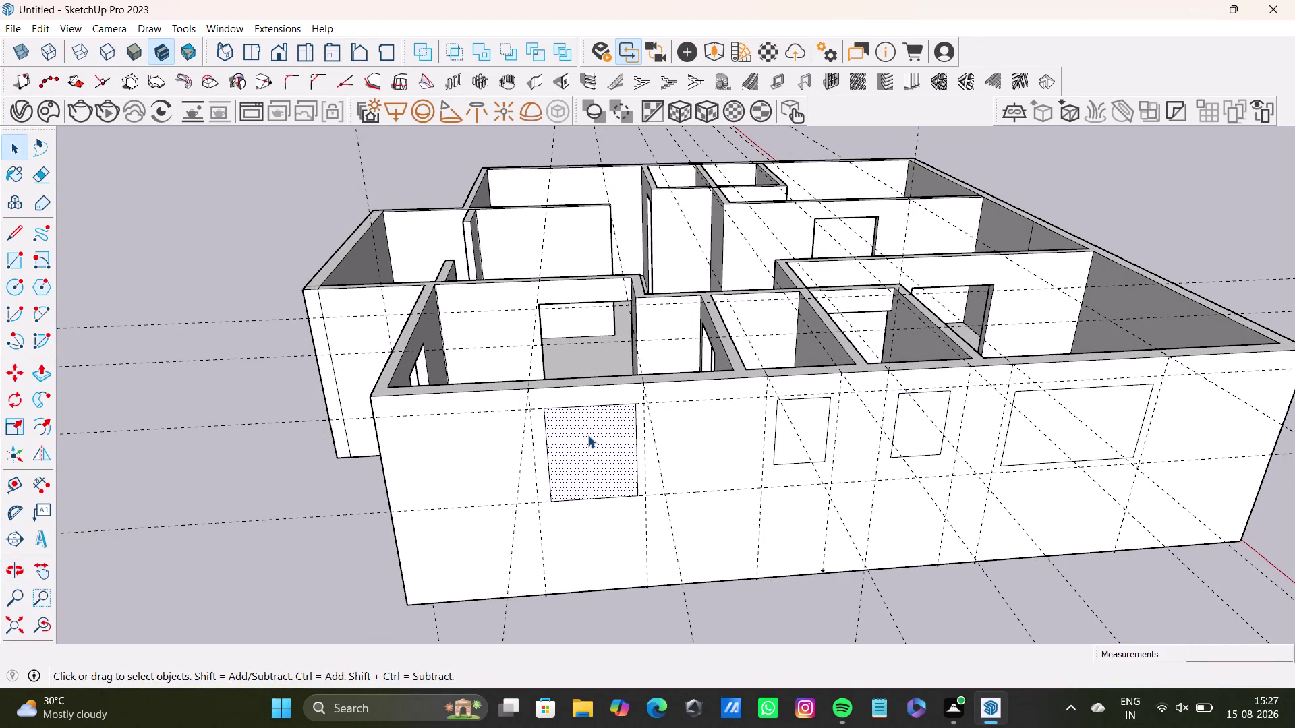
key(p)
middle_drag(592, 438, 548, 462)
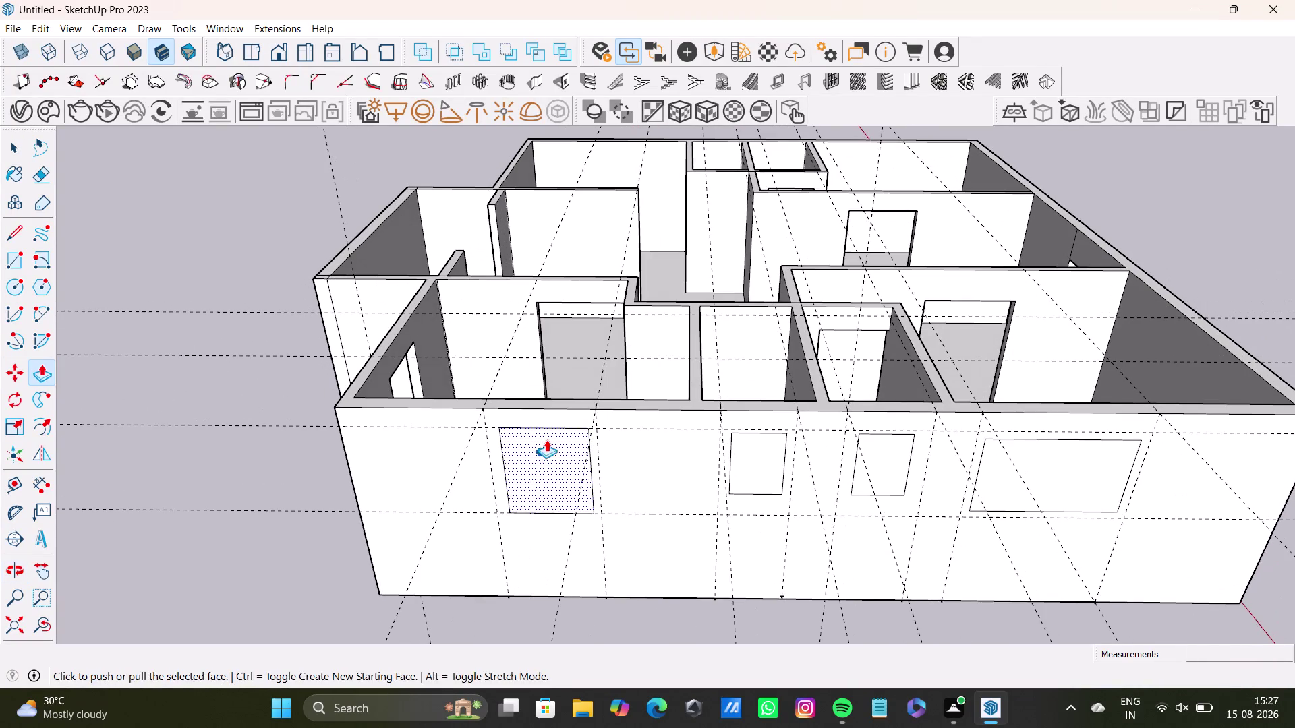
click(551, 446)
middle_drag(566, 420, 465, 488)
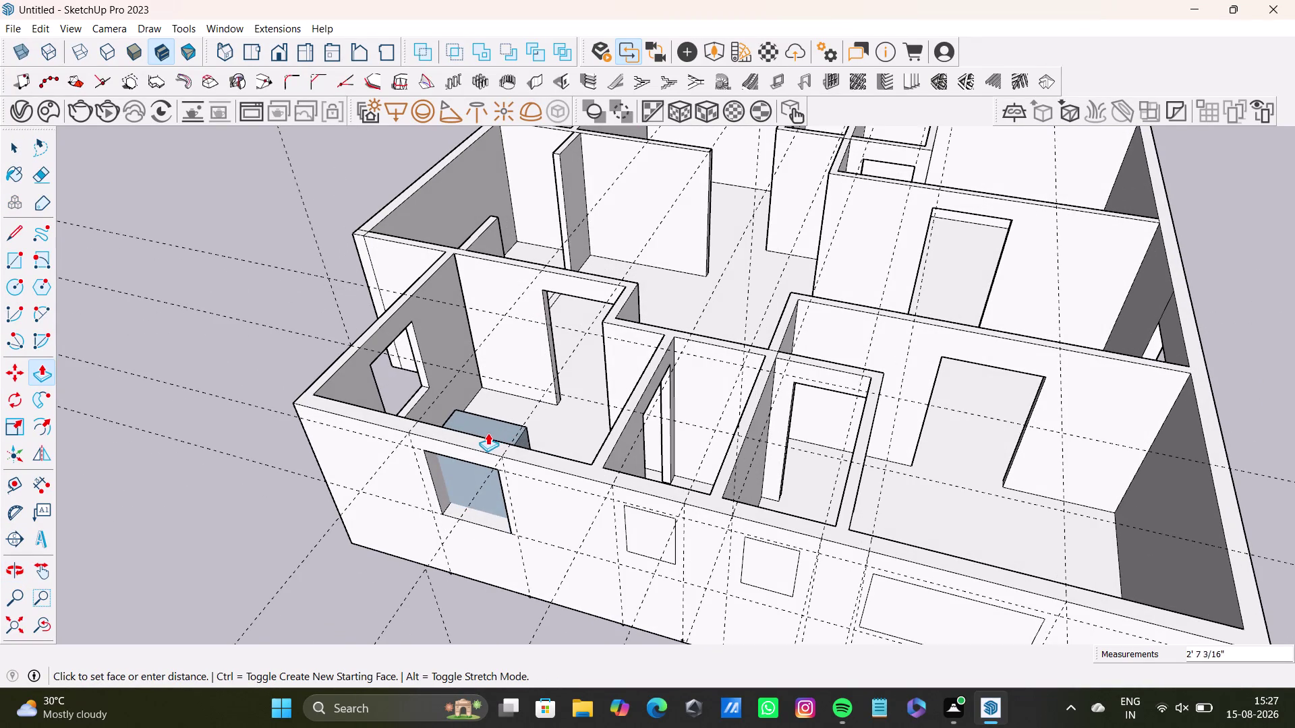
scroll(up, 3)
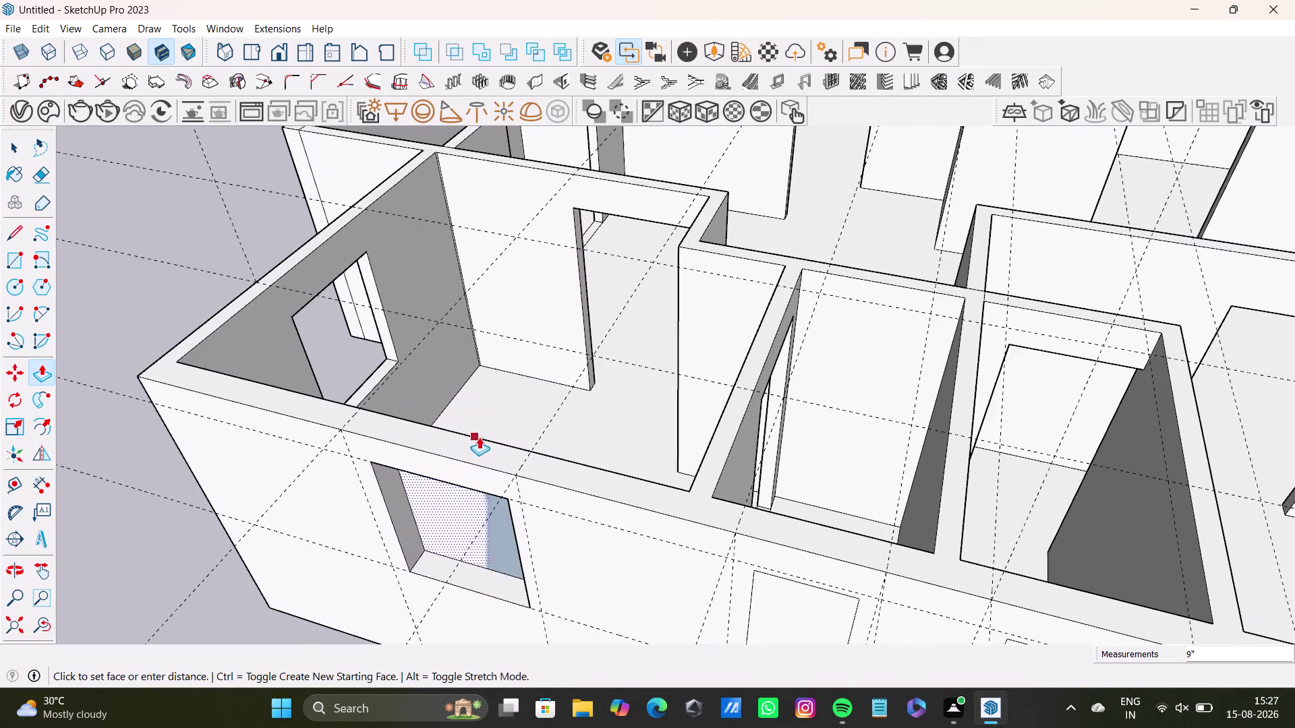
click(489, 436)
scroll(down, 3)
Cut the second window through the wall after undoing two misplaced pushes.
middle_drag(610, 510, 511, 474)
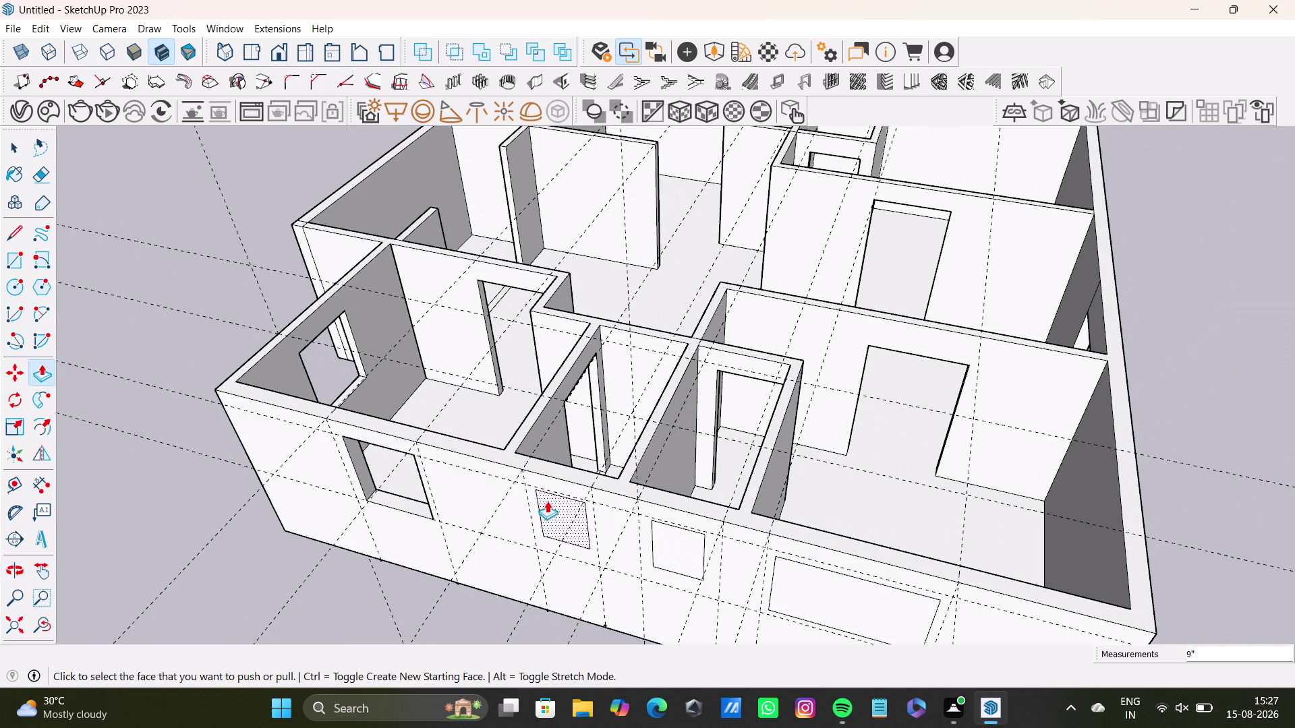
drag(556, 503, 574, 480)
drag(565, 506, 573, 485)
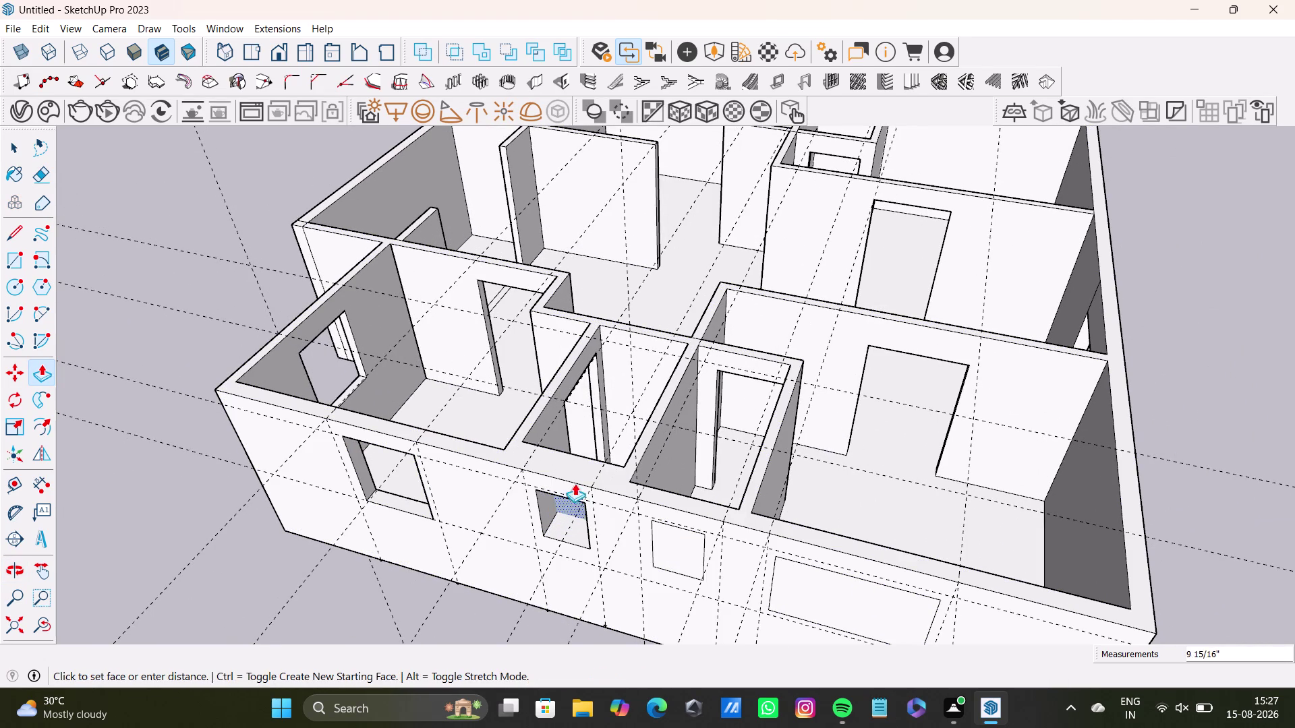
drag(574, 485, 579, 487)
key(ctrl+z)
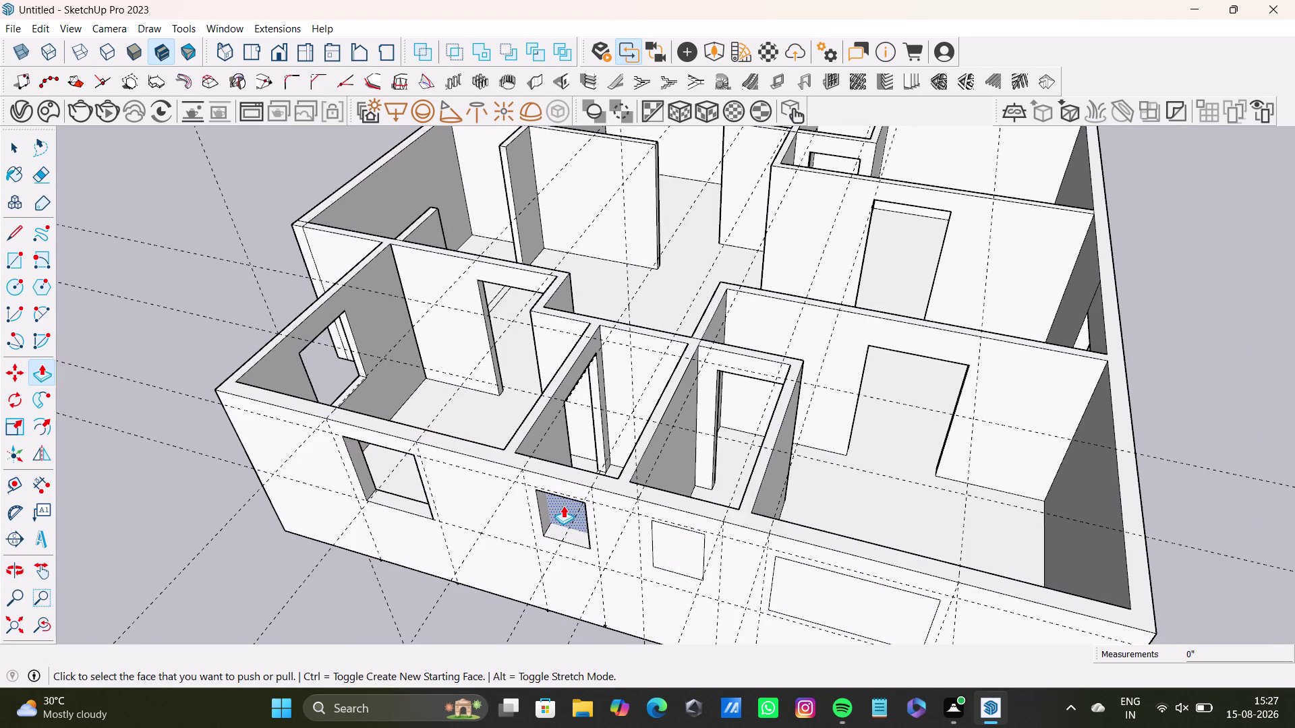
key(ctrl+z)
click(563, 508)
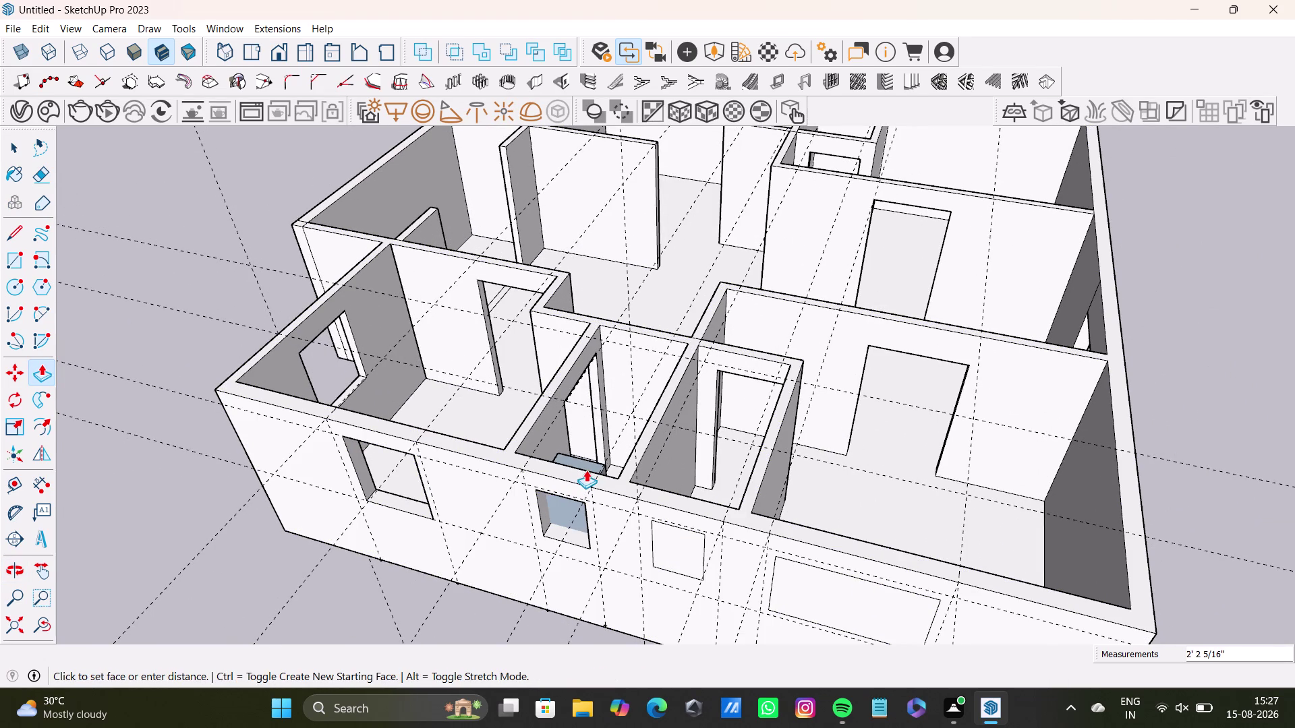
scroll(up, 3)
scroll(up, 3)
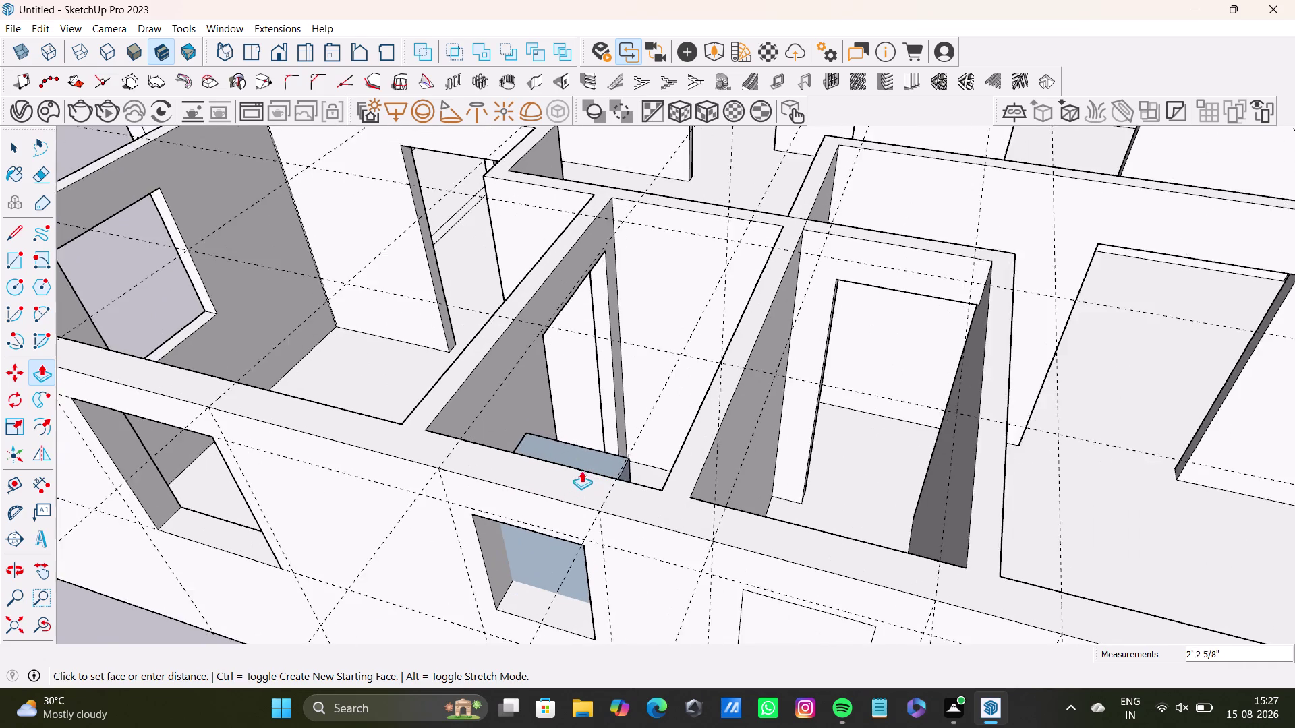
scroll(up, 3)
click(569, 463)
scroll(down, 3)
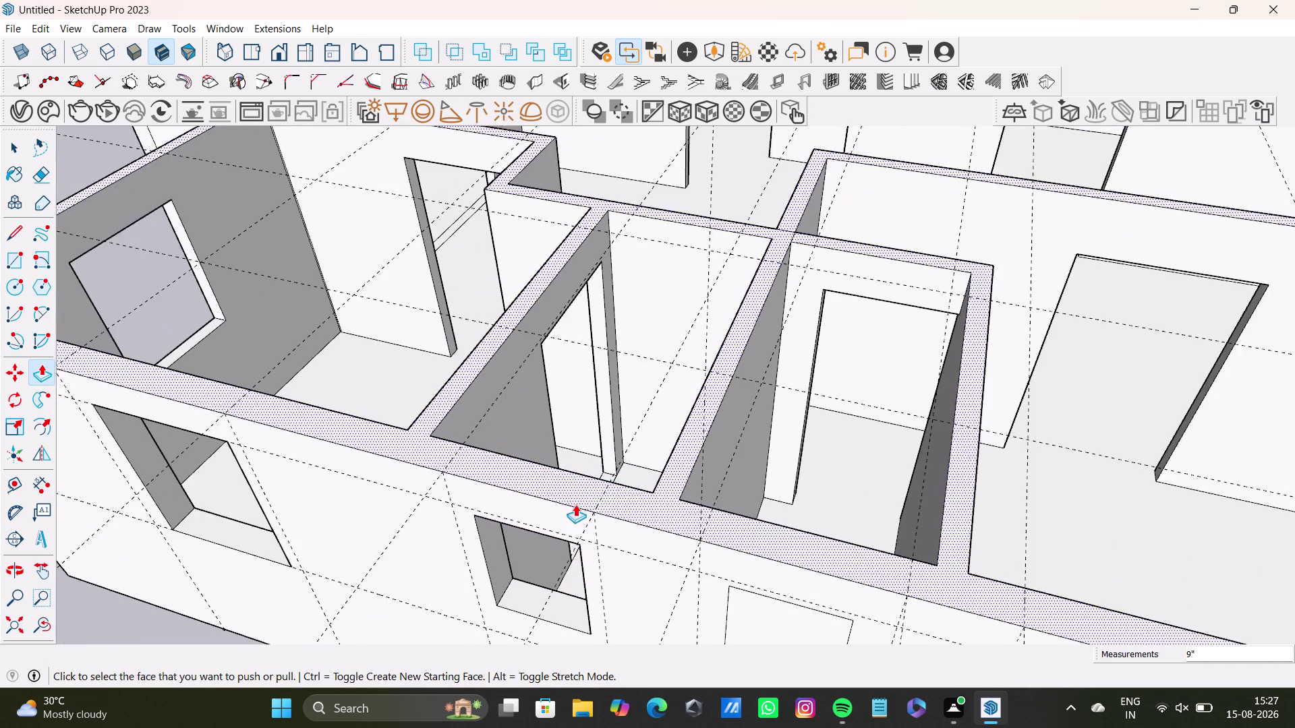
scroll(down, 3)
Push the third window and the wide window through the wall.
middle_drag(589, 523, 480, 468)
middle_click(593, 546)
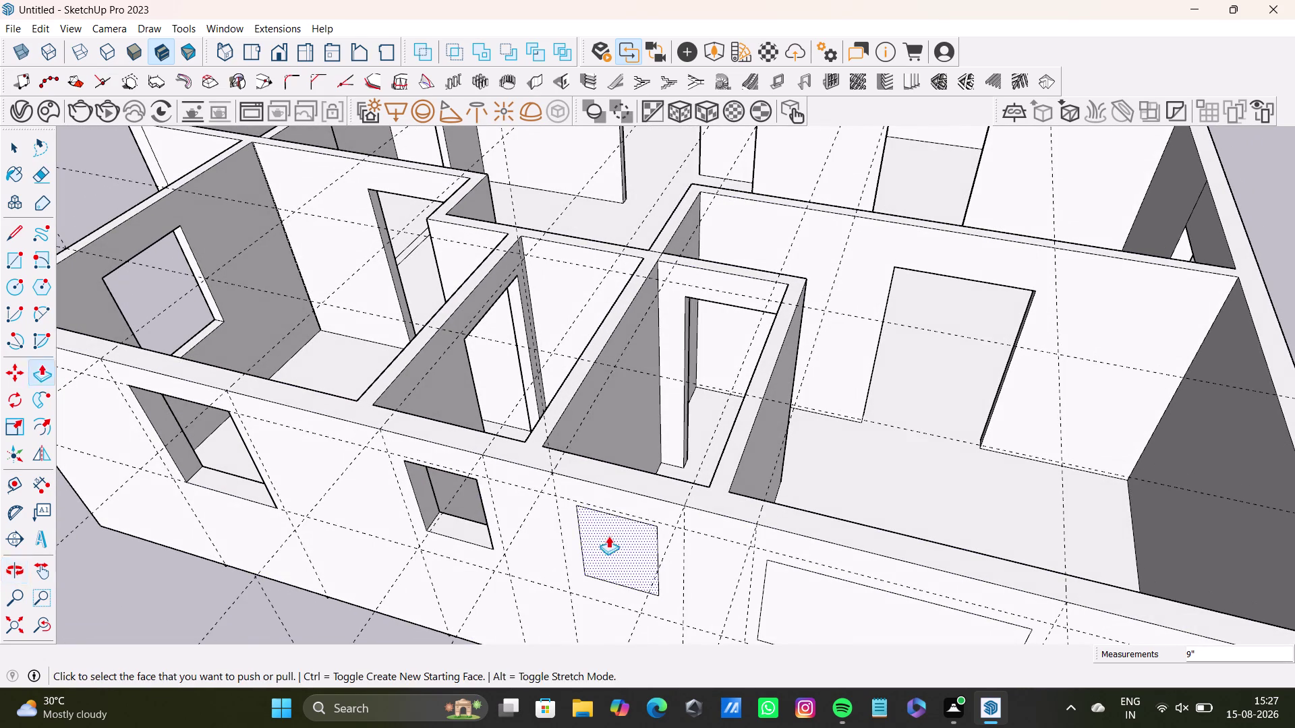
click(609, 536)
click(670, 477)
scroll(down, 3)
middle_drag(685, 563, 702, 551)
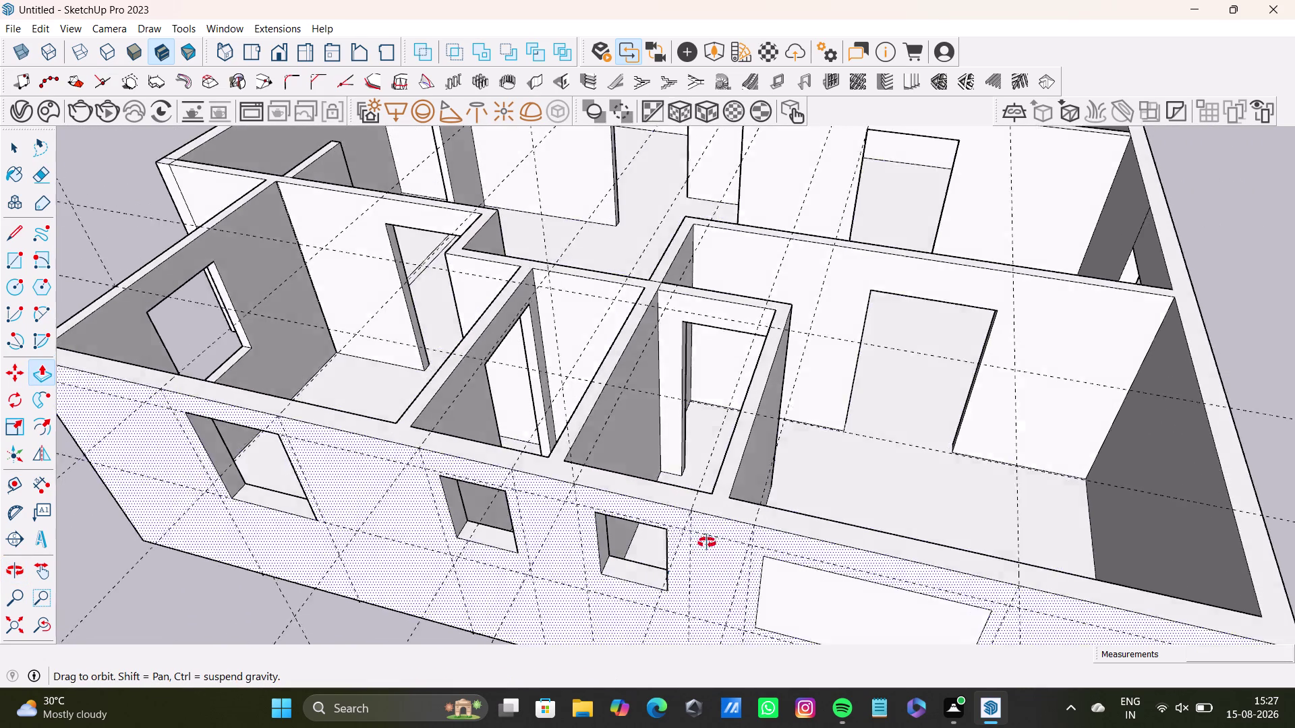
middle_drag(701, 552, 494, 520)
drag(644, 539, 655, 533)
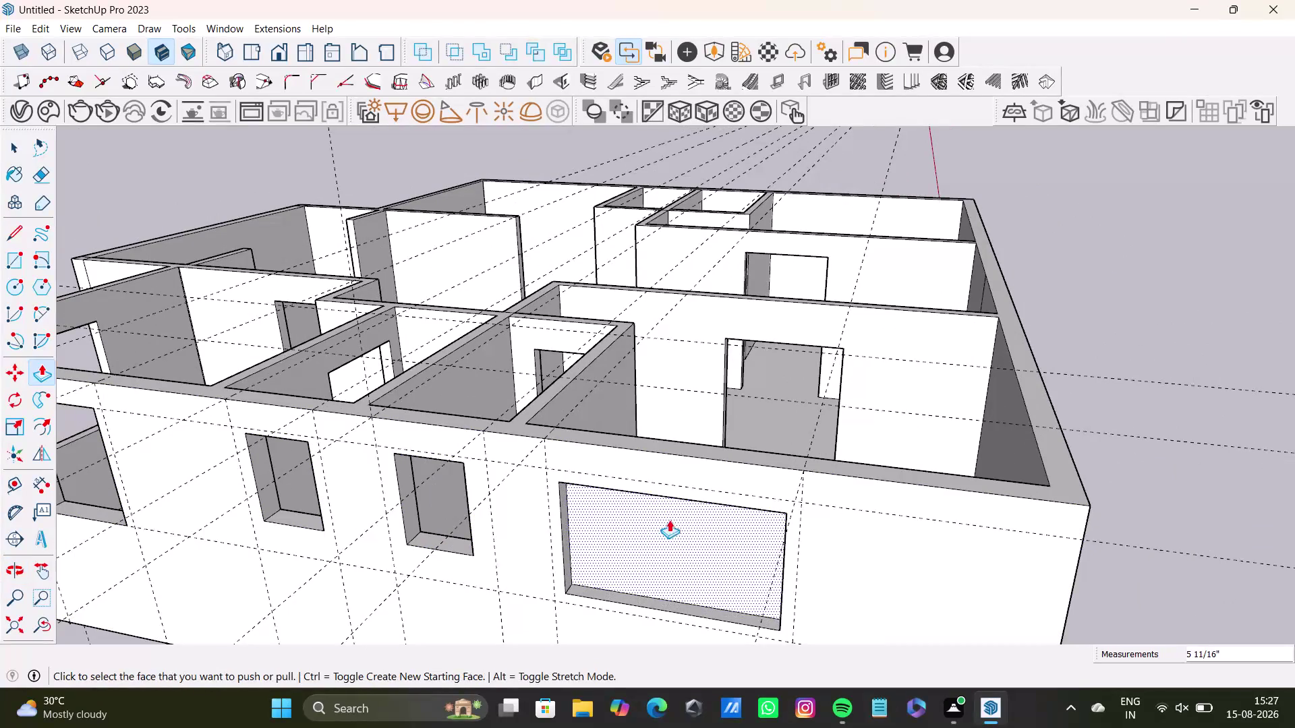
key(ctrl+z)
click(693, 551)
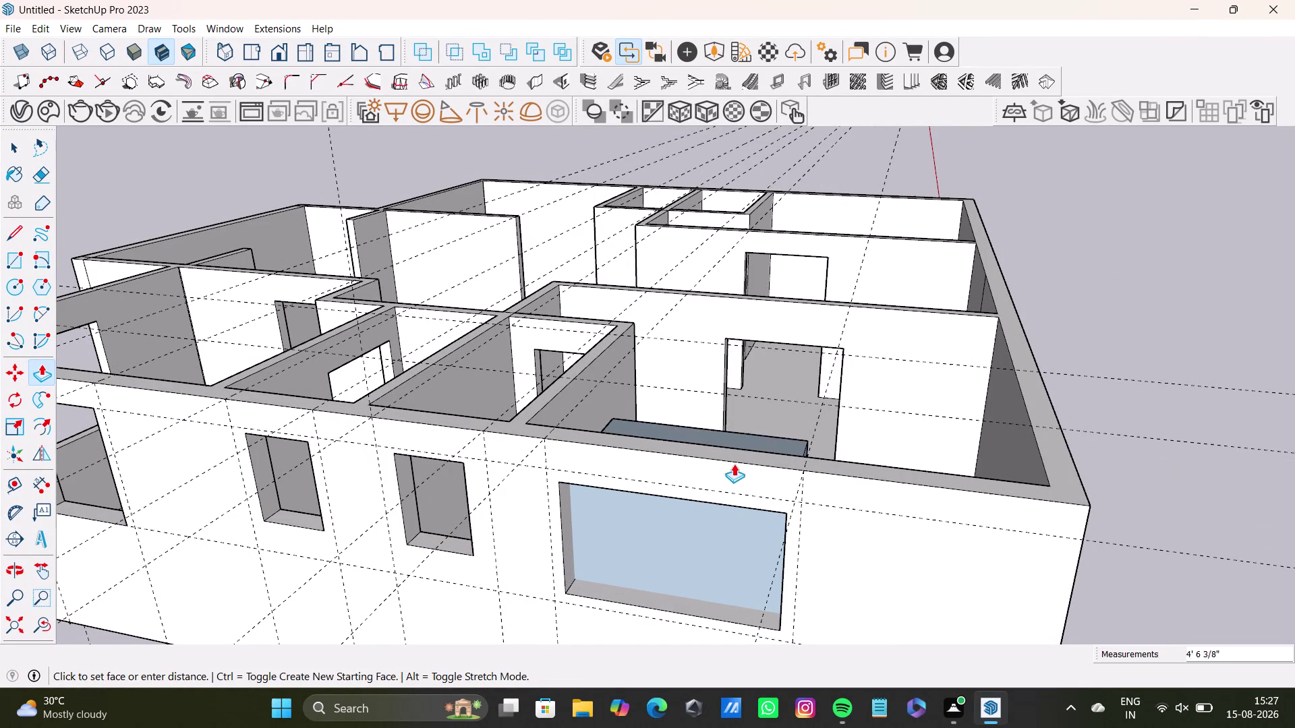
middle_drag(730, 486, 702, 536)
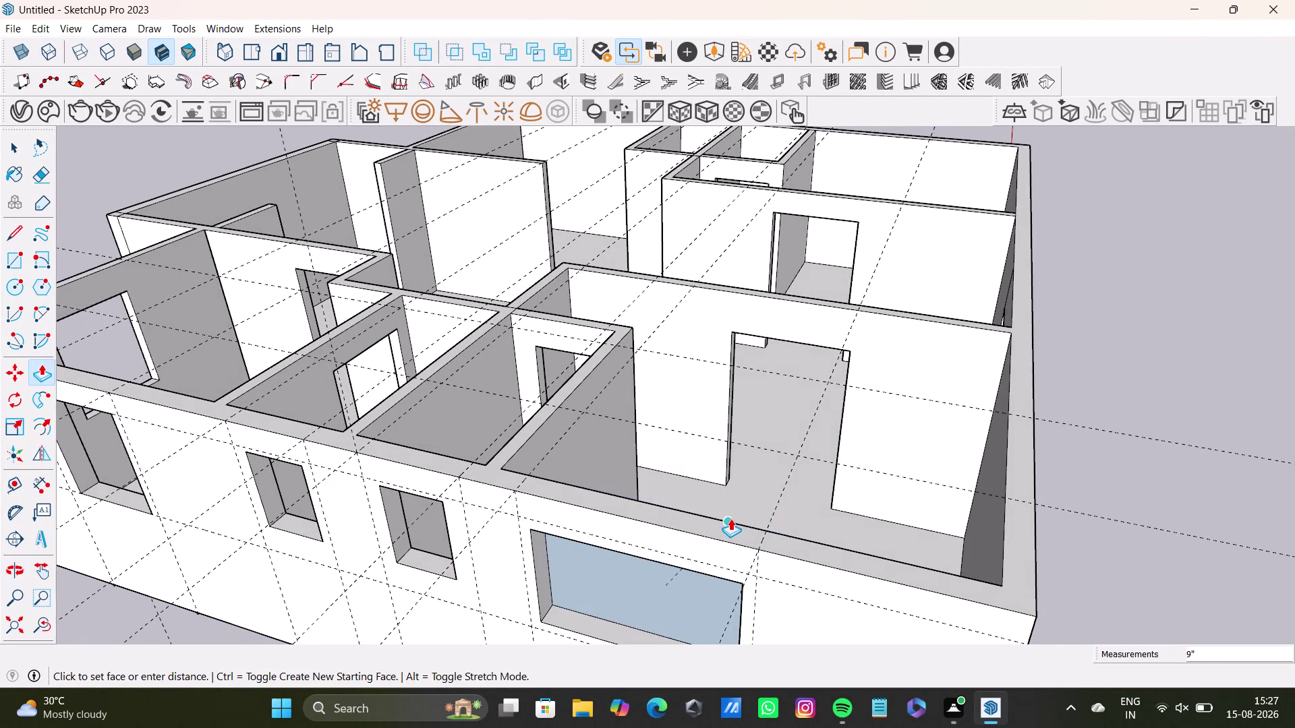
click(730, 519)
scroll(down, 3)
Orbit around the house to inspect the finished window wall from several sides.
middle_drag(658, 543, 860, 399)
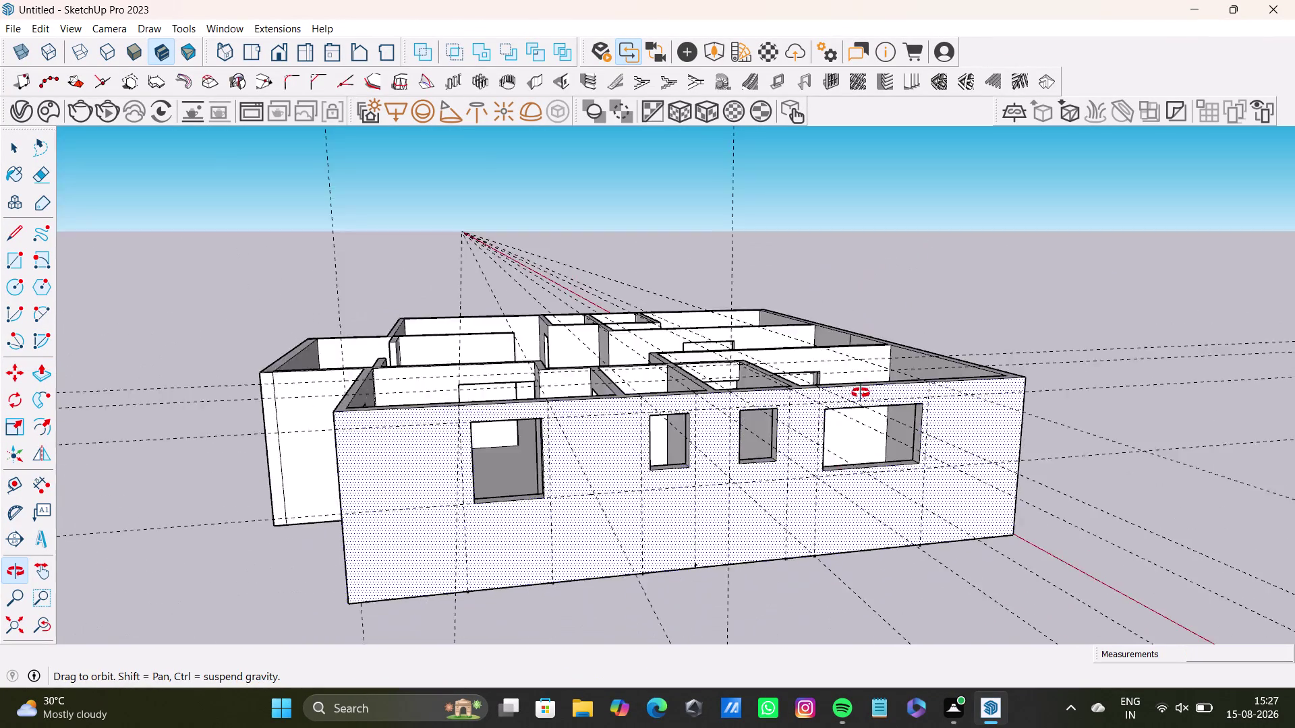
middle_drag(860, 399, 766, 330)
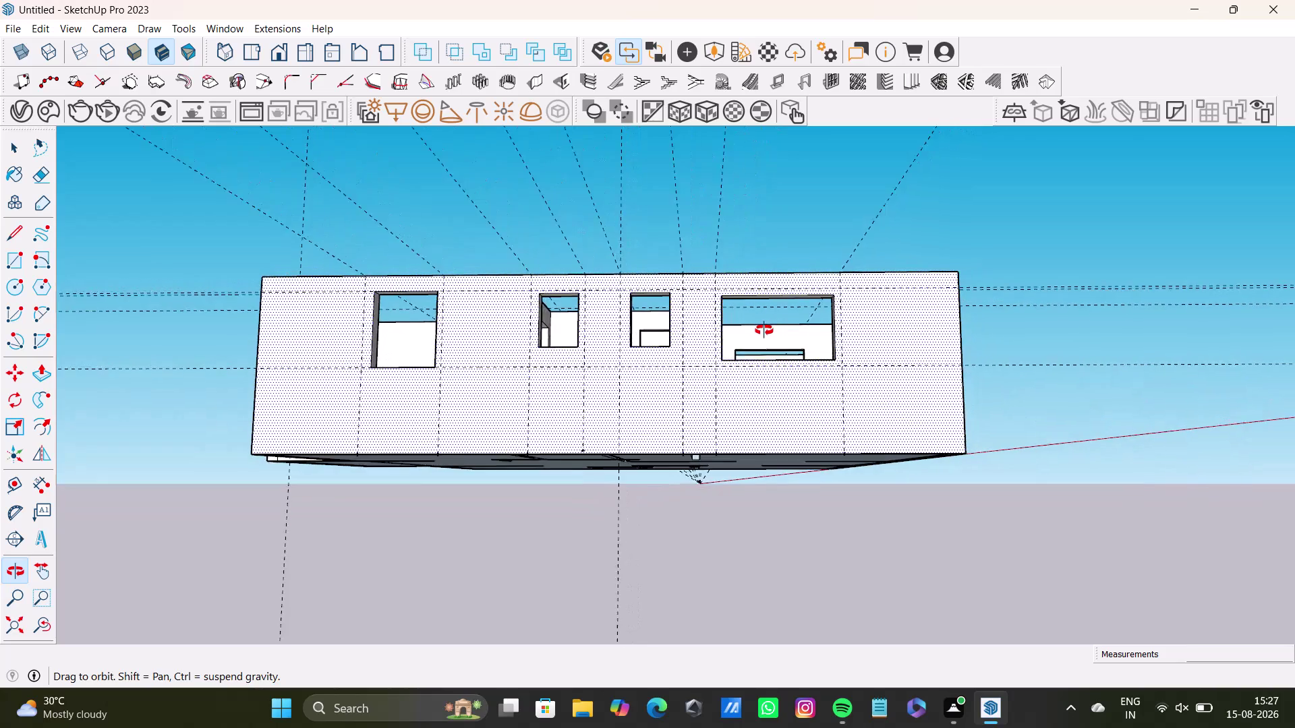
middle_drag(765, 331, 935, 543)
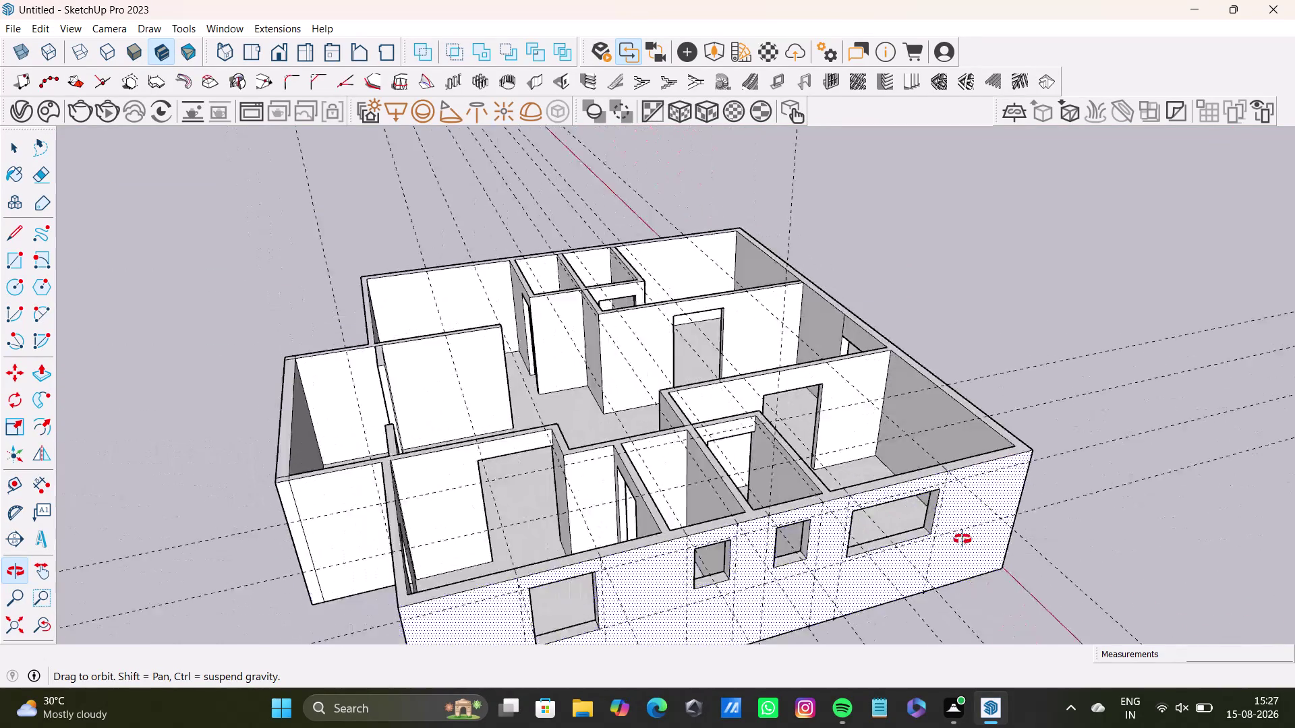
middle_drag(935, 543, 1125, 410)
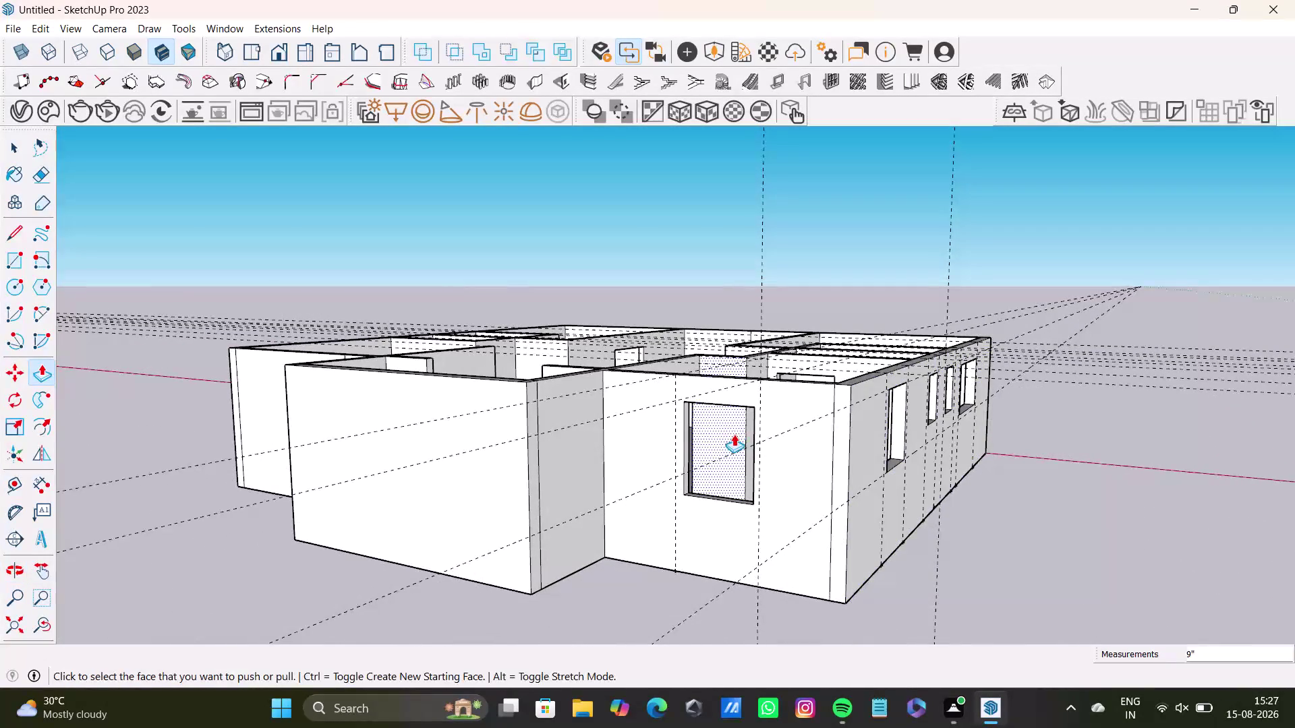
middle_drag(751, 493, 790, 720)
middle_drag(795, 627, 390, 666)
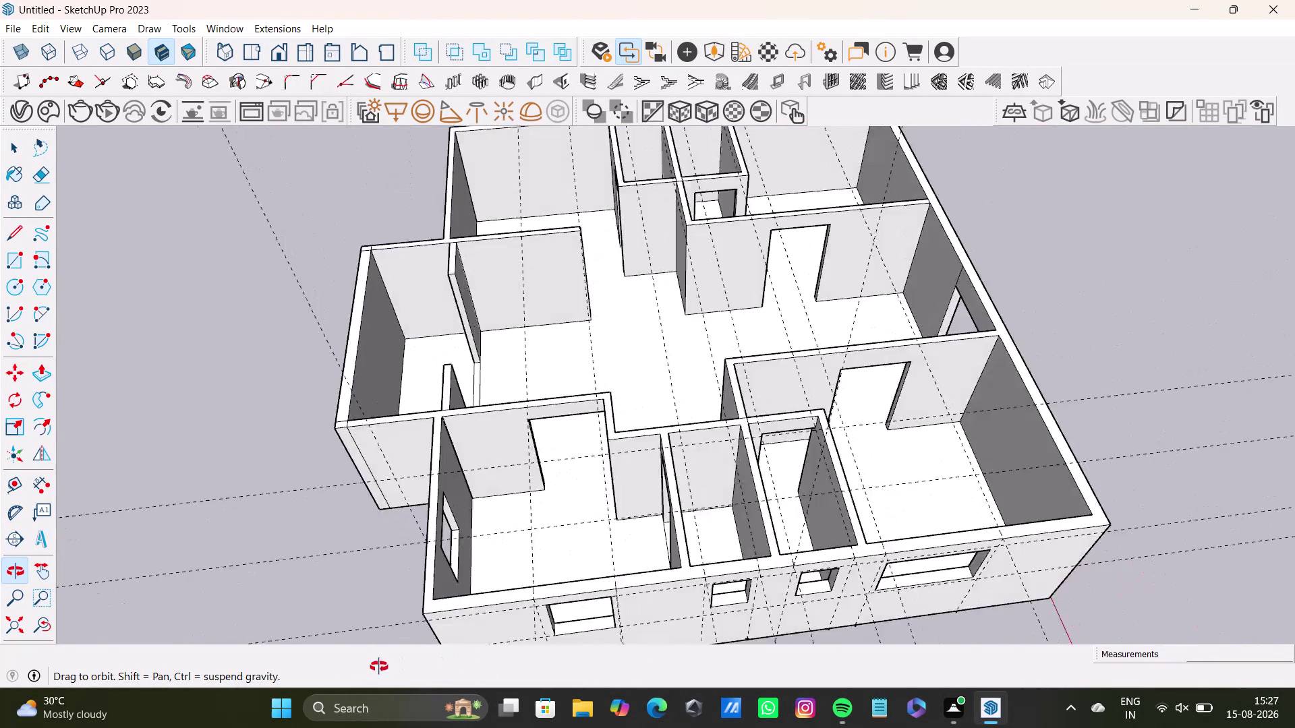
middle_drag(390, 666, 125, 466)
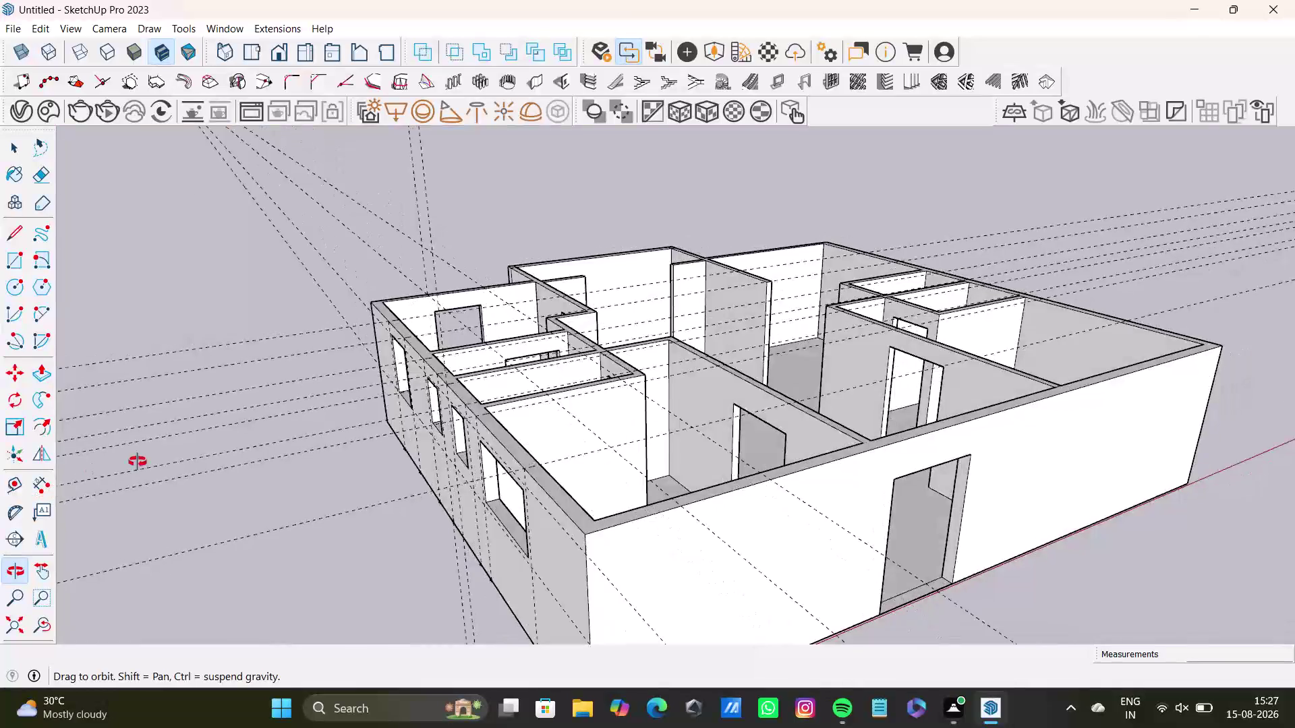
middle_drag(126, 466, 954, 536)
middle_drag(732, 542, 620, 559)
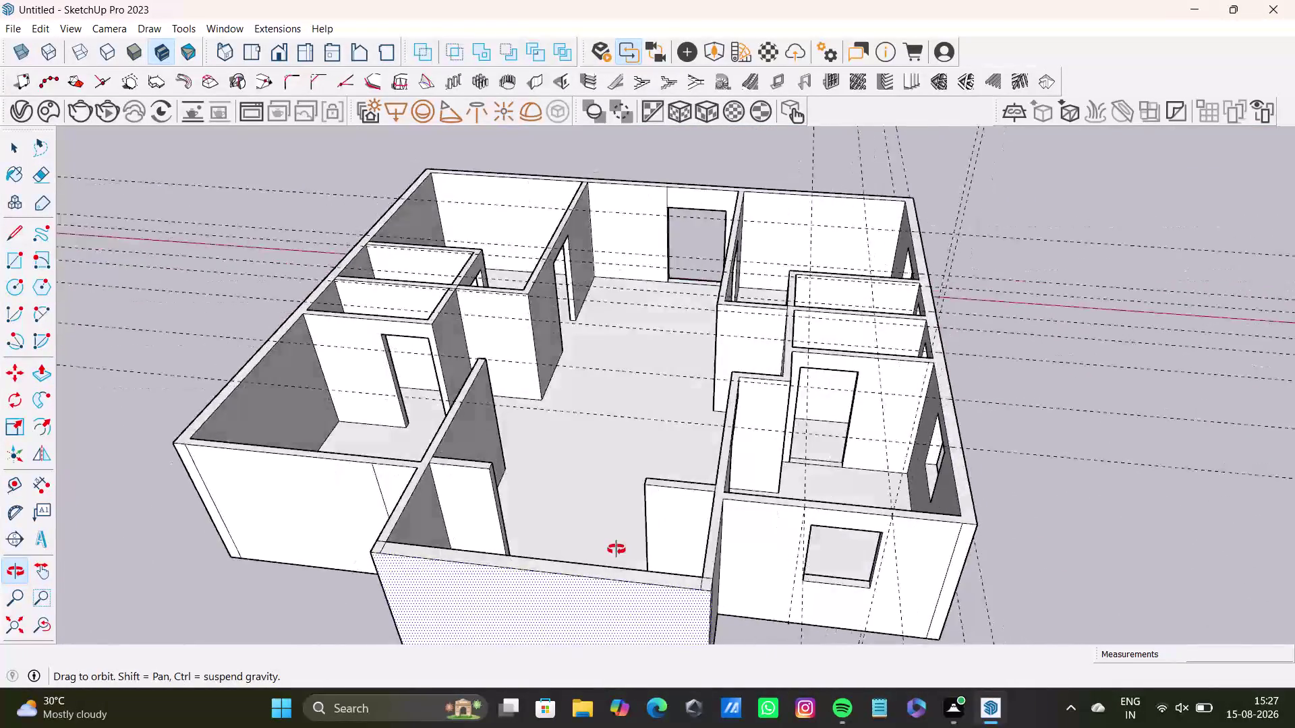
middle_drag(620, 559, 674, 429)
middle_drag(673, 400, 684, 452)
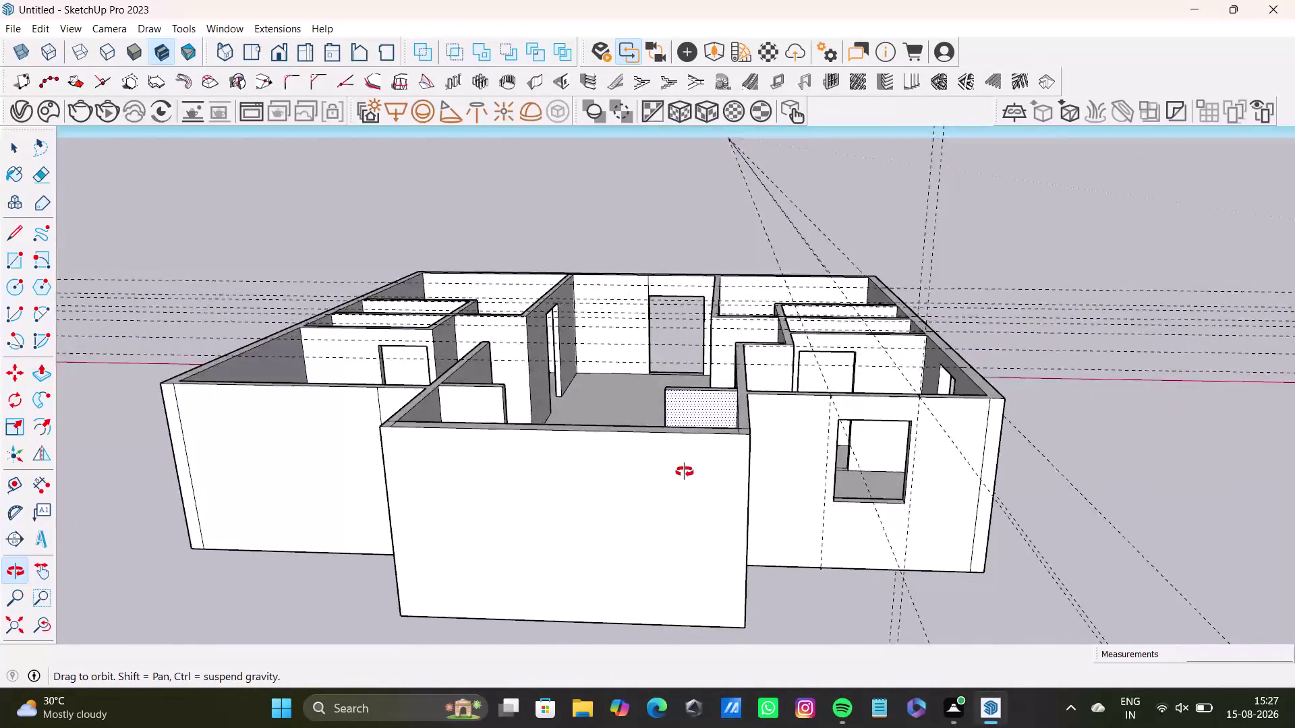
middle_drag(685, 452, 636, 435)
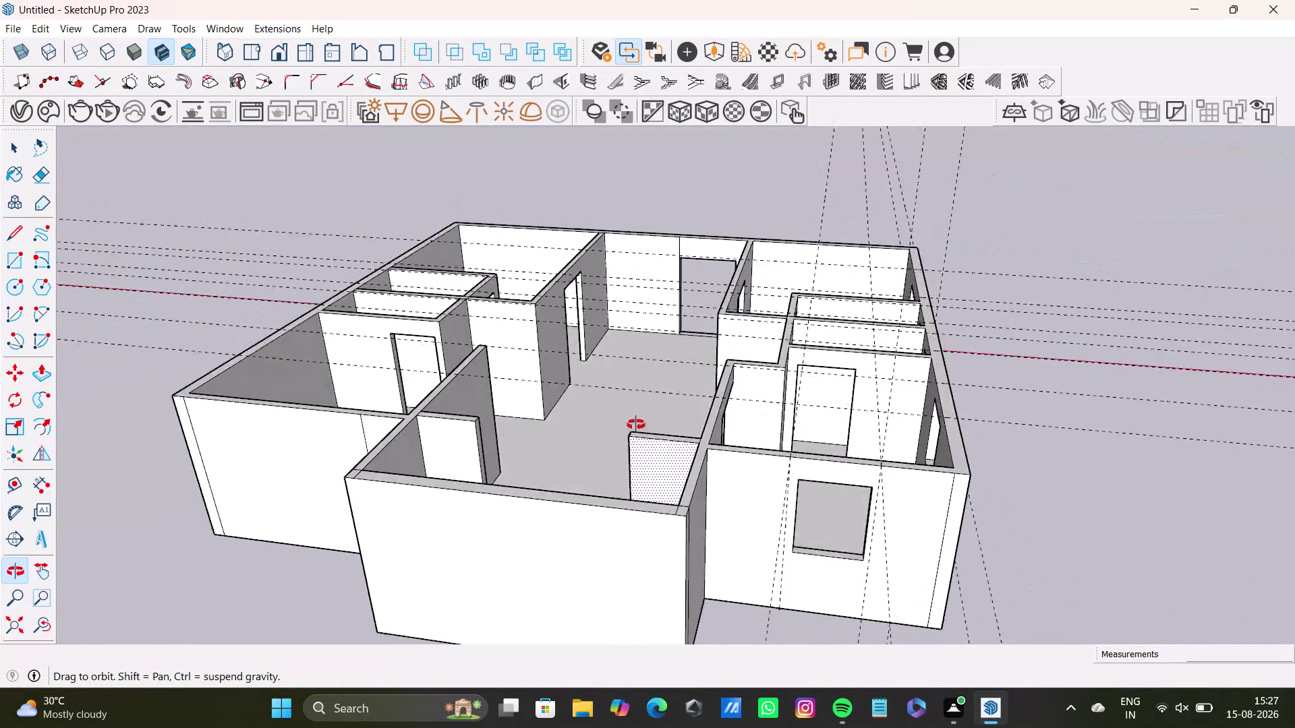
middle_drag(636, 435, 667, 497)
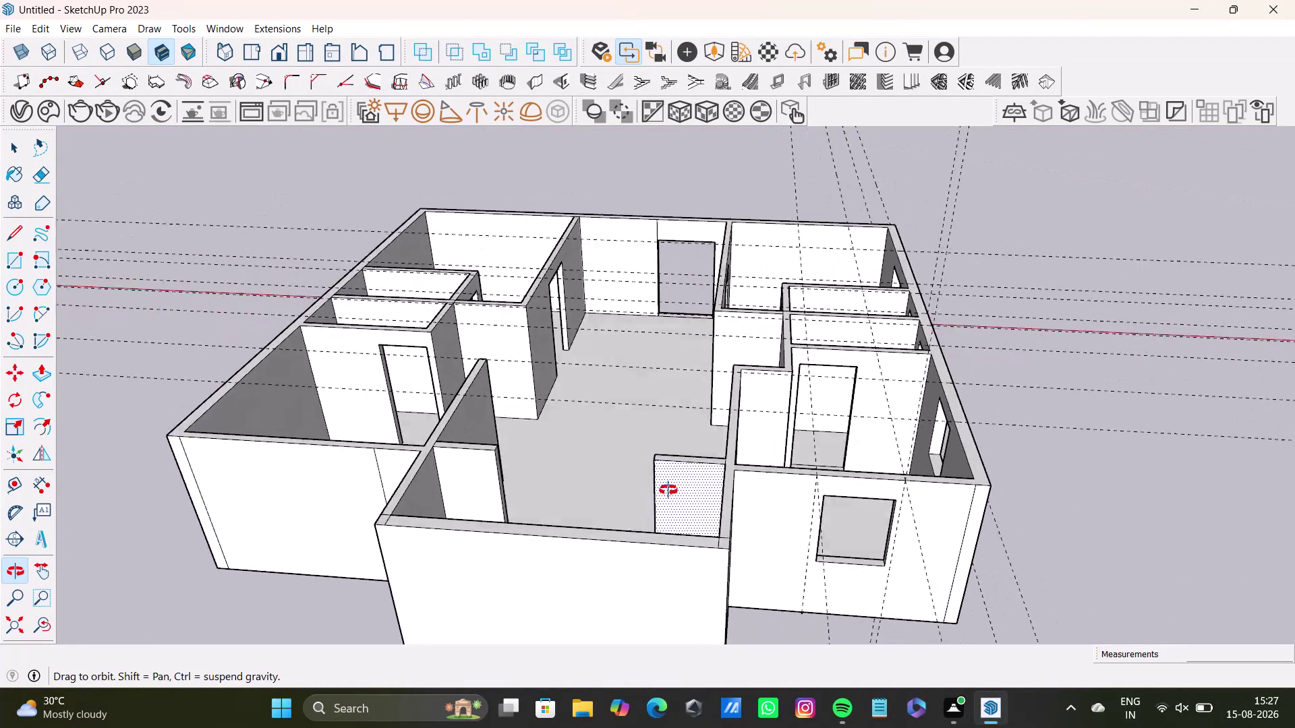
middle_drag(666, 497, 320, 502)
middle_drag(702, 446, 221, 492)
middle_drag(610, 458, 443, 454)
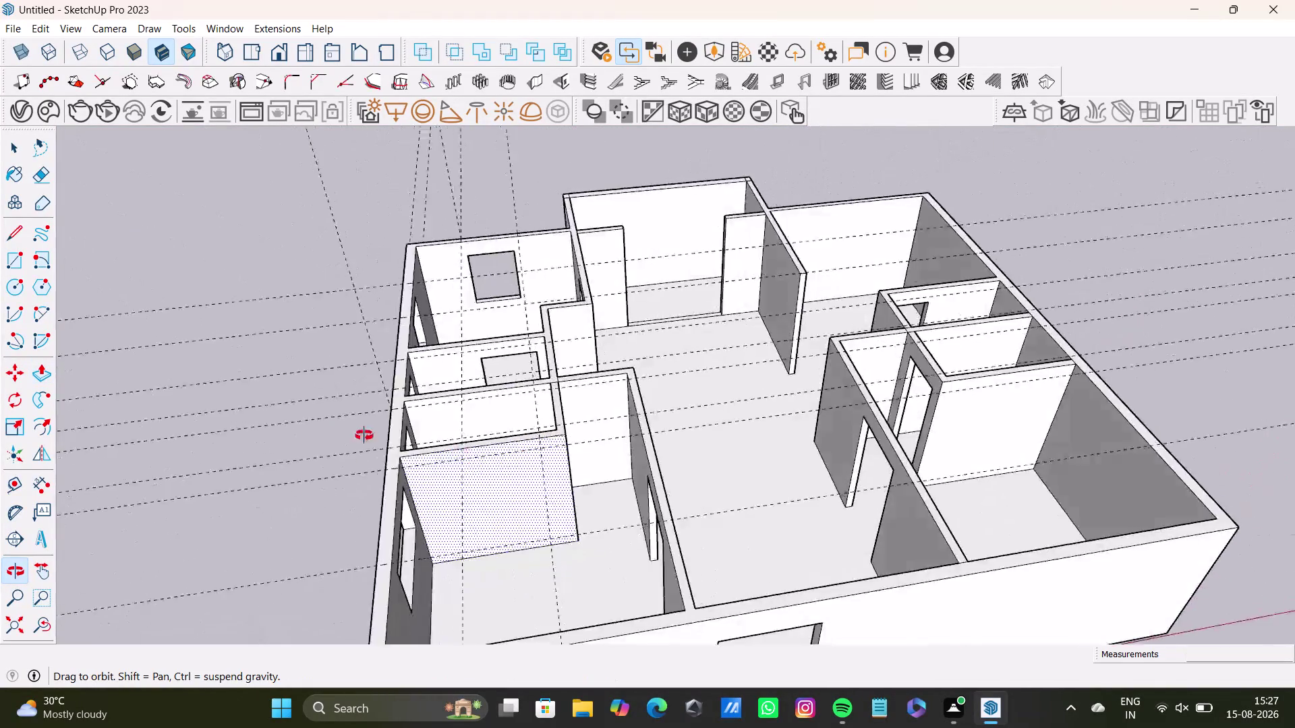
middle_drag(443, 454, 424, 486)
scroll(up, 3)
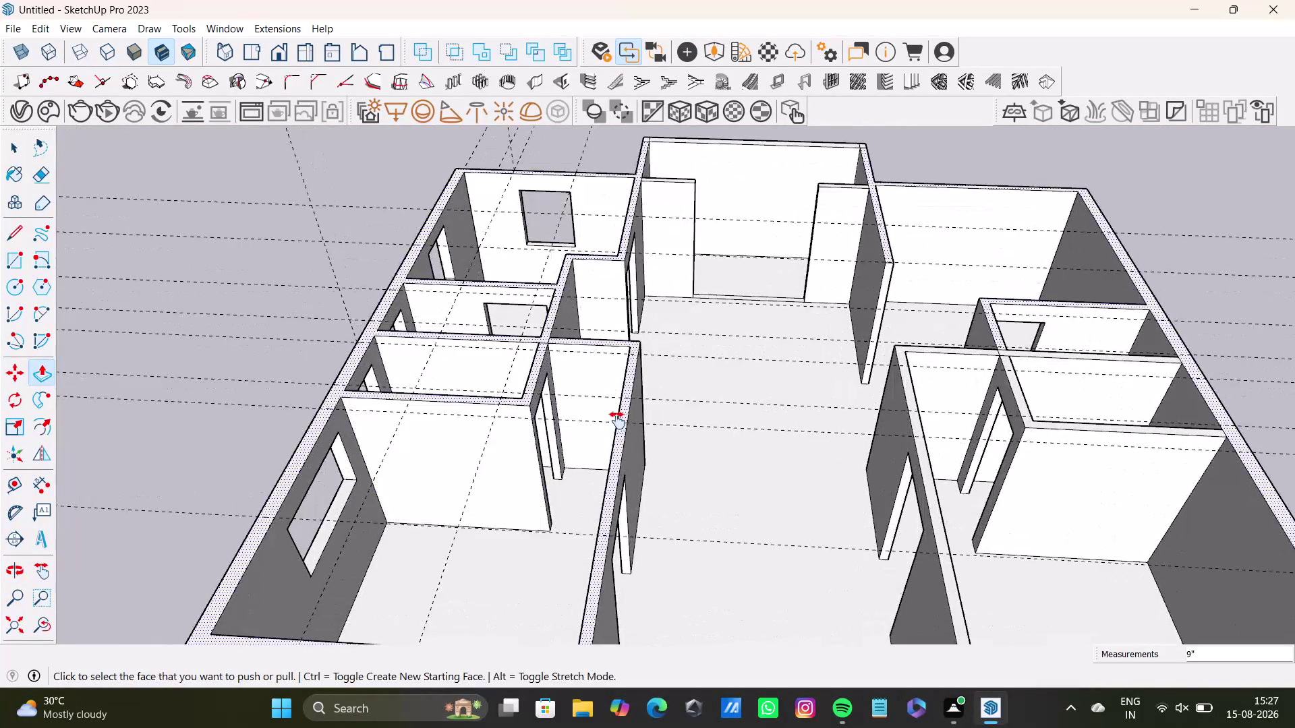
middle_drag(617, 420, 400, 525)
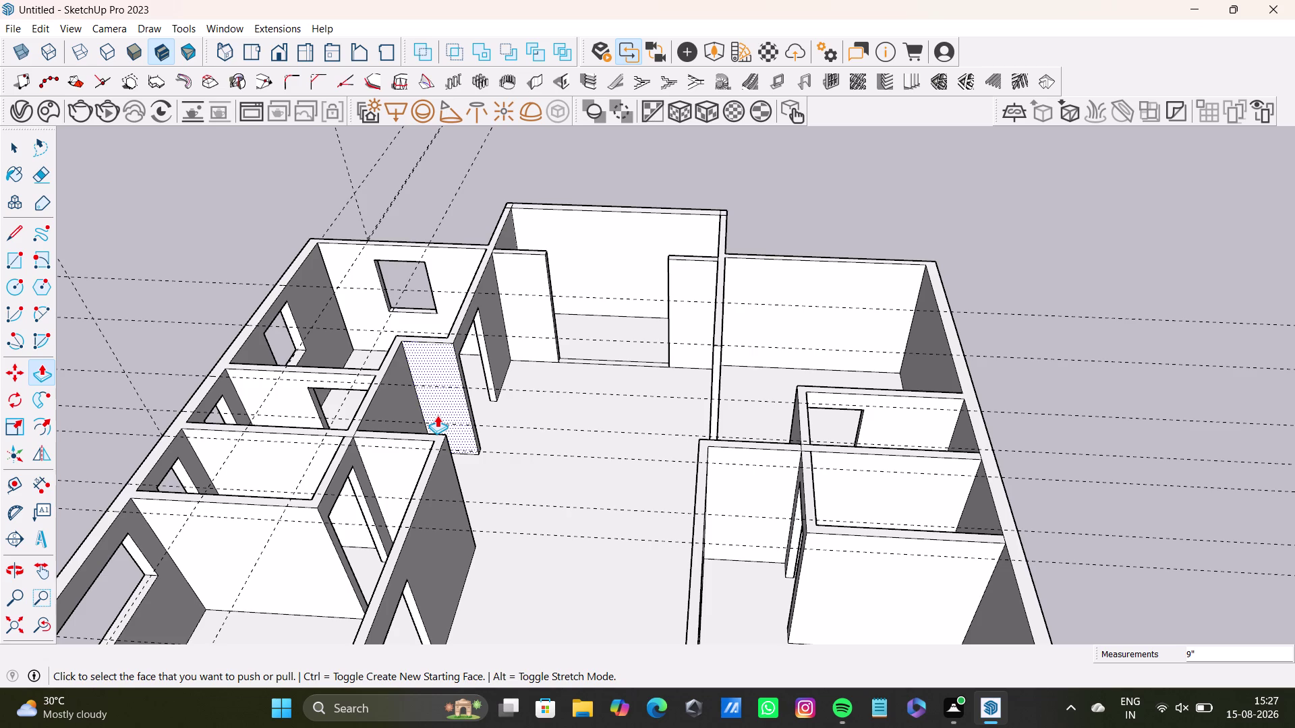
scroll(up, 3)
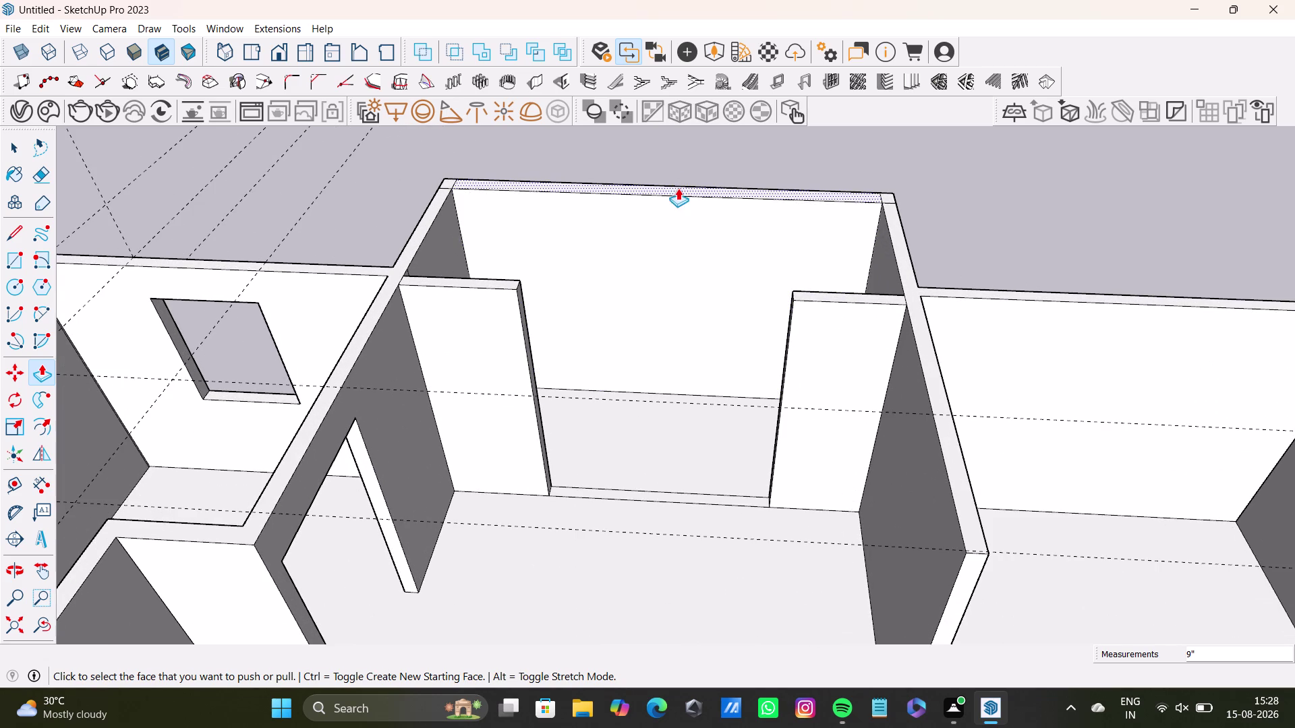
Push the back wall top and the floor strip in the back opening.
drag(679, 187, 687, 408)
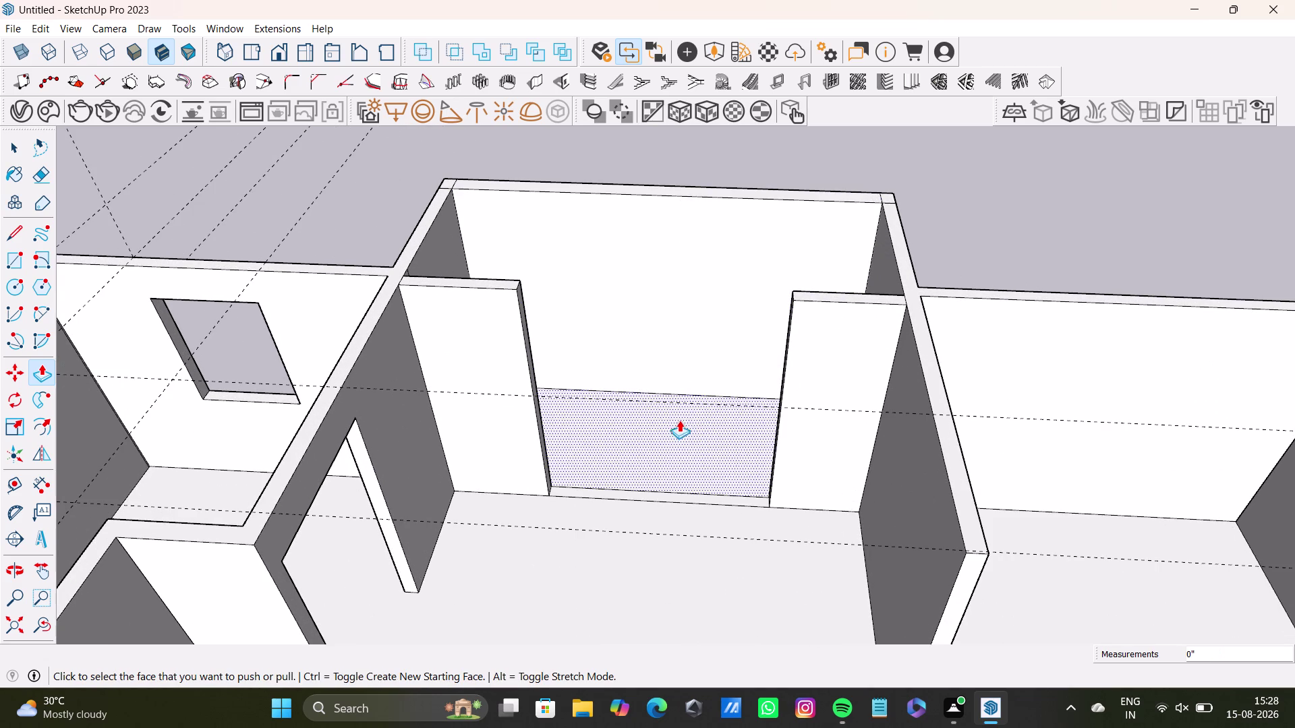
drag(690, 187, 693, 395)
middle_drag(688, 404, 432, 440)
scroll(up, 3)
Extend the wall end faces across the gap, the last to 3' 5 15/16".
drag(637, 225, 648, 234)
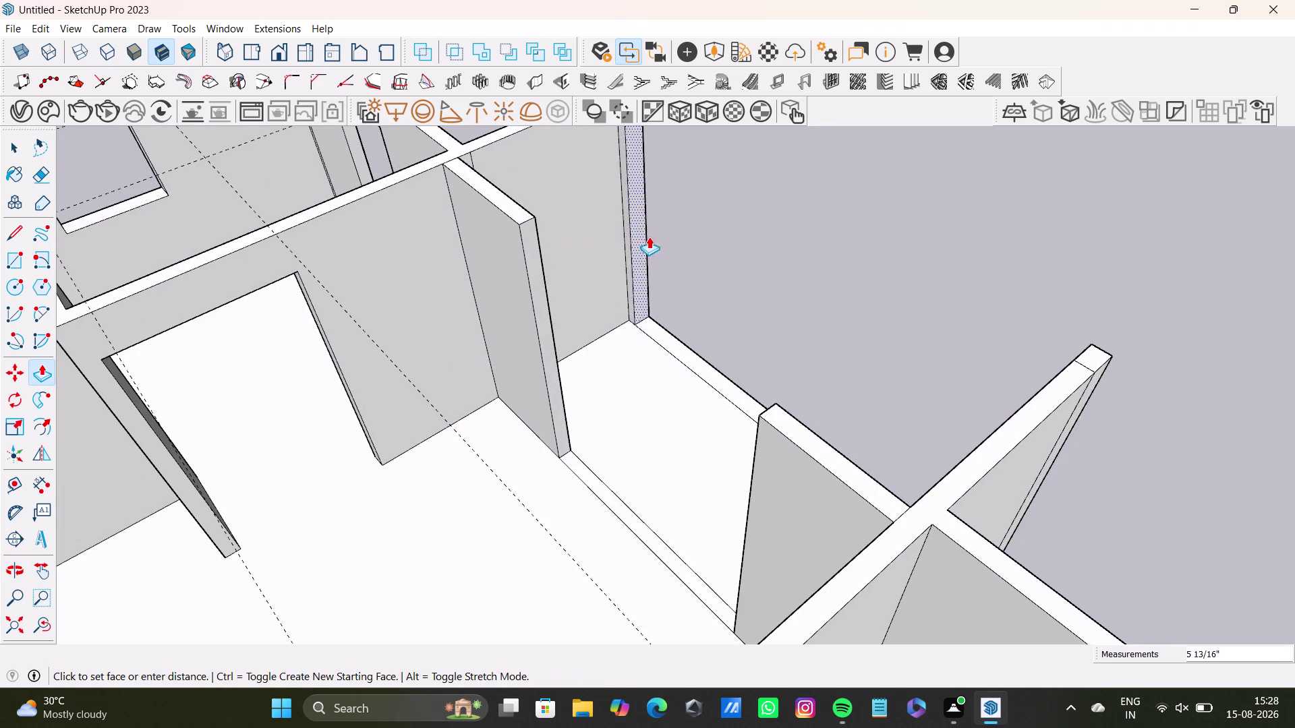
drag(647, 234, 554, 378)
middle_drag(684, 381, 1087, 517)
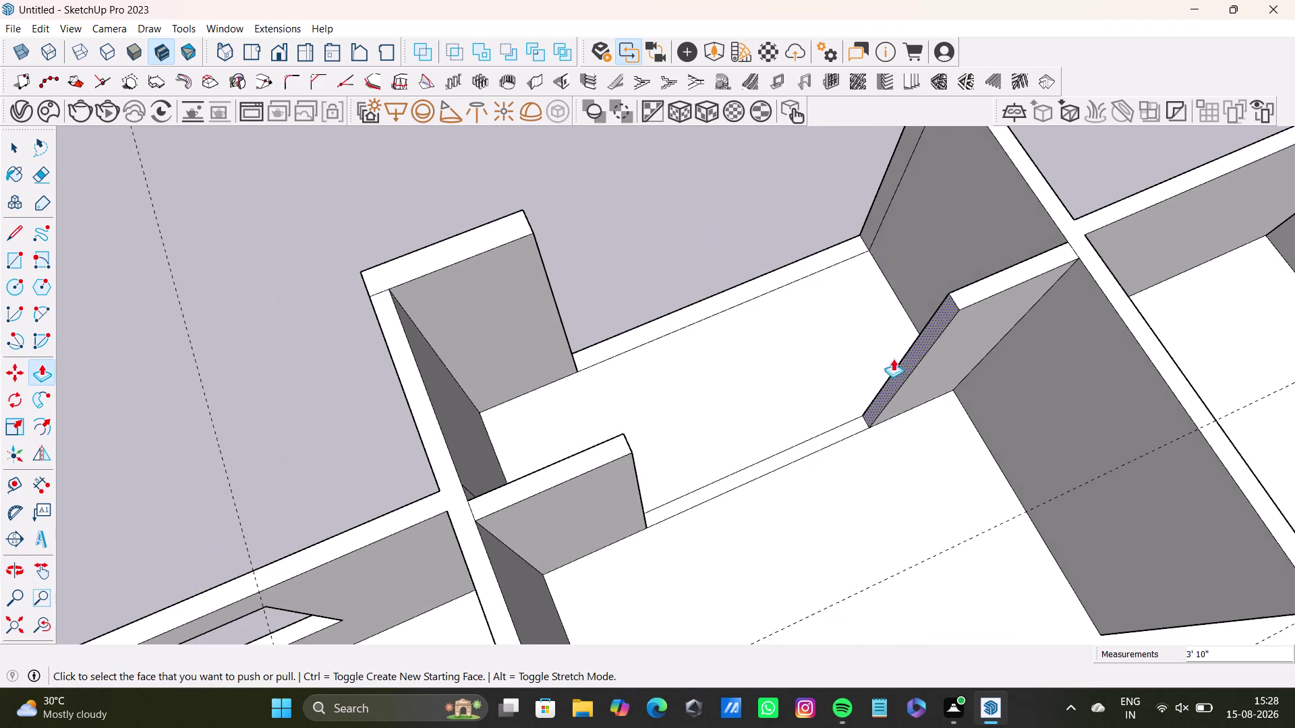
drag(875, 207, 904, 368)
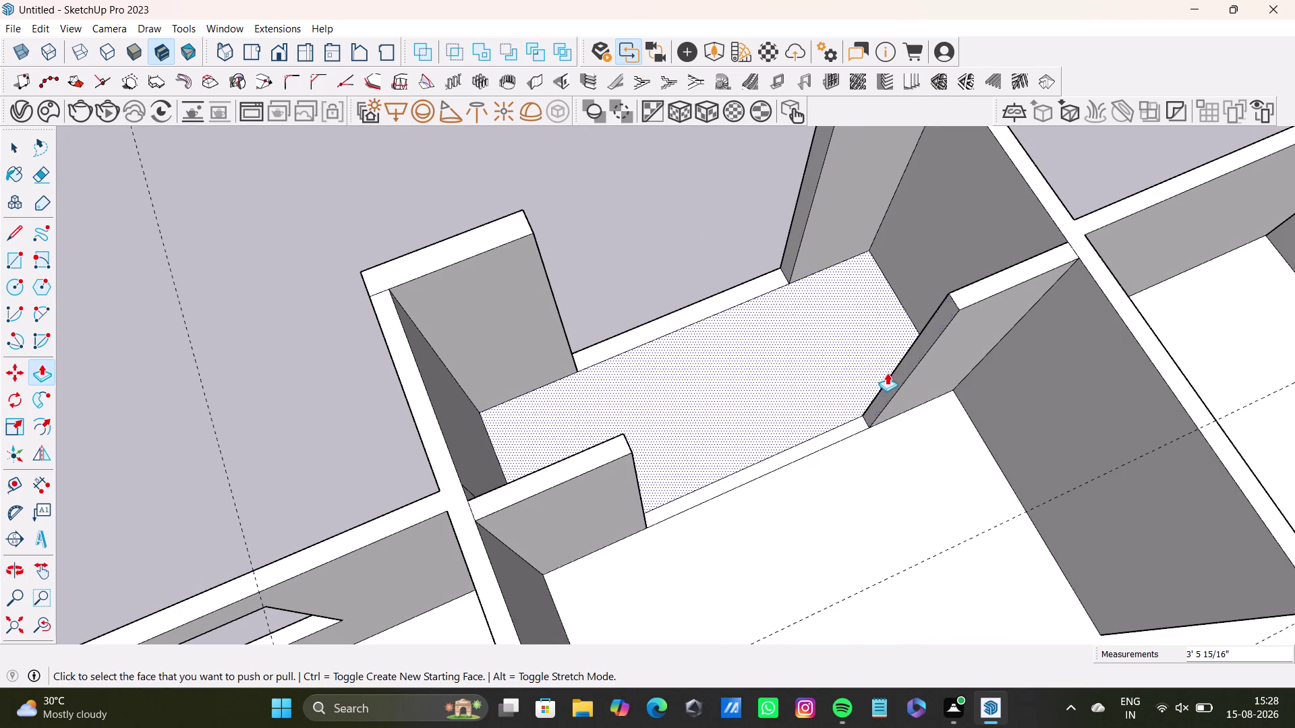
scroll(down, 3)
Orbit out over the whole house plan and return to the Select tool.
middle_drag(811, 391, 621, 336)
middle_drag(628, 305, 552, 277)
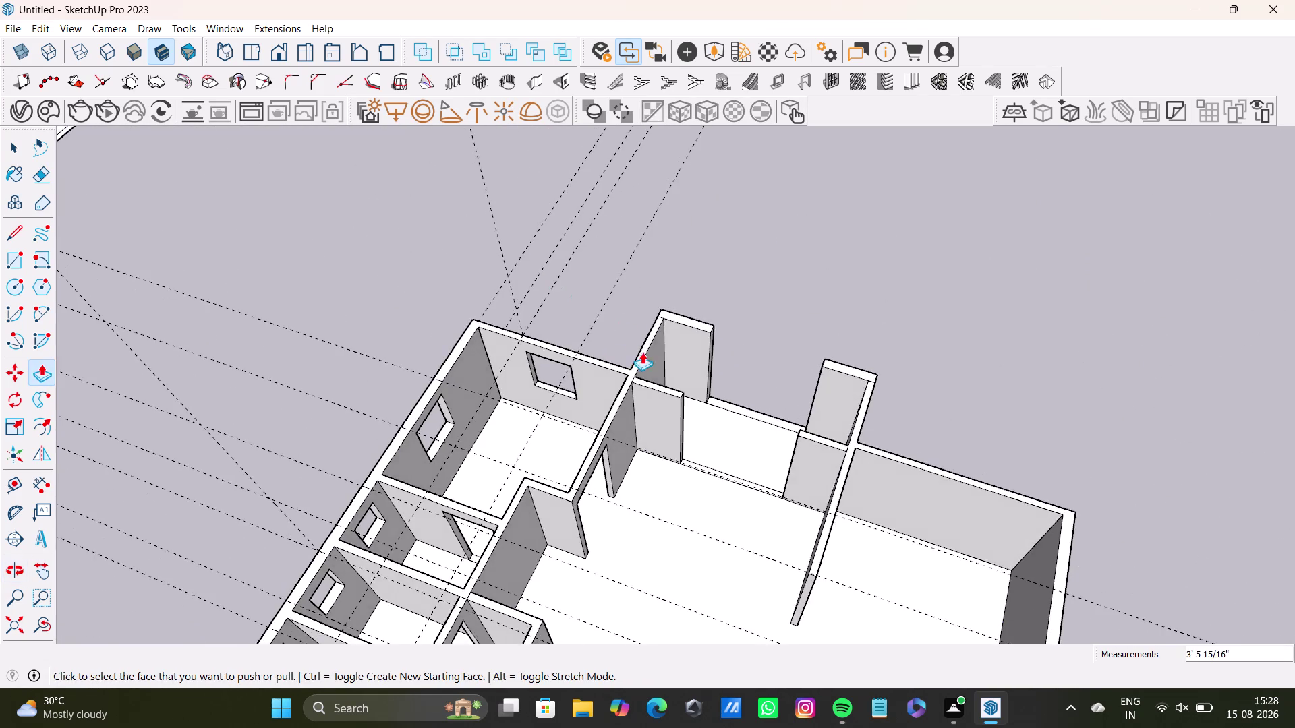
scroll(down, 3)
middle_drag(701, 432, 628, 471)
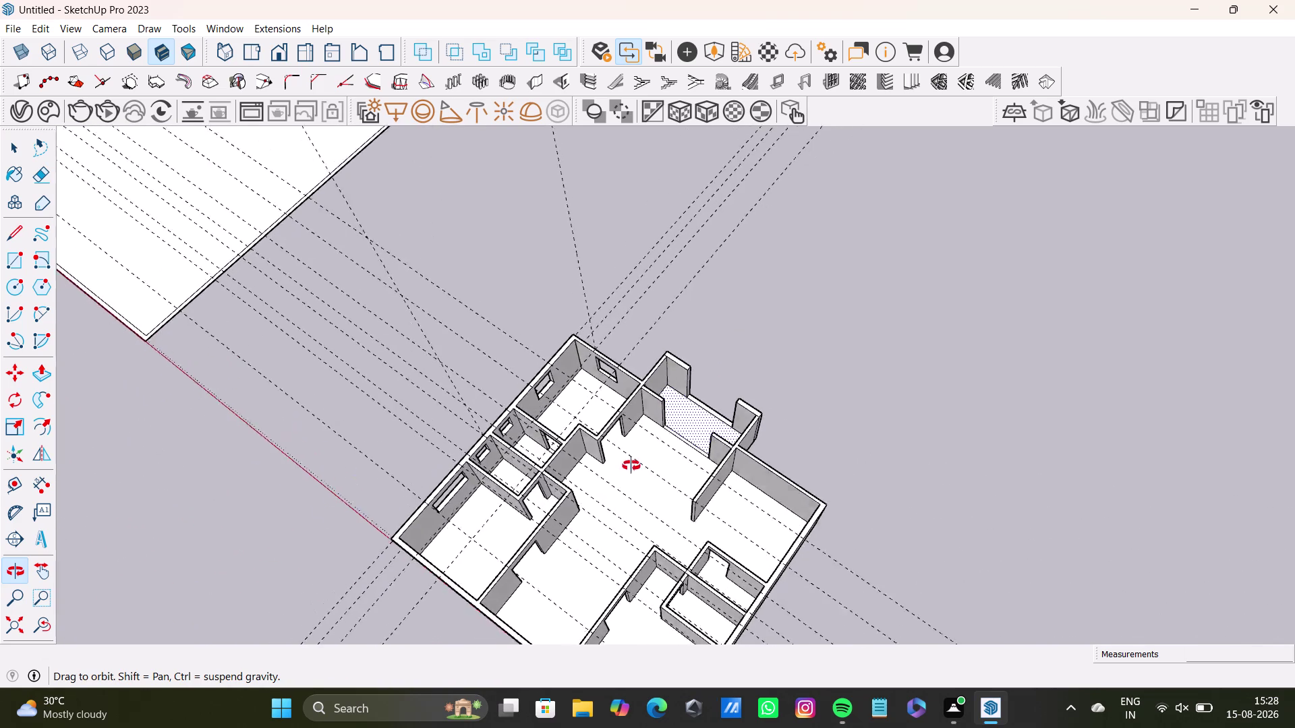
middle_drag(629, 471, 636, 446)
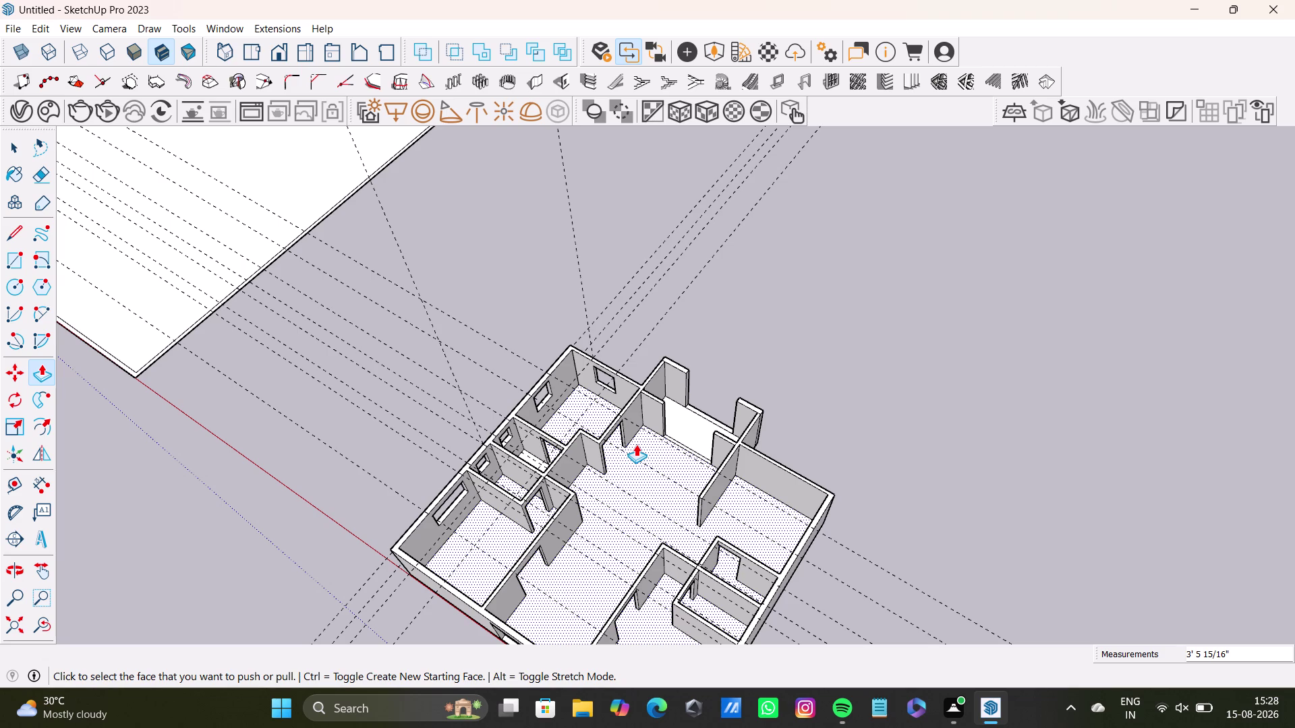
key(space)
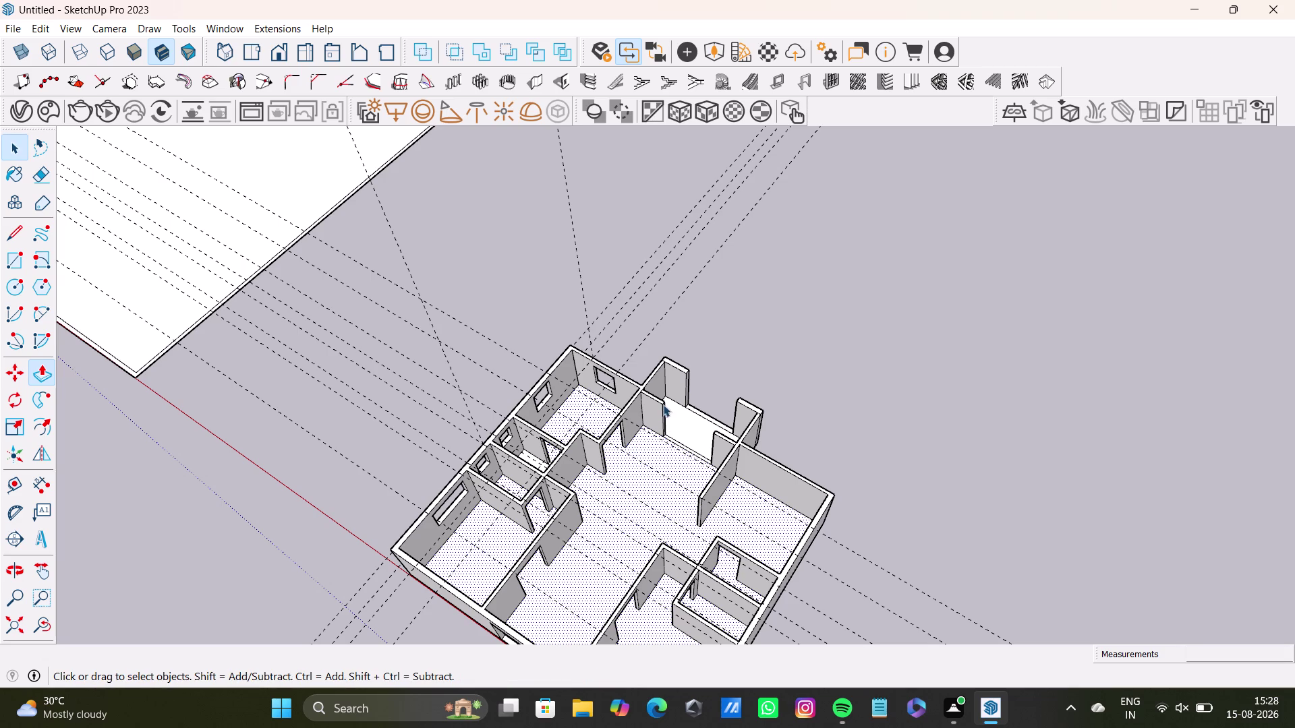
Open and close the File menu, and orbit the house to view its side and underside.
scroll(down, 3)
scroll(up, 3)
middle_drag(672, 444, 769, 379)
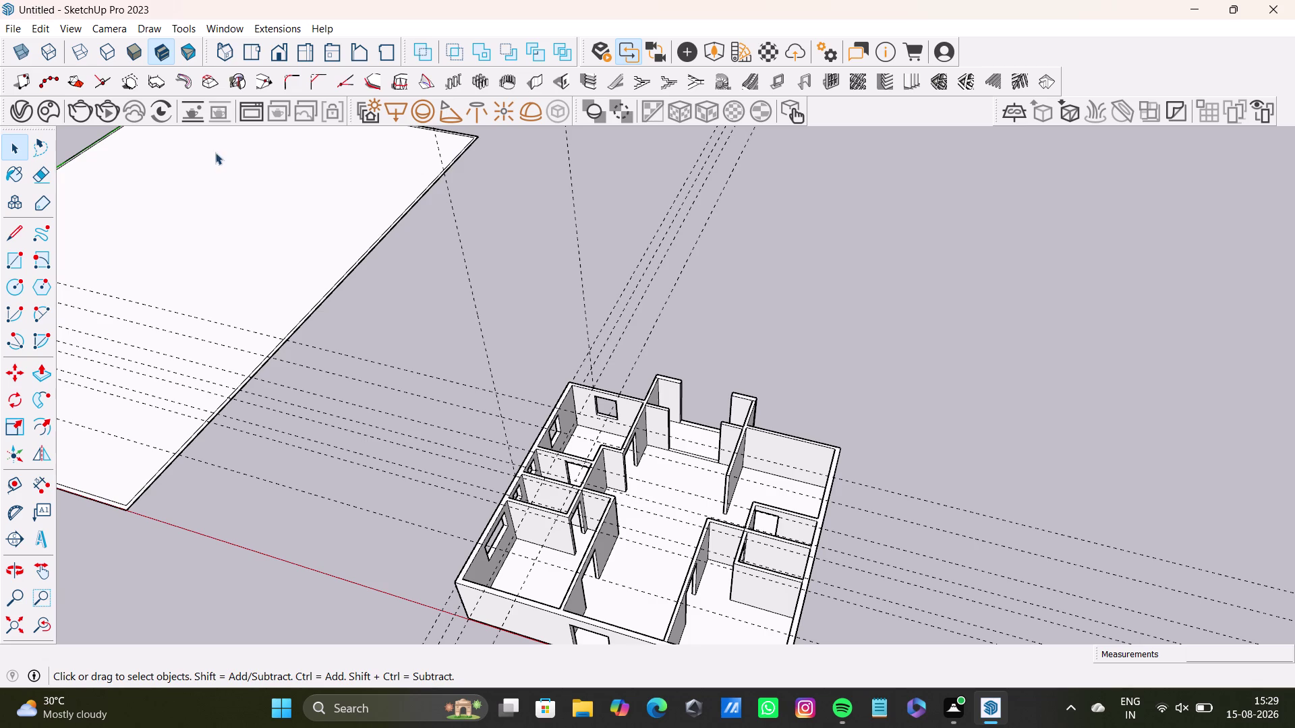
click(20, 29)
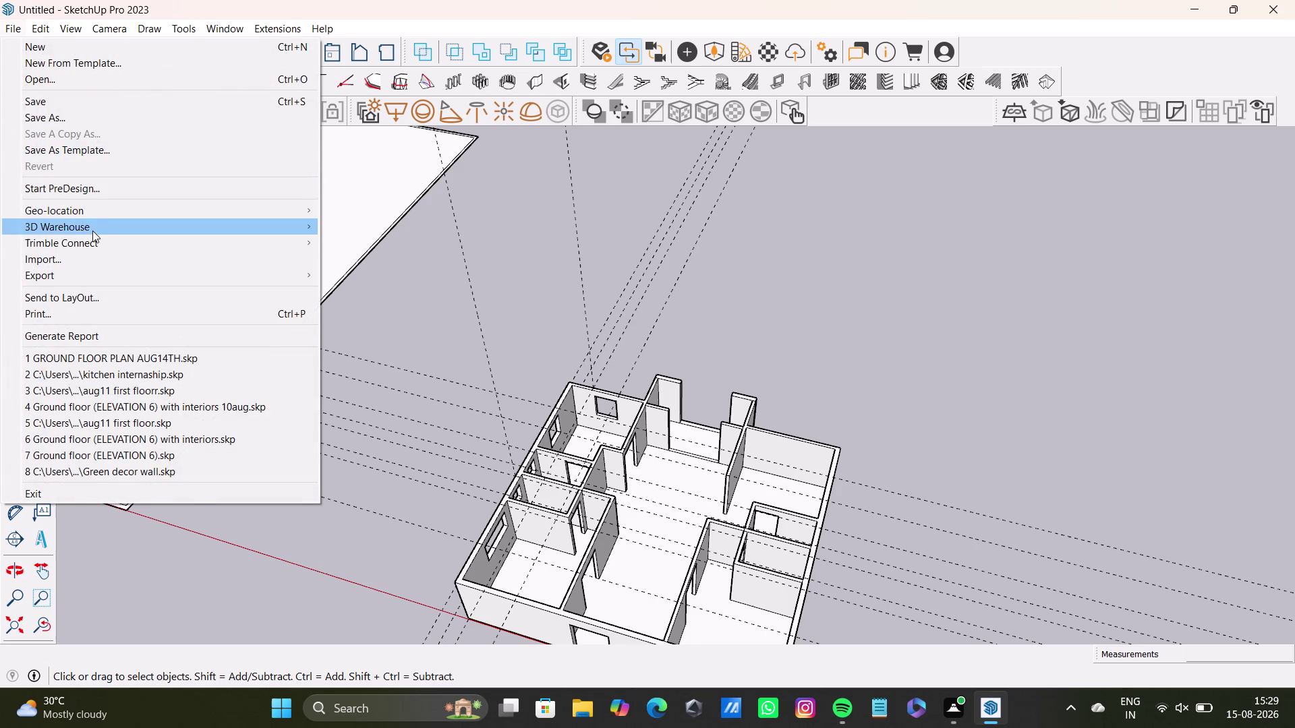
click(90, 165)
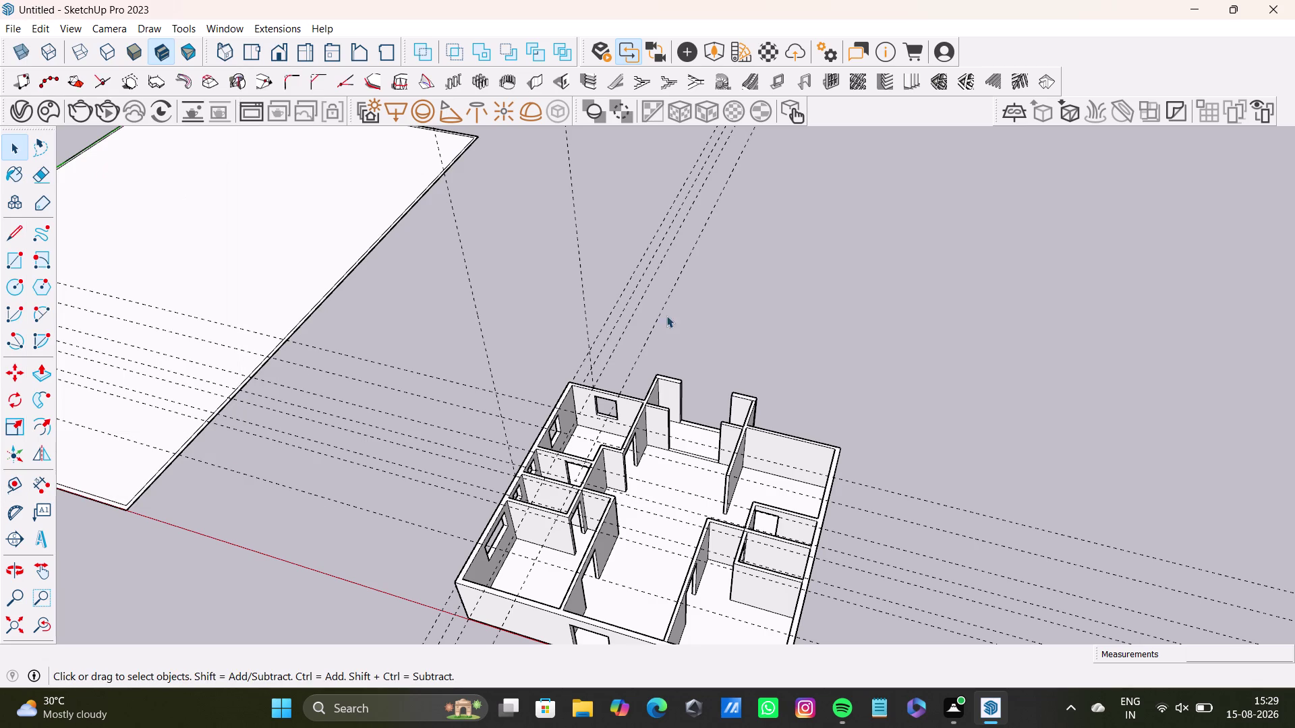
middle_drag(652, 379, 316, 352)
scroll(down, 3)
middle_drag(473, 360, 462, 241)
scroll(up, 3)
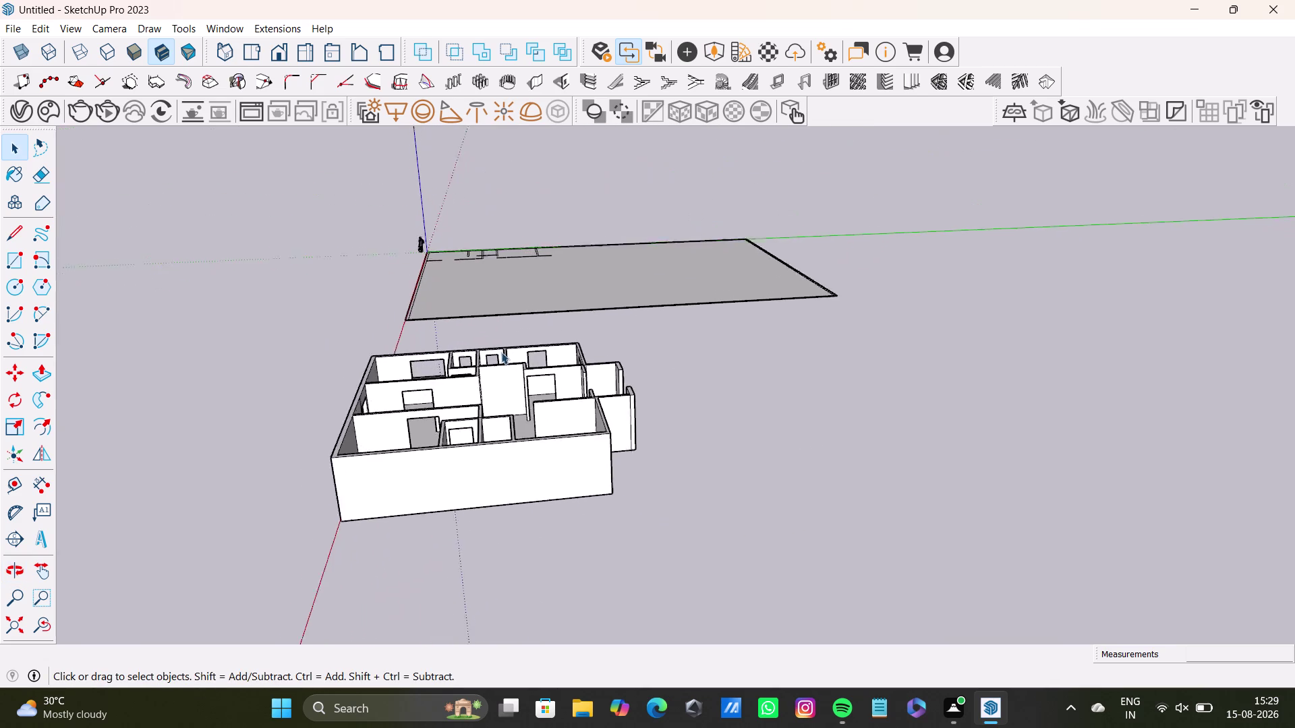
middle_drag(502, 355, 517, 186)
middle_drag(520, 239, 491, 412)
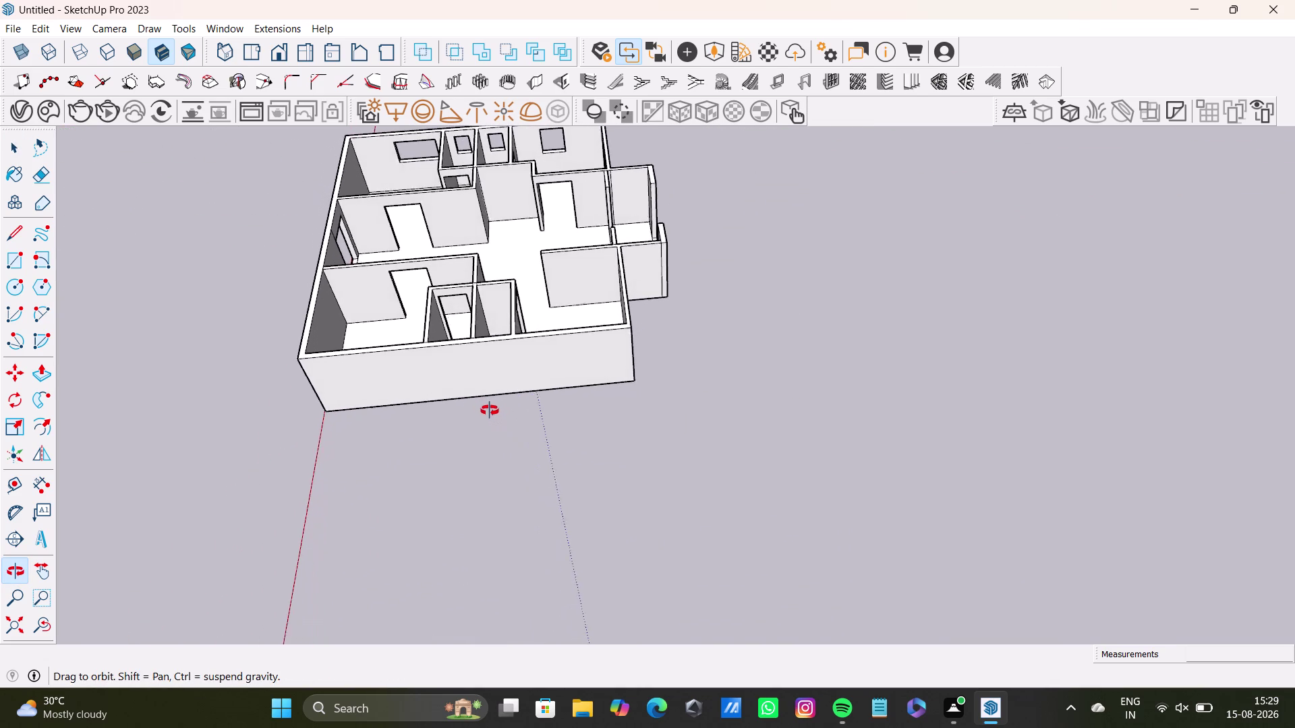
middle_drag(491, 411, 488, 410)
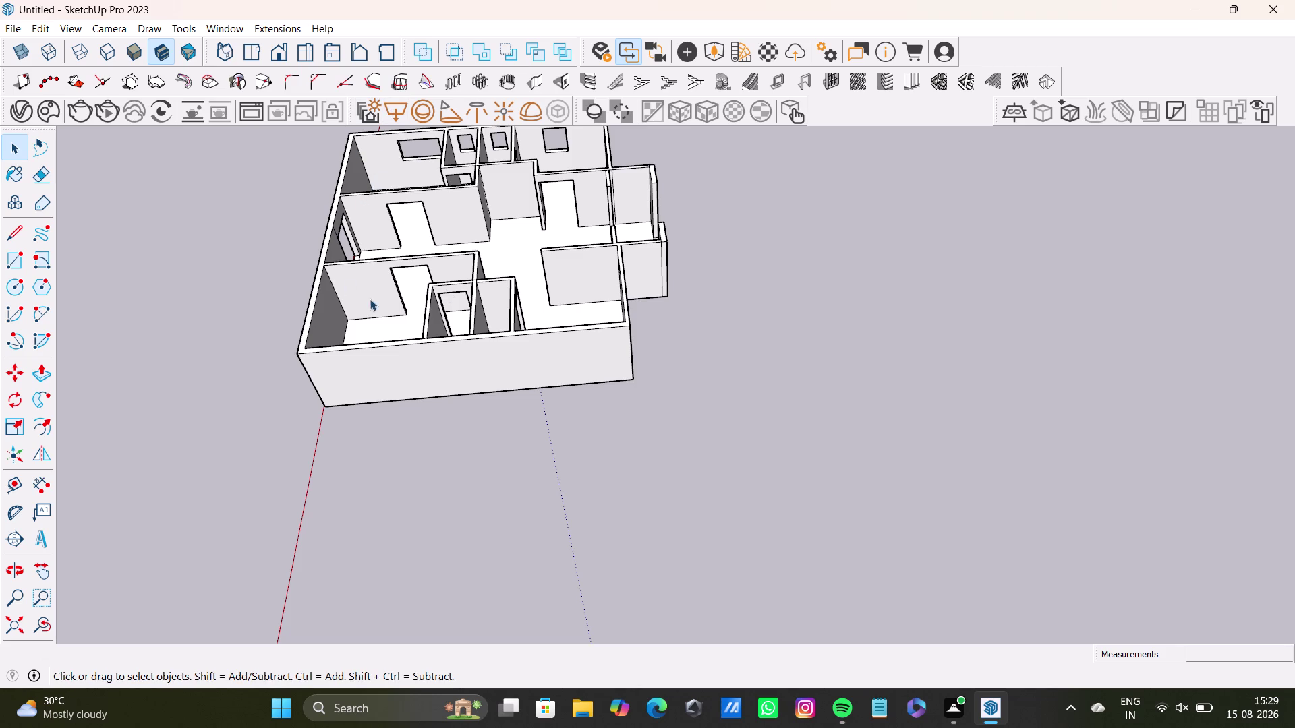
Delete two stray edges on the front wall faces.
scroll(up, 3)
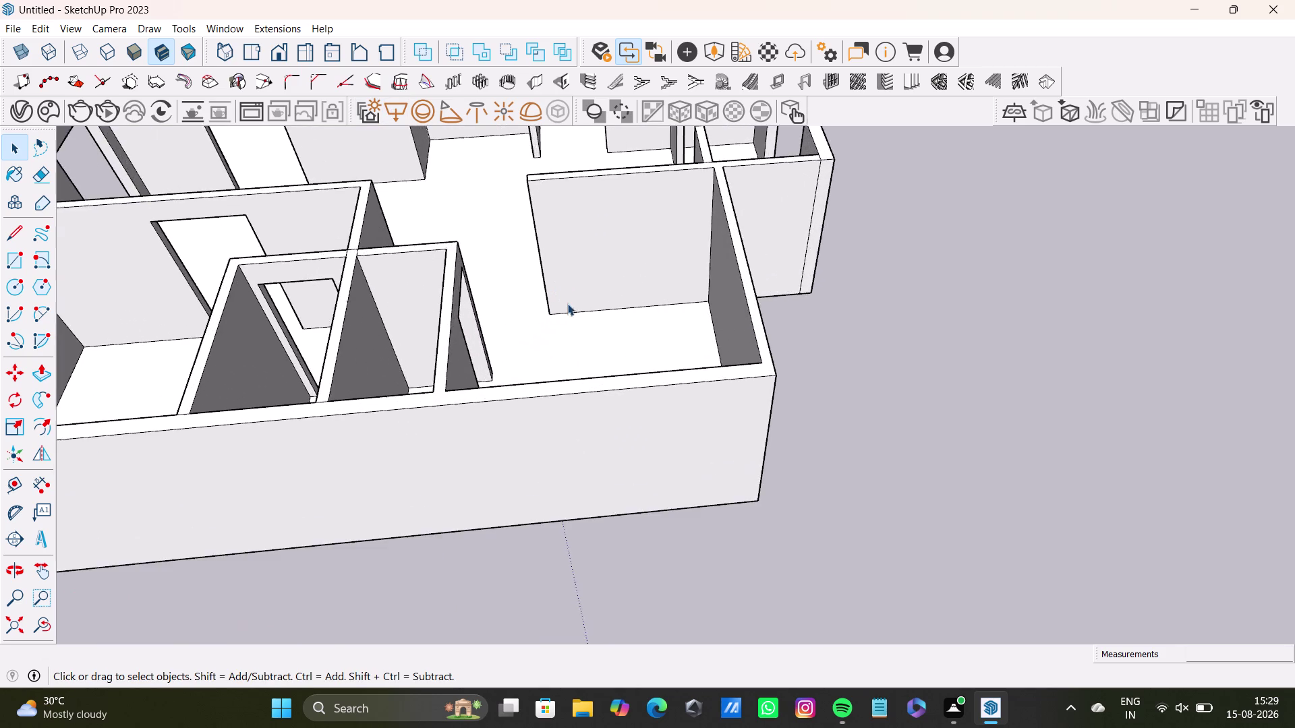
middle_drag(567, 306, 206, 294)
middle_drag(677, 303, 499, 236)
scroll(up, 3)
click(491, 245)
key(Delete)
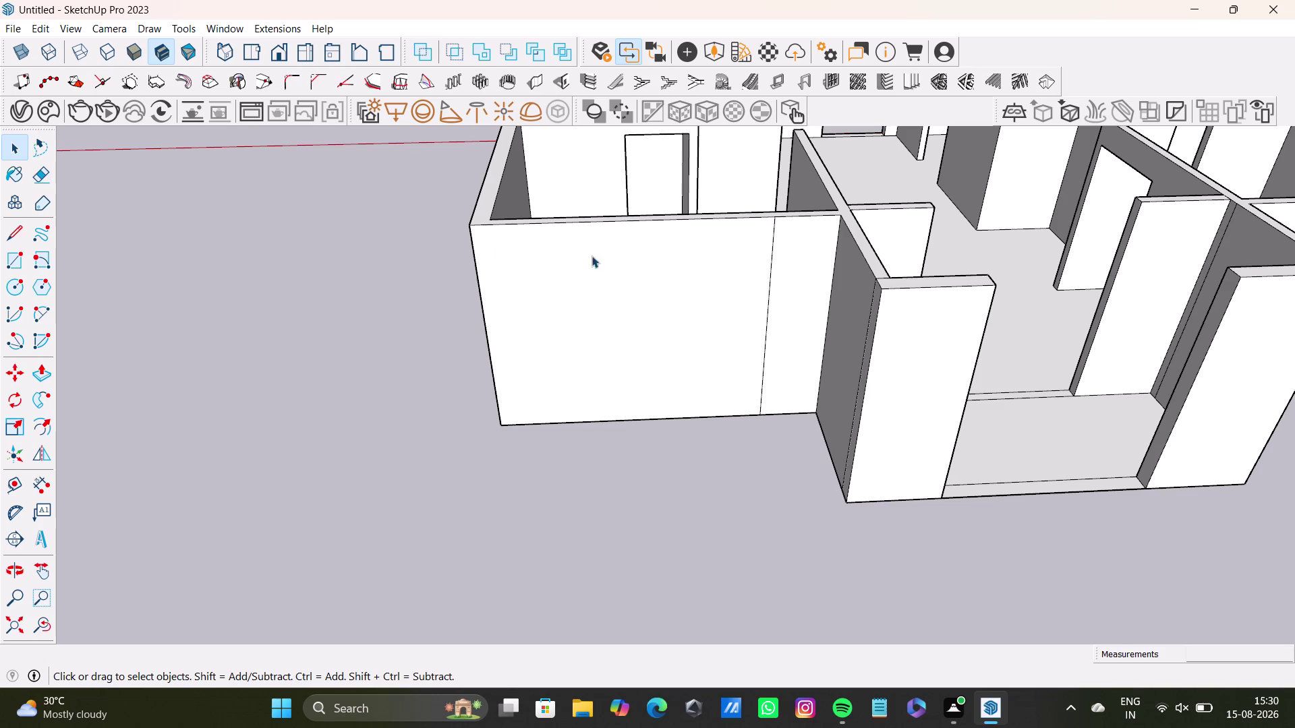
click(771, 276)
key(Delete)
Delete stray edges on an outer wall and at an outer wall junction.
middle_drag(858, 350, 1044, 400)
scroll(up, 3)
click(933, 301)
key(Delete)
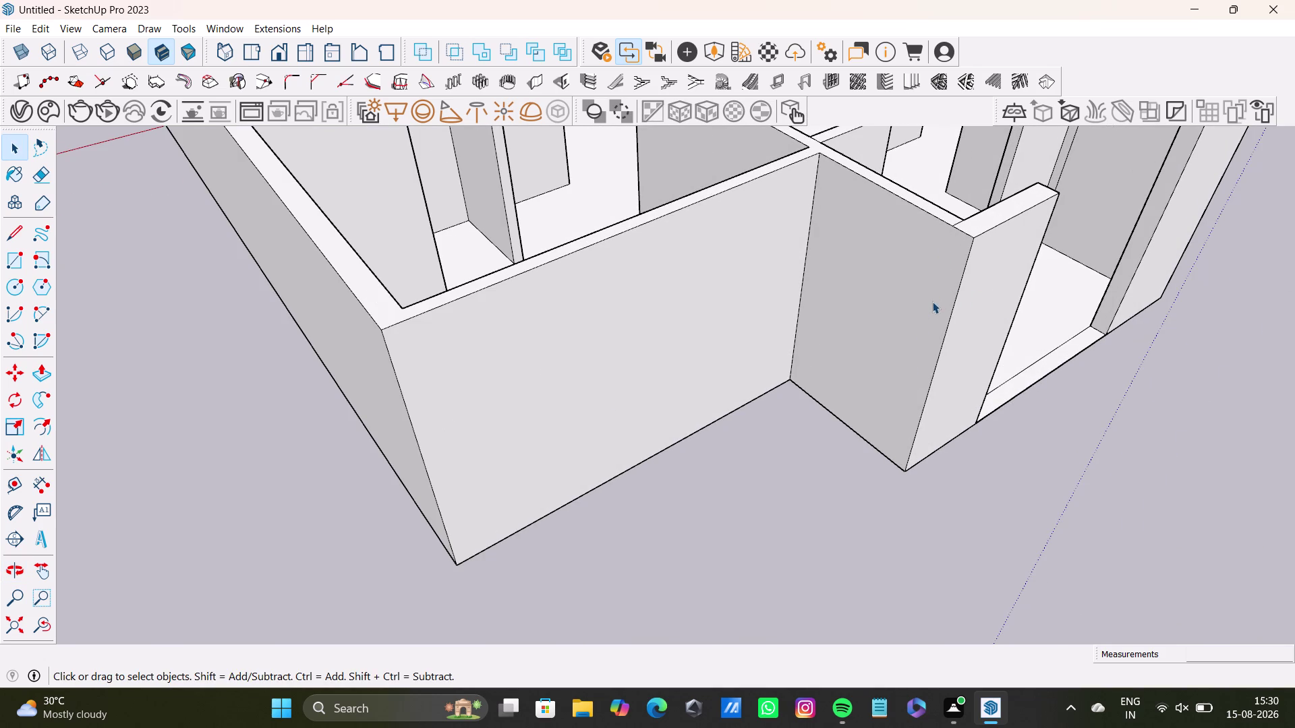
scroll(down, 3)
middle_drag(926, 315, 789, 396)
scroll(up, 3)
click(920, 439)
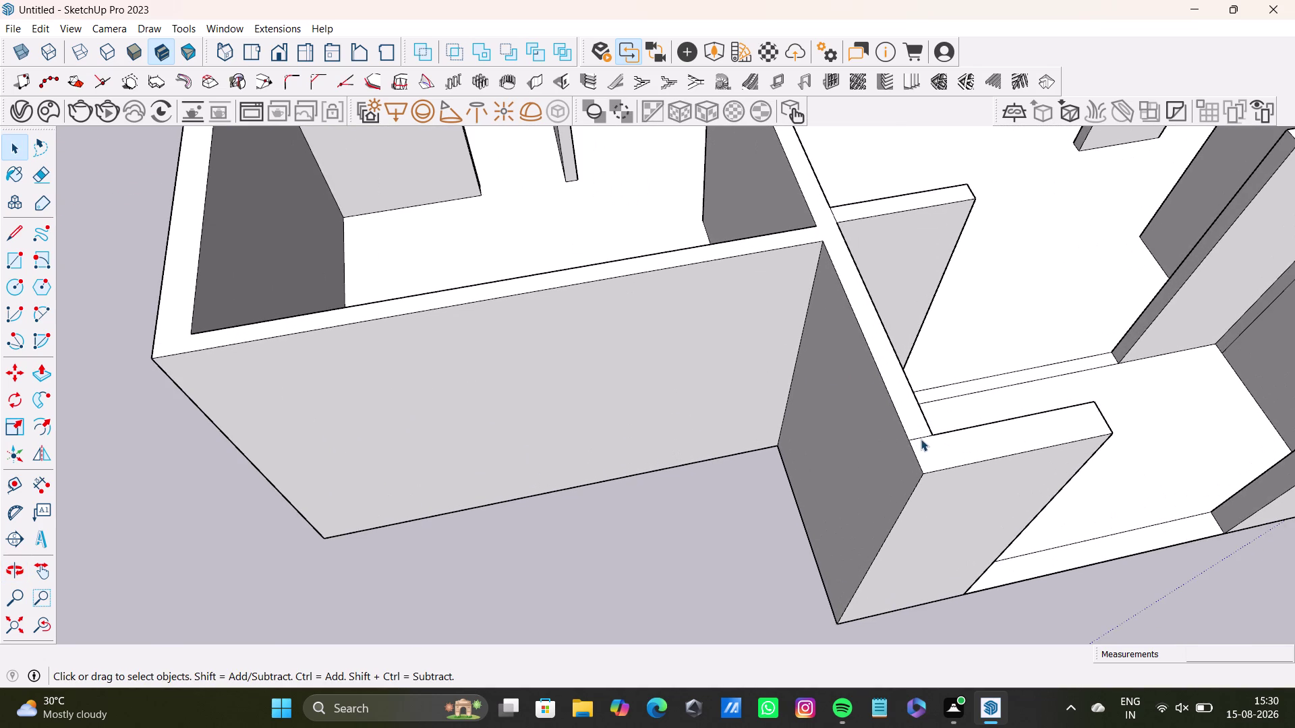
key(Delete)
scroll(down, 3)
Delete the three stray edges on the wall junction tops near the small rooms.
middle_drag(786, 389, 833, 334)
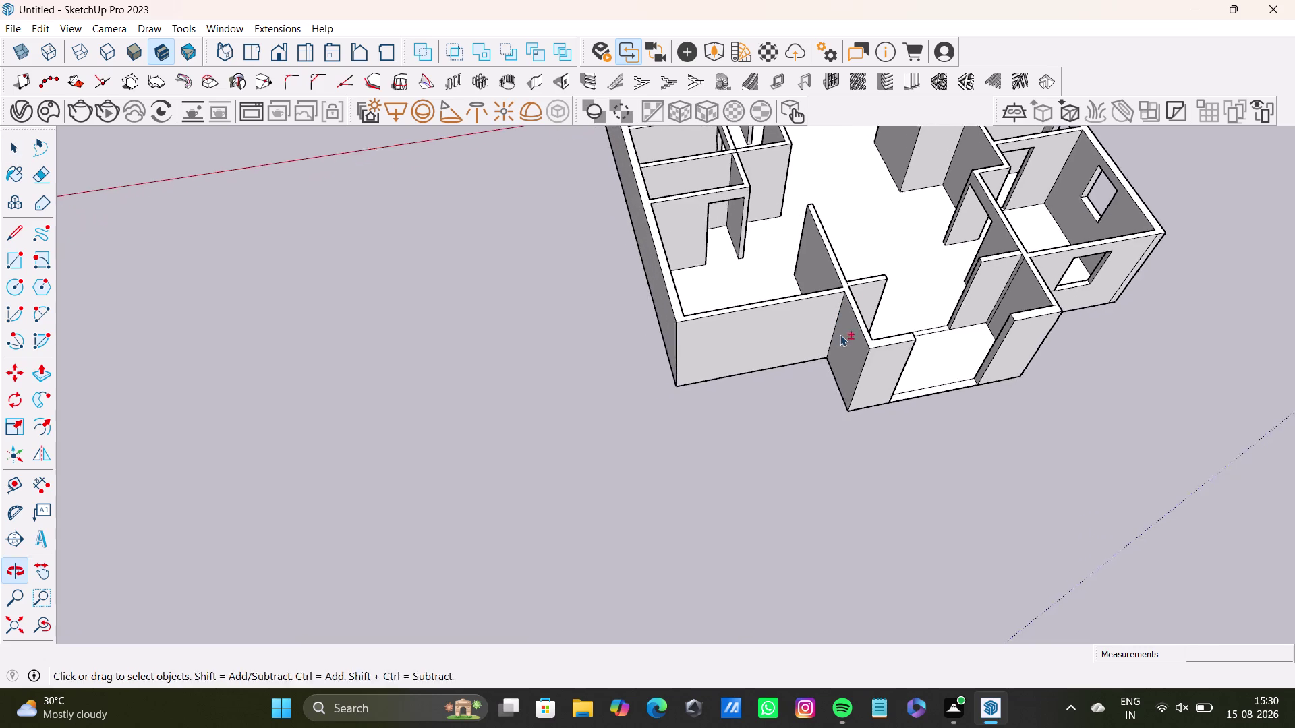
middle_drag(836, 334, 557, 311)
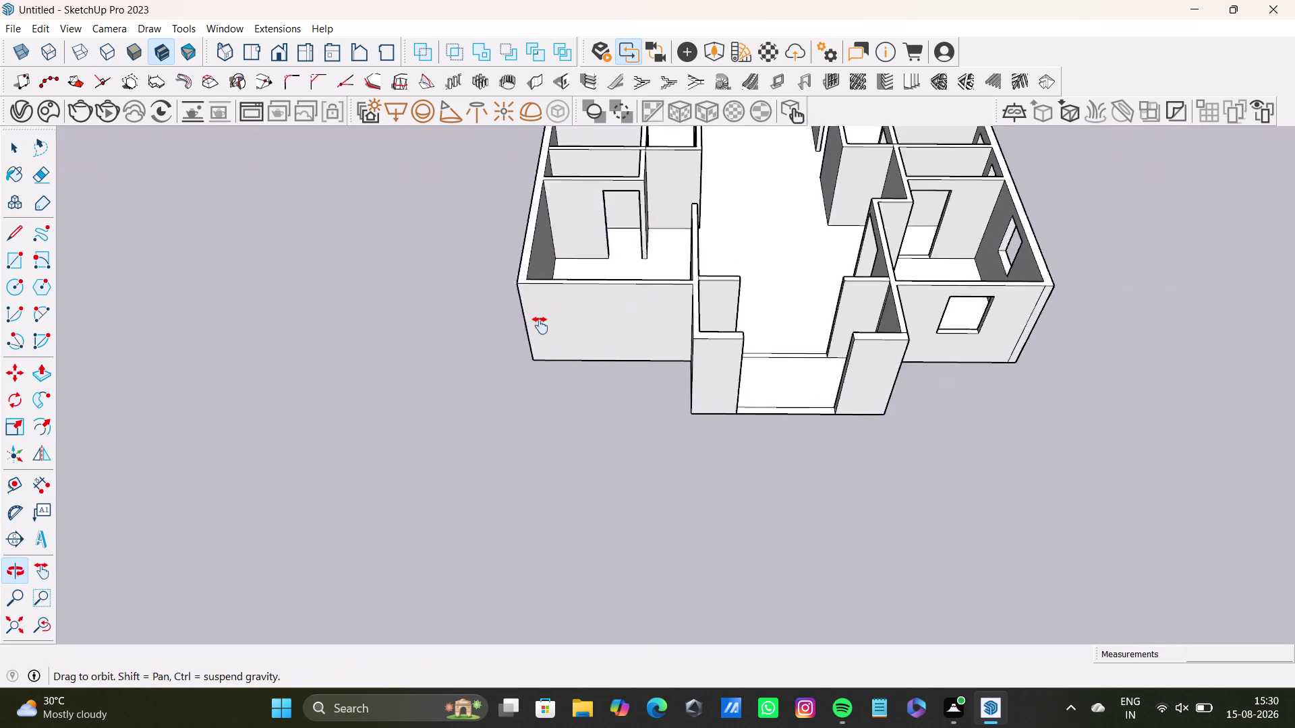
middle_drag(557, 311, 527, 349)
scroll(up, 3)
middle_drag(533, 238, 116, 269)
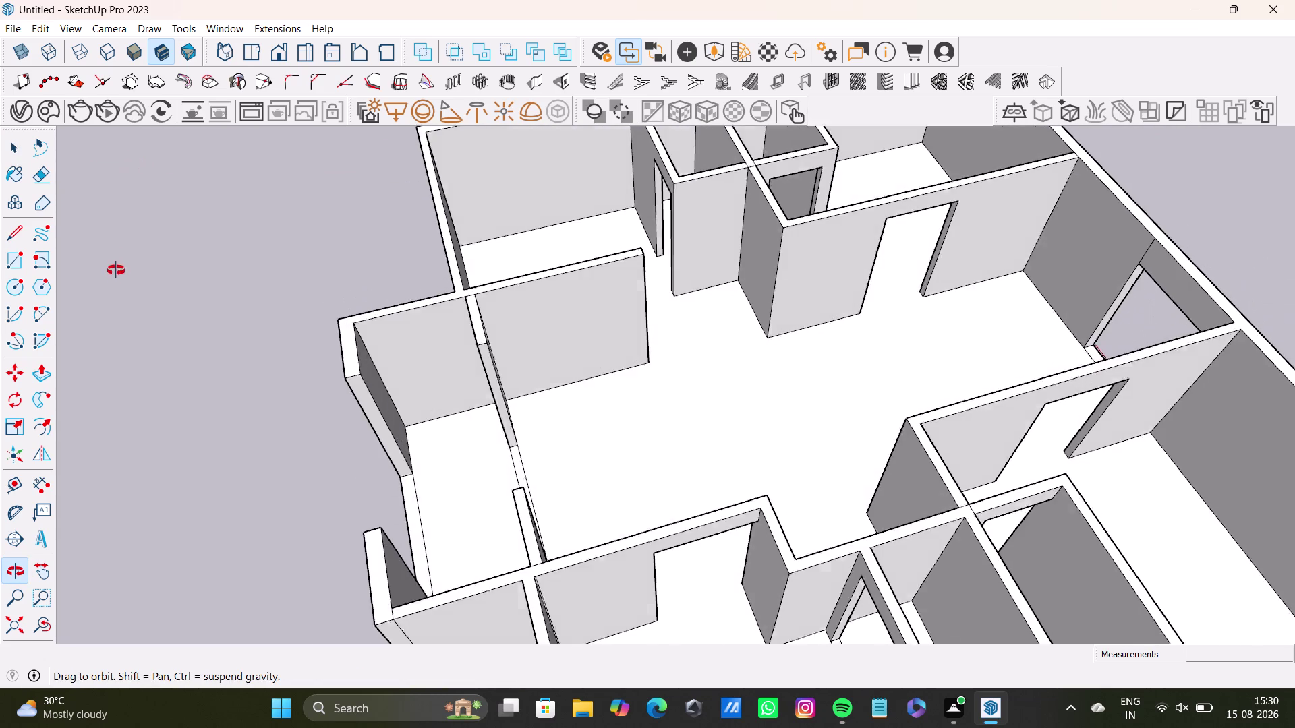
middle_drag(116, 269, 116, 323)
scroll(up, 3)
middle_drag(822, 180, 829, 359)
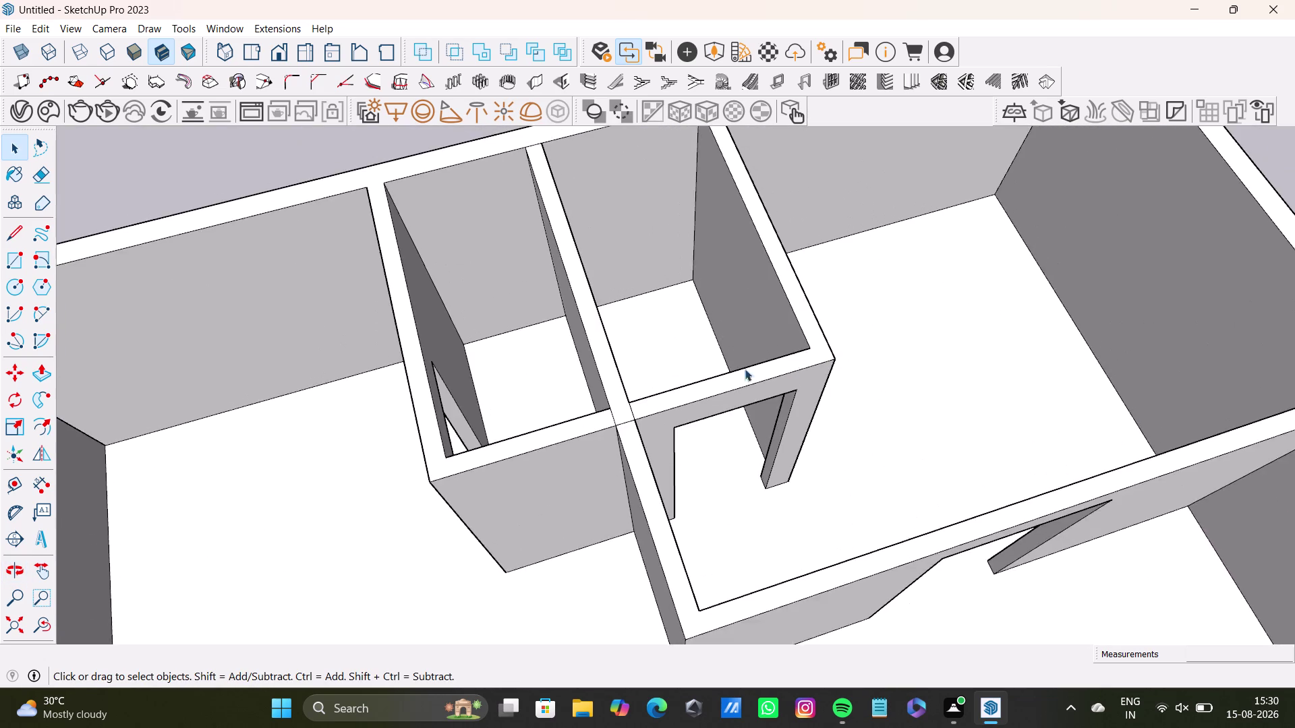
scroll(up, 3)
click(567, 459)
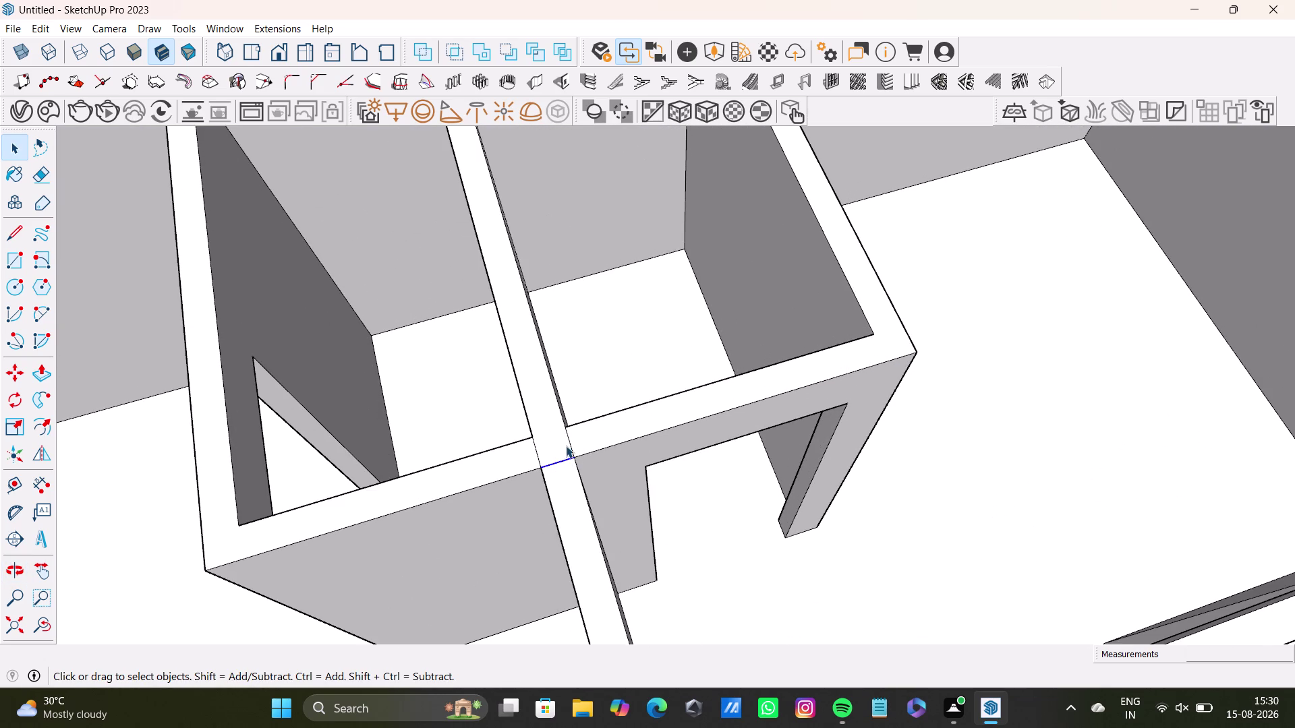
key(Delete)
click(535, 458)
key(Delete)
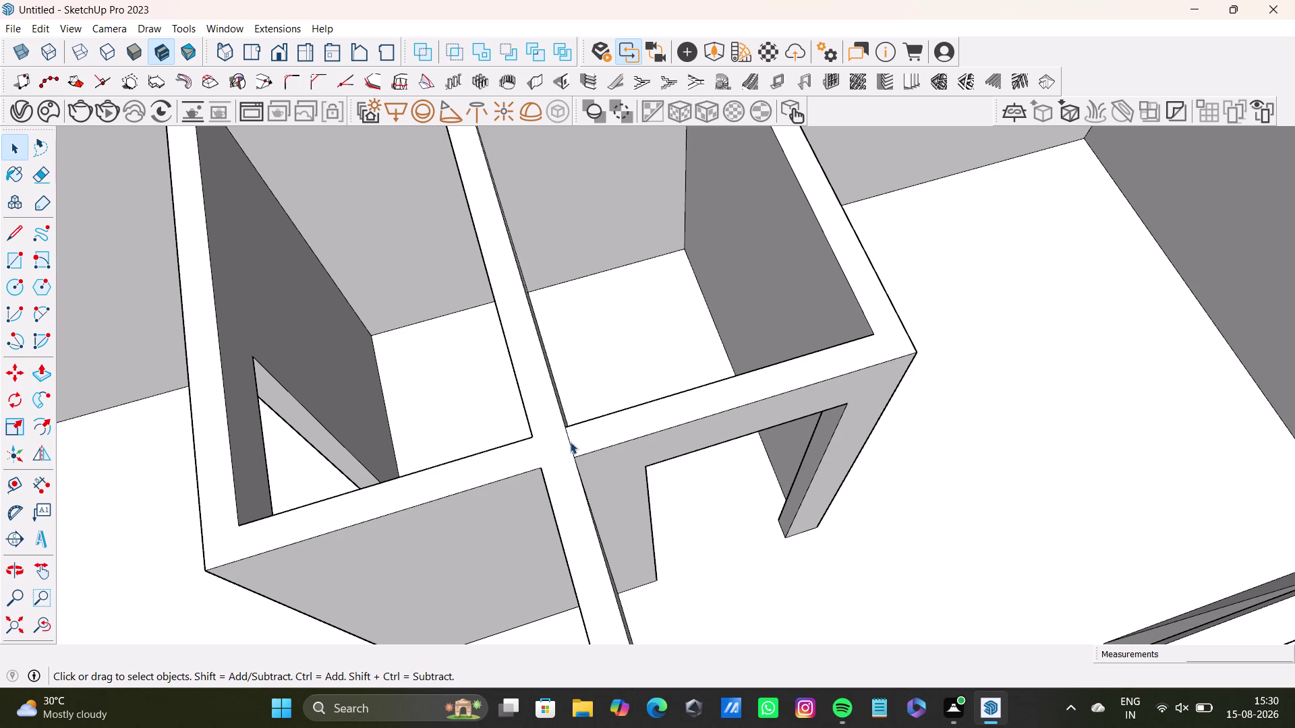
click(571, 444)
key(Delete)
scroll(down, 3)
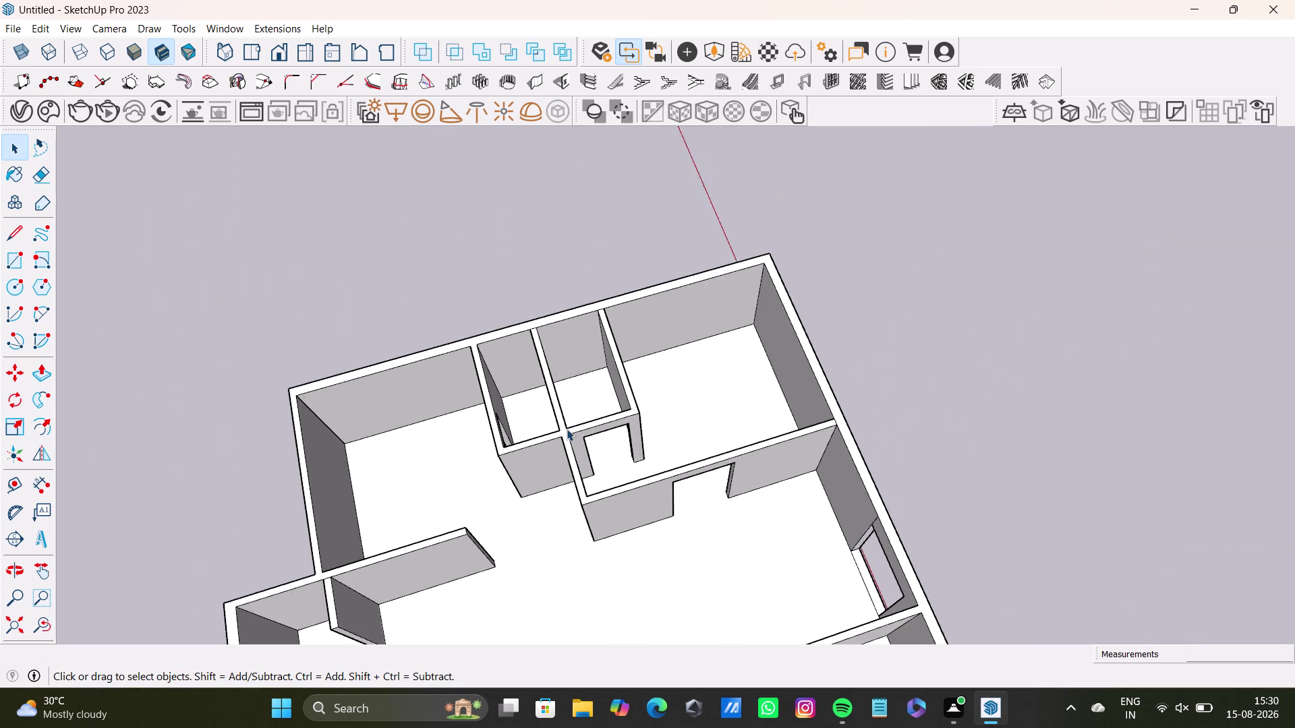
middle_drag(564, 431, 927, 330)
scroll(up, 3)
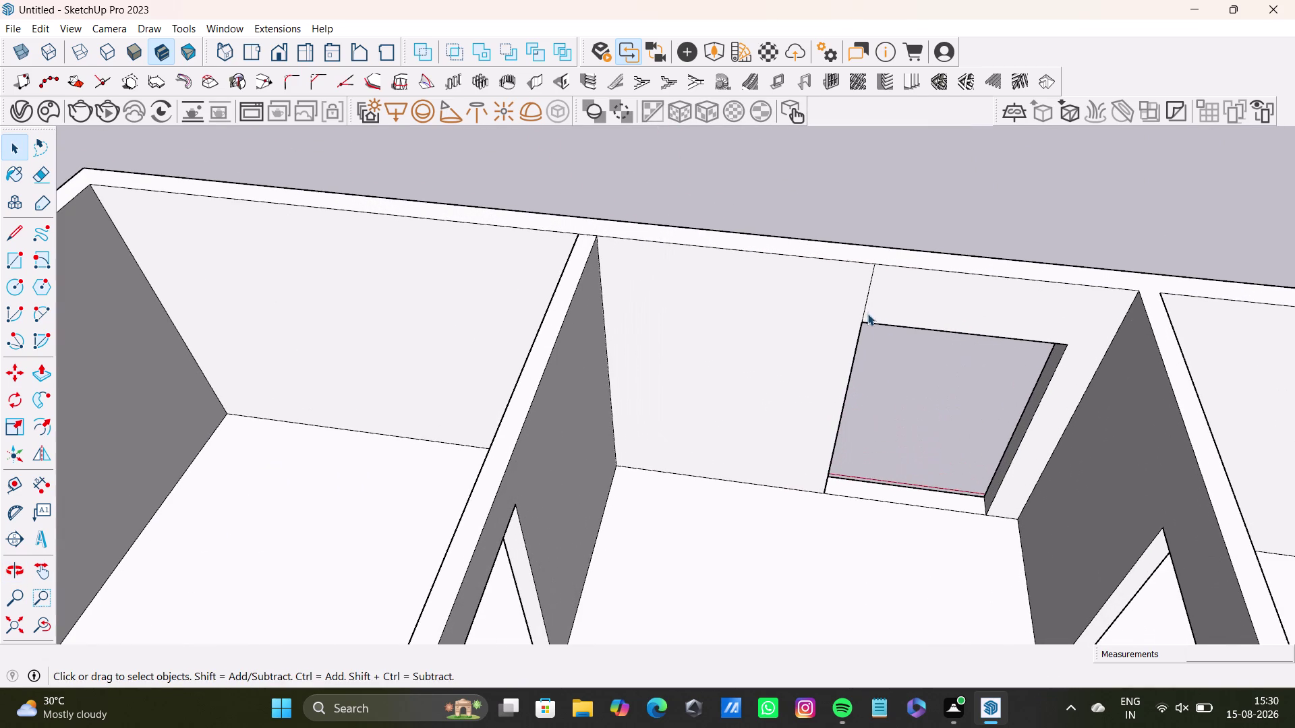
click(868, 302)
key(Delete)
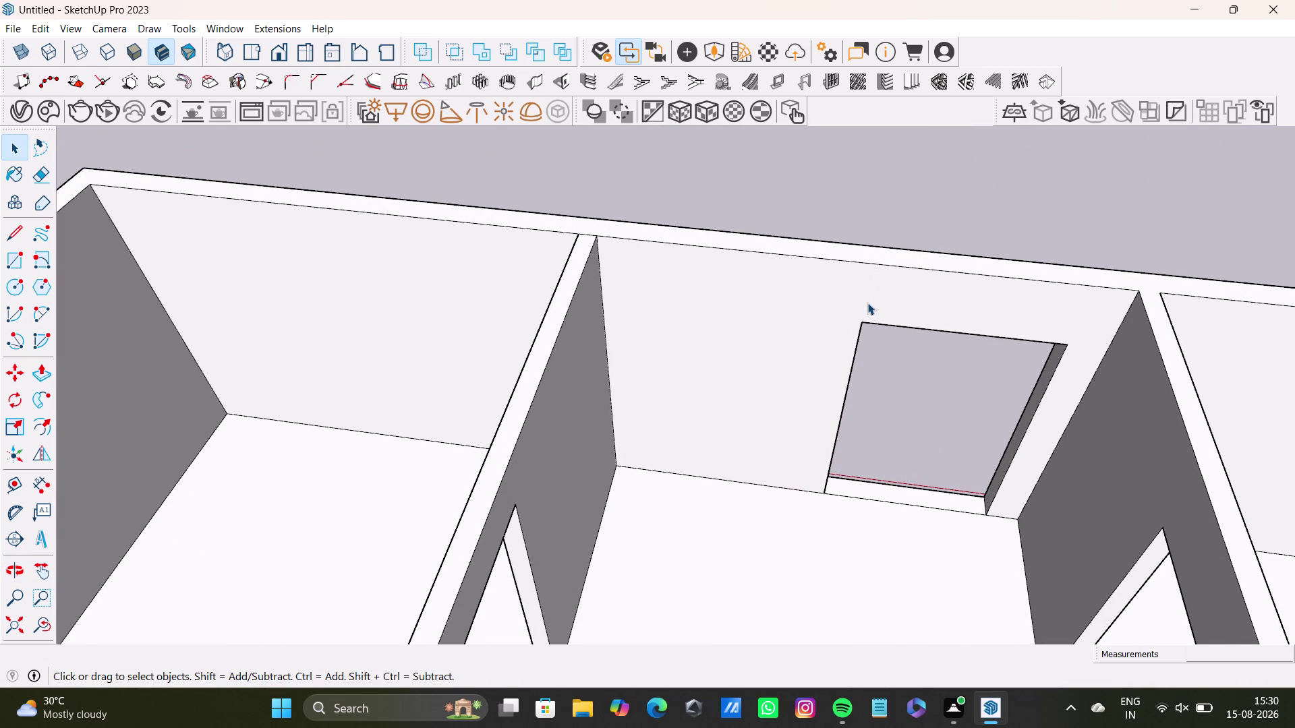
scroll(down, 3)
scroll(up, 3)
scroll(down, 3)
scroll(up, 3)
middle_drag(890, 350, 975, 329)
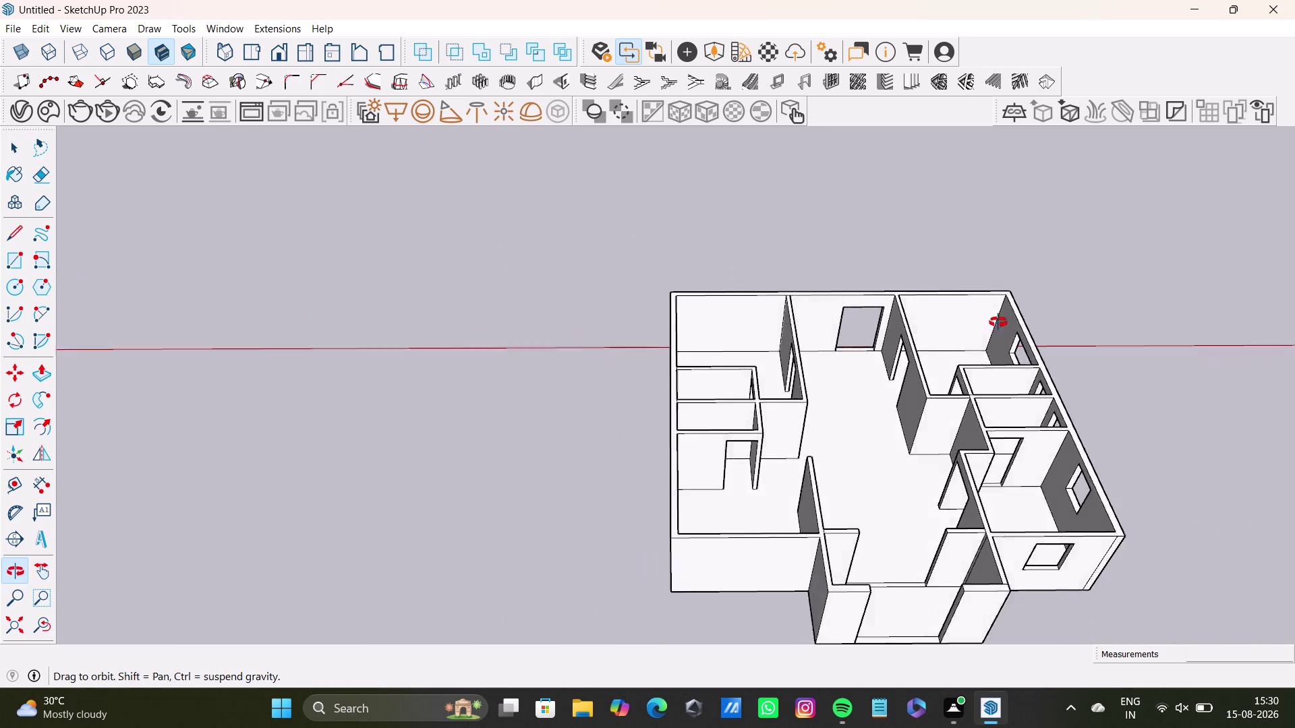
middle_drag(975, 329, 1145, 294)
middle_drag(621, 317, 743, 274)
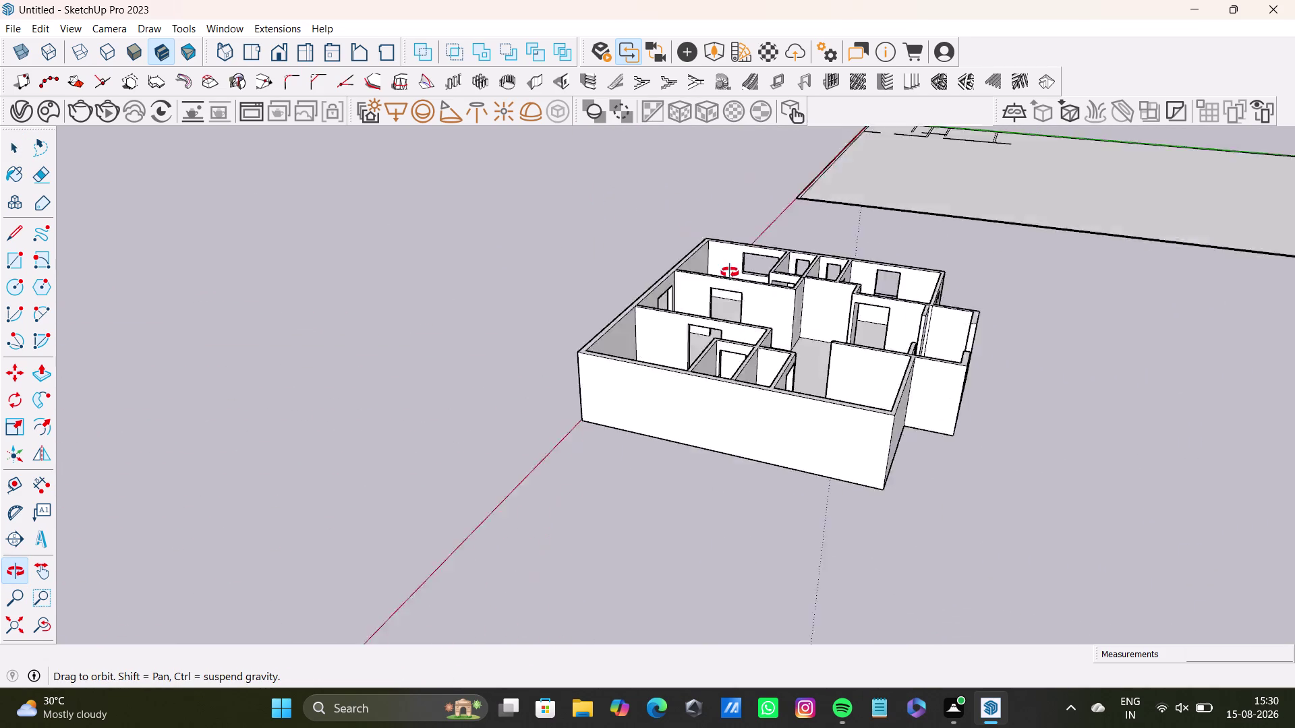
middle_drag(744, 275, 480, 275)
middle_drag(945, 460, 450, 491)
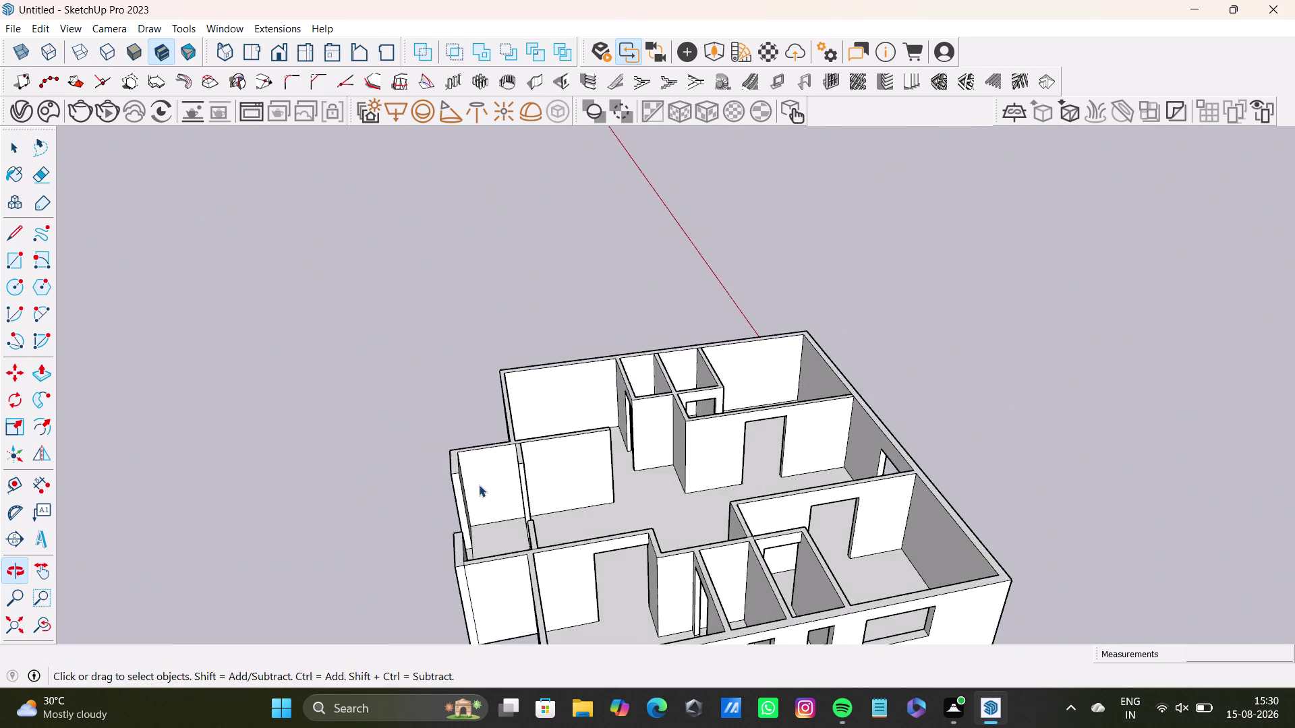
middle_drag(592, 472, 634, 232)
middle_drag(662, 289, 780, 474)
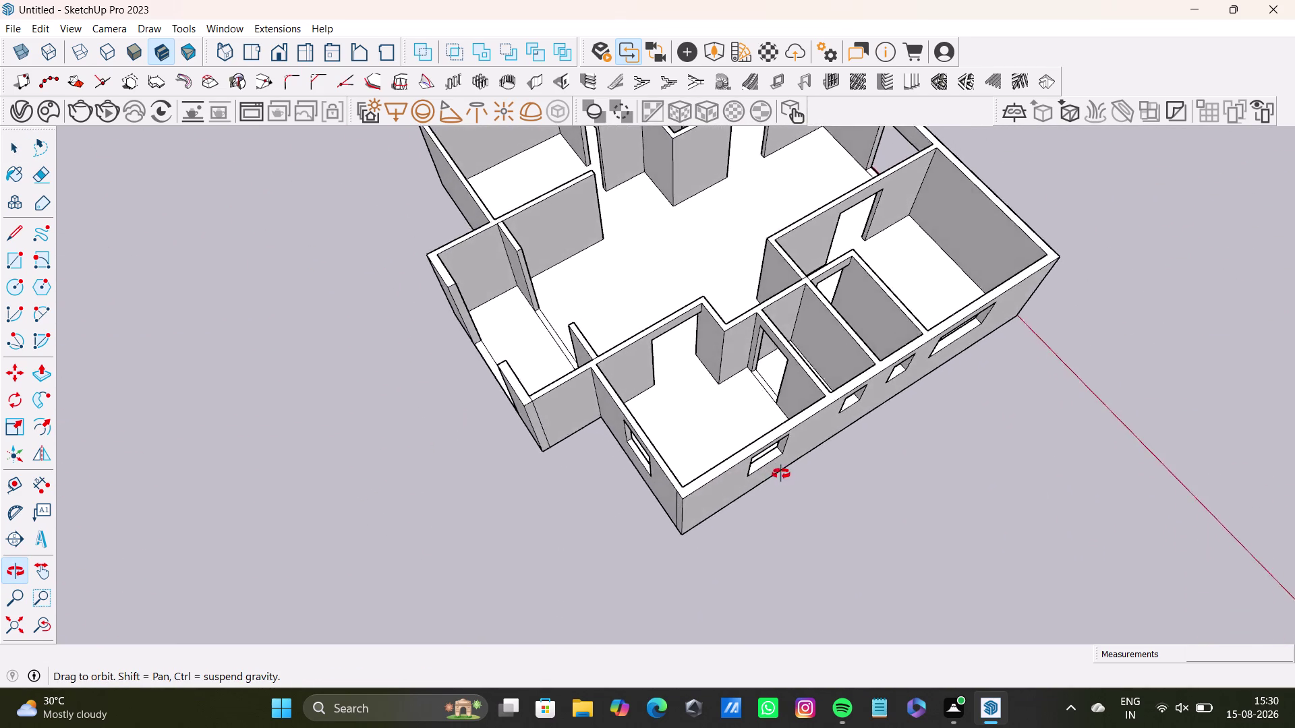
middle_drag(780, 474, 816, 462)
scroll(up, 3)
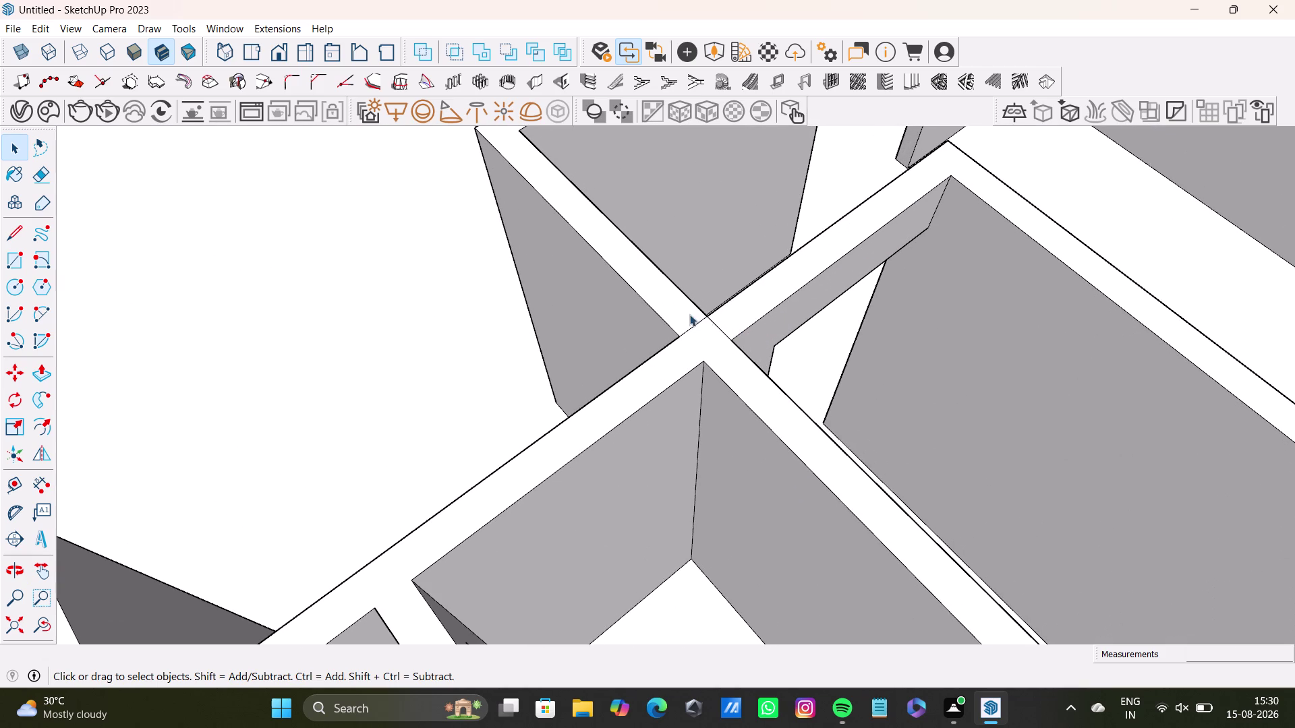
click(697, 319)
click(697, 323)
key(Delete)
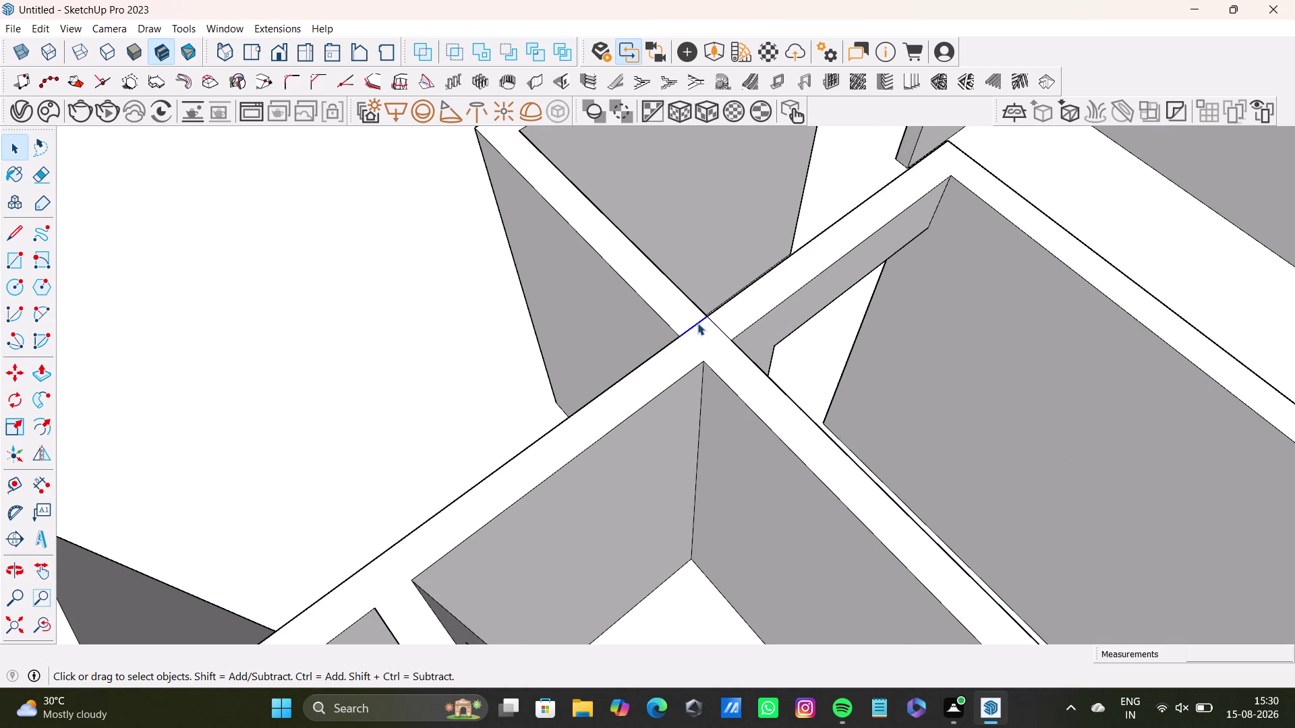
click(721, 331)
key(Delete)
scroll(down, 3)
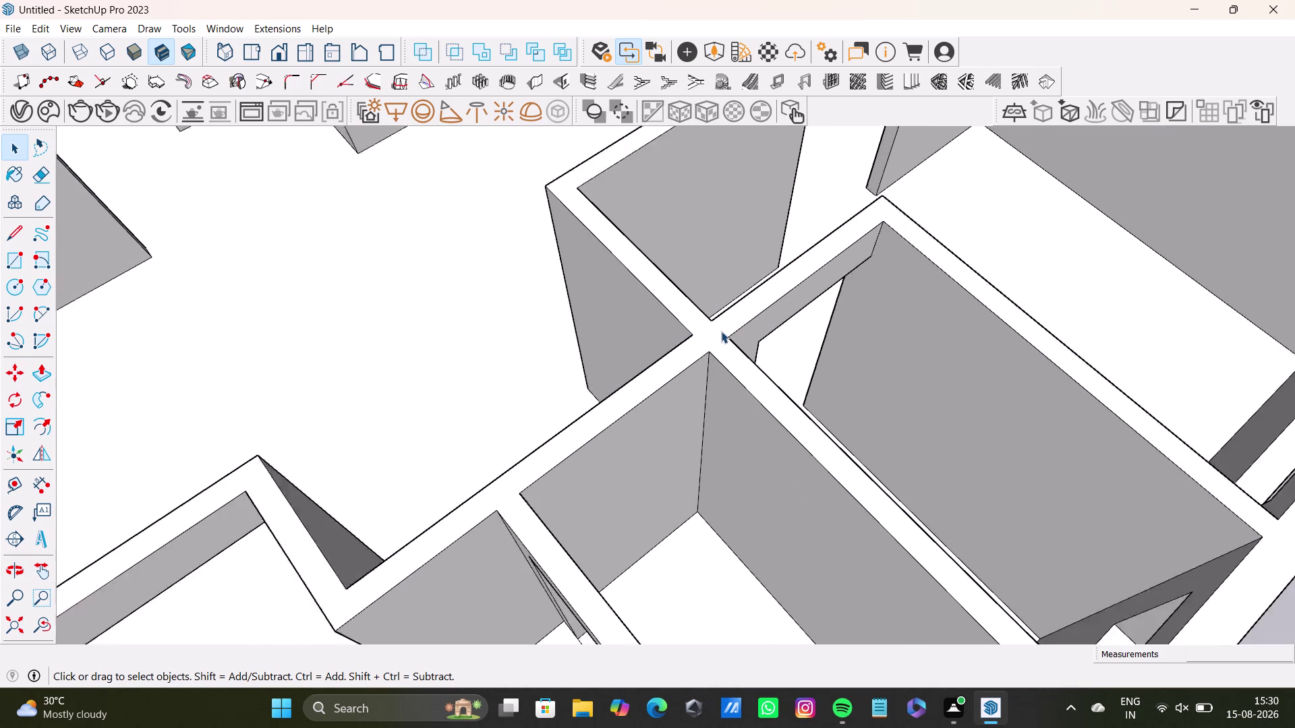
scroll(down, 3)
scroll(down, 3)
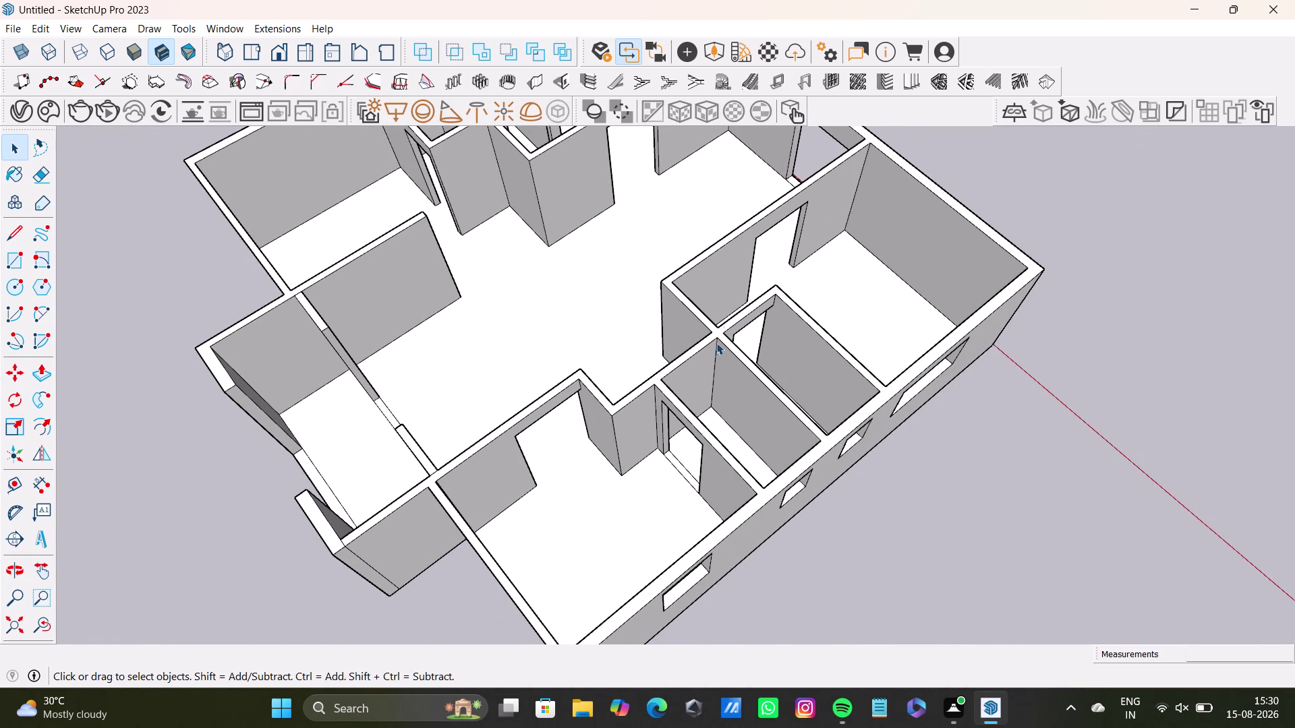
scroll(up, 3)
middle_drag(705, 377, 868, 107)
middle_drag(857, 261, 907, 323)
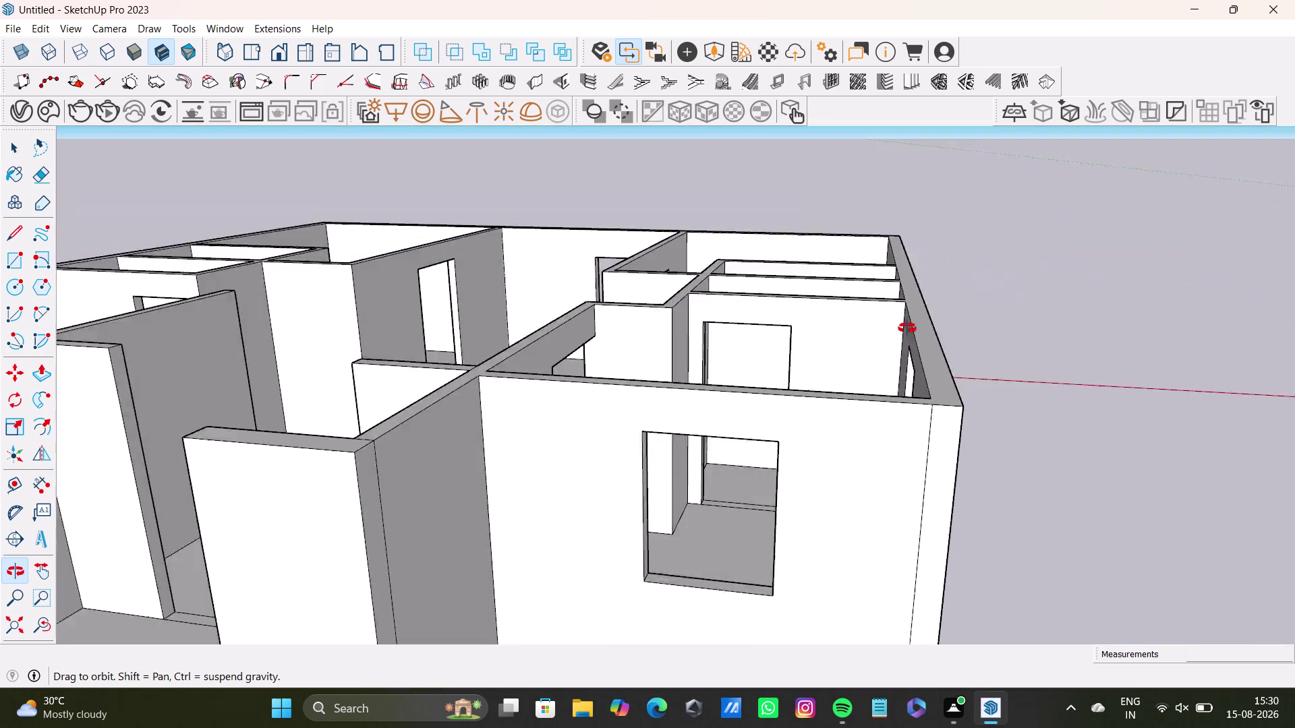
middle_drag(906, 323, 900, 395)
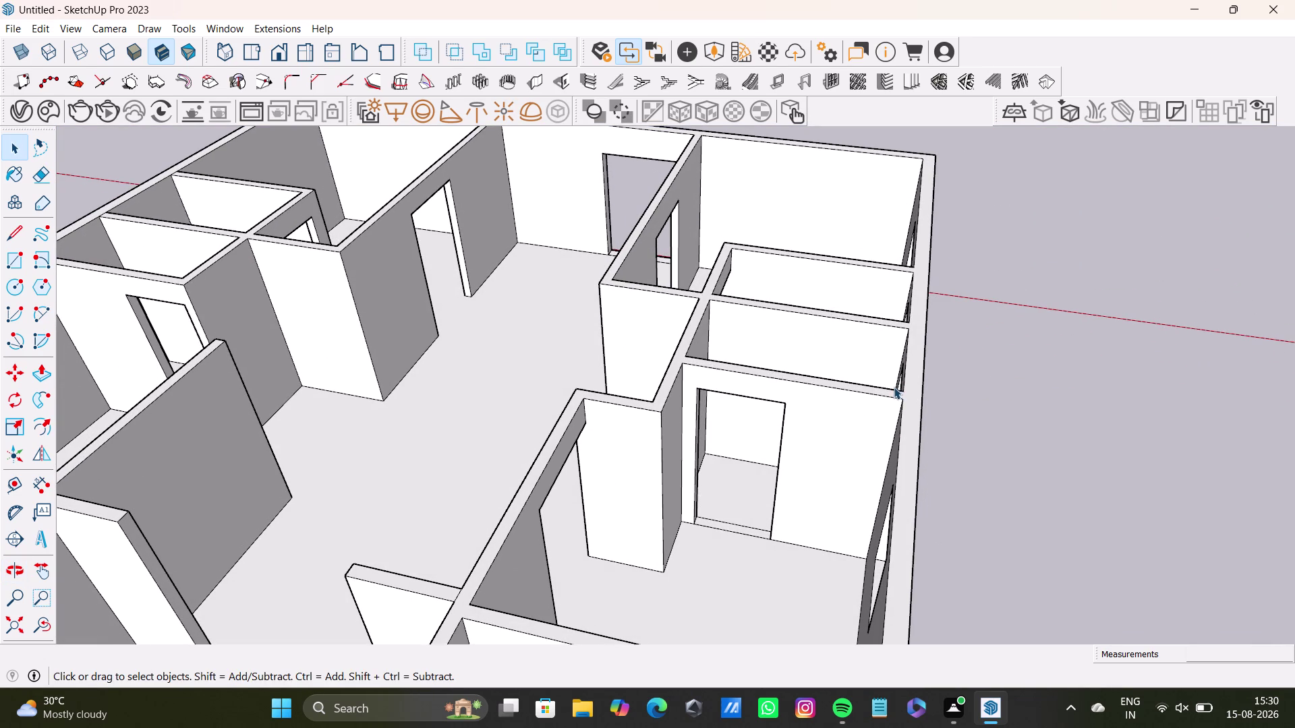
scroll(down, 3)
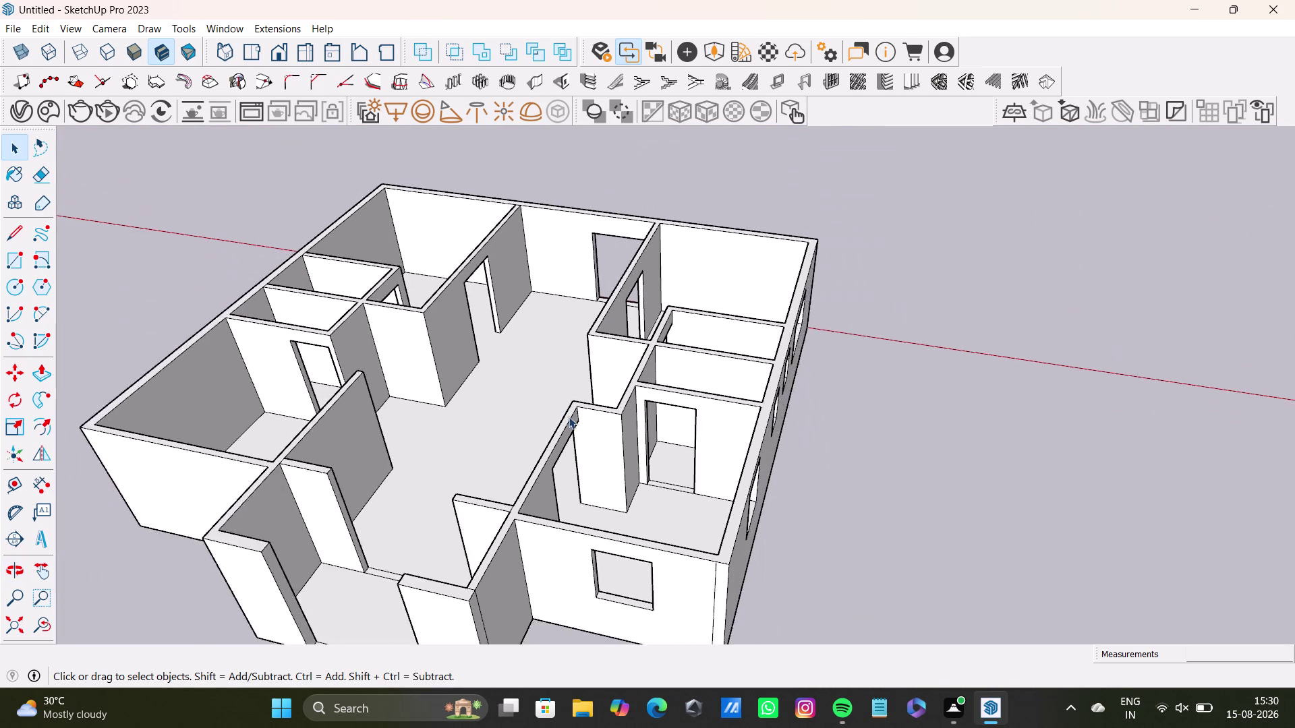
scroll(down, 3)
middle_drag(509, 416, 802, 381)
middle_drag(657, 486, 872, 375)
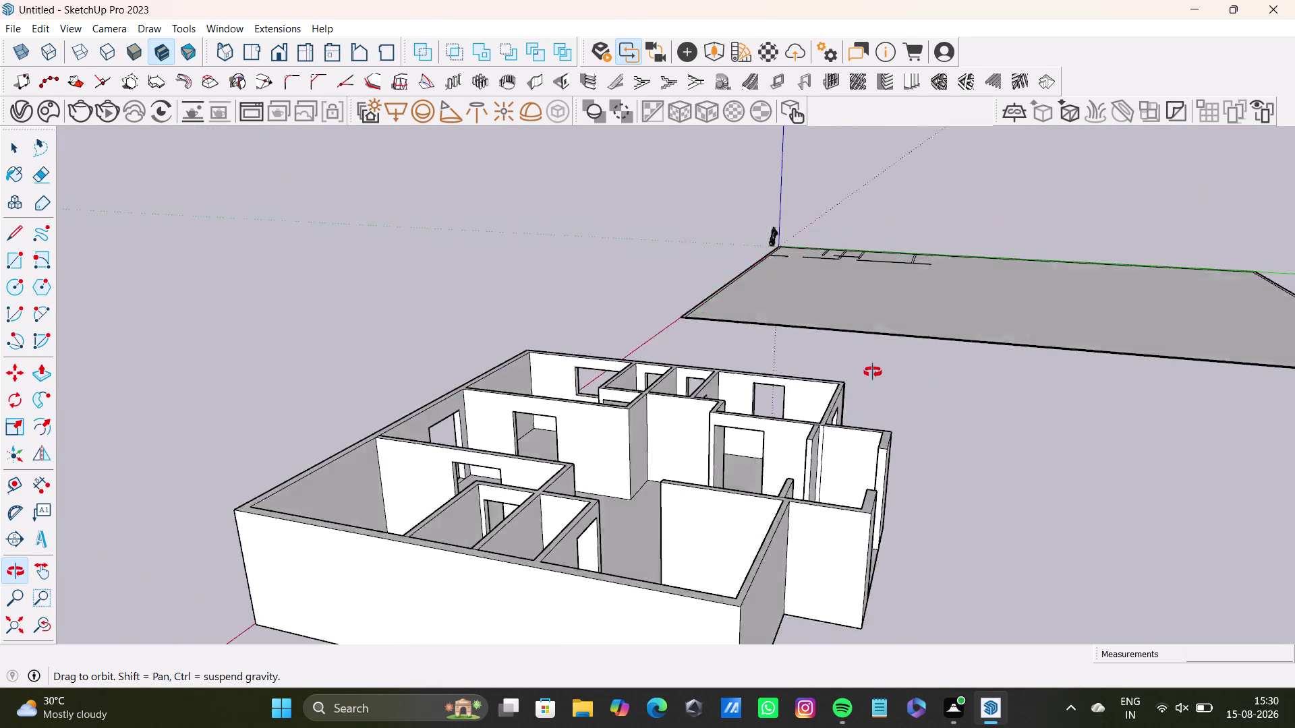
middle_drag(871, 376, 645, 458)
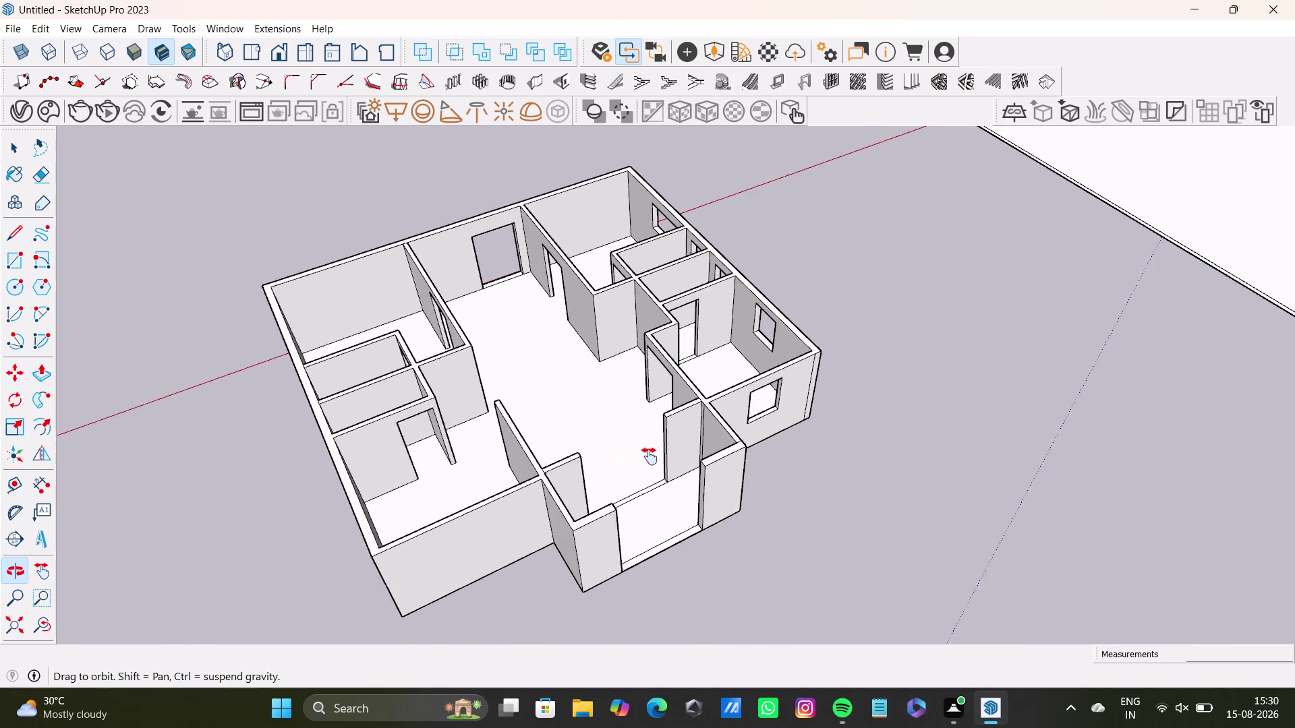
middle_drag(645, 457, 697, 479)
scroll(up, 3)
middle_drag(686, 474, 663, 364)
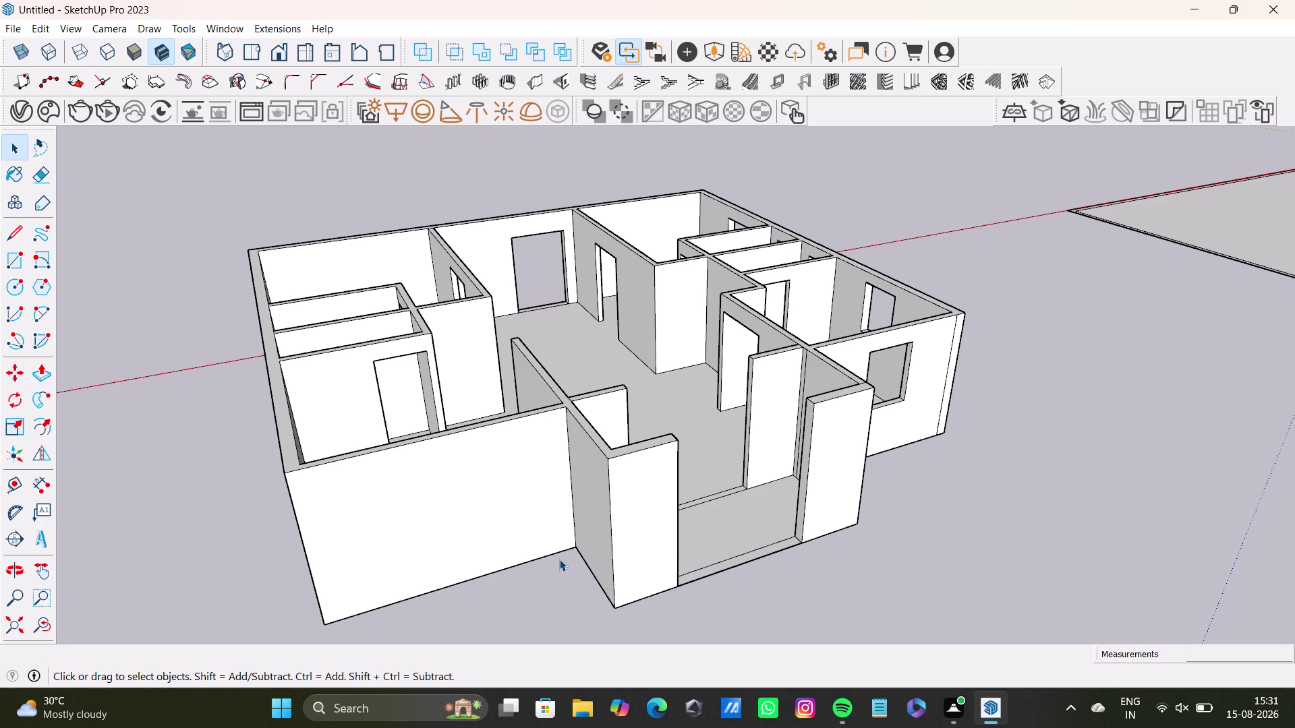
scroll(down, 3)
middle_drag(361, 352, 416, 410)
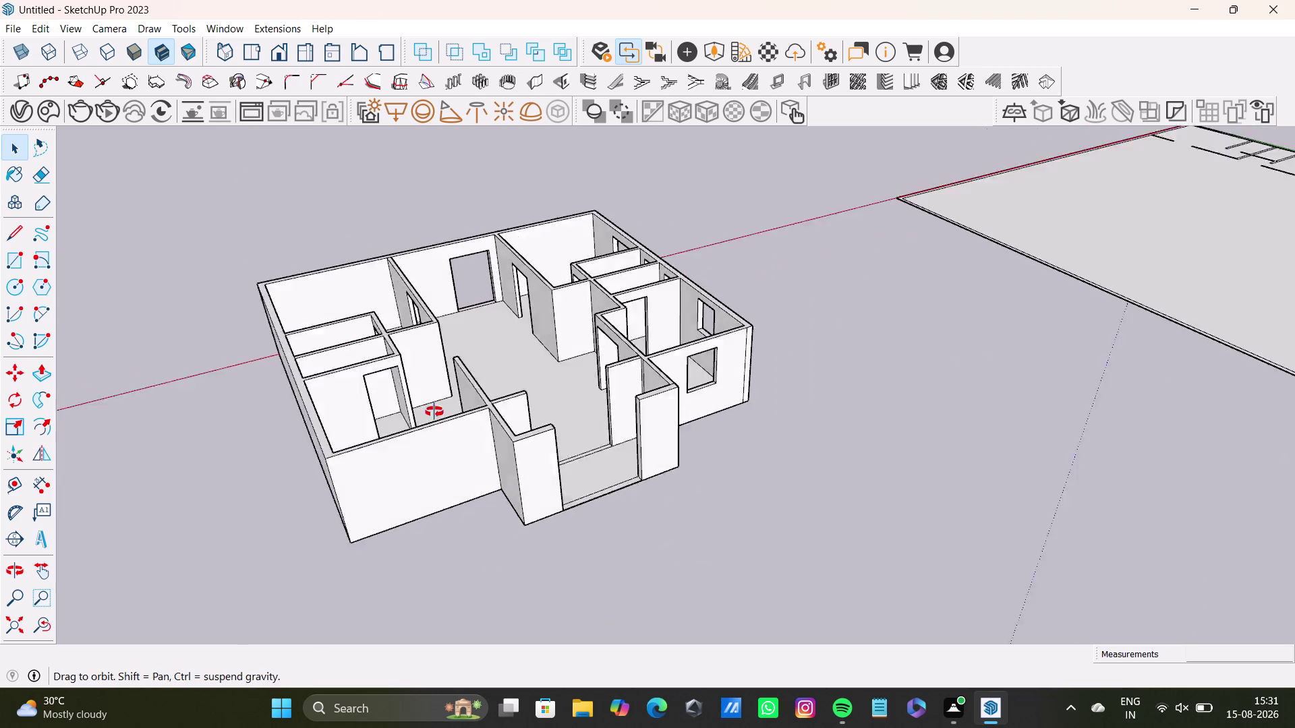
middle_drag(416, 409, 582, 435)
middle_drag(436, 404, 689, 340)
middle_drag(675, 429, 895, 524)
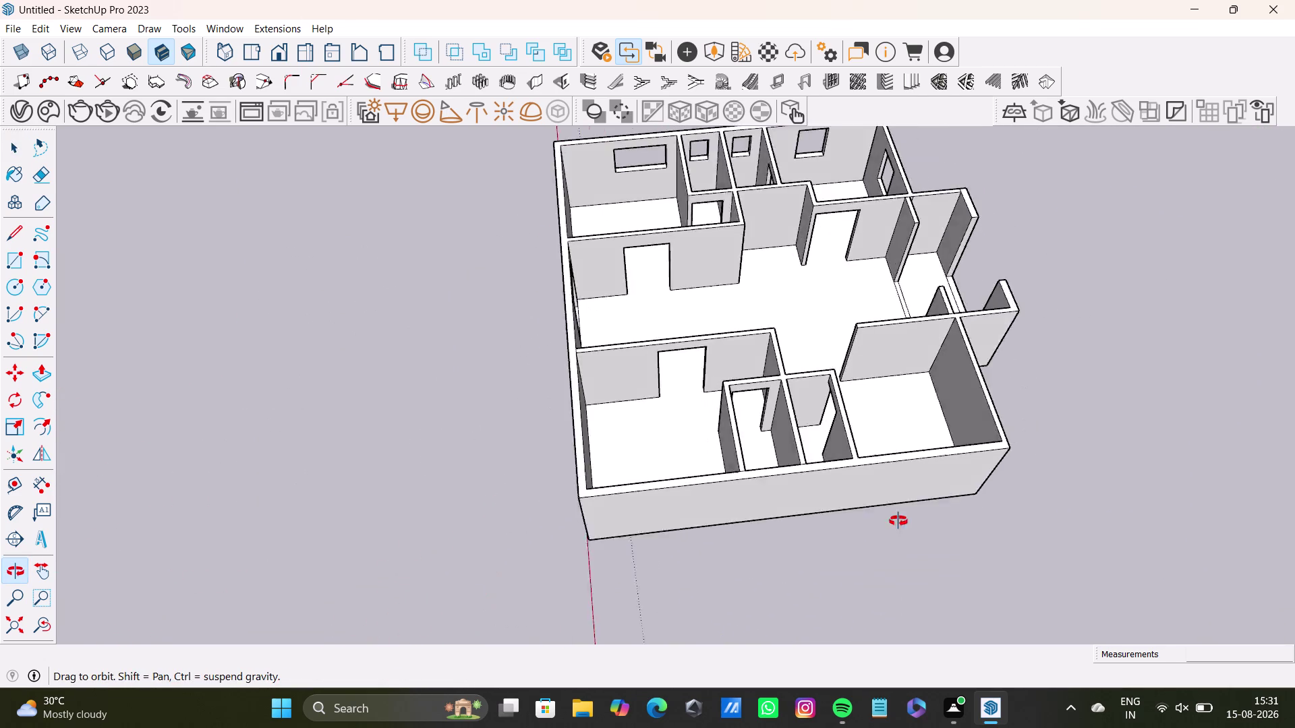
middle_drag(895, 524, 906, 510)
middle_drag(685, 388, 784, 541)
middle_drag(670, 425, 926, 371)
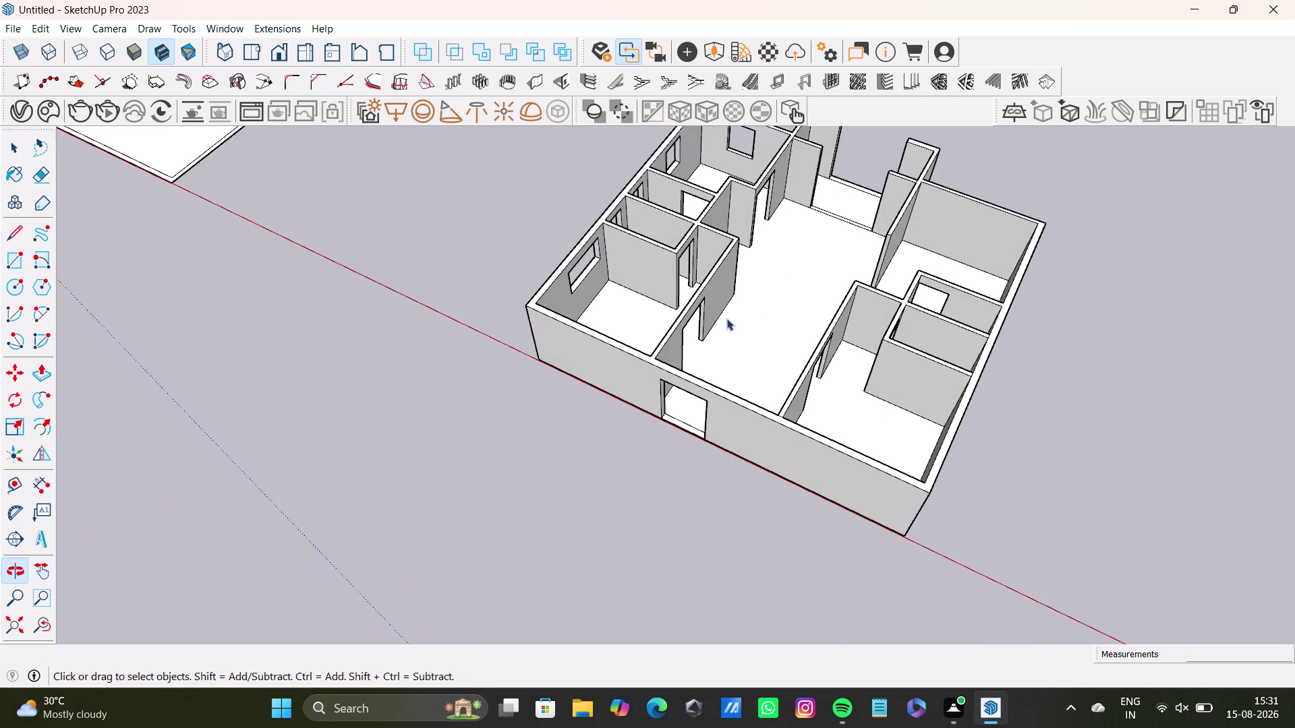
middle_drag(668, 307, 591, 421)
middle_drag(607, 432, 392, 380)
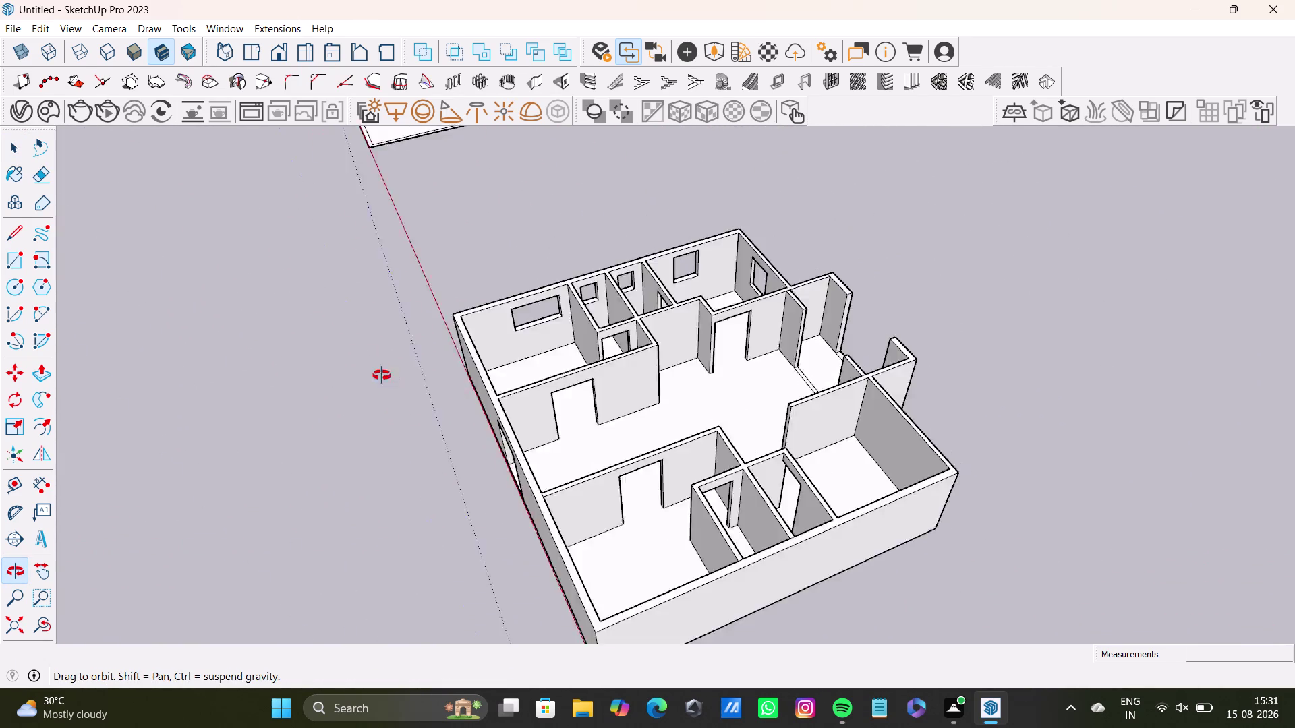
middle_drag(392, 380, 227, 319)
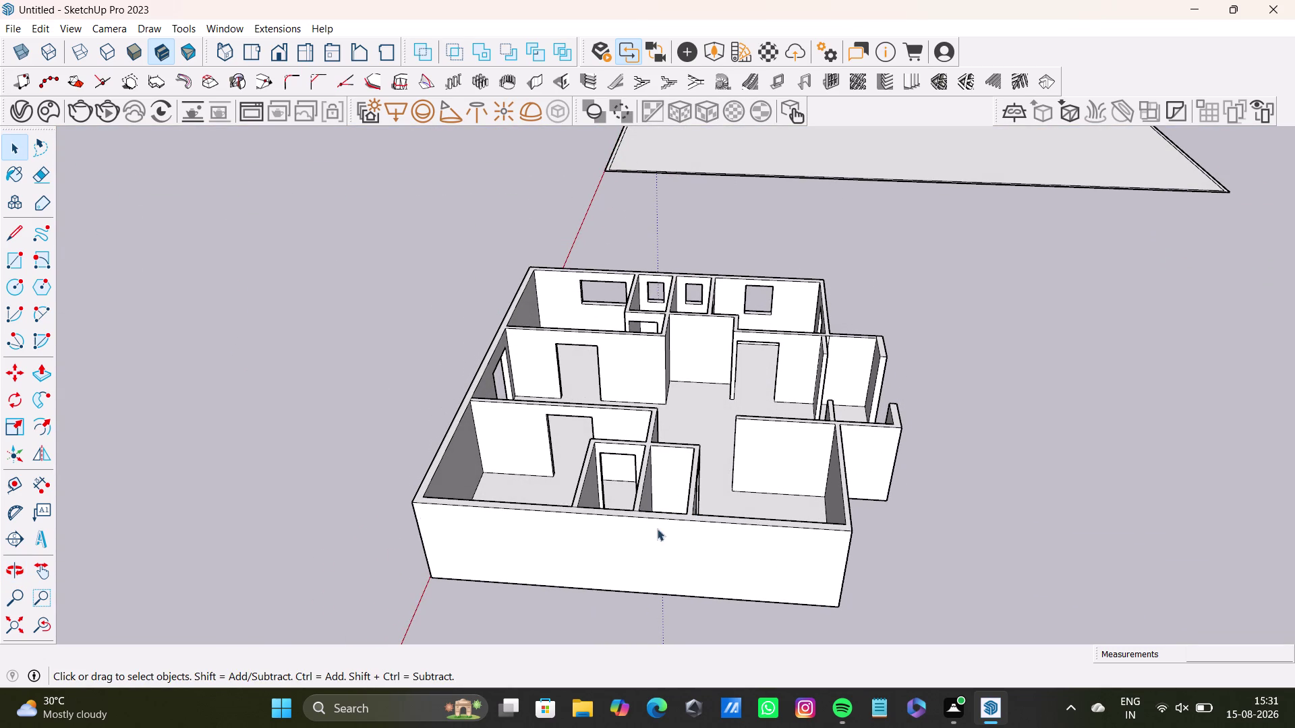
middle_drag(489, 543, 681, 562)
middle_drag(732, 587, 481, 552)
middle_drag(811, 593, 445, 526)
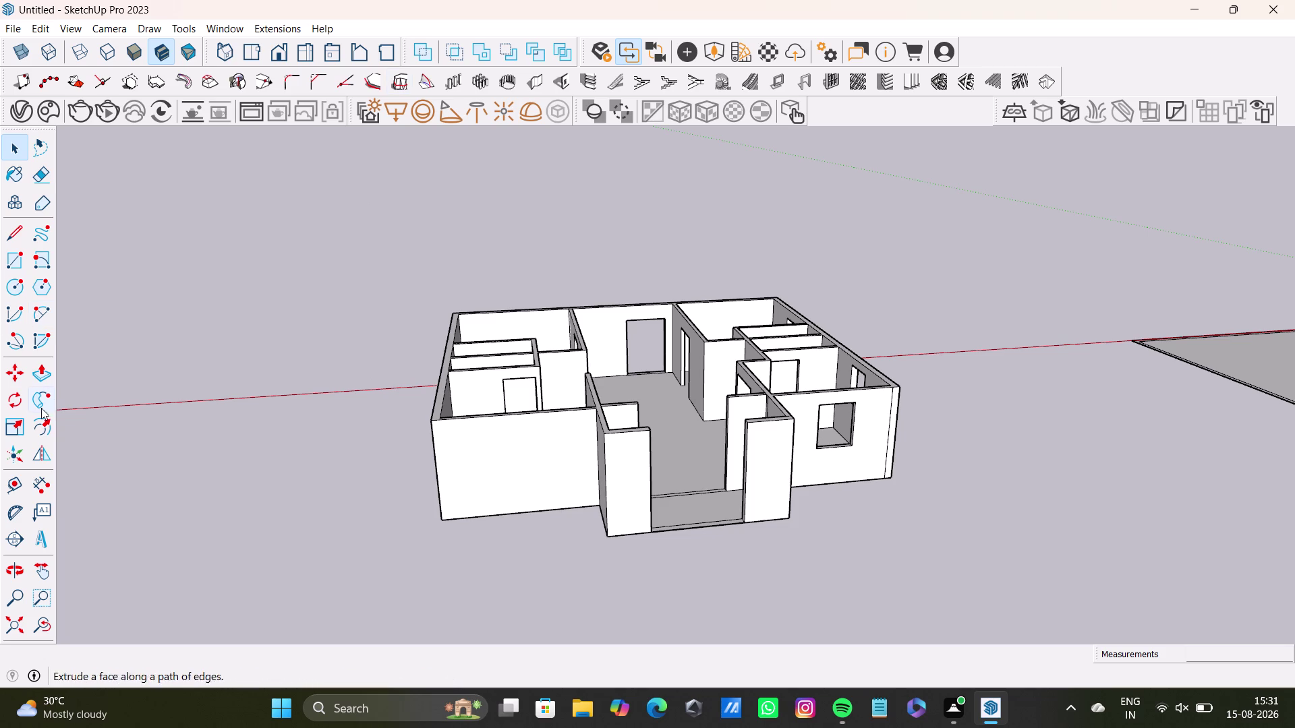
With the Tape Measure, start a guide from the interior wall junction.
click(18, 483)
scroll(up, 3)
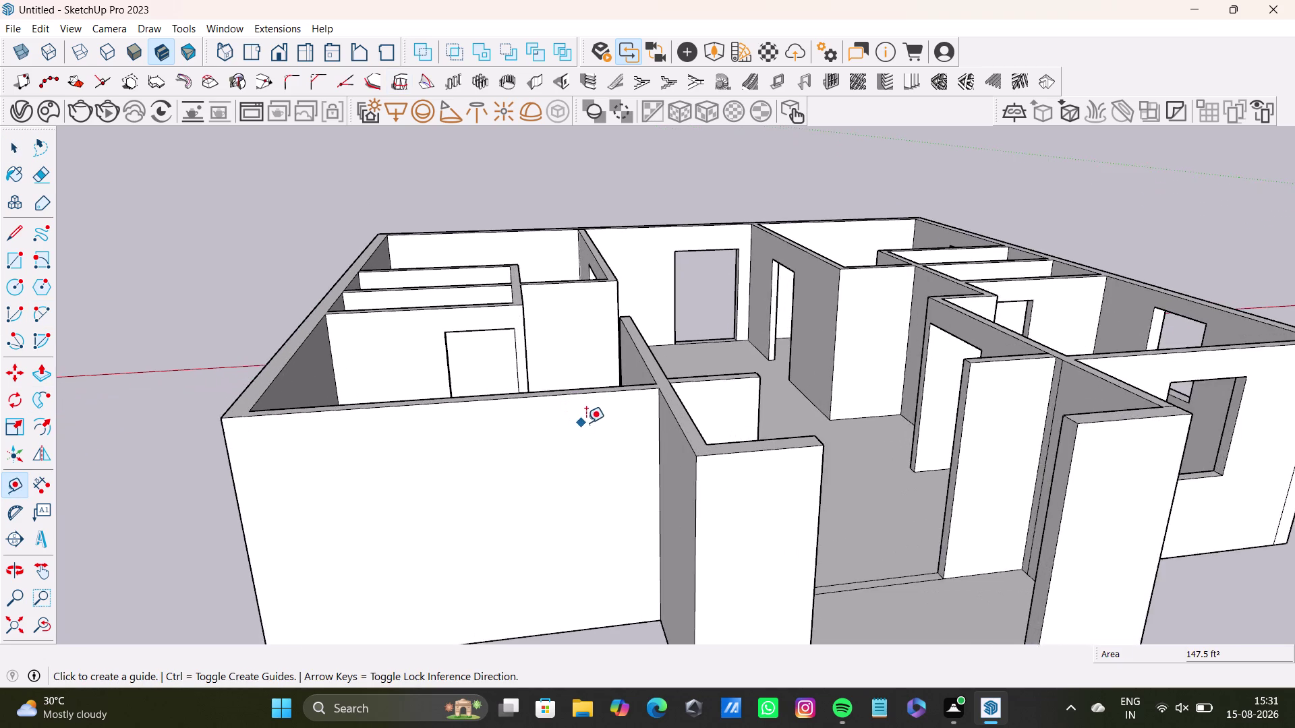
scroll(up, 3)
middle_drag(604, 426, 585, 561)
scroll(up, 3)
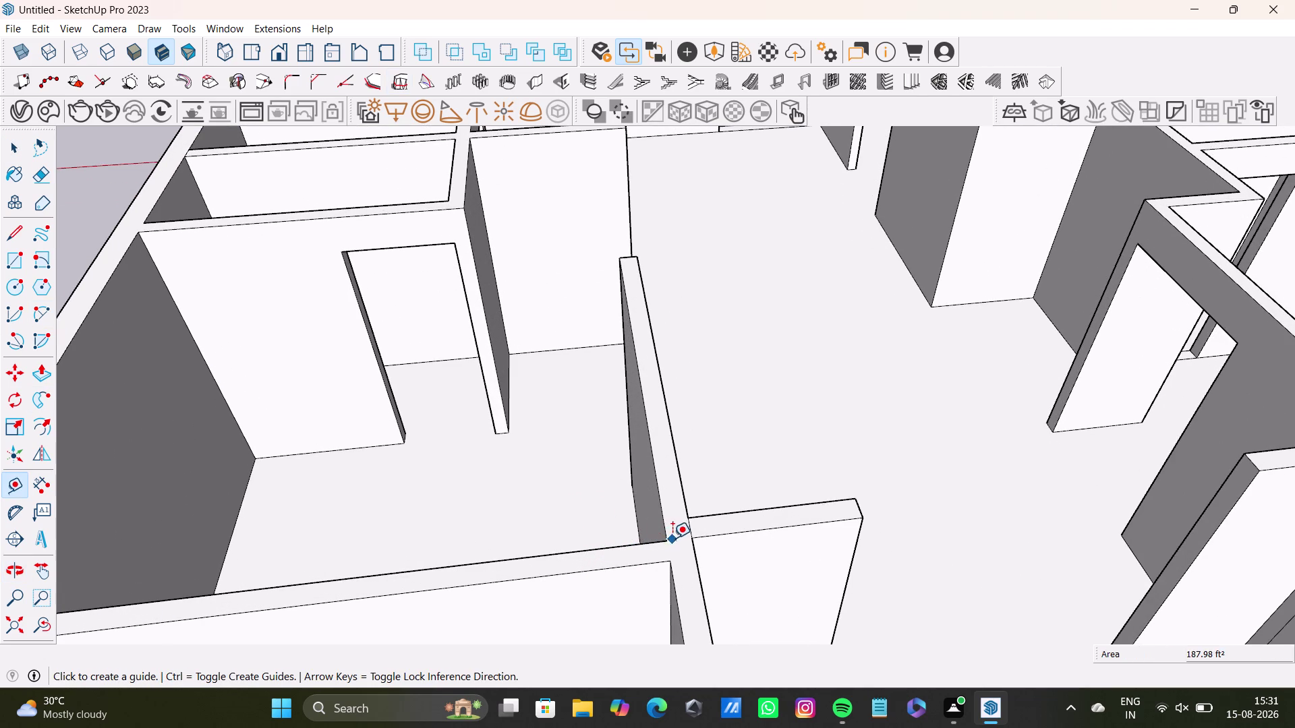
click(667, 536)
click(670, 563)
scroll(down, 3)
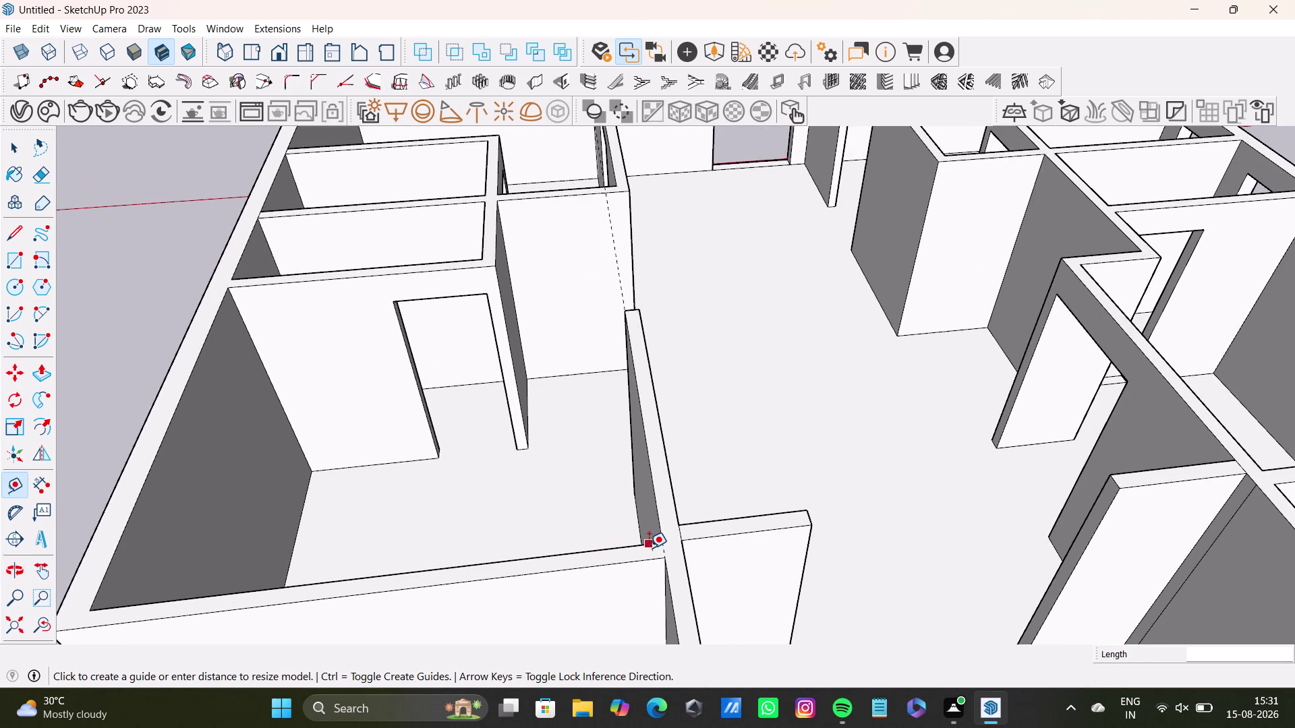
scroll(down, 3)
Place guide lines across the top of the exterior wall.
middle_drag(646, 543, 646, 413)
scroll(up, 3)
scroll(up, 3)
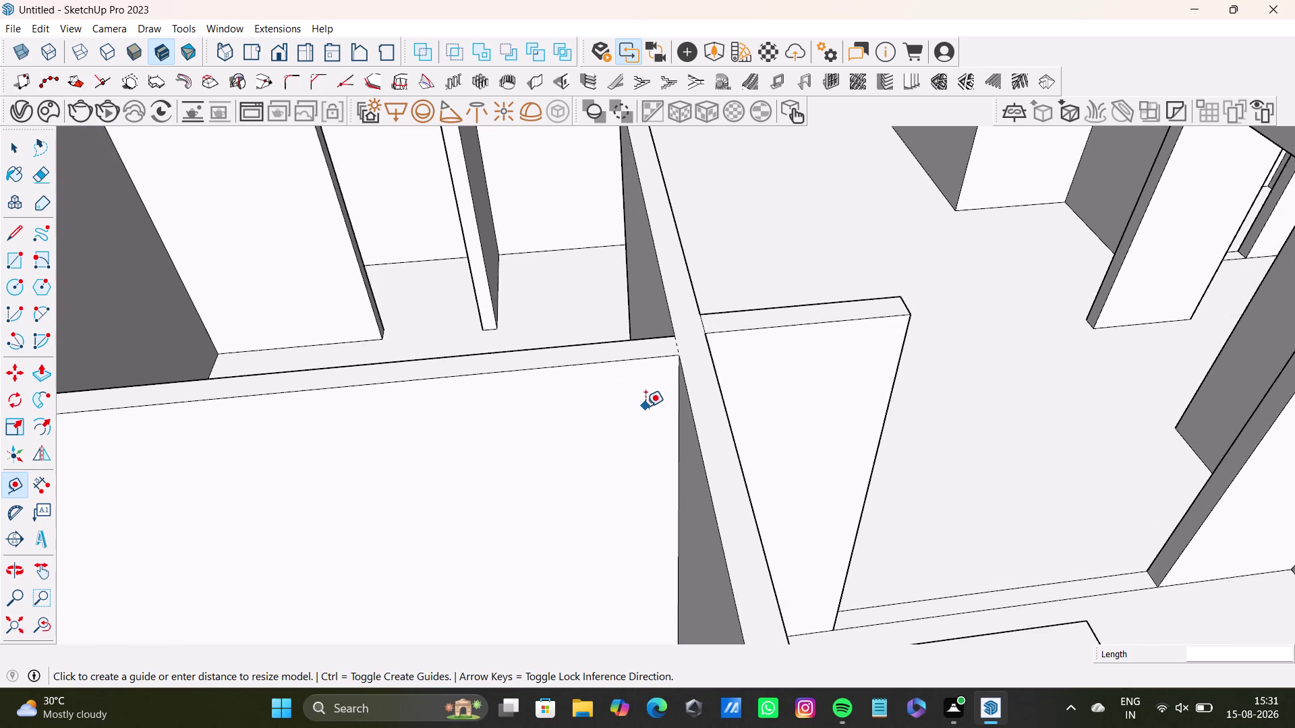
middle_drag(645, 407, 648, 461)
click(679, 411)
click(433, 440)
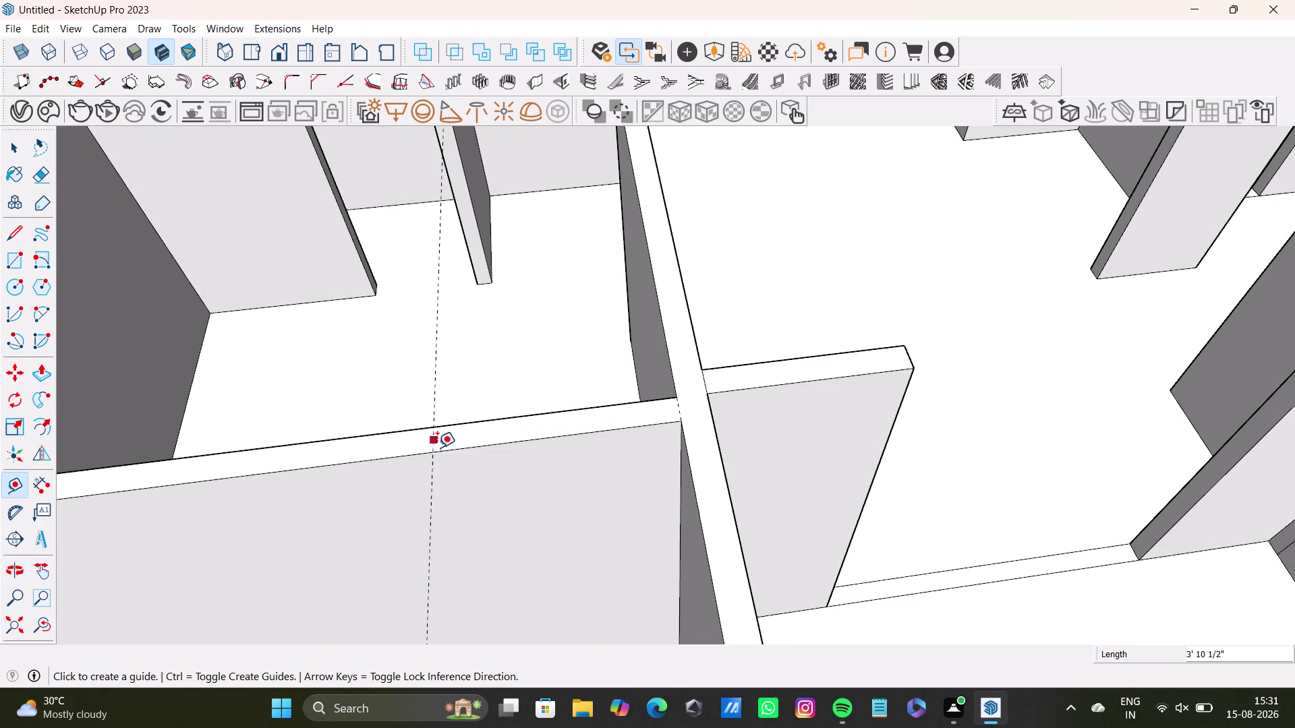
scroll(down, 3)
middle_drag(497, 472, 647, 471)
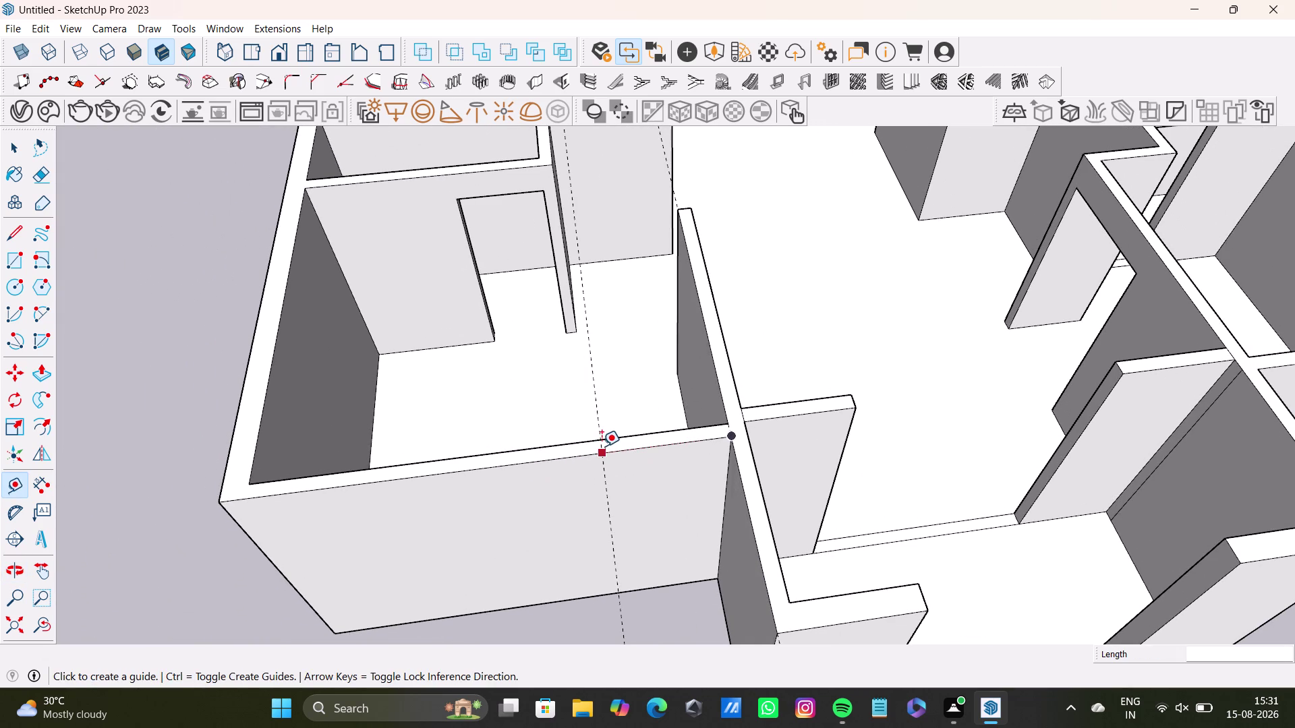
Place a second guide further along the wall top from the wall edge.
click(599, 446)
key(space)
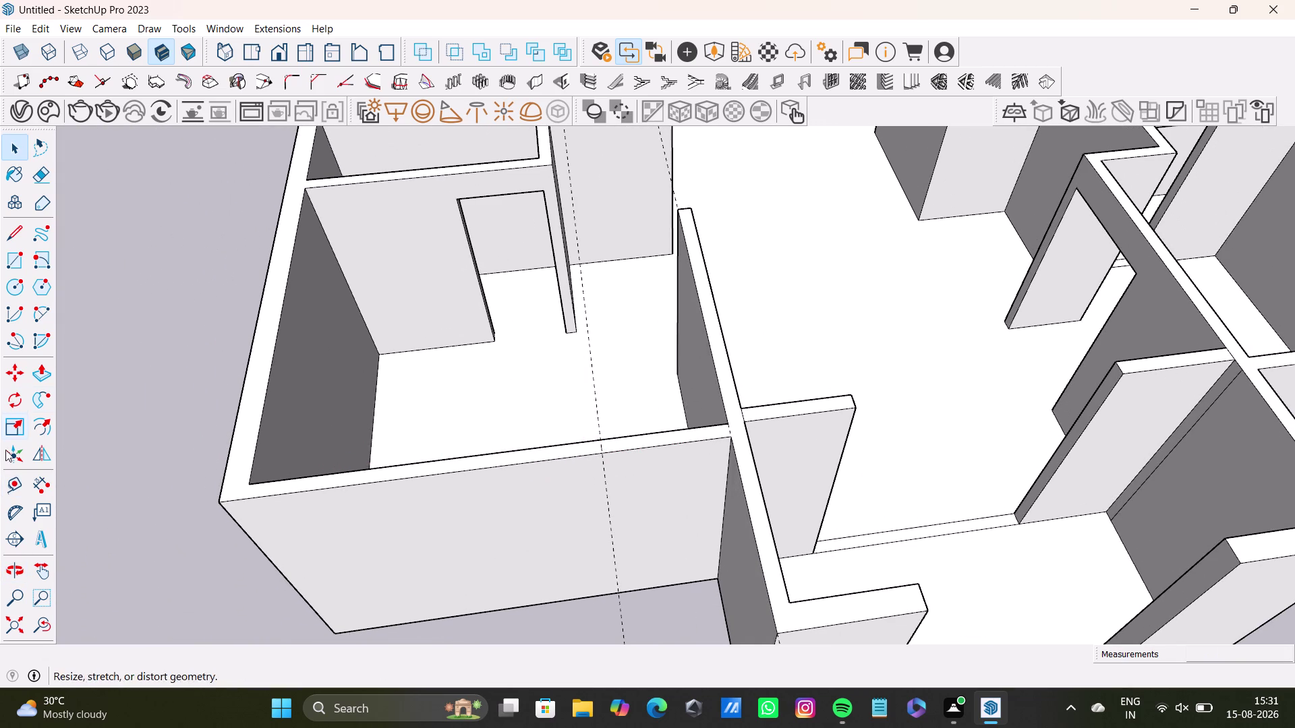
drag(14, 481, 22, 481)
scroll(up, 3)
click(625, 443)
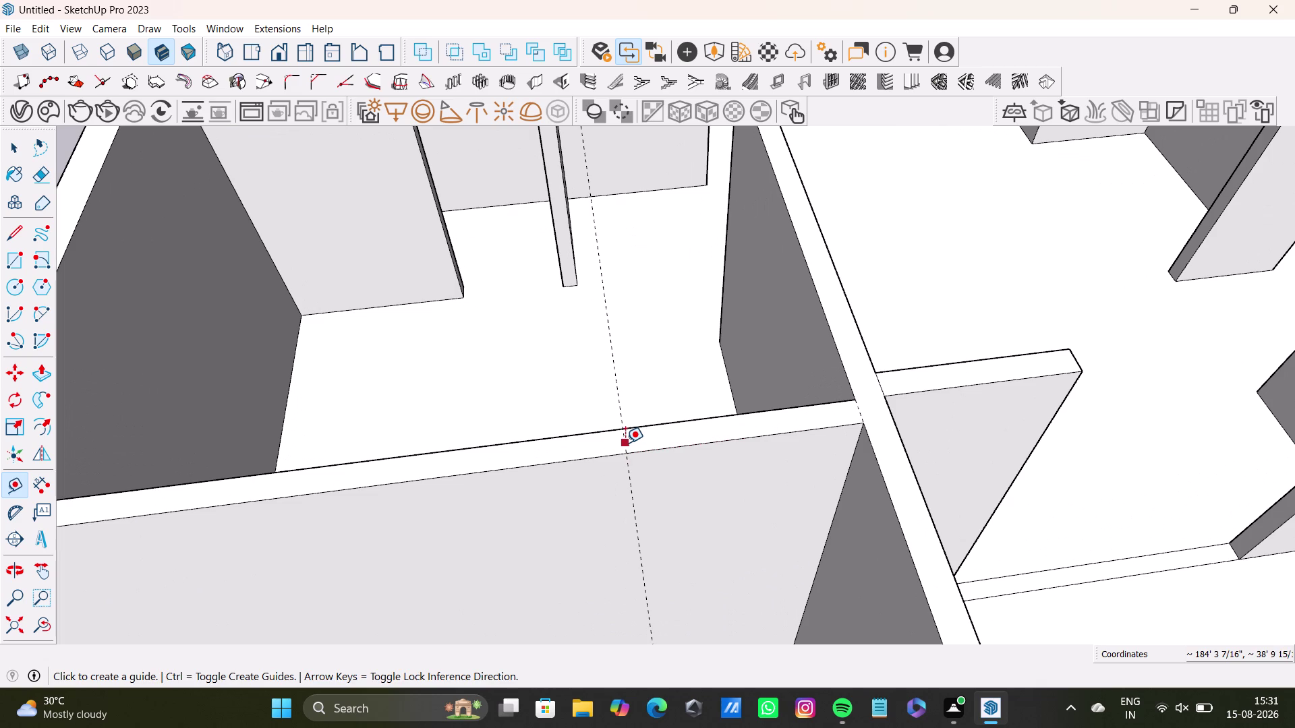
scroll(down, 3)
scroll(down, 3)
middle_drag(217, 487, 407, 381)
middle_drag(459, 429, 430, 469)
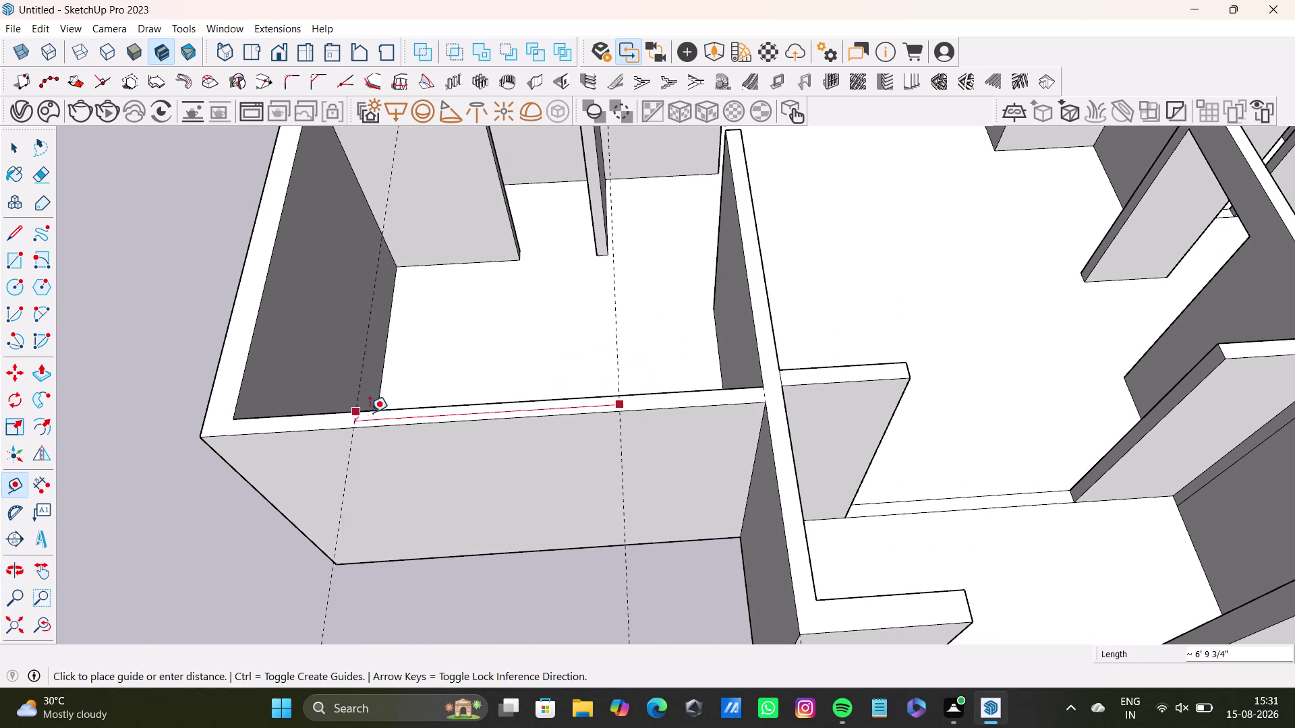
click(374, 419)
Orbit to face the exterior wall squarely and check the new guides.
middle_drag(474, 461, 456, 422)
middle_drag(488, 468, 472, 441)
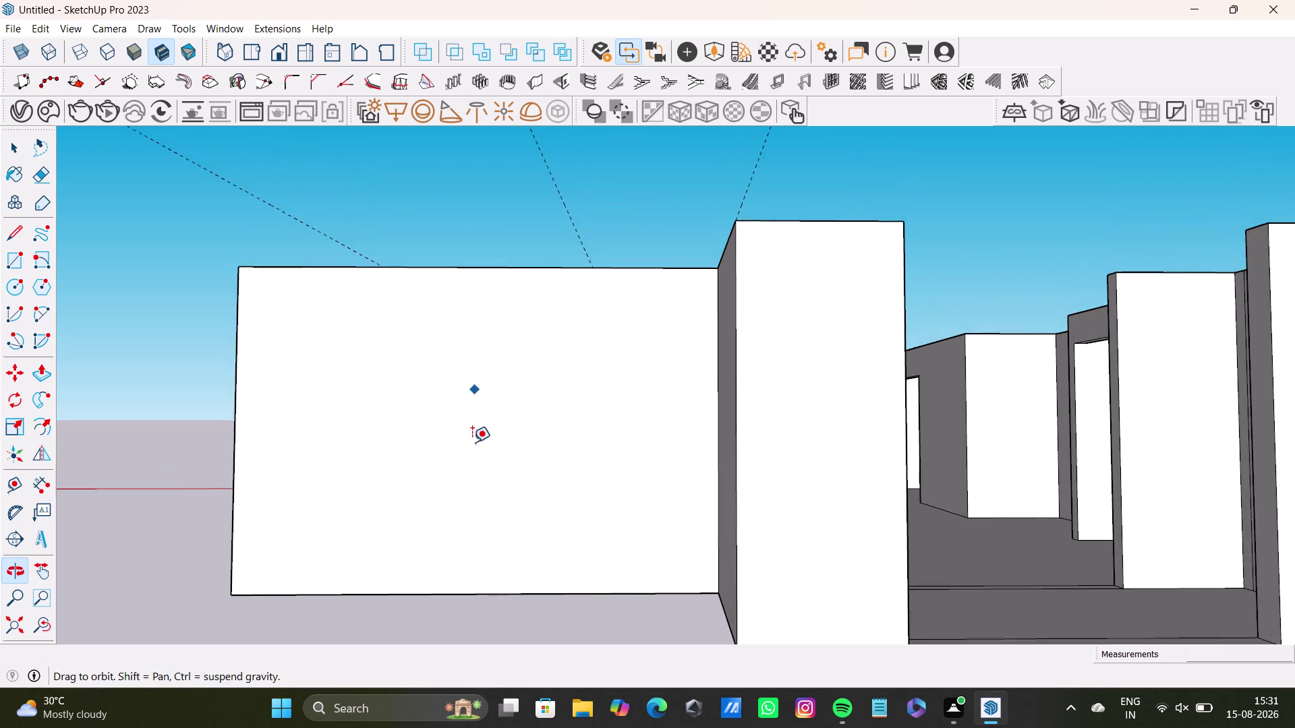
middle_drag(472, 440, 472, 442)
middle_drag(478, 434, 545, 459)
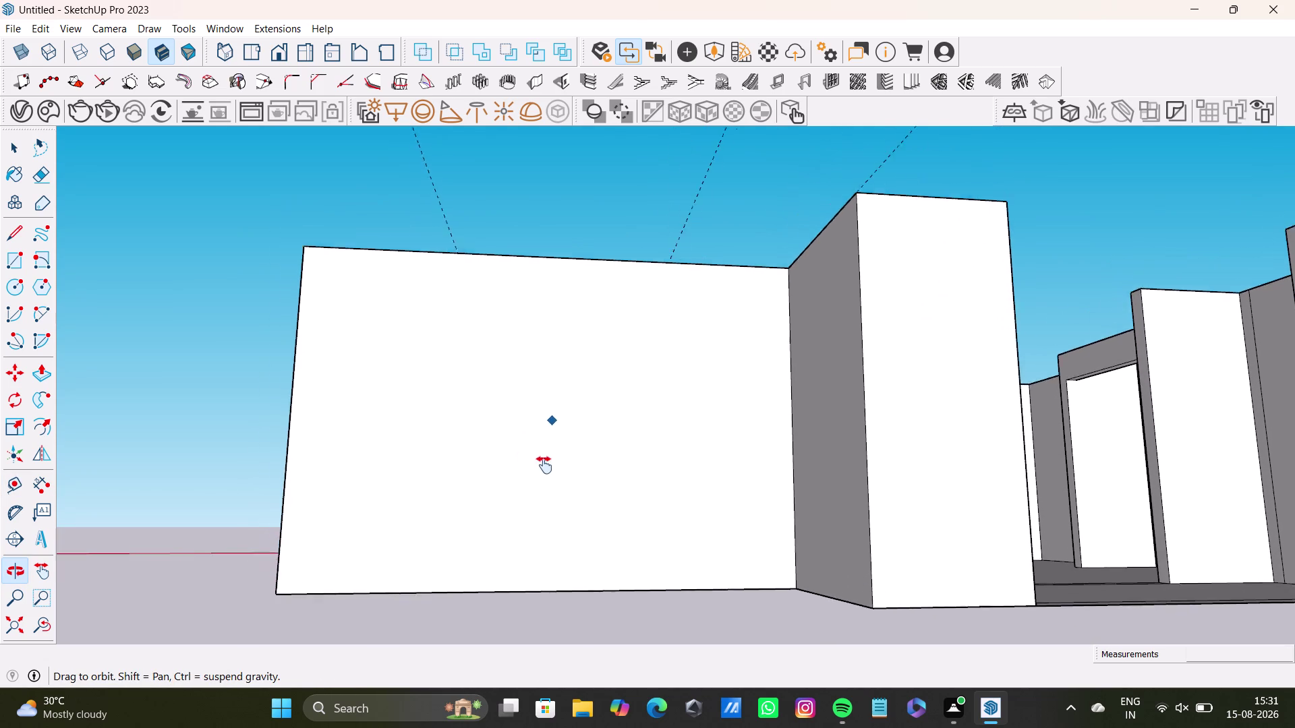
middle_drag(544, 459, 541, 477)
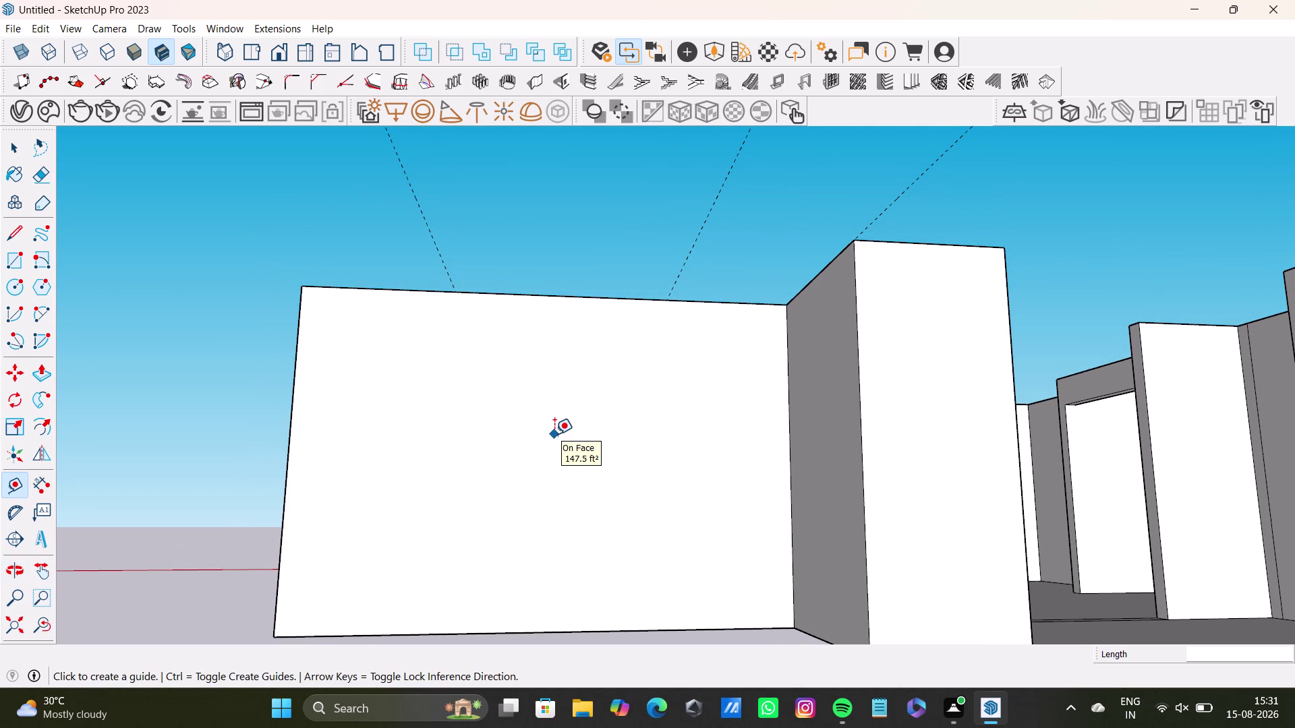